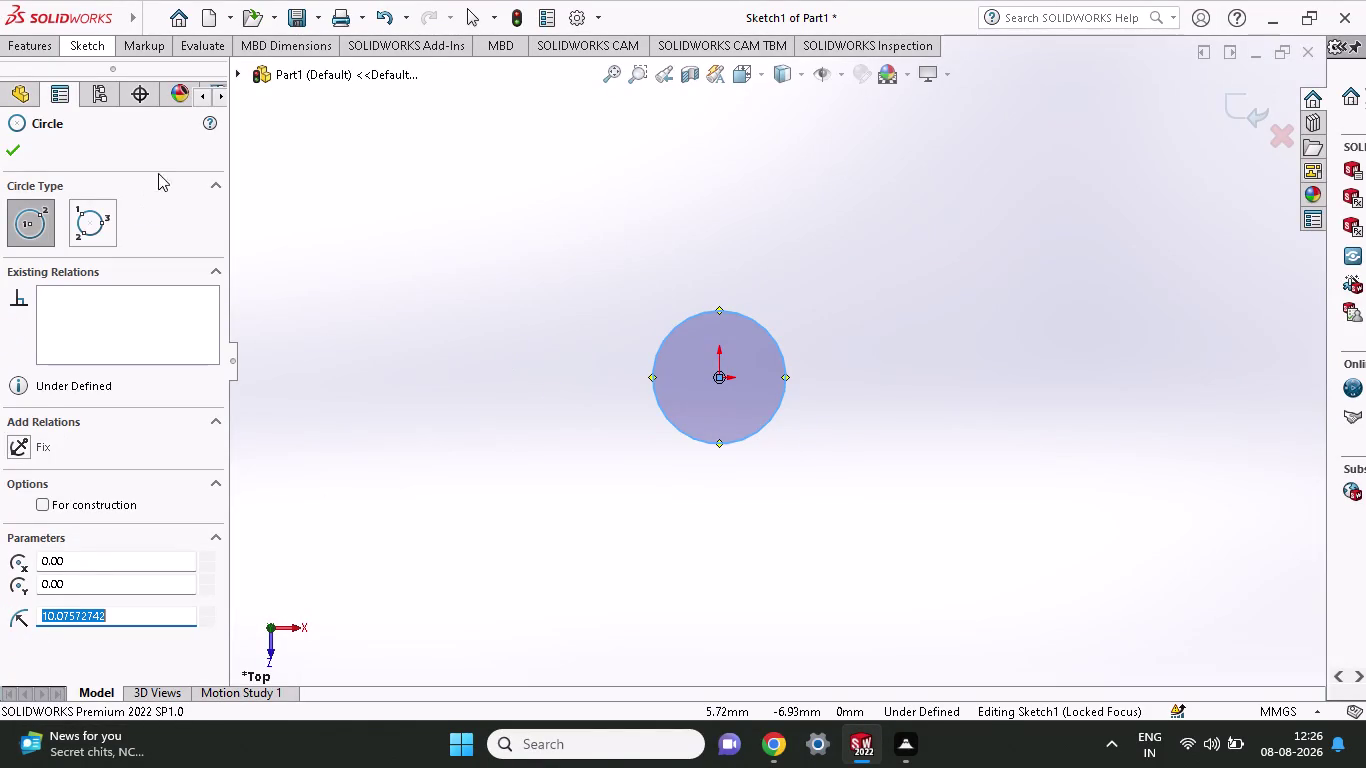
Give the origin-centred circle a 60 mm diameter dimension, fully defining the sketch.
click(37, 45)
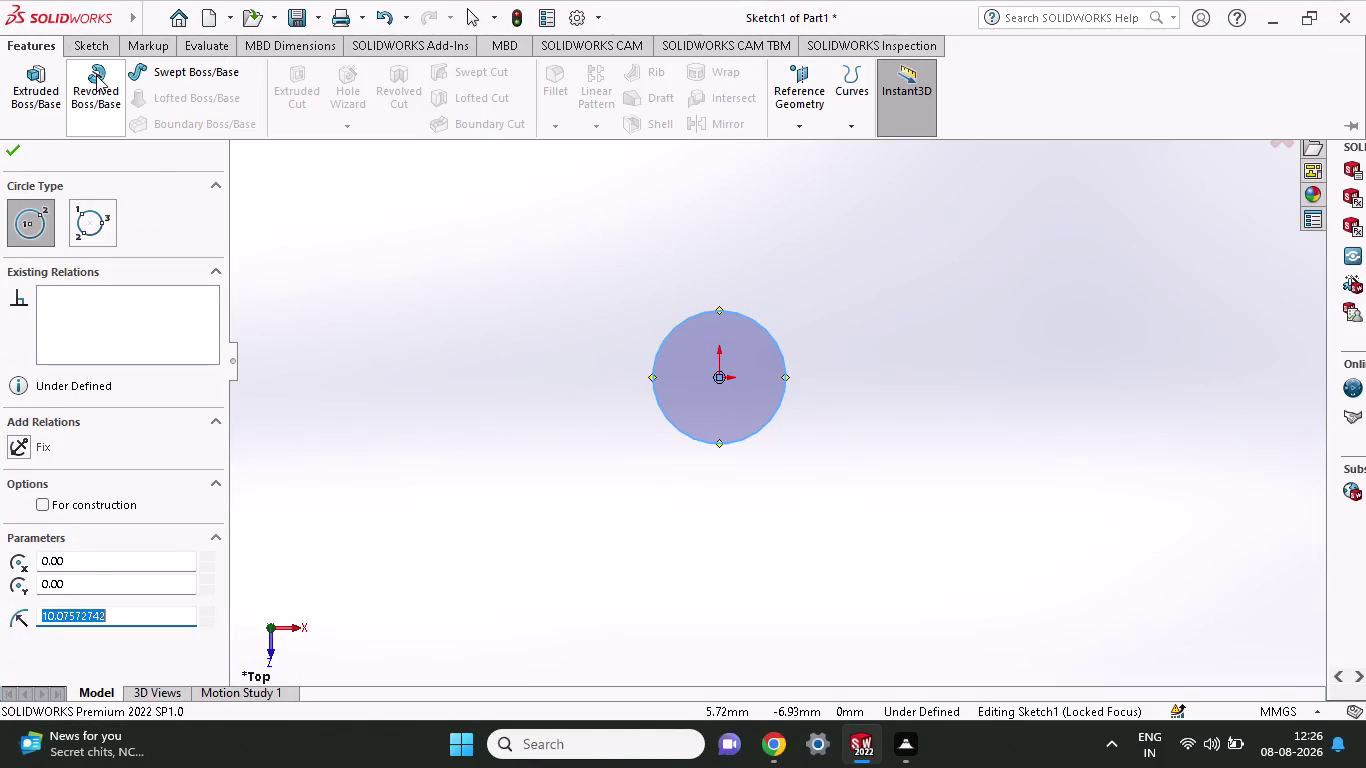
click(97, 38)
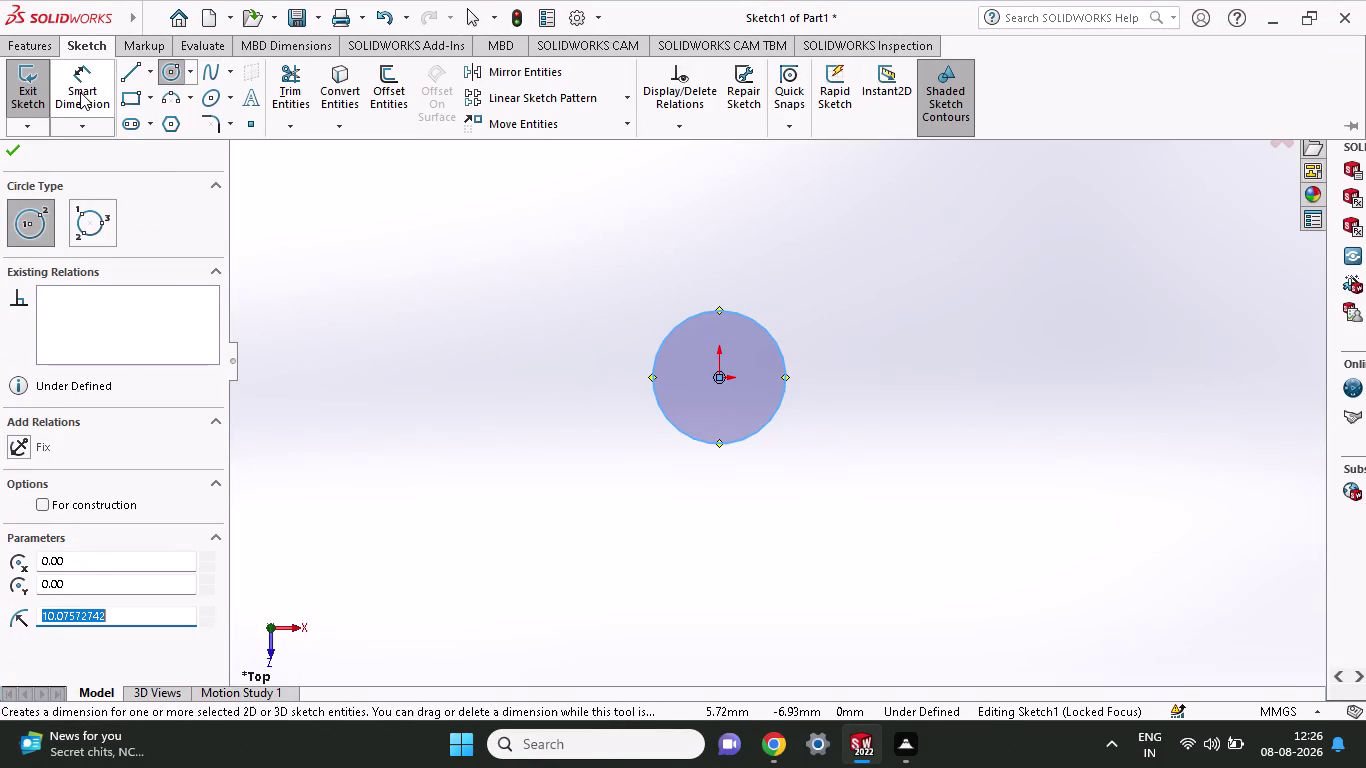
click(80, 92)
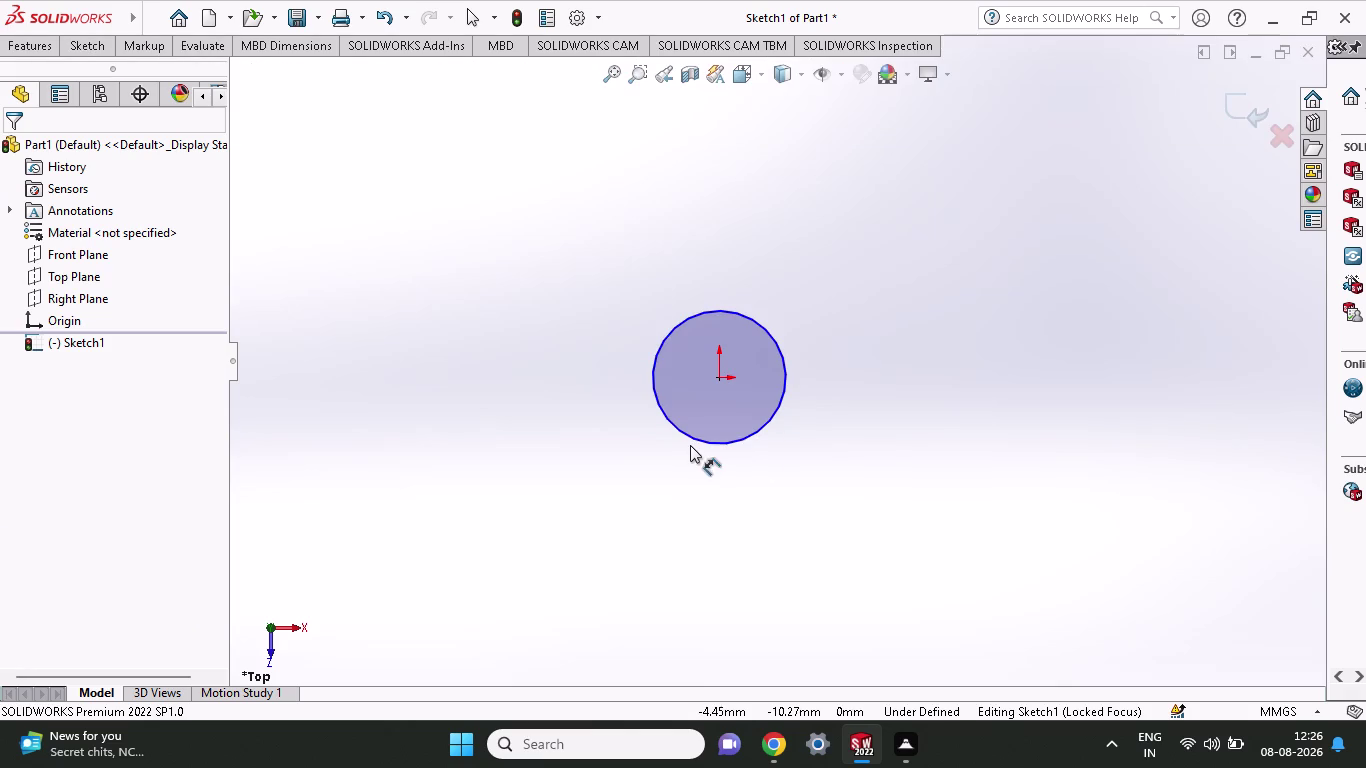
click(770, 413)
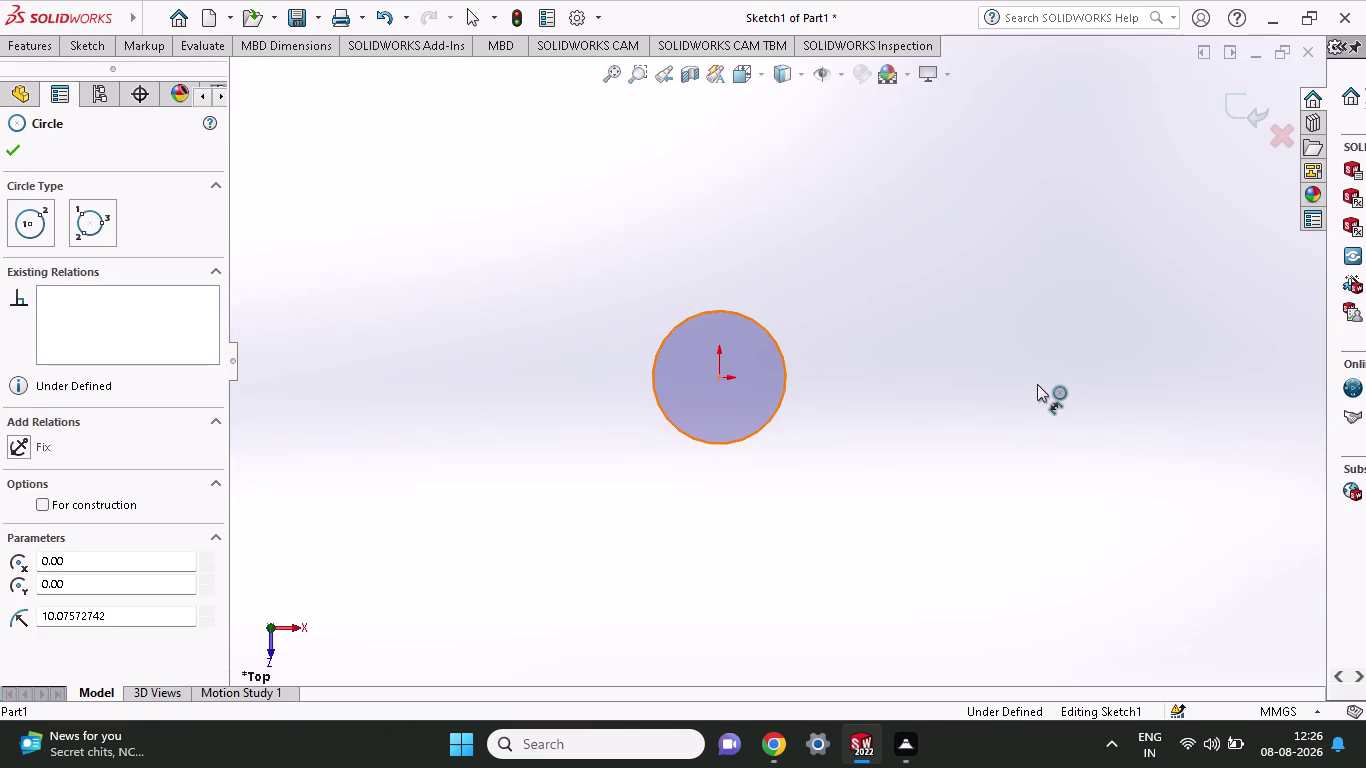
click(909, 416)
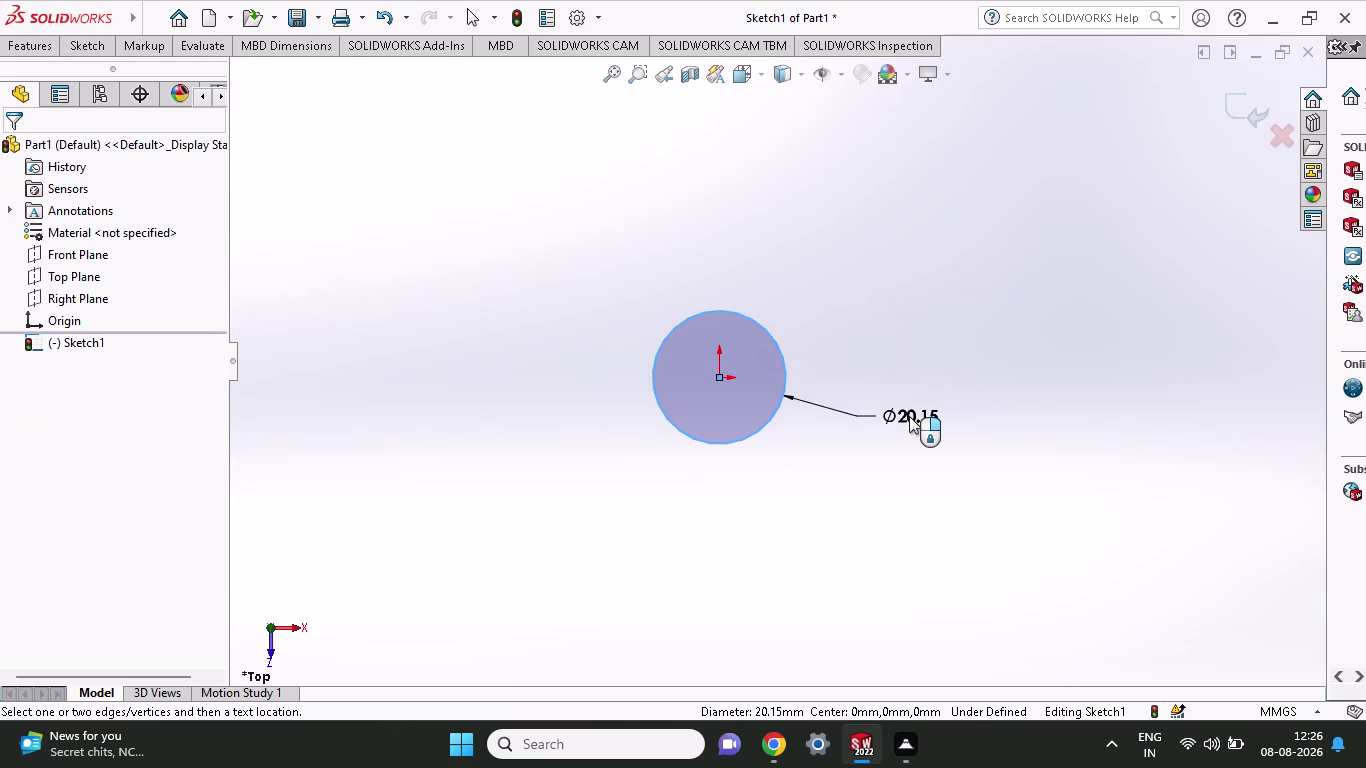
text(60)
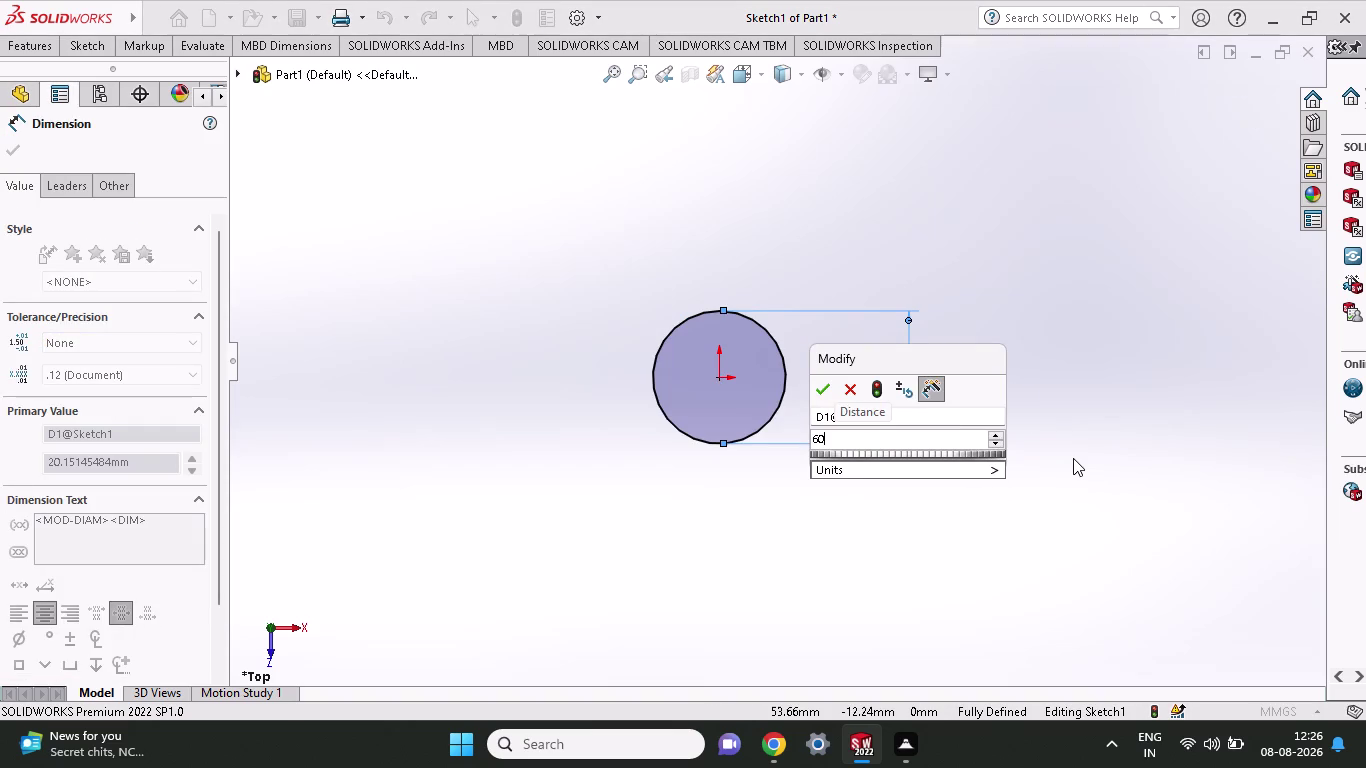
key(Return)
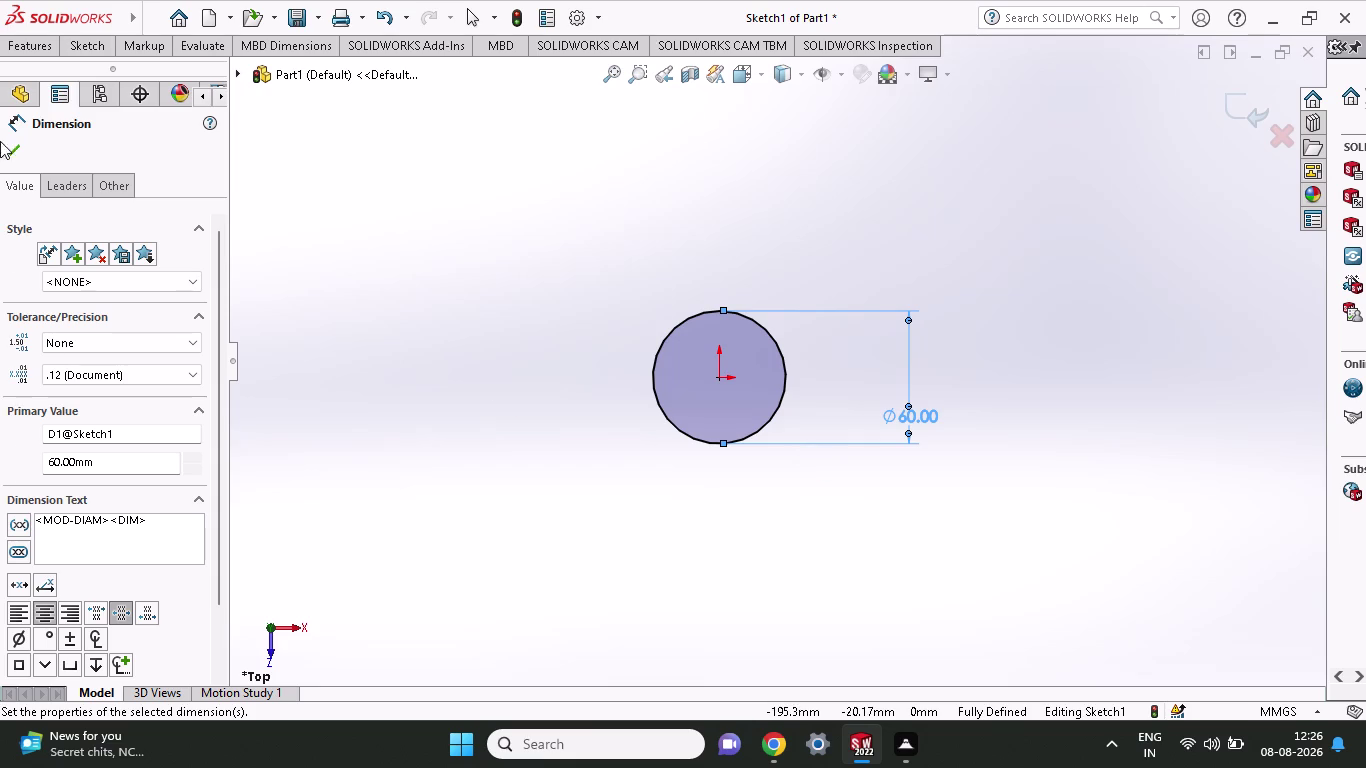
Start an extruded boss from the 60 mm circle.
click(81, 42)
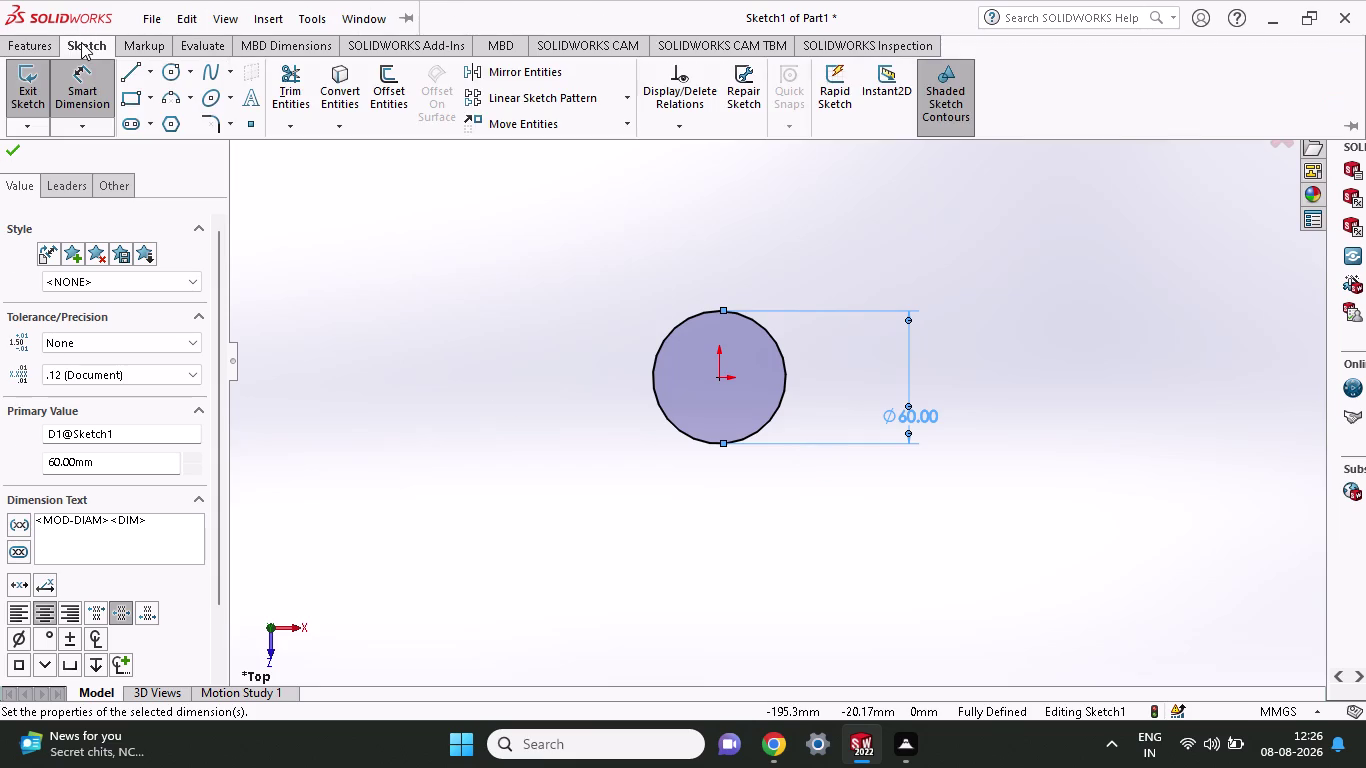
click(45, 45)
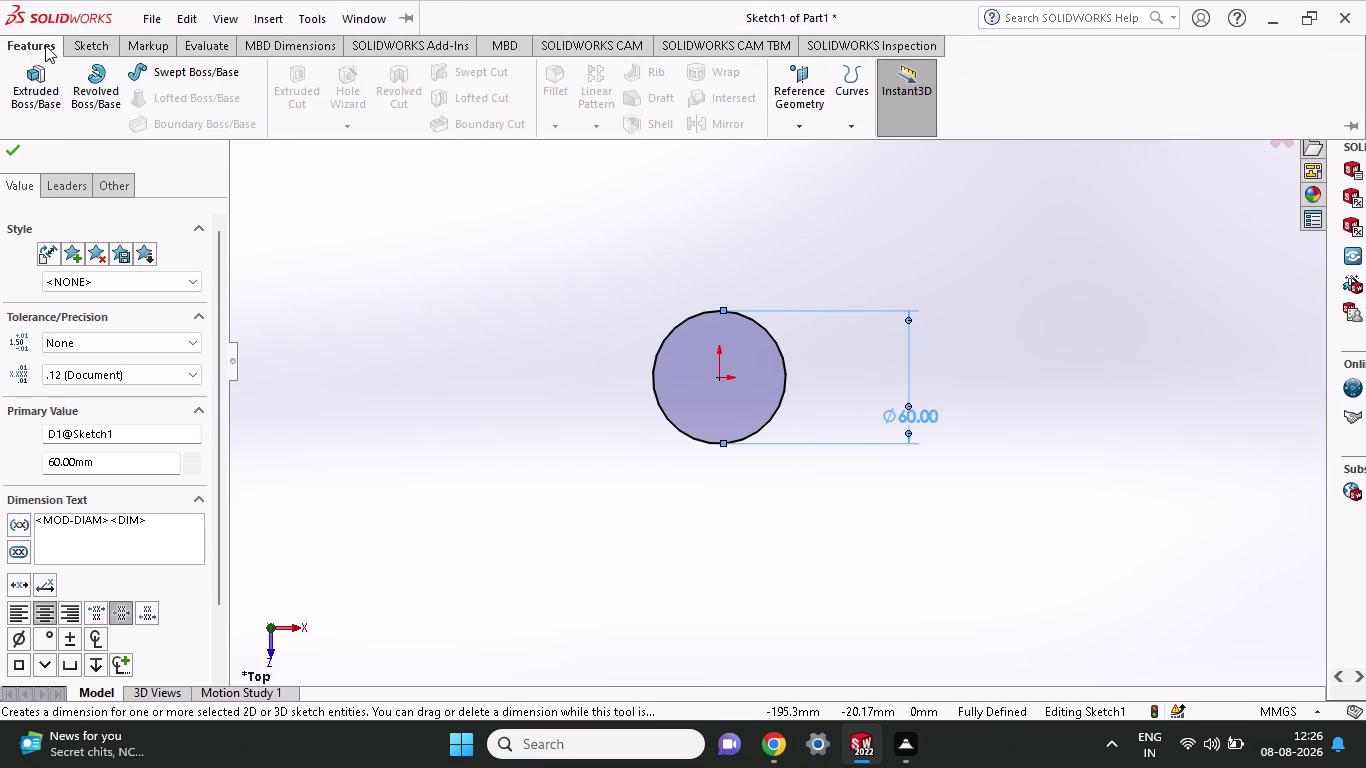
click(43, 76)
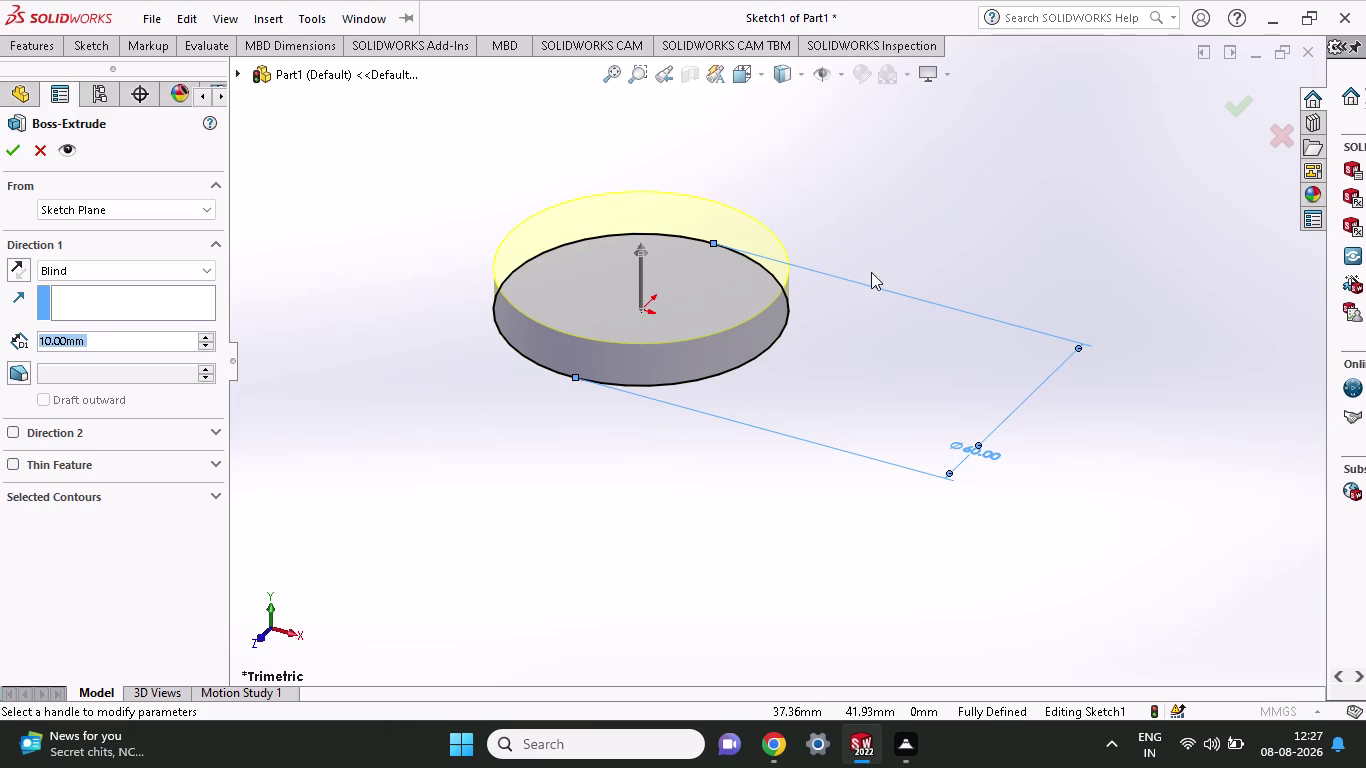
Set the blind extrusion depth to 50 mm and accept it as Boss-Extrude1.
text(5)
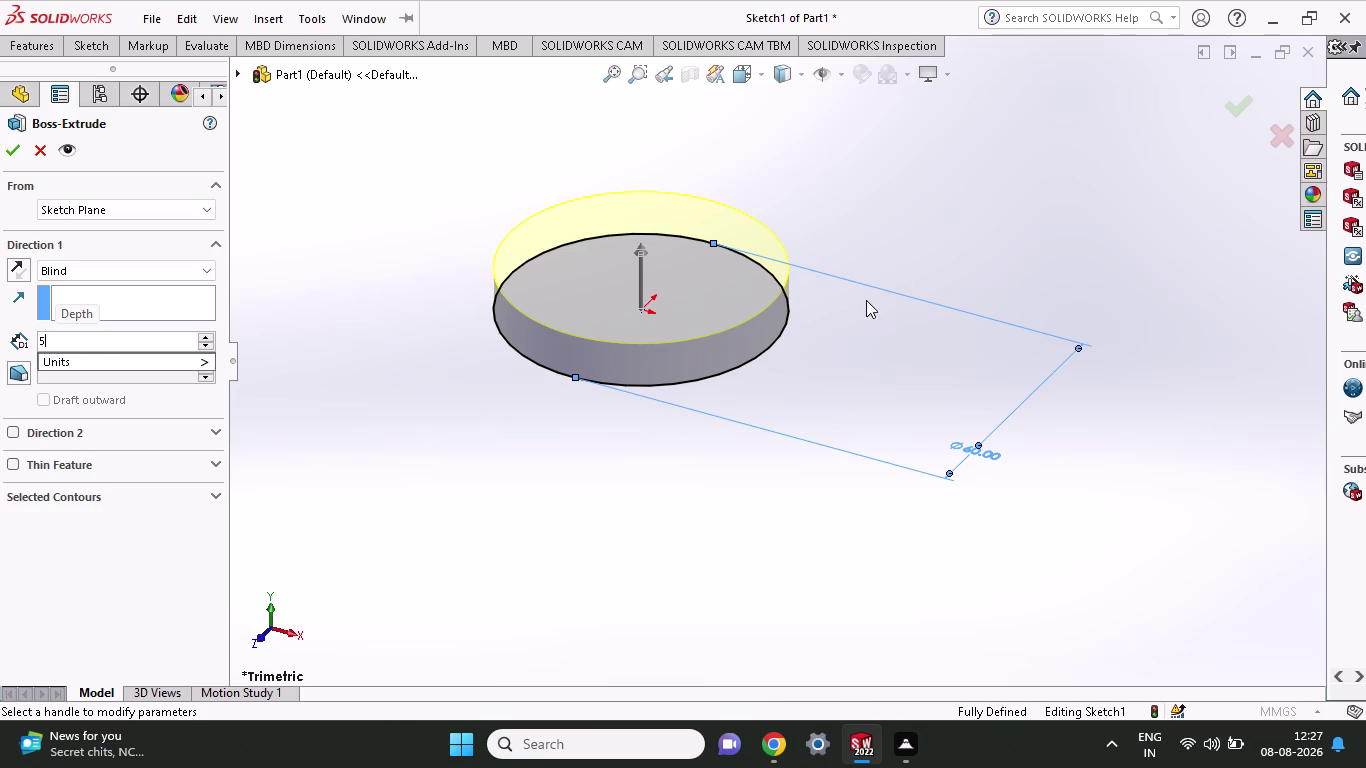
text(0)
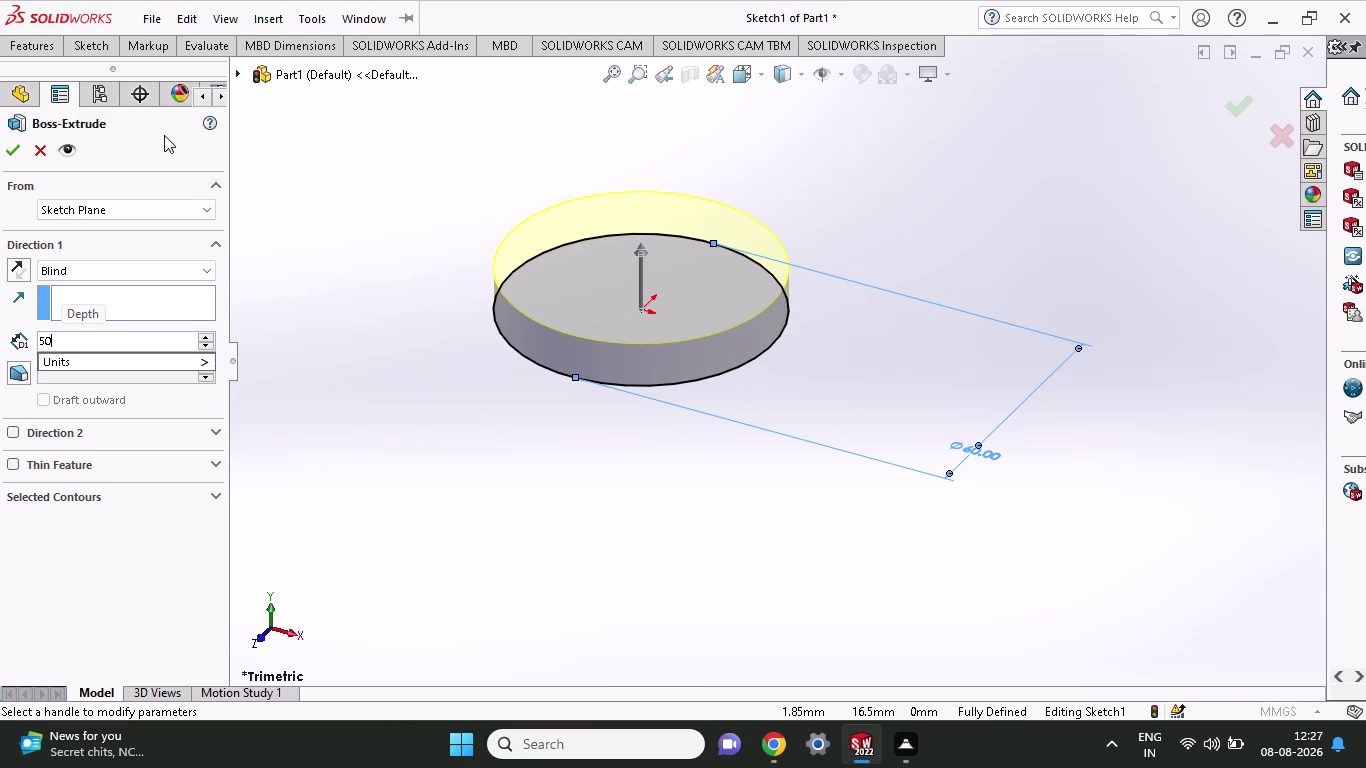
click(14, 149)
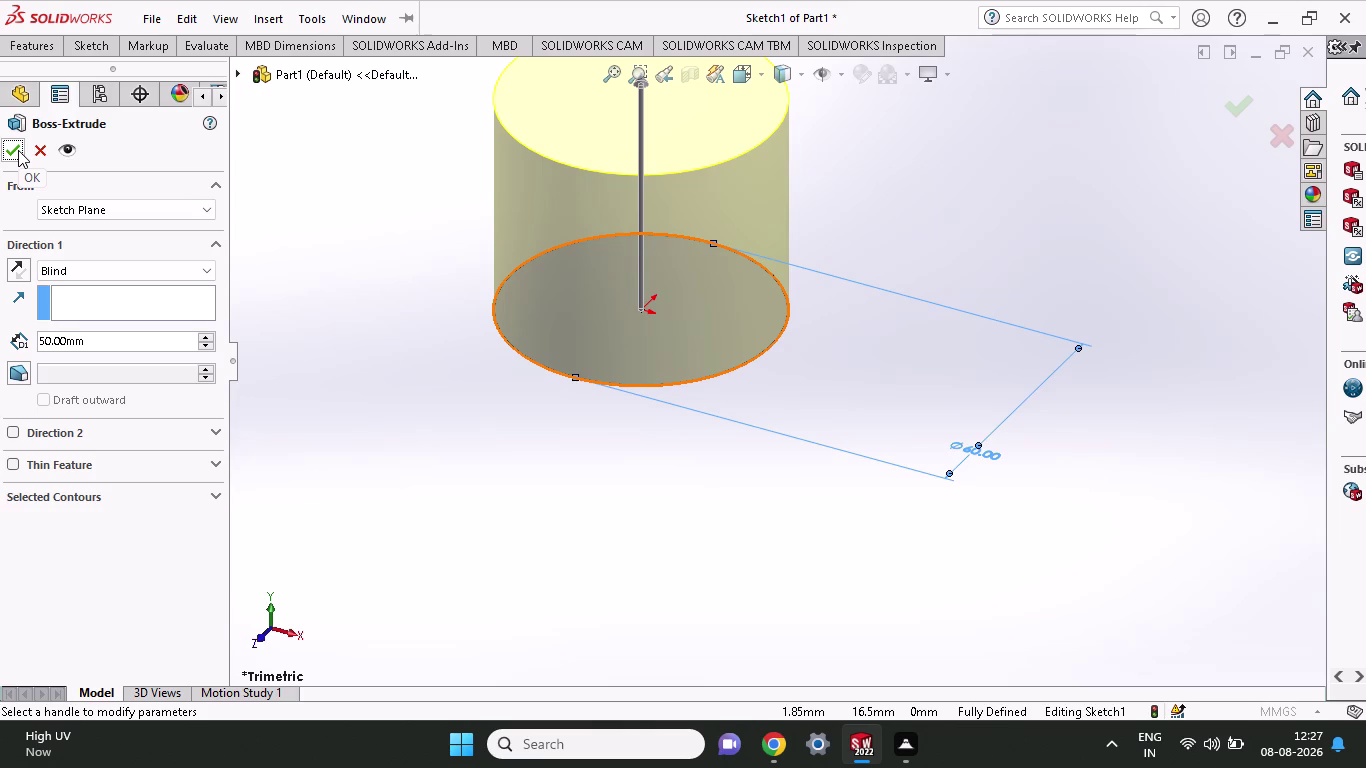
click(18, 150)
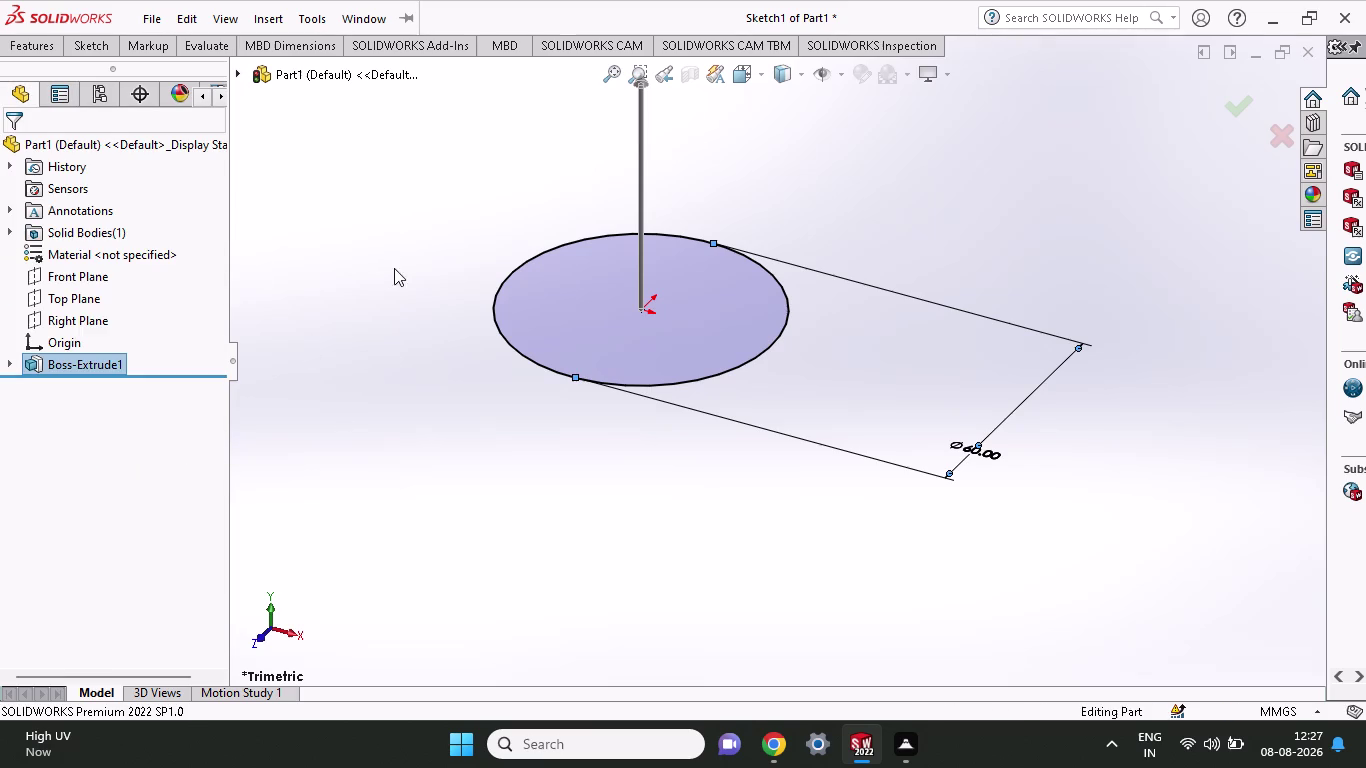
scroll(up, 3)
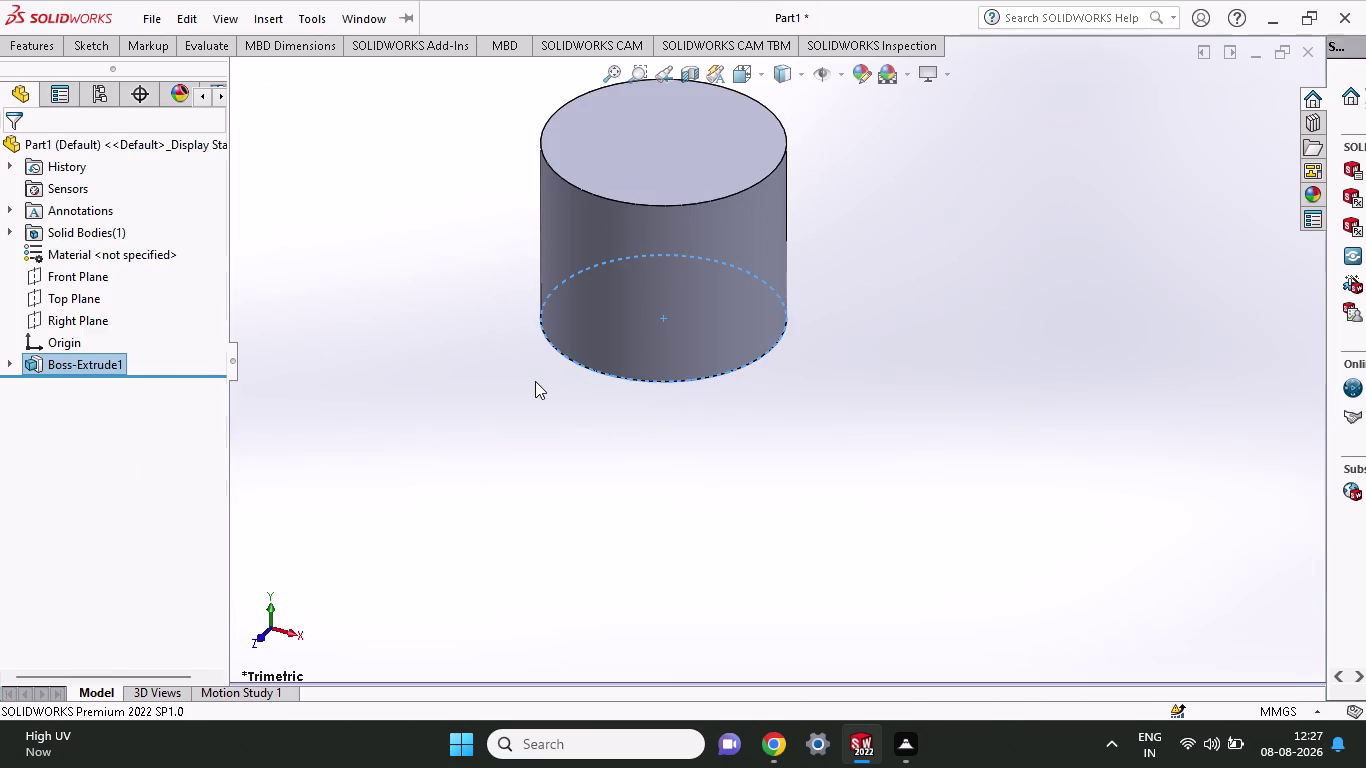
Frame the 50 mm cylinder in view and select the Top Plane in the feature tree.
scroll(down, 3)
scroll(up, 3)
scroll(up, 3)
scroll(up, 3)
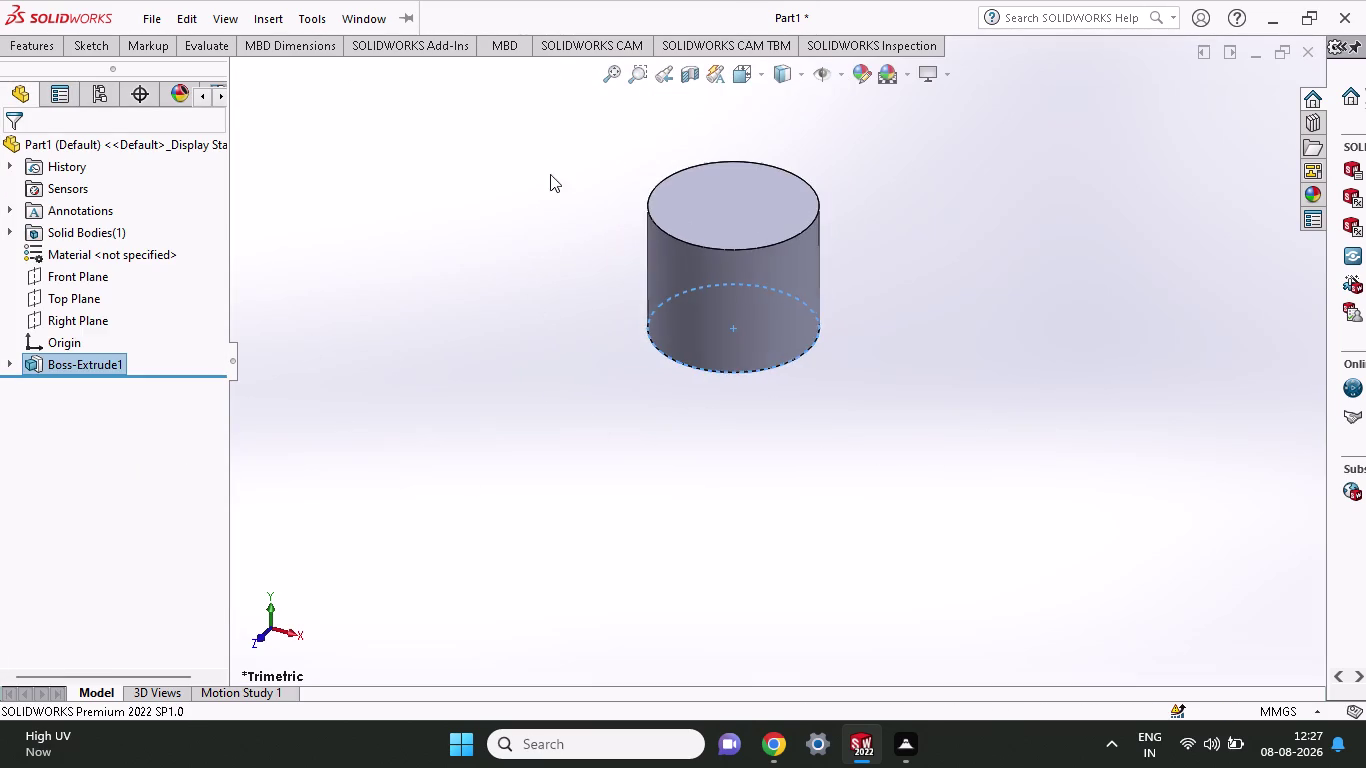
scroll(down, 3)
scroll(down, 3)
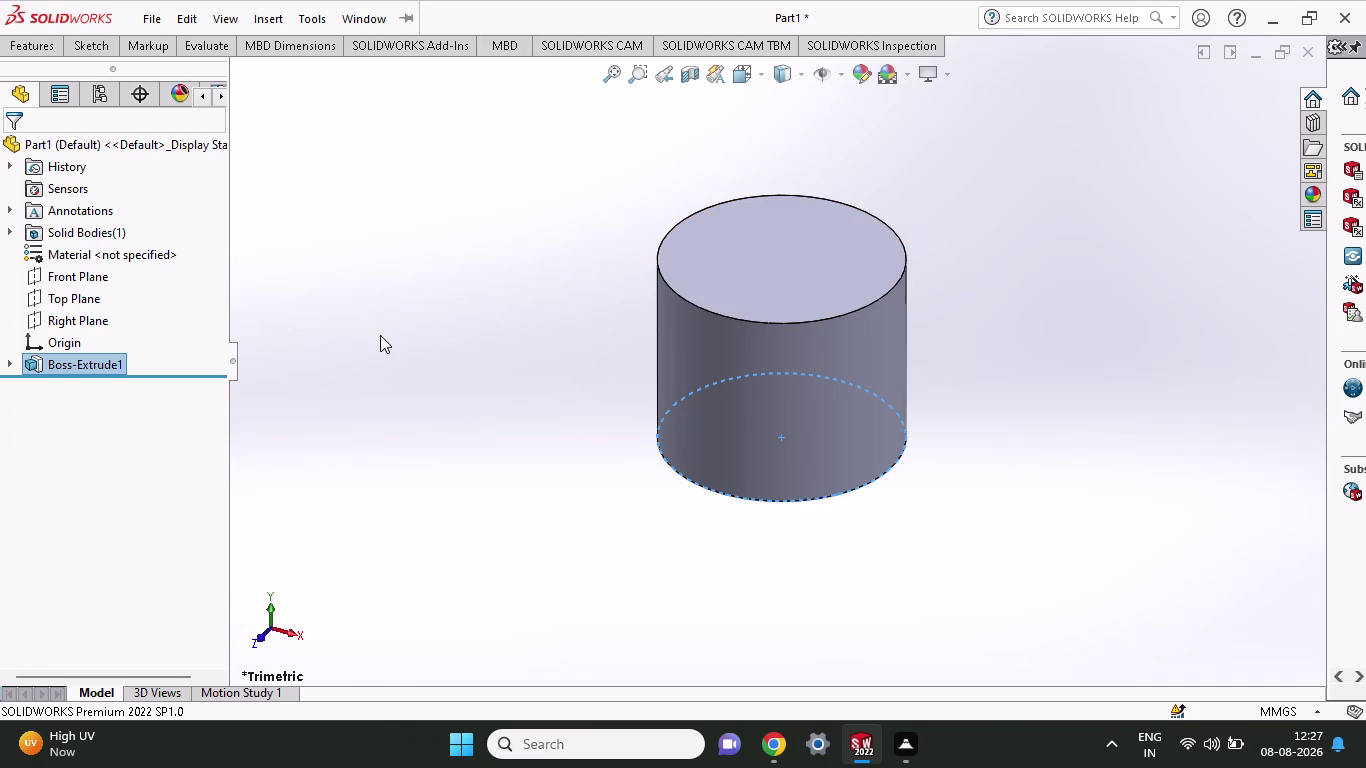
click(101, 42)
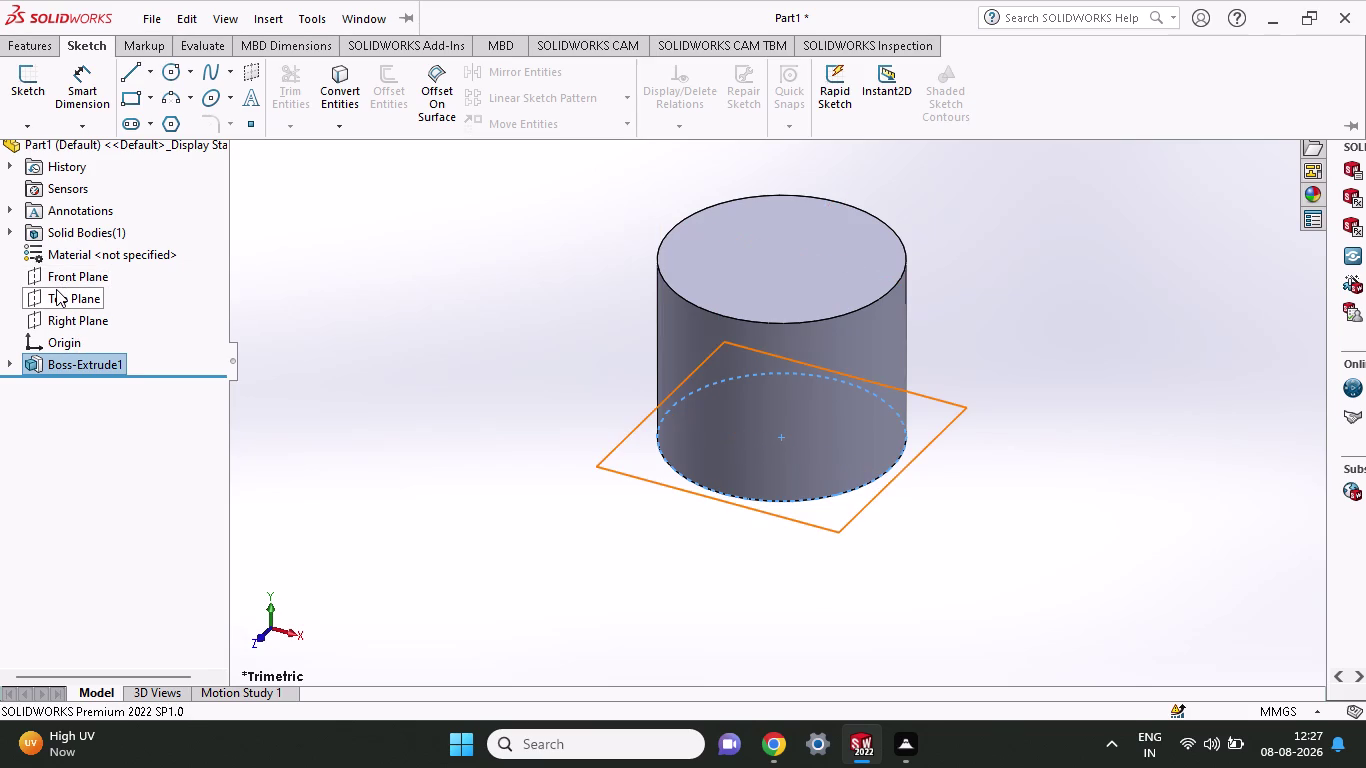
click(56, 289)
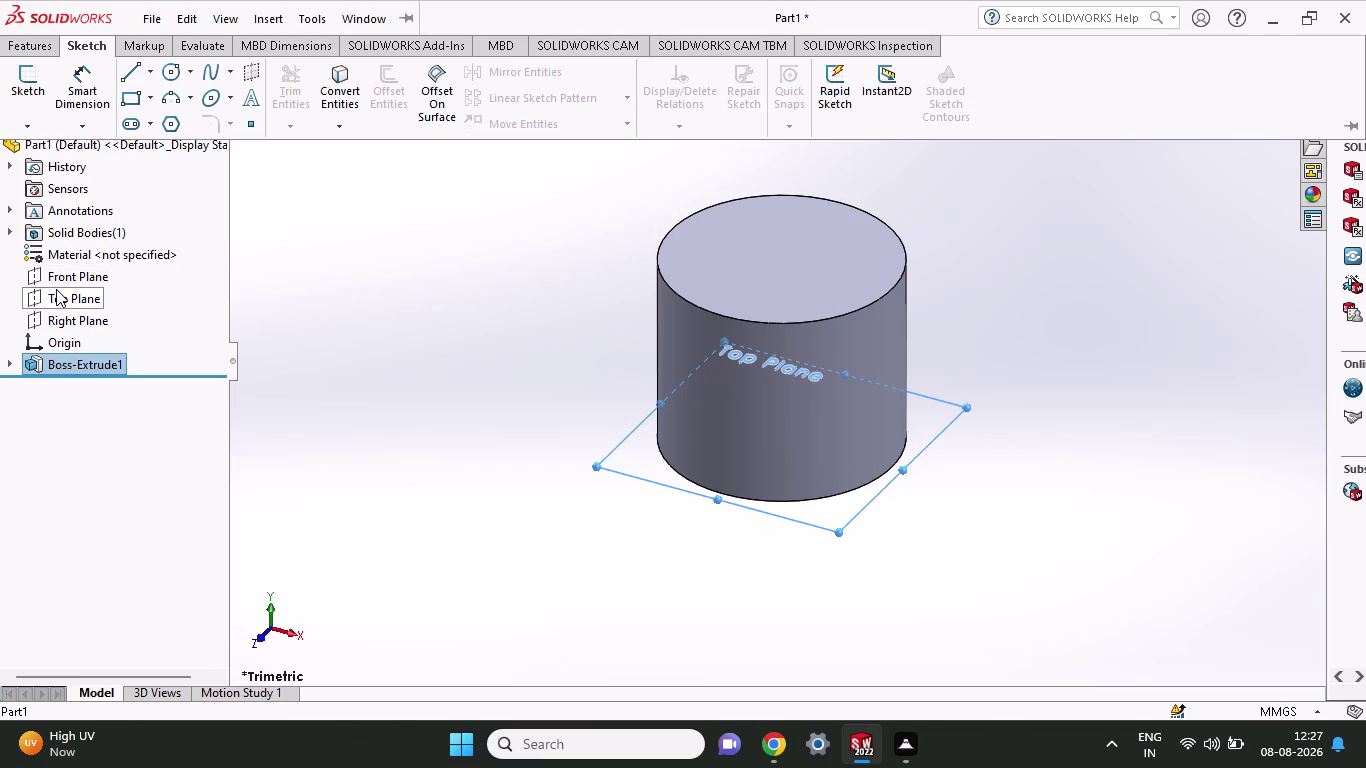
Start Sketch2 on the Top Plane, looking straight down onto the cylinder.
click(69, 258)
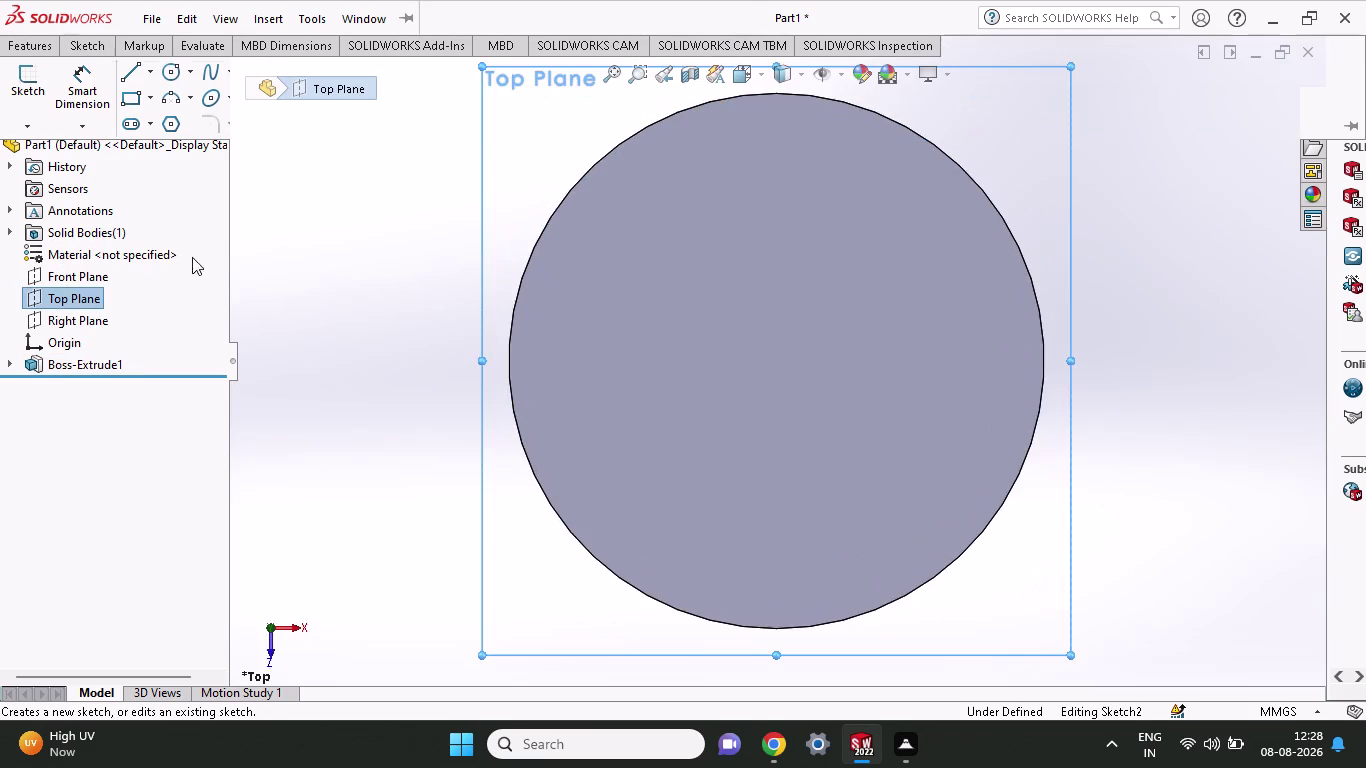
scroll(up, 3)
scroll(up, 3)
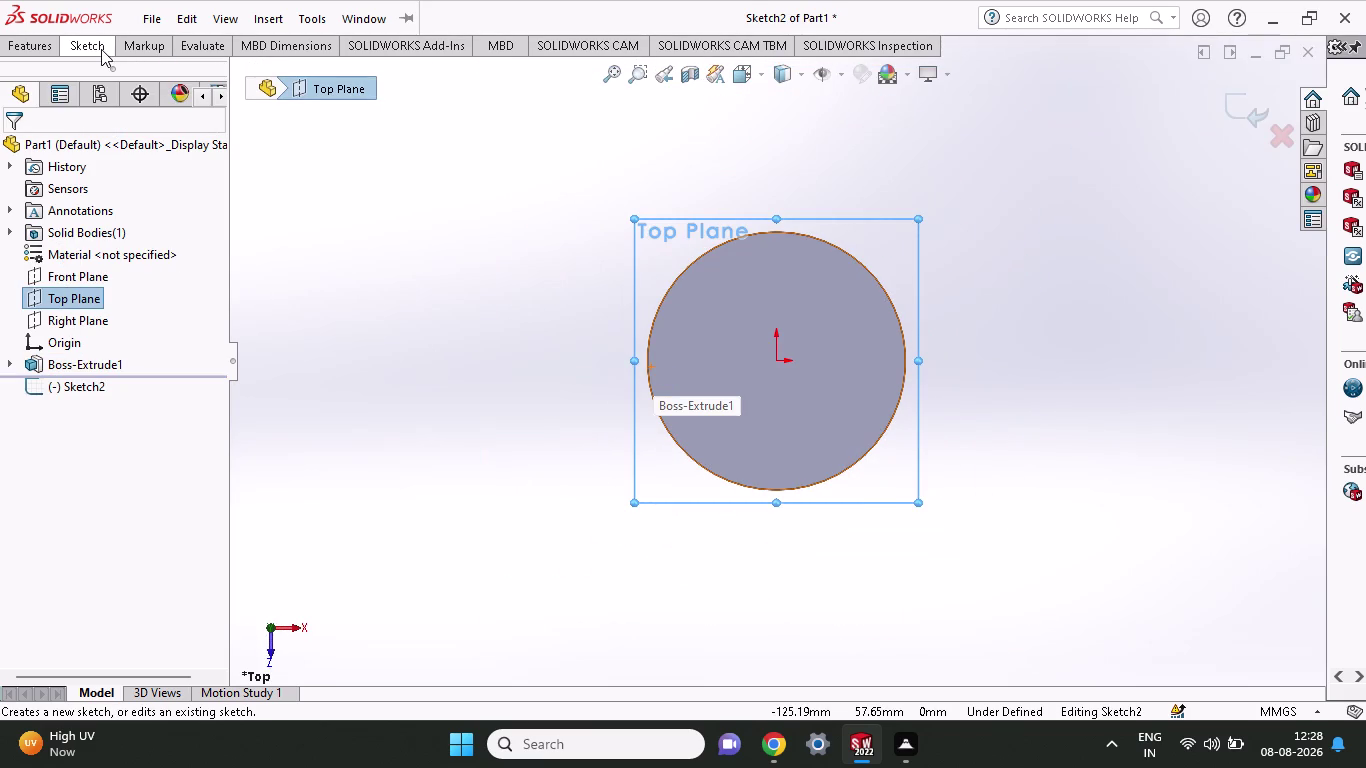
click(101, 49)
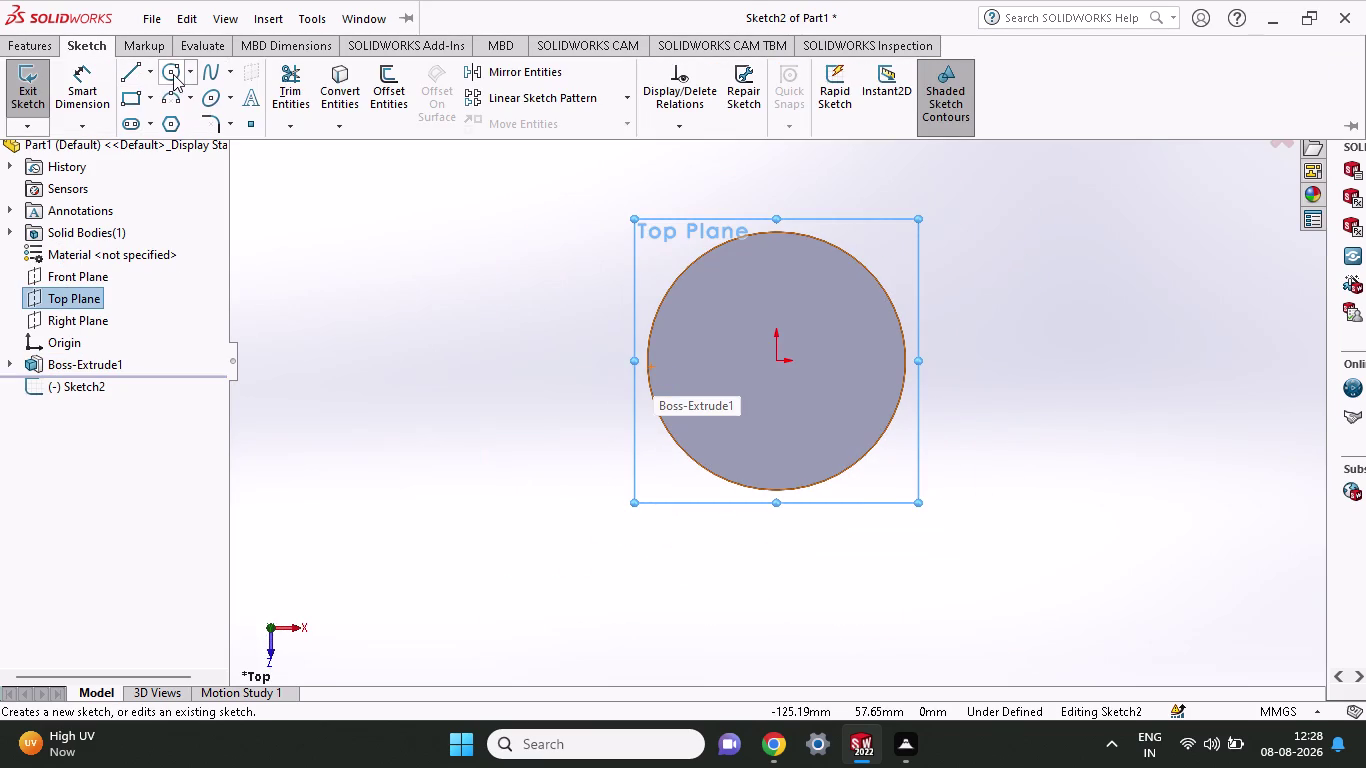
click(173, 74)
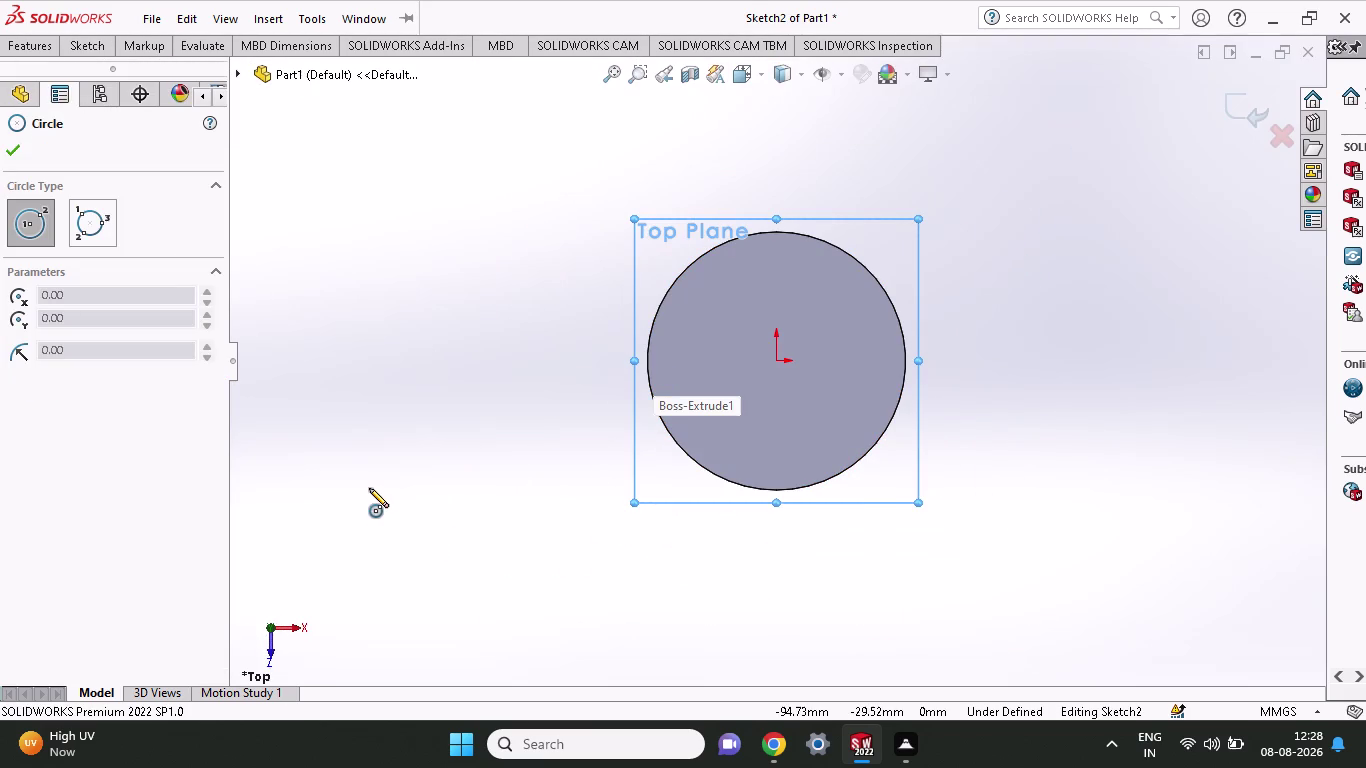
Choose Centerline from the Line dropdown and begin a centerline at the origin.
click(88, 53)
click(119, 74)
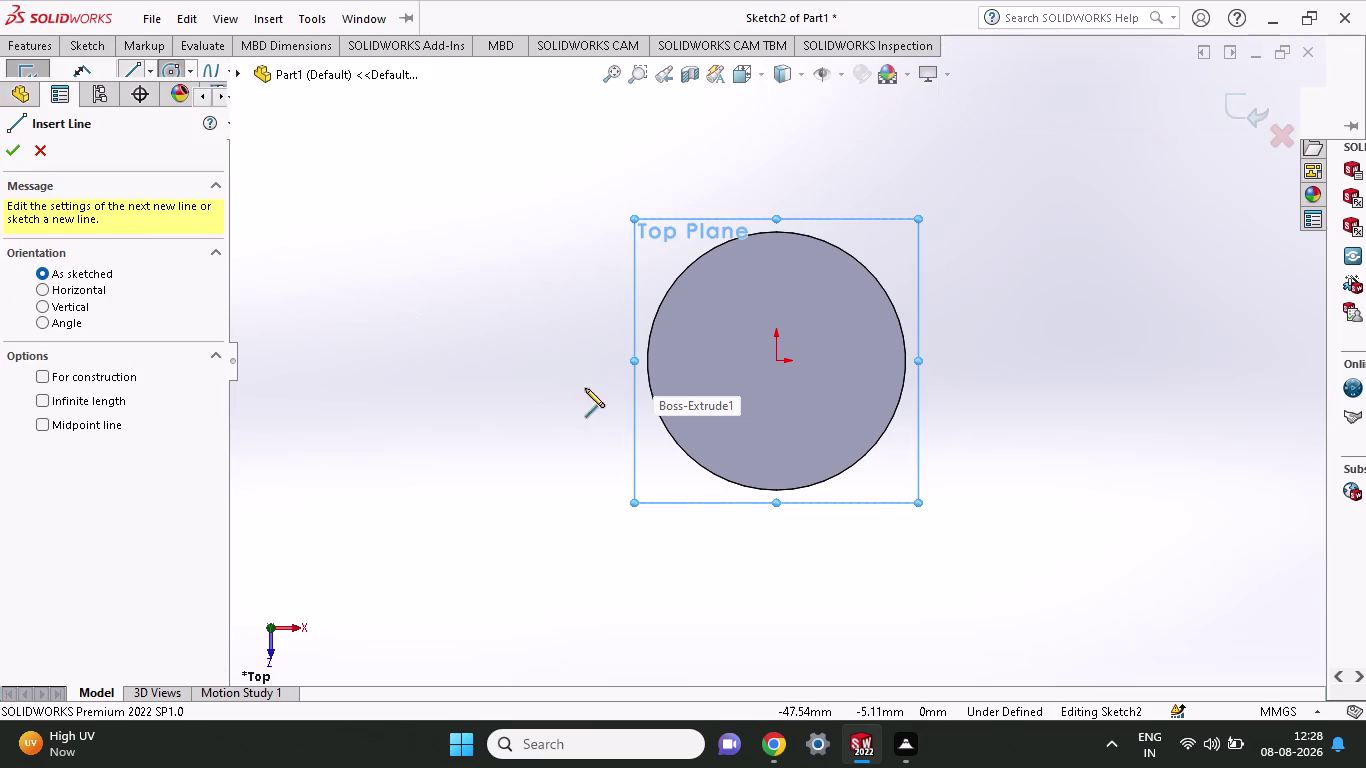
scroll(up, 3)
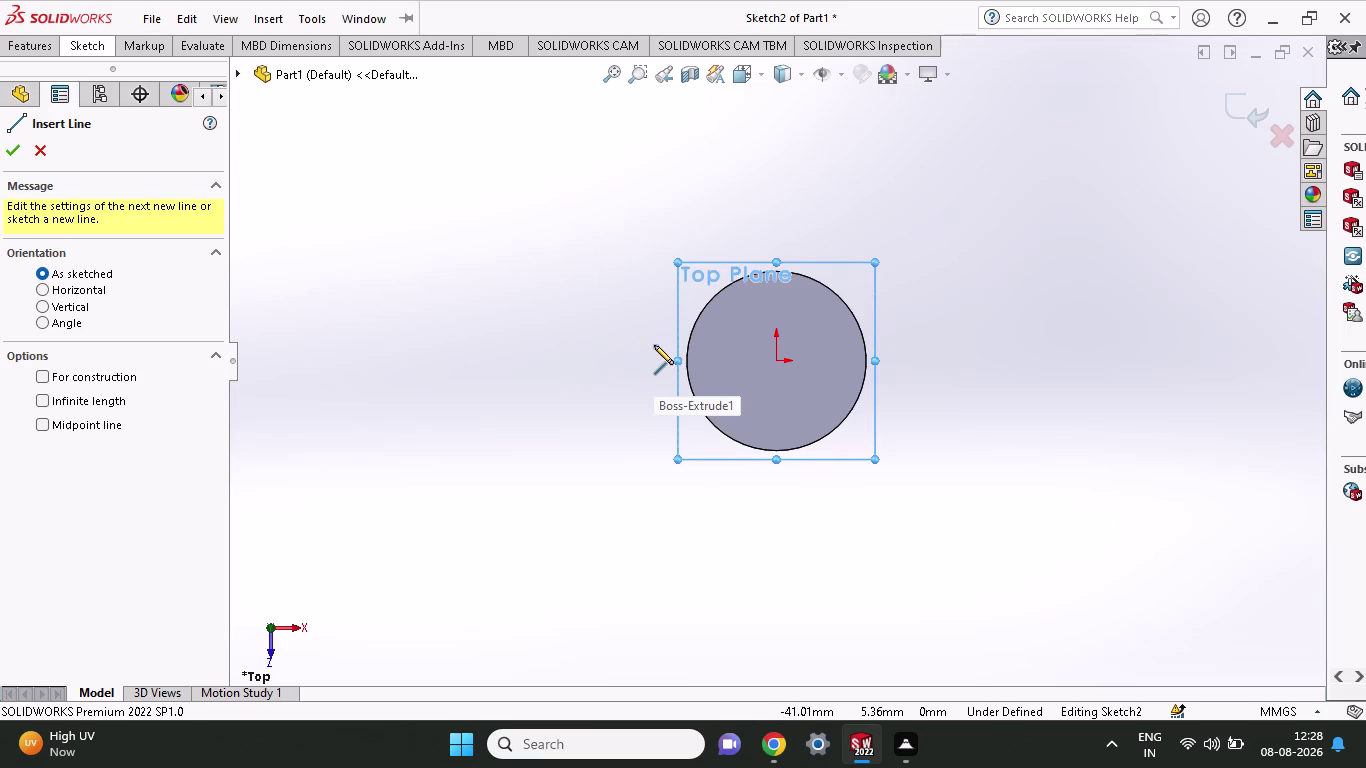
click(78, 50)
click(151, 84)
click(163, 116)
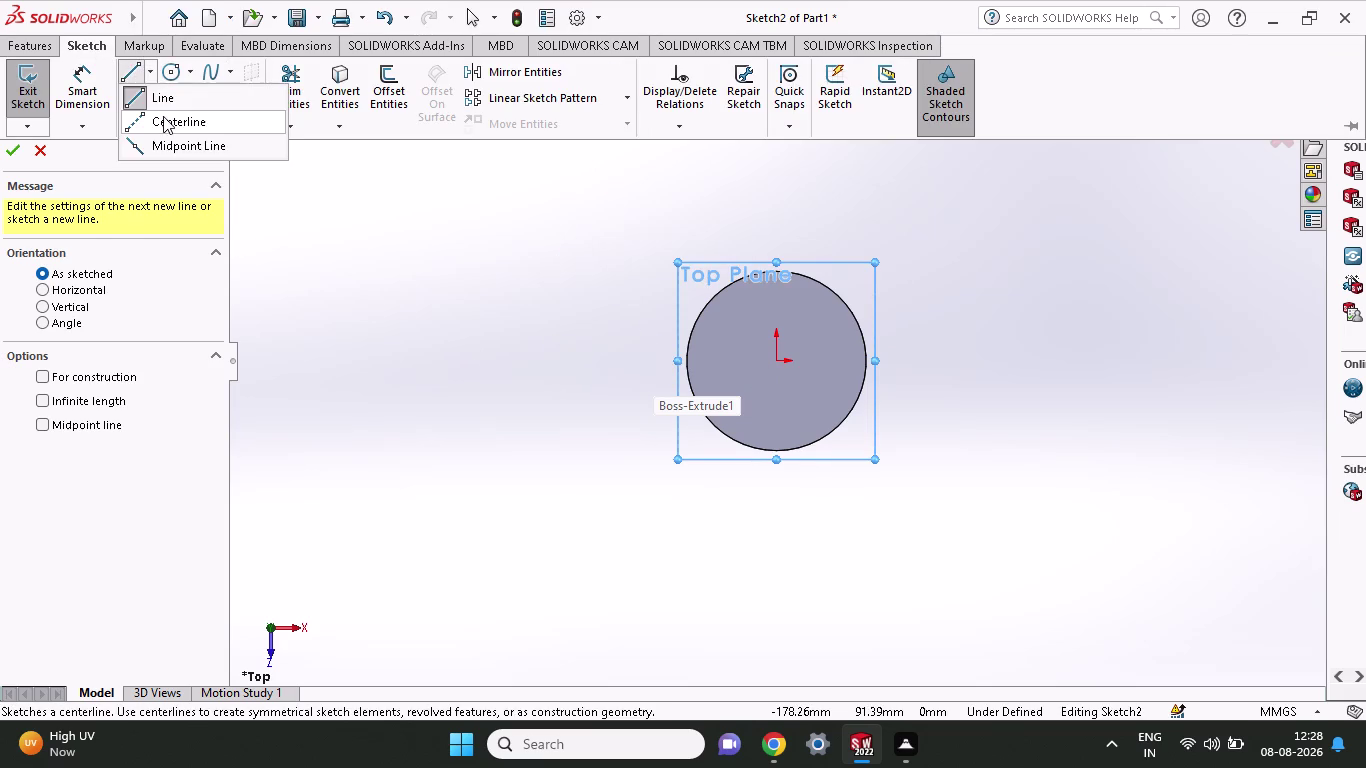
click(774, 358)
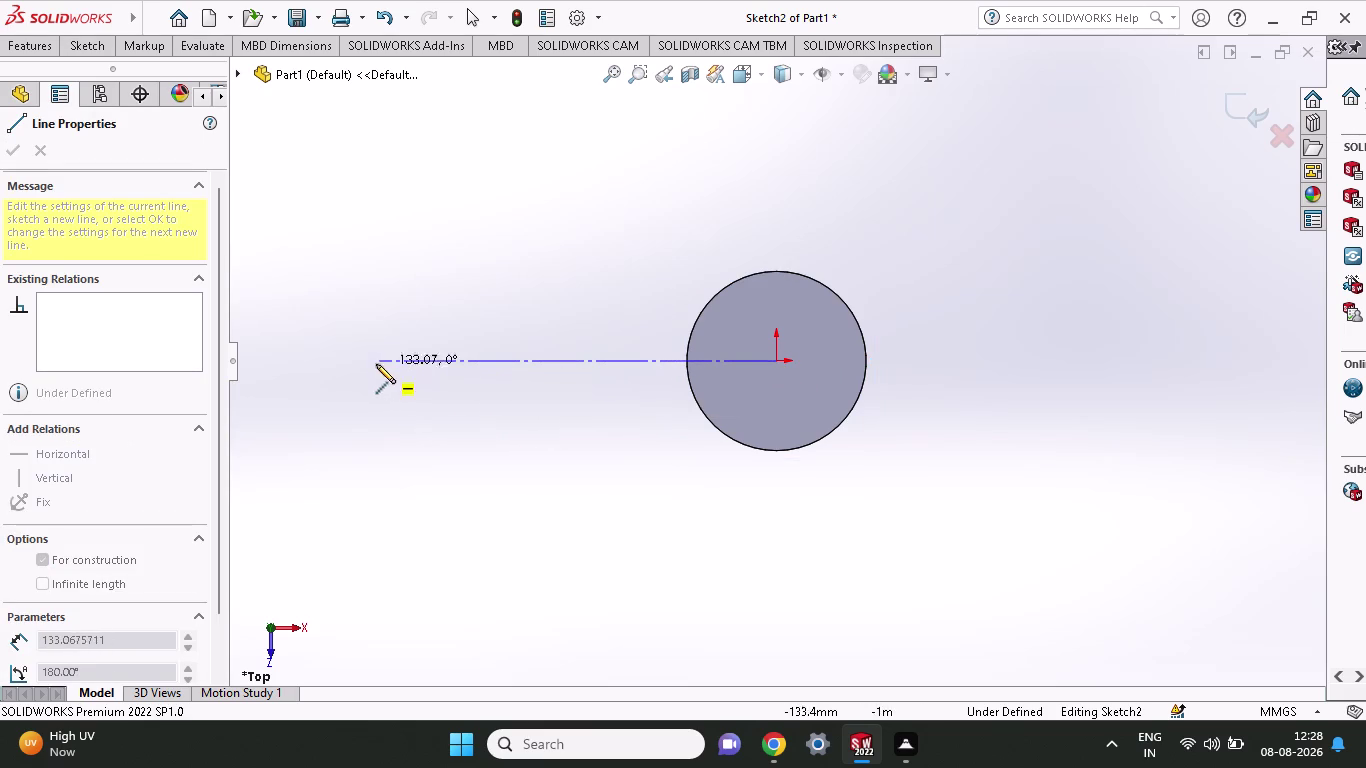
End the horizontal centerline to the left of the hub, leaving Sketch2 fully defined.
click(343, 359)
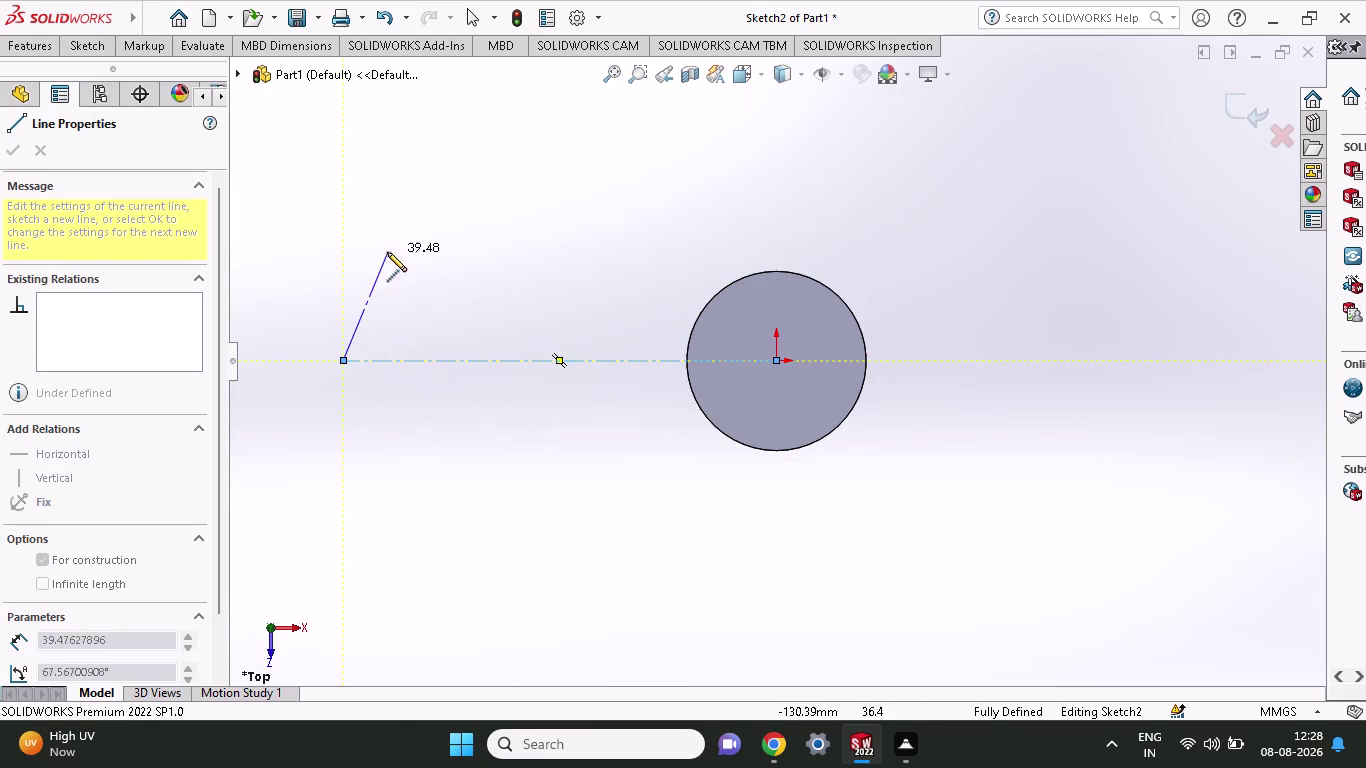
click(22, 48)
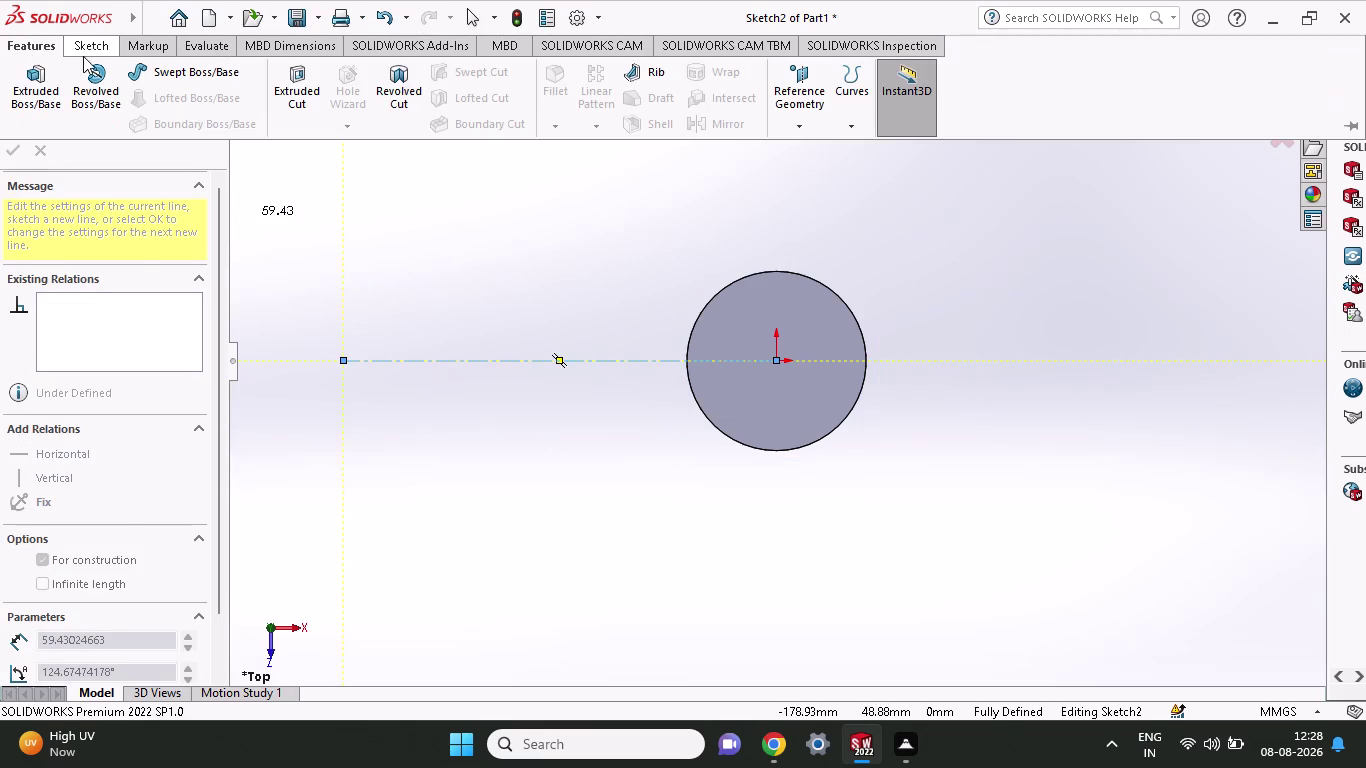
click(84, 51)
click(133, 72)
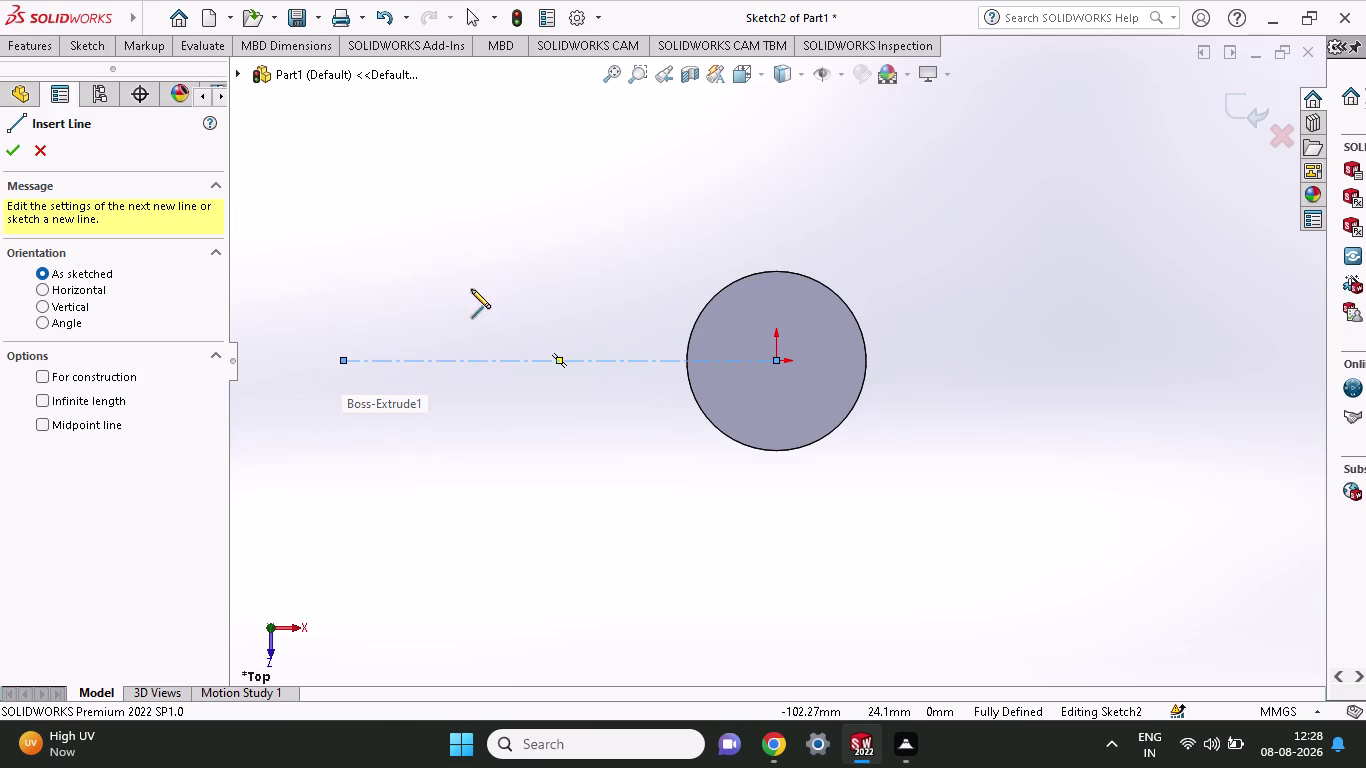
scroll(up, 3)
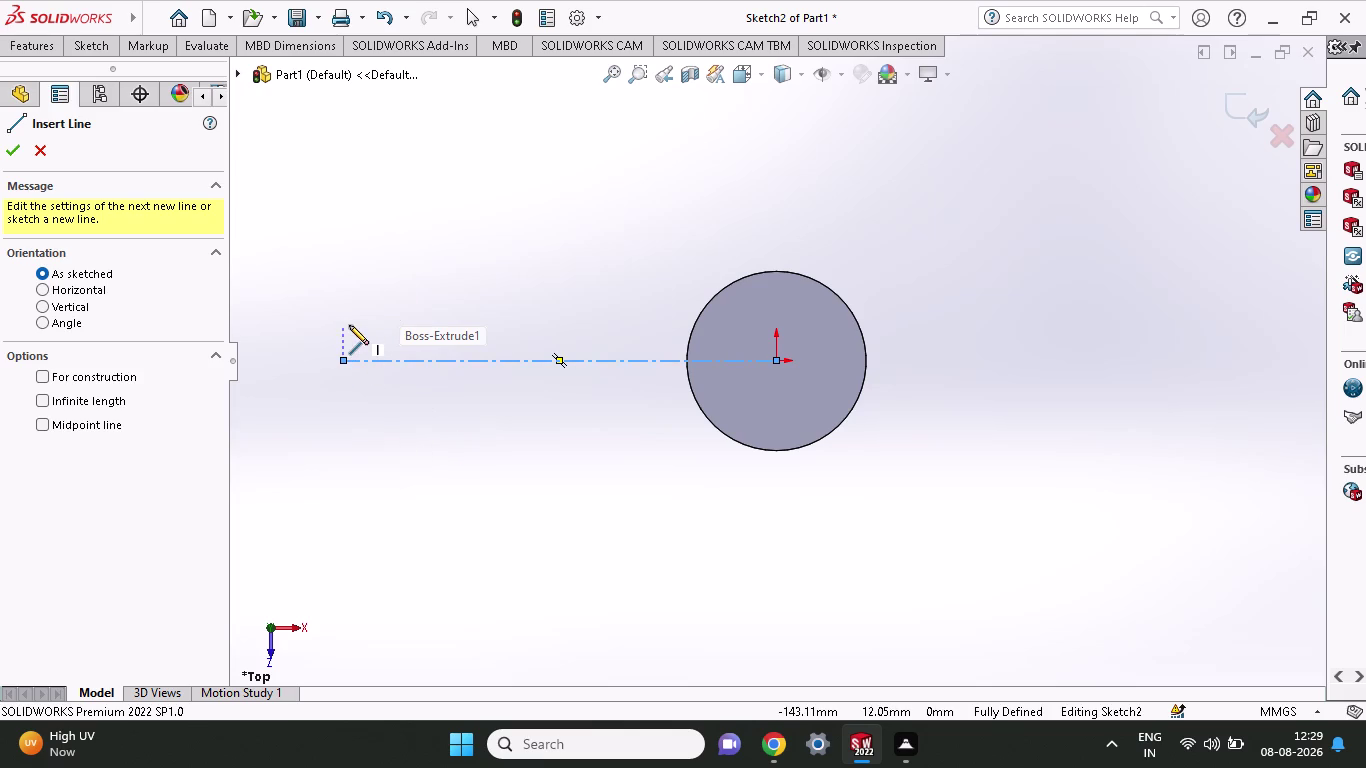
click(76, 50)
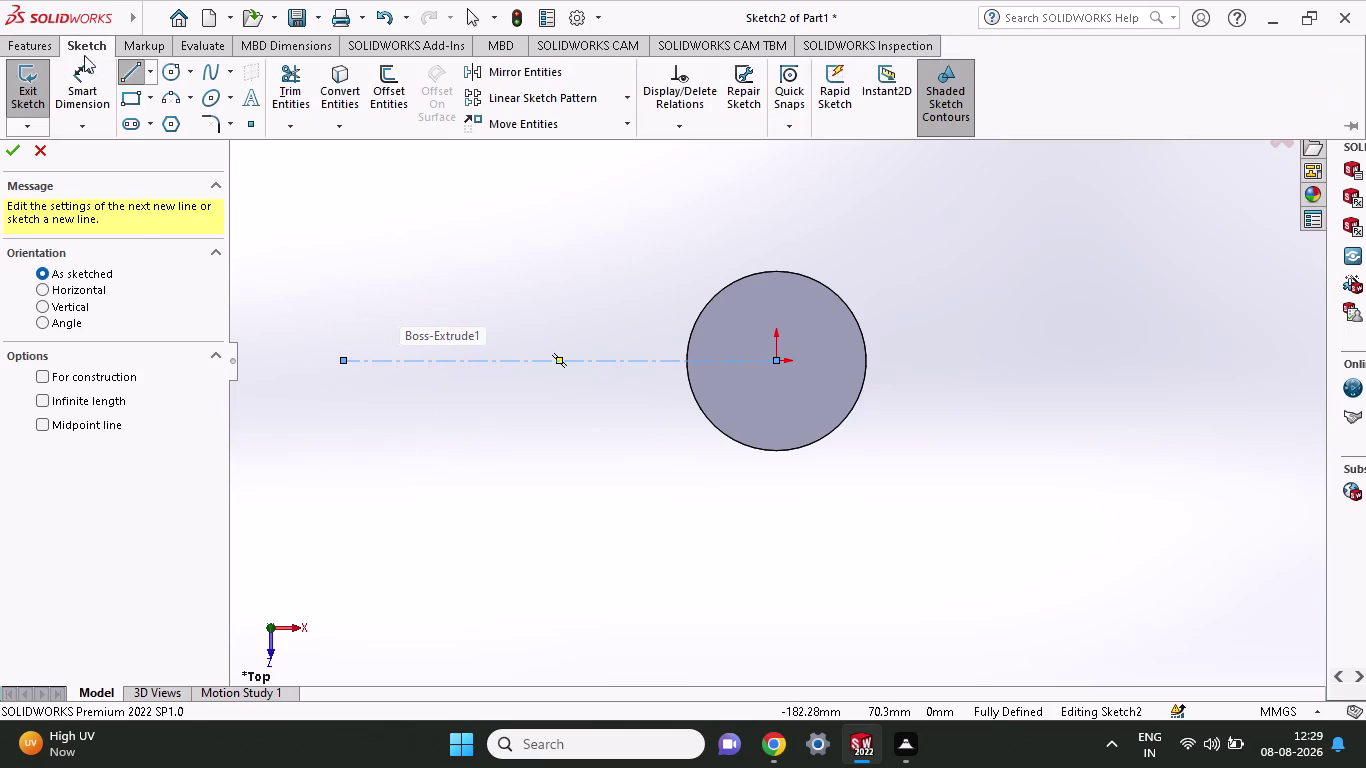
Draw a vertical line up from the centerline's left end and a sloped line to the circle's top.
click(125, 74)
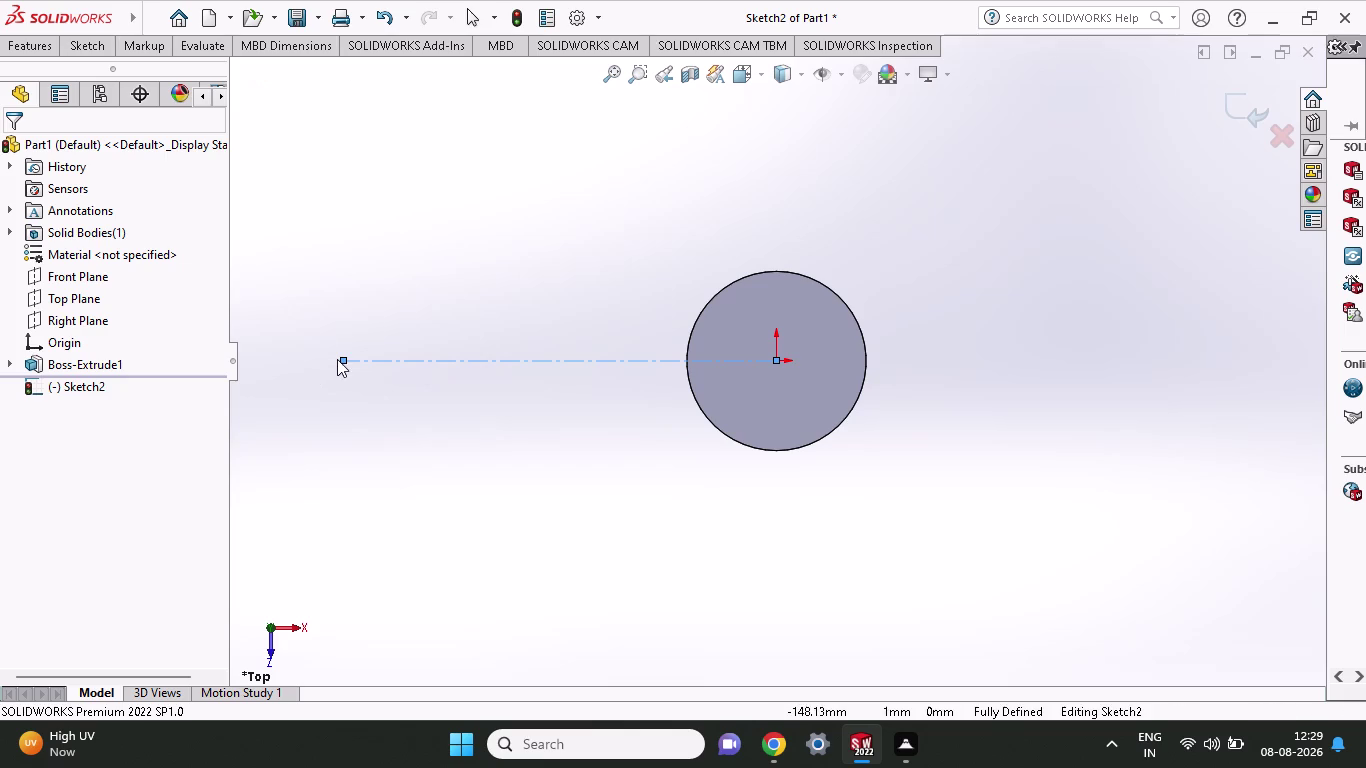
click(89, 49)
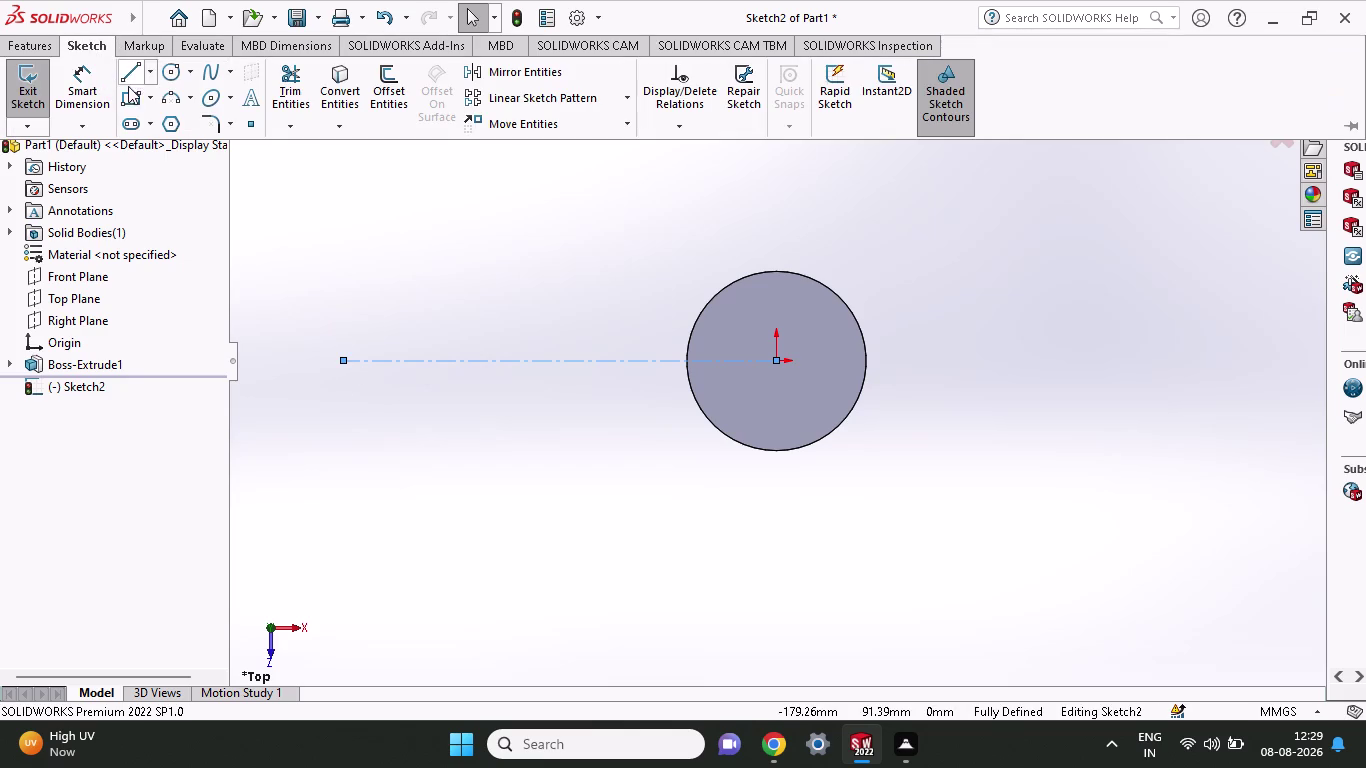
click(133, 83)
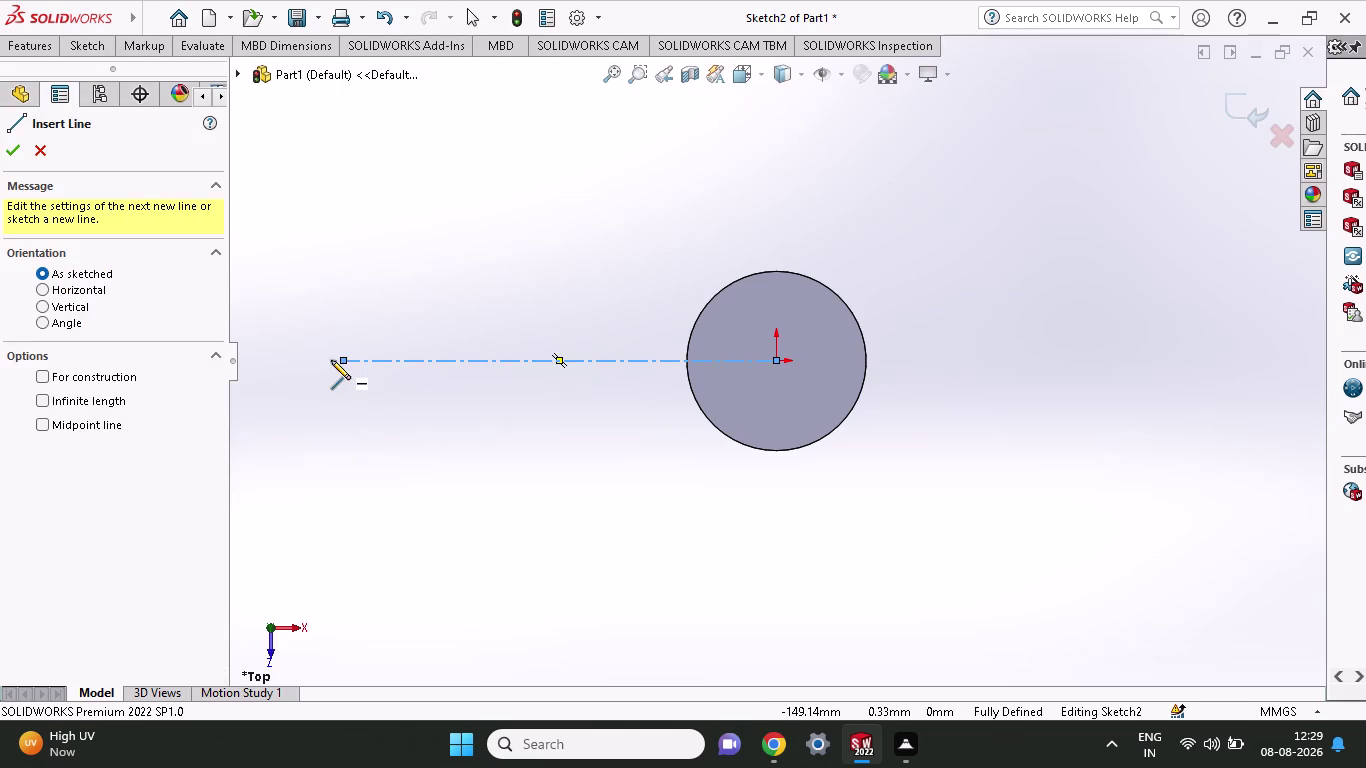
click(338, 357)
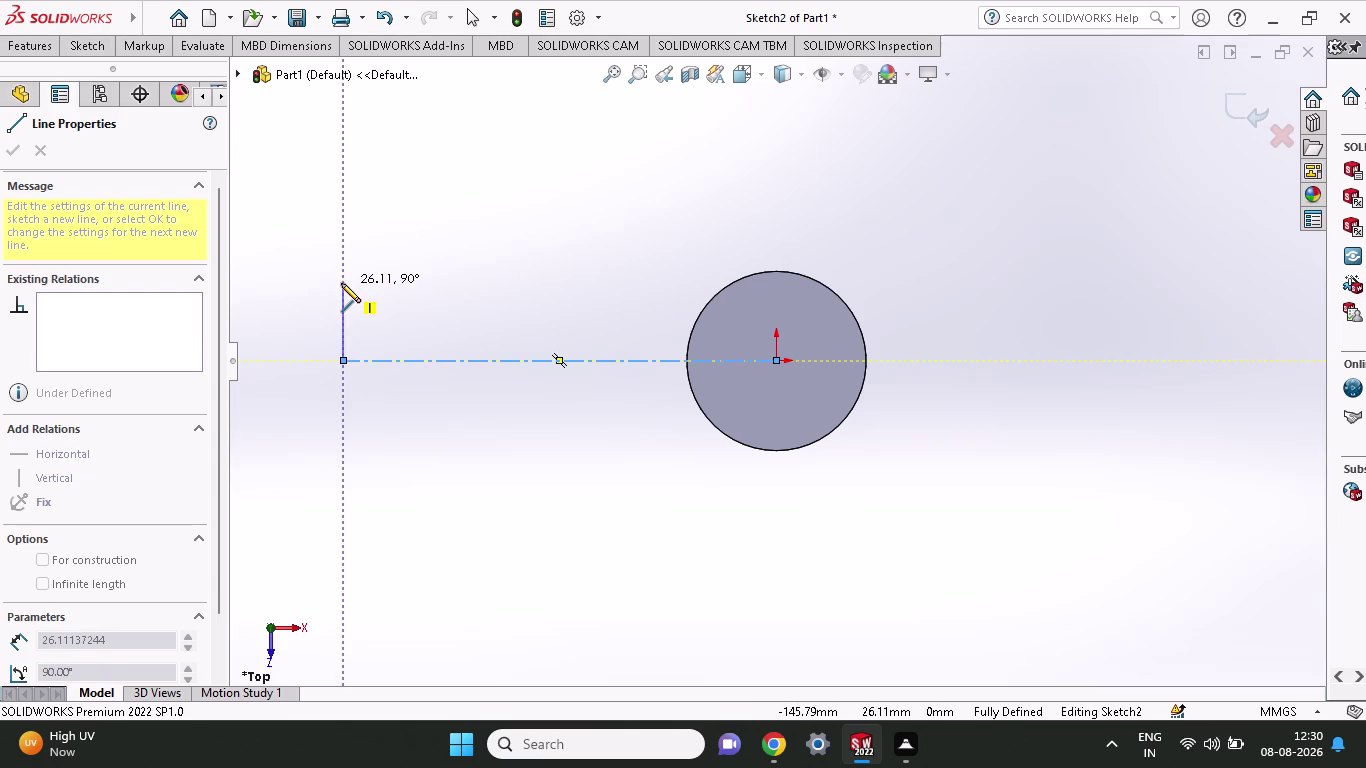
click(341, 283)
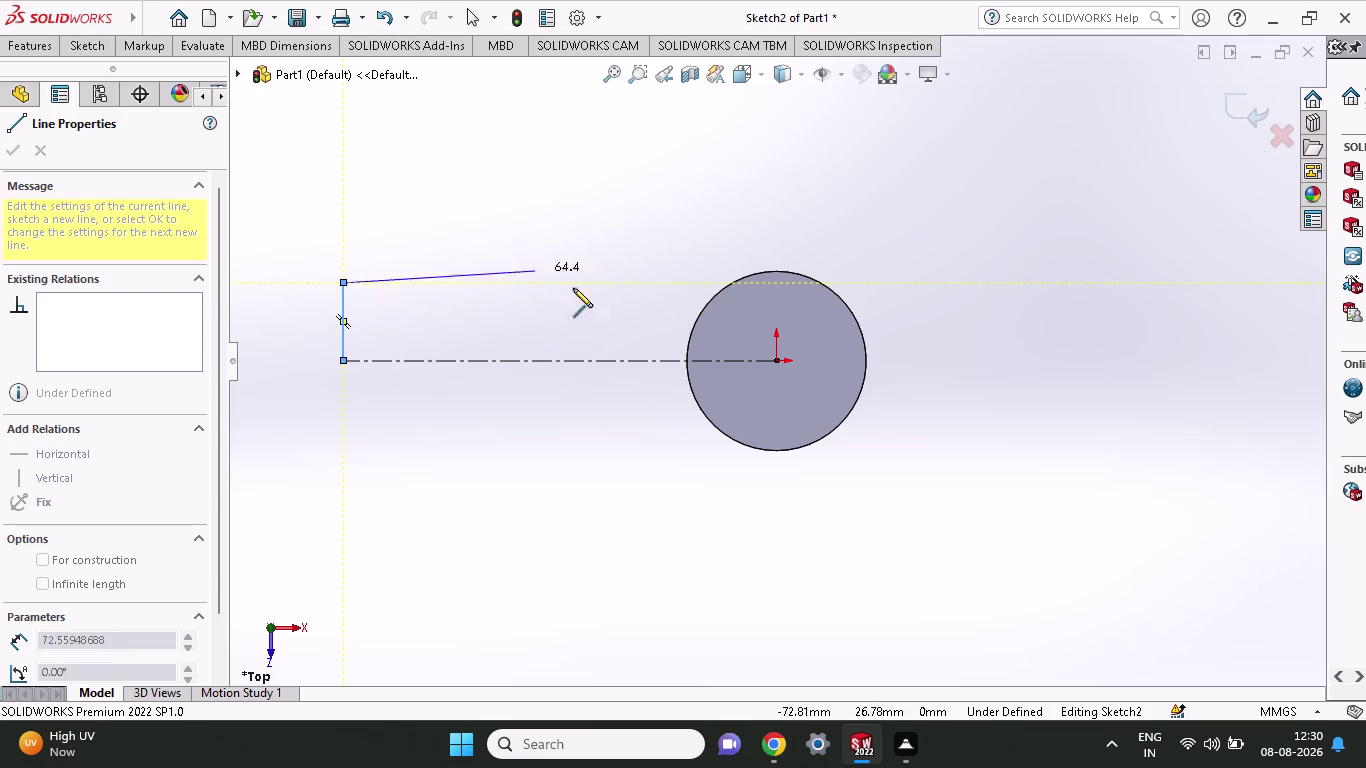
click(775, 273)
right_click(854, 192)
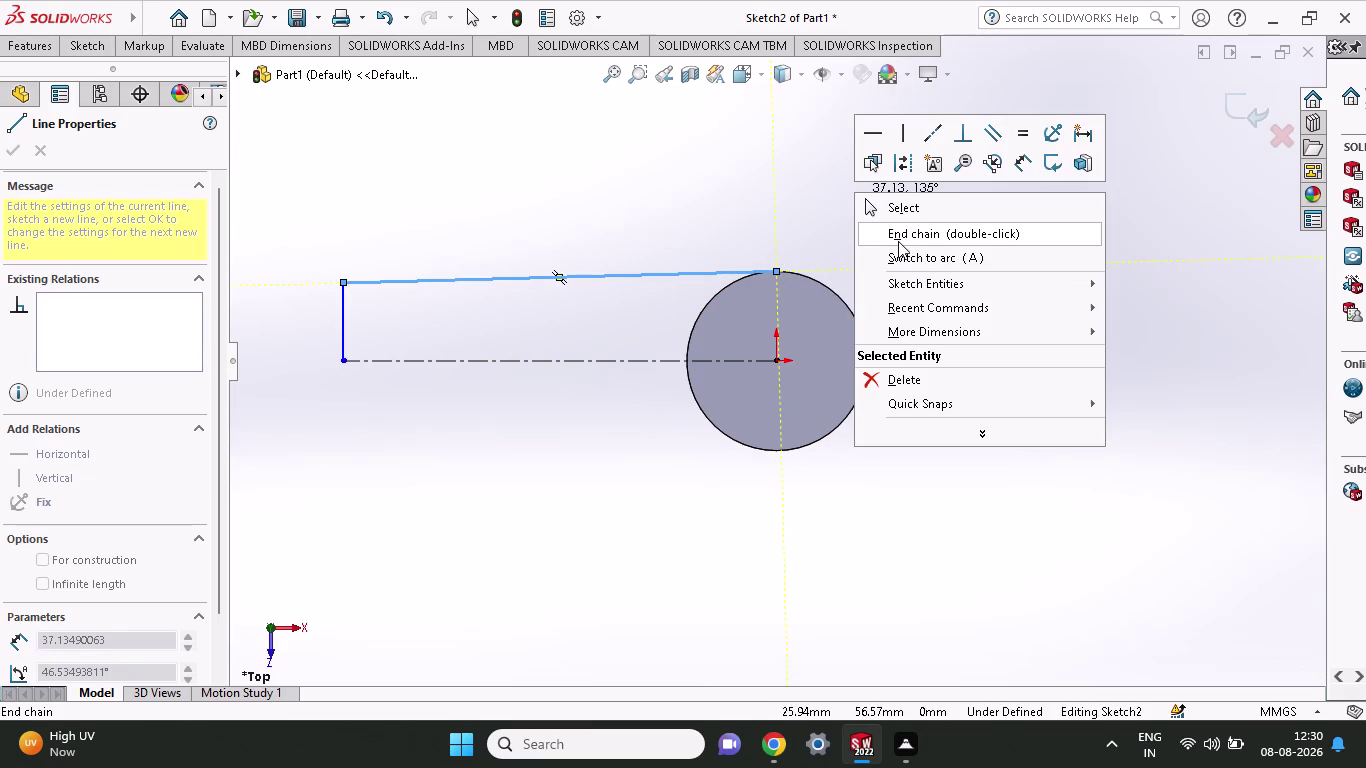
click(898, 215)
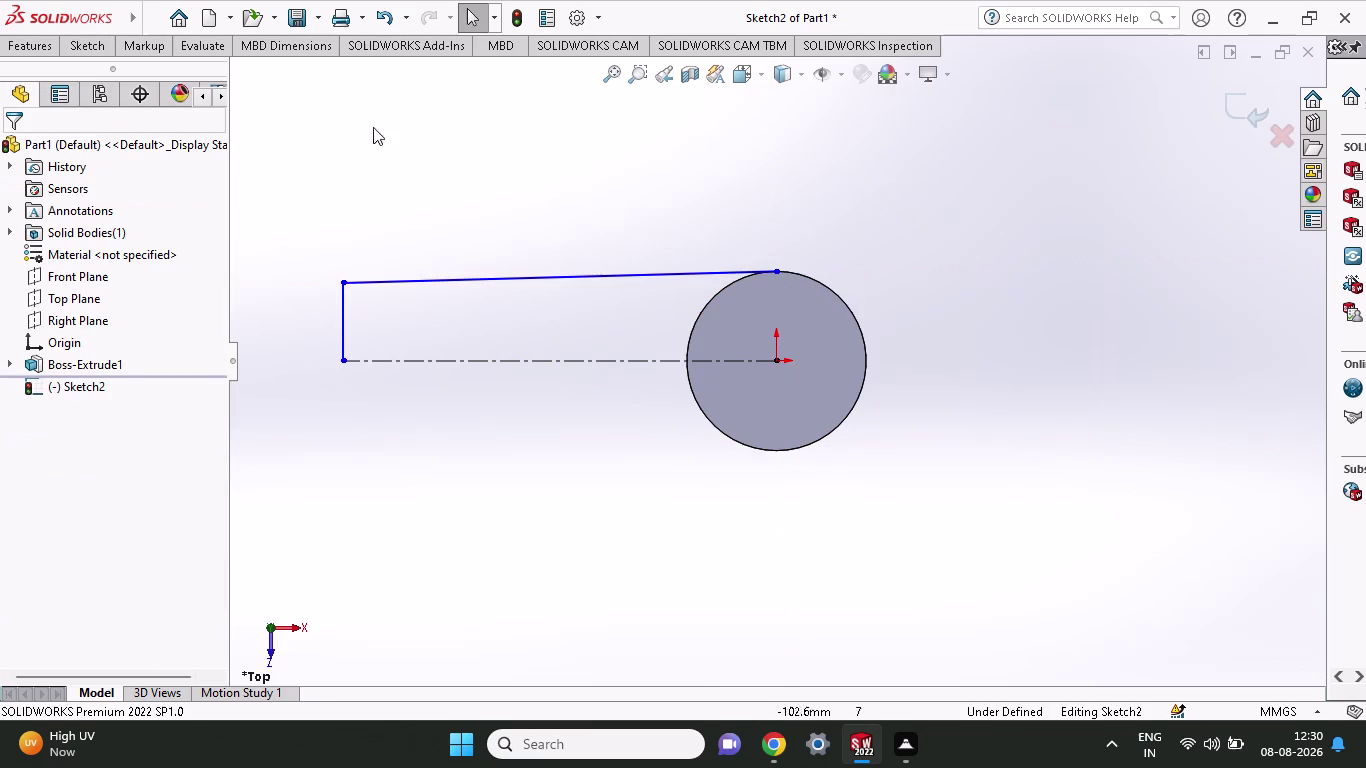
click(96, 39)
Dimension the short vertical line at 15 mm.
click(100, 78)
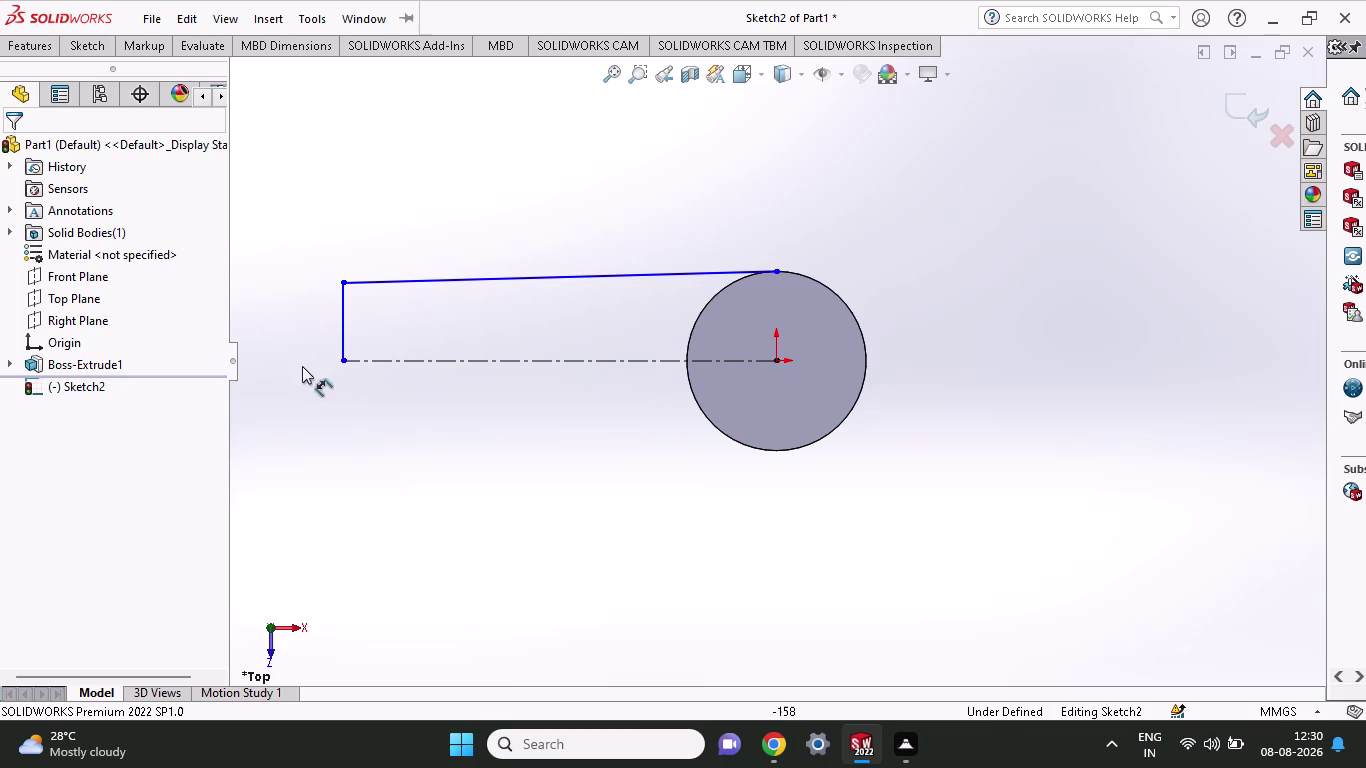
click(345, 362)
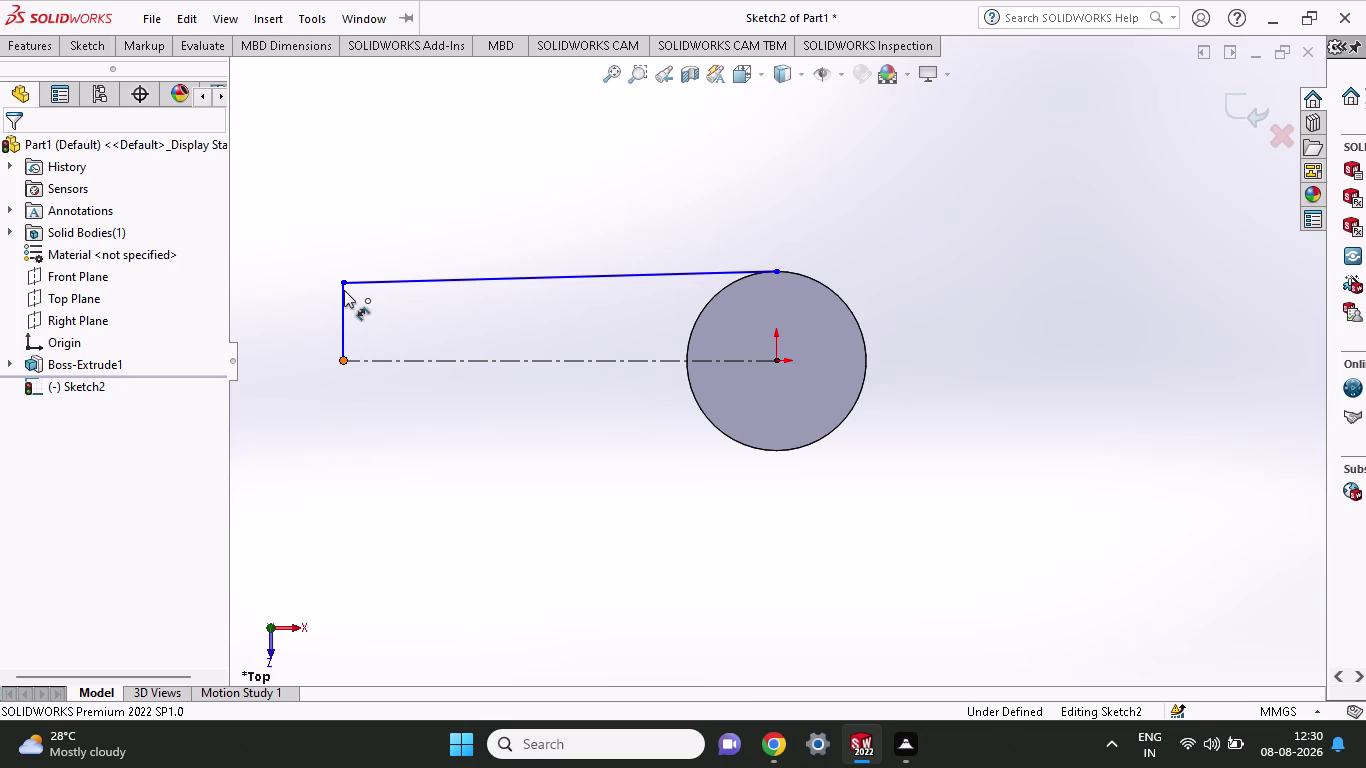
click(344, 282)
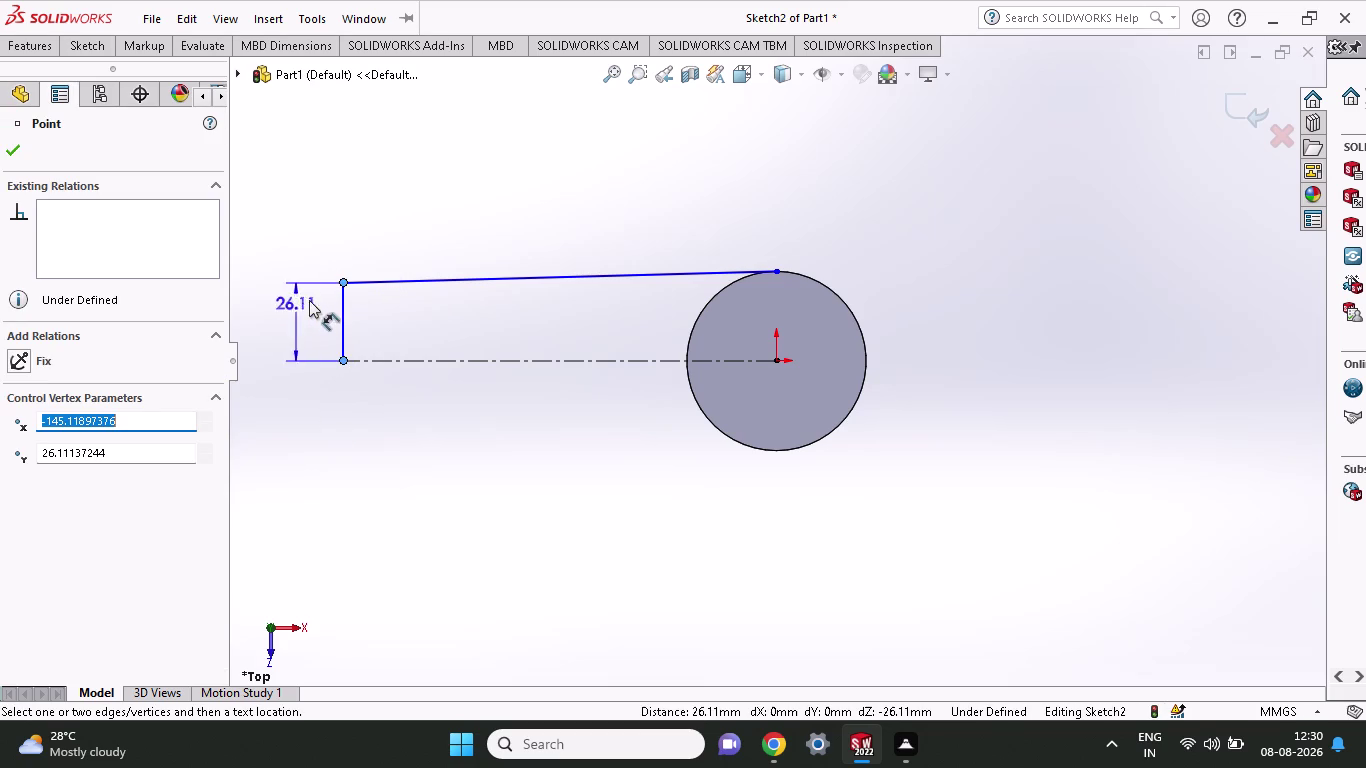
click(285, 312)
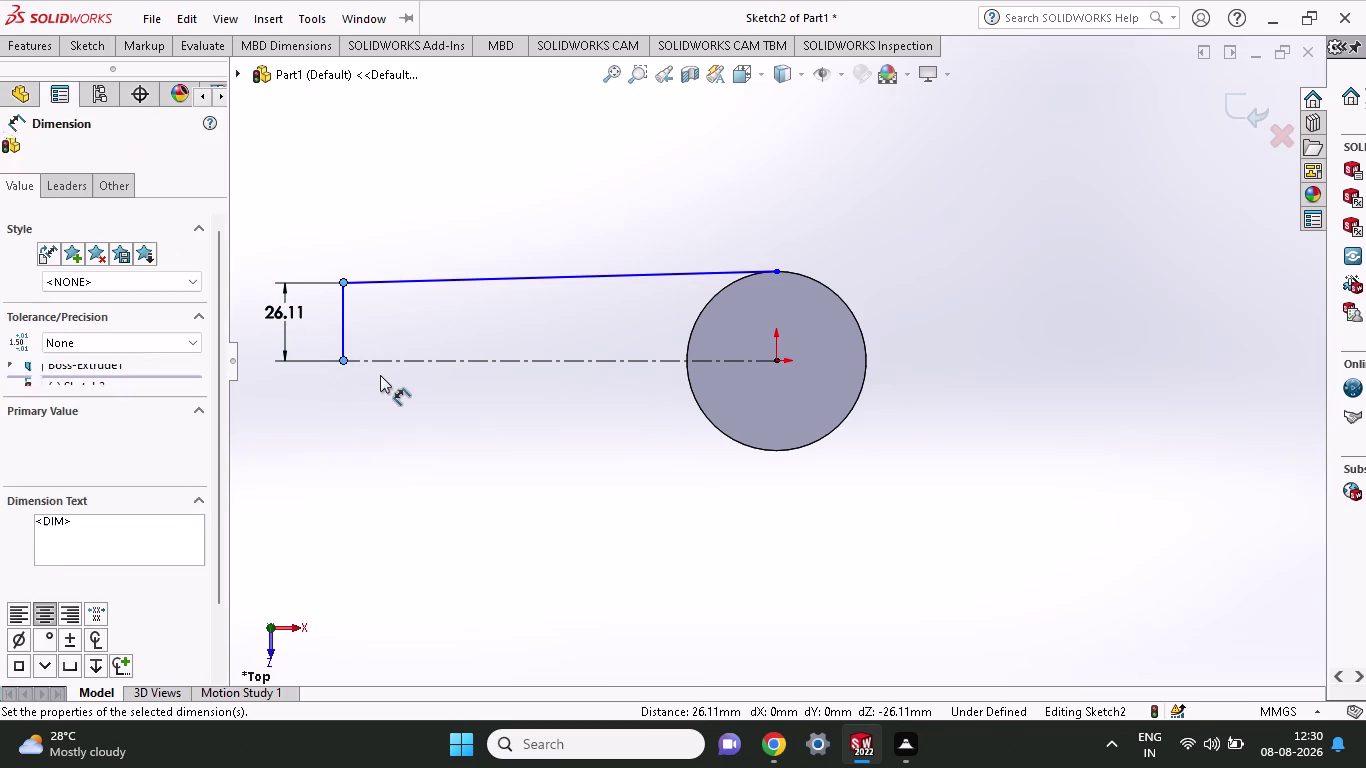
key(1)
key(5)
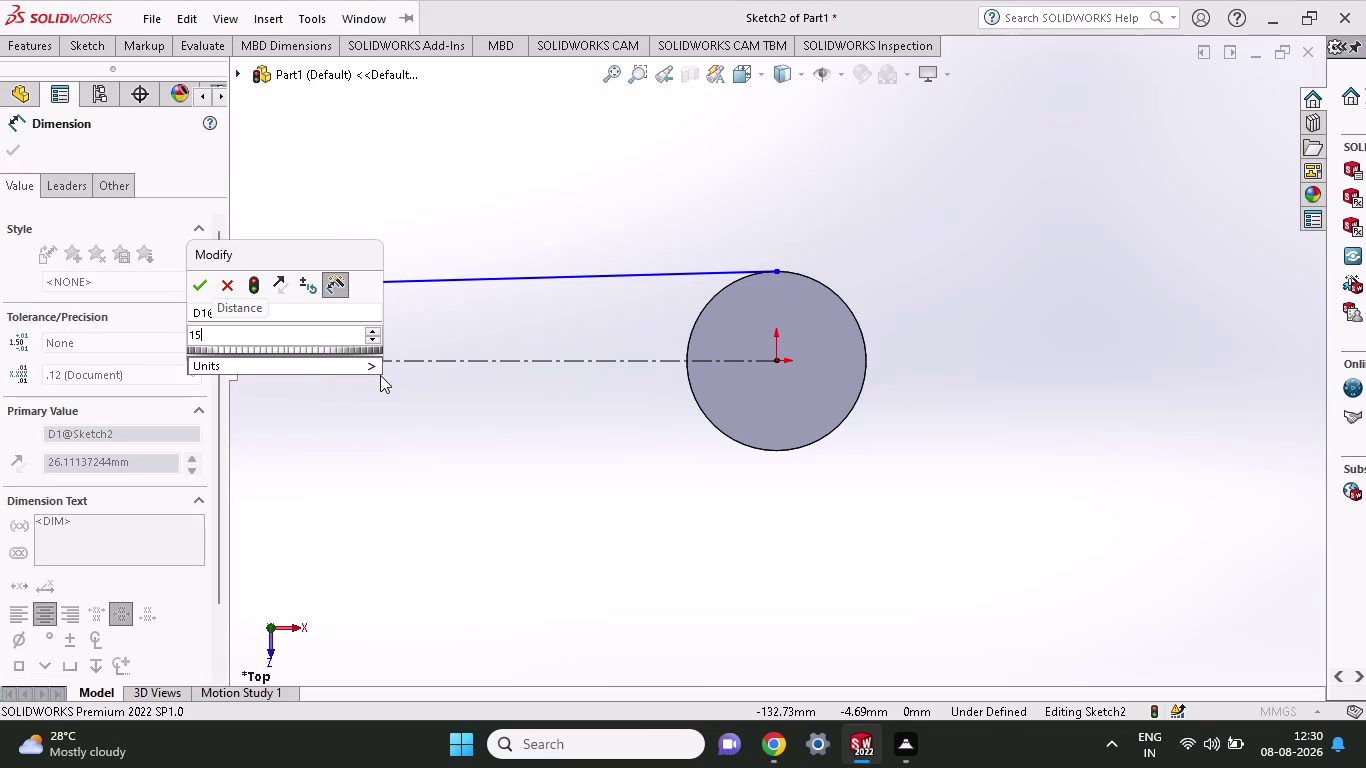
click(9, 150)
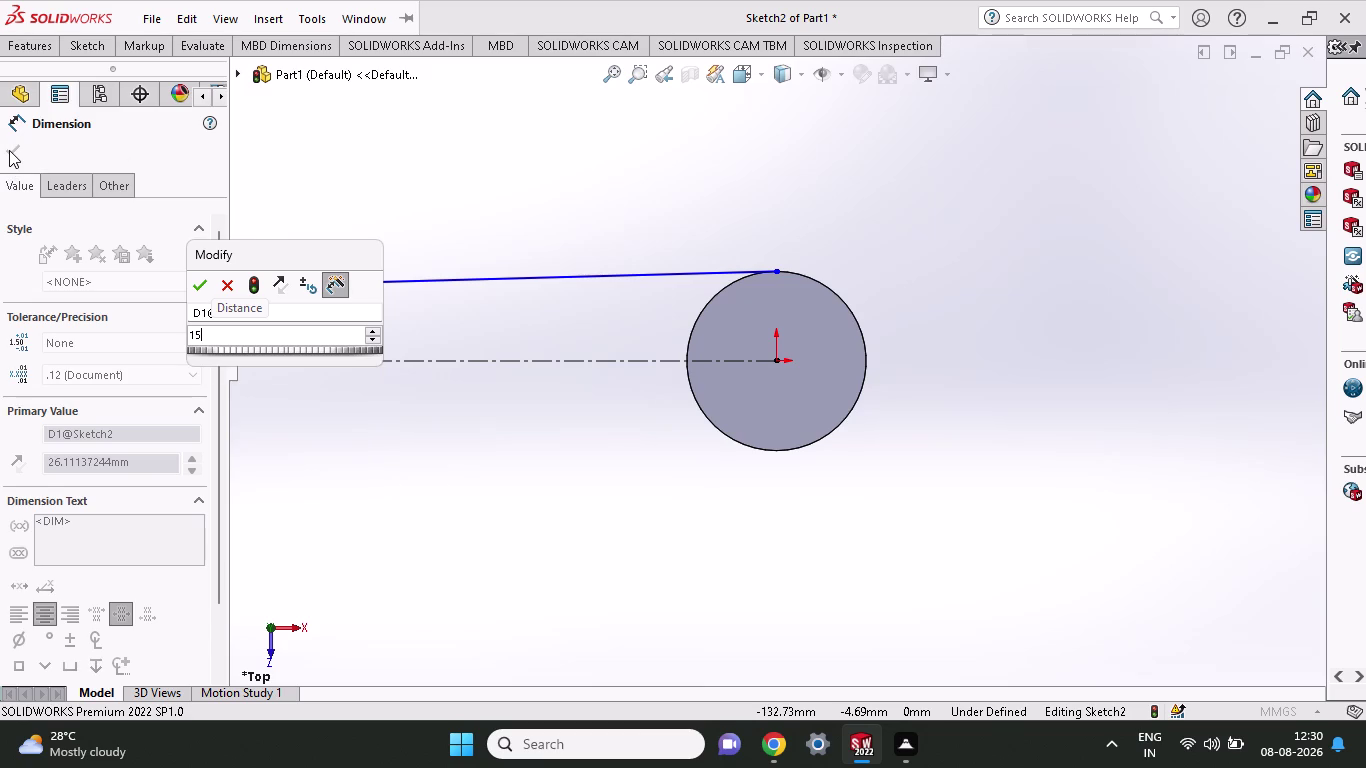
click(9, 150)
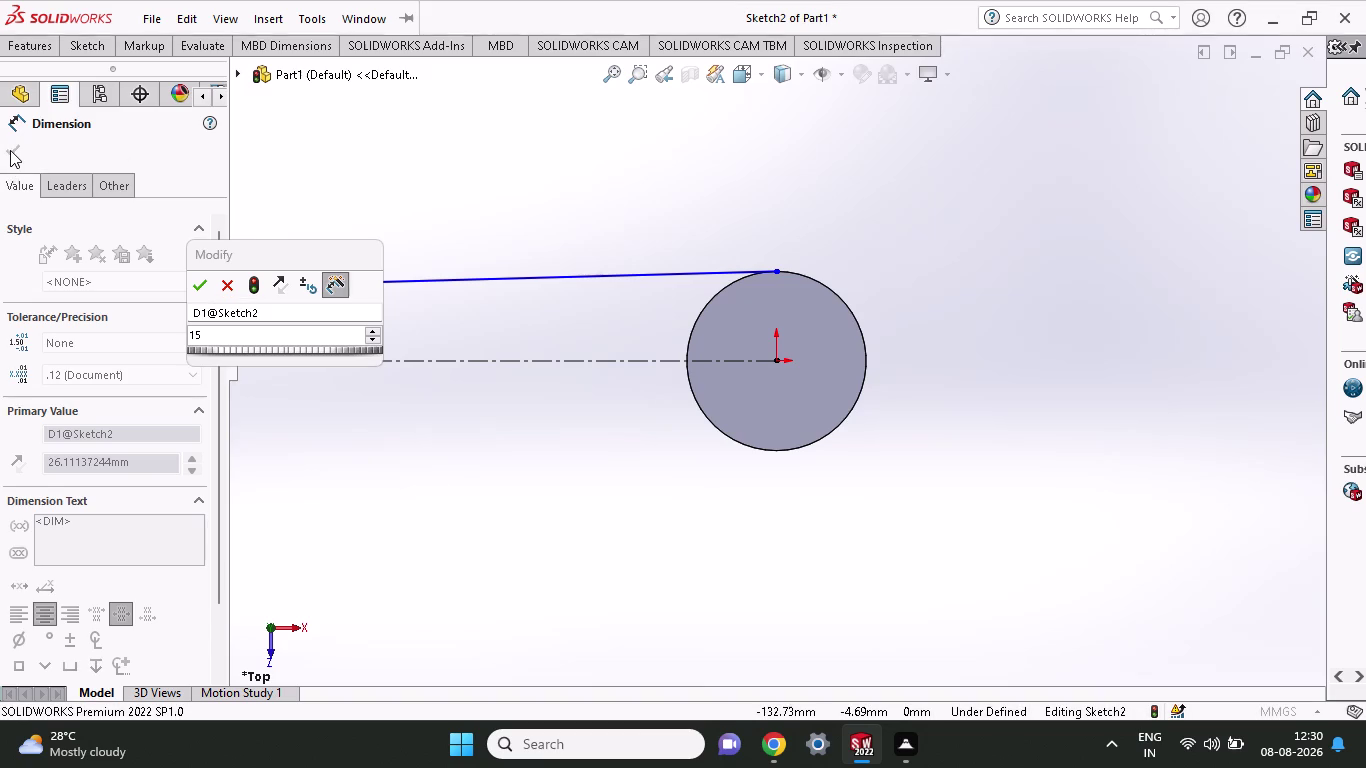
click(17, 153)
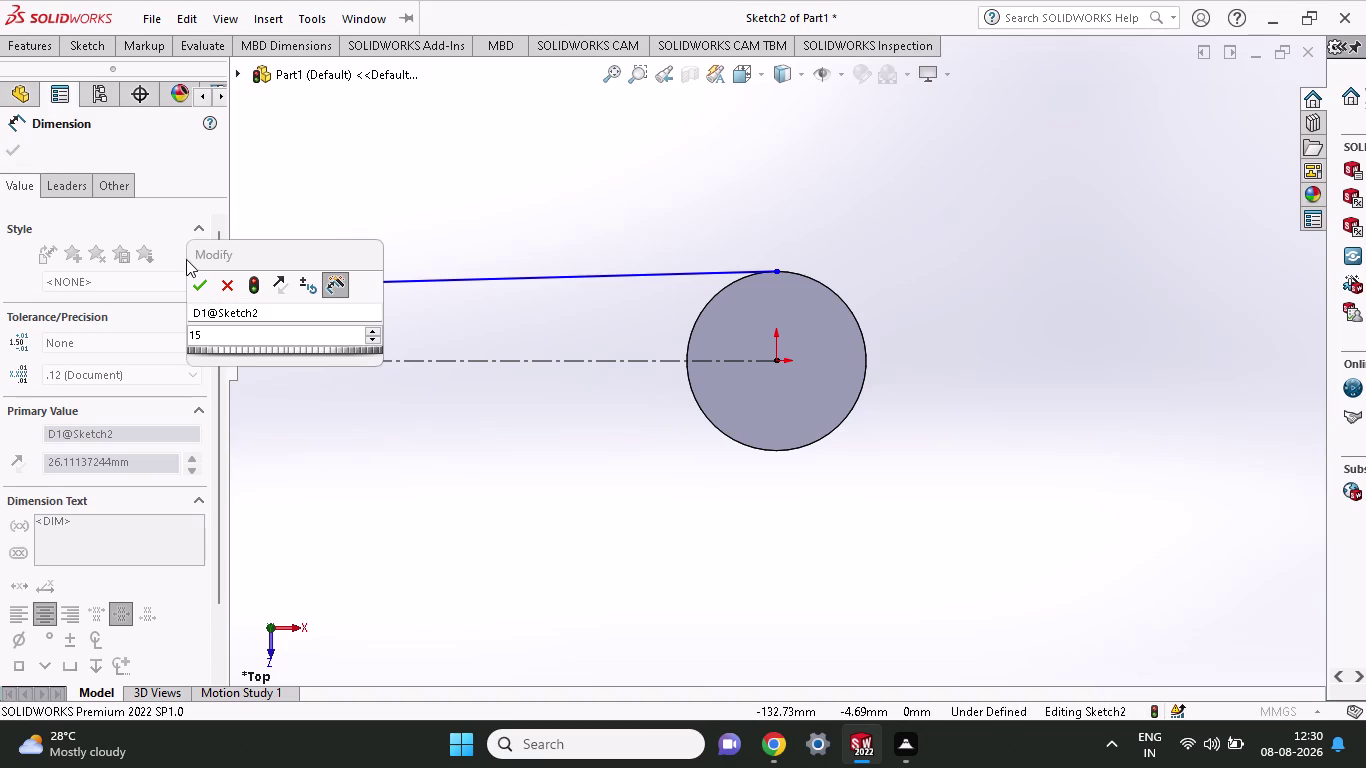
click(202, 286)
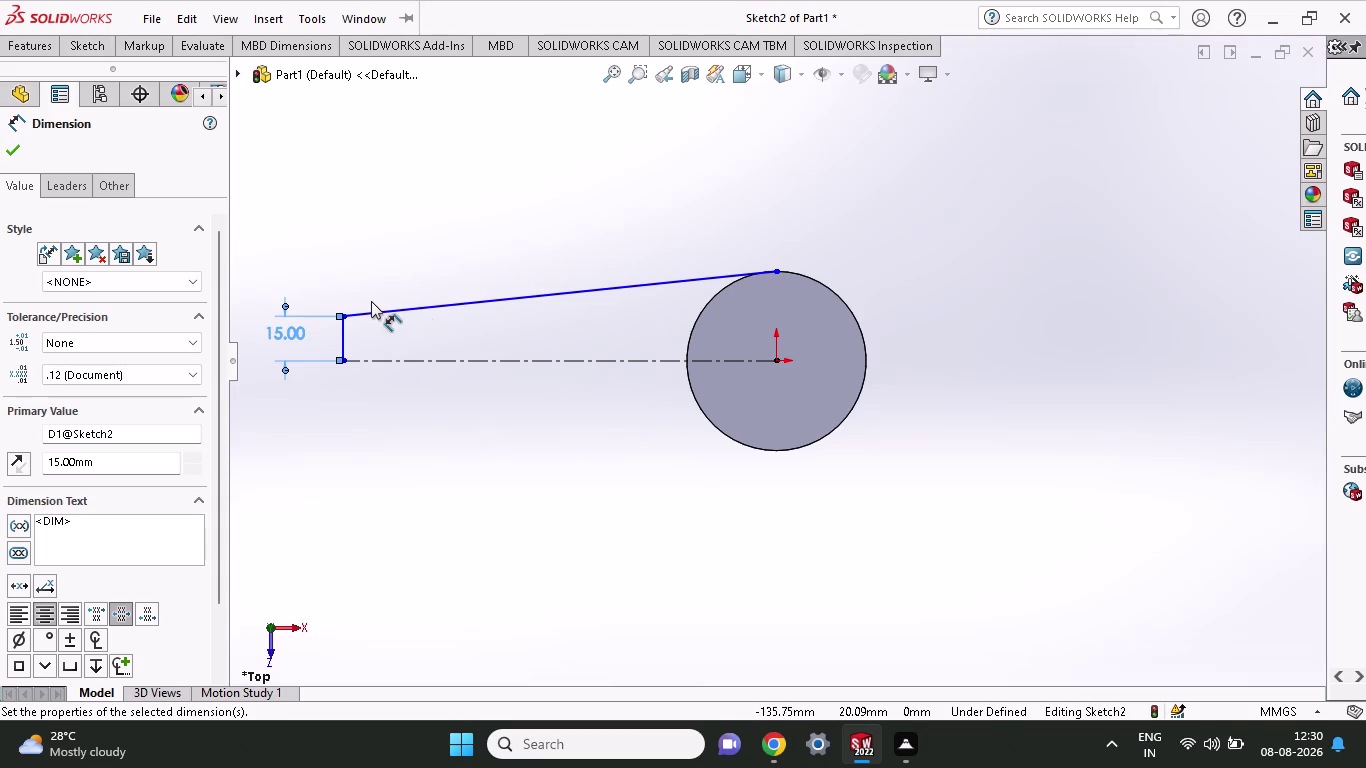
Return to the Line tool for the lower side of the arm.
click(92, 51)
click(134, 68)
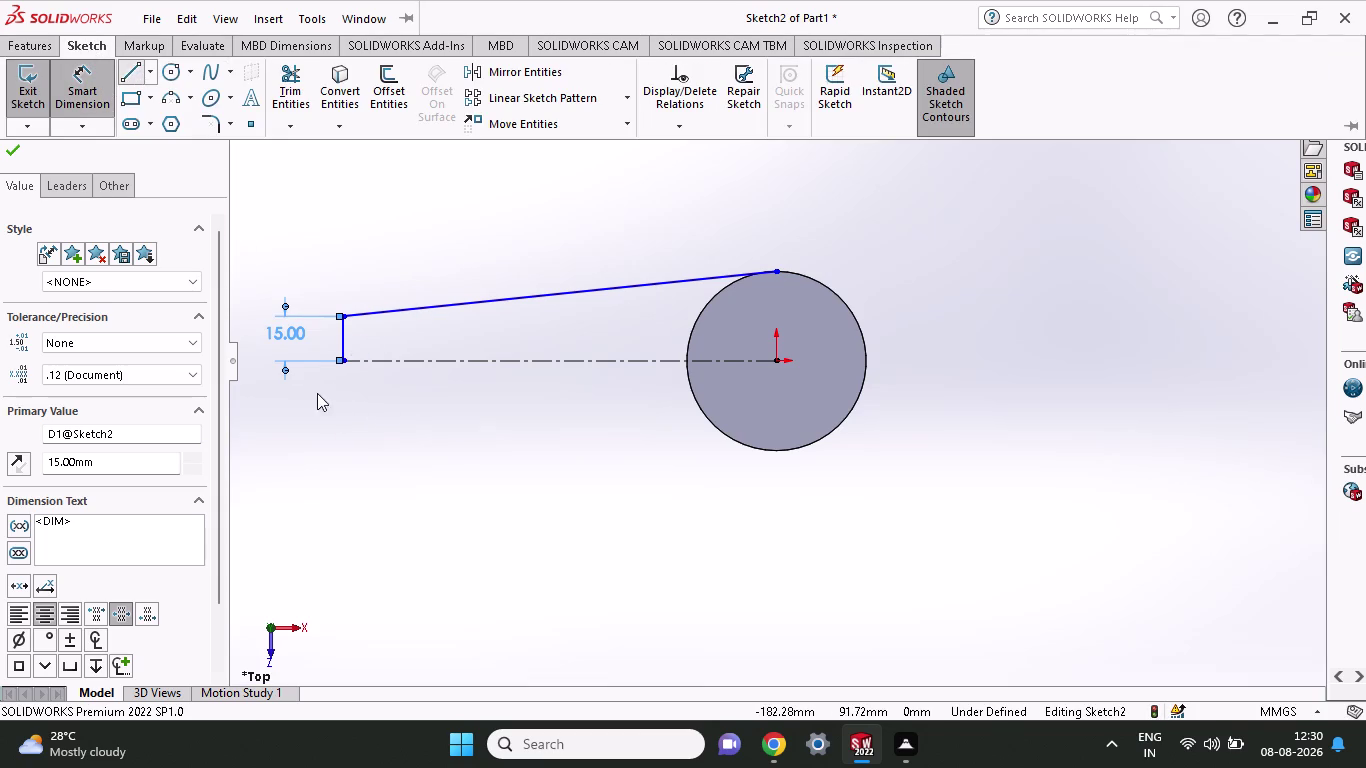
click(341, 363)
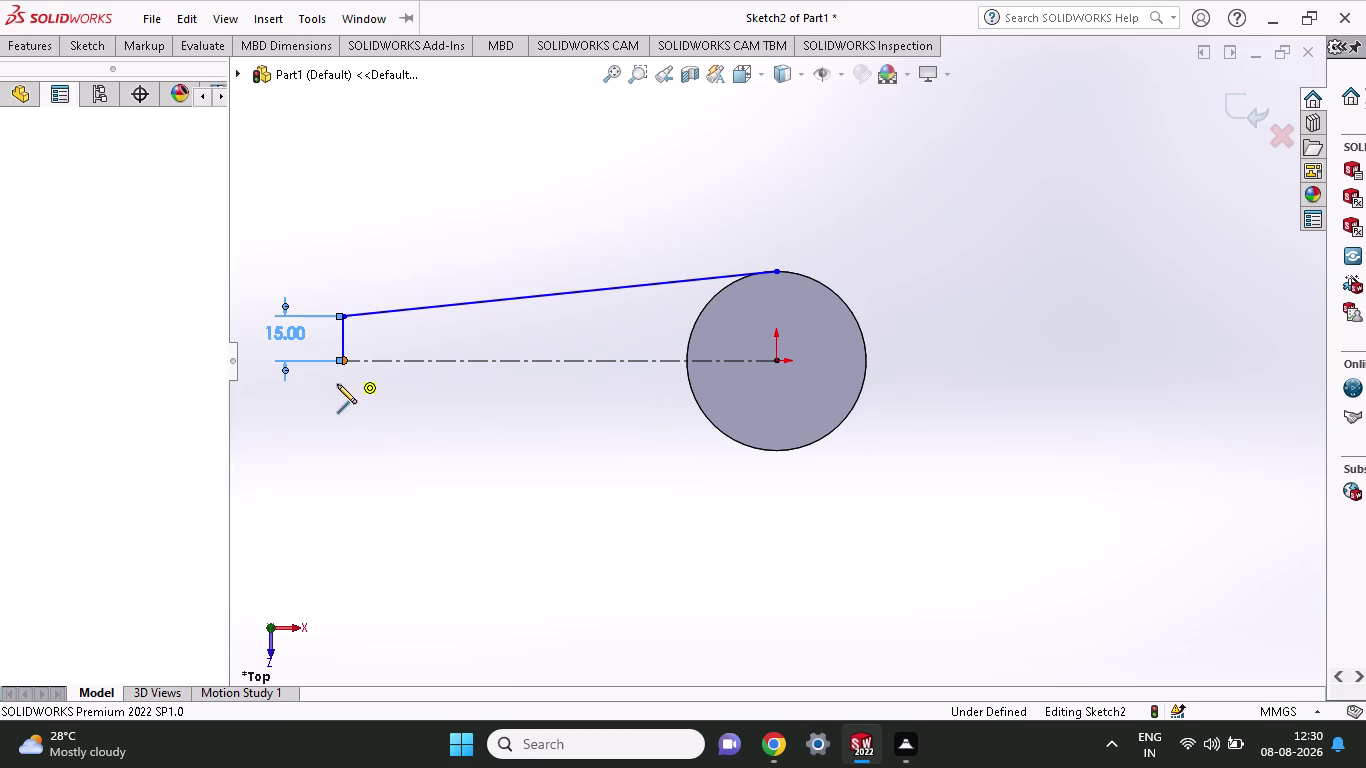
Draw the lower vertical line and a sloped line to the circle's bottom, then end the chain.
click(343, 405)
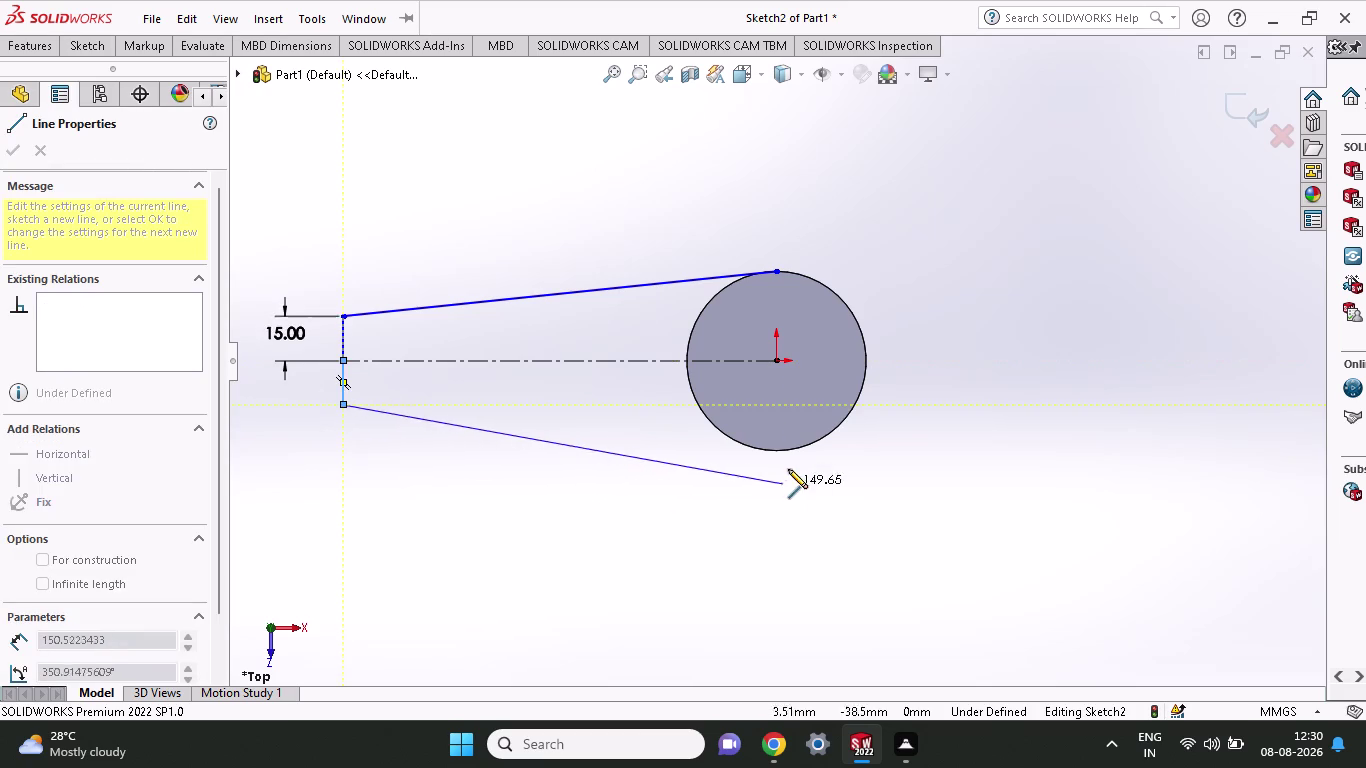
click(775, 450)
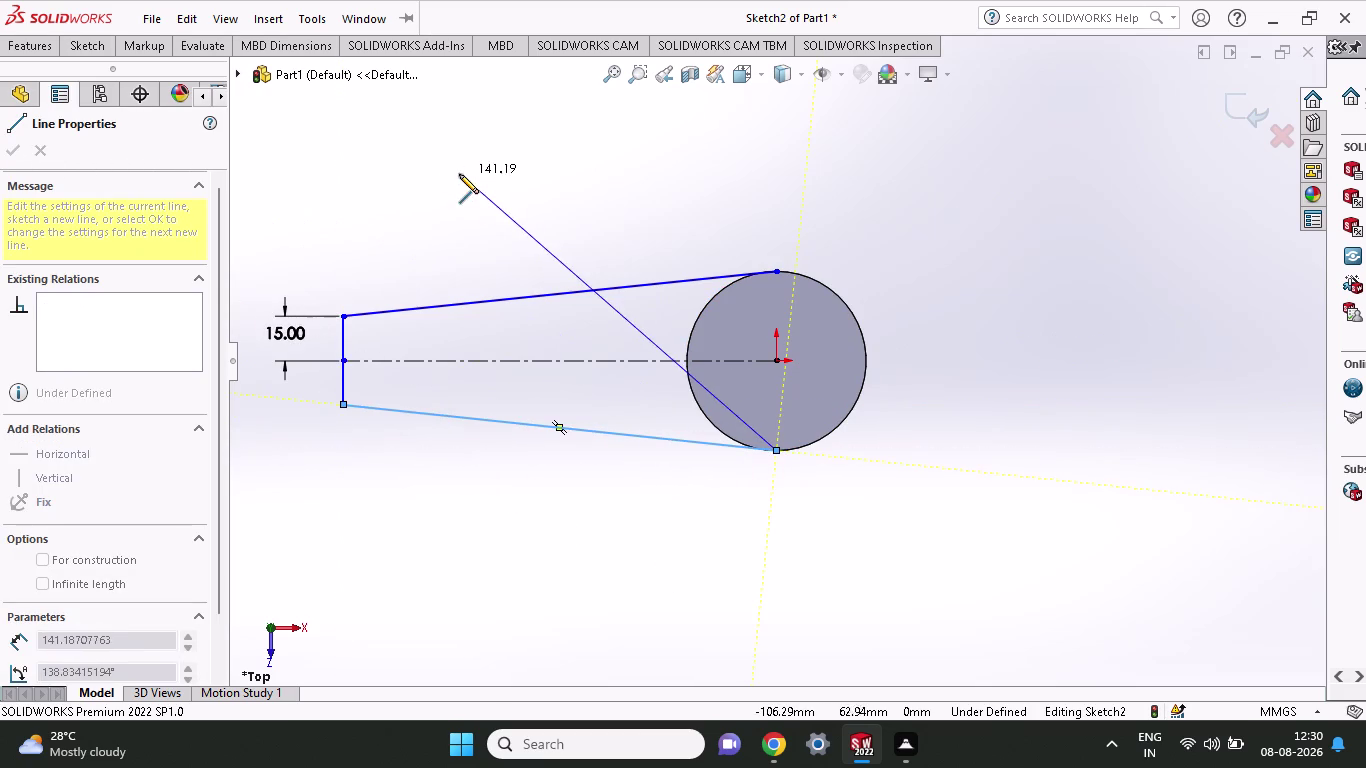
right_click(459, 174)
click(487, 190)
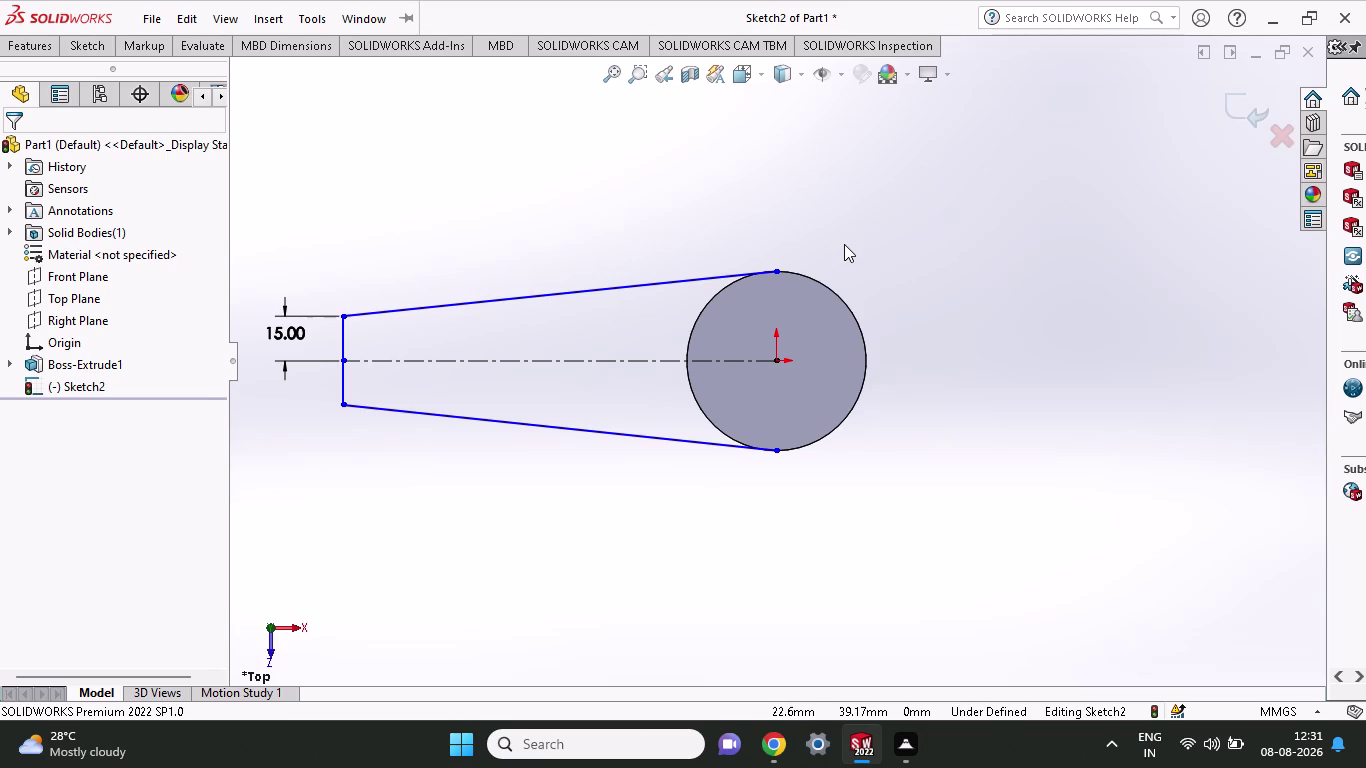
click(93, 52)
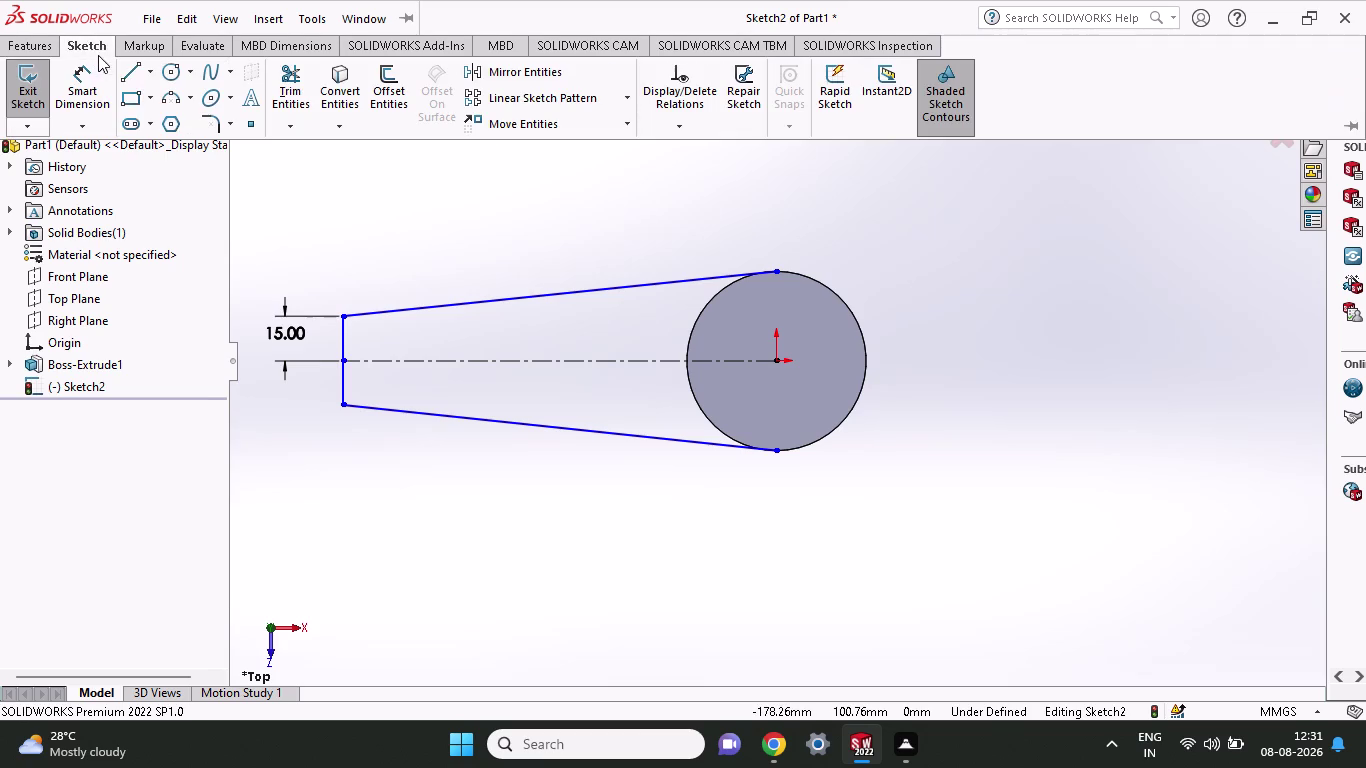
Dimension the arm's left end to the hub centre as 110+12.5 = 122.50 mm.
click(87, 81)
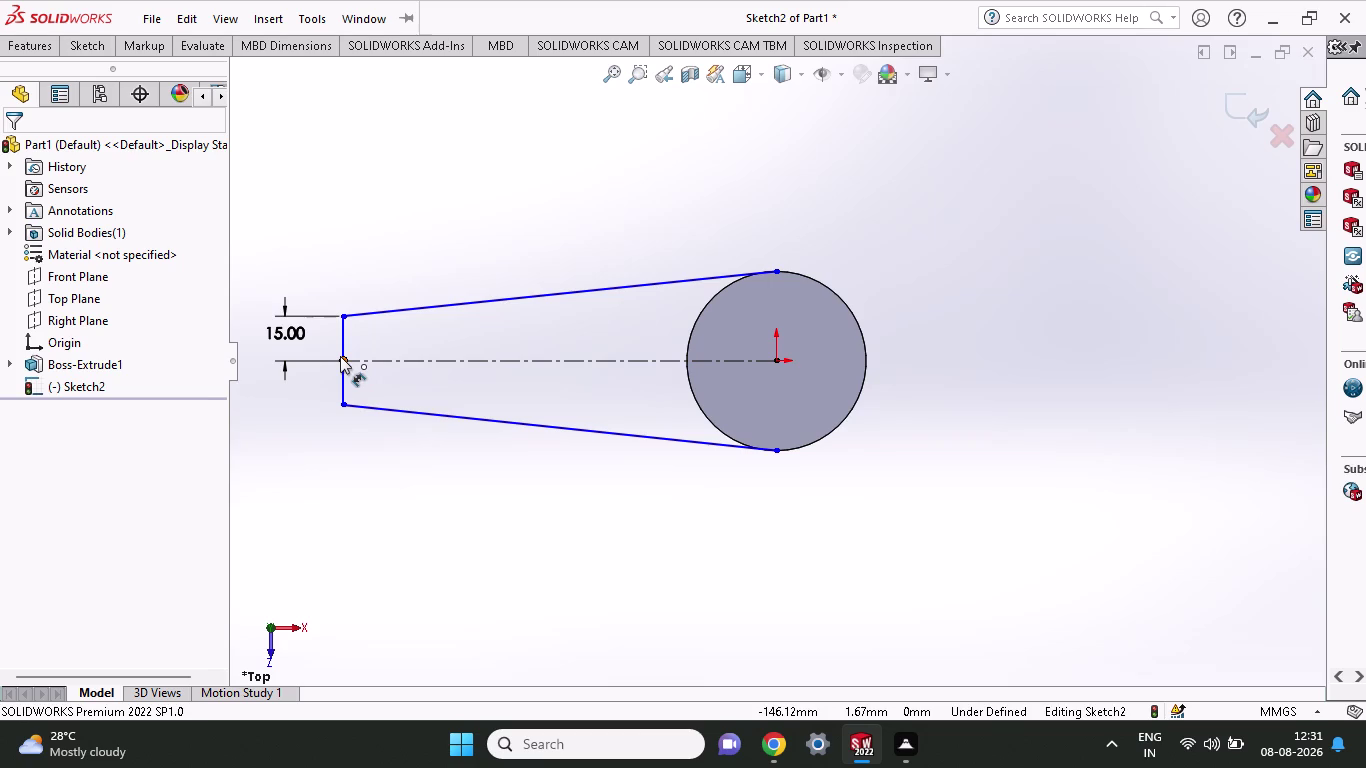
click(340, 358)
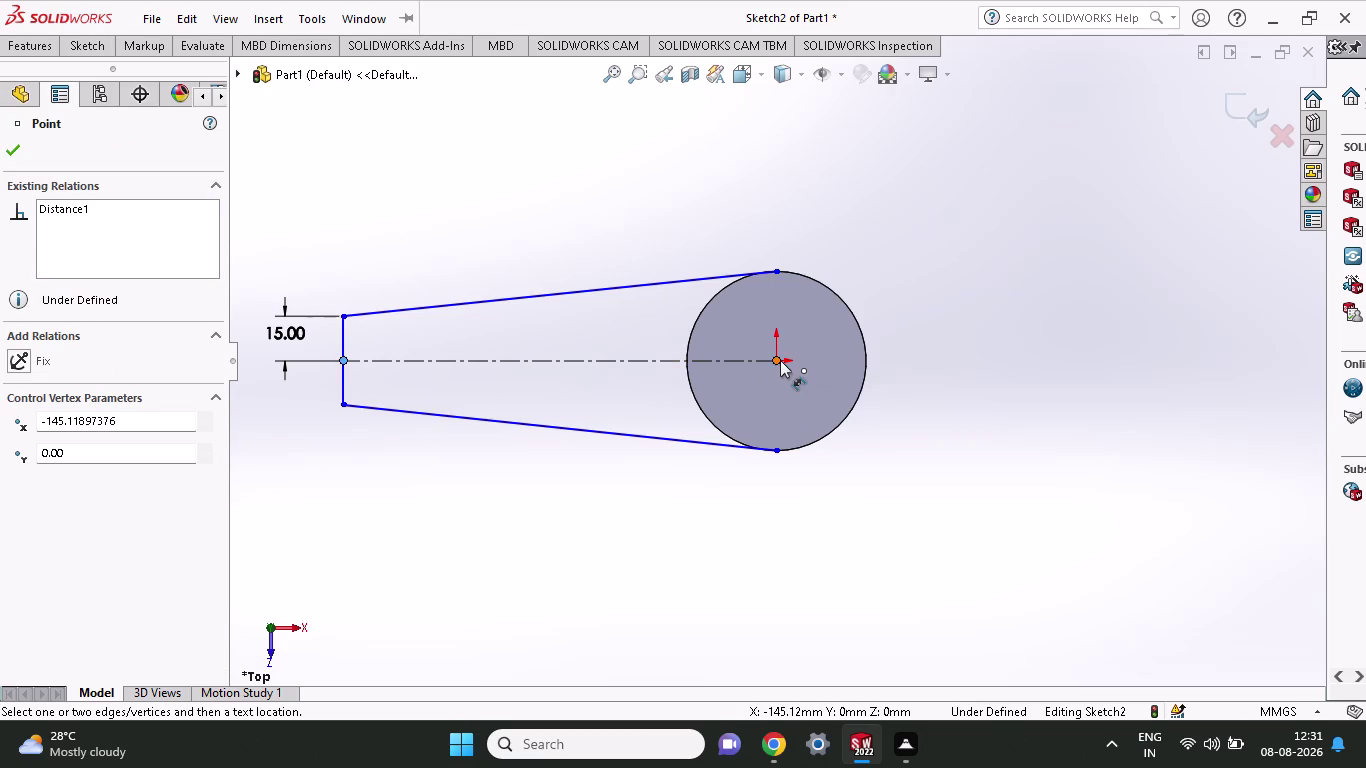
click(774, 358)
click(741, 527)
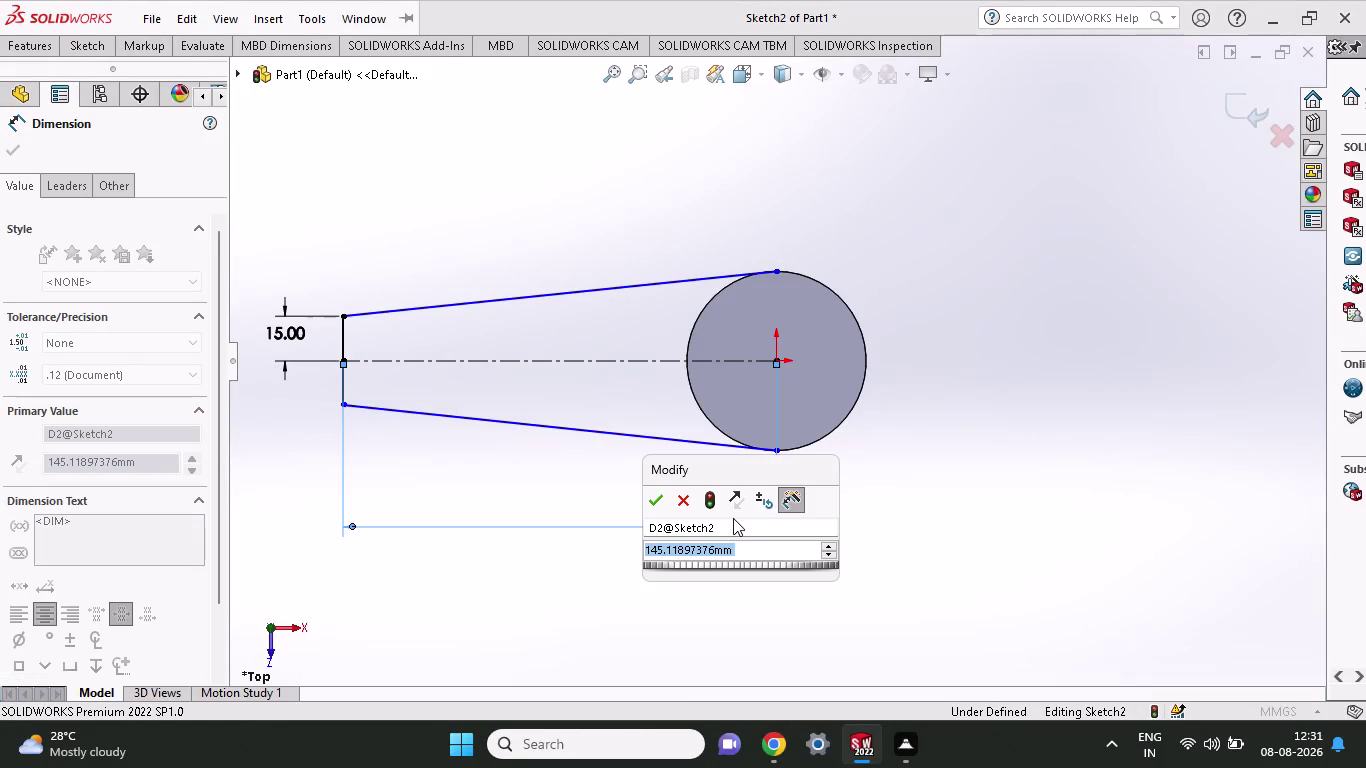
text(110)
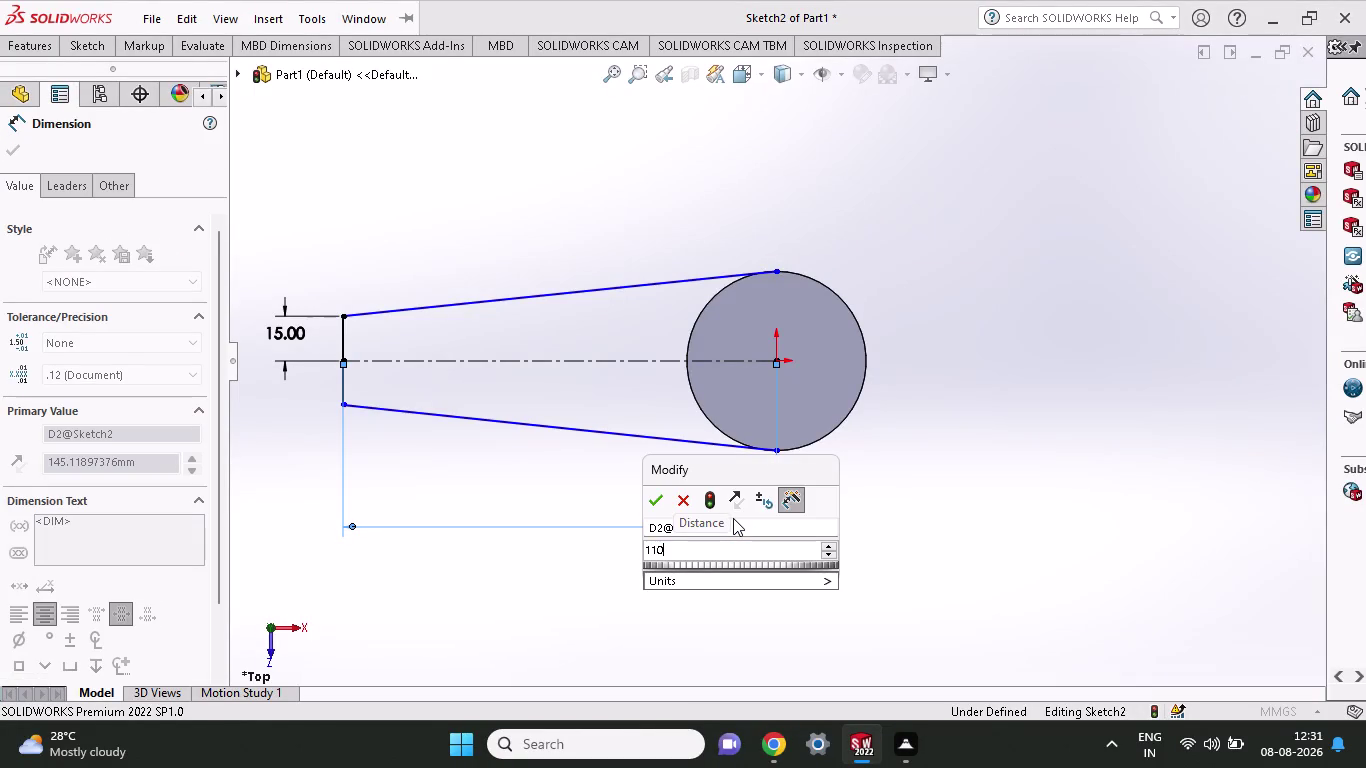
key(plus)
text(12.)
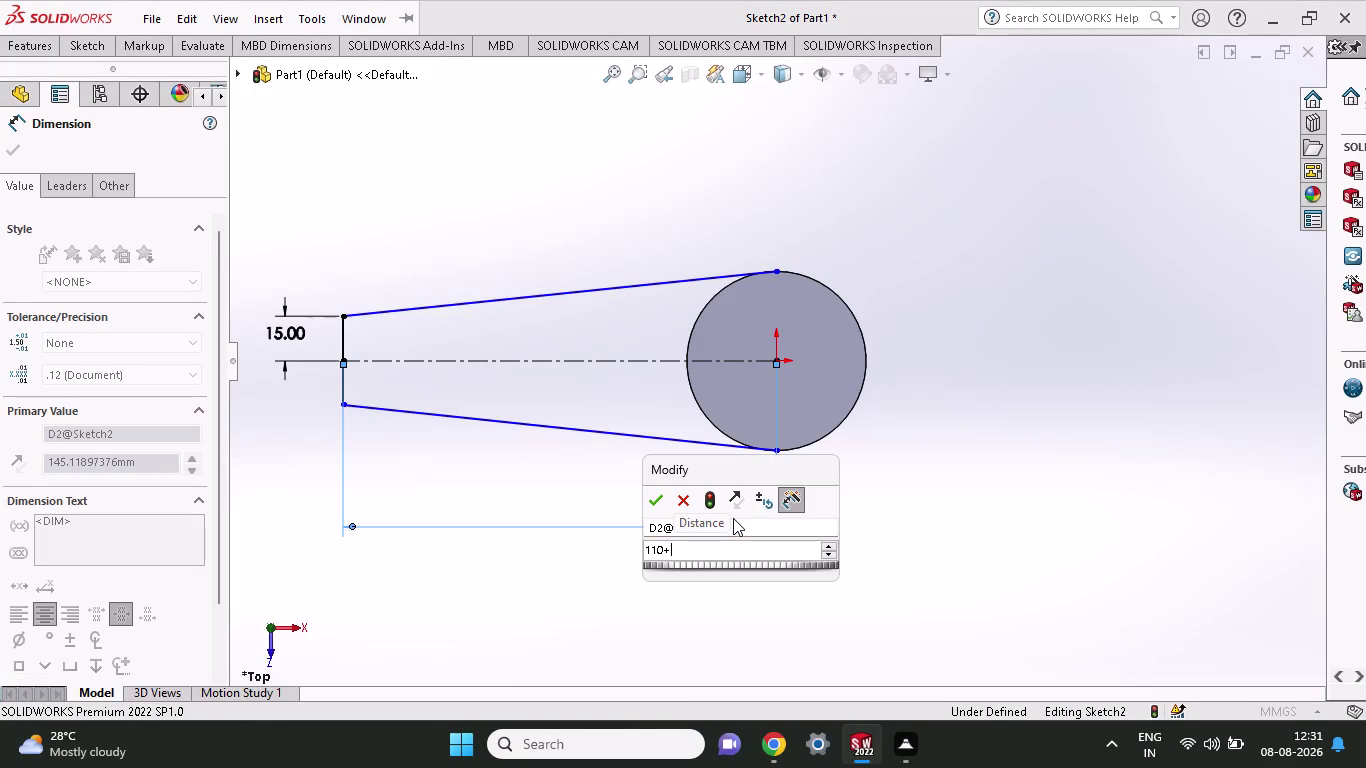
text(5)
click(654, 500)
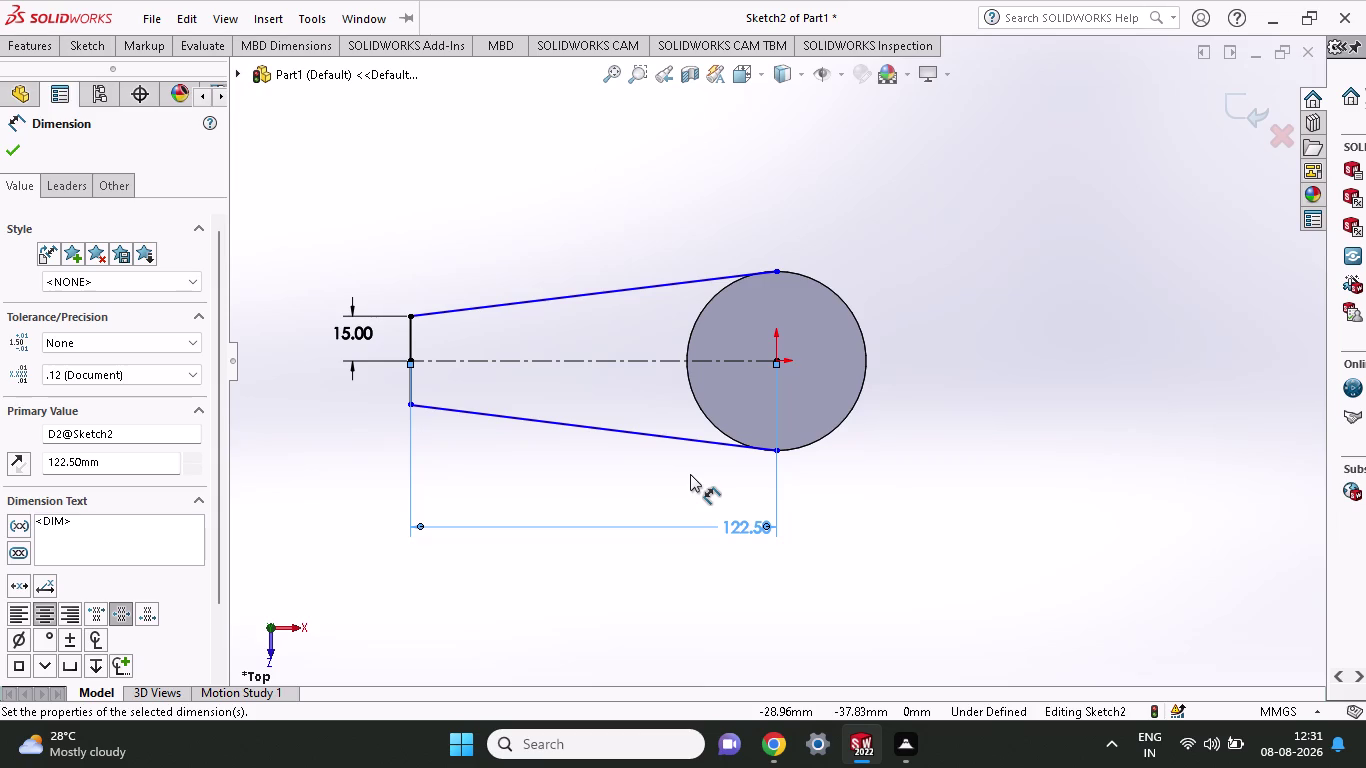
middle_drag(690, 474, 686, 333)
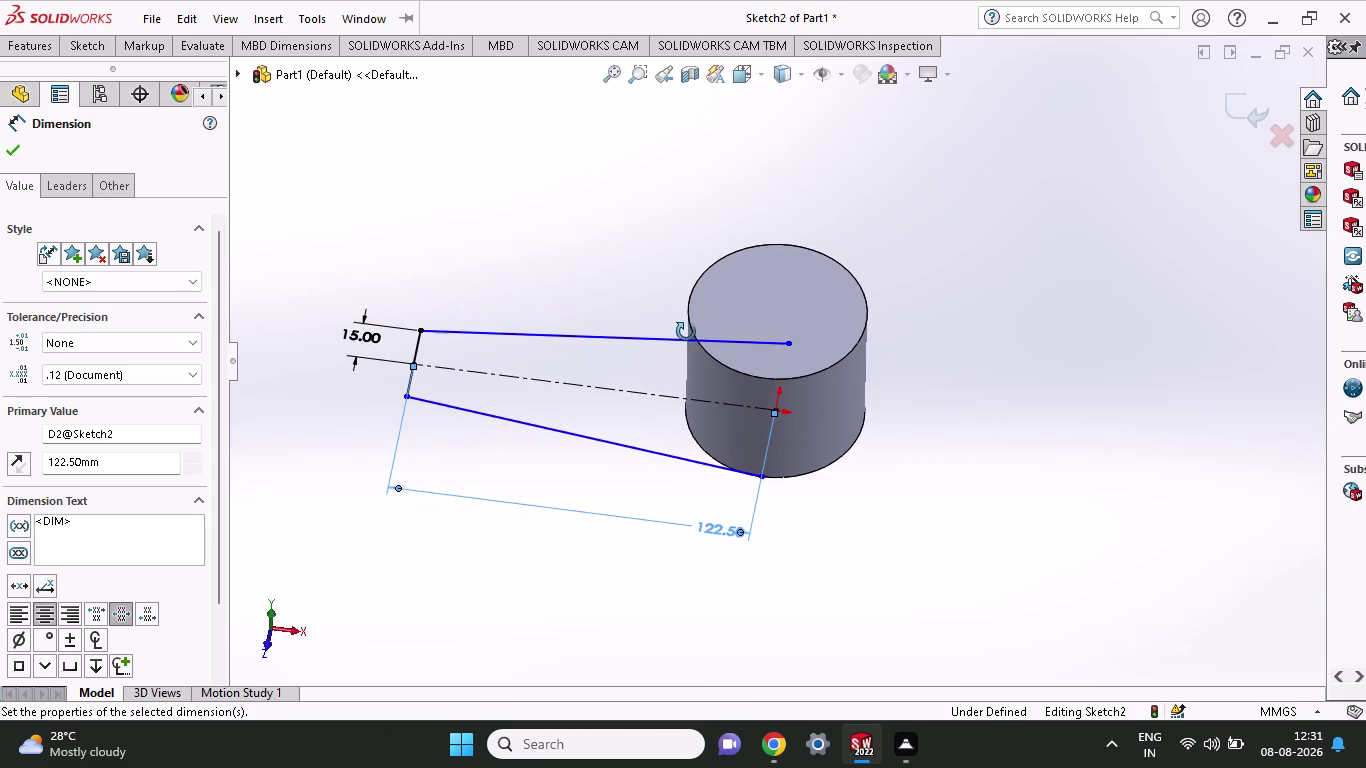
Accept the 122.50 mm length and finish dimensioning the arm sketch.
middle_drag(686, 333, 687, 338)
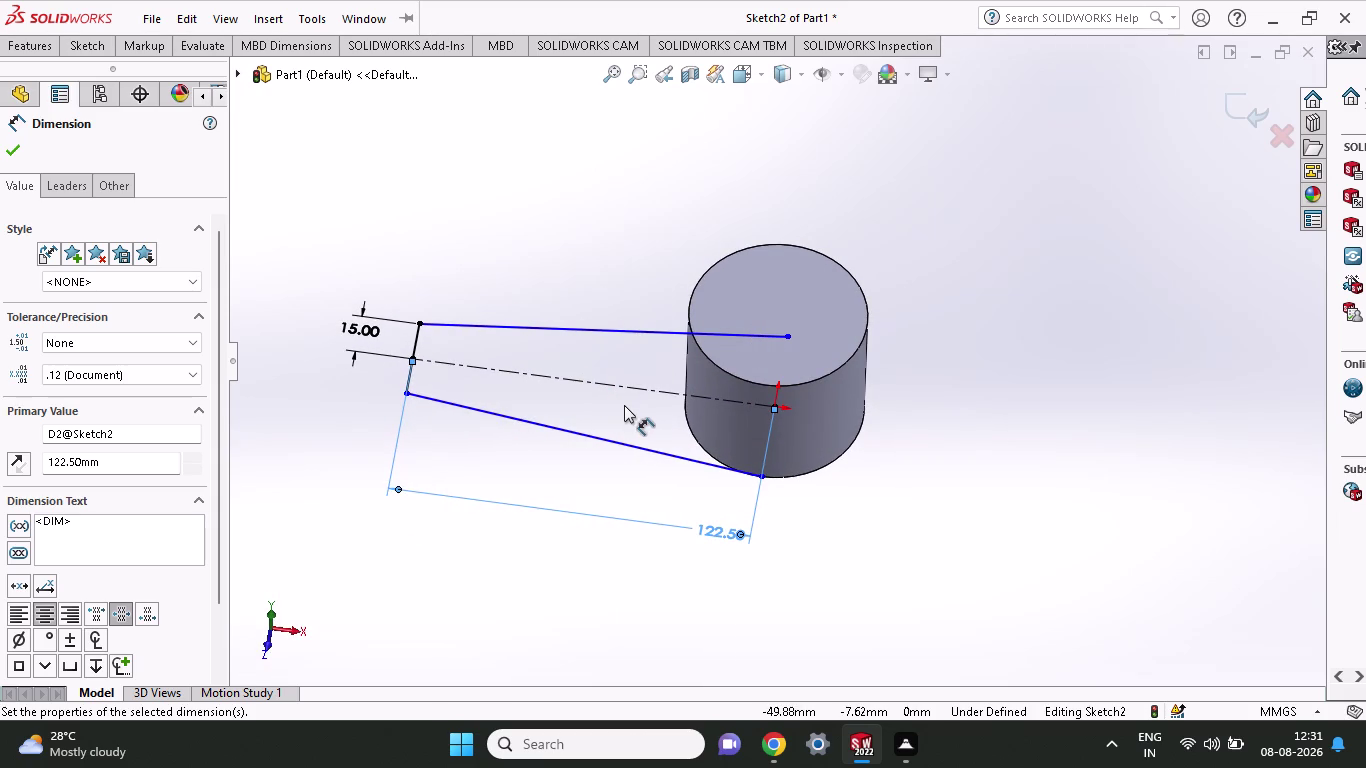
click(37, 52)
click(49, 84)
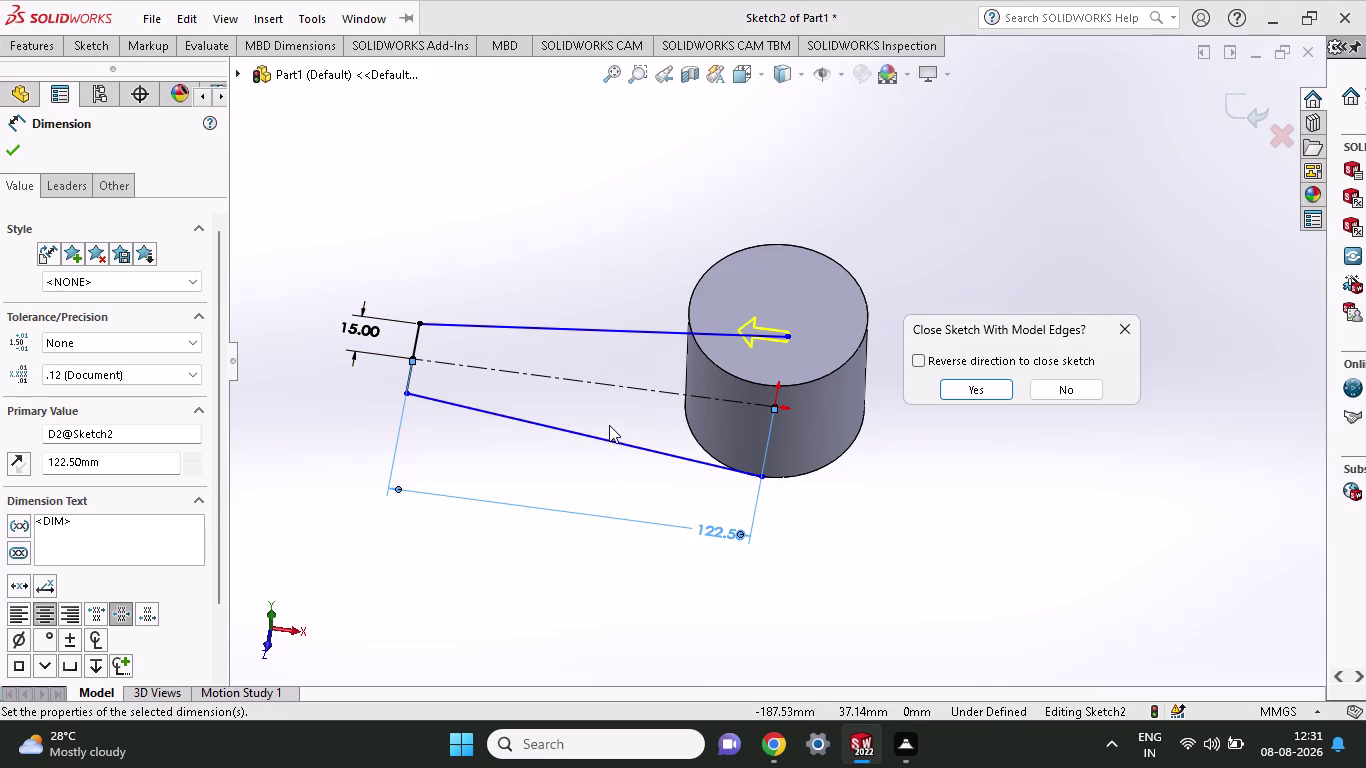
click(609, 440)
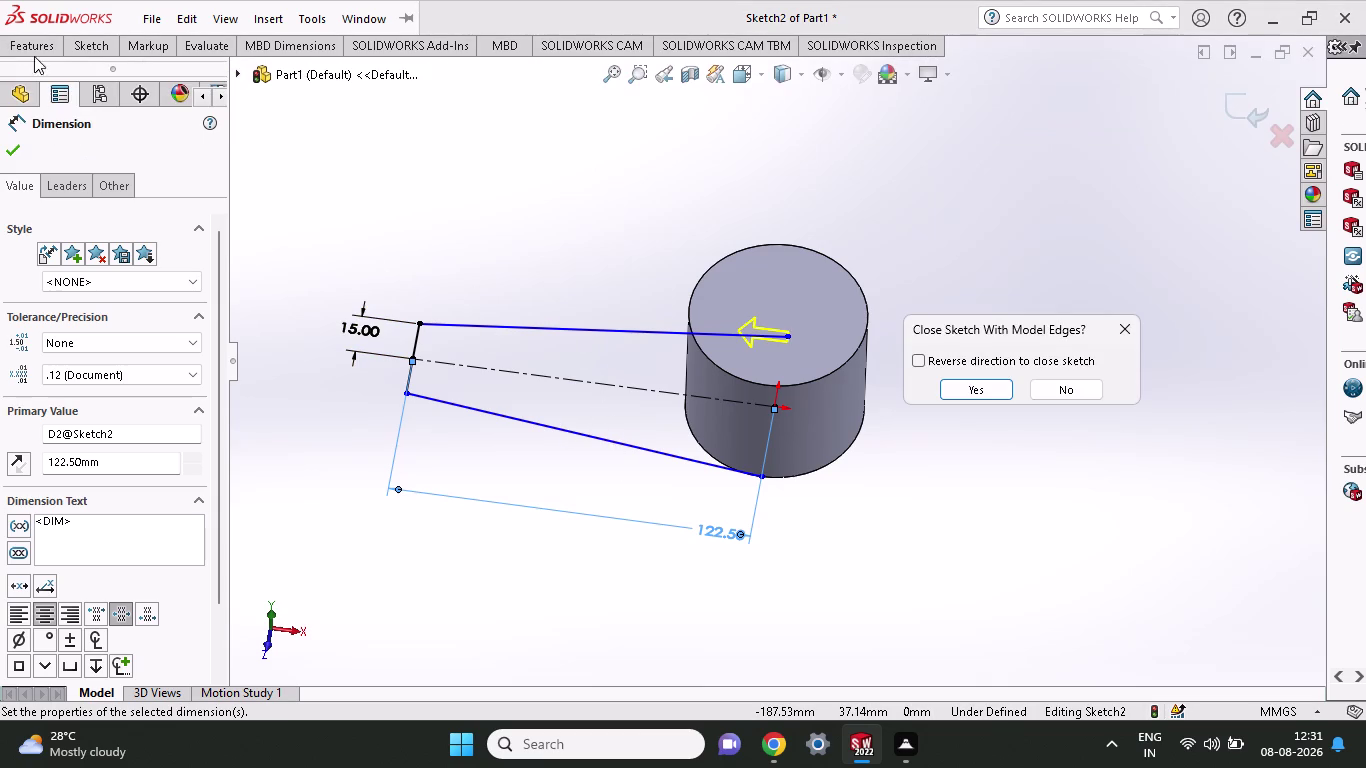
Preview an Extruded Boss from the arm sketch, answer the close-sketch prompt, then cancel.
click(35, 39)
click(39, 44)
click(1127, 324)
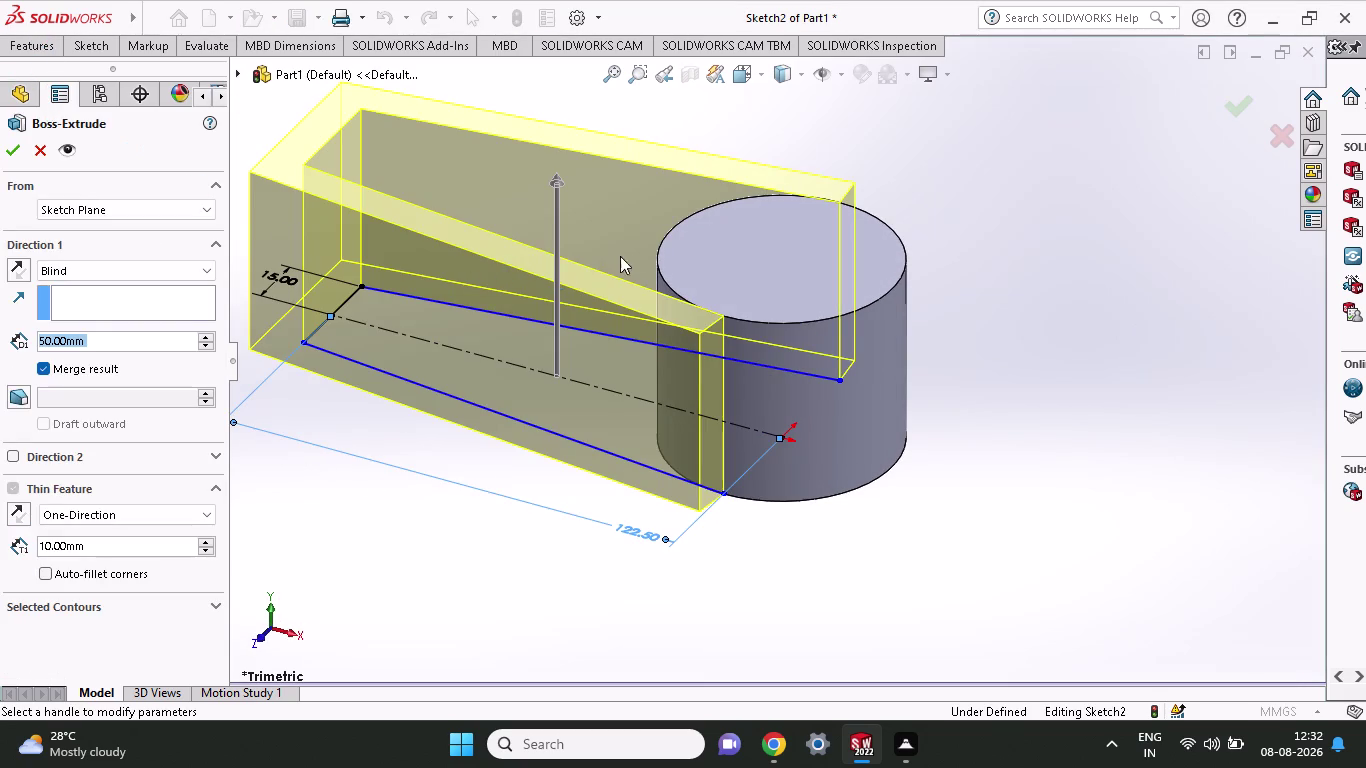
click(38, 152)
middle_drag(766, 168, 763, 237)
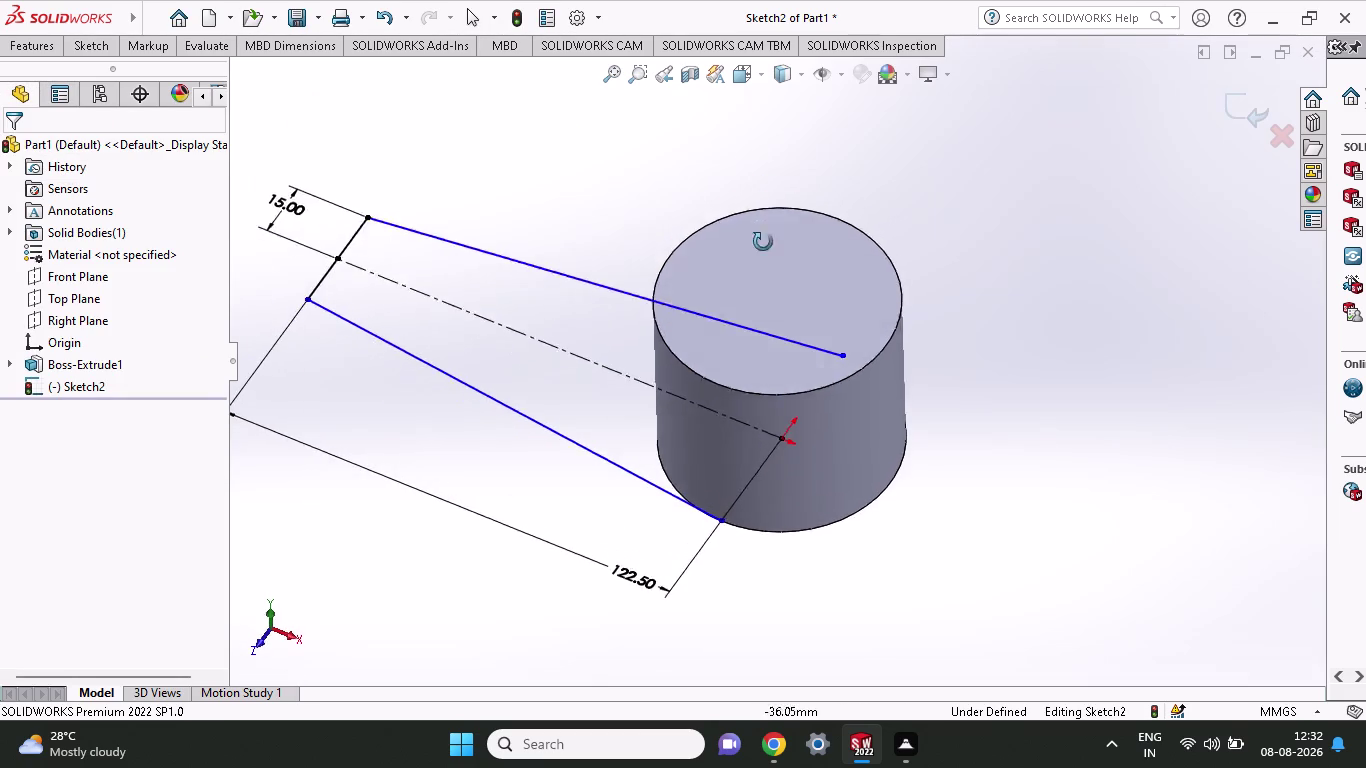
Start a new sketch on the Top Plane.
middle_drag(763, 237, 763, 362)
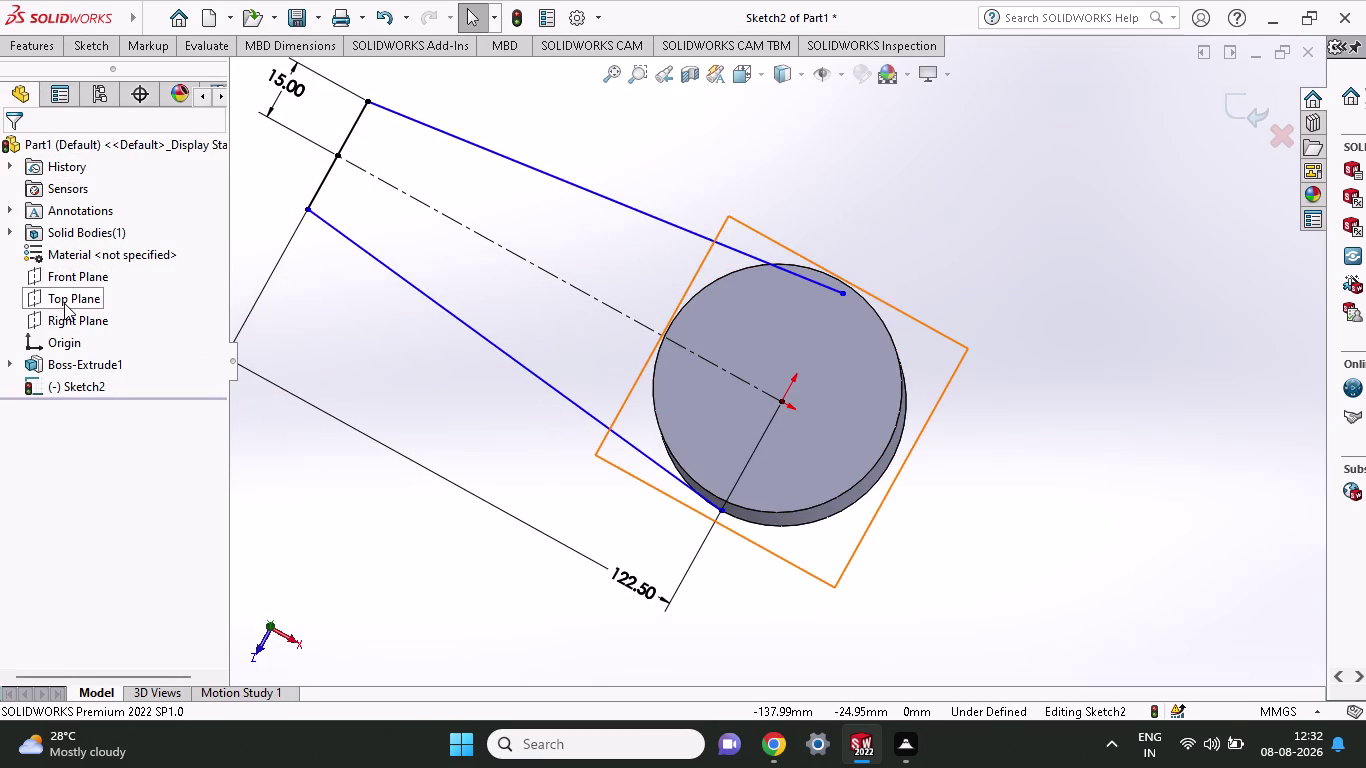
click(64, 303)
click(85, 272)
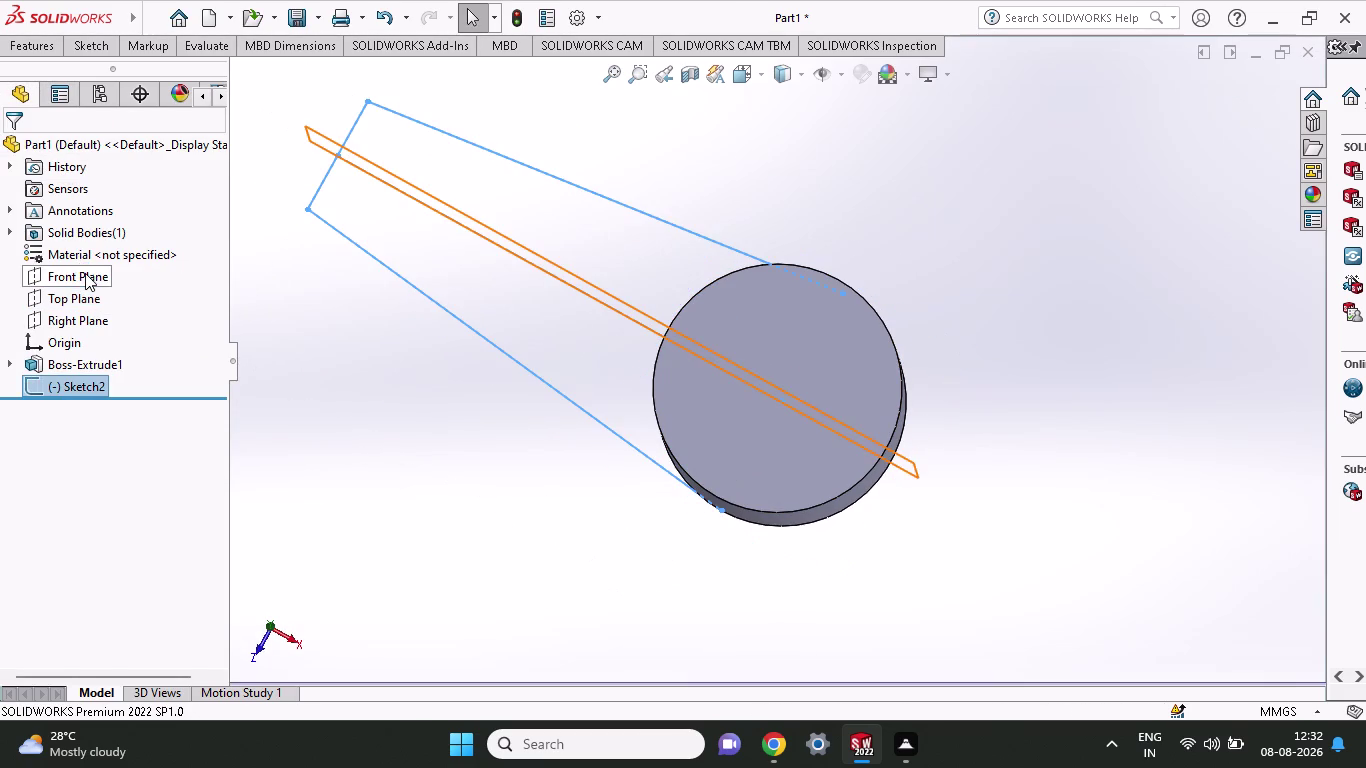
click(82, 296)
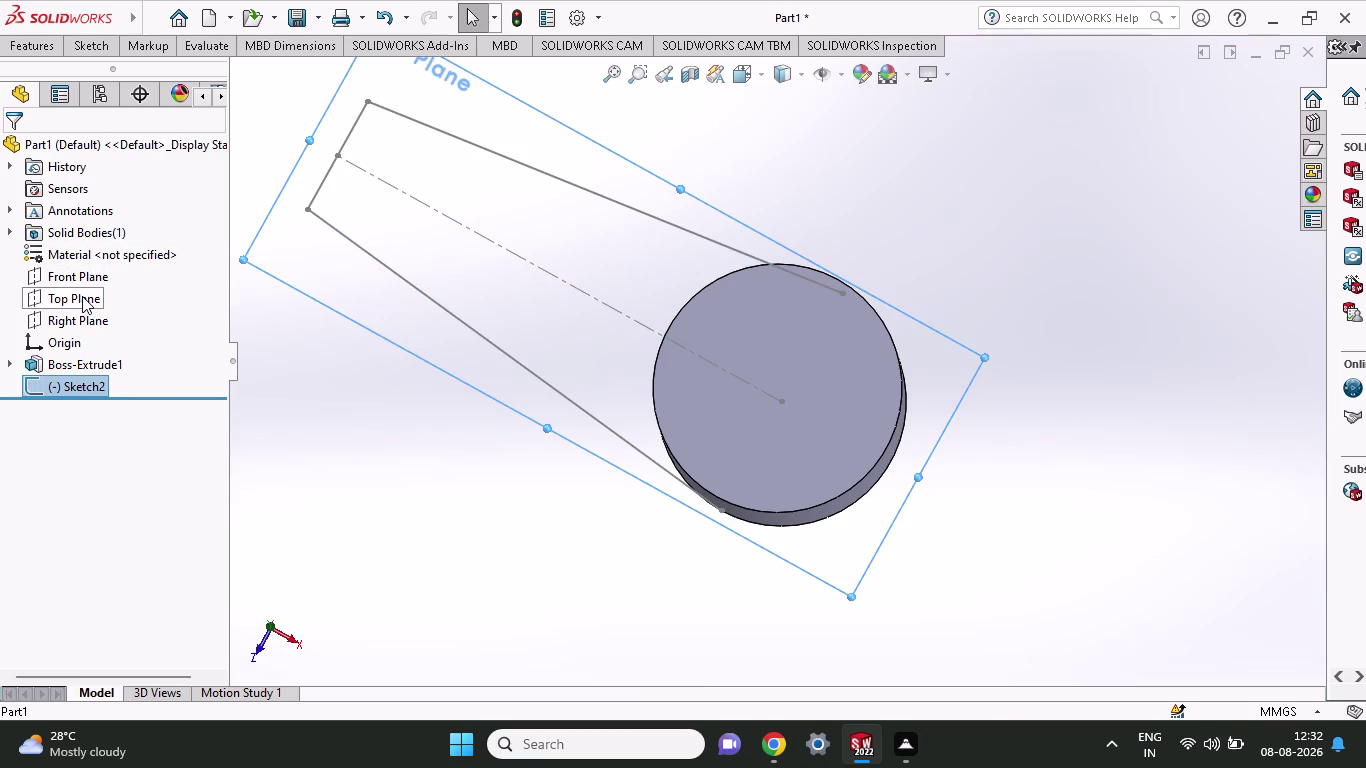
click(104, 271)
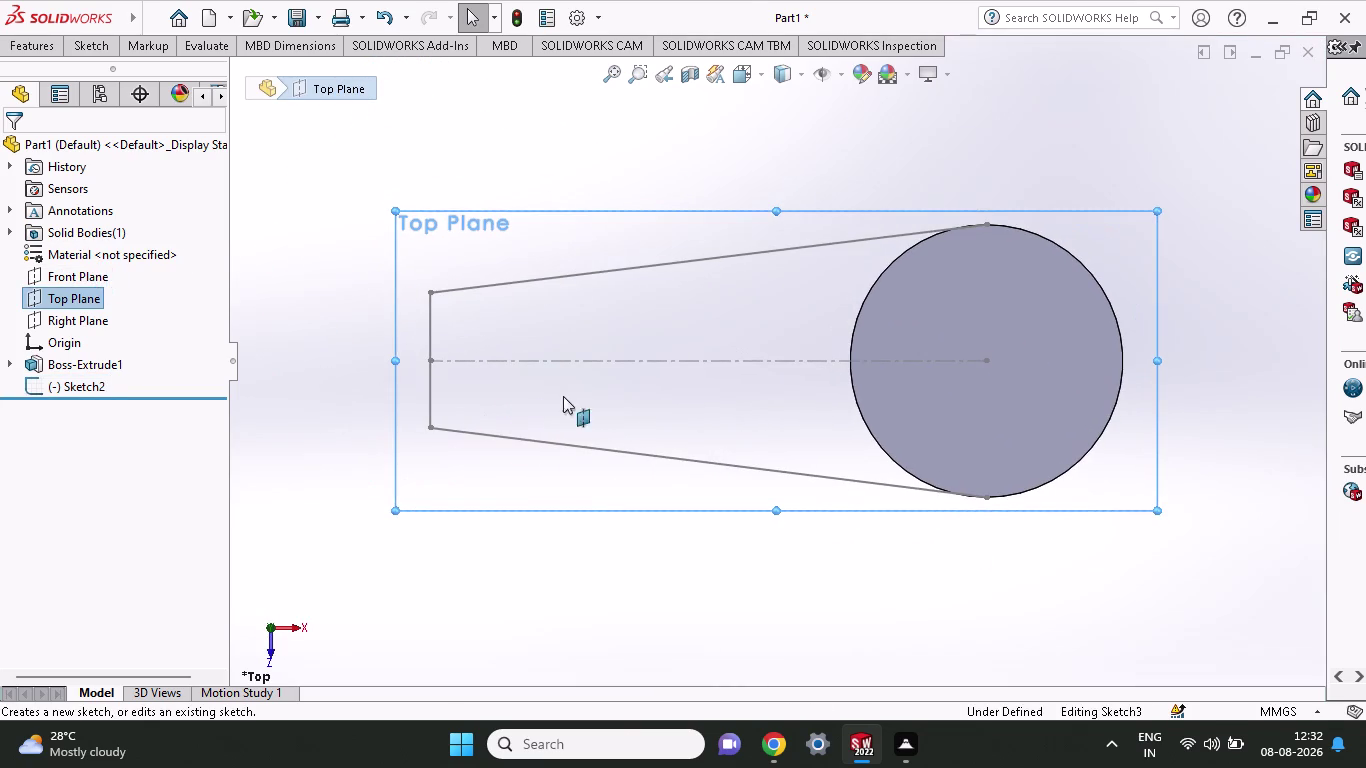
click(41, 43)
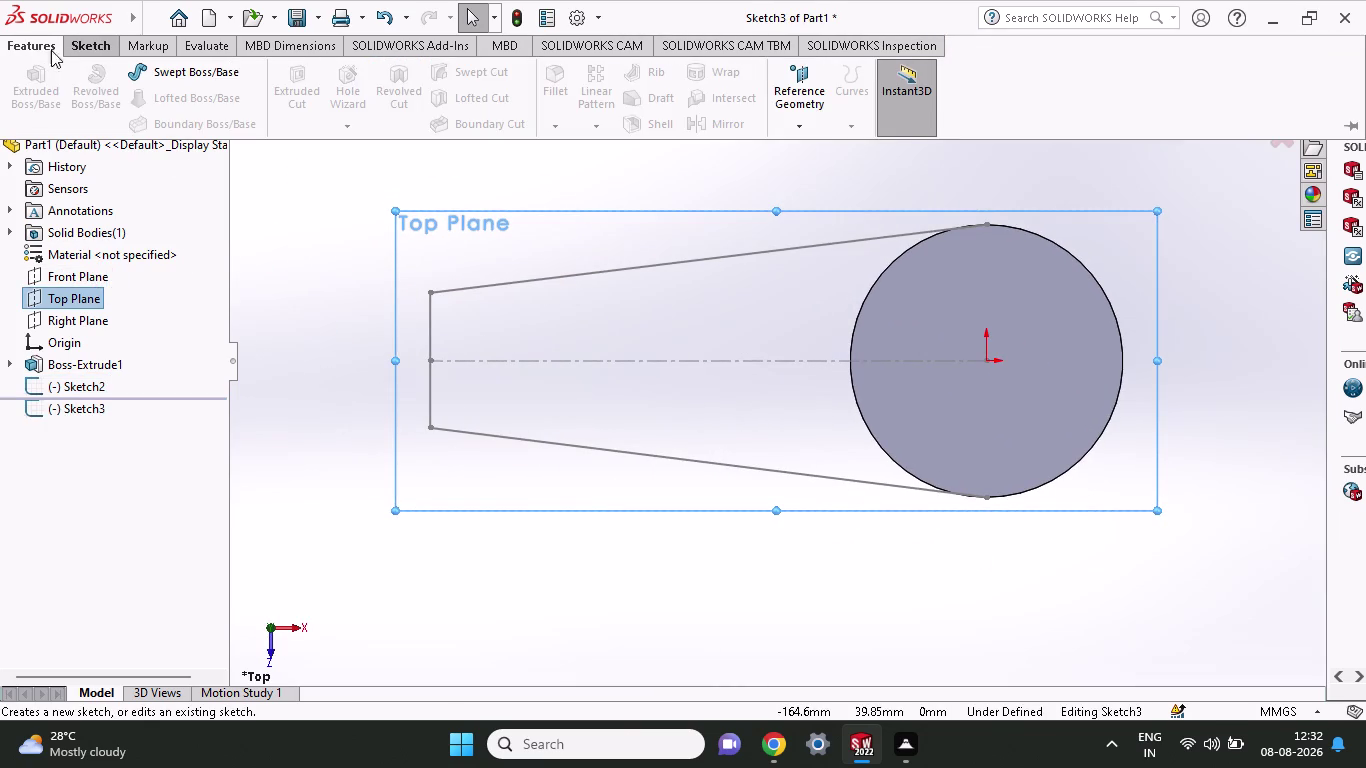
click(79, 45)
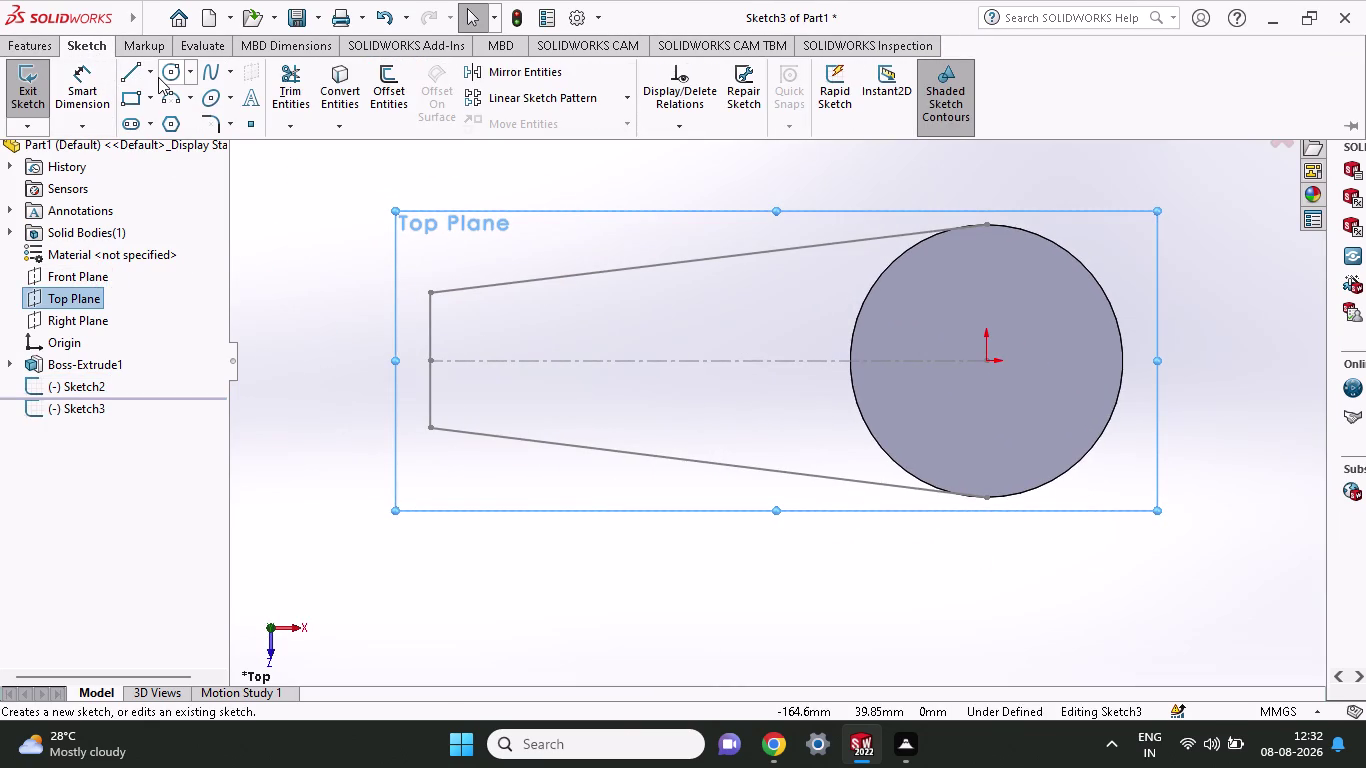
Convert the hub's circular edge into the sketch with Convert Entities.
click(158, 77)
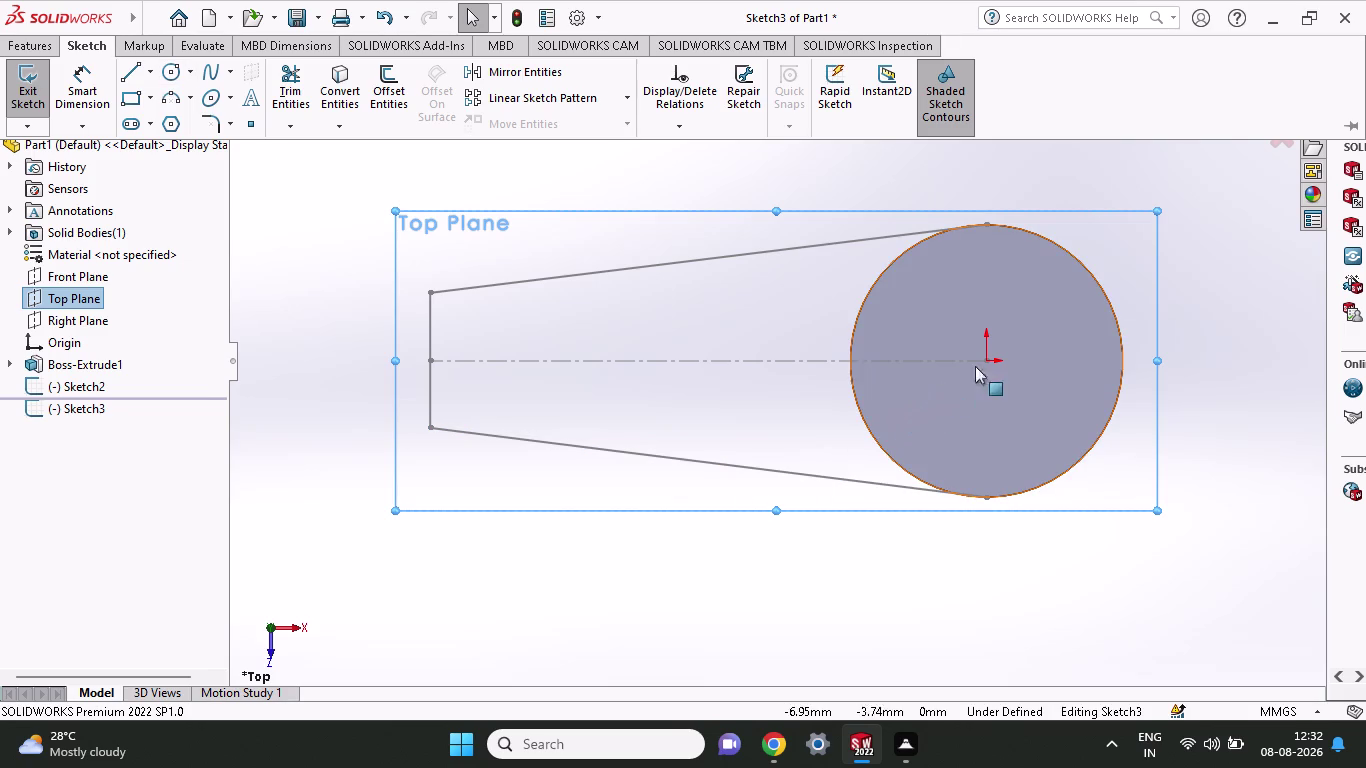
click(34, 44)
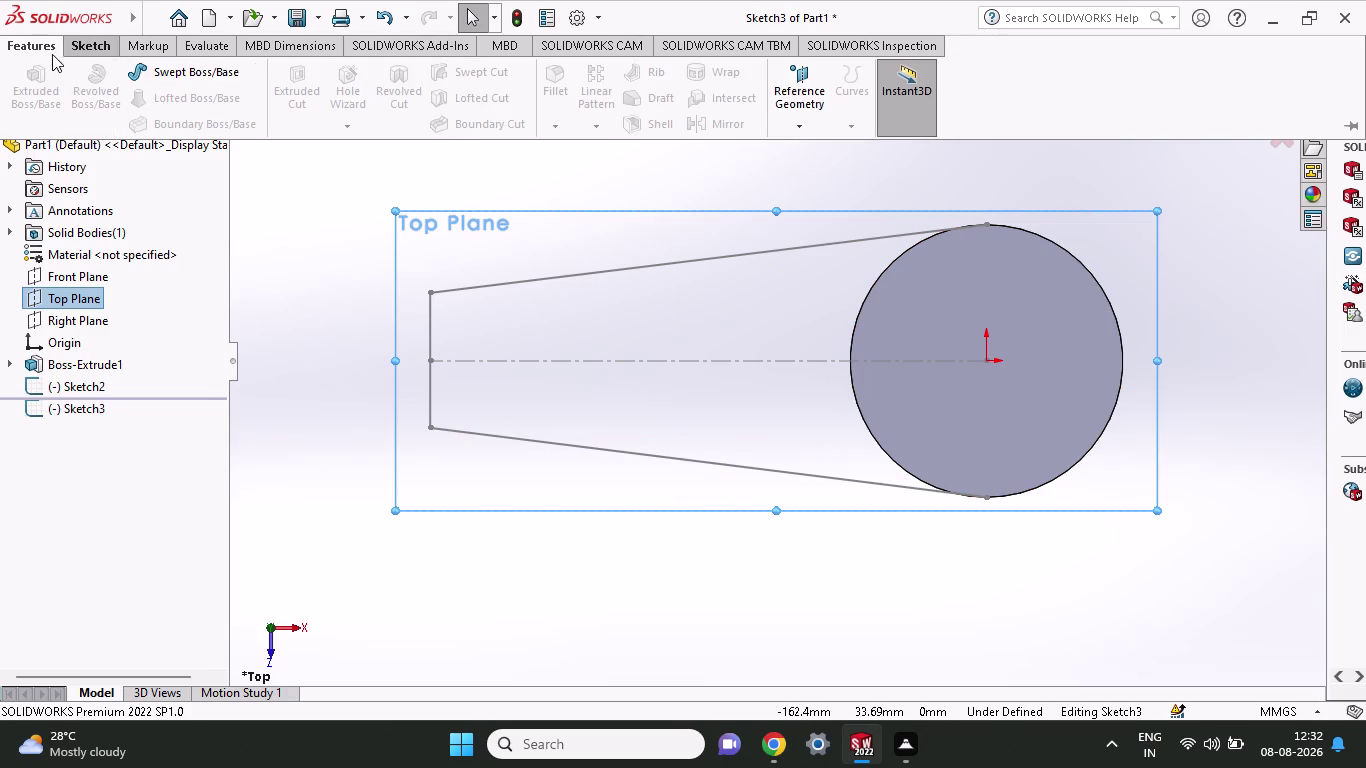
click(102, 48)
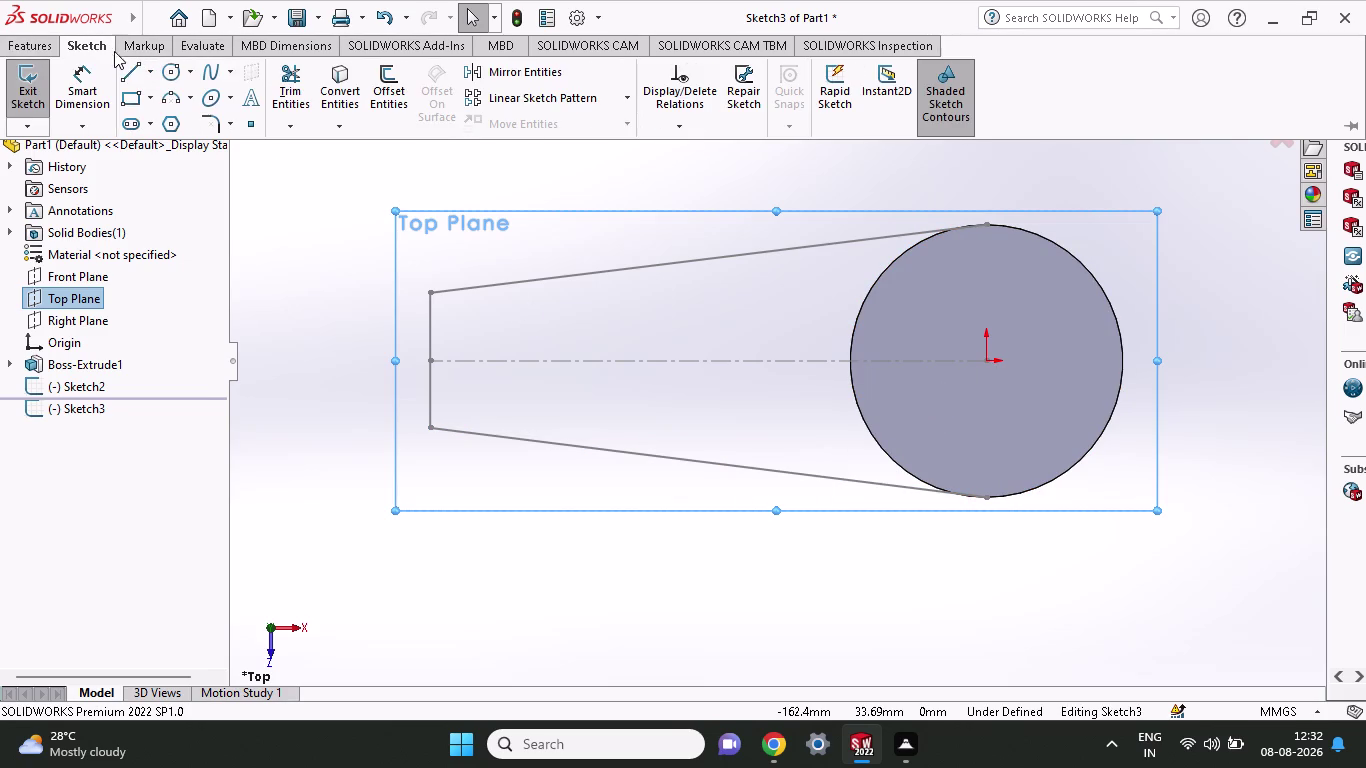
click(351, 96)
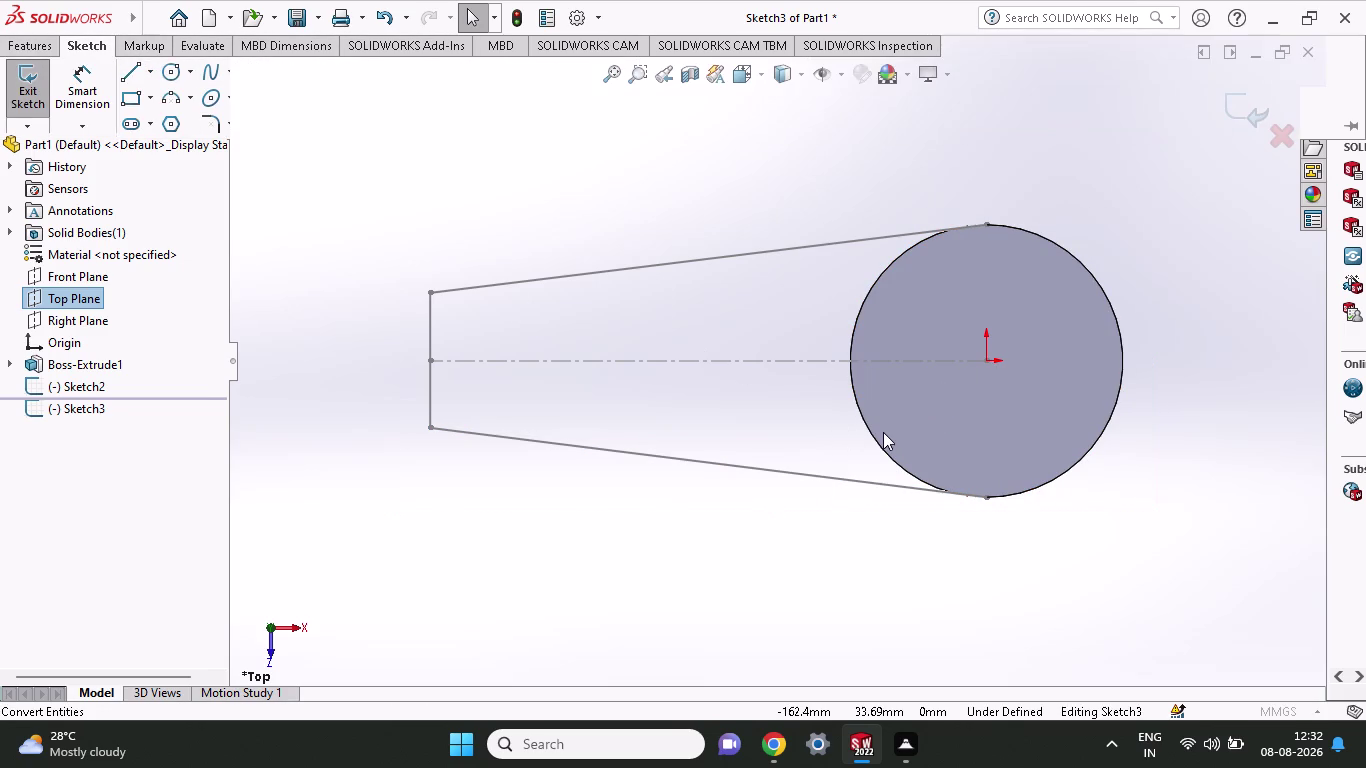
click(876, 438)
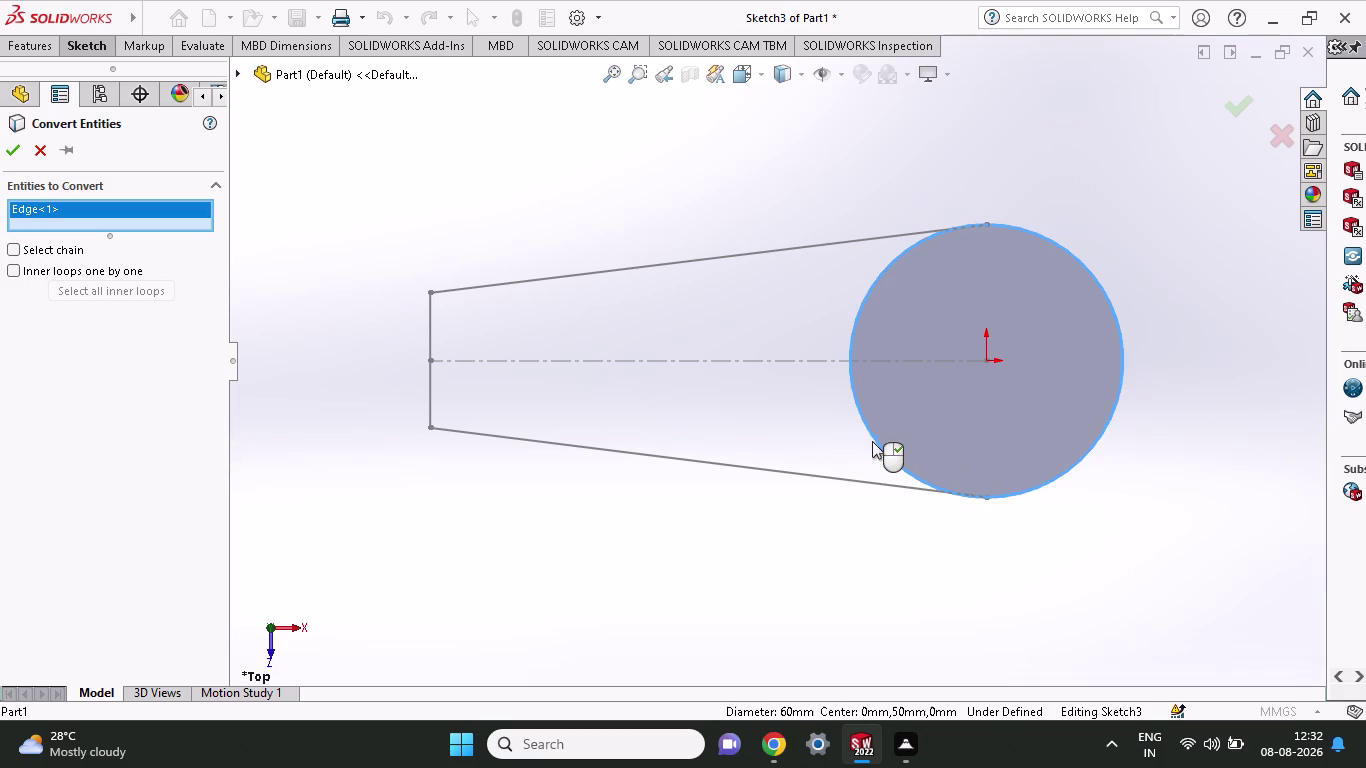
click(6, 156)
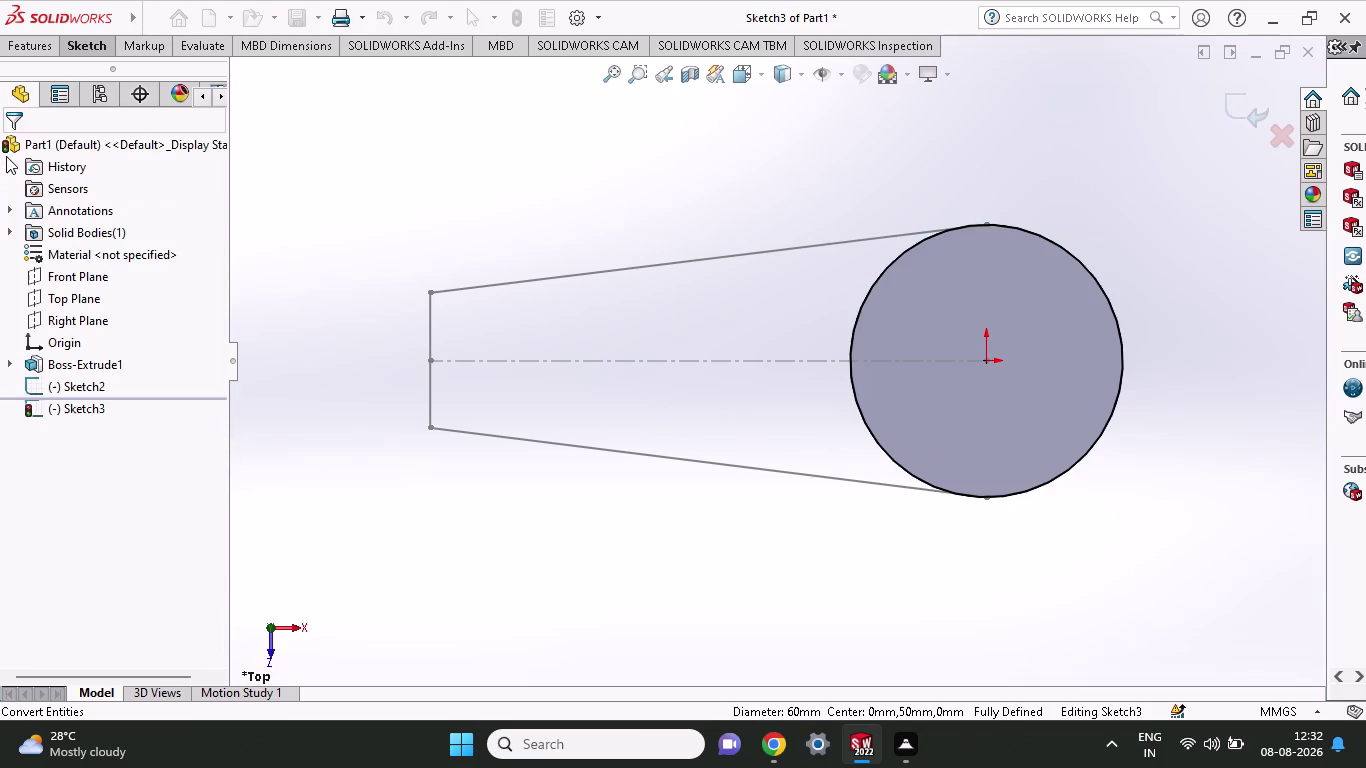
Trim away part of the converted hub circle.
click(82, 50)
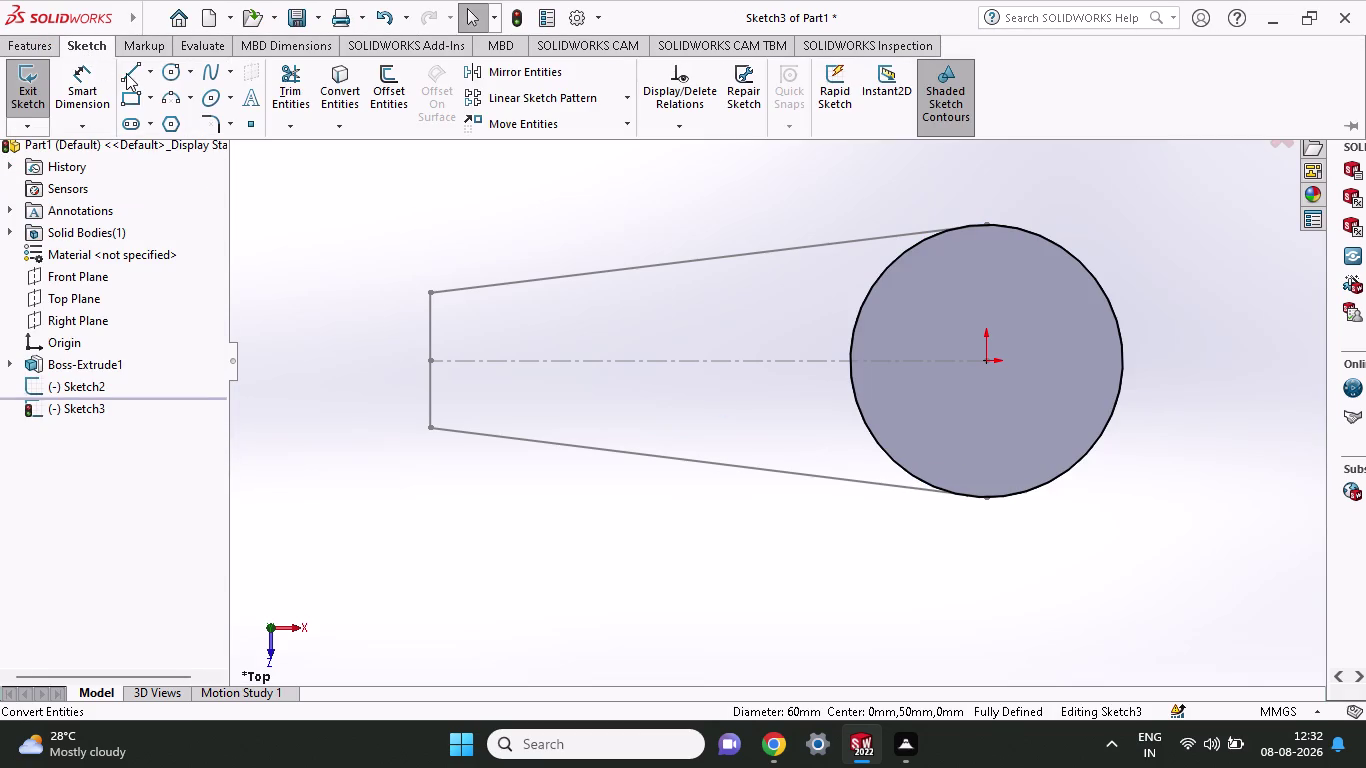
click(290, 81)
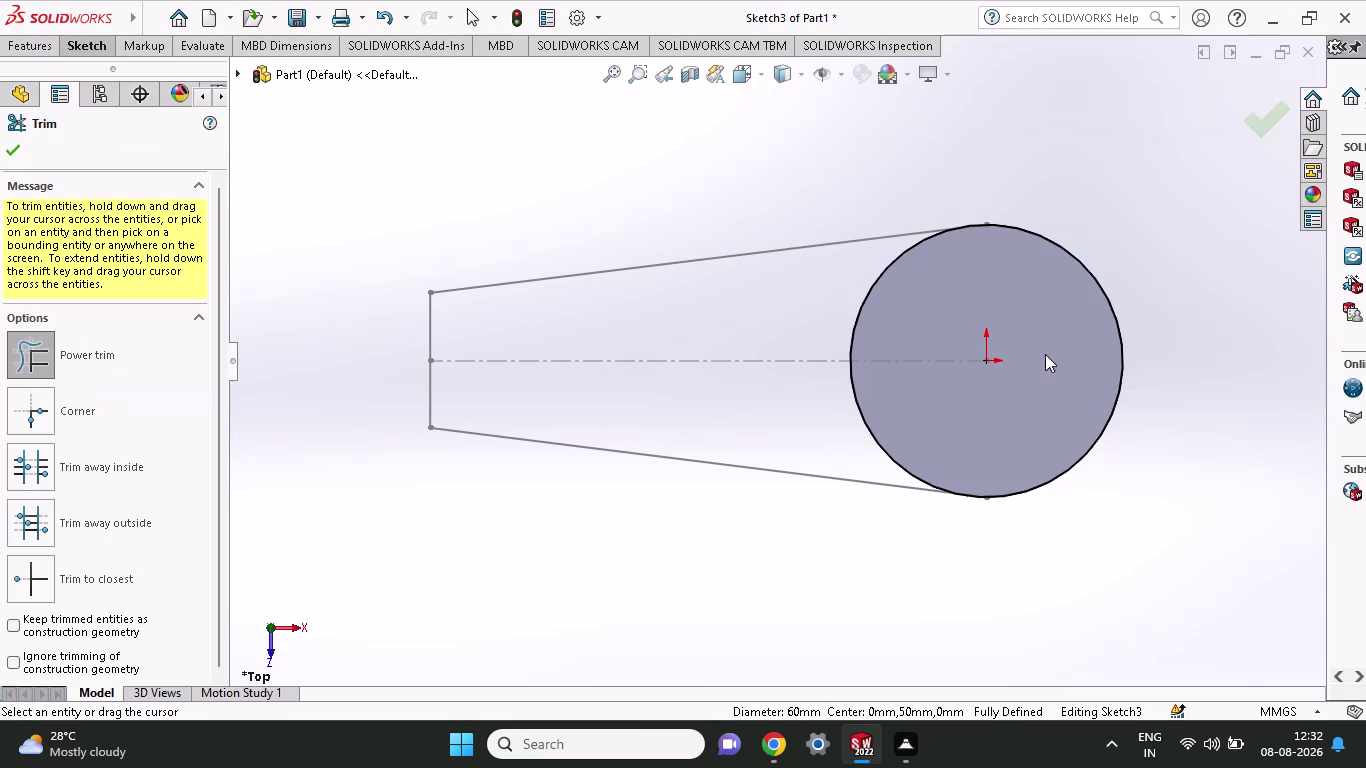
drag(1173, 228, 1069, 394)
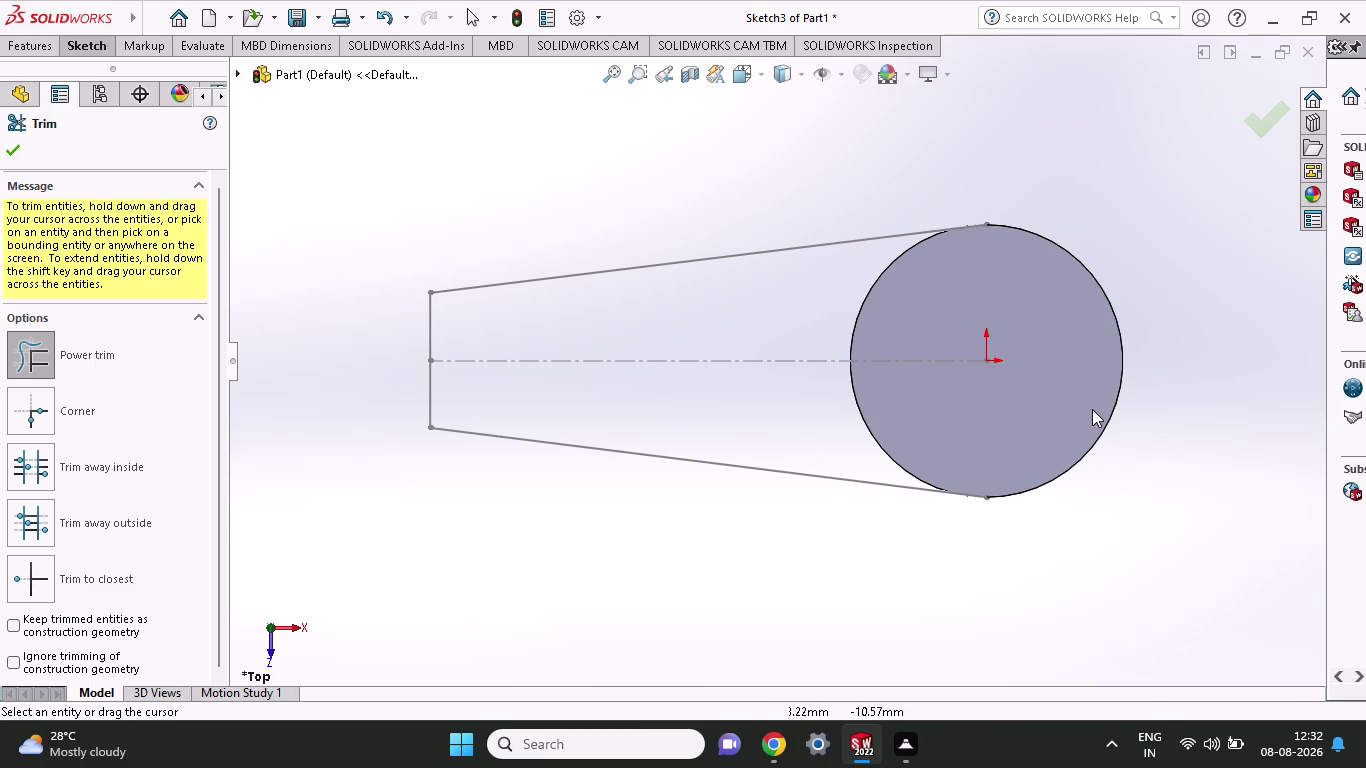
click(27, 46)
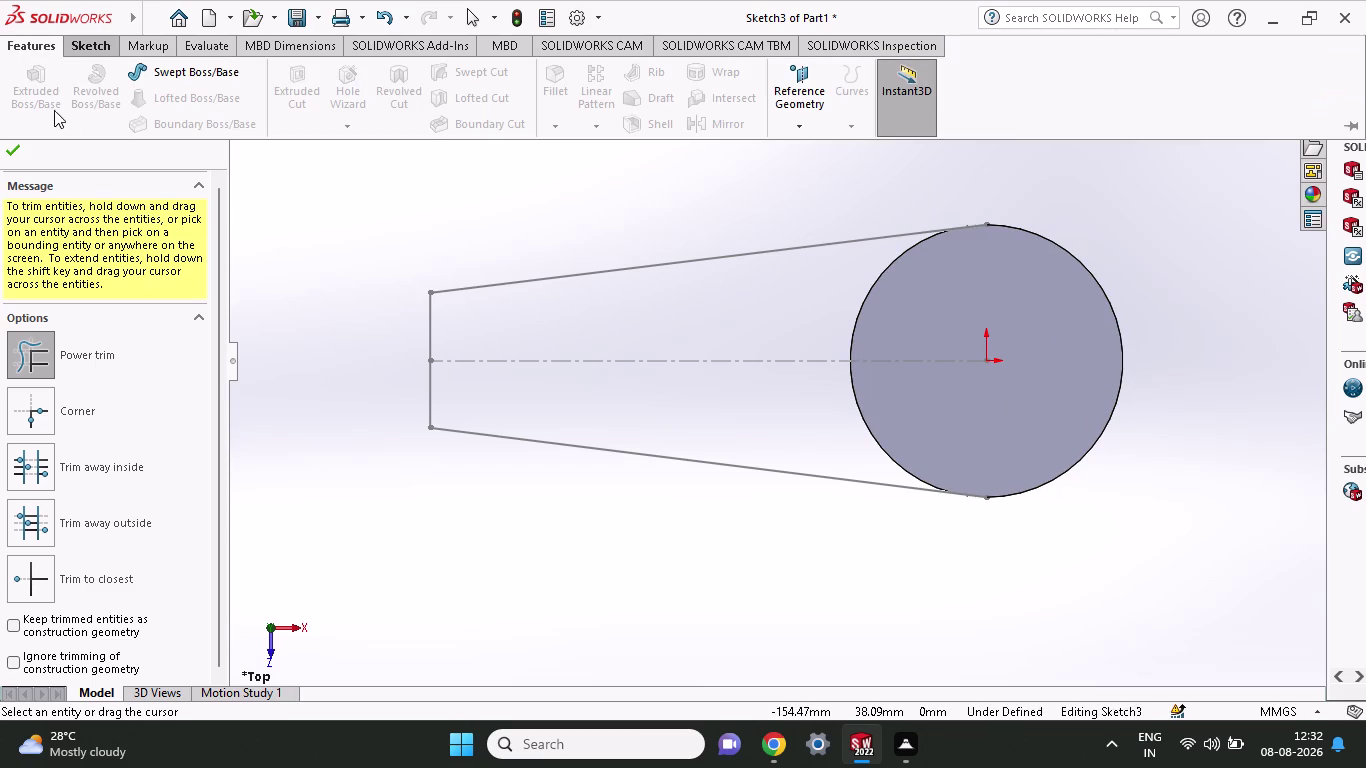
click(7, 149)
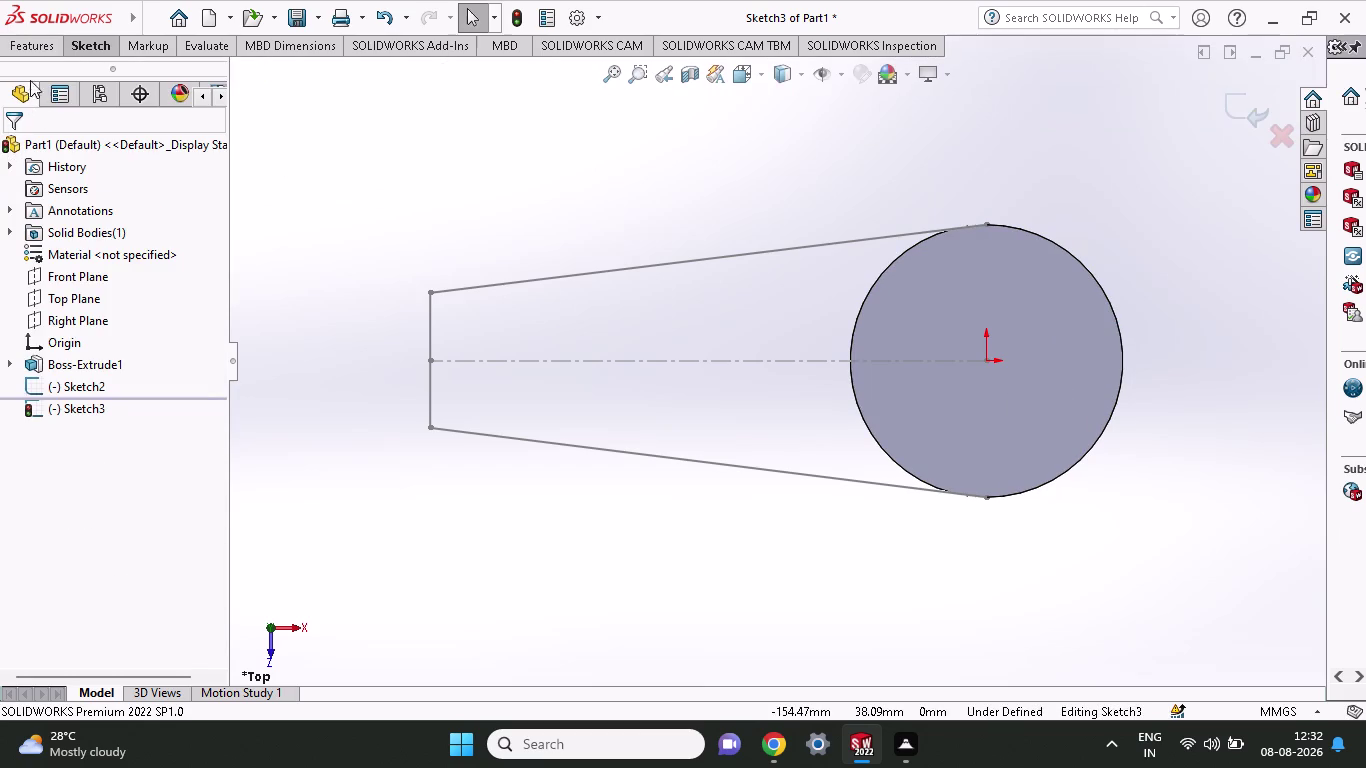
Exit the trial sketch and discard its changes.
click(26, 44)
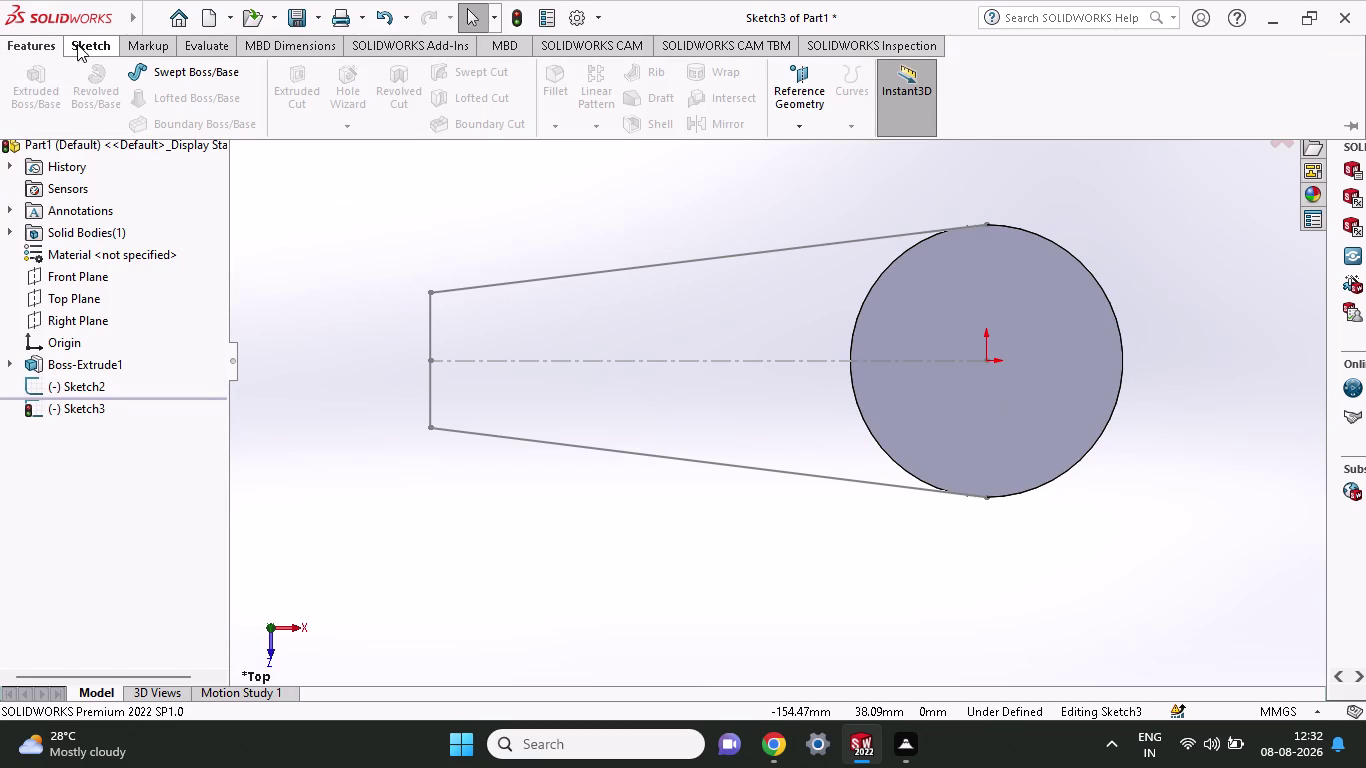
click(77, 44)
scroll(up, 3)
right_click(286, 237)
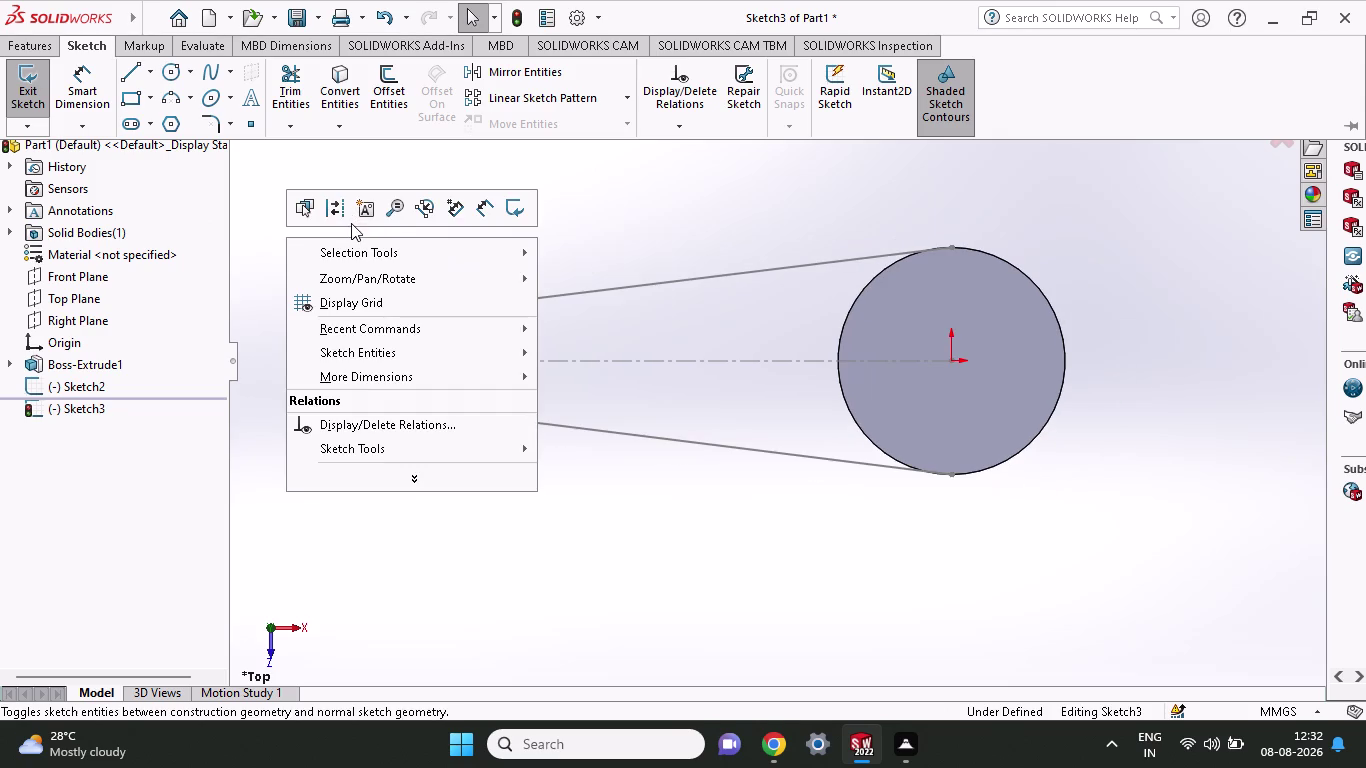
click(520, 209)
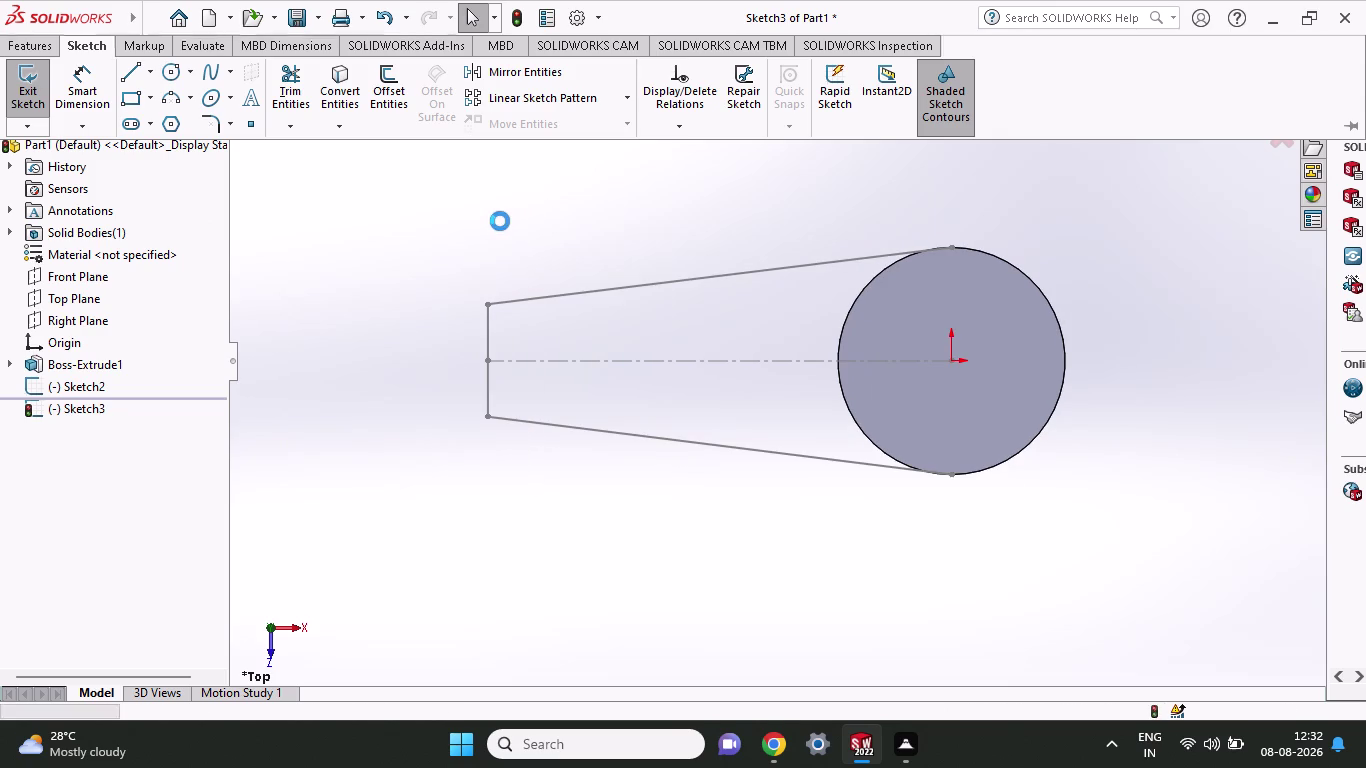
click(30, 45)
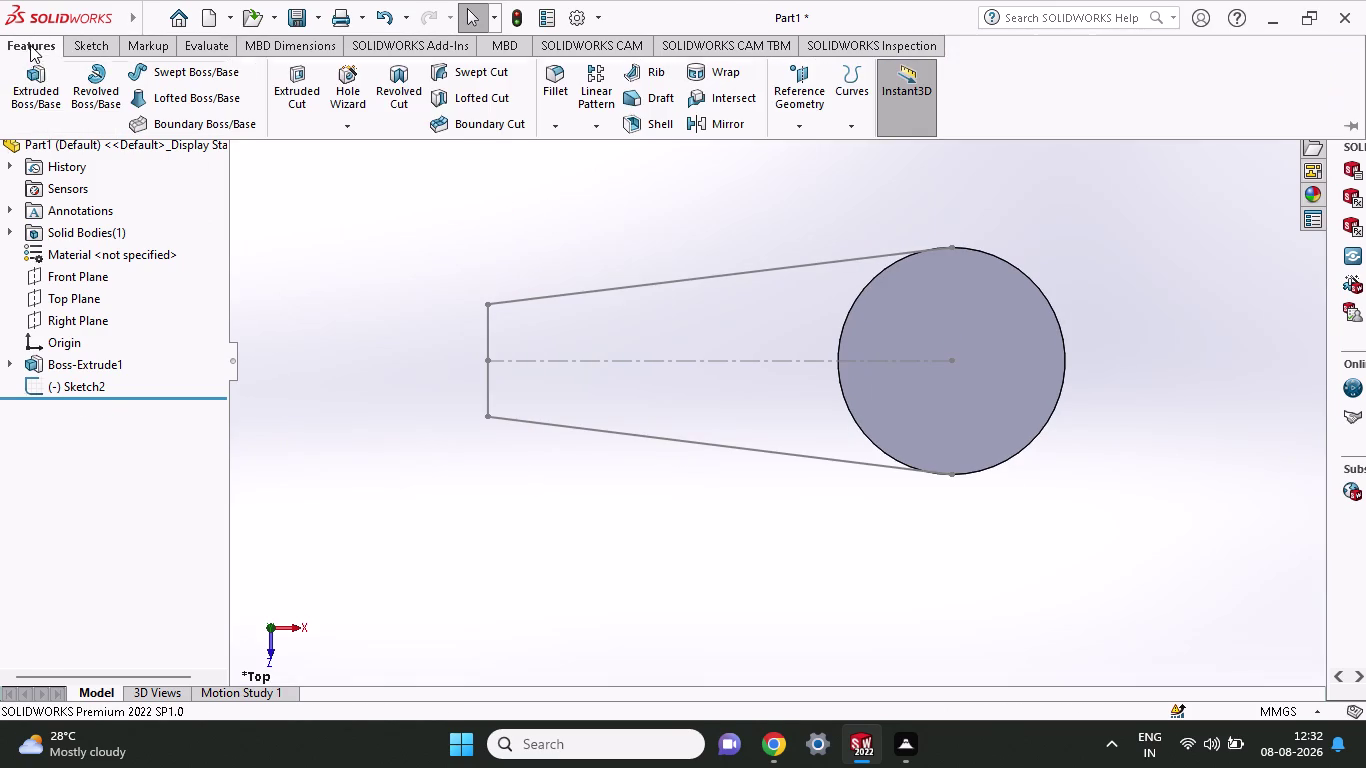
Cancel the pending extrude and select the Top Plane.
click(34, 72)
scroll(down, 3)
middle_drag(813, 236, 820, 170)
scroll(up, 3)
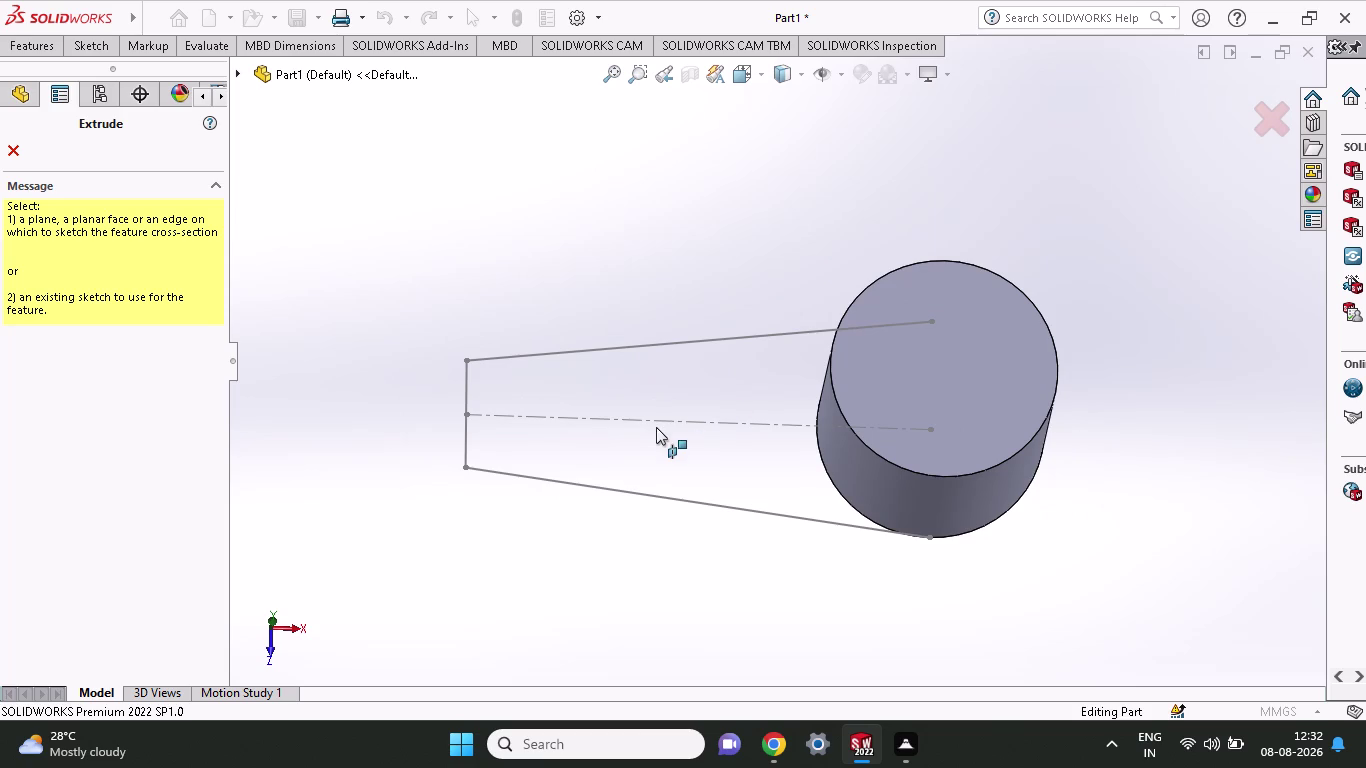
click(25, 99)
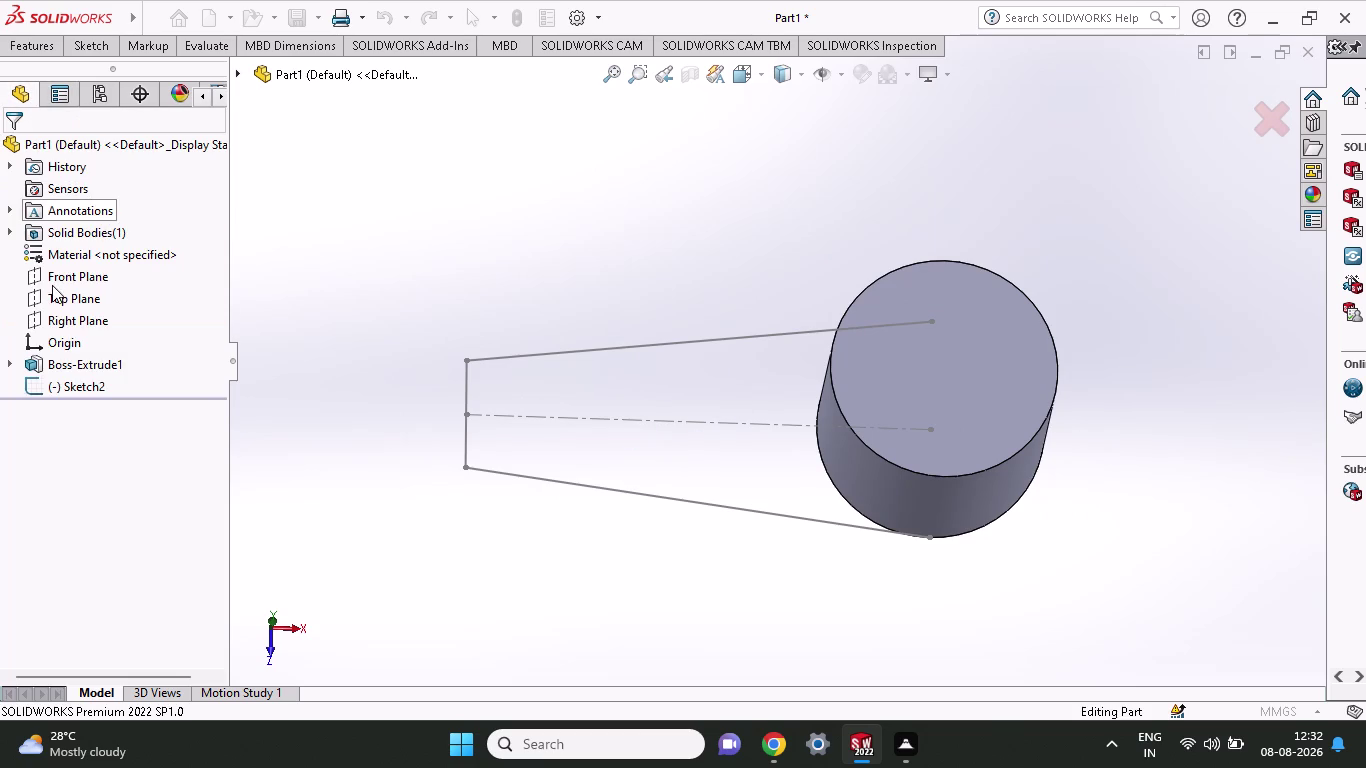
click(55, 304)
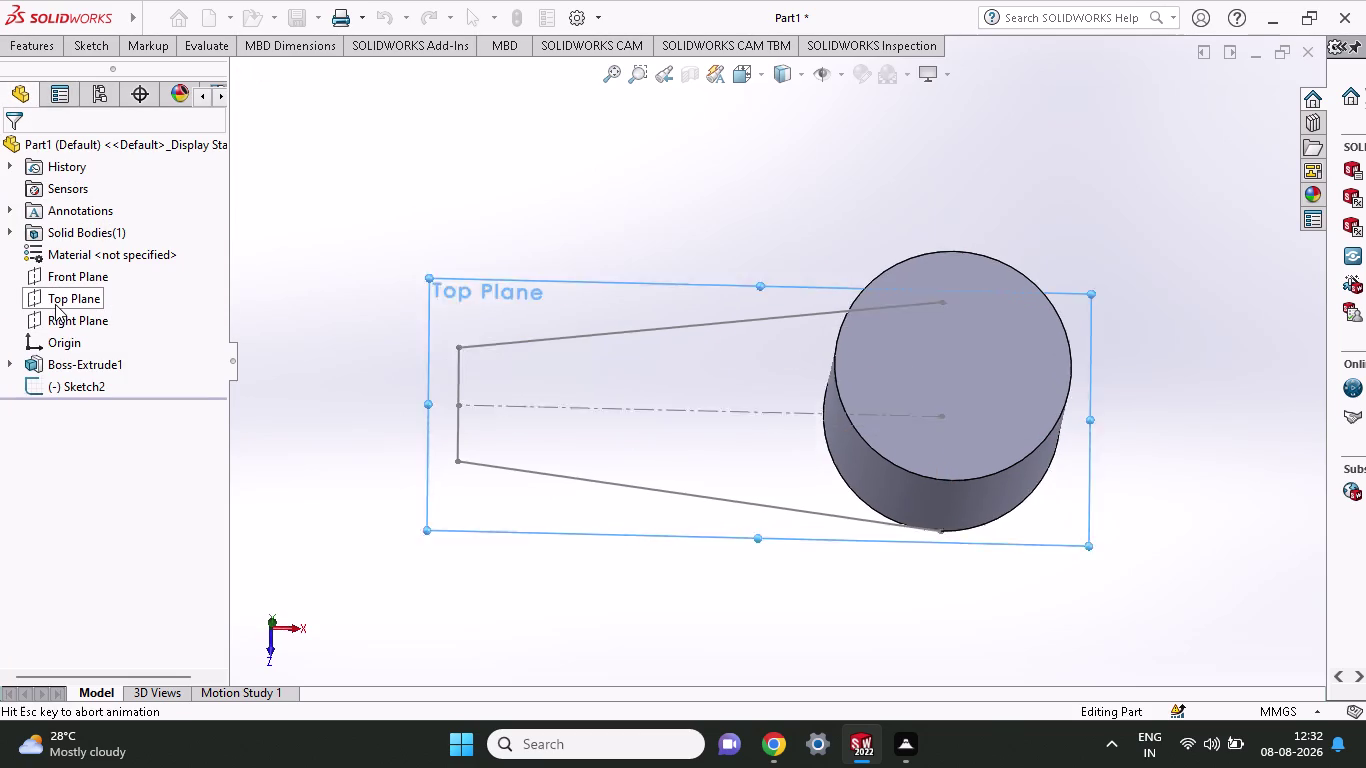
middle_drag(507, 393, 508, 338)
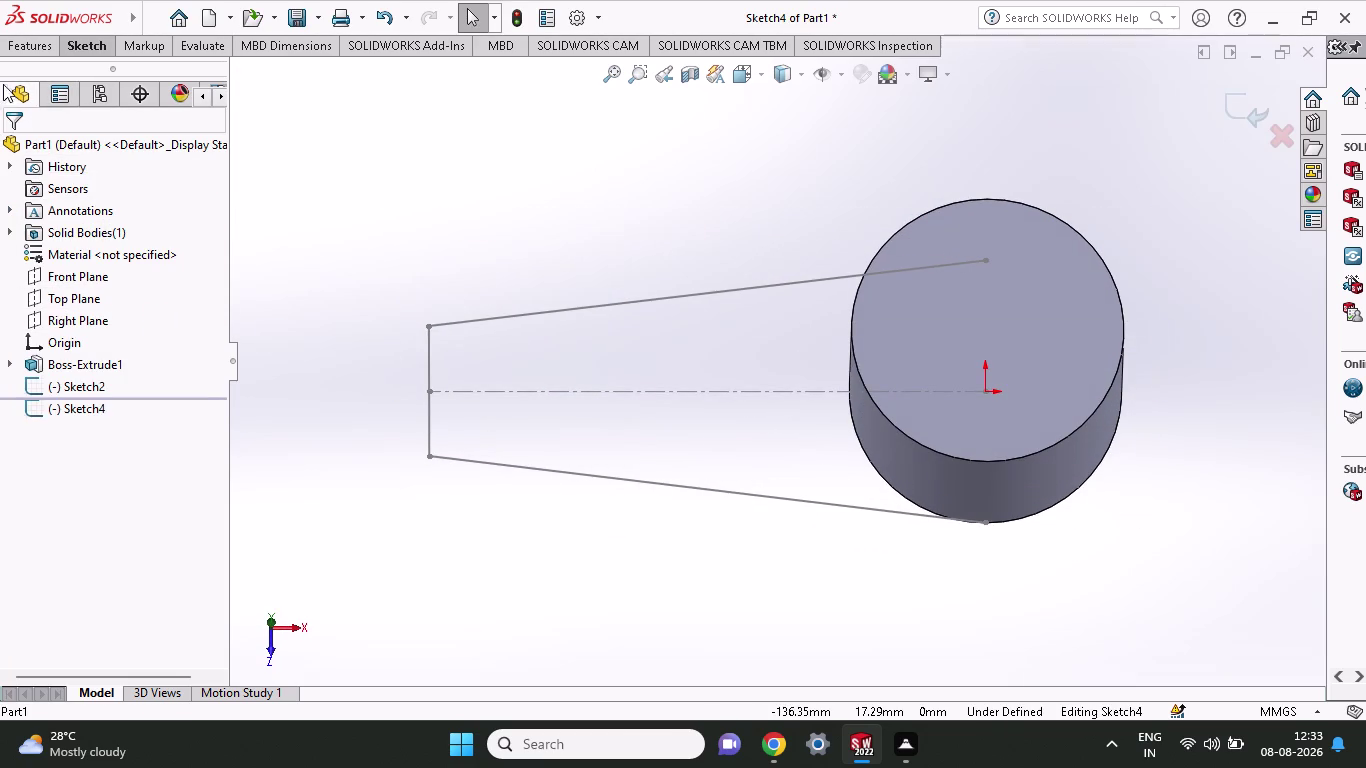
Open Sketch4 on the Top Plane, then exit it while still empty.
click(25, 45)
click(88, 49)
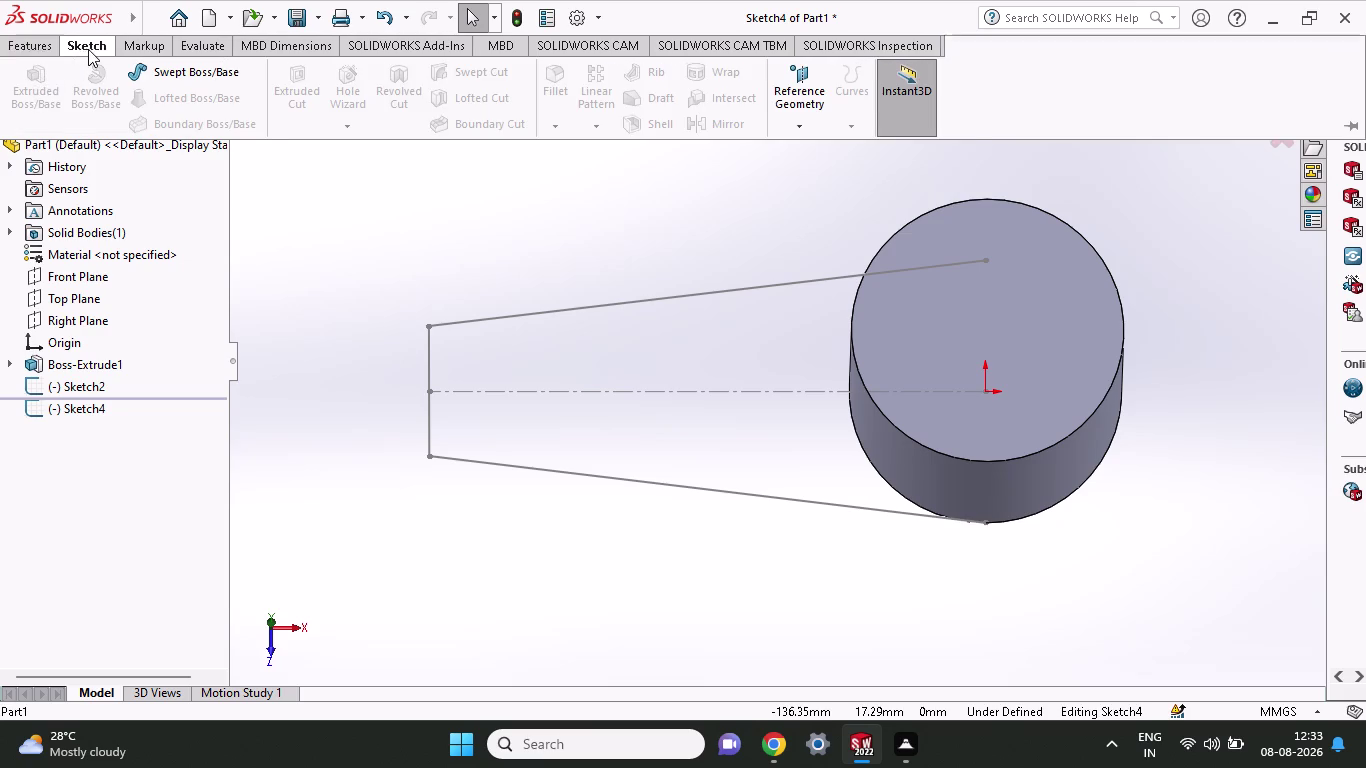
middle_drag(703, 251, 734, 589)
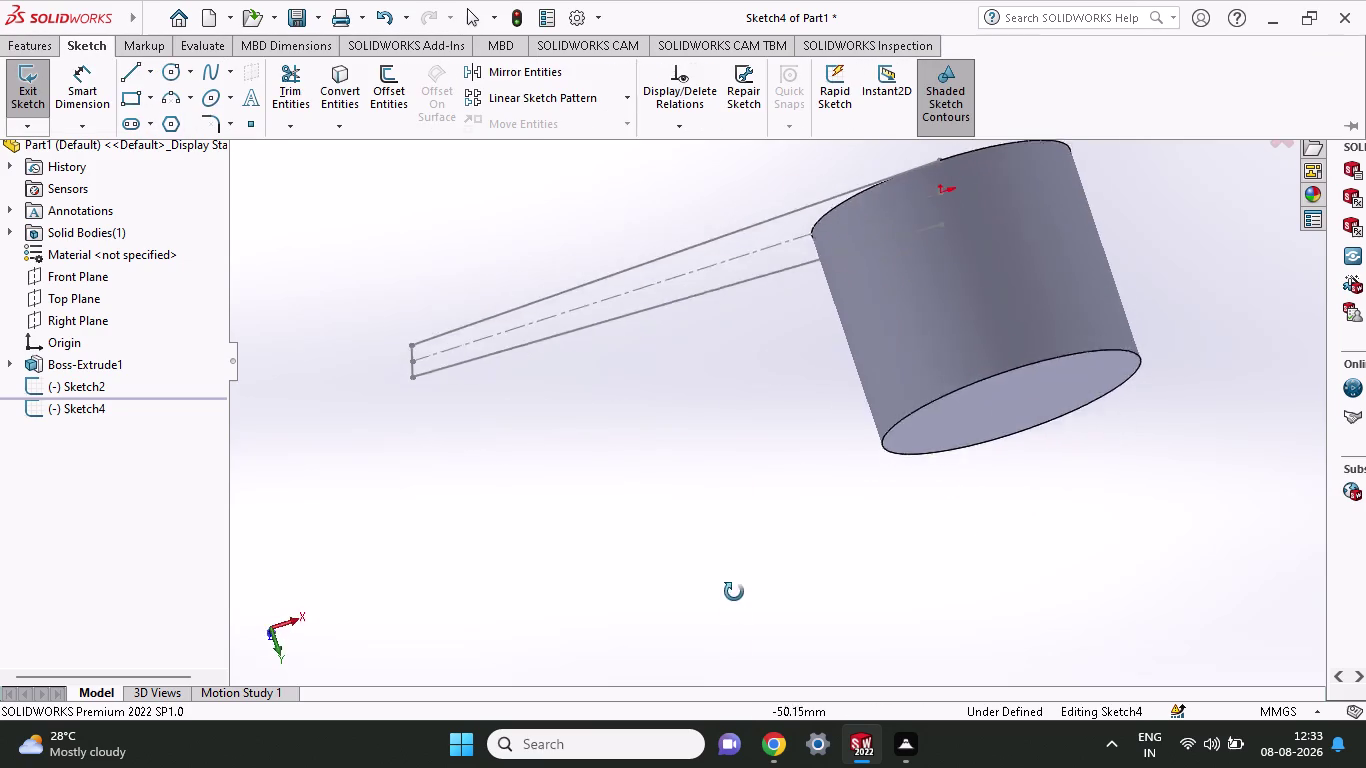
middle_drag(734, 589, 756, 724)
middle_drag(717, 500, 695, 278)
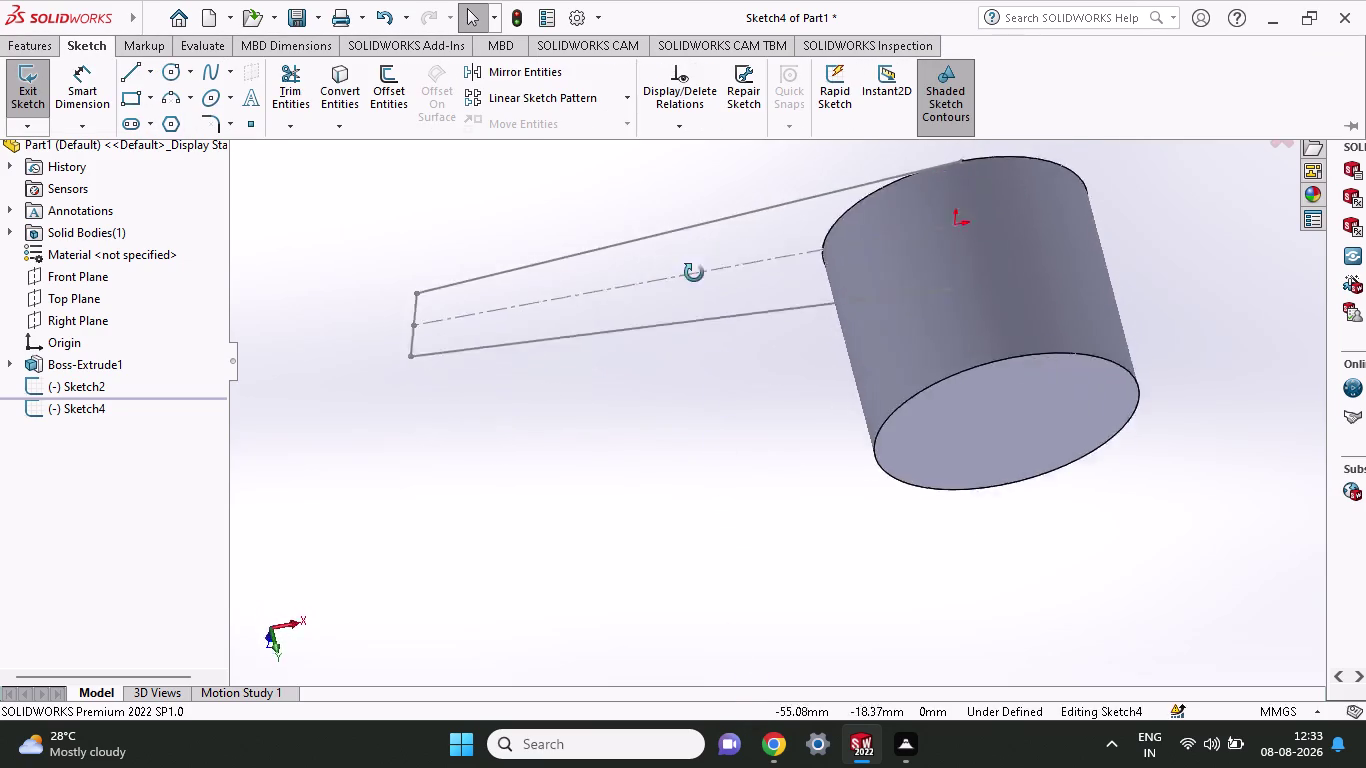
middle_drag(695, 278, 670, 98)
click(628, 327)
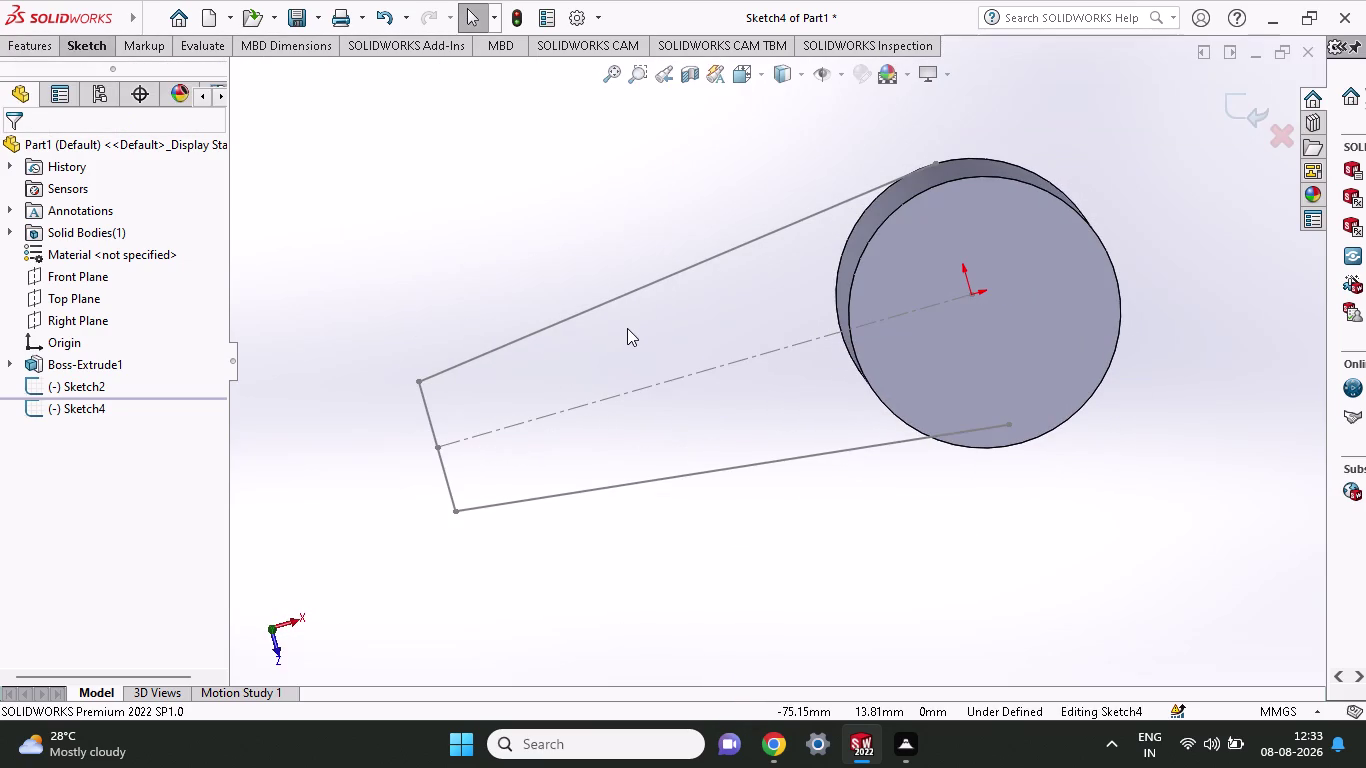
right_click(344, 176)
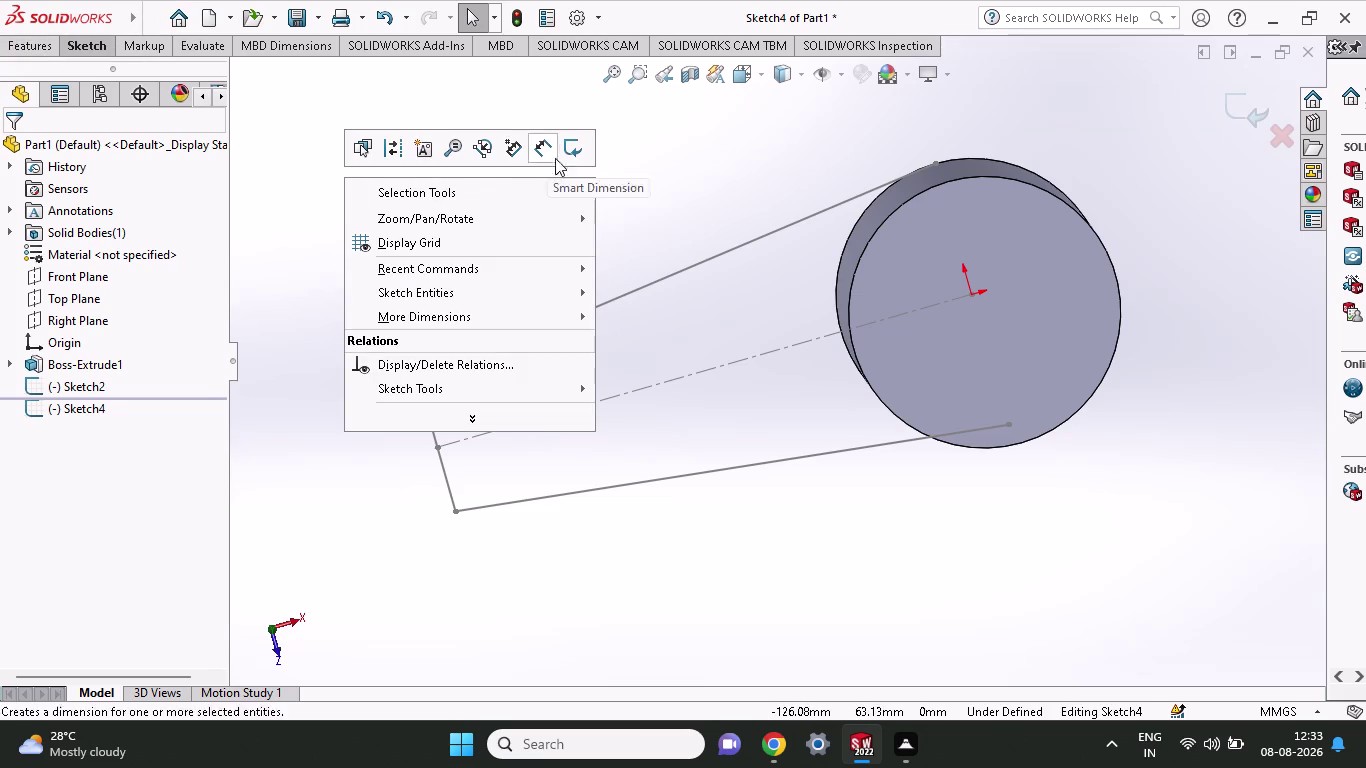
click(569, 155)
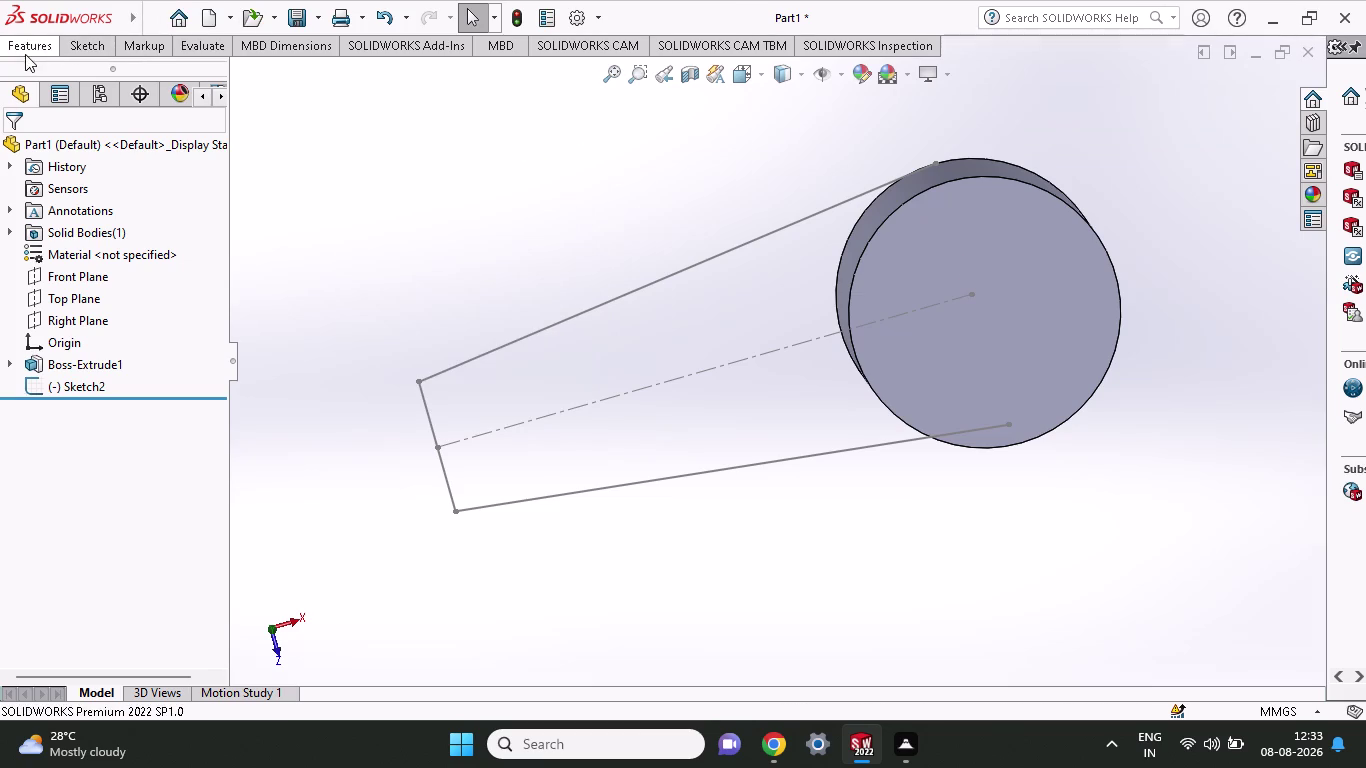
click(38, 39)
click(32, 88)
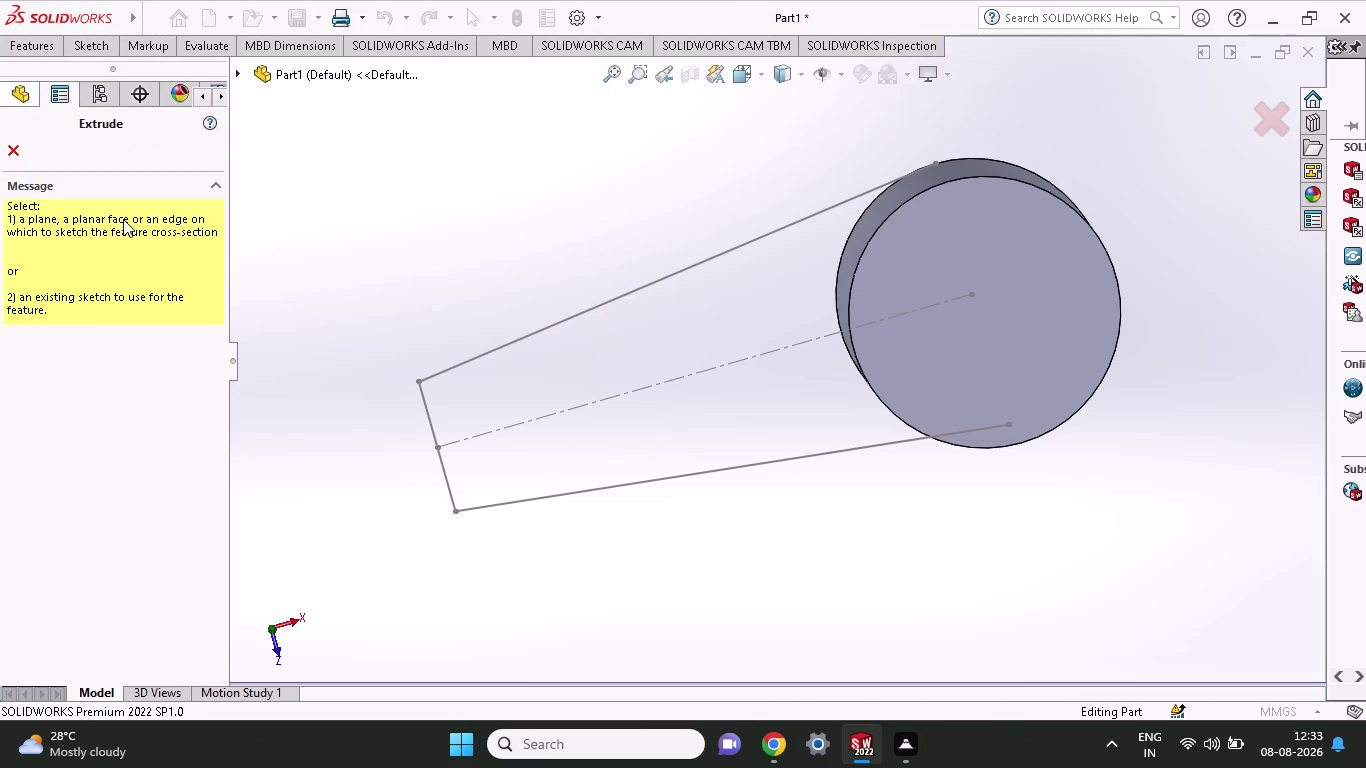
click(565, 322)
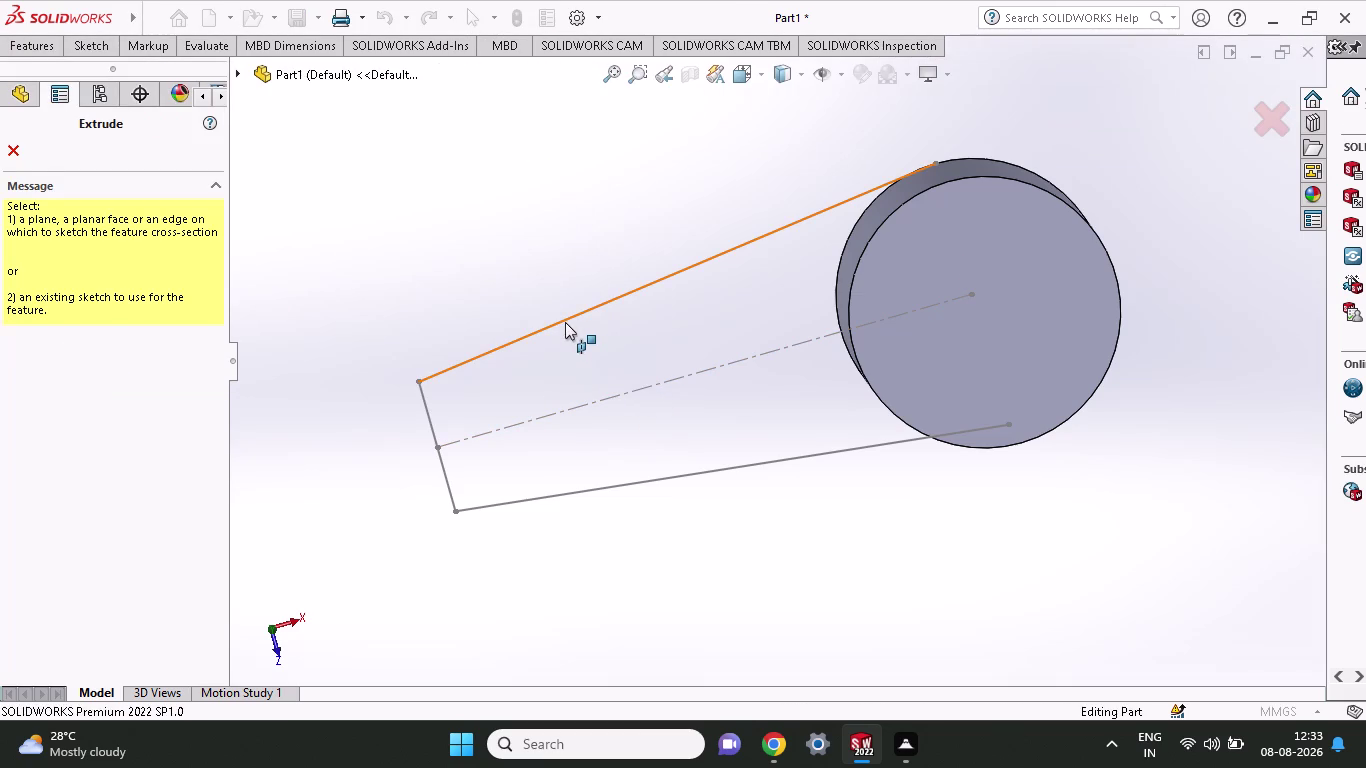
click(573, 385)
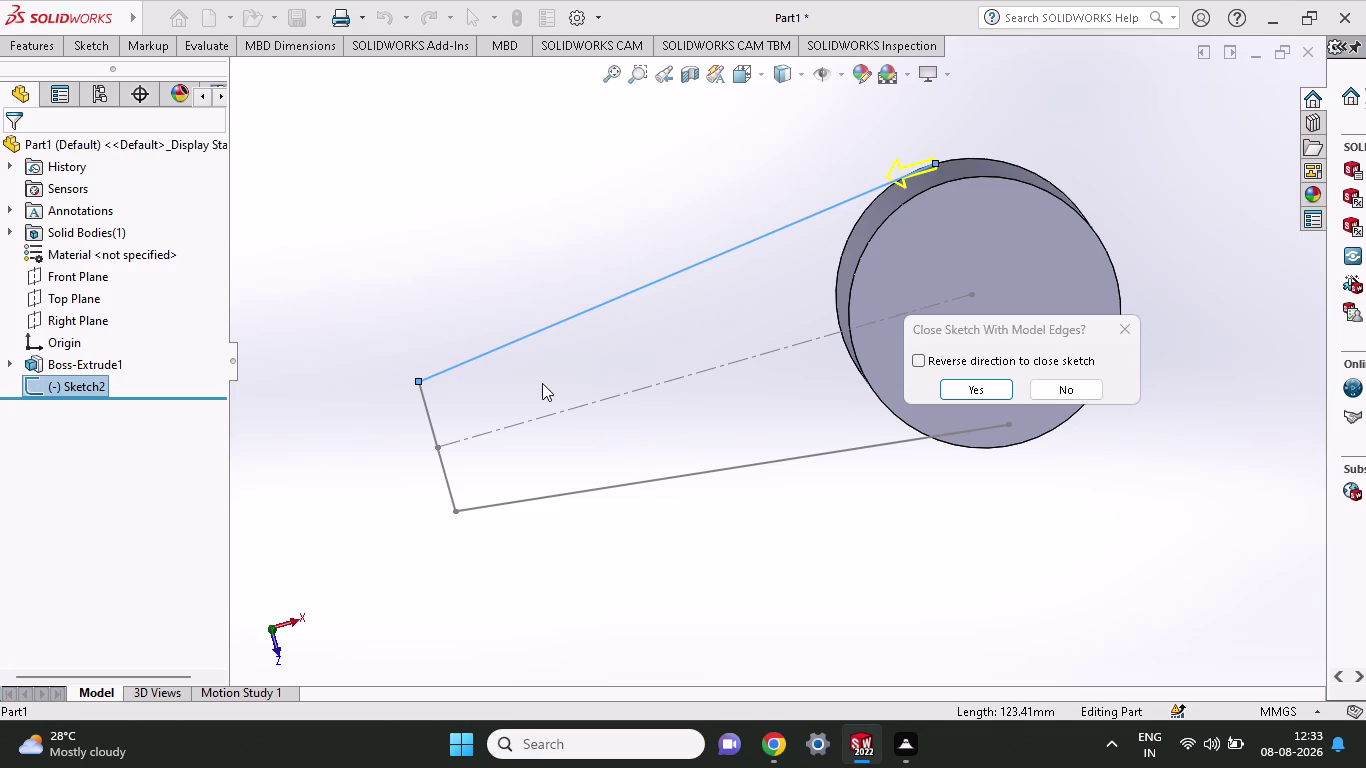
right_click(310, 189)
click(1003, 384)
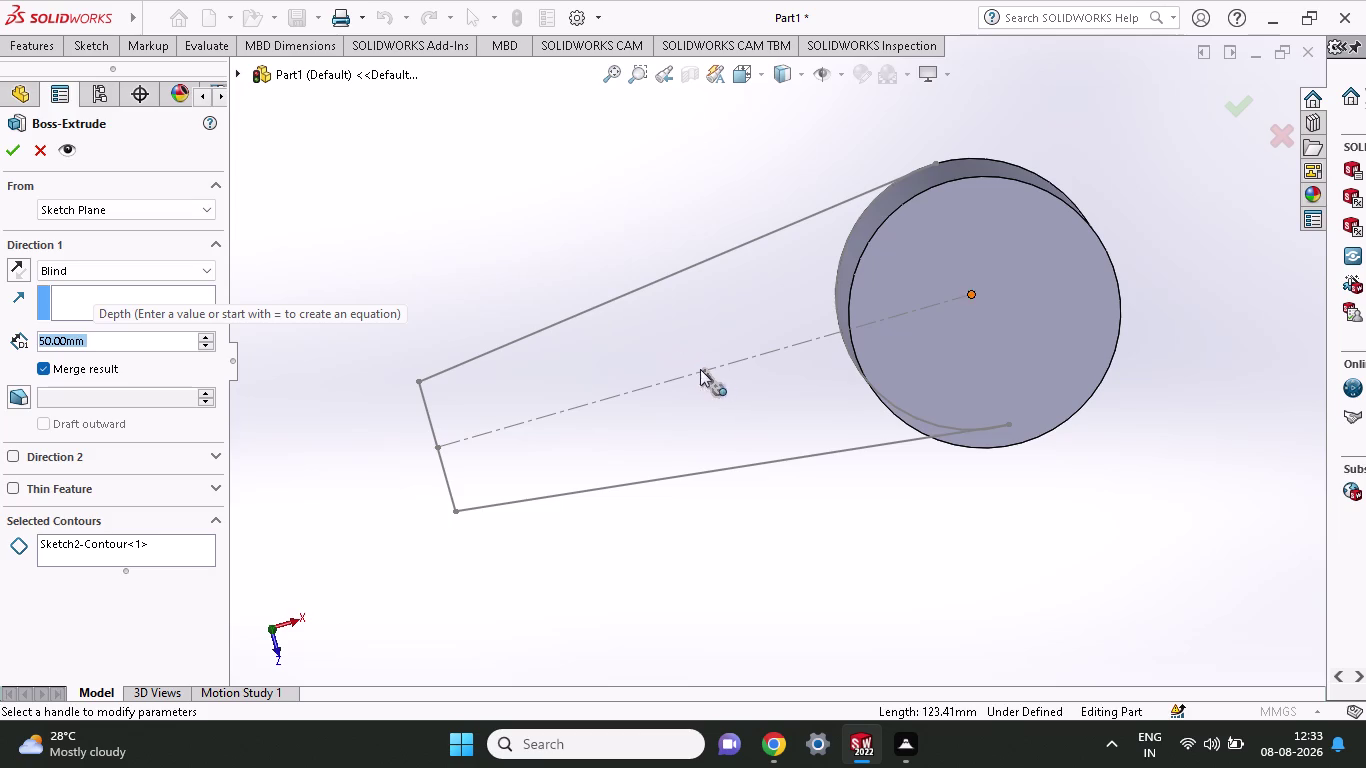
click(675, 351)
click(528, 340)
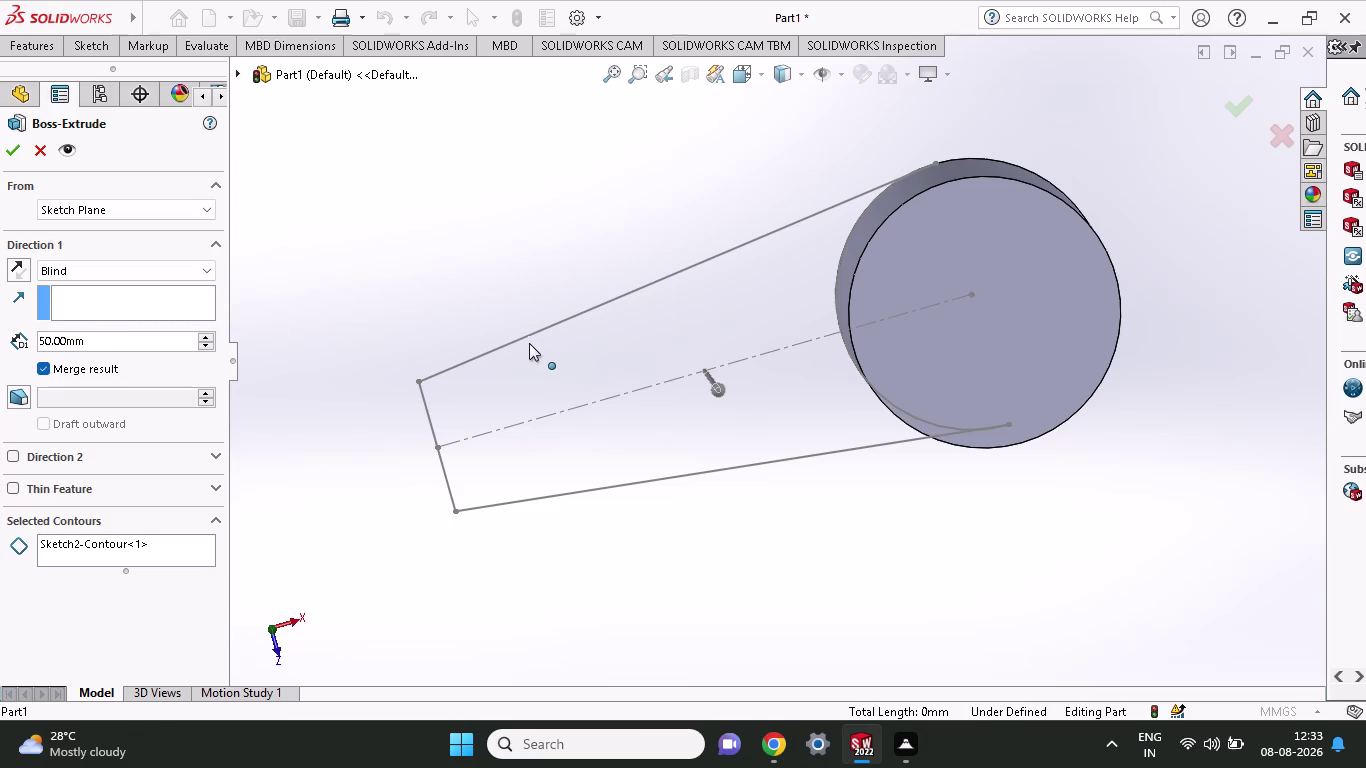
key(ctrl+z)
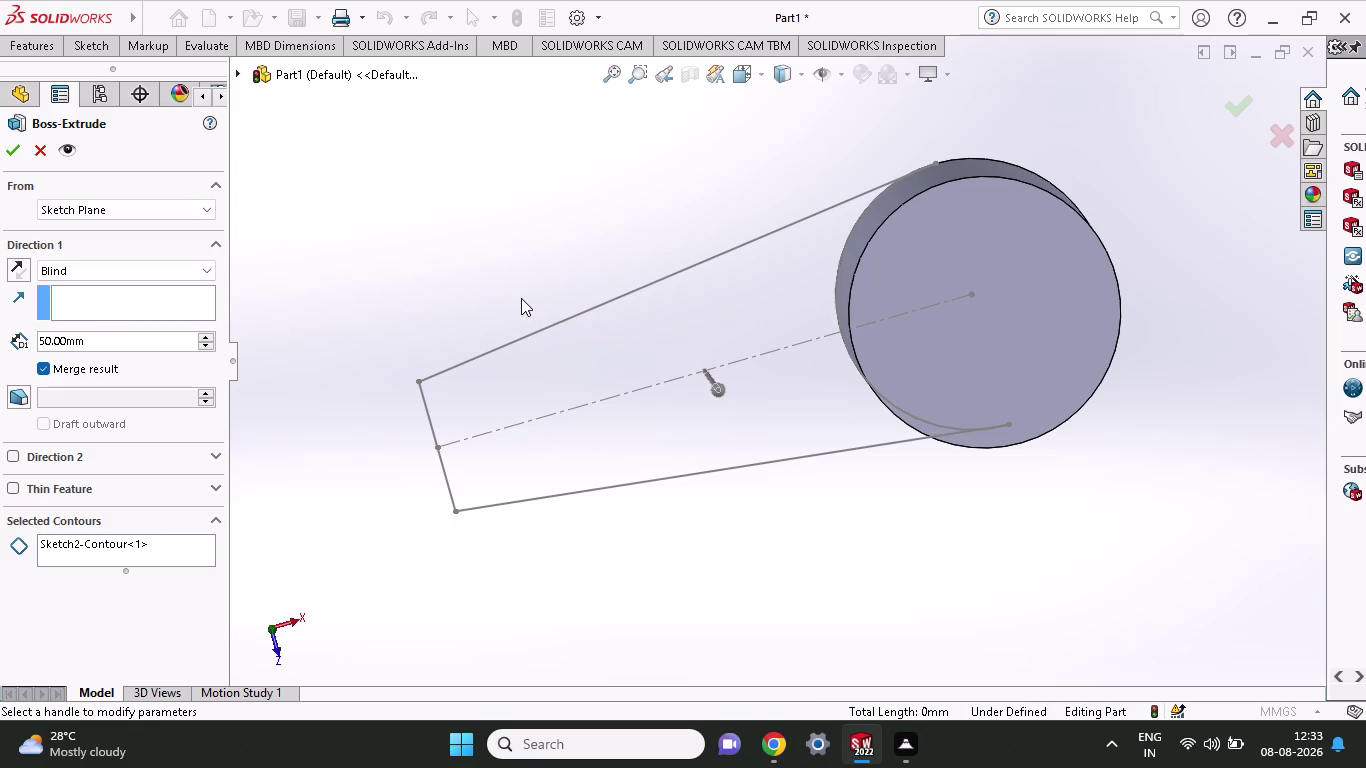
click(32, 144)
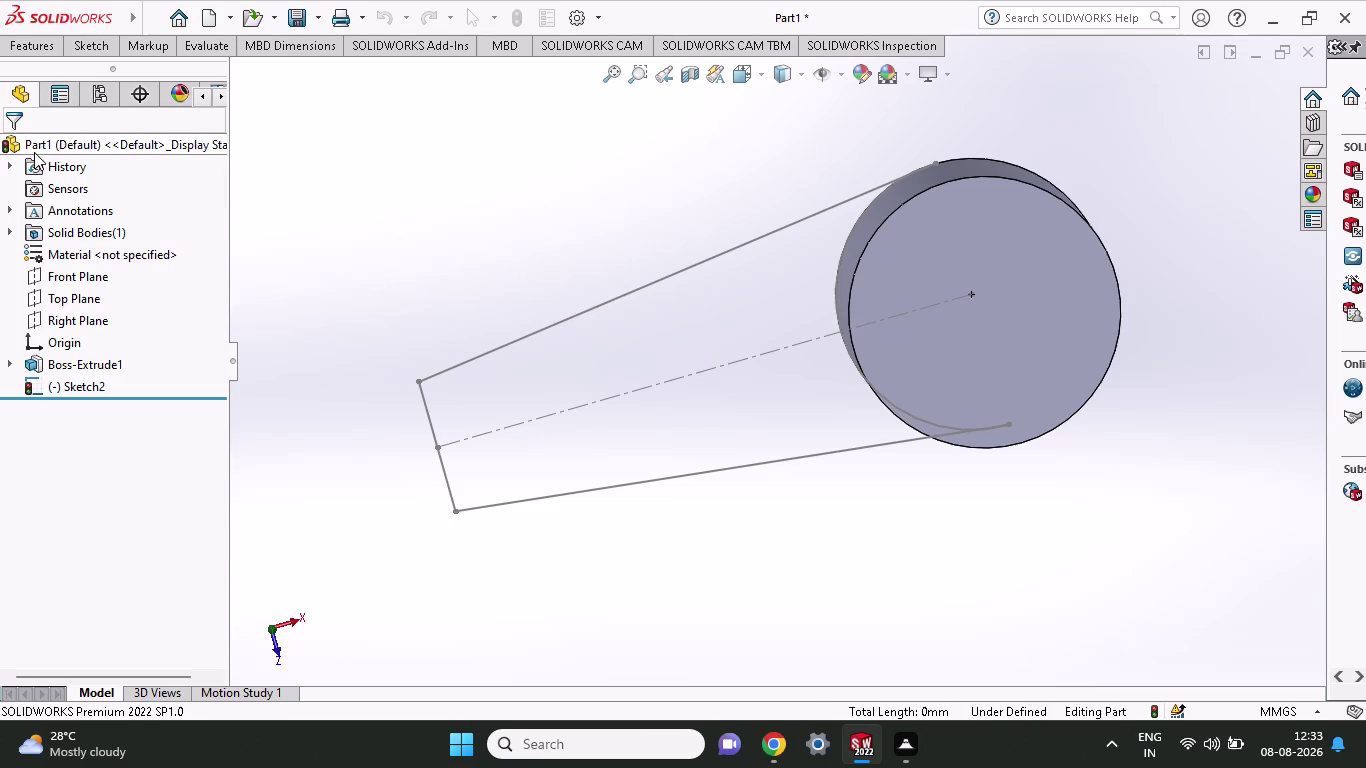
key(ctrl+z)
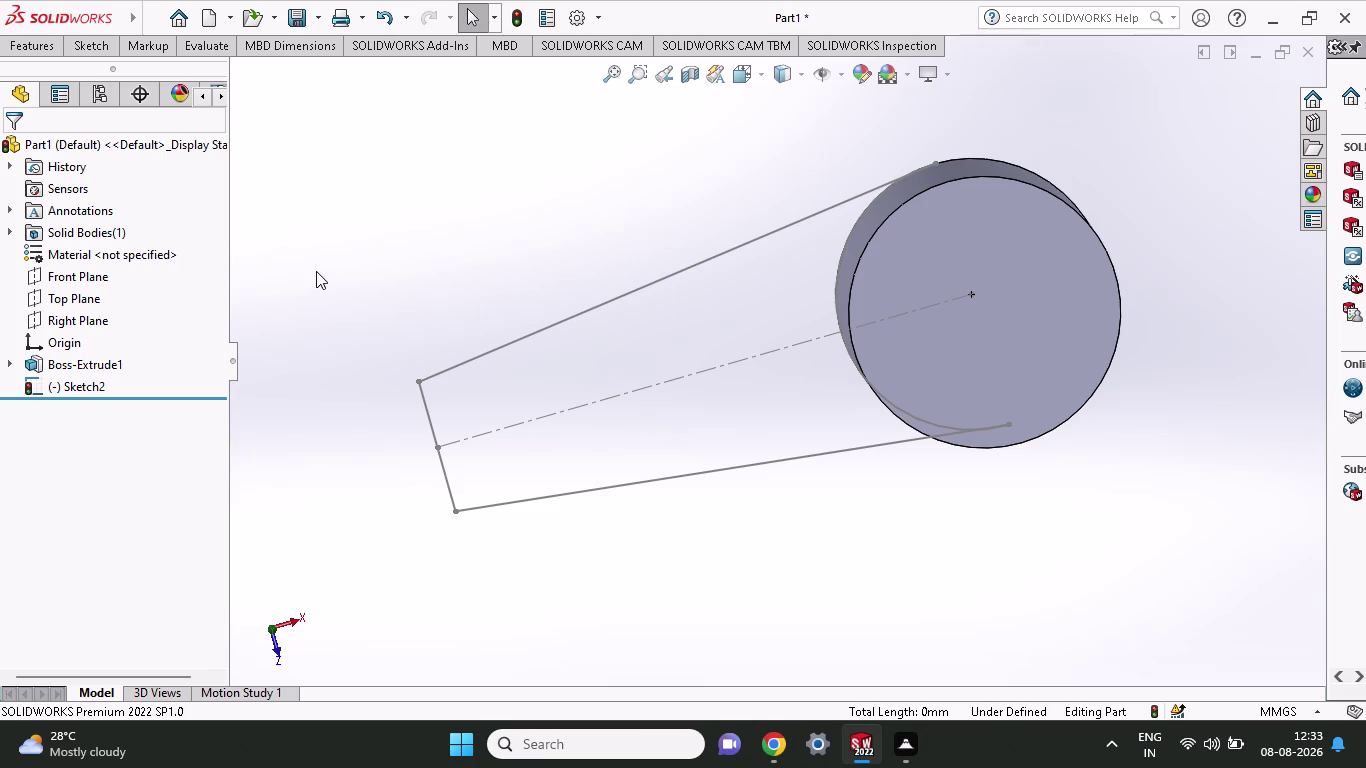
key(ctrl+z)
middle_drag(576, 224, 633, 382)
click(93, 280)
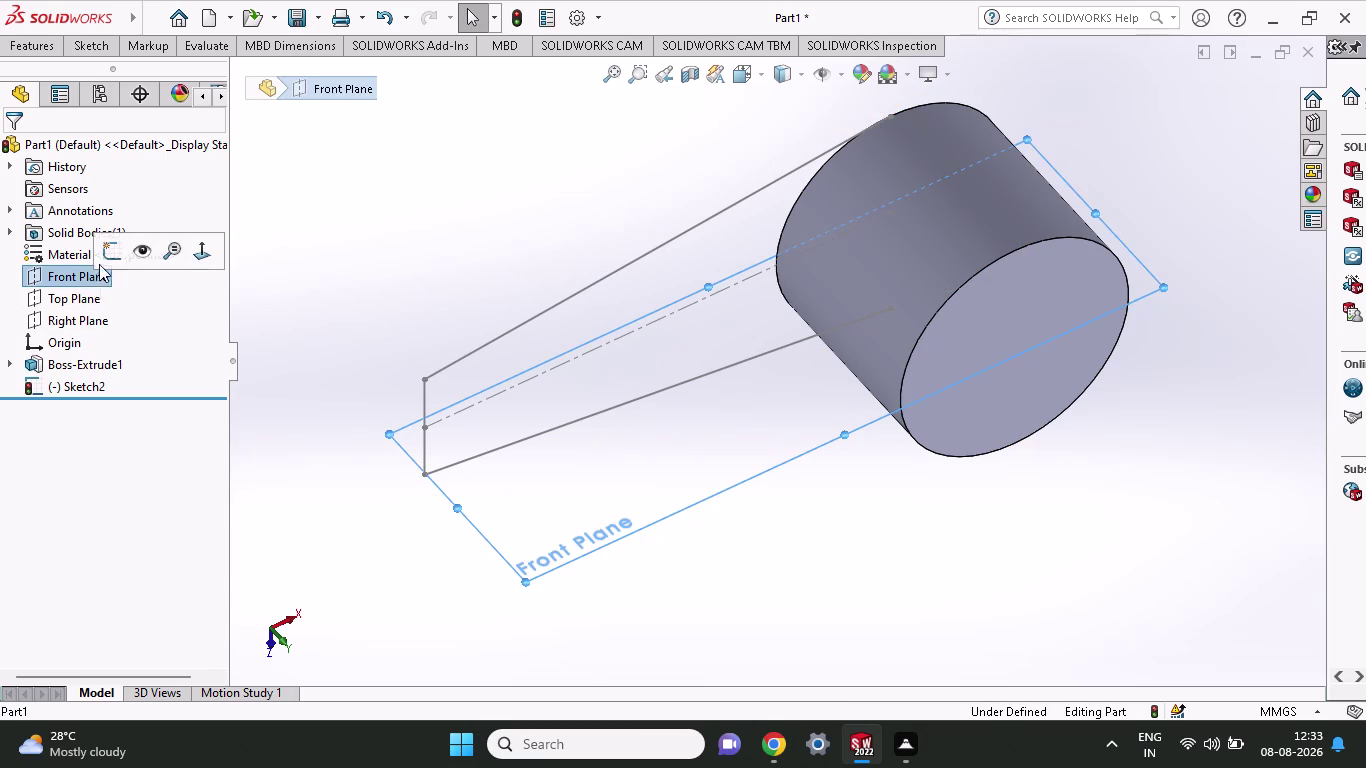
click(105, 252)
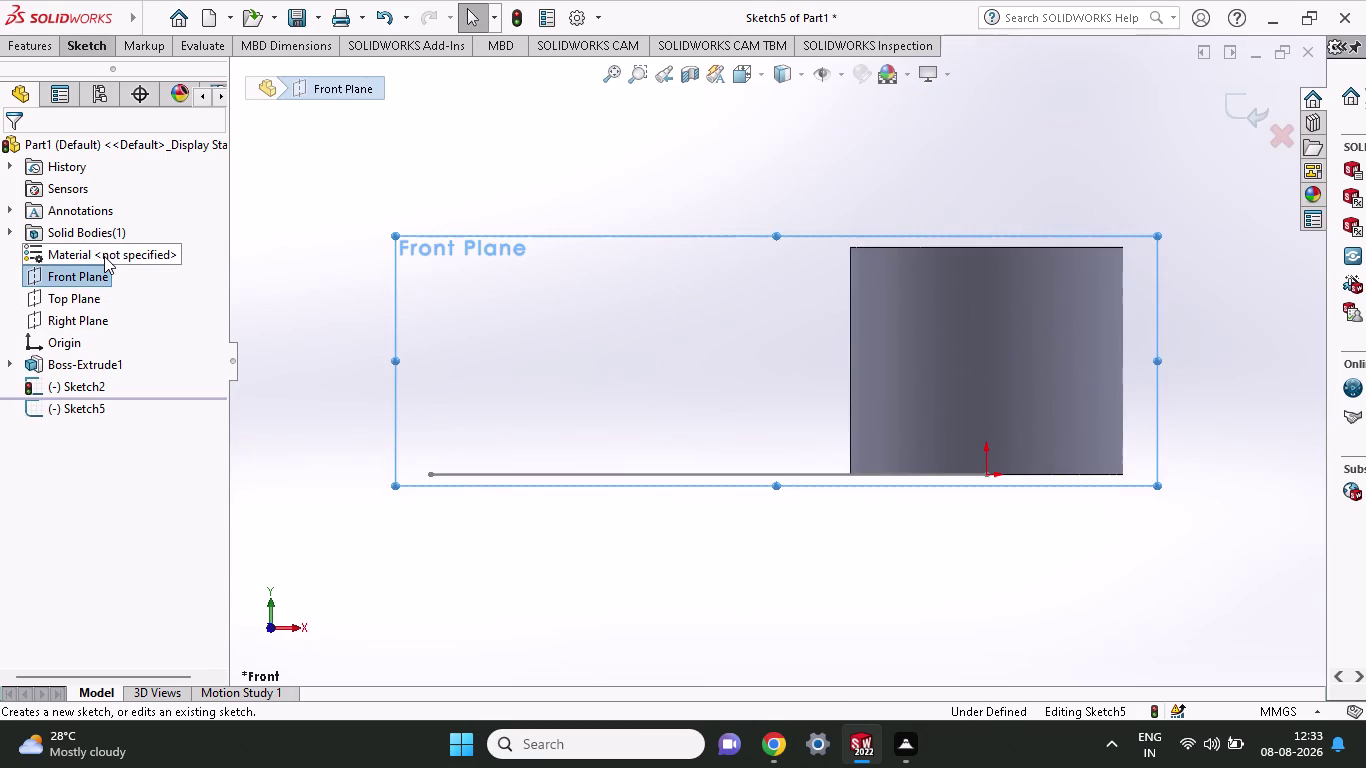
click(97, 301)
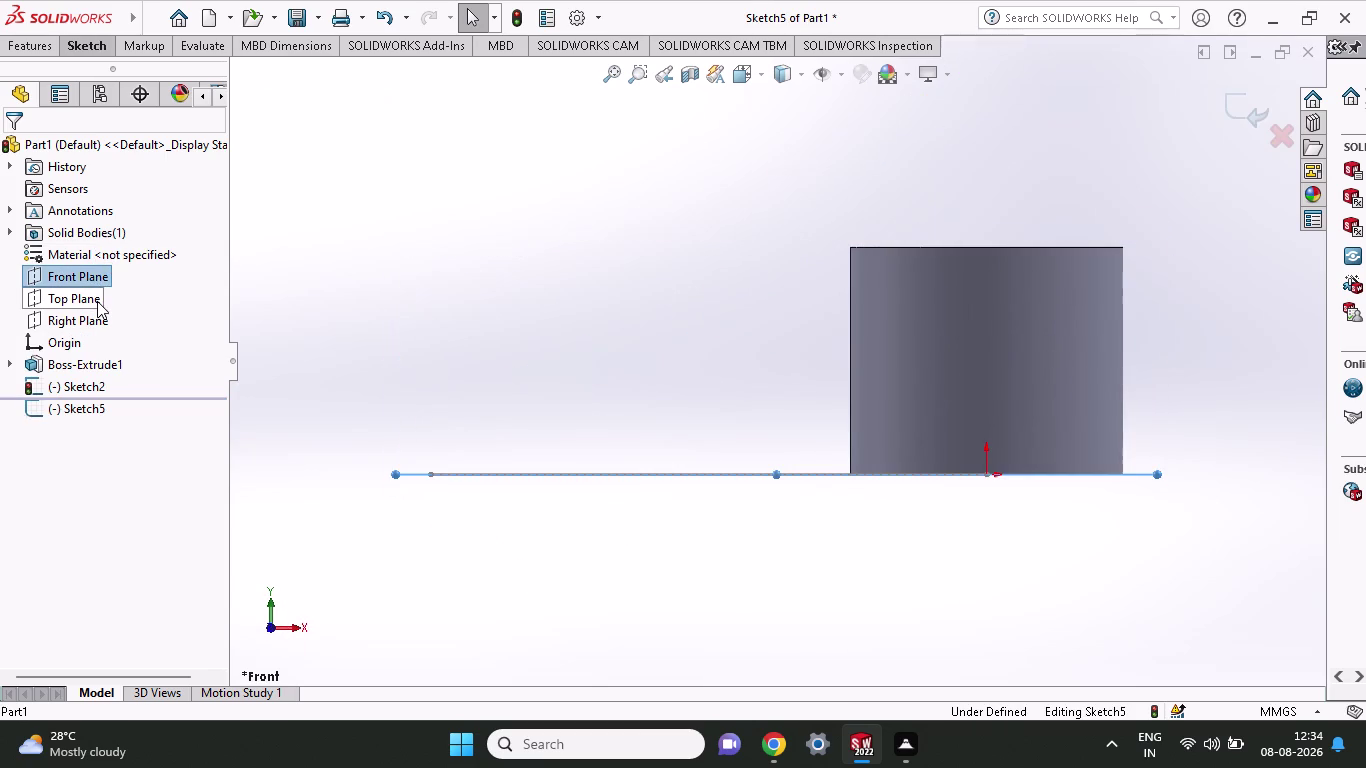
click(102, 277)
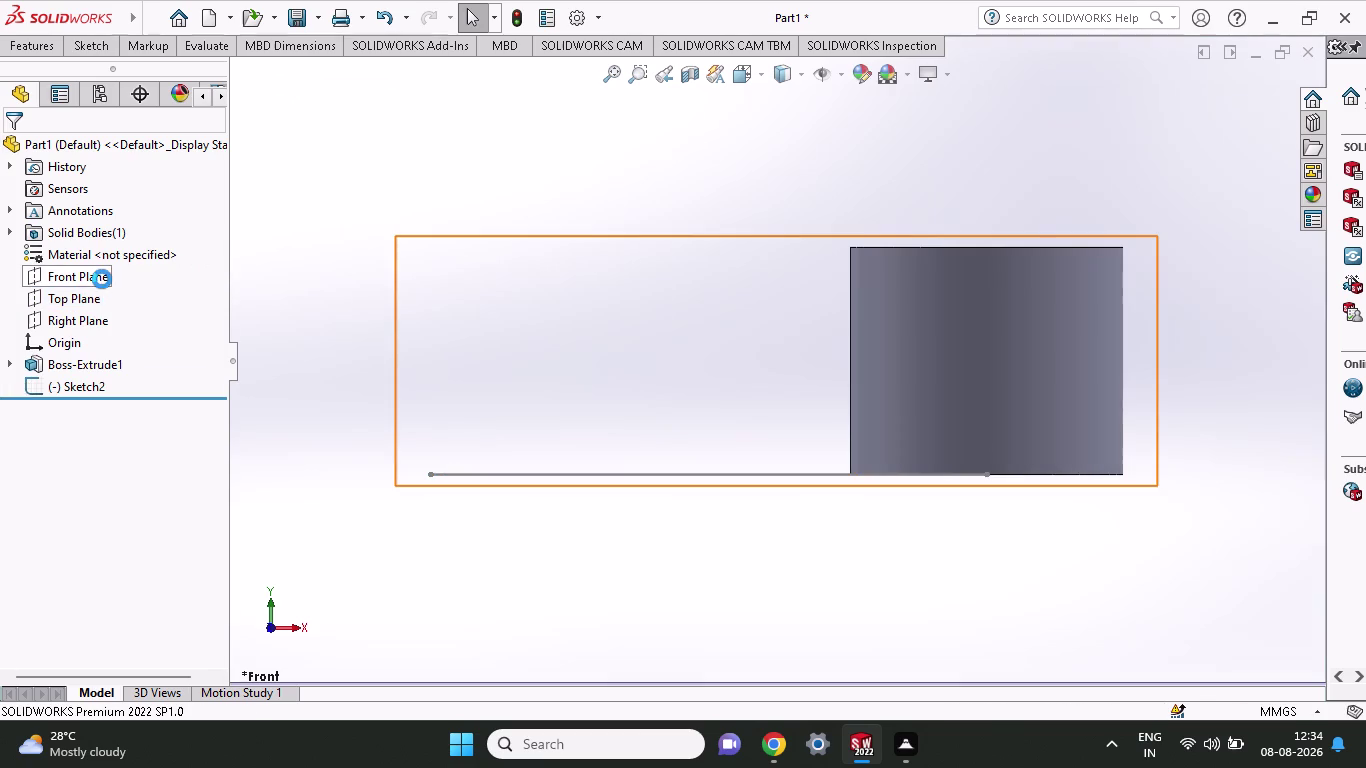
middle_drag(595, 229, 606, 438)
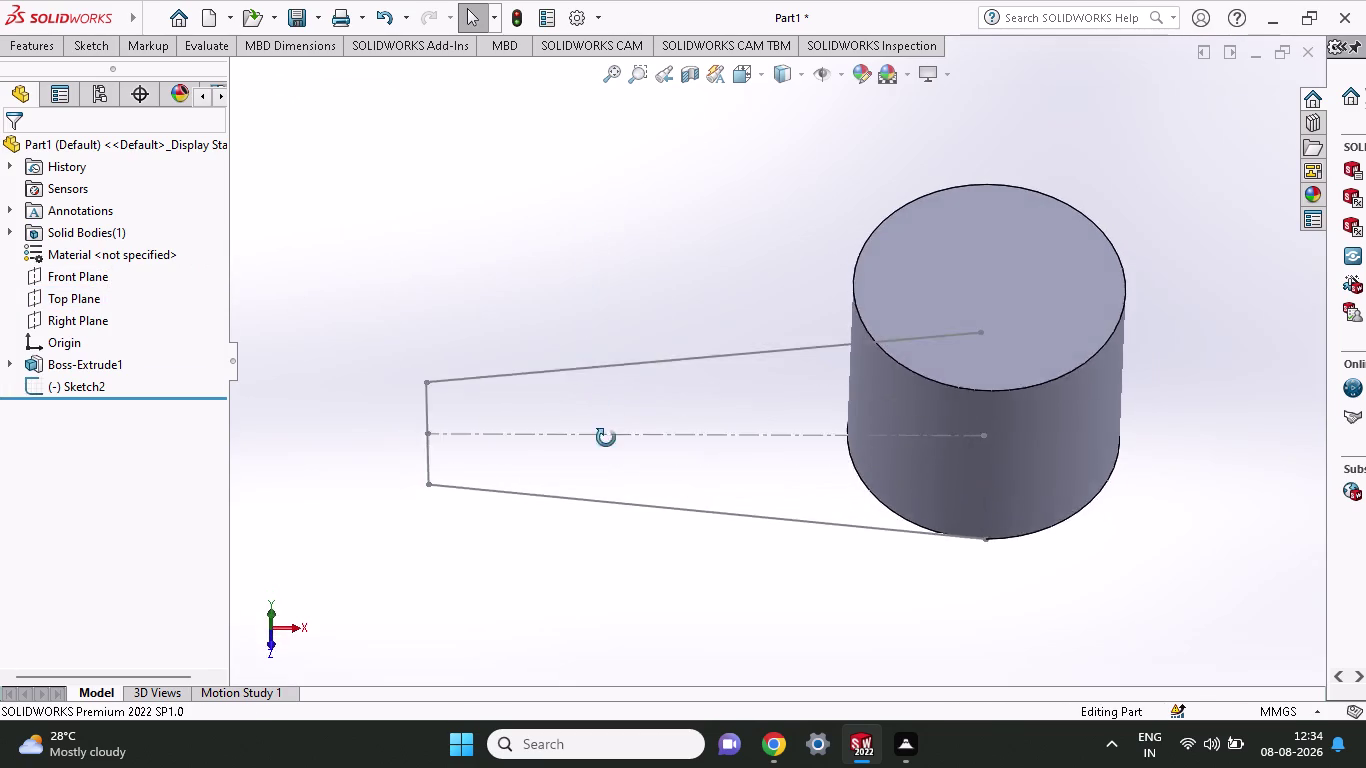
middle_drag(606, 438, 611, 480)
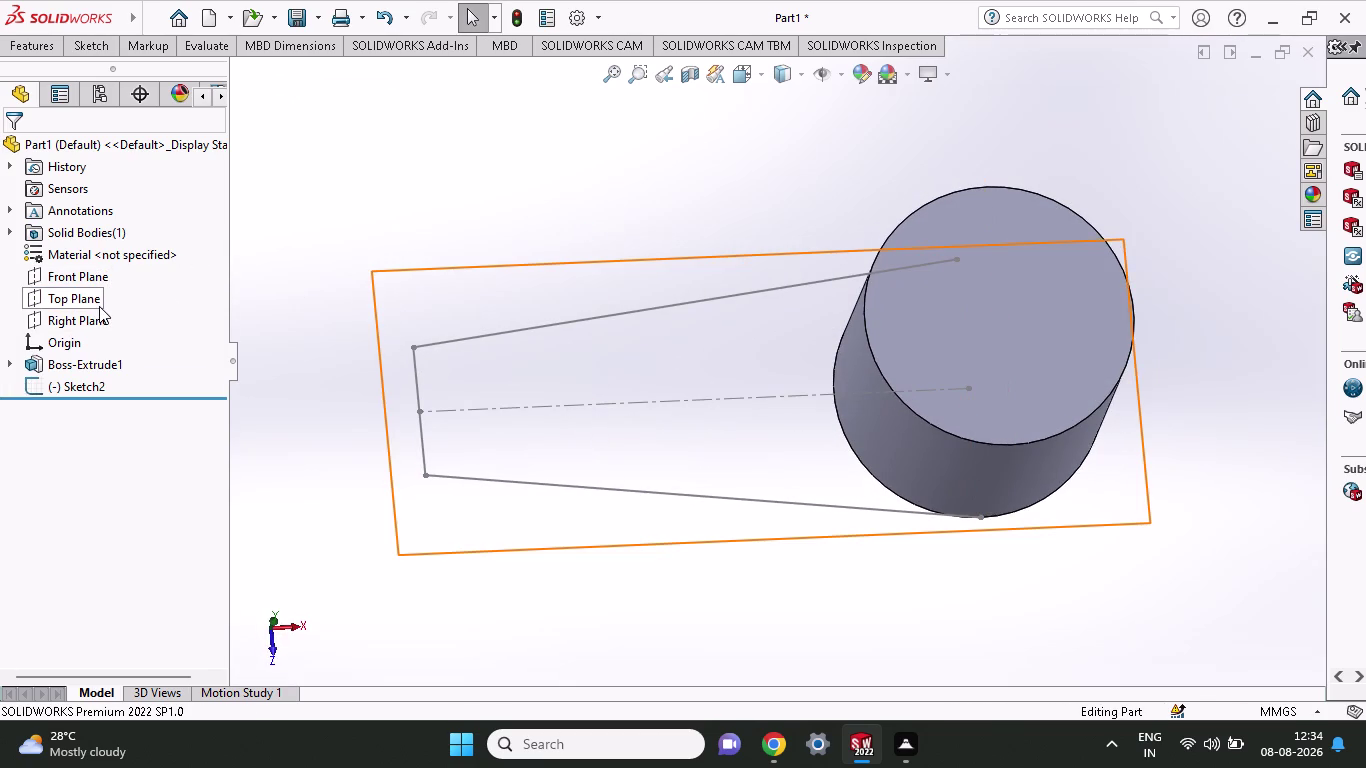
right_click(99, 306)
click(107, 288)
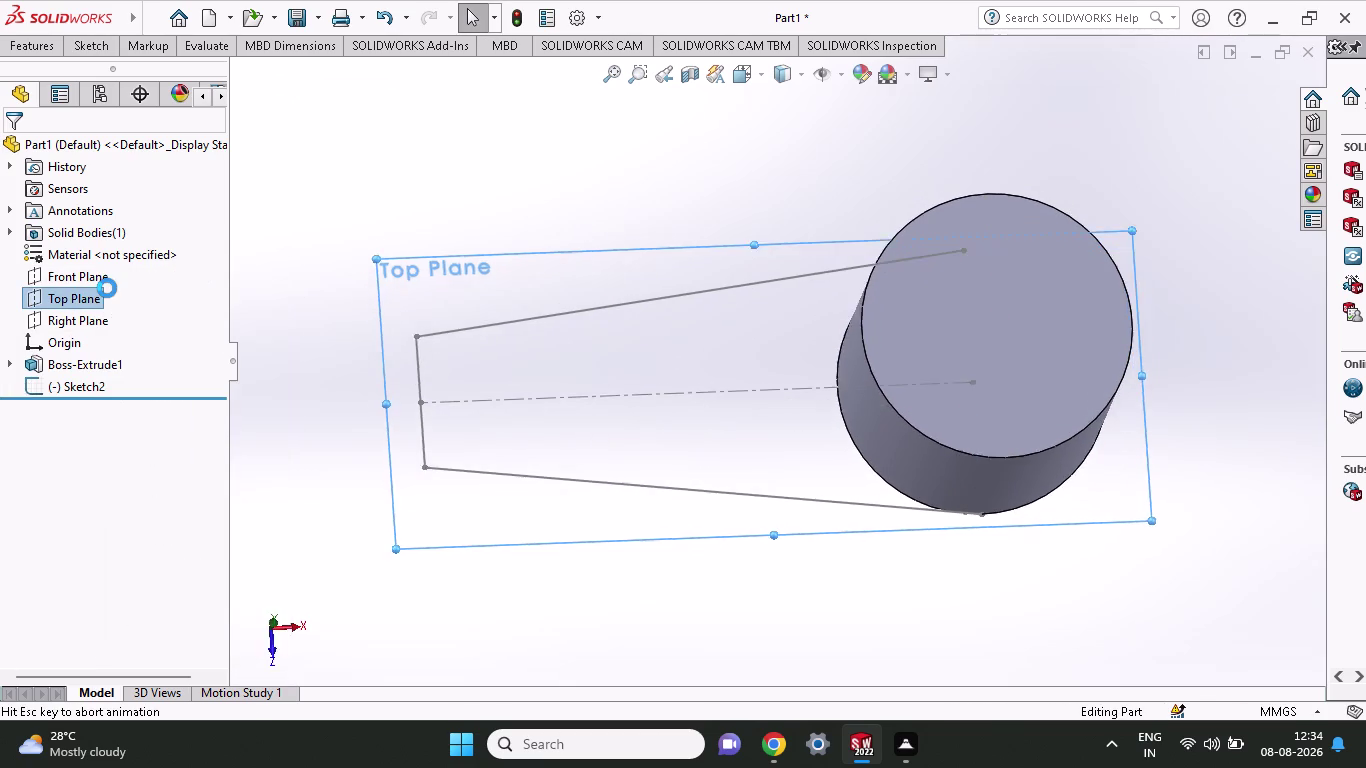
click(77, 45)
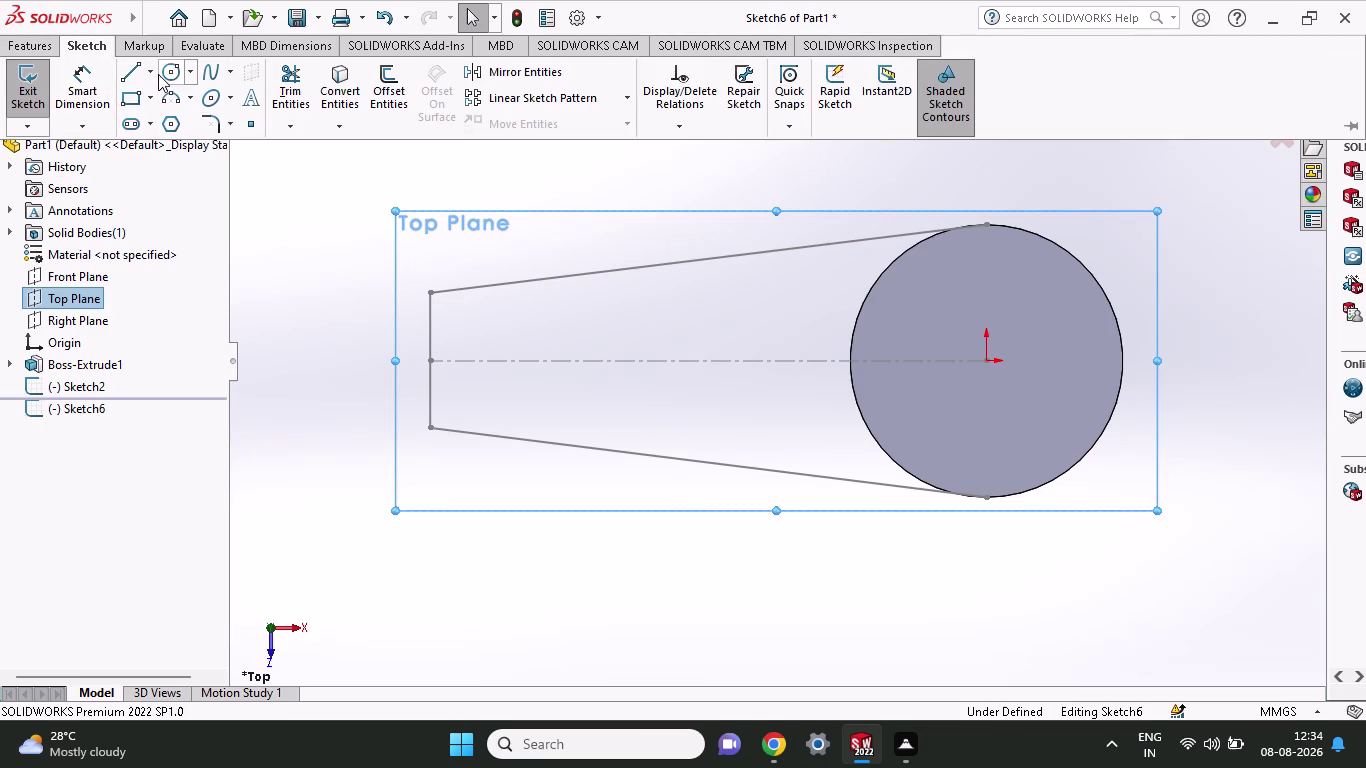
Convert the hub's circular edge into Sketch6 as a 60 mm circle.
click(337, 76)
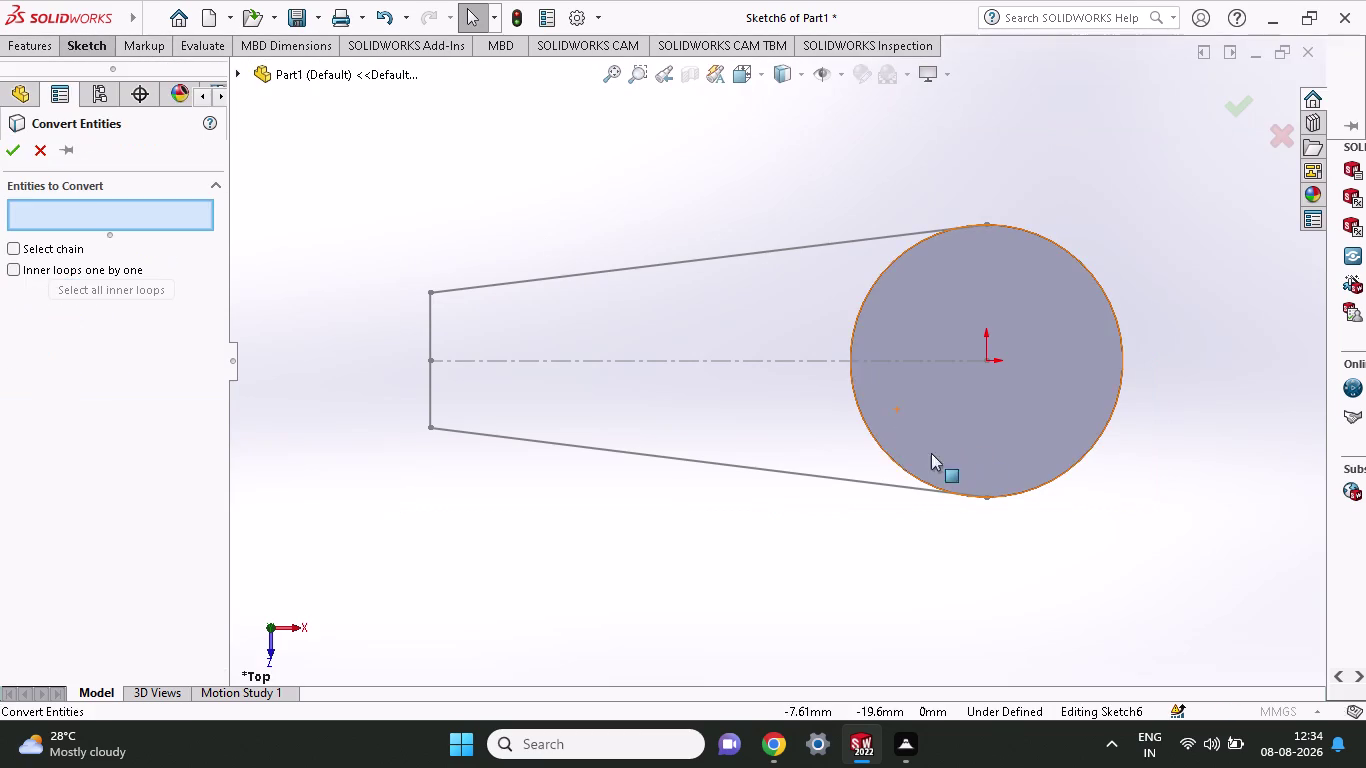
click(886, 455)
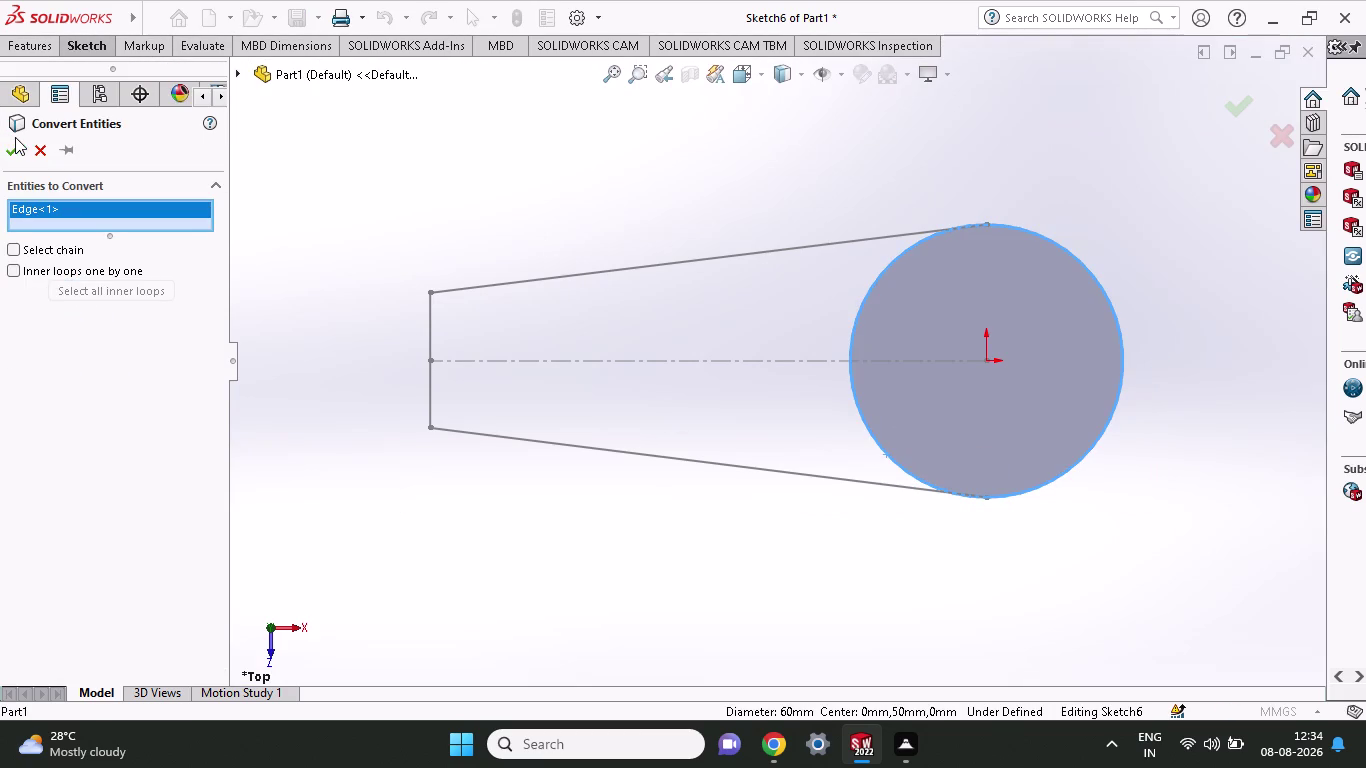
click(12, 151)
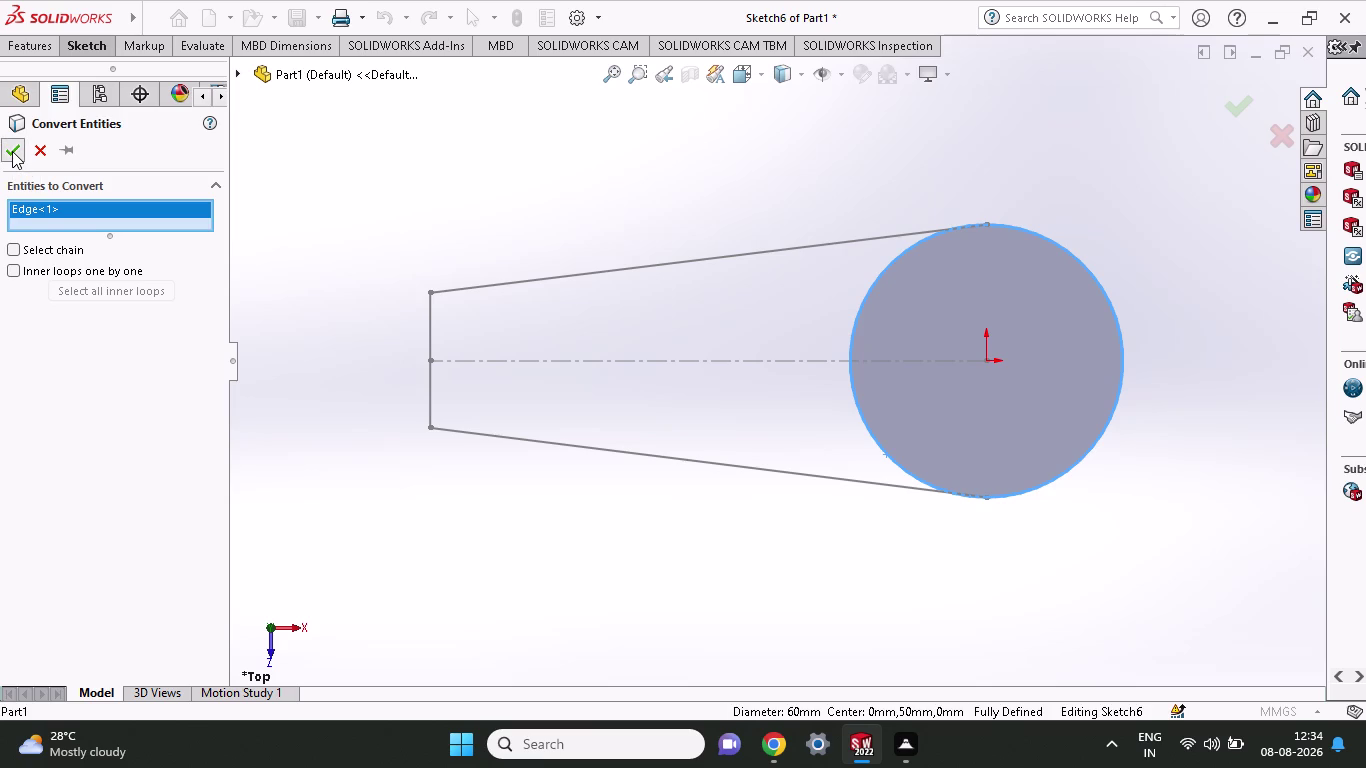
click(39, 49)
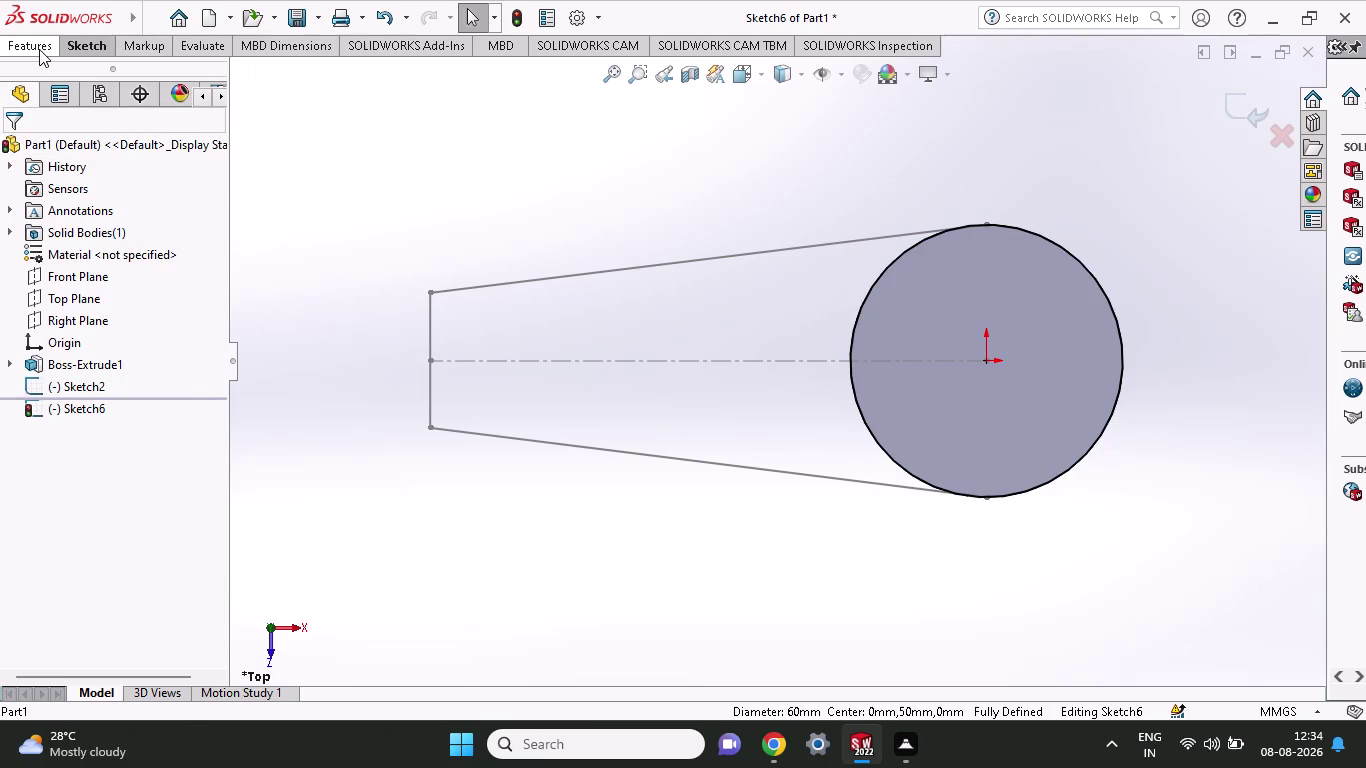
click(70, 48)
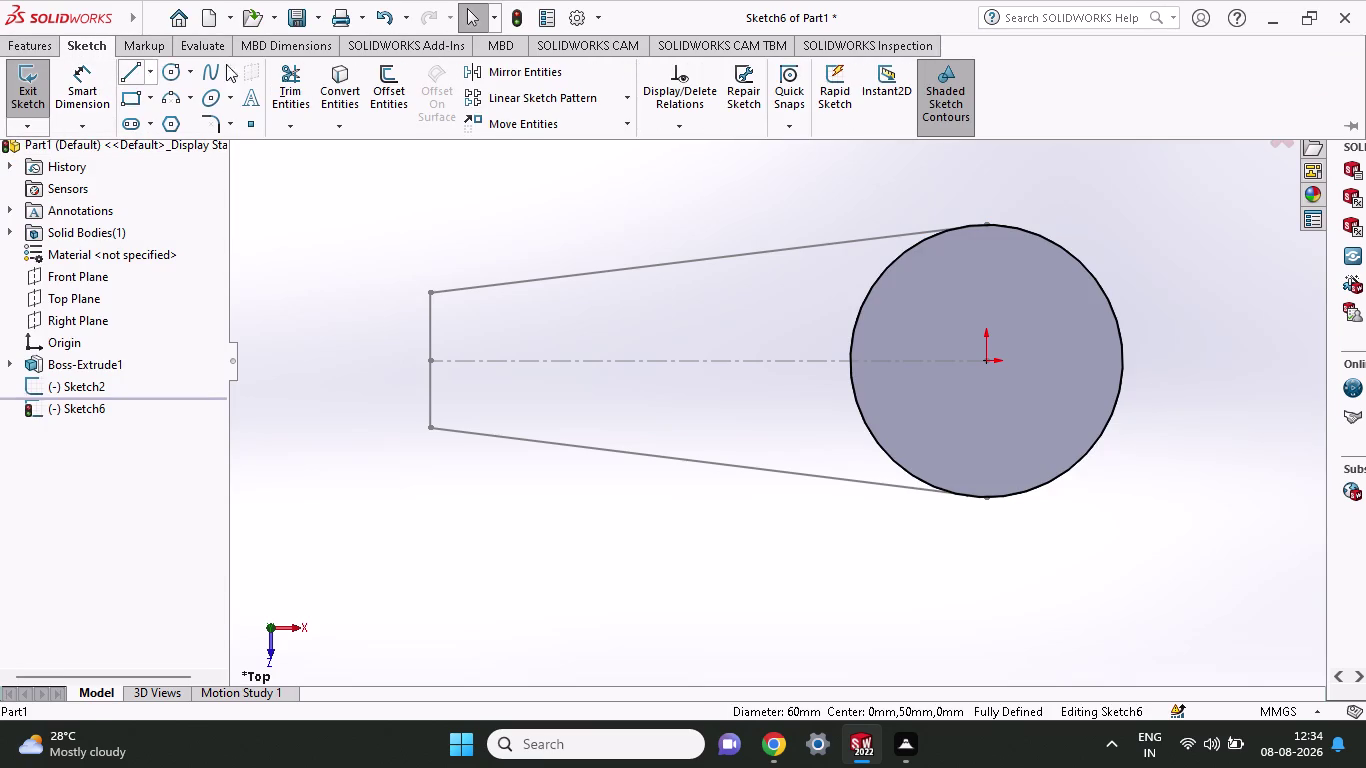
Run Trim Entities on the circle, then close the trim command.
click(279, 65)
drag(1134, 185, 1076, 308)
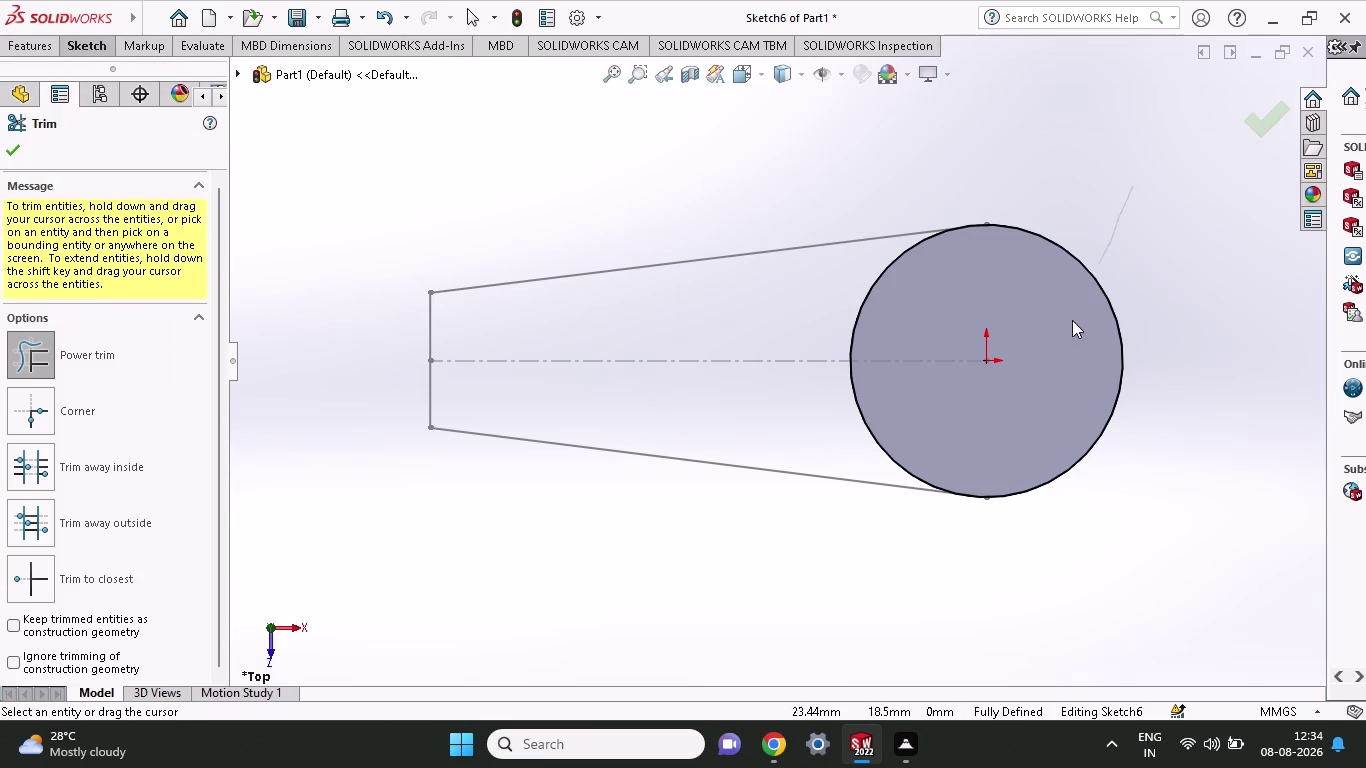
drag(1076, 308, 1061, 352)
click(20, 146)
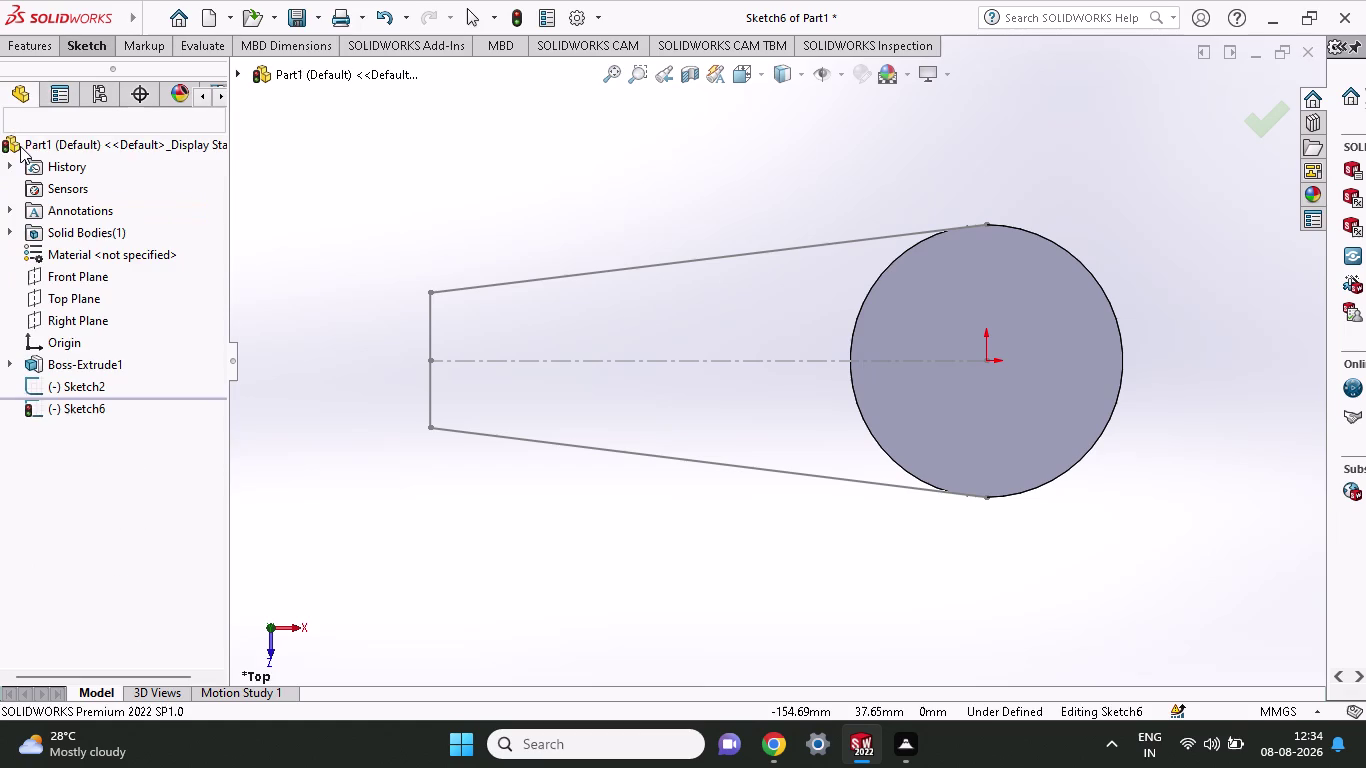
Exit Sketch6, leaving an extrude command awaiting a selection.
click(47, 52)
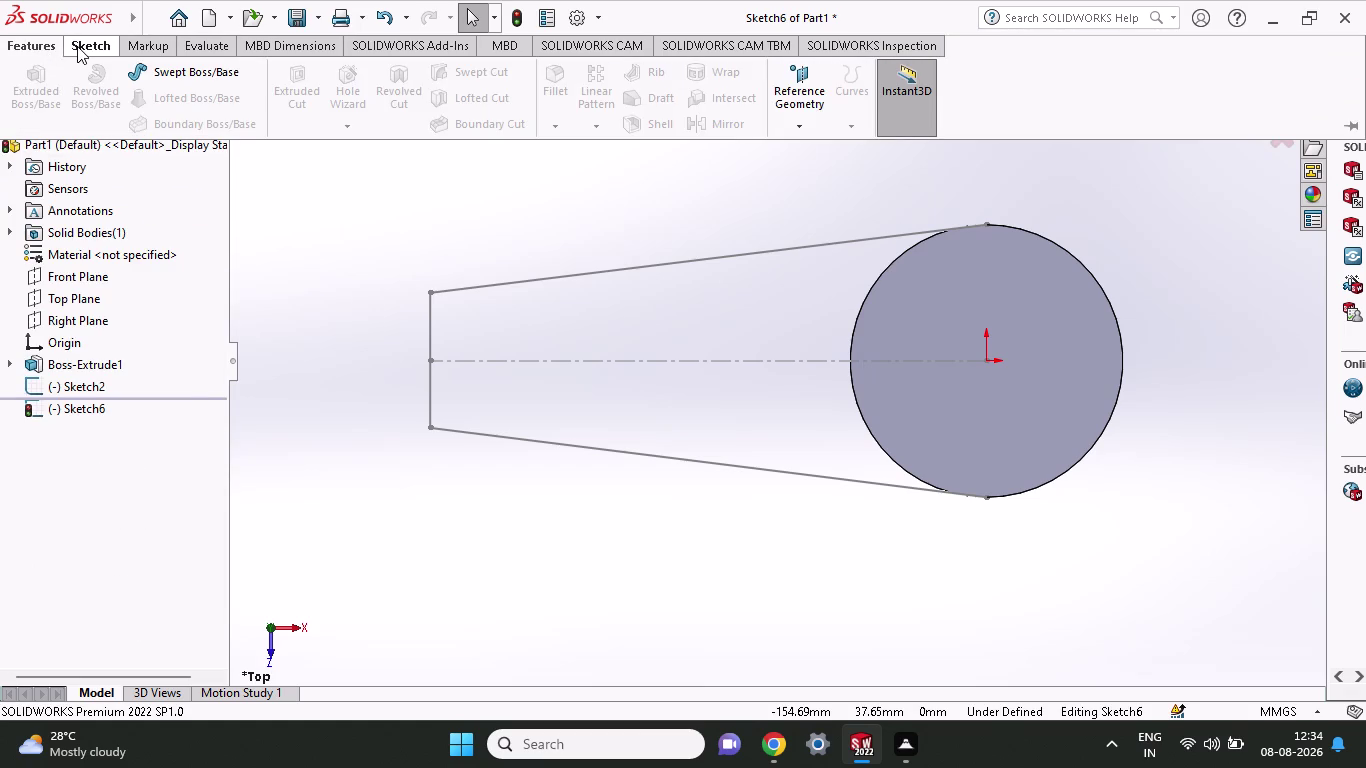
click(77, 46)
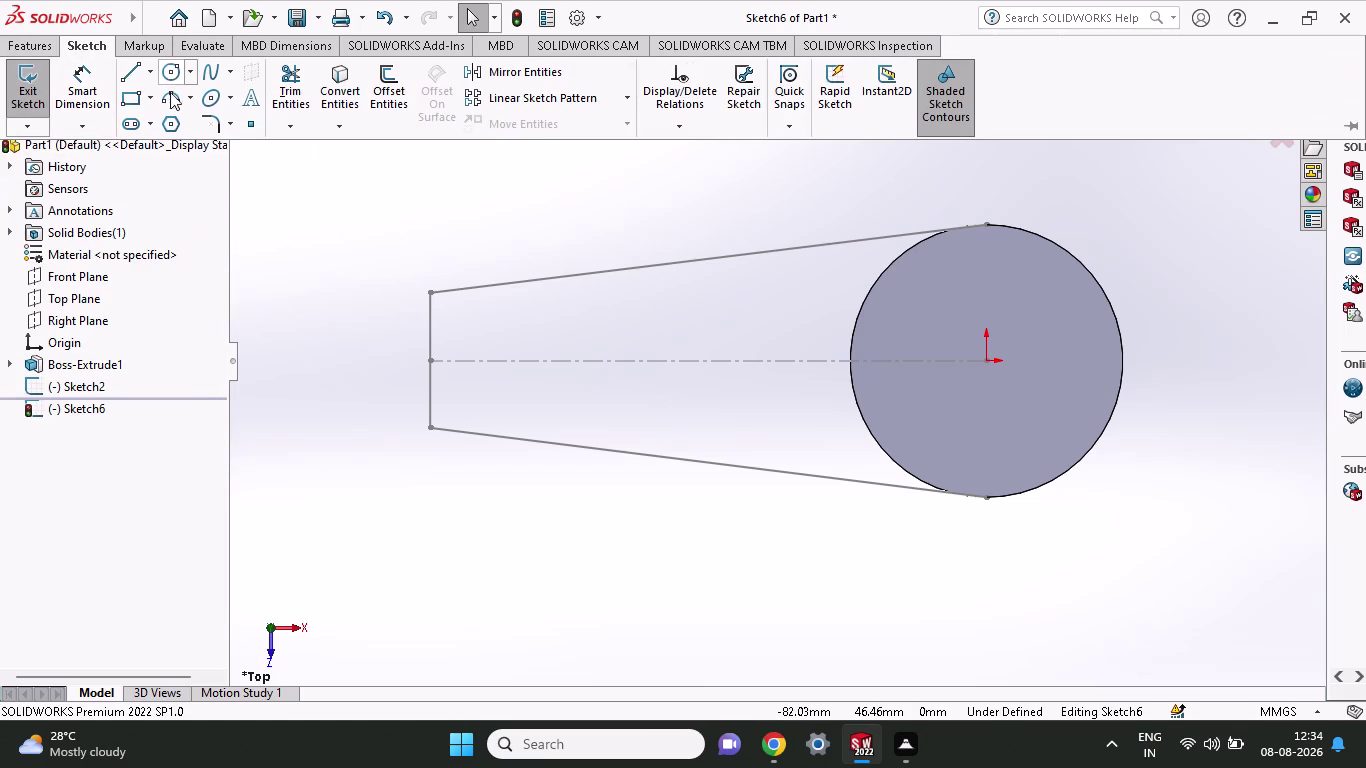
click(27, 92)
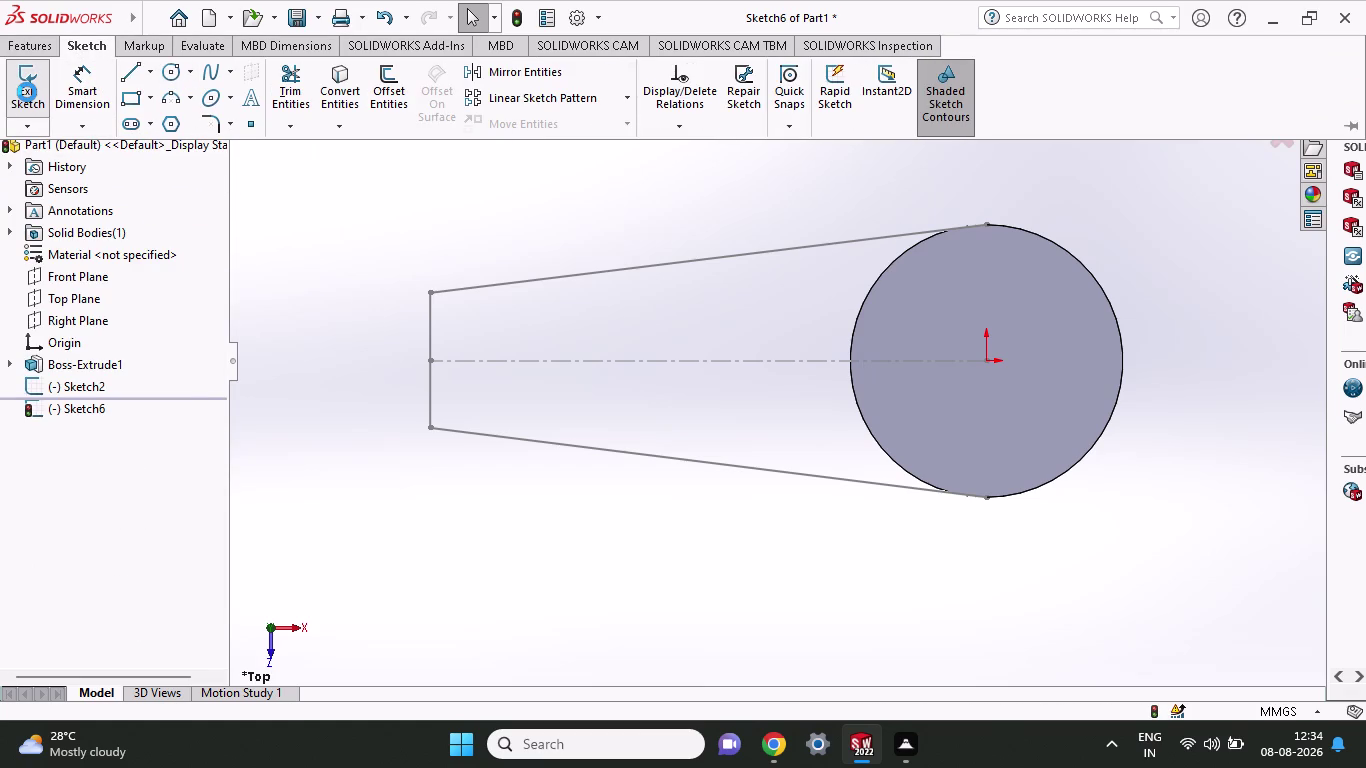
click(42, 46)
click(52, 94)
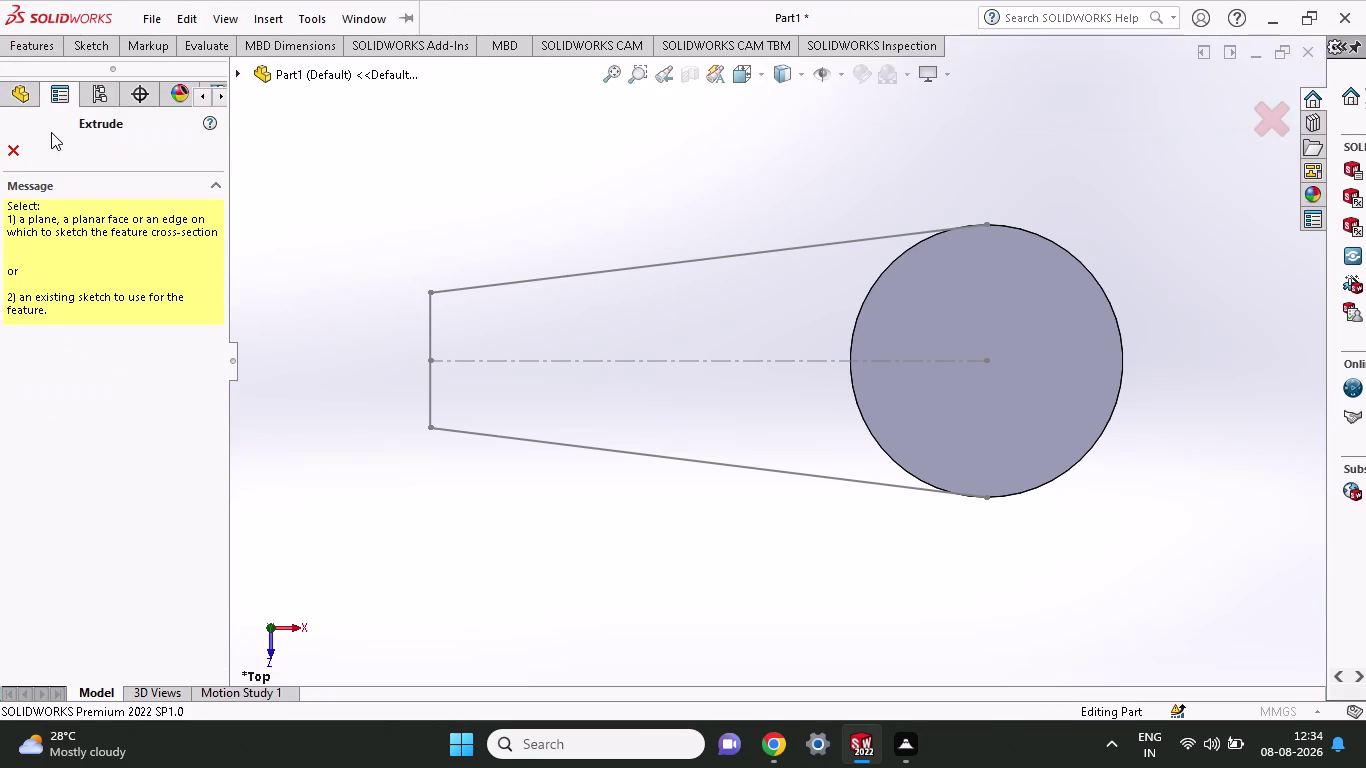
Cancel the empty extrude and select the hub circle.
click(11, 148)
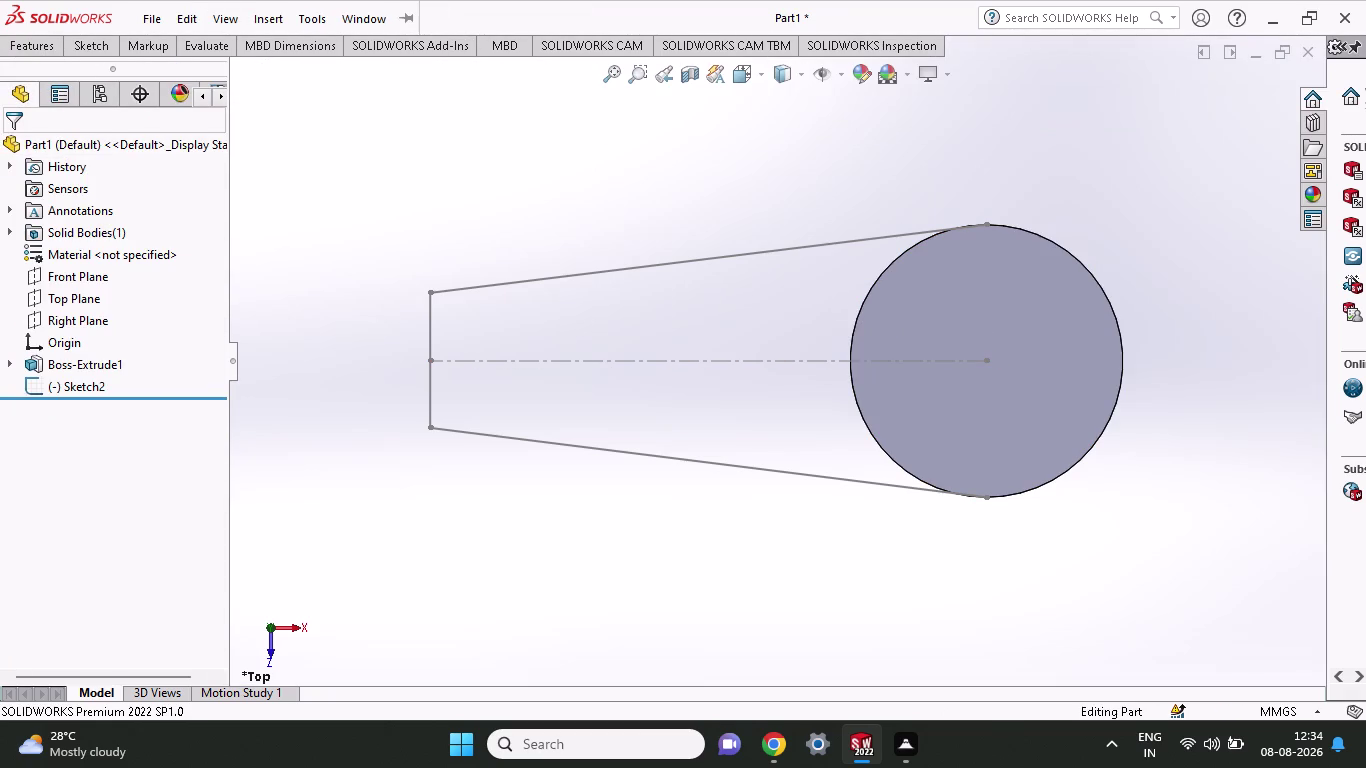
click(98, 47)
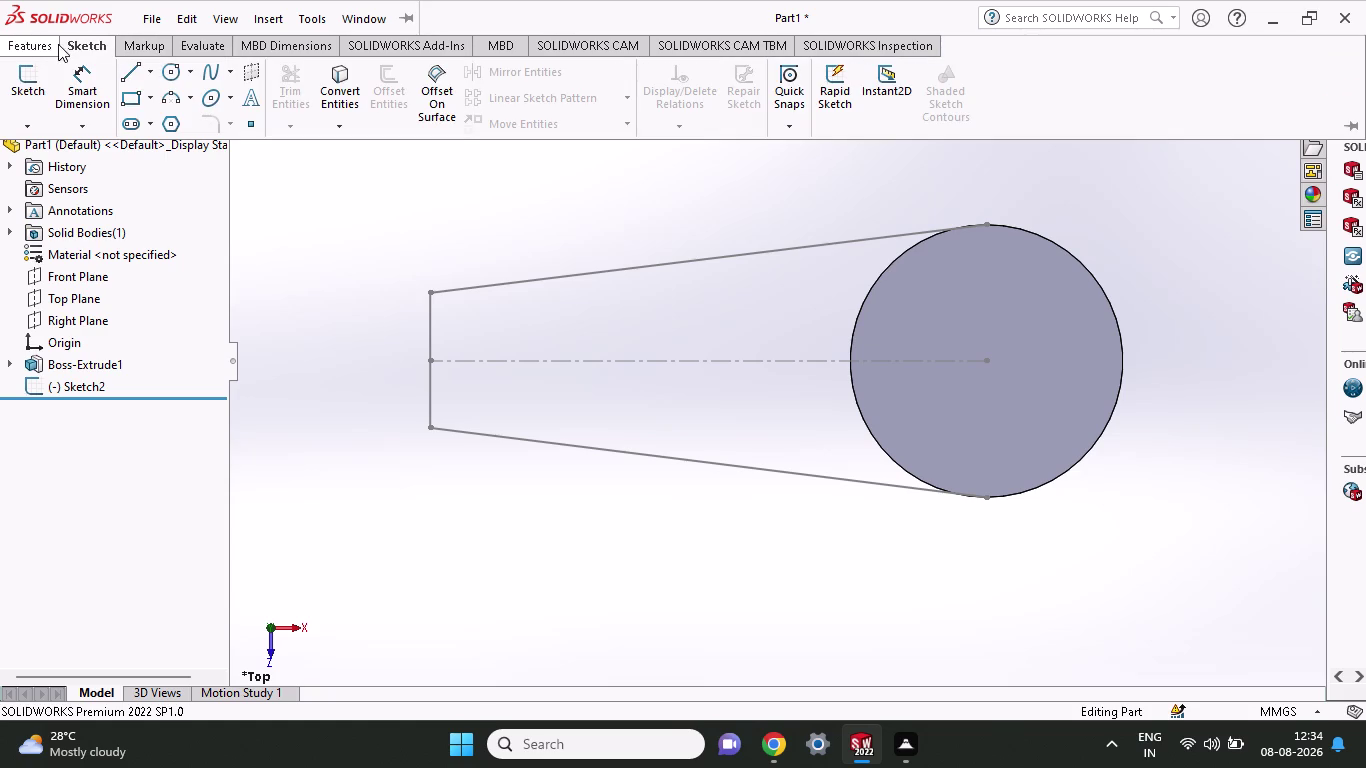
click(332, 81)
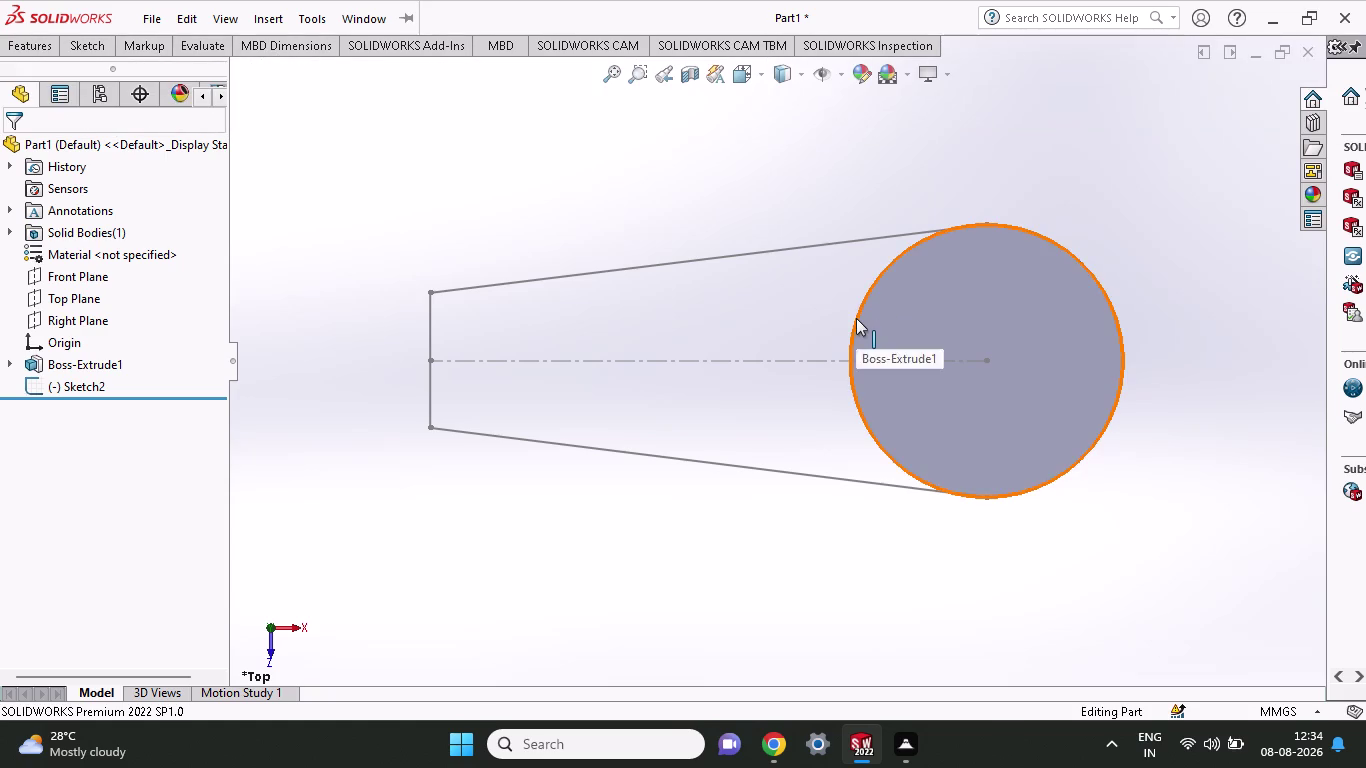
click(856, 318)
click(48, 49)
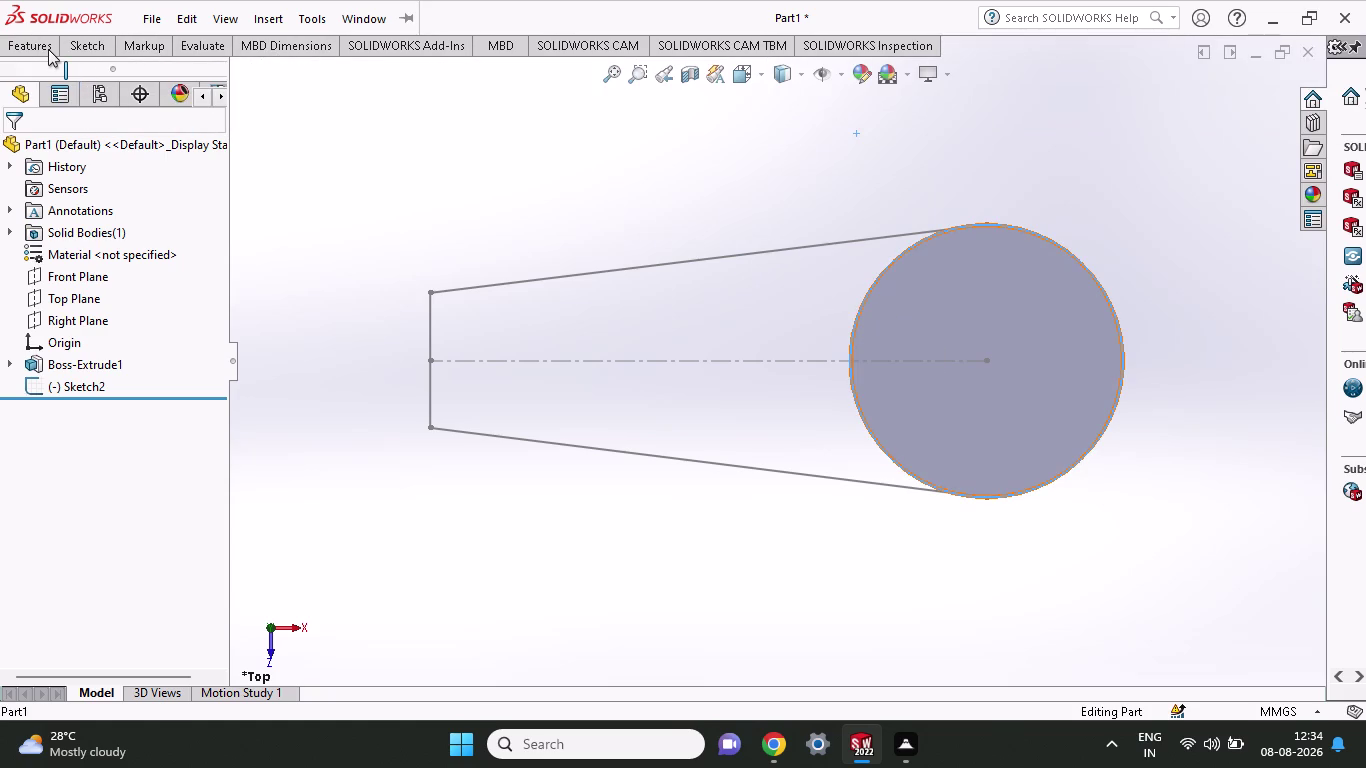
Set up a 50 mm boss-extrude of Sketch2, accepting closure with model edges.
click(41, 77)
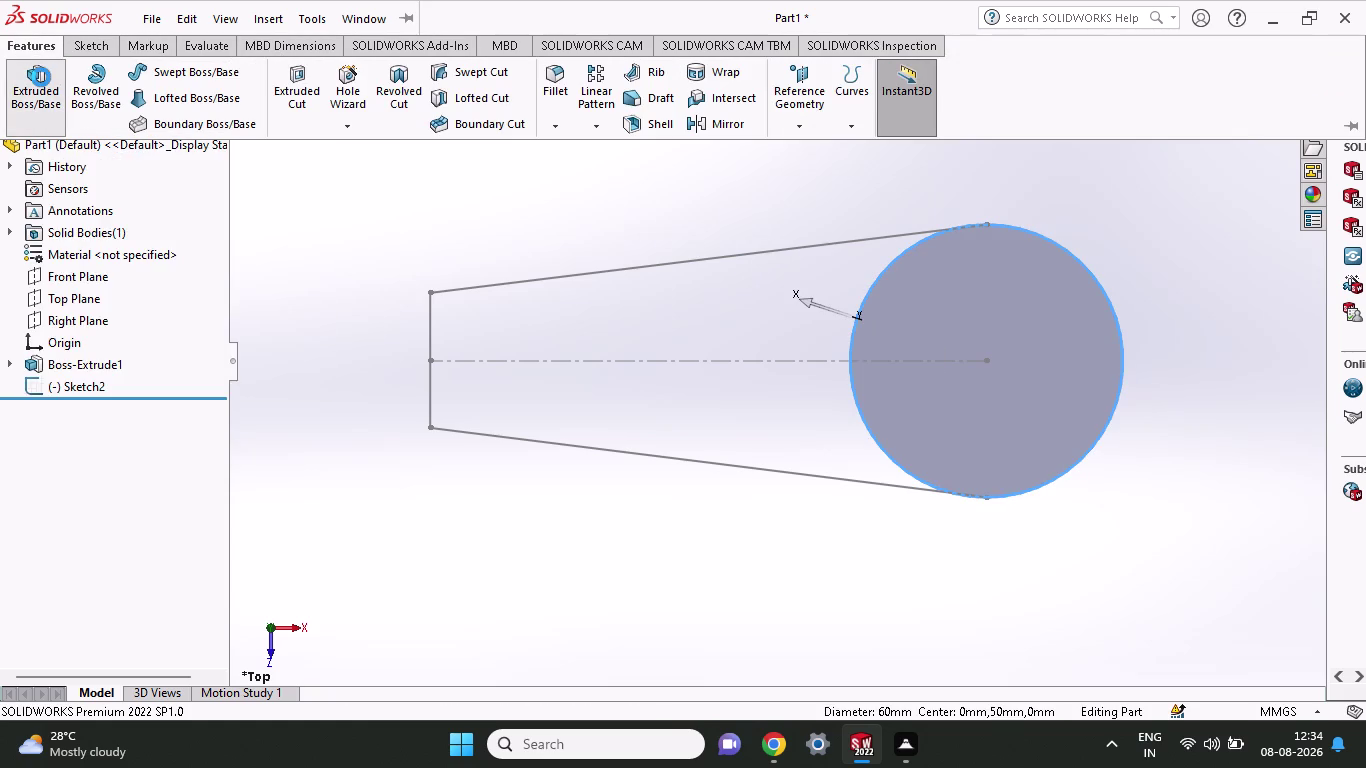
click(589, 323)
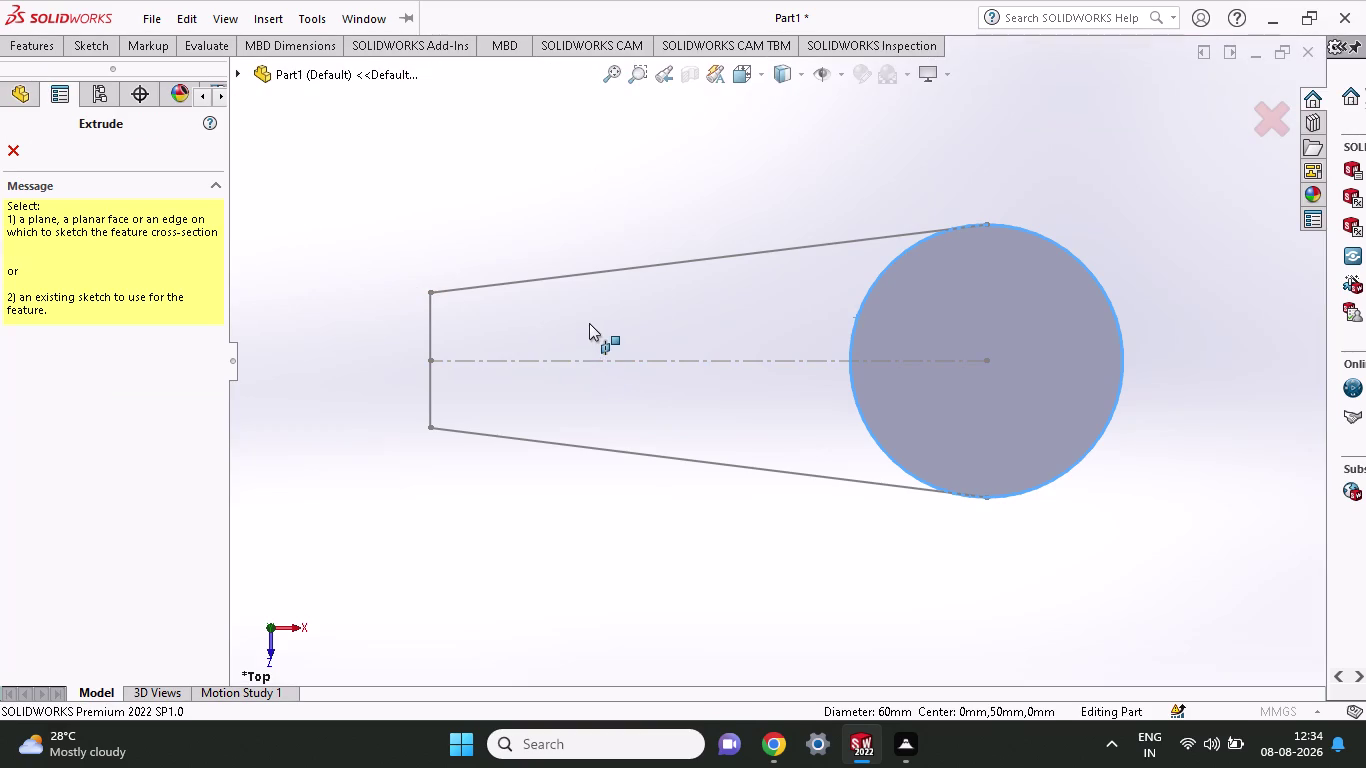
click(521, 283)
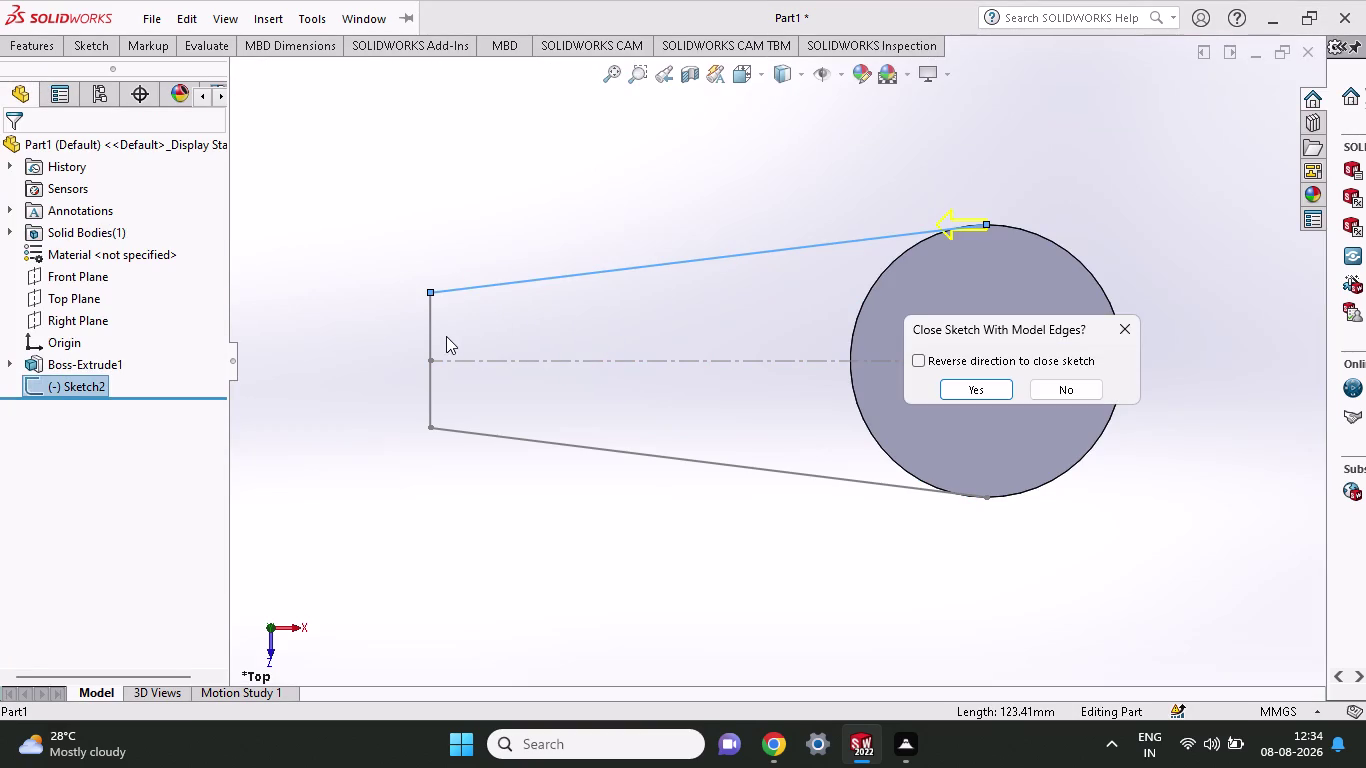
click(430, 345)
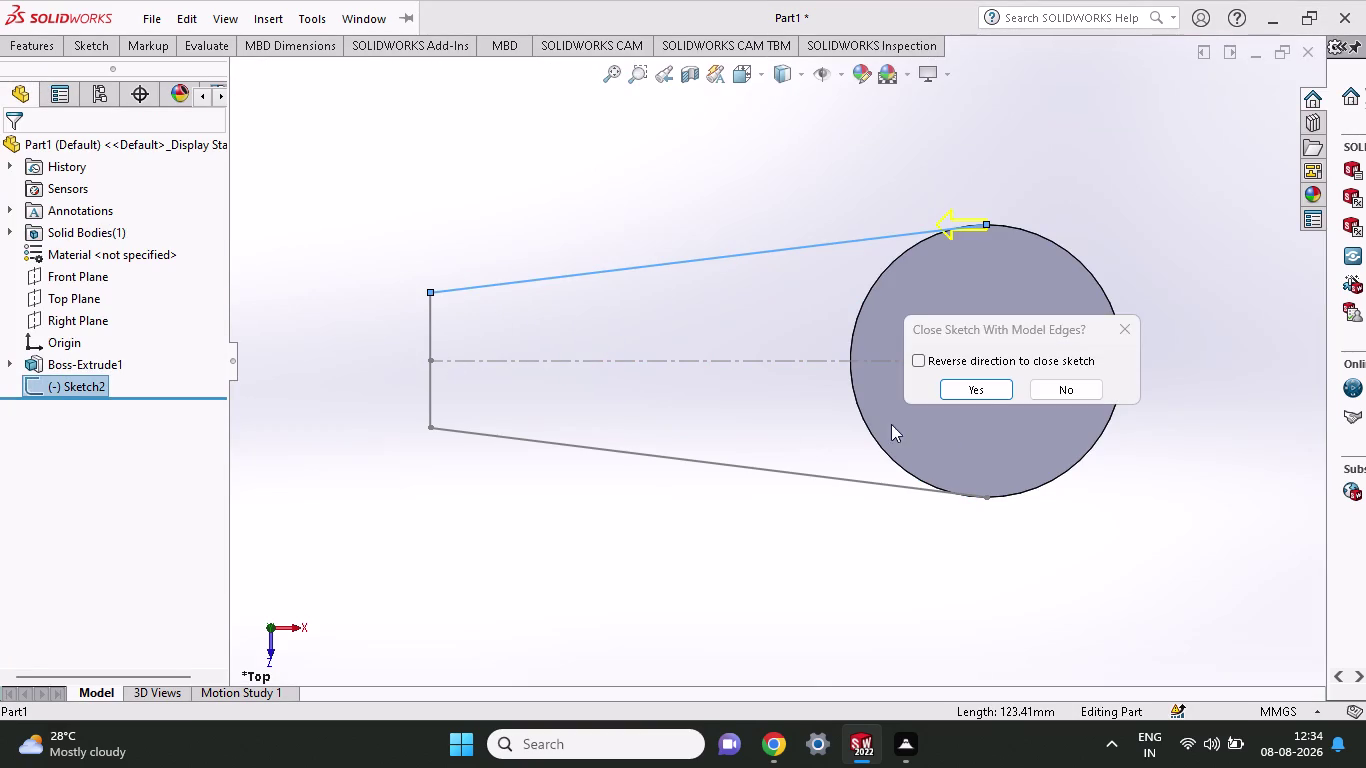
click(977, 398)
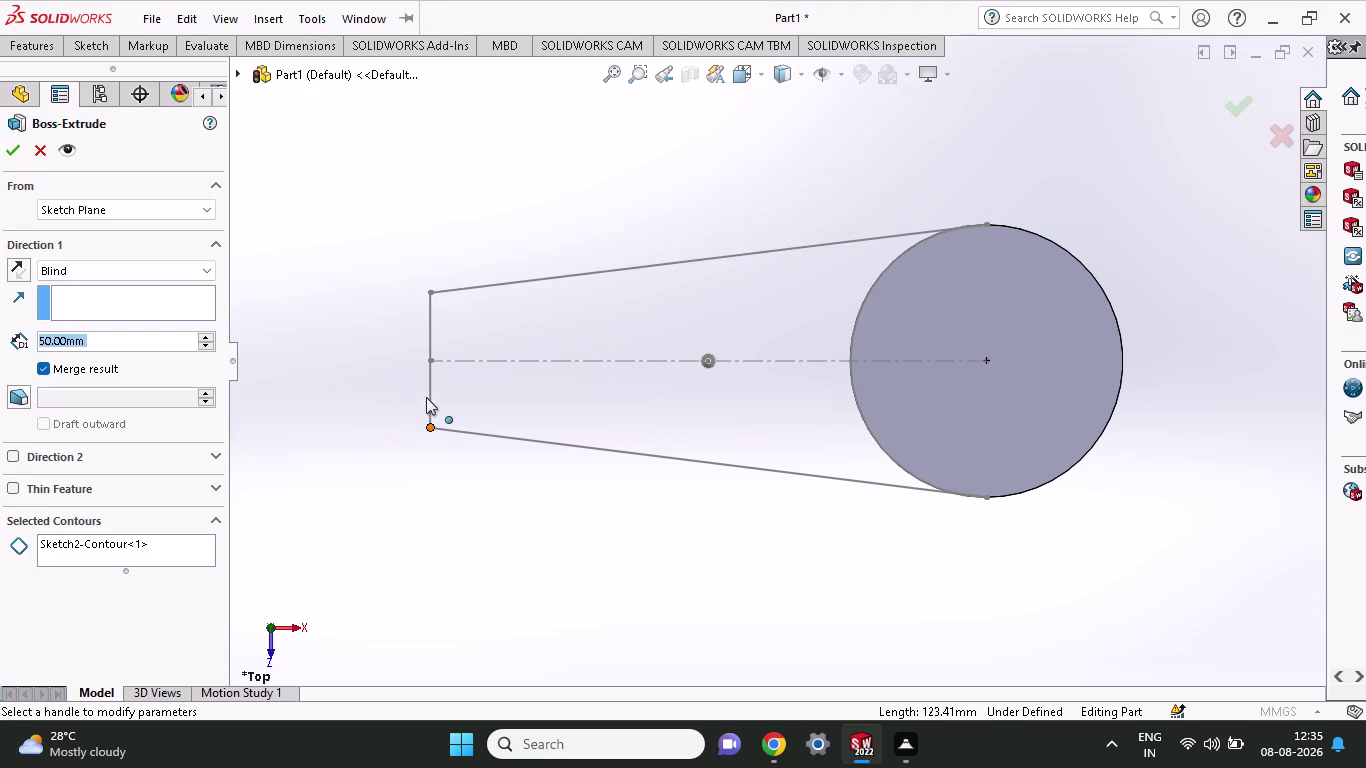
Preview the arm extrusion dragged to about 89 mm, then cancel it.
click(431, 398)
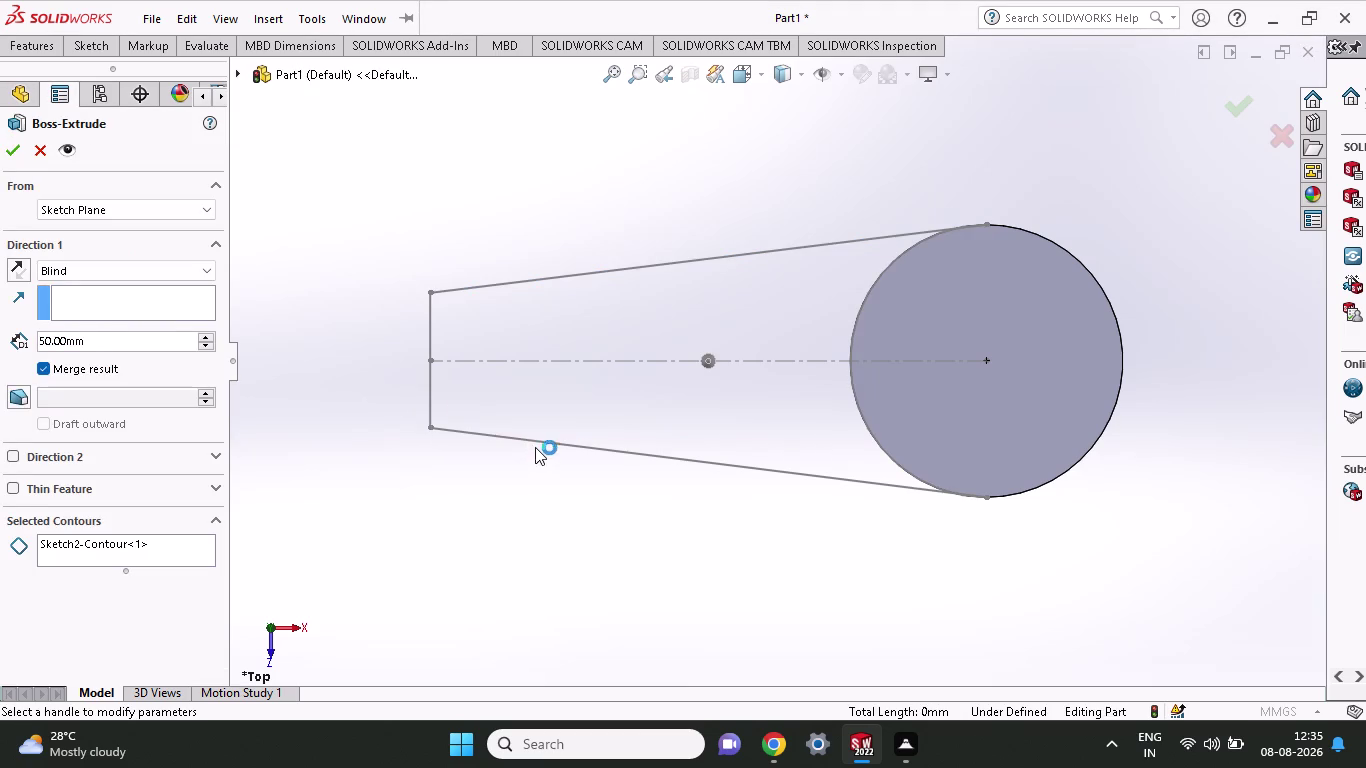
click(537, 437)
middle_drag(623, 402, 627, 401)
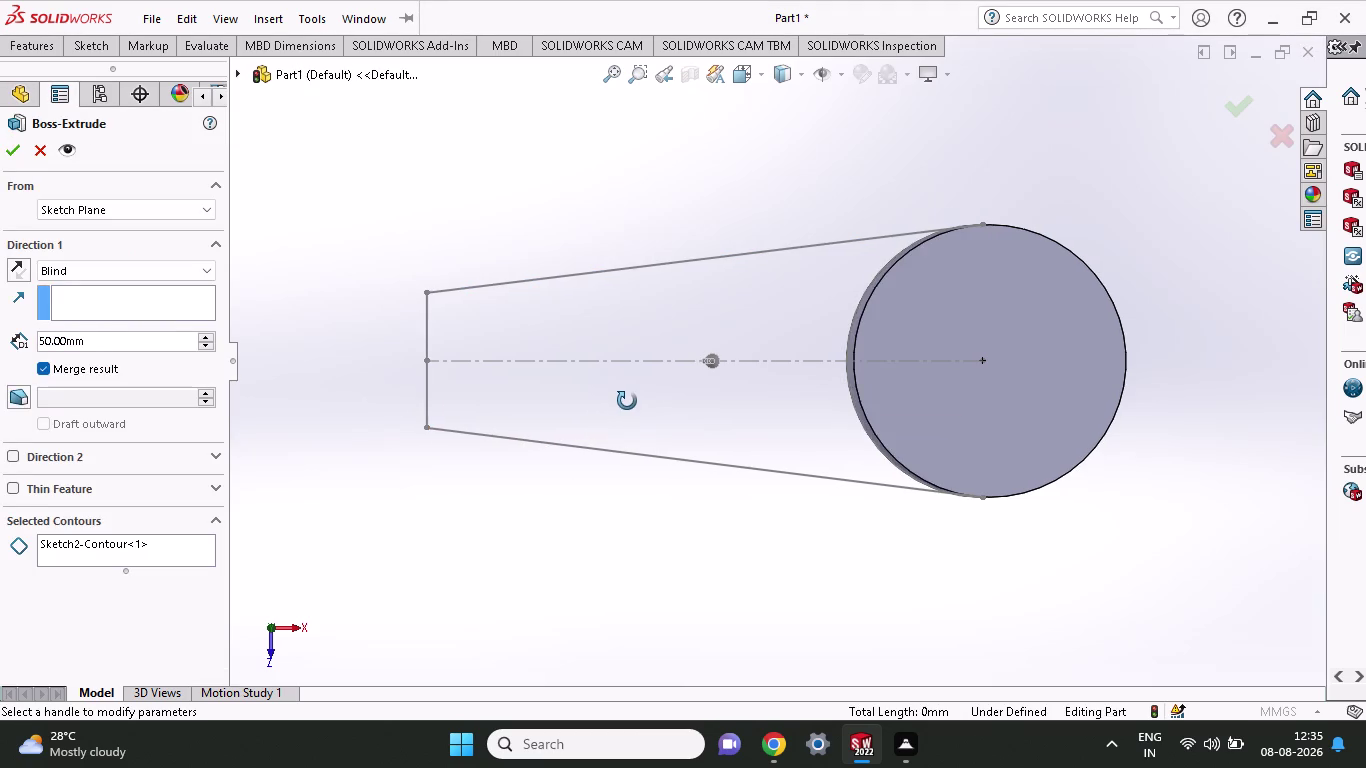
middle_drag(627, 401, 650, 249)
drag(747, 253, 747, 249)
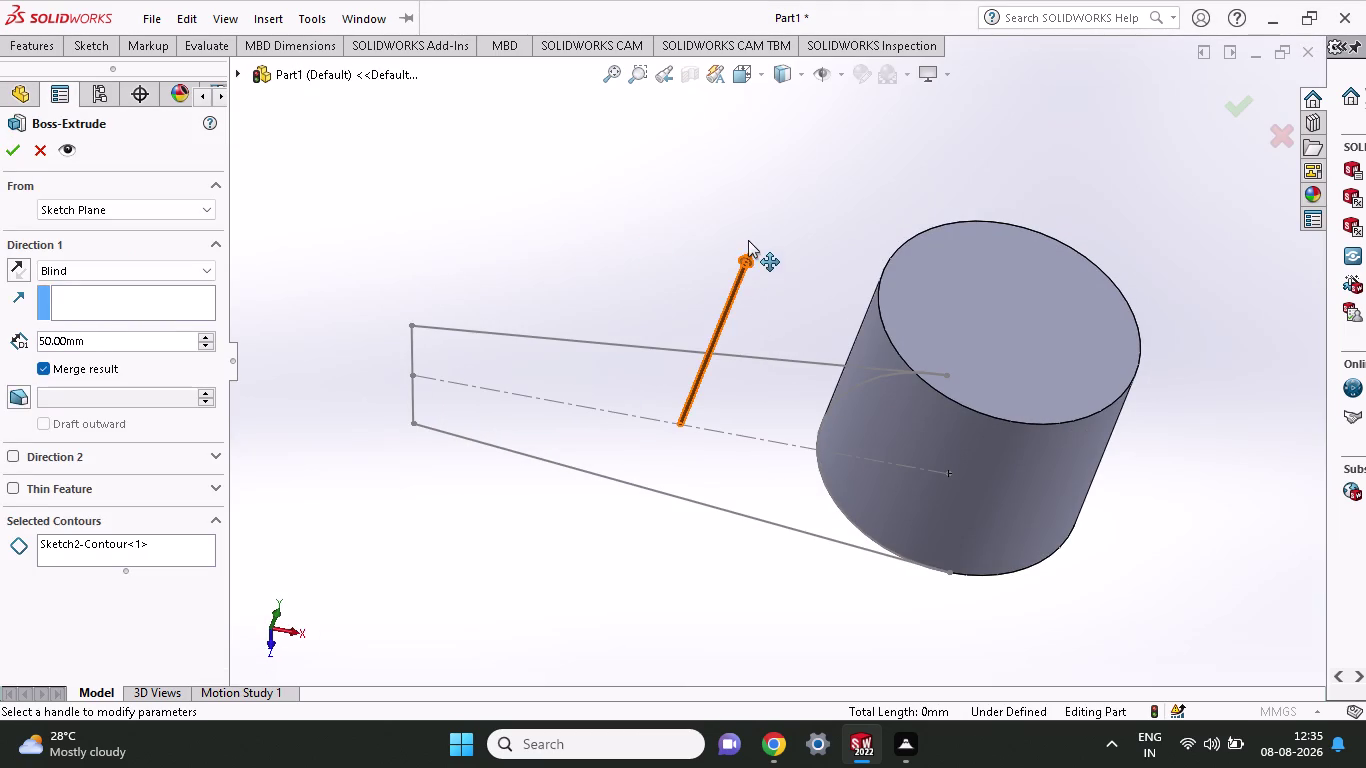
drag(747, 249, 784, 155)
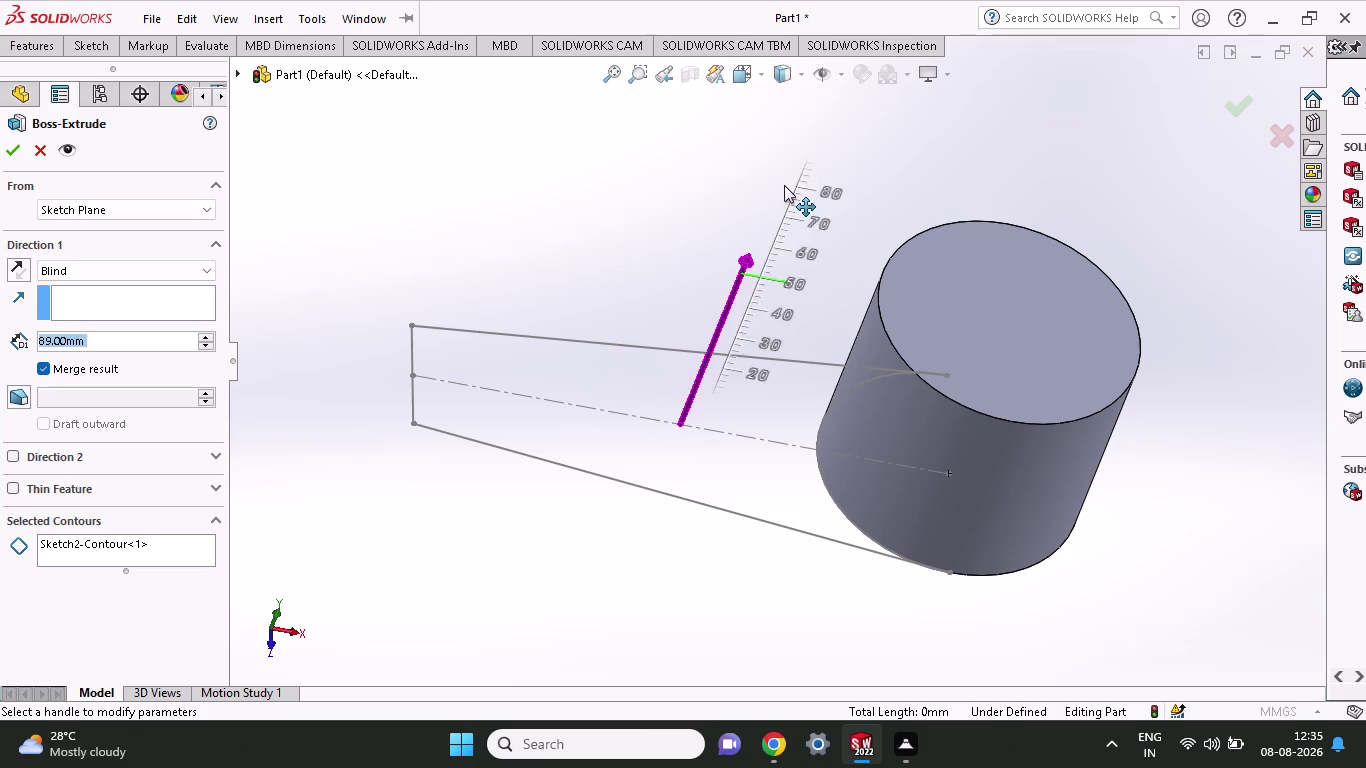
click(34, 147)
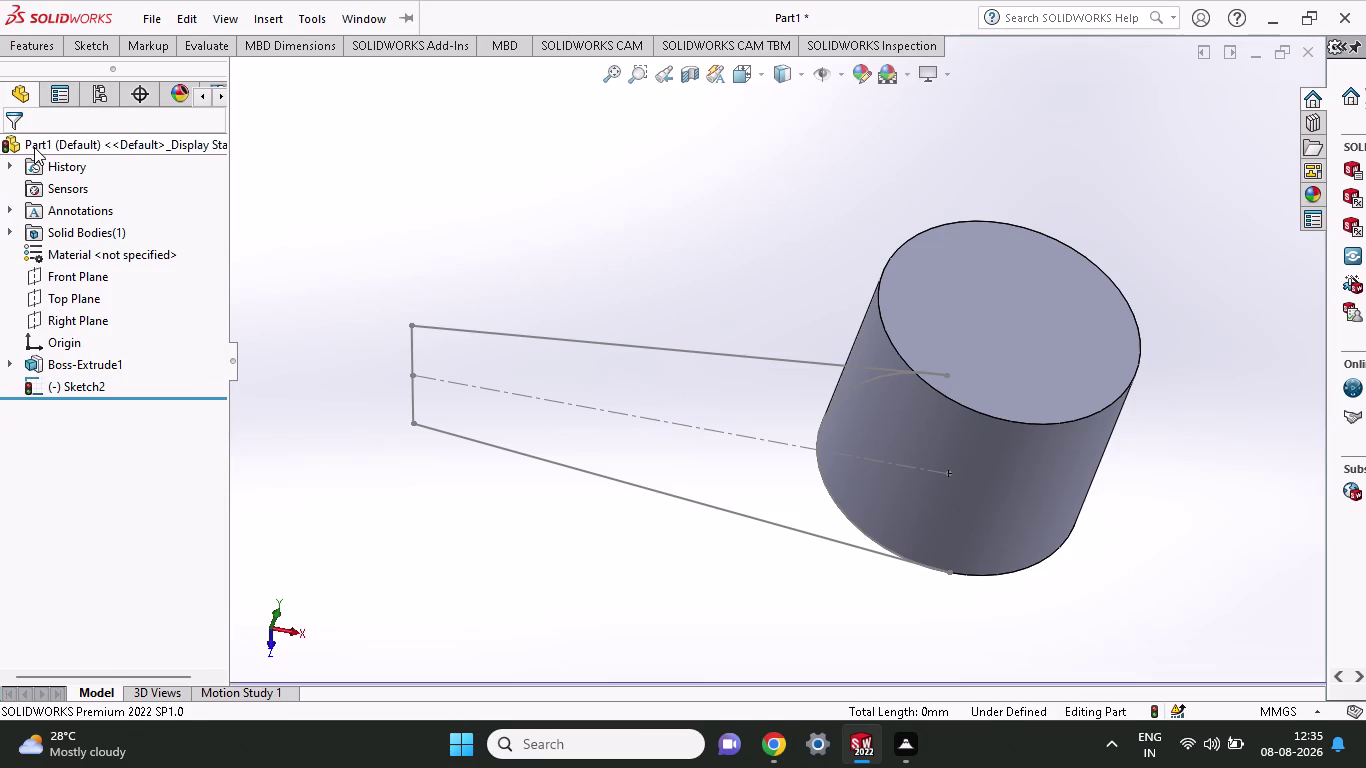
Undo the recent changes repeatedly with Ctrl+Z.
key(ctrl+z)
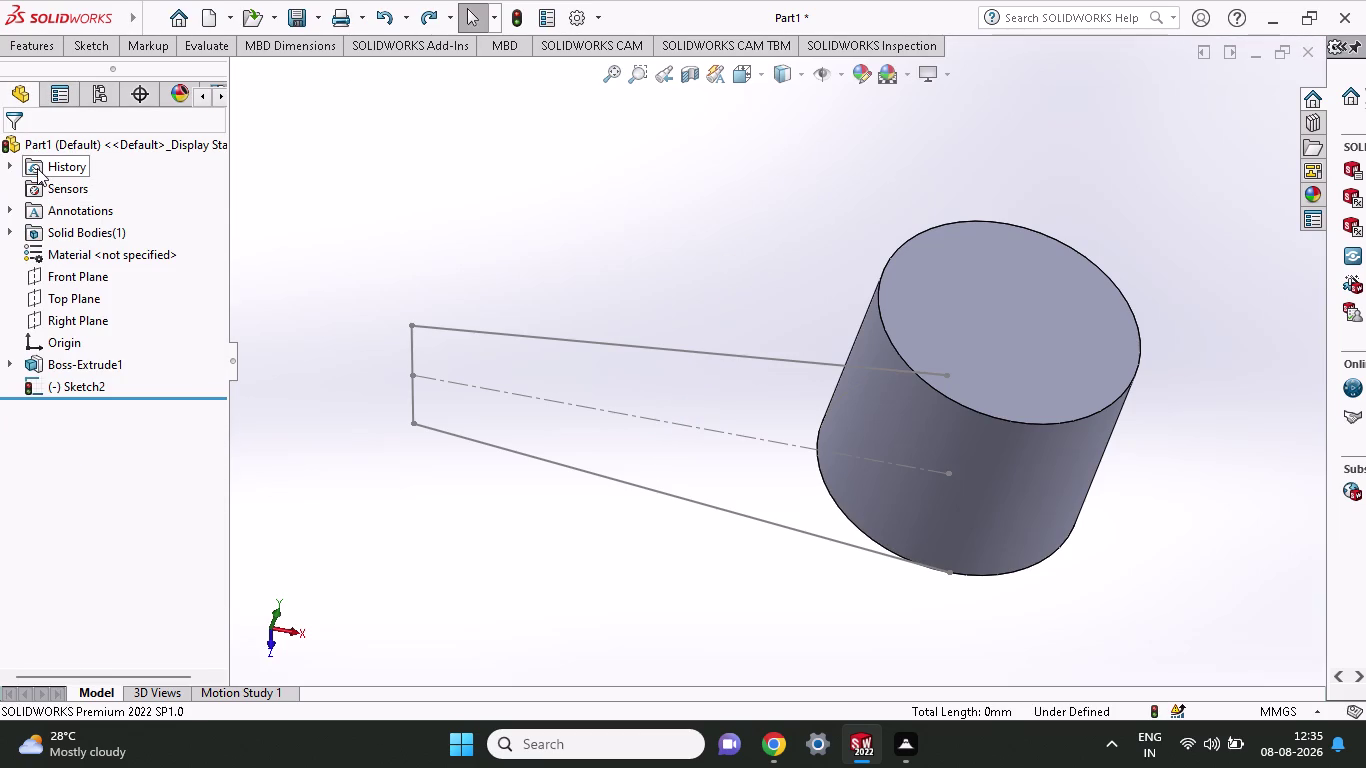
key(ctrl+z)
drag(135, 203, 401, 265)
key(ctrl+z)
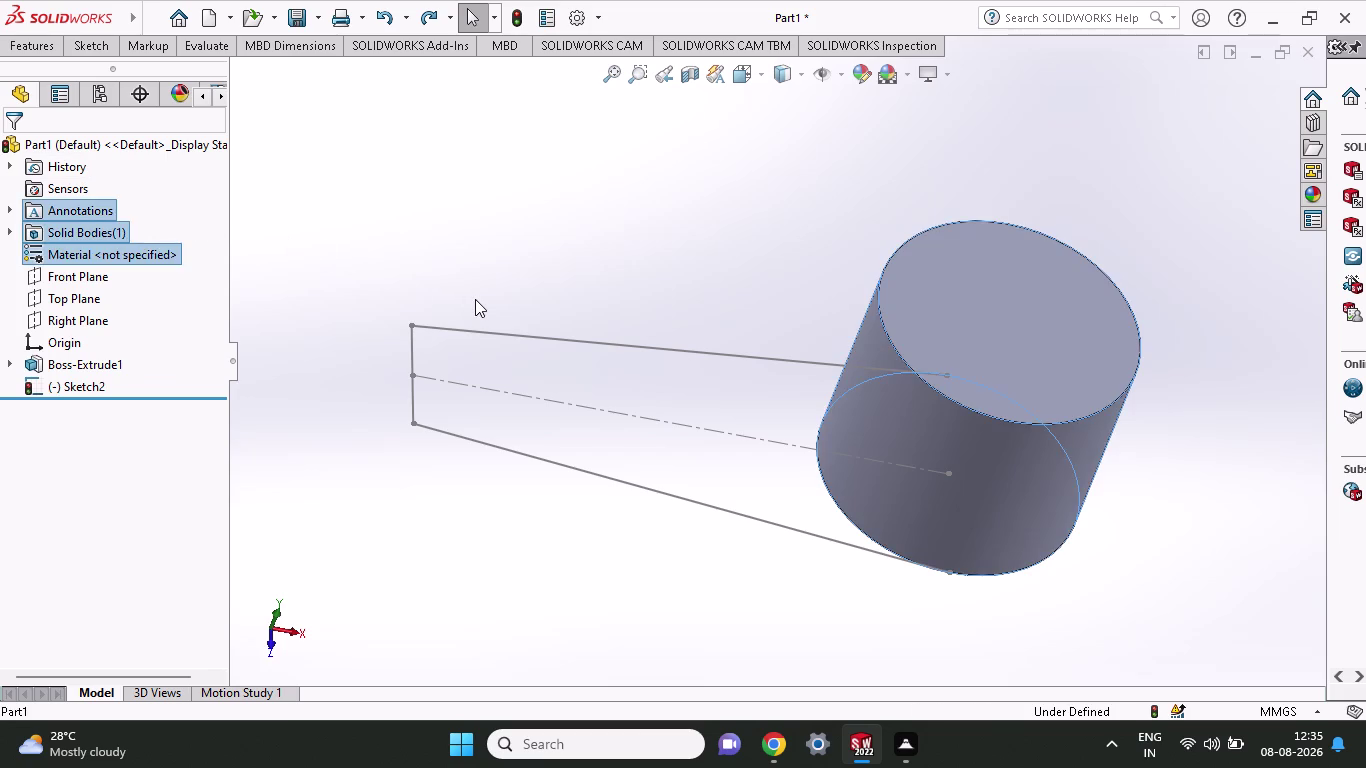
key(ctrl+z)
key(ctrl+z)
Keep undoing with Ctrl+Z back to the unfinished arm sketch.
key(ctrl+z)
key(ctrl+z)
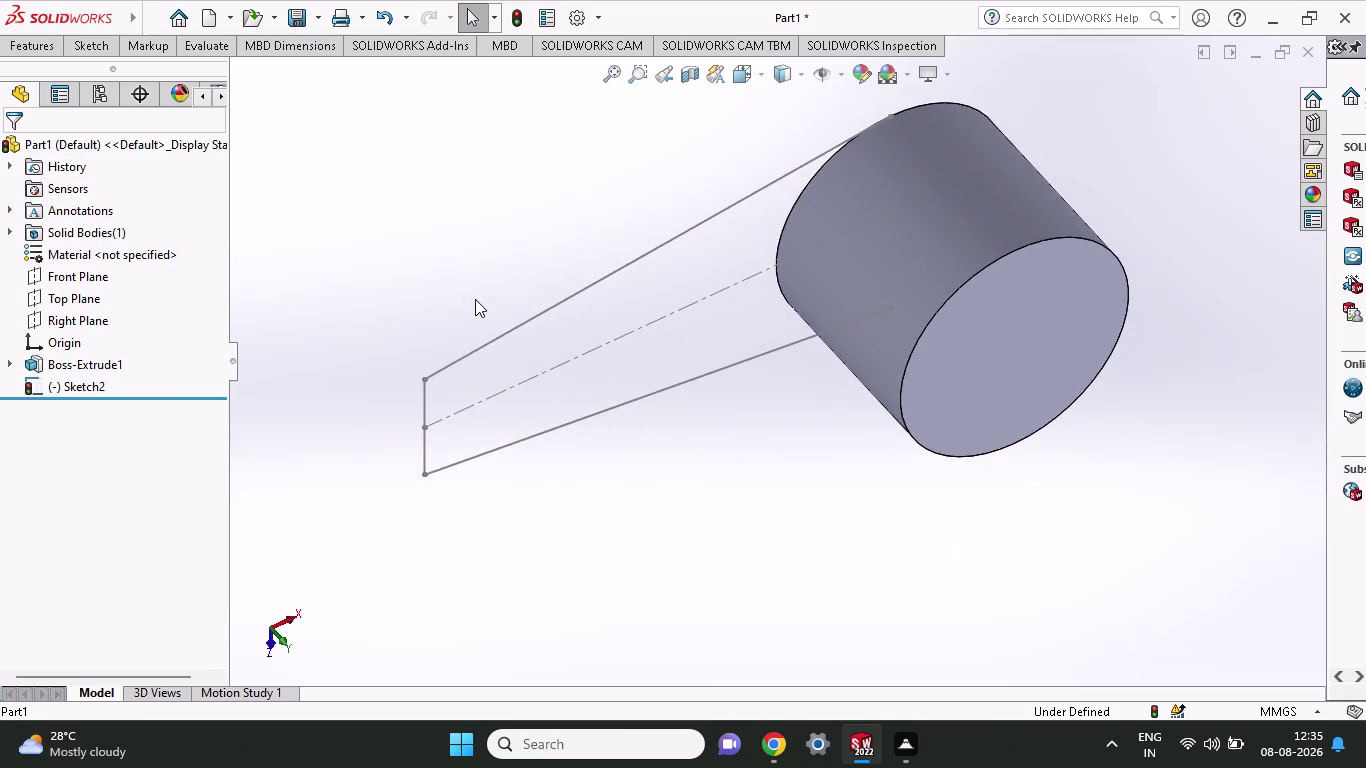
key(ctrl+z)
key(ctrl+z)
key(ctrl+z)
key(ctrl+z)
key(ctrl+z)
key(ctrl+z)
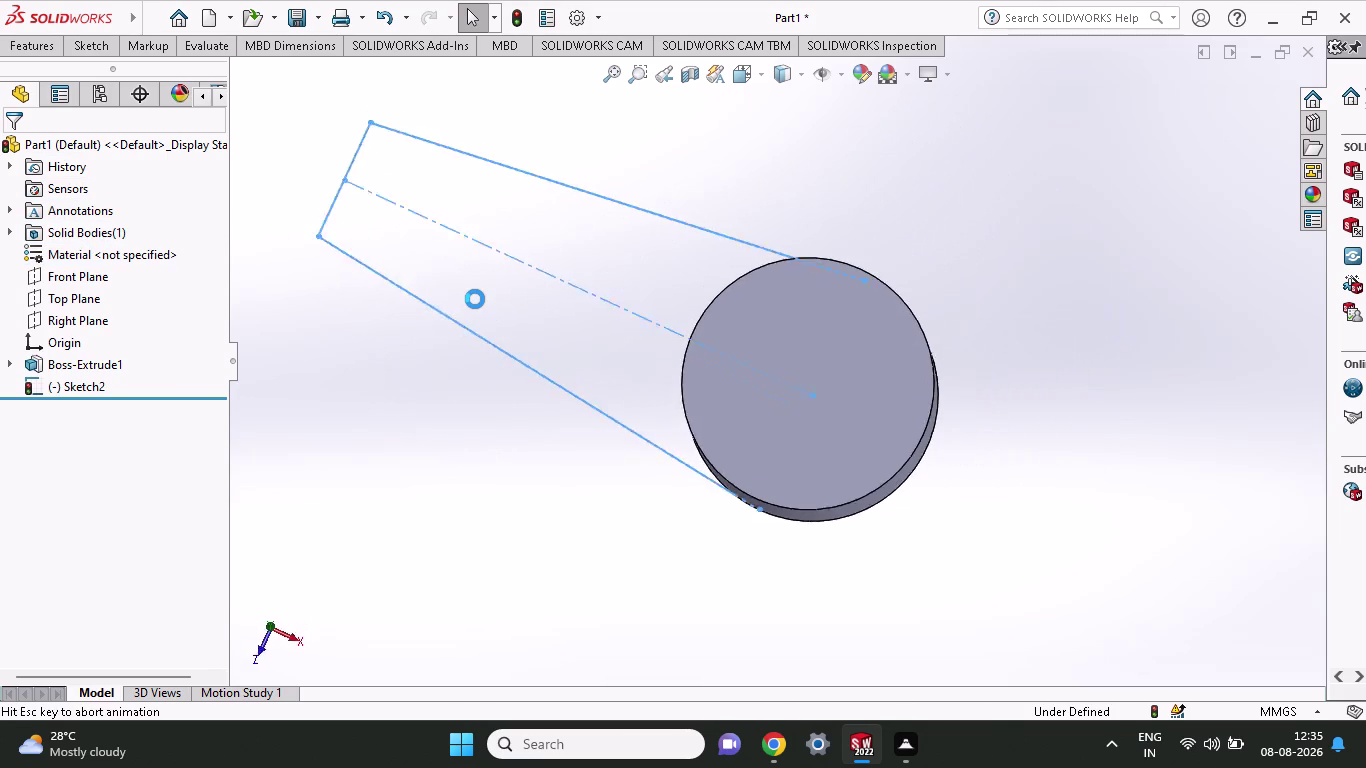
key(ctrl+z)
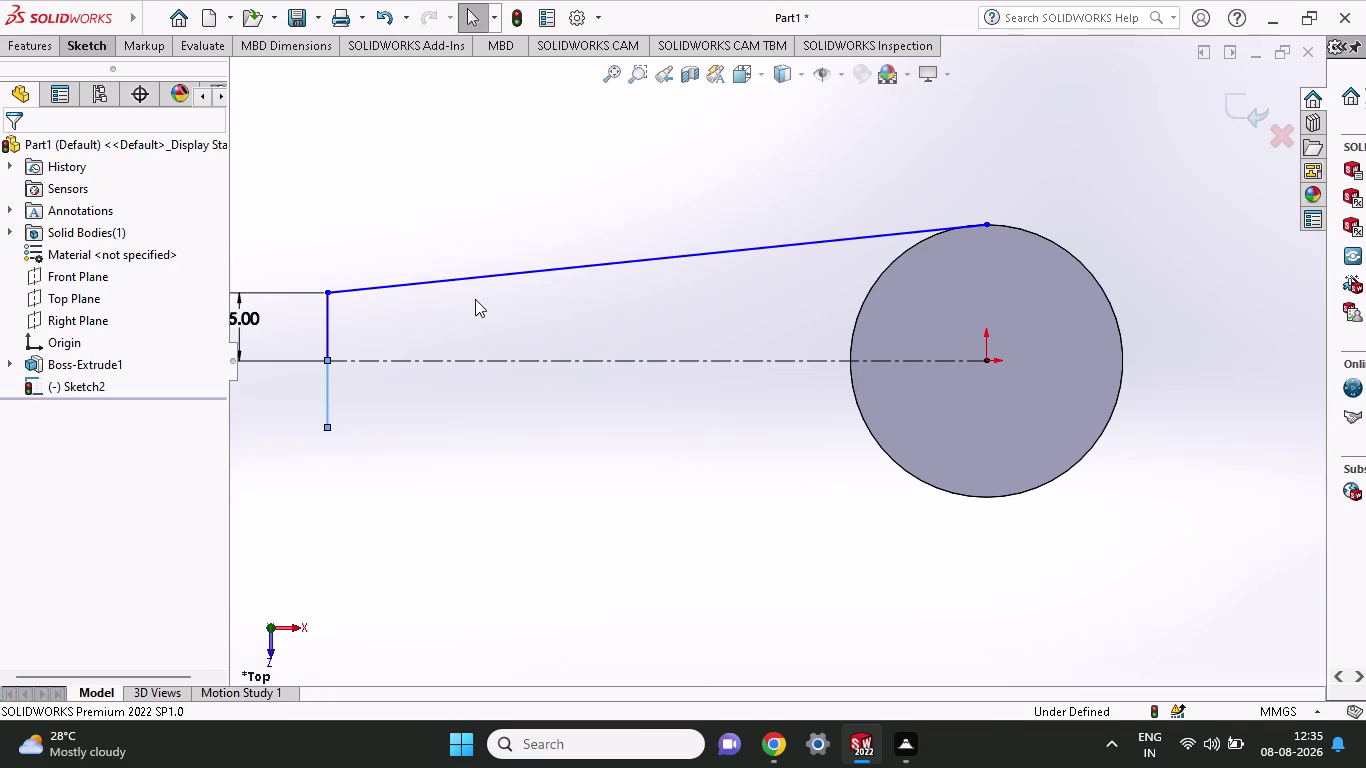
Edit Sketch2 and delete the leftover lower line below the centerline.
click(92, 39)
click(95, 42)
click(26, 39)
click(41, 38)
click(36, 44)
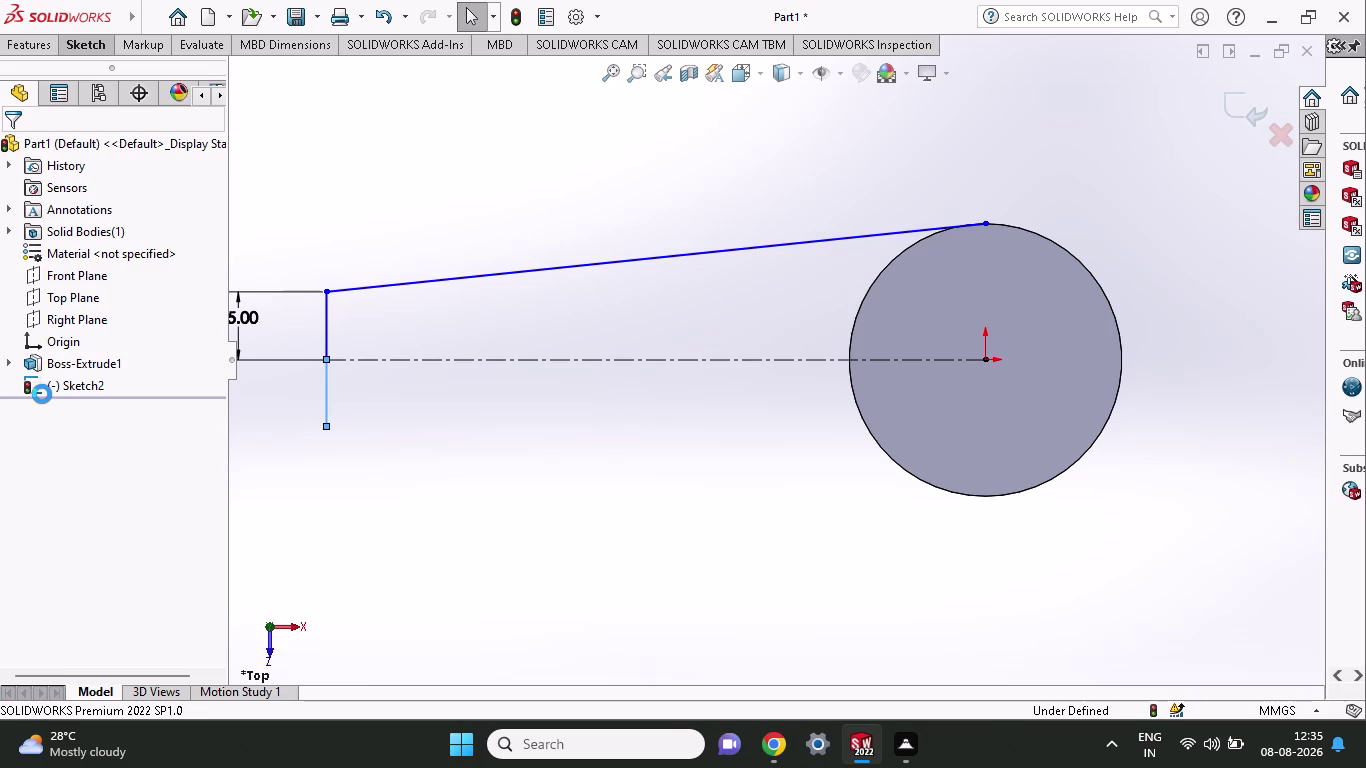
scroll(up, 3)
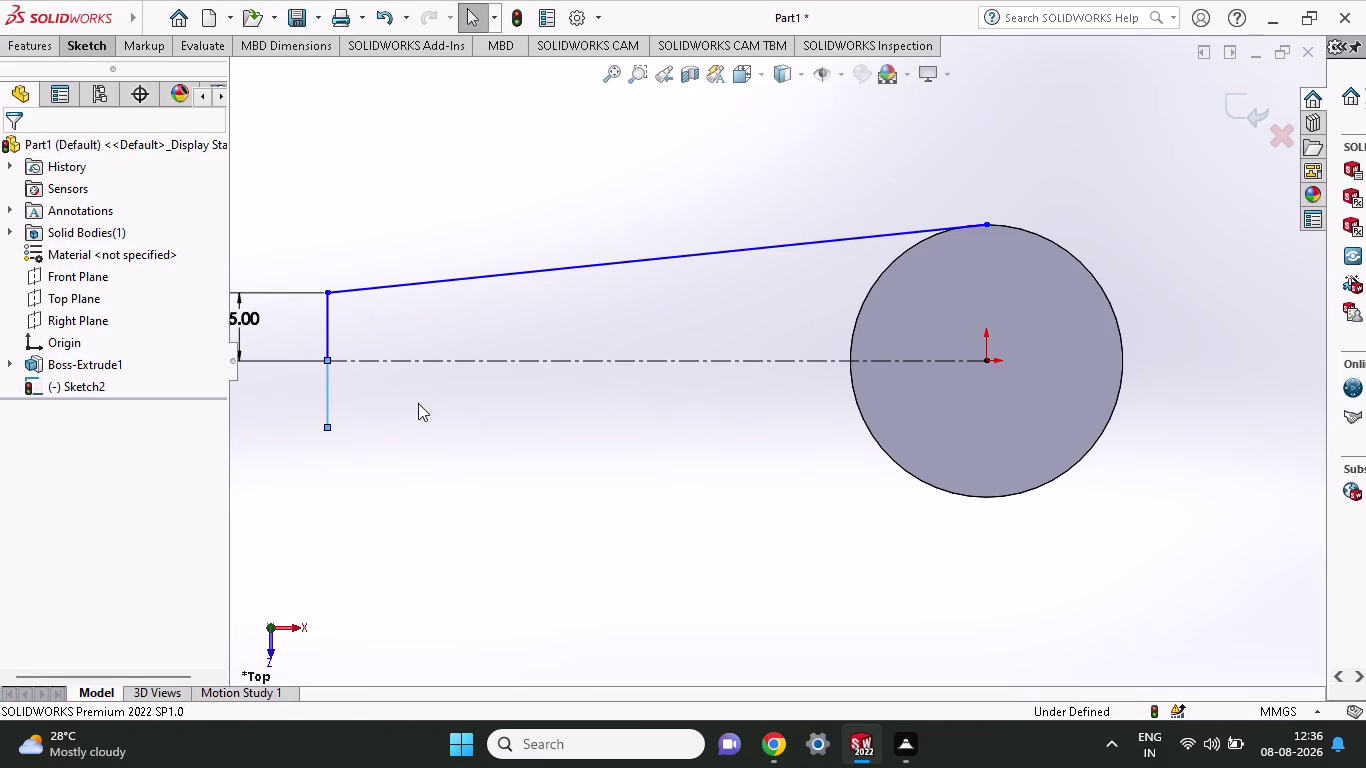
click(85, 43)
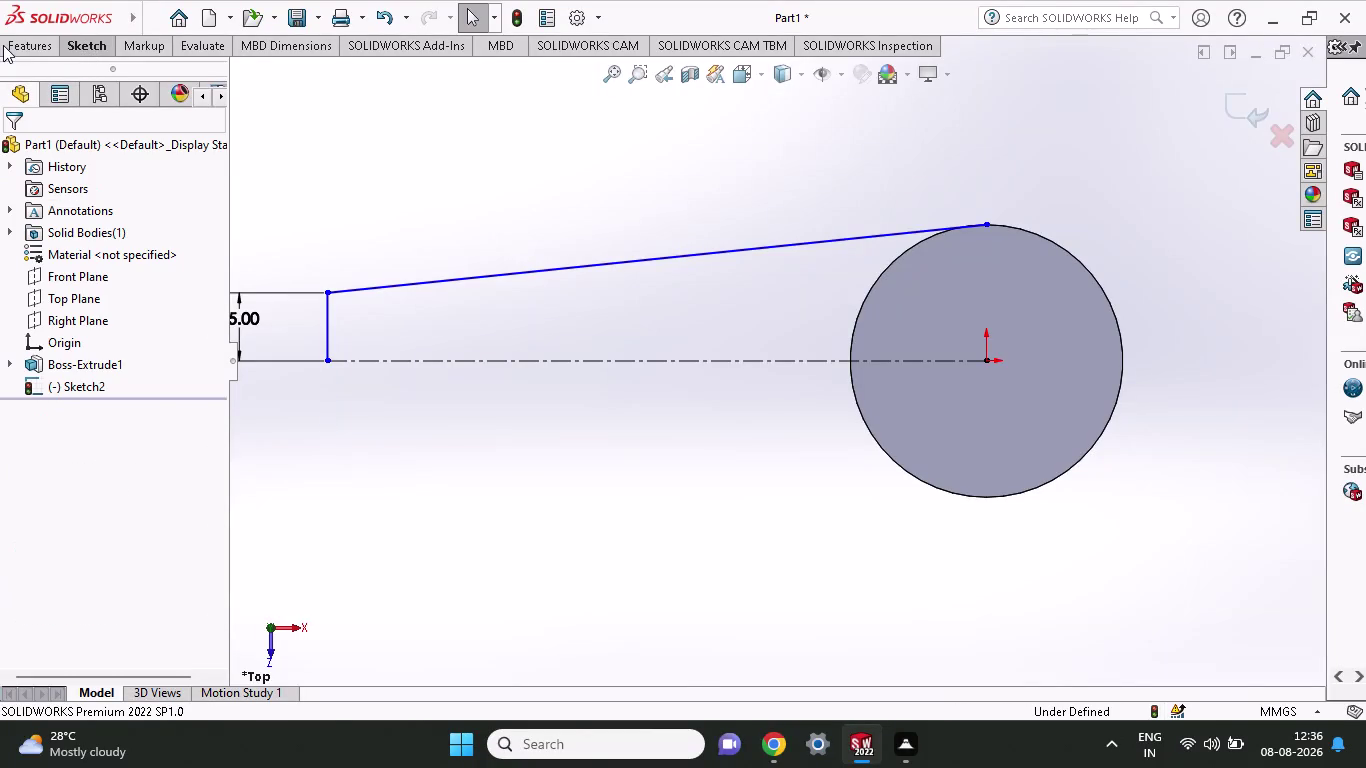
Draw a short vertical line down from the arm end, then a tapered edge to the circle's bottom.
click(22, 45)
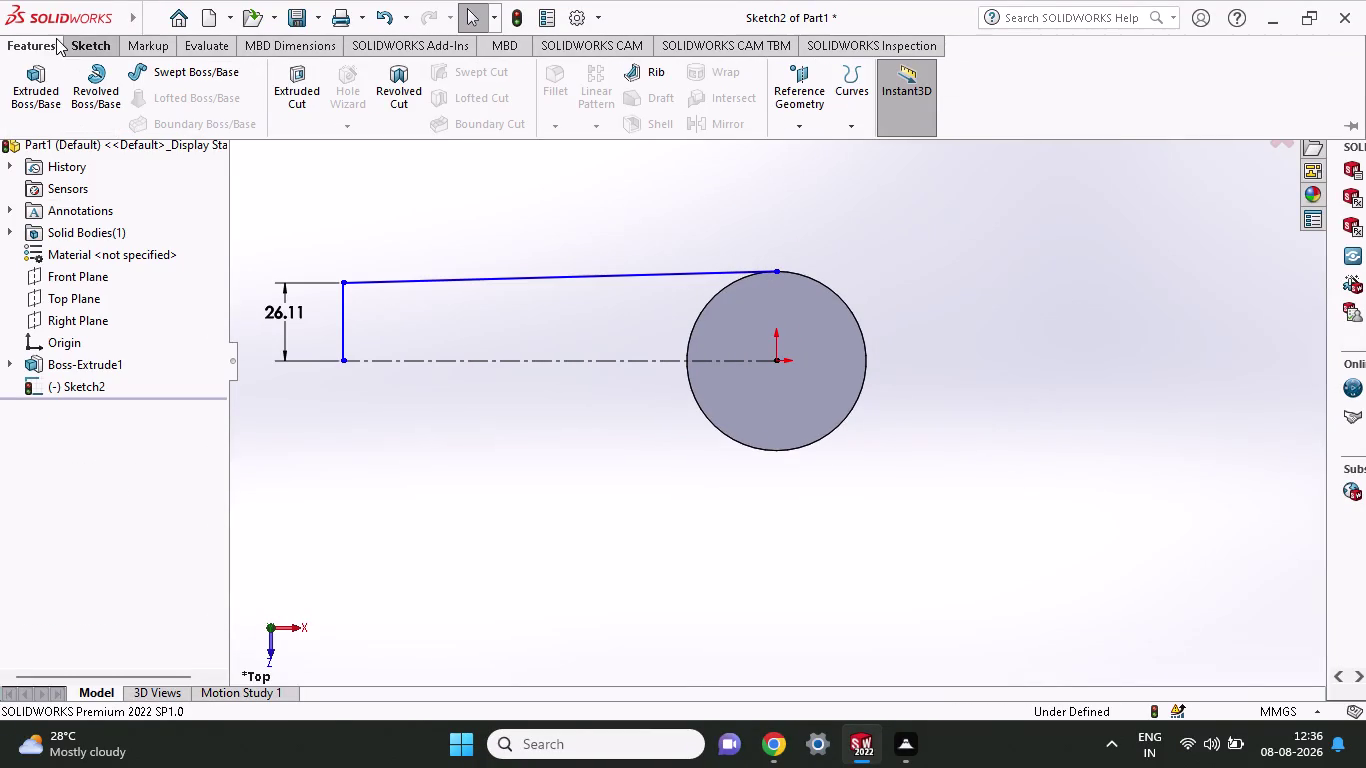
click(74, 45)
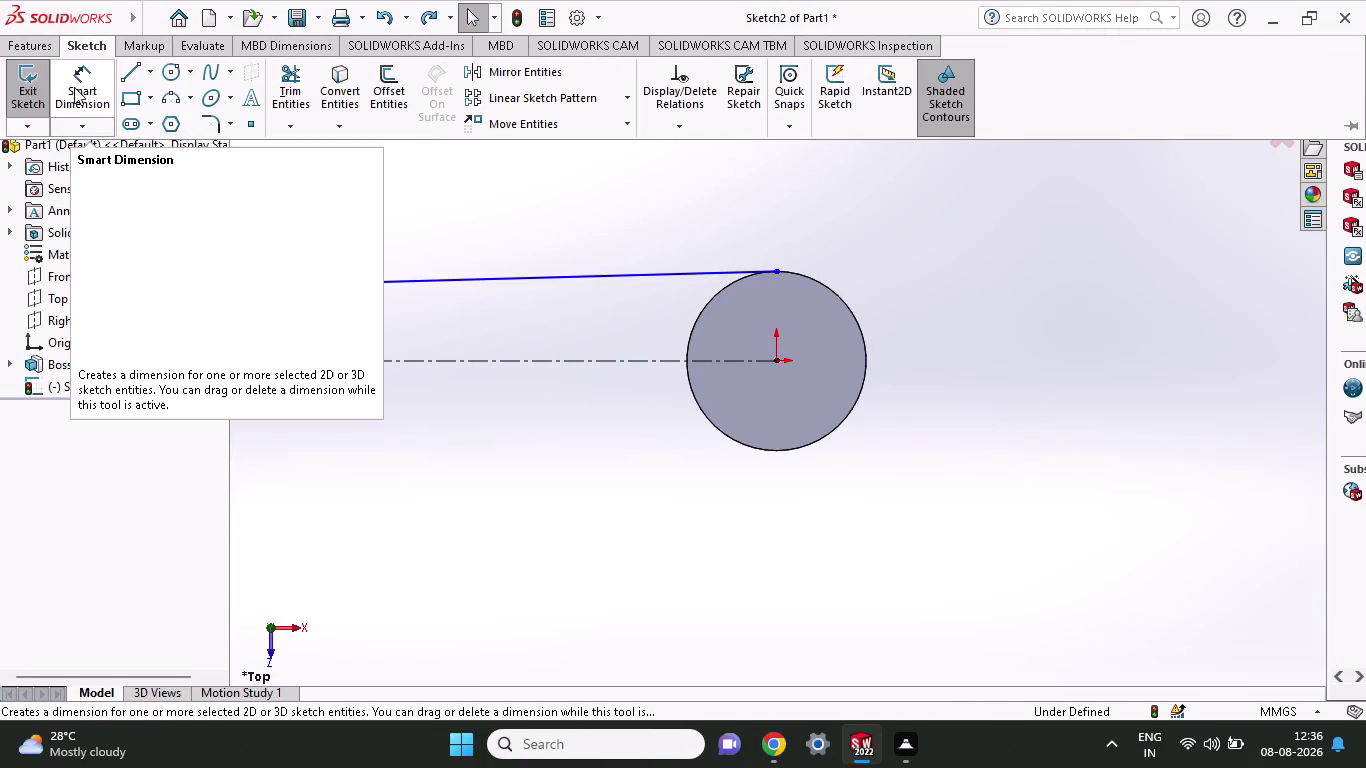
click(127, 67)
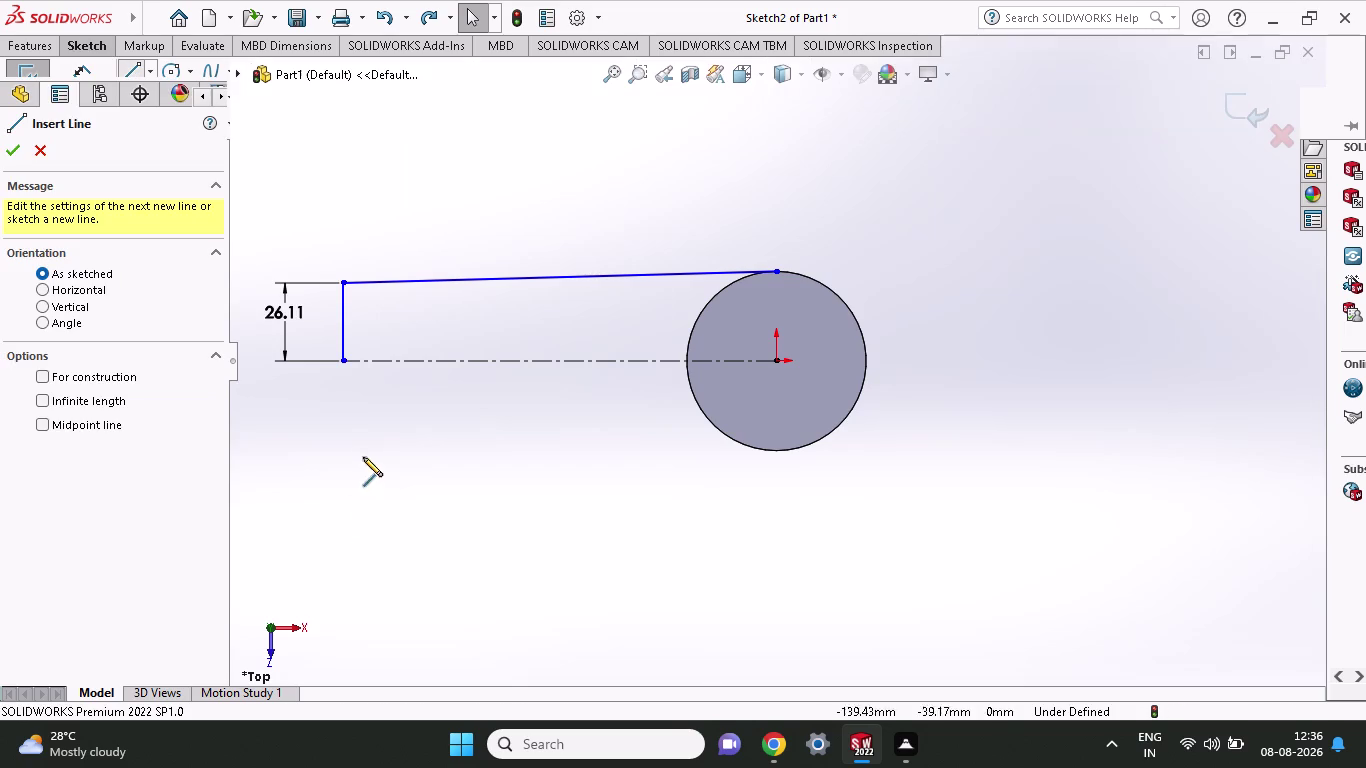
click(342, 361)
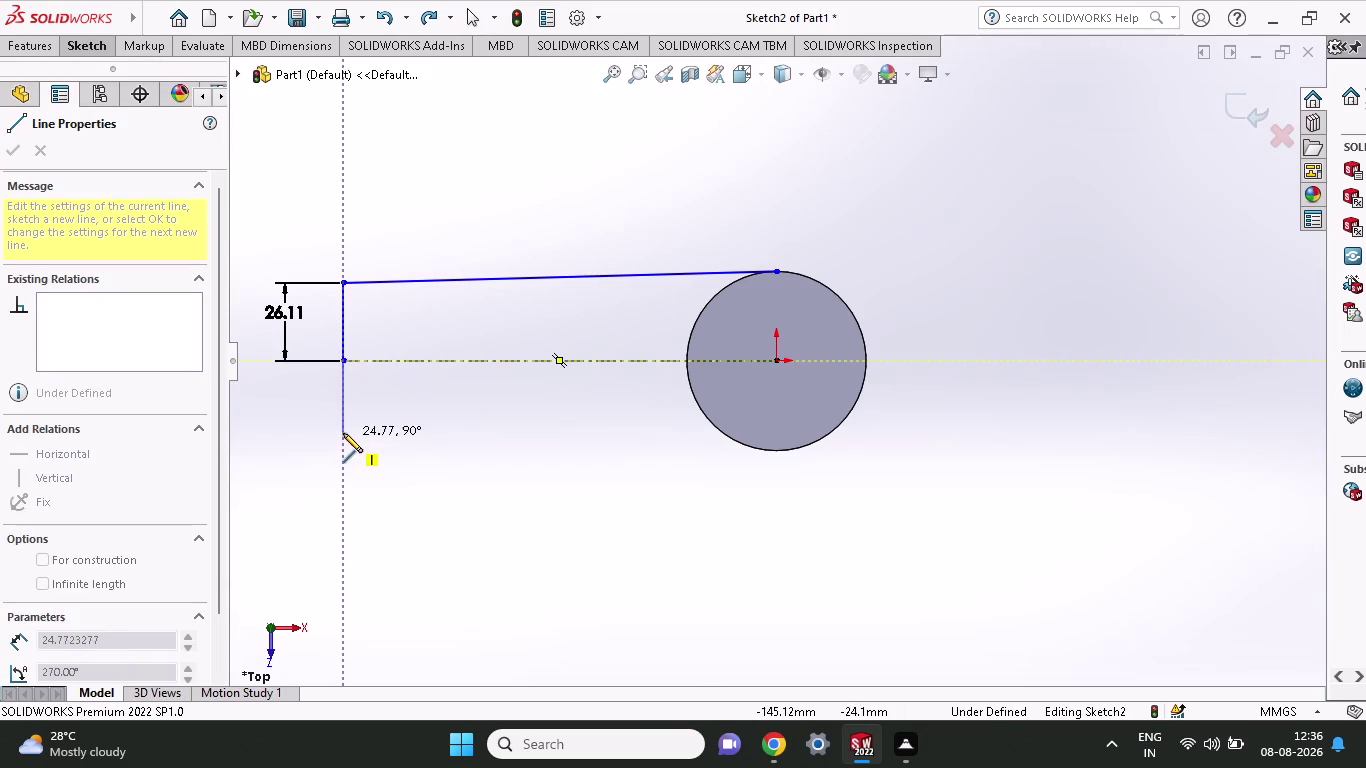
click(343, 420)
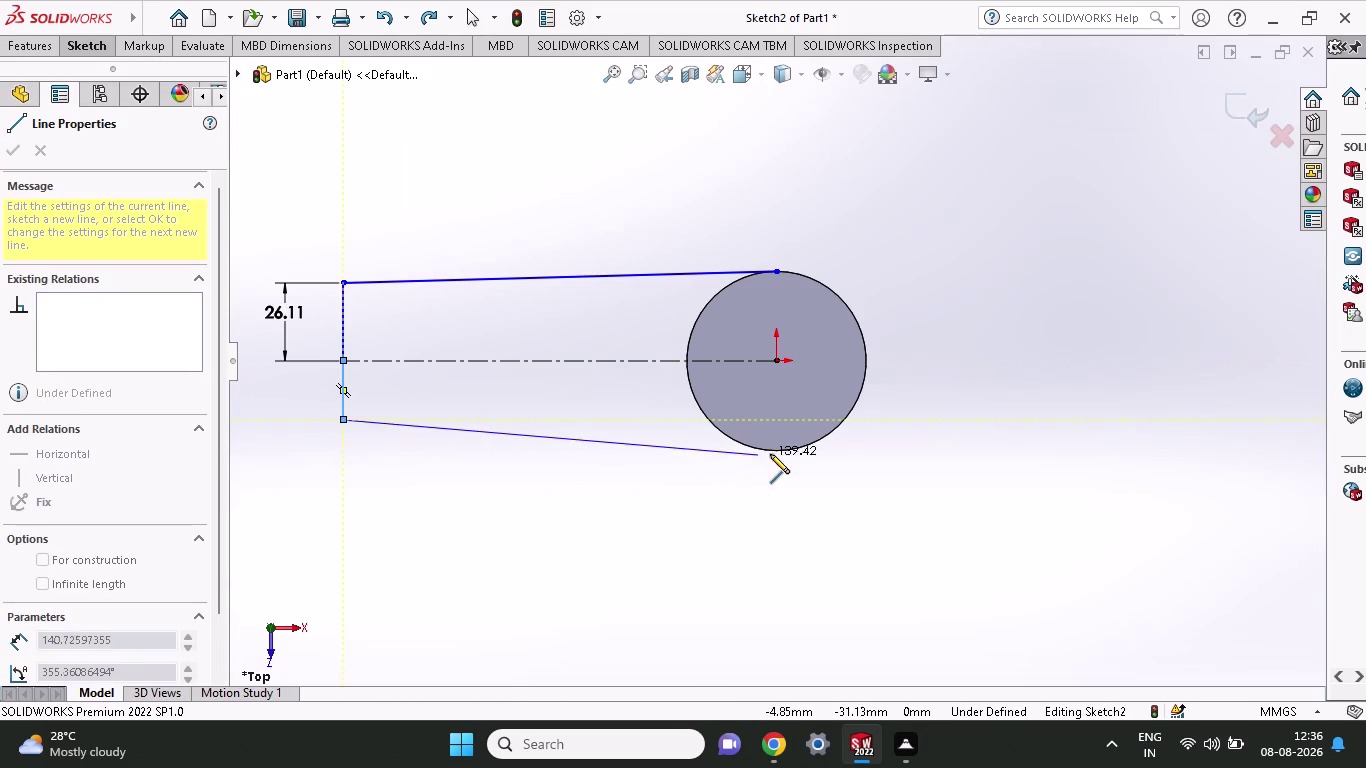
click(779, 450)
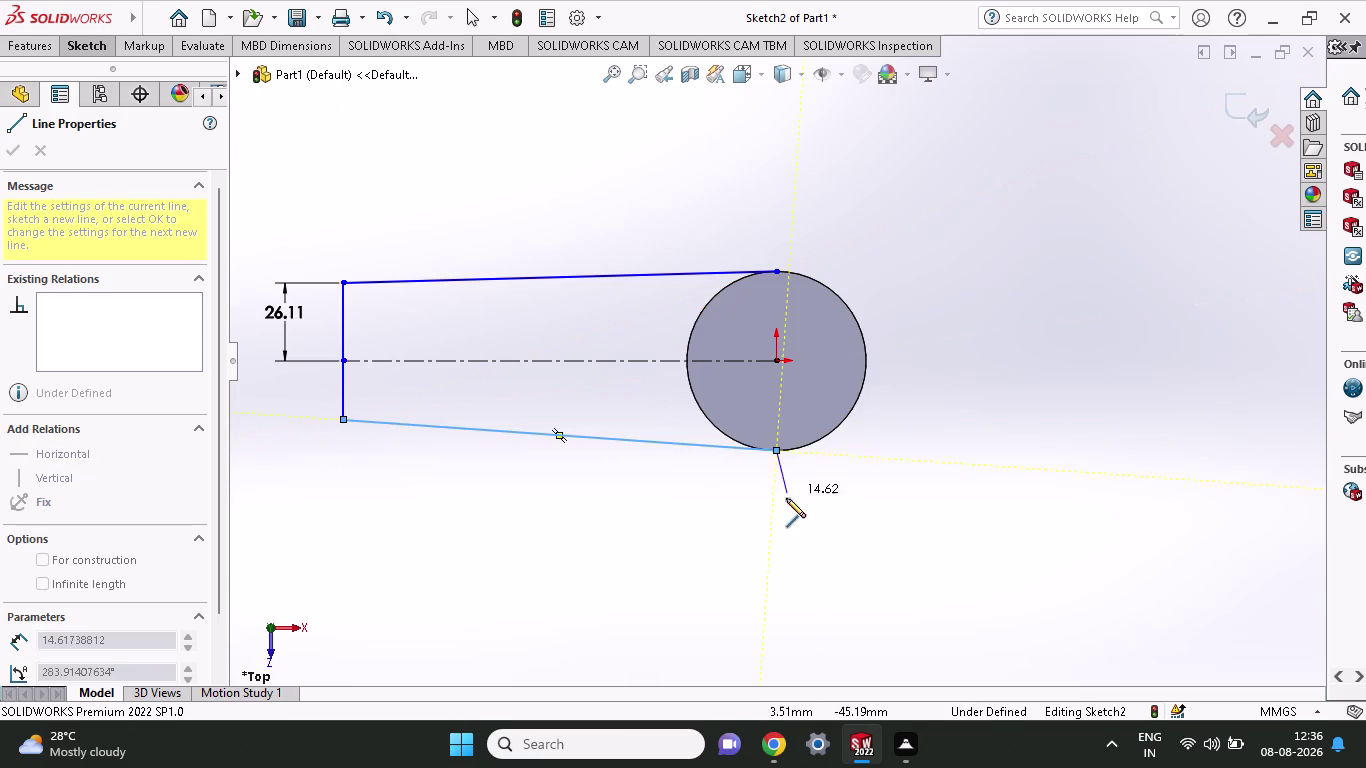
right_click(638, 528)
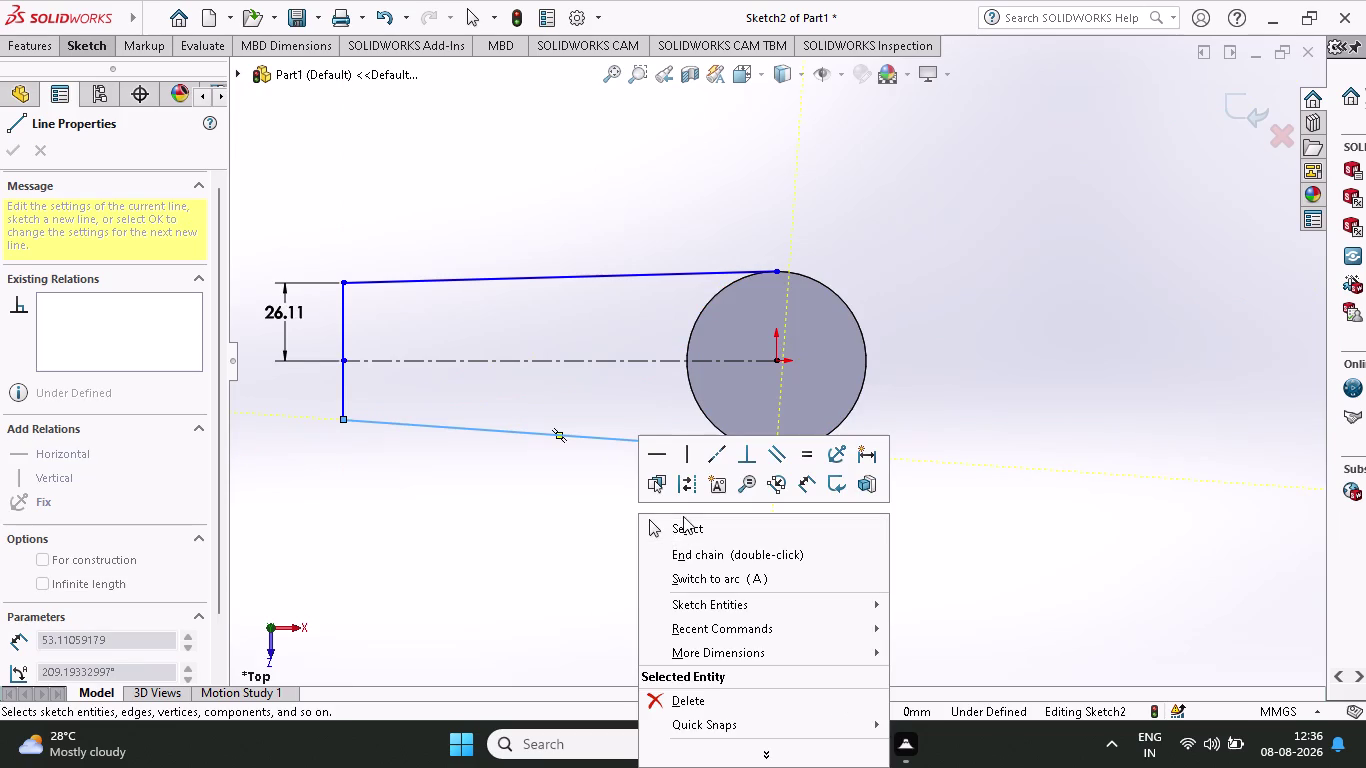
click(677, 533)
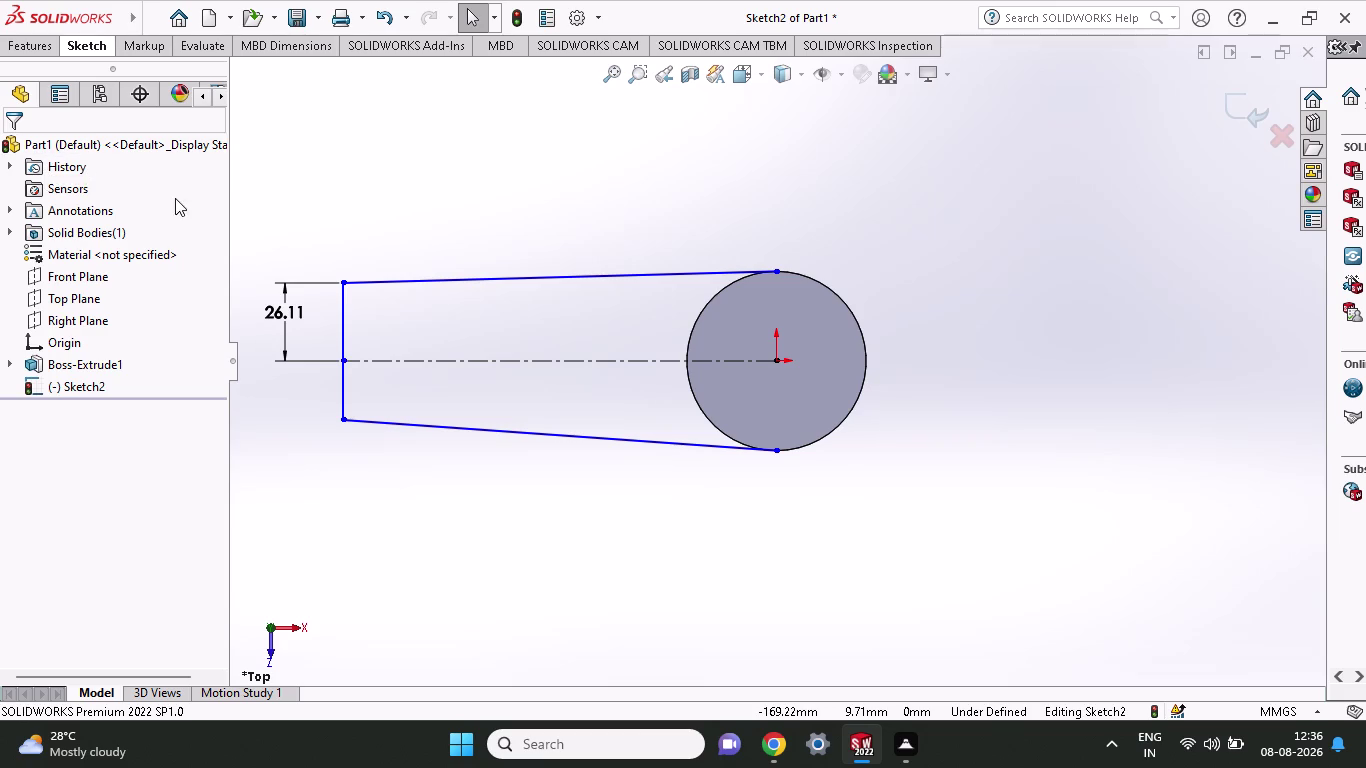
double_click(284, 307)
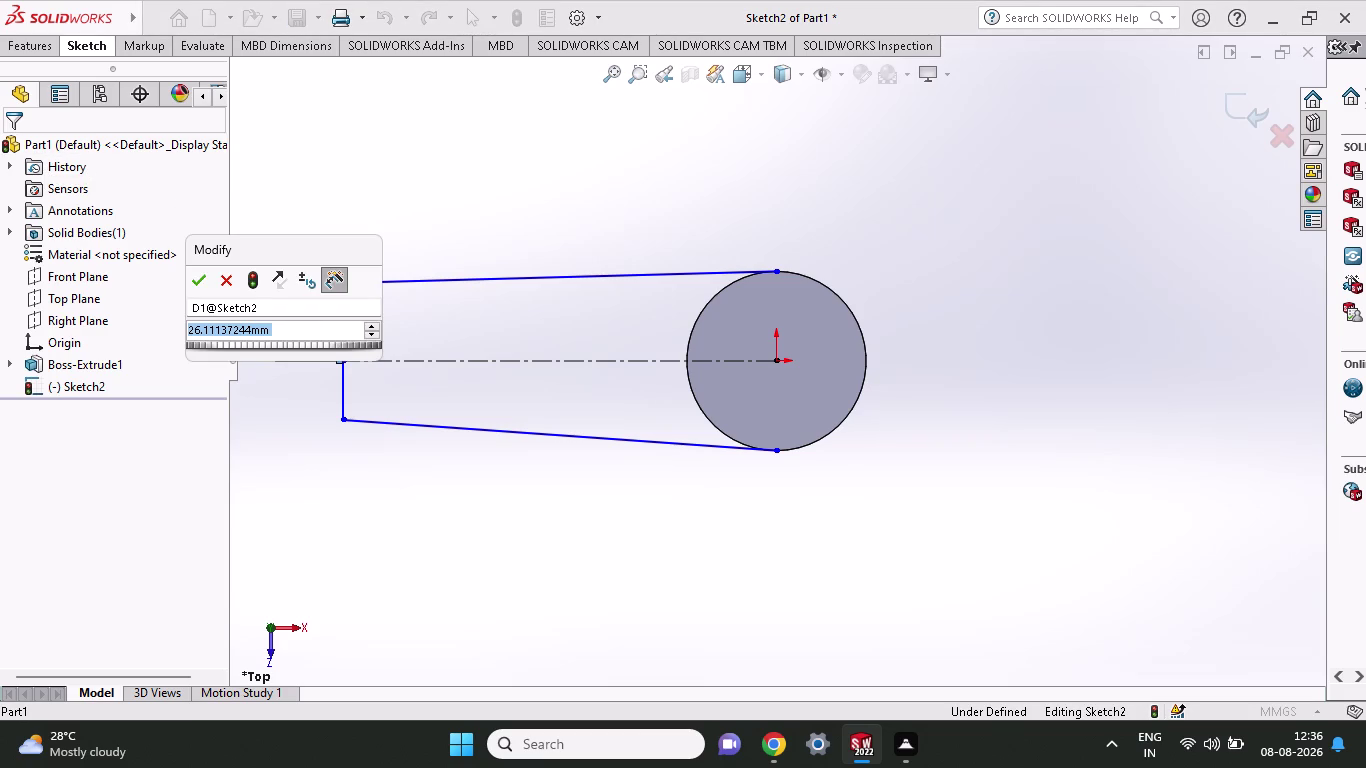
Set the upper end height dimension to 15 mm.
text(15)
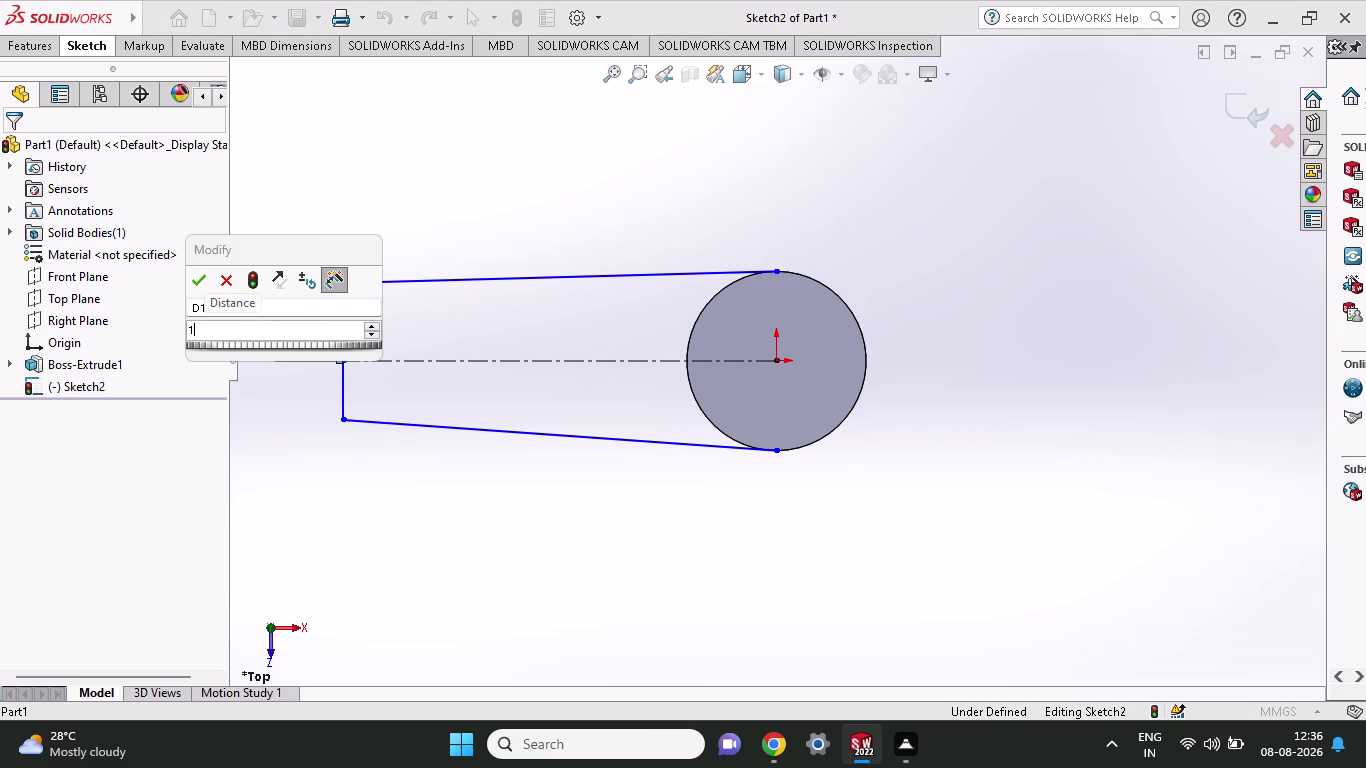
click(201, 279)
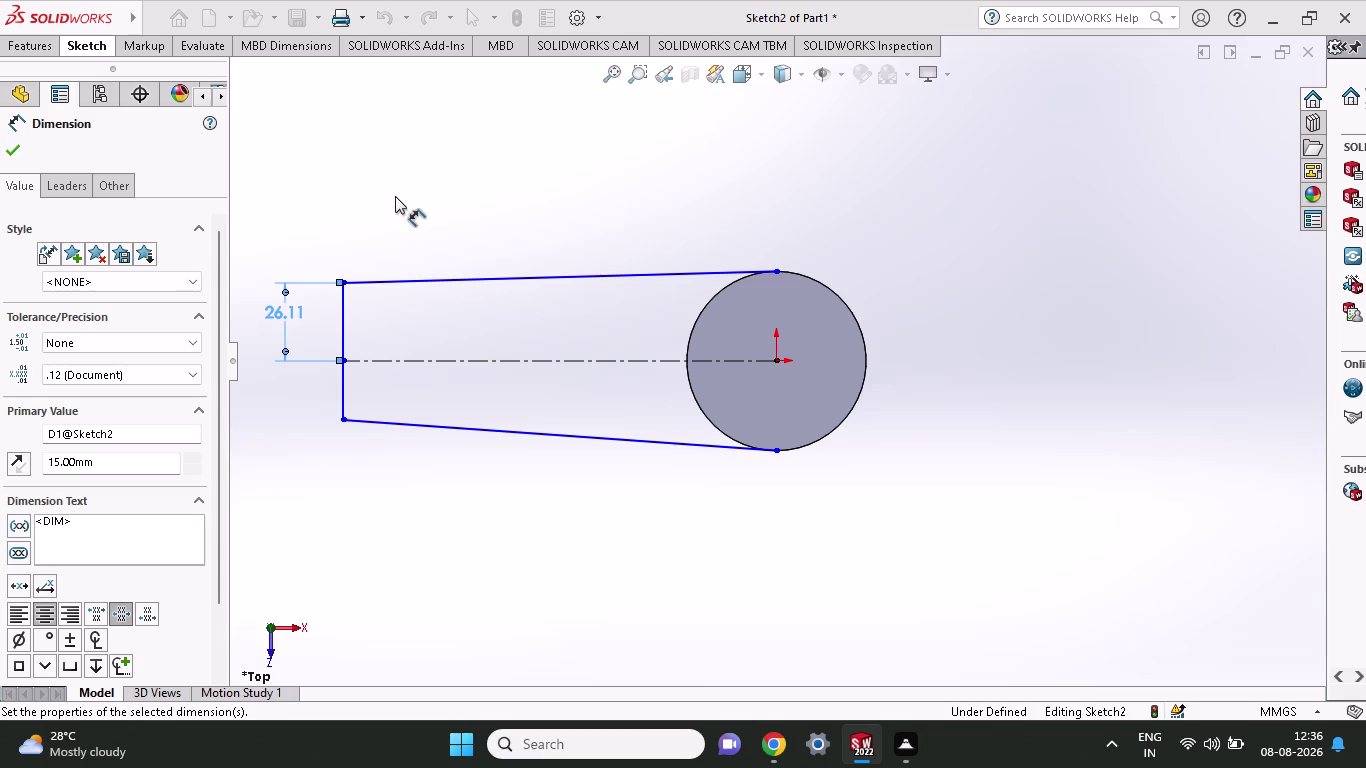
click(87, 45)
click(88, 78)
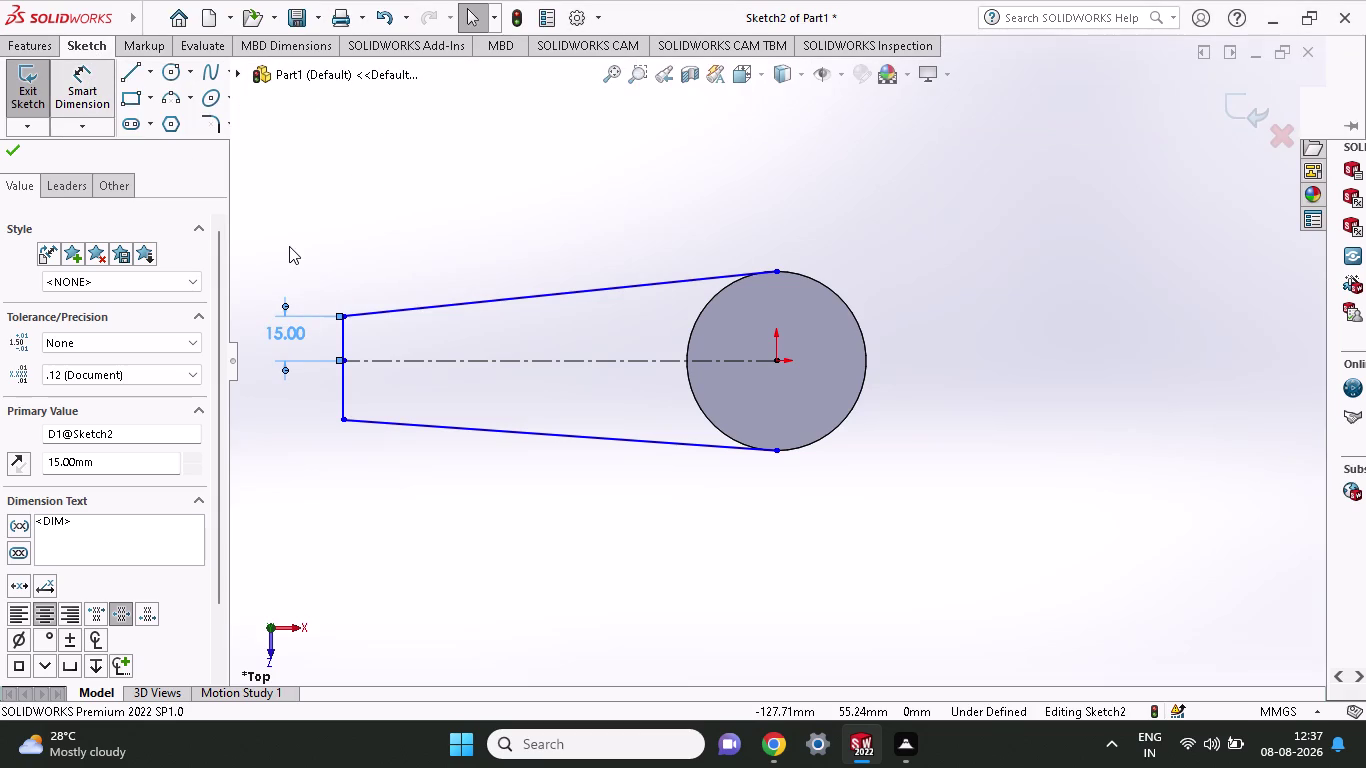
click(343, 422)
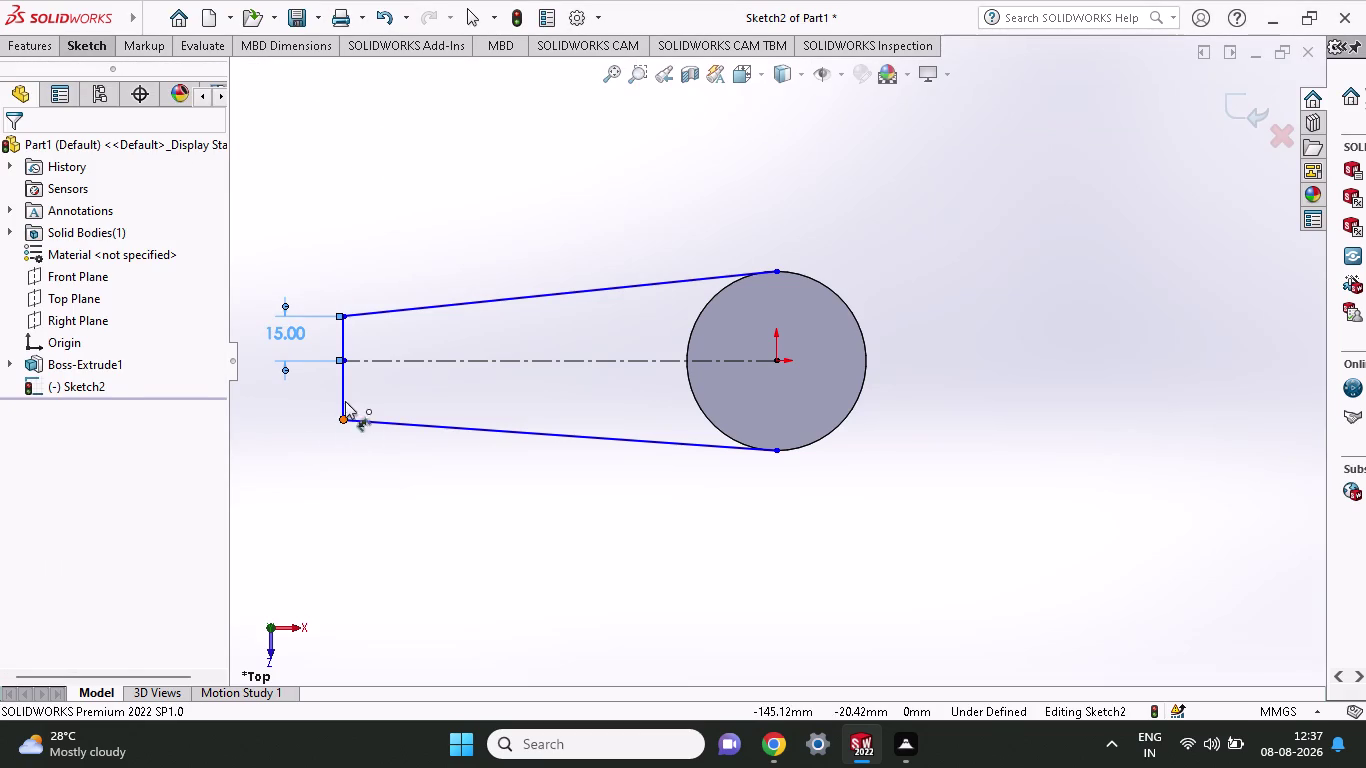
Dimension the lower endpoint 15 mm below the centerline.
click(339, 357)
click(264, 405)
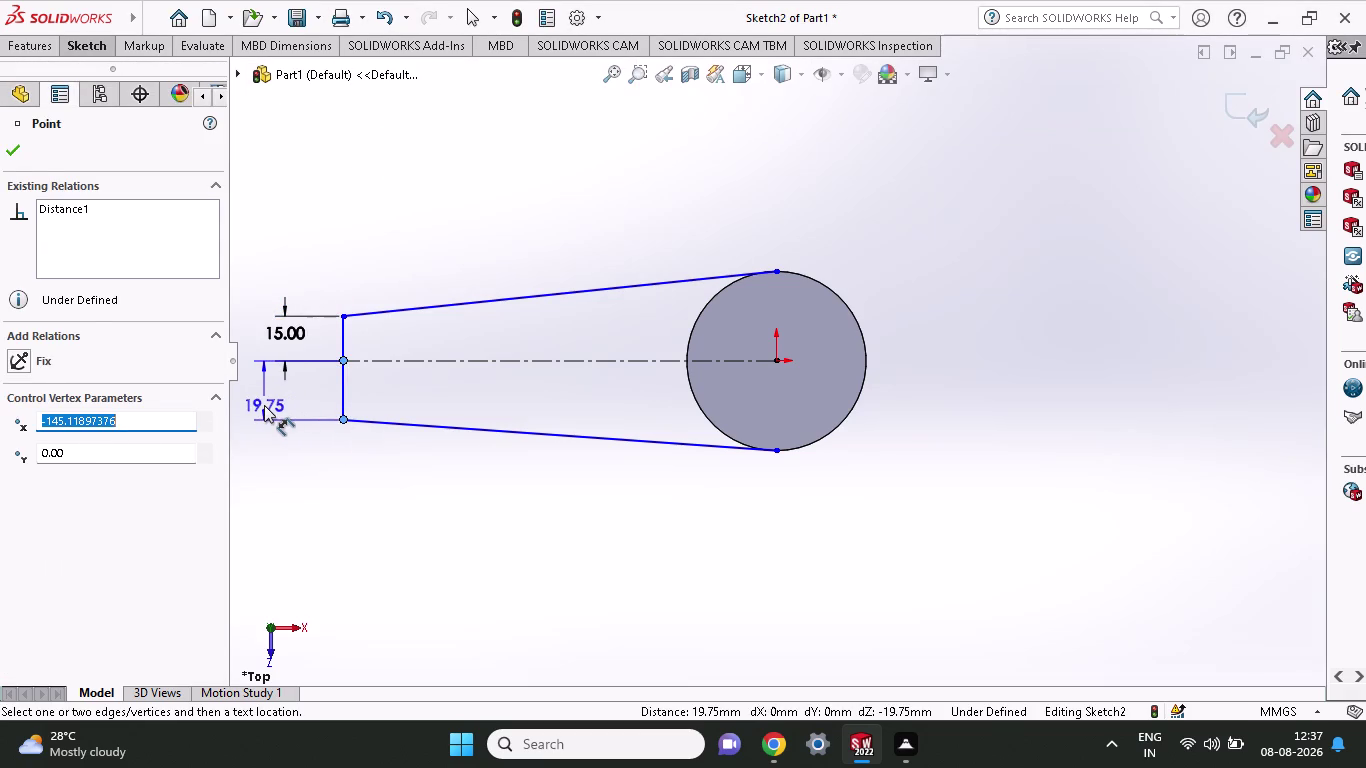
key(1)
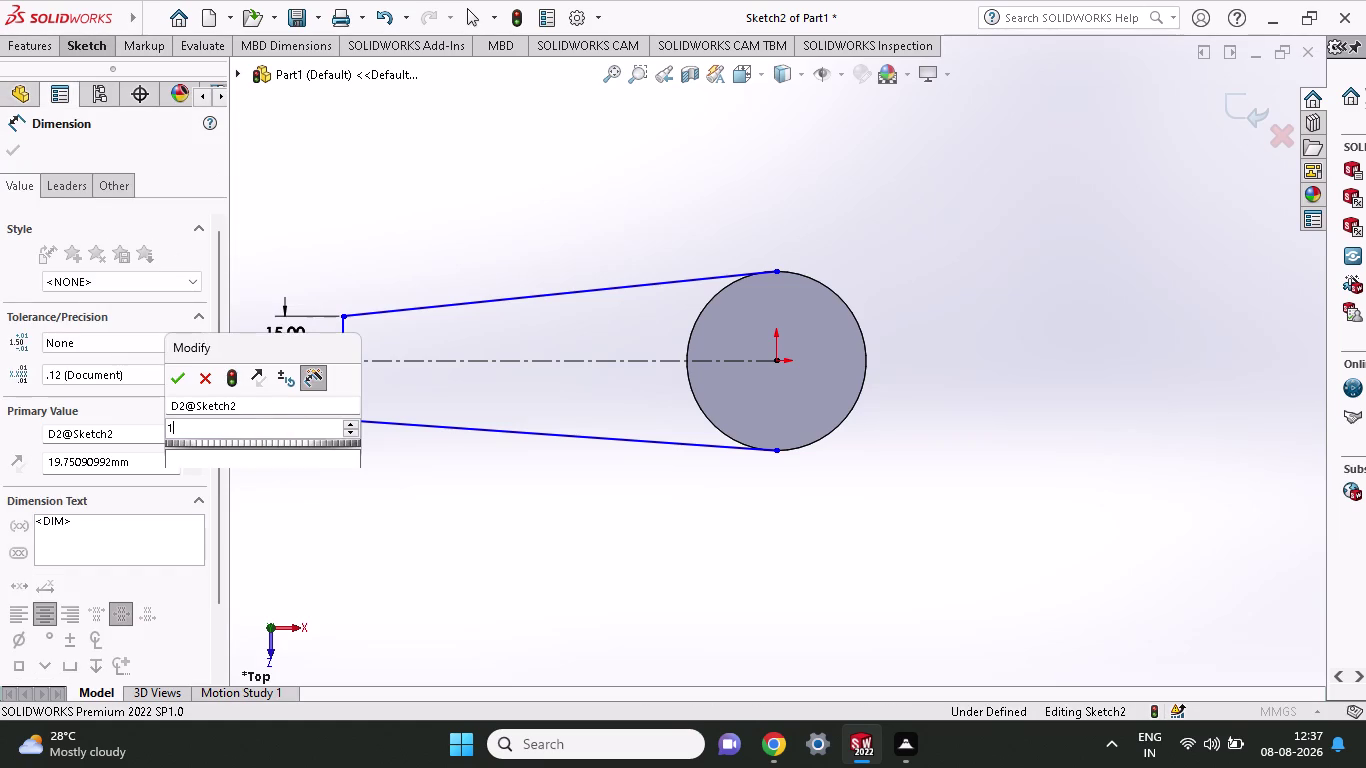
key(1)
key(BackSpace)
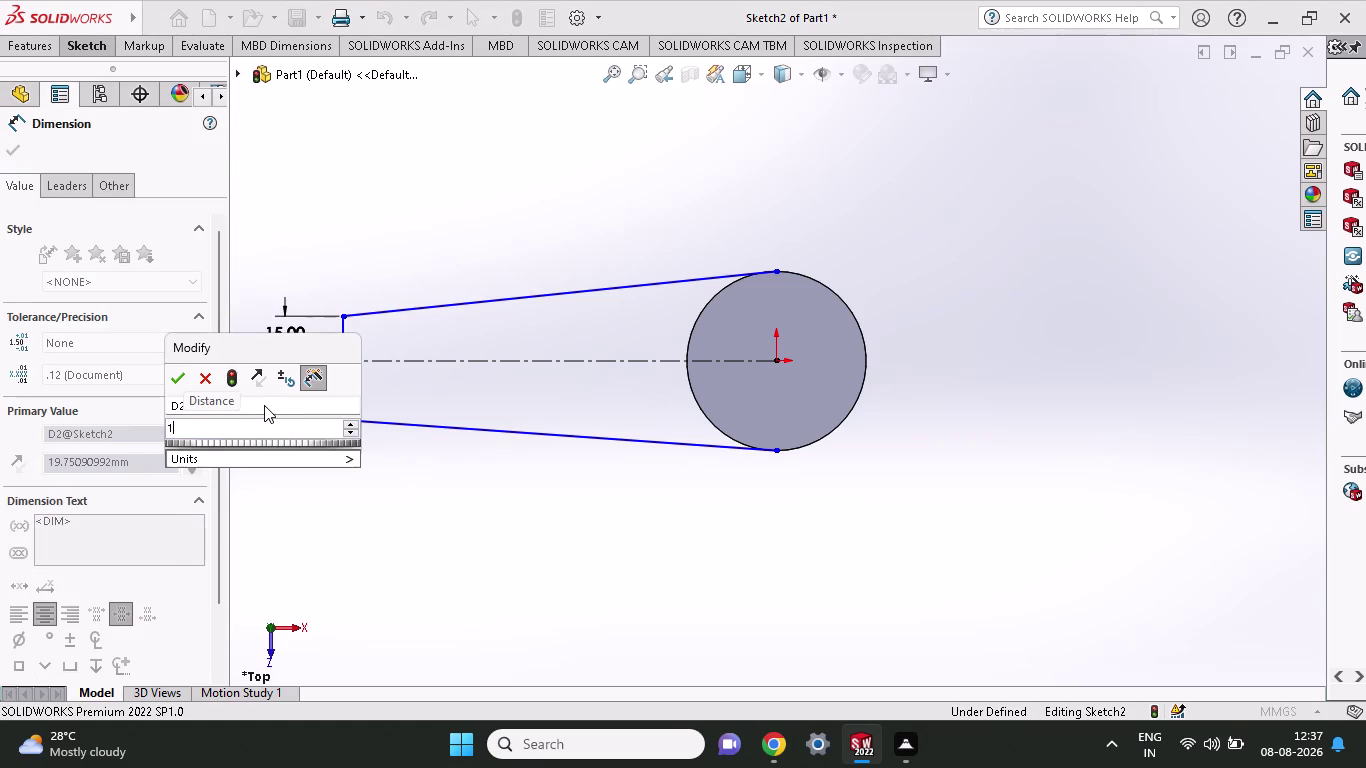
key(5)
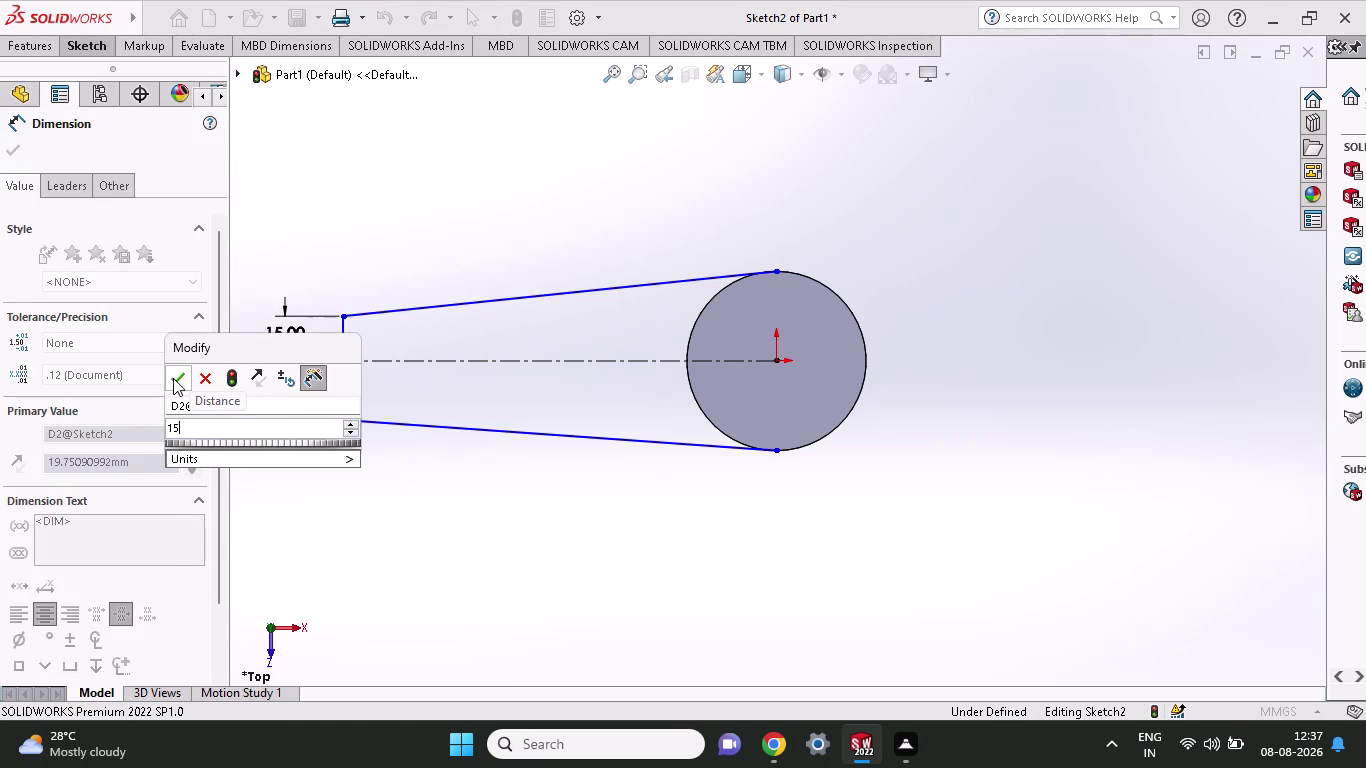
click(171, 377)
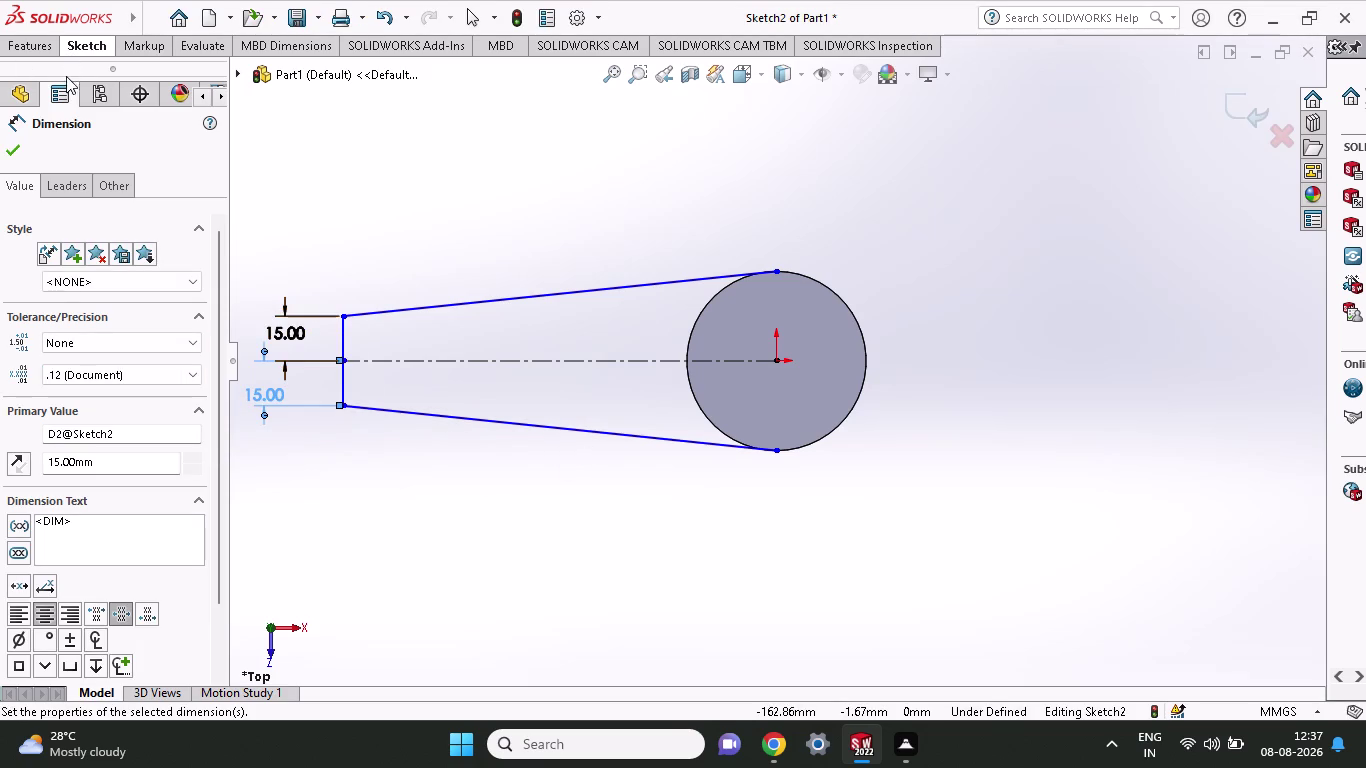
click(344, 356)
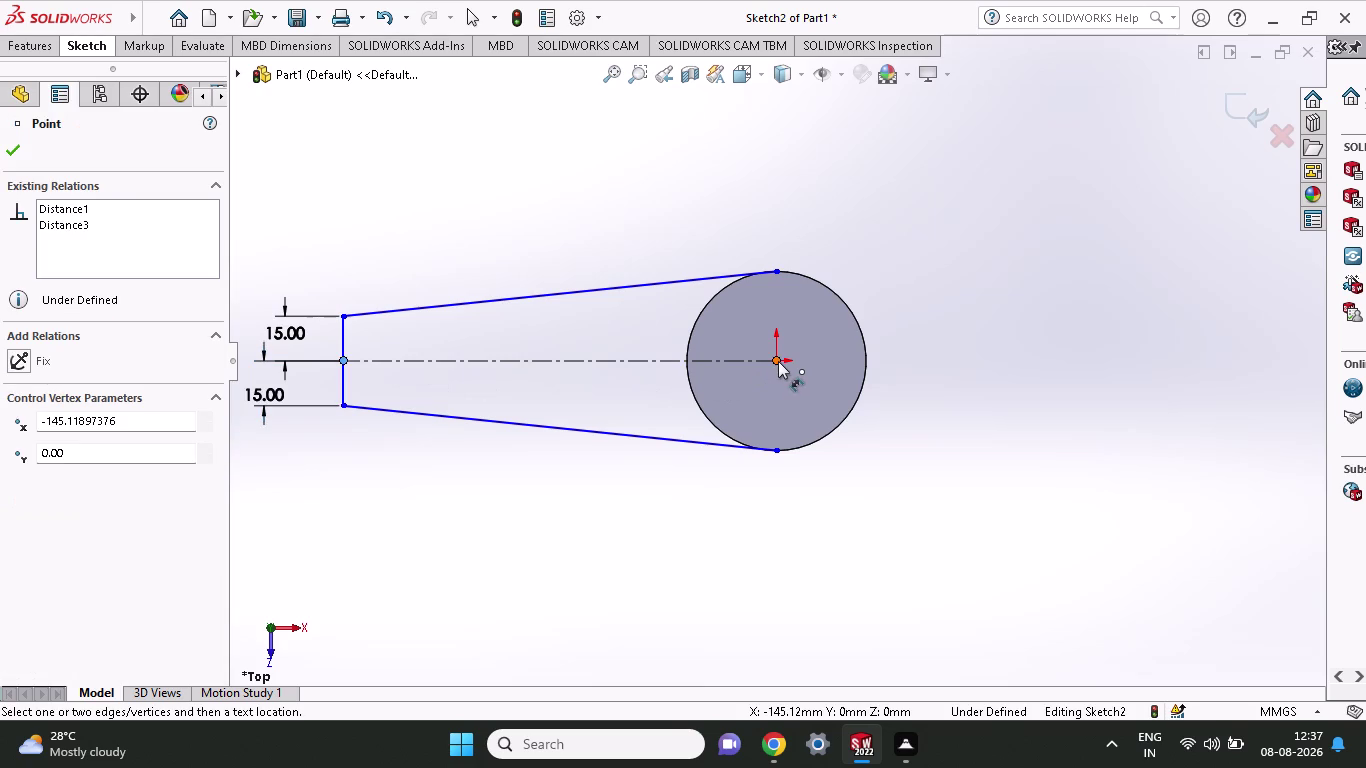
Dimension the arm end to the hub centre as 110+12.5 = 122.5 mm.
click(778, 361)
click(777, 200)
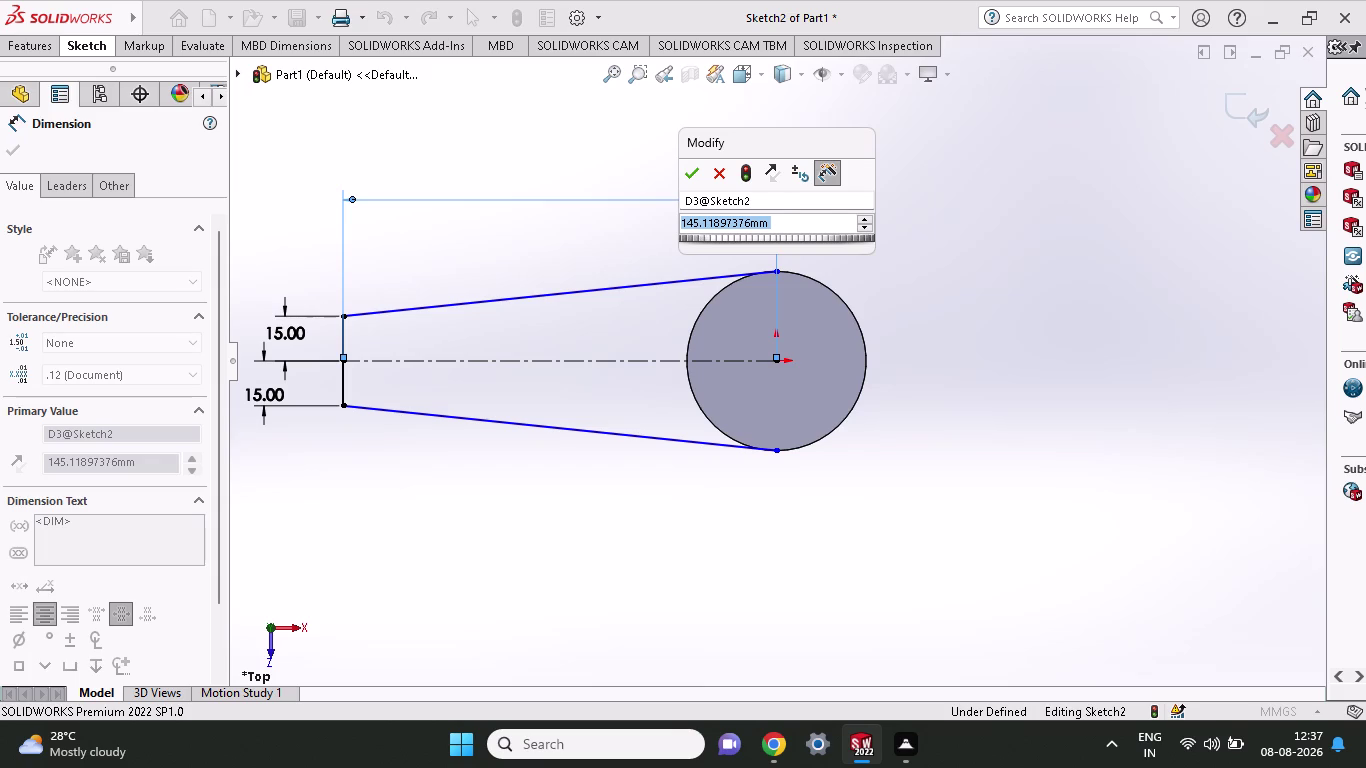
text(110)
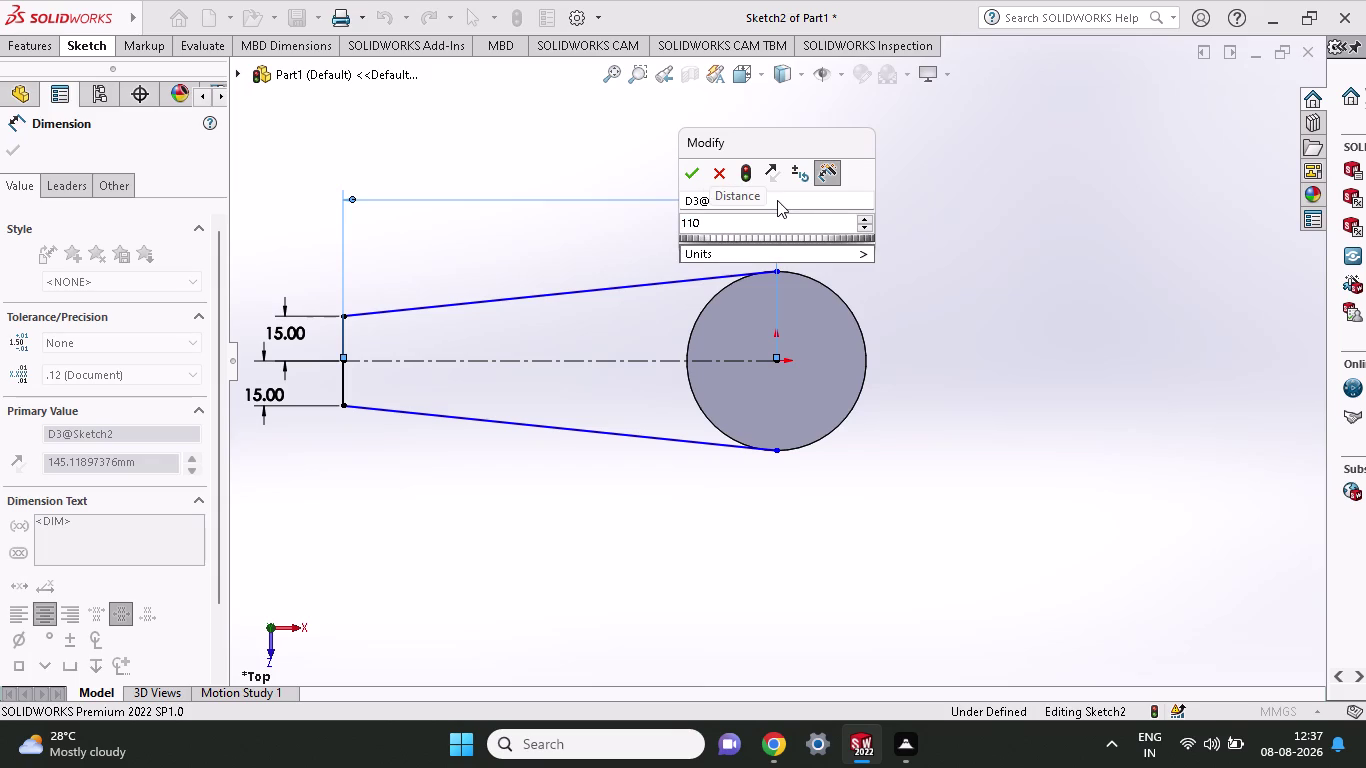
key(plus)
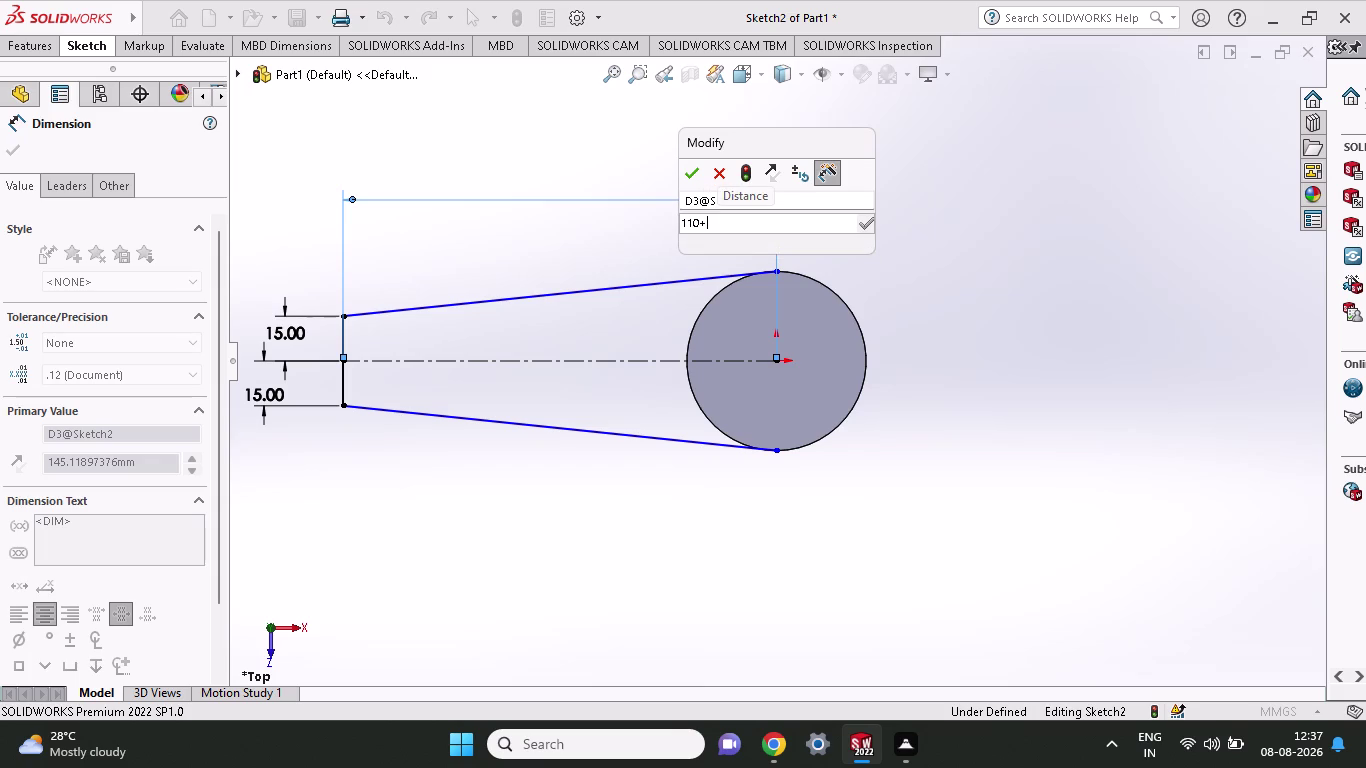
text(1)
text(2)
text(.5)
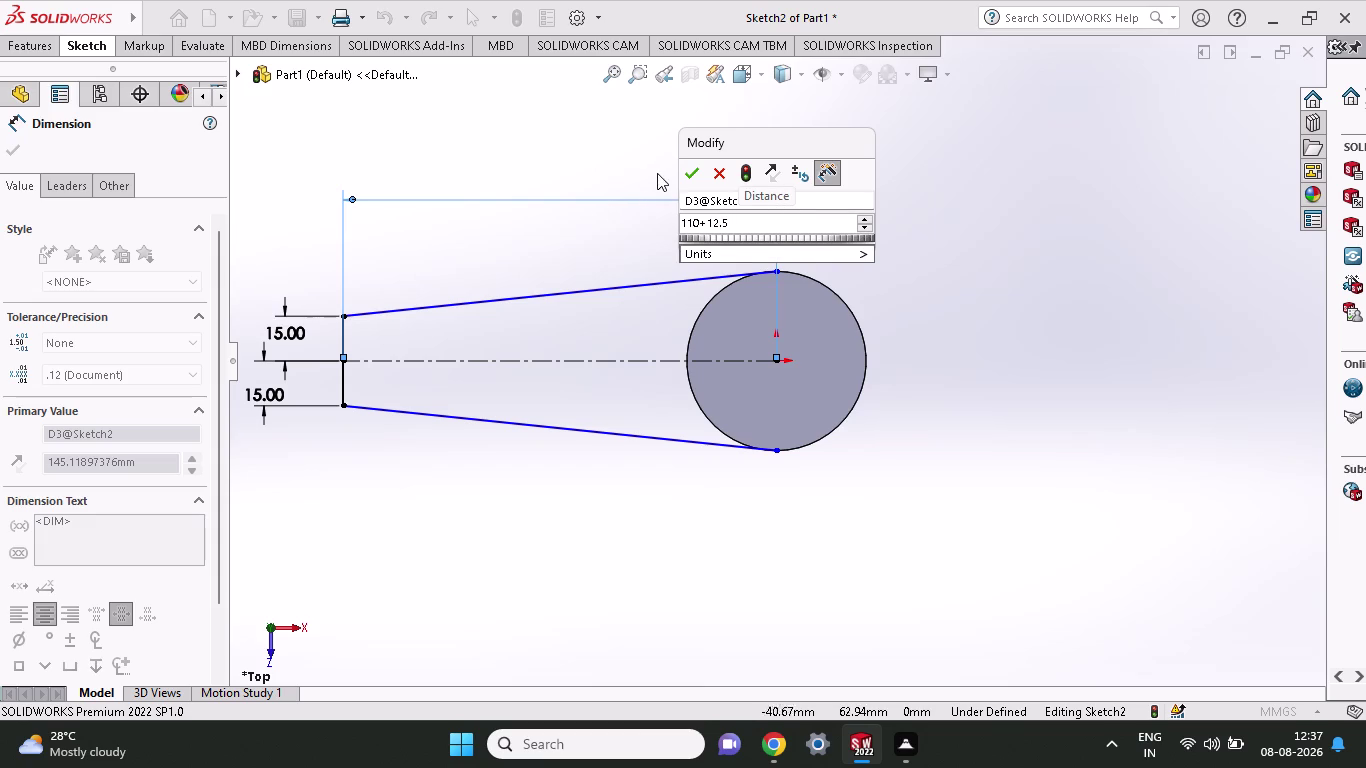
click(693, 170)
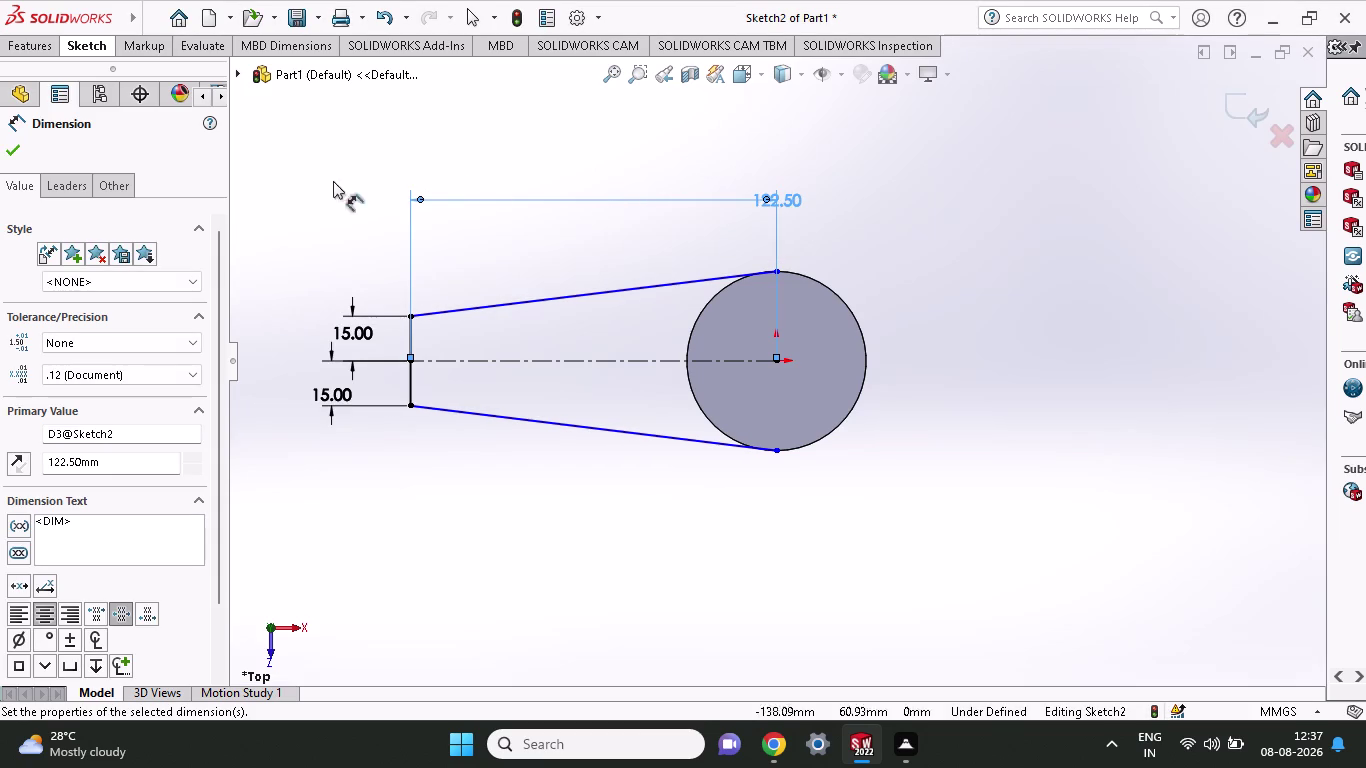
Start a boss-extrude of the open sketch, accepting closure with model edges.
click(35, 52)
click(33, 90)
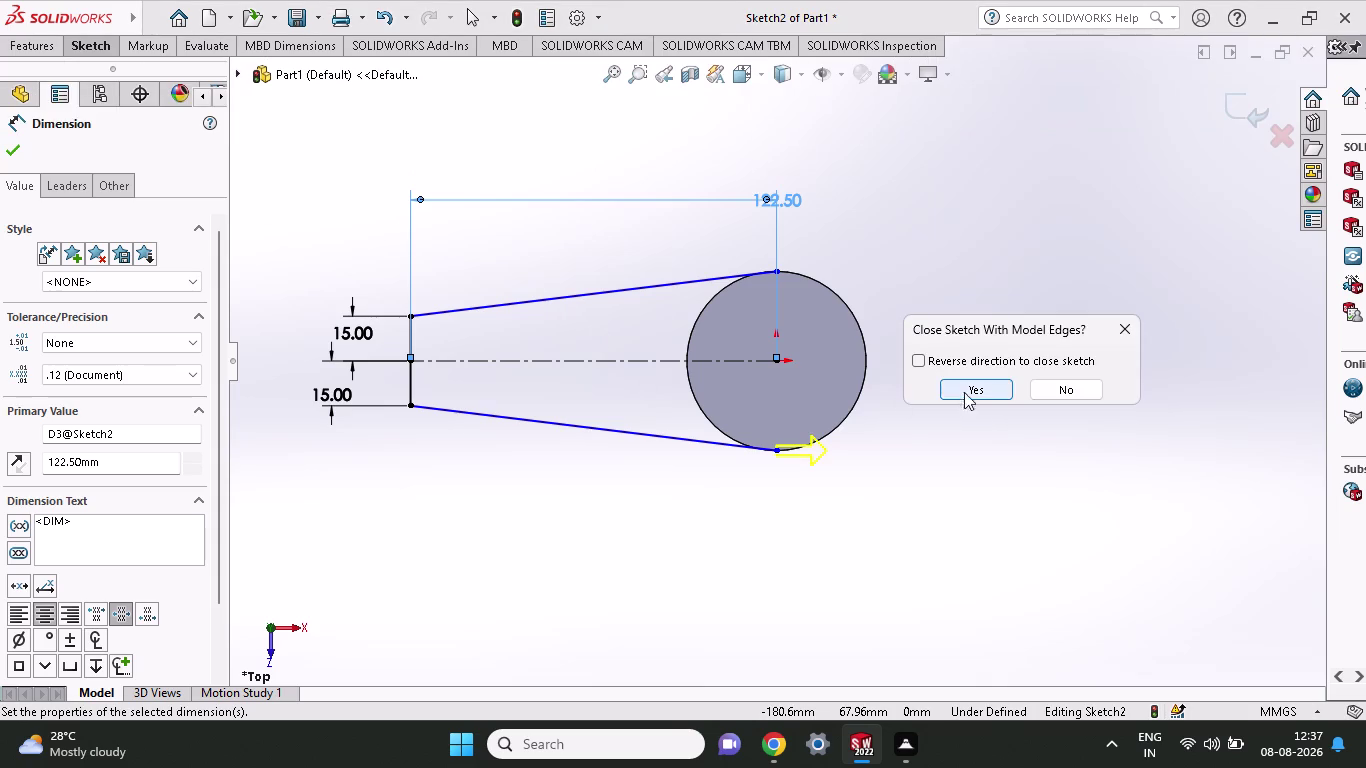
click(1045, 384)
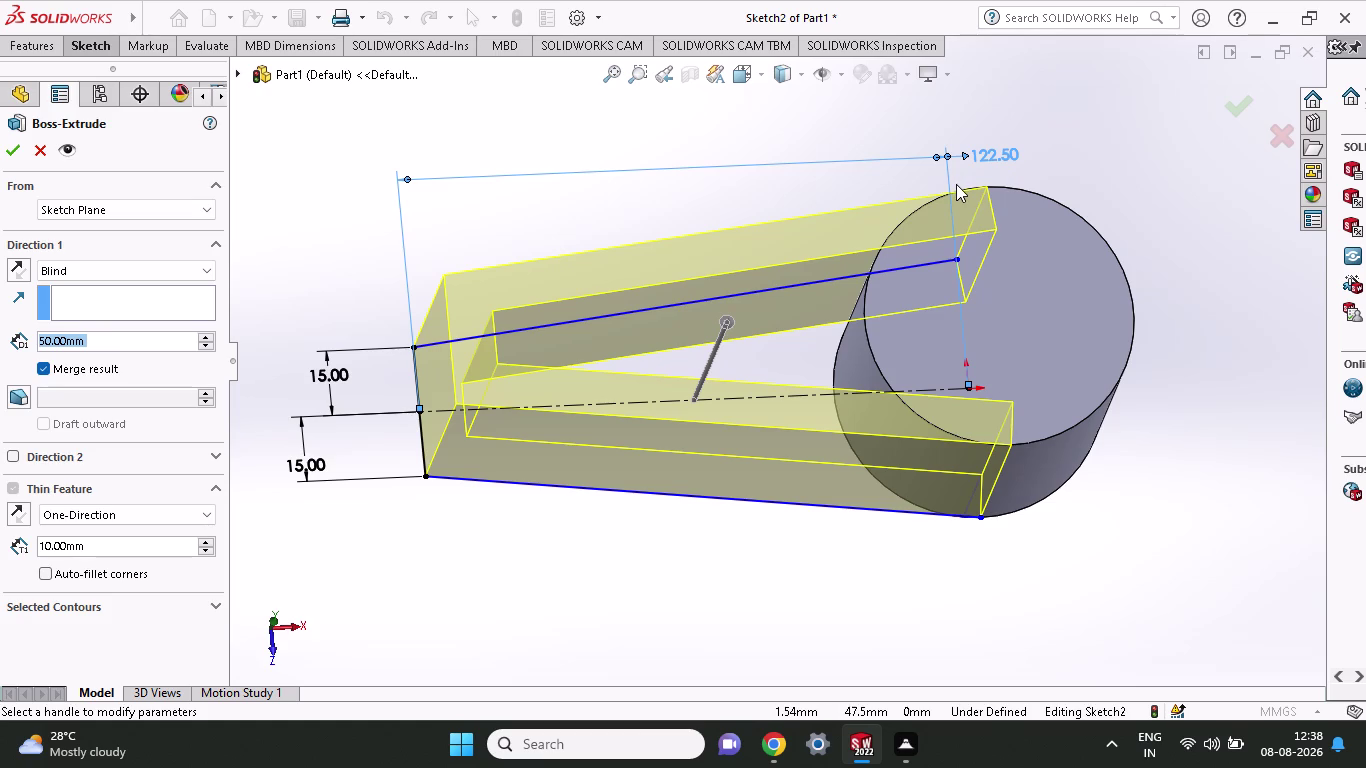
Undo once and cancel the thin-feature boss-extrude.
key(ctrl+z)
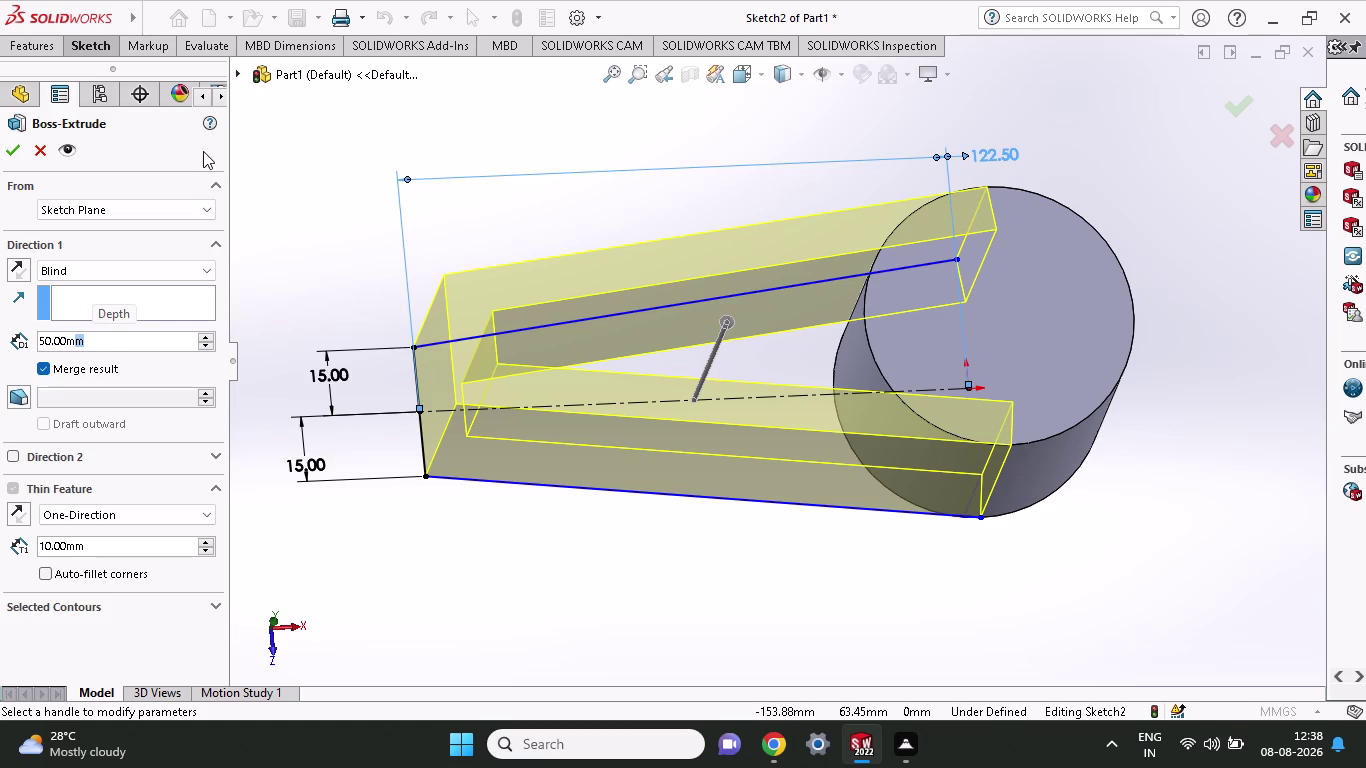
click(42, 154)
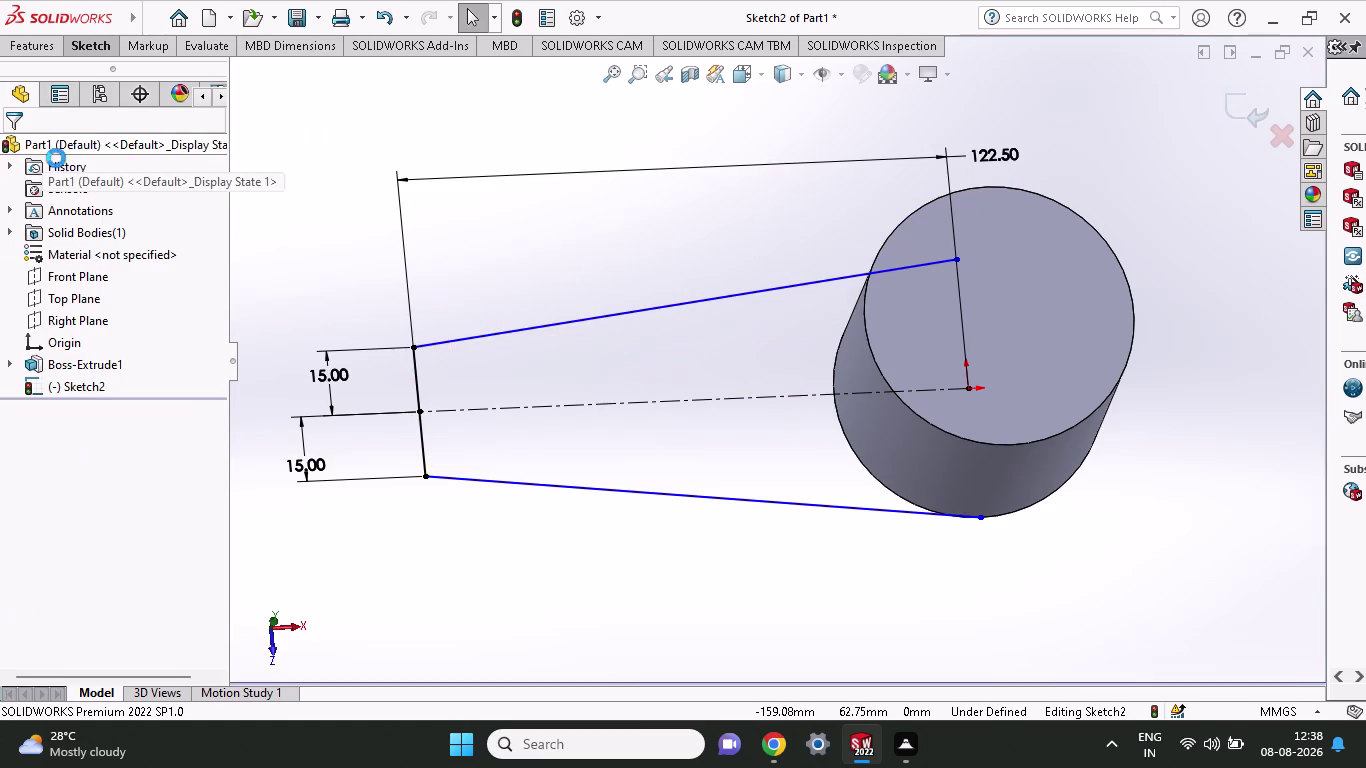
Undo back to 145.12, then set the arm's left-end dimension to 110+12.5 (122.50 mm).
key(ctrl+z)
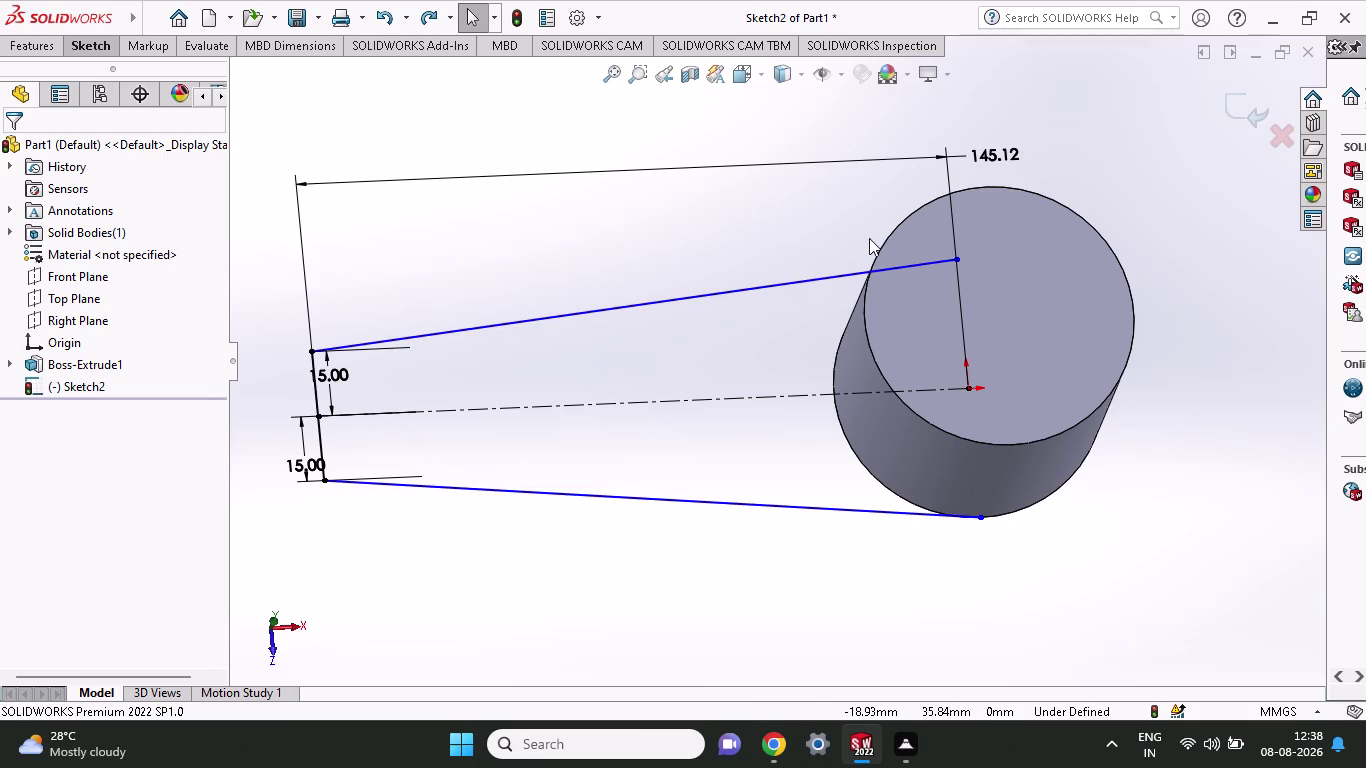
middle_drag(814, 225, 809, 295)
scroll(up, 3)
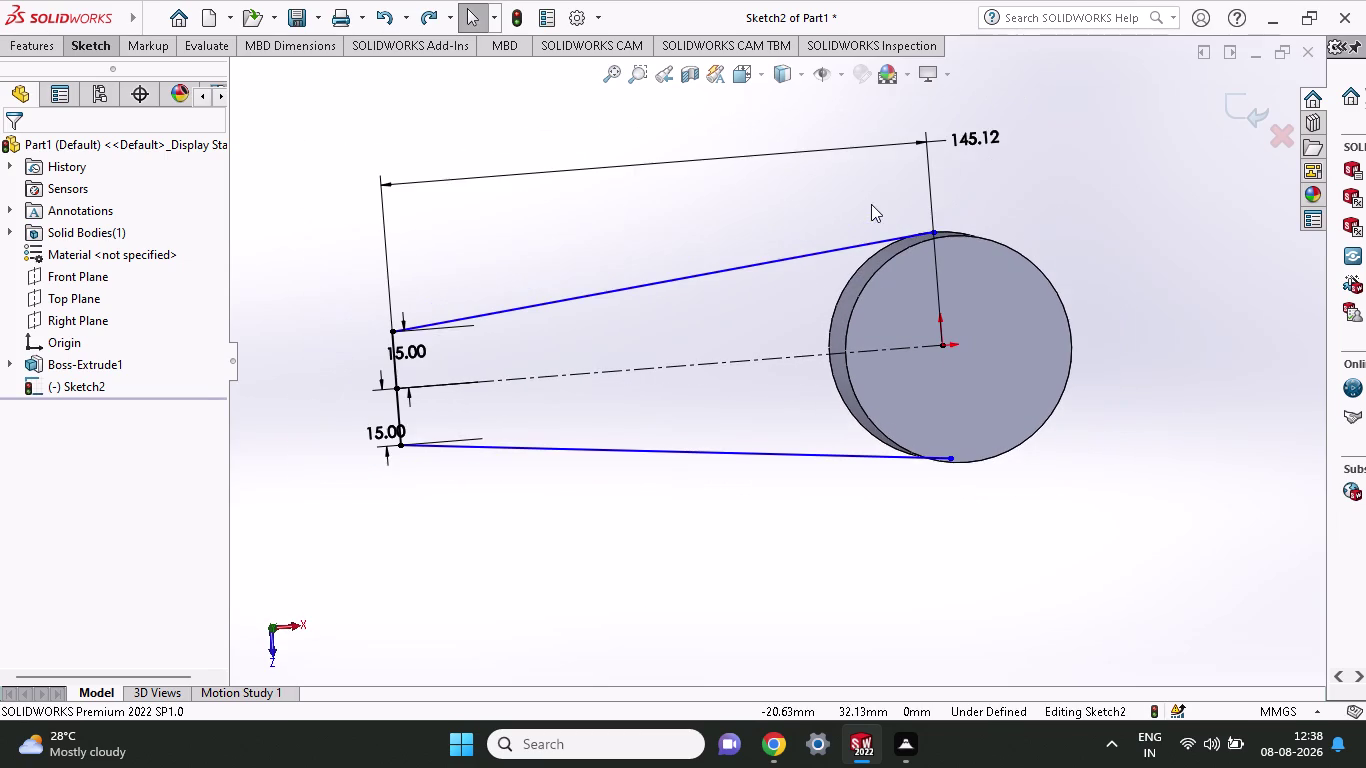
double_click(978, 135)
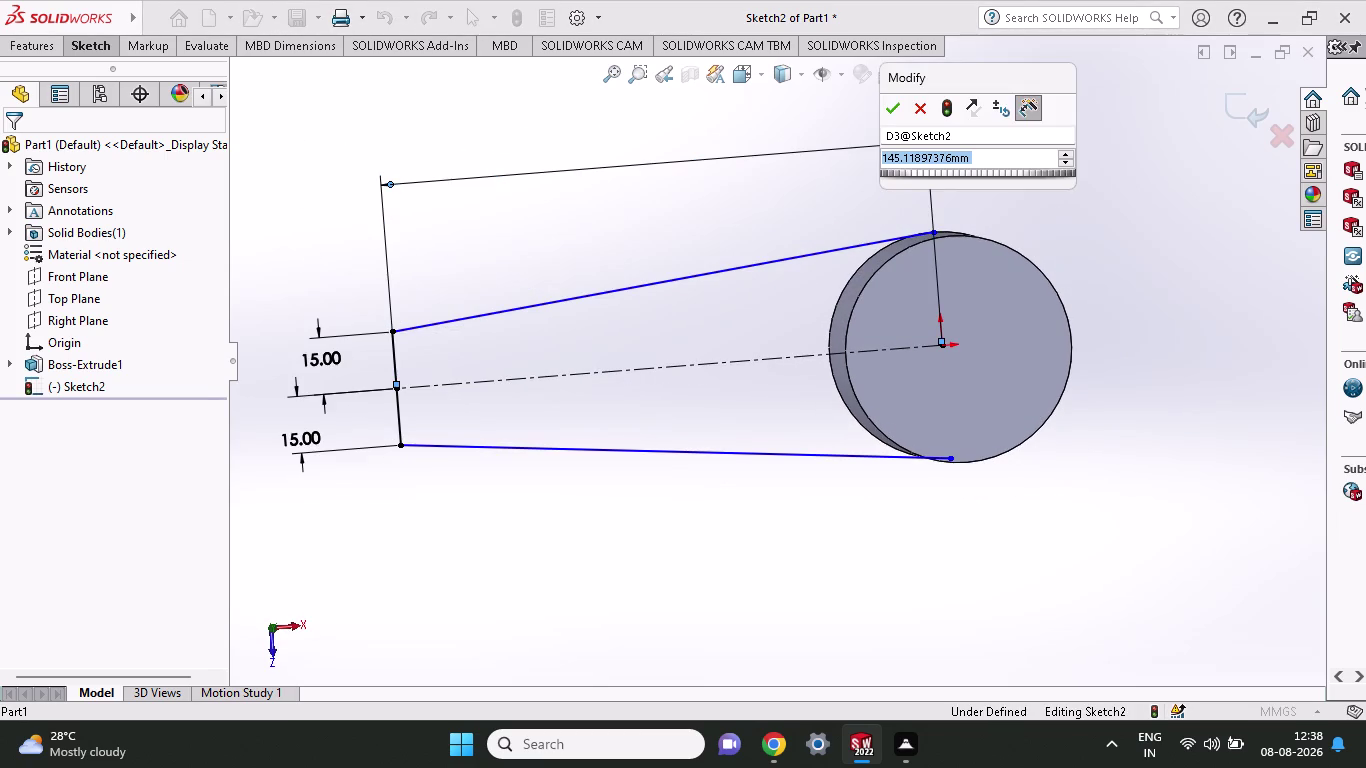
text(110)
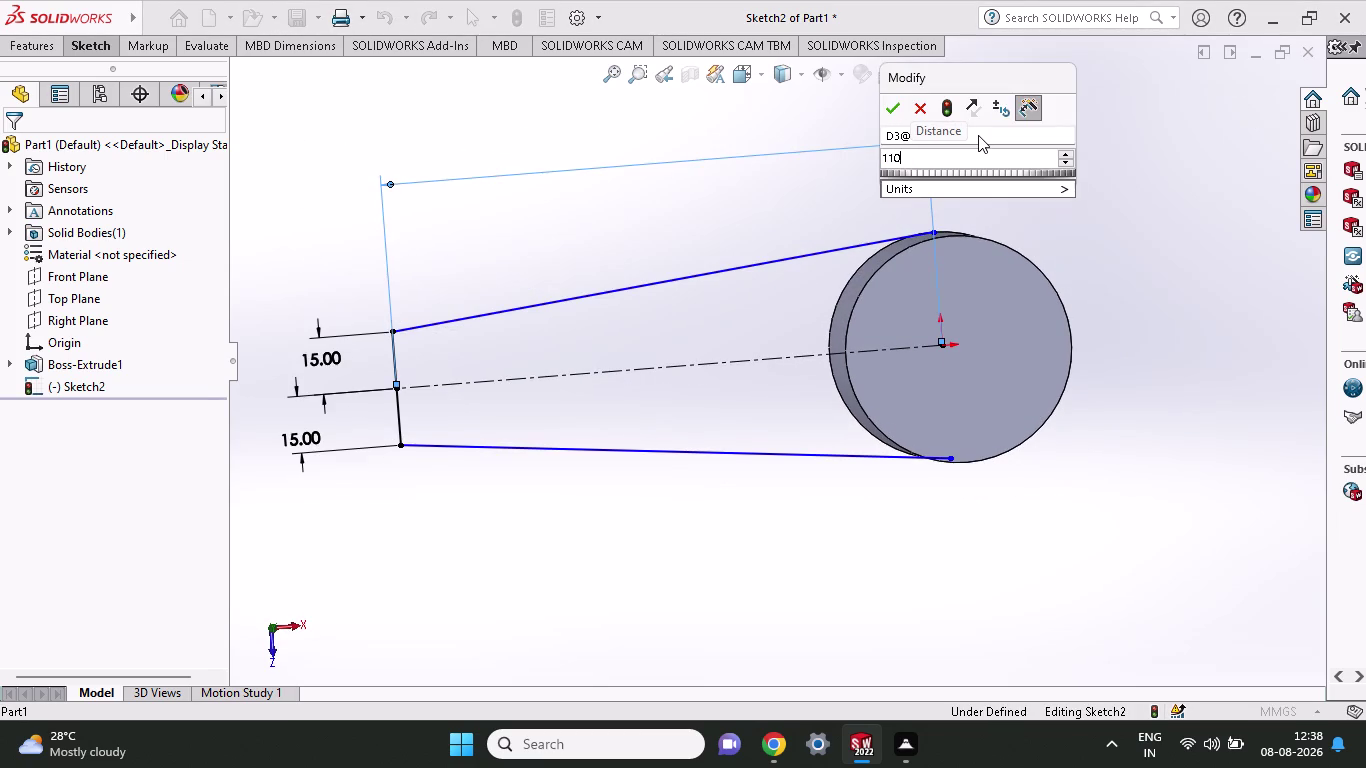
text(+1)
text(2.5)
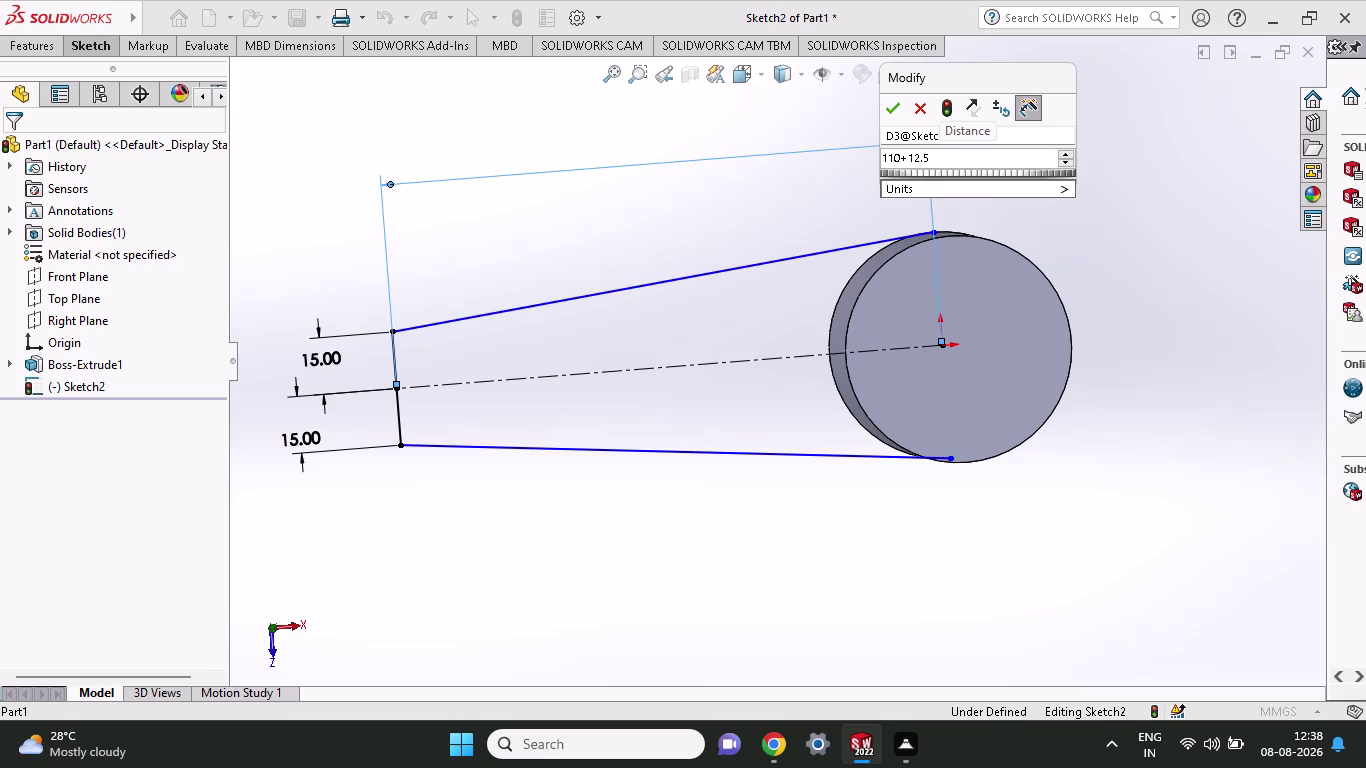
click(899, 108)
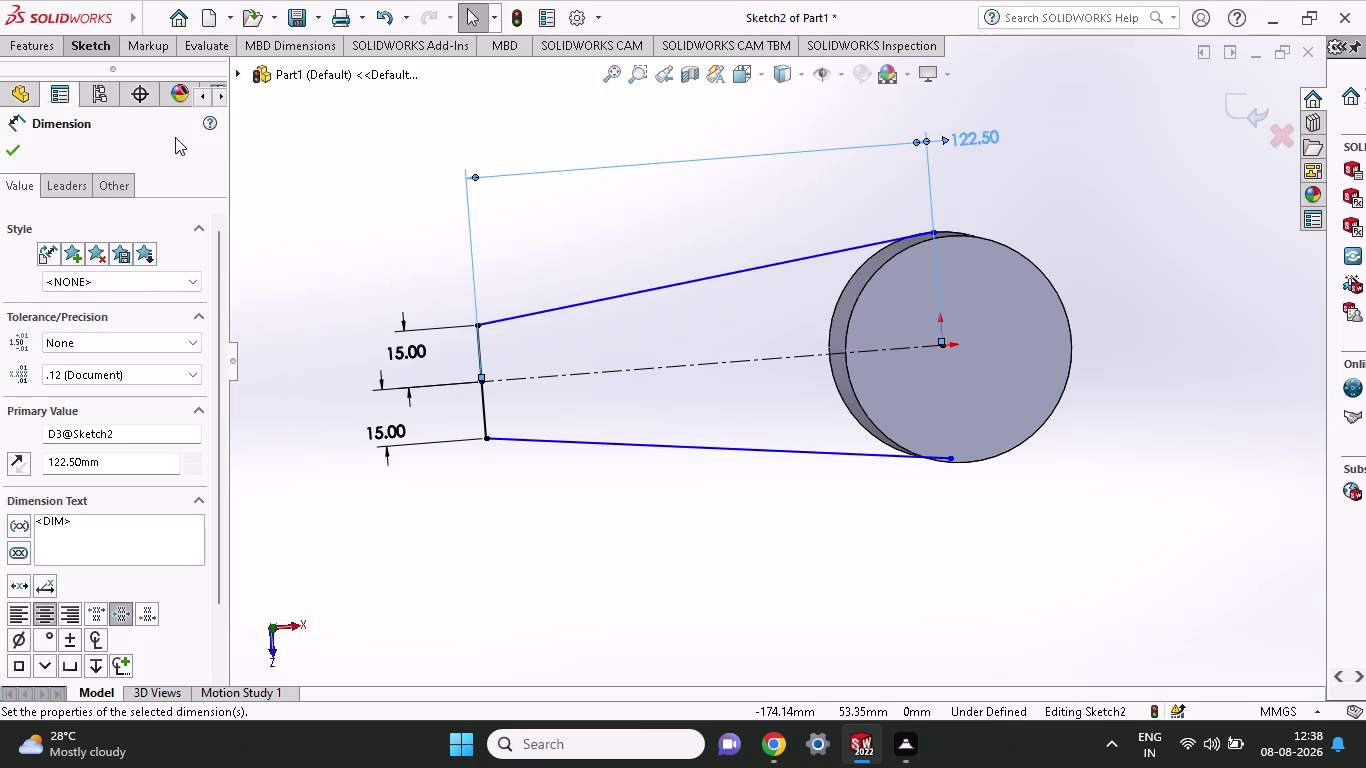
click(22, 41)
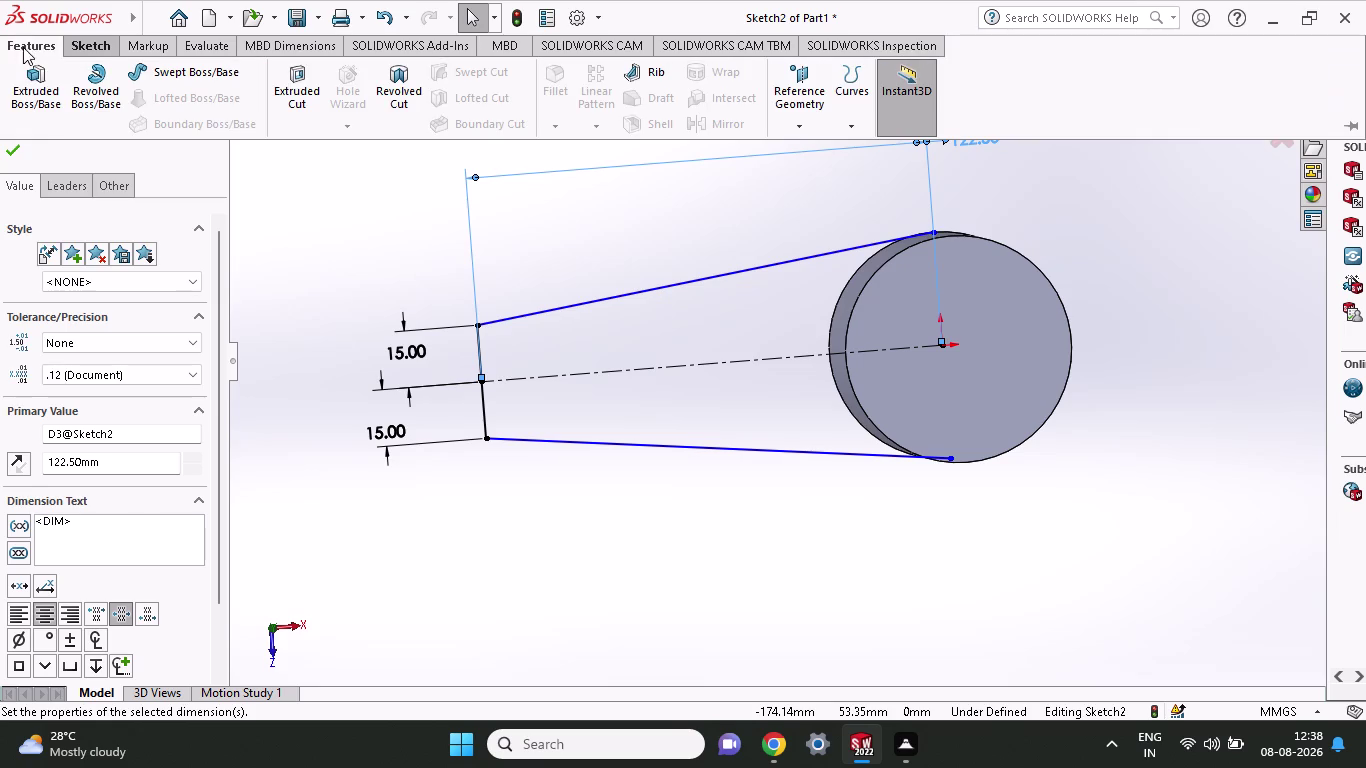
Try twice to convert the hub's circular front edge into Sketch2 with Convert Entities.
click(88, 47)
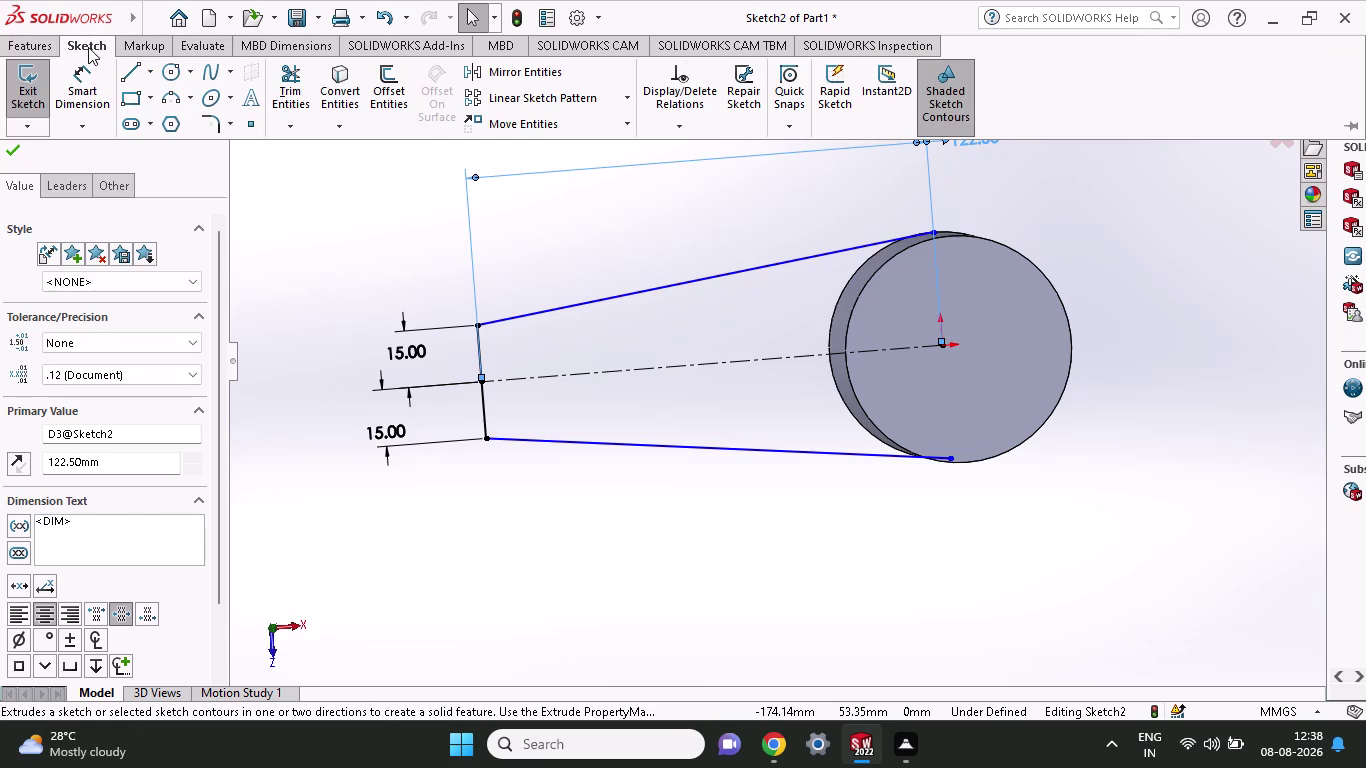
click(346, 66)
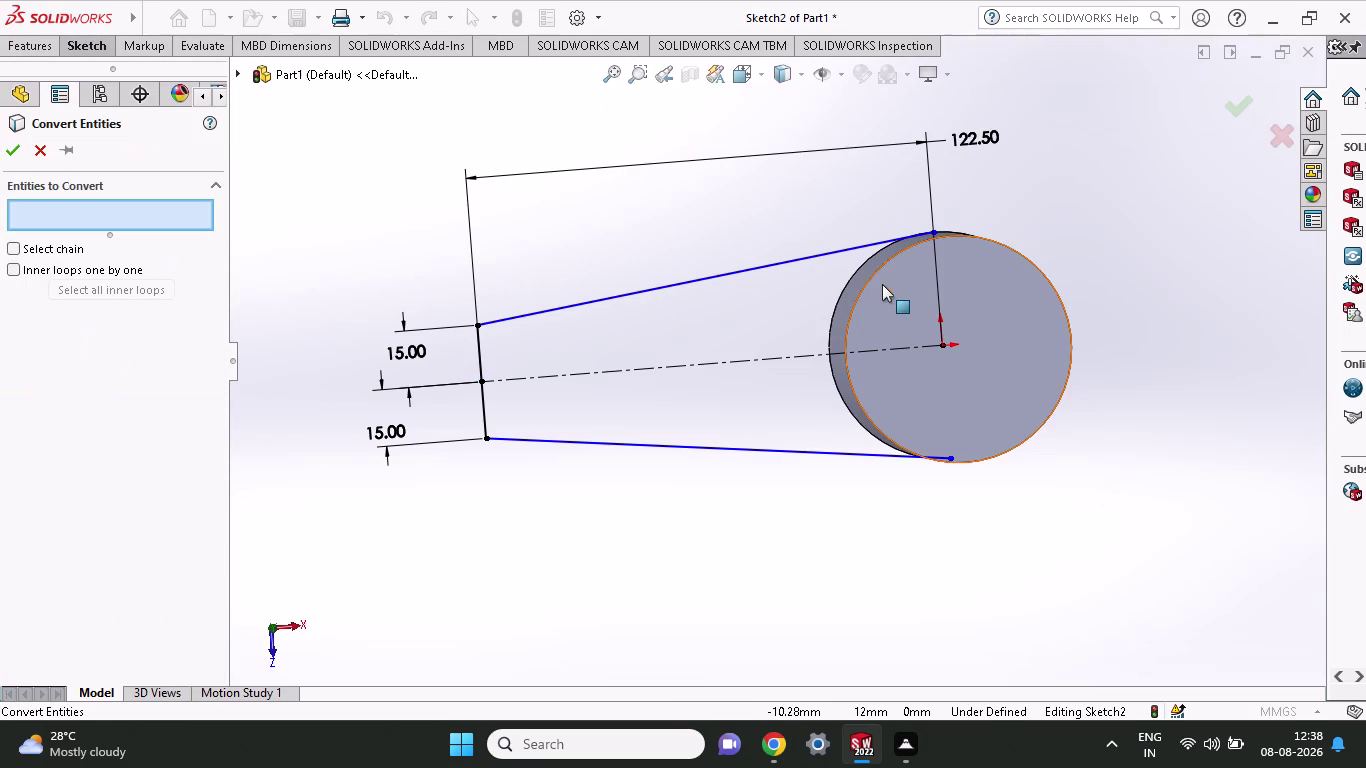
click(847, 284)
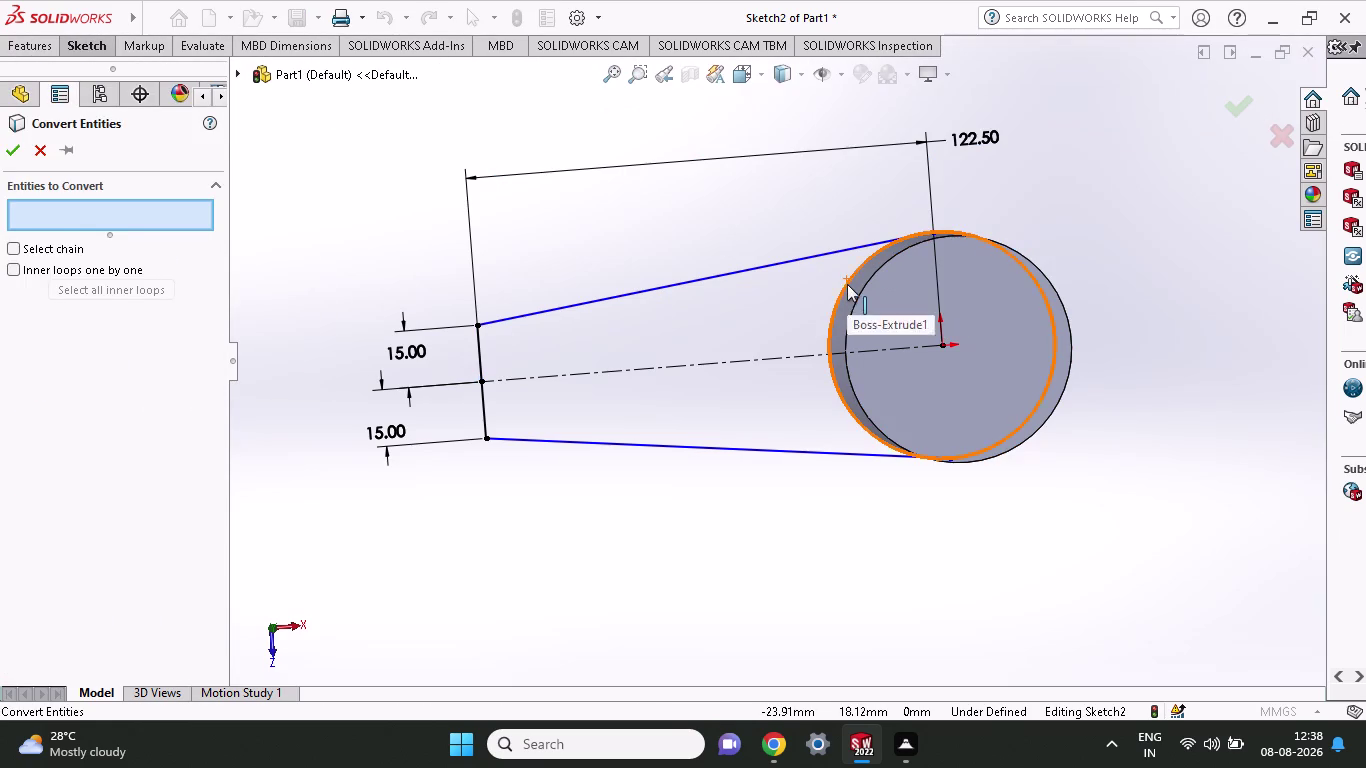
click(15, 153)
click(103, 48)
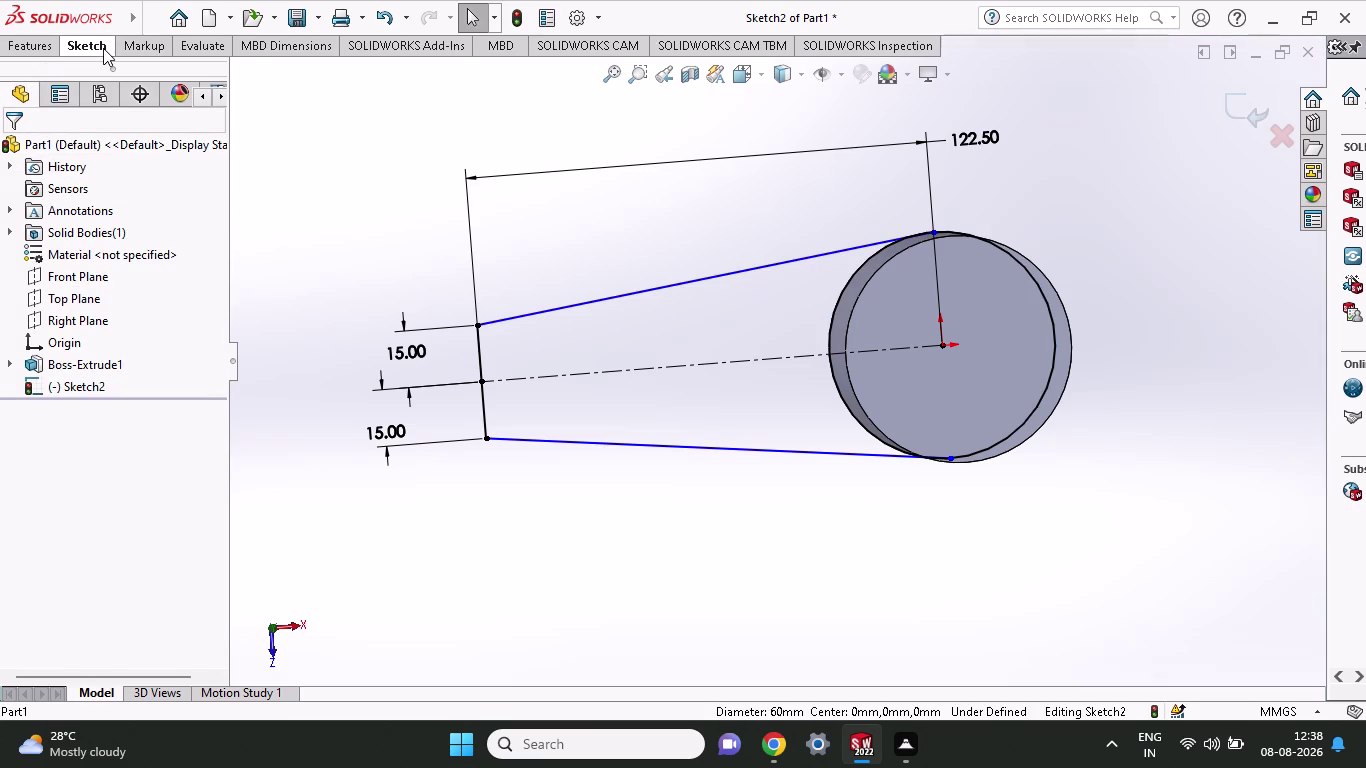
click(288, 68)
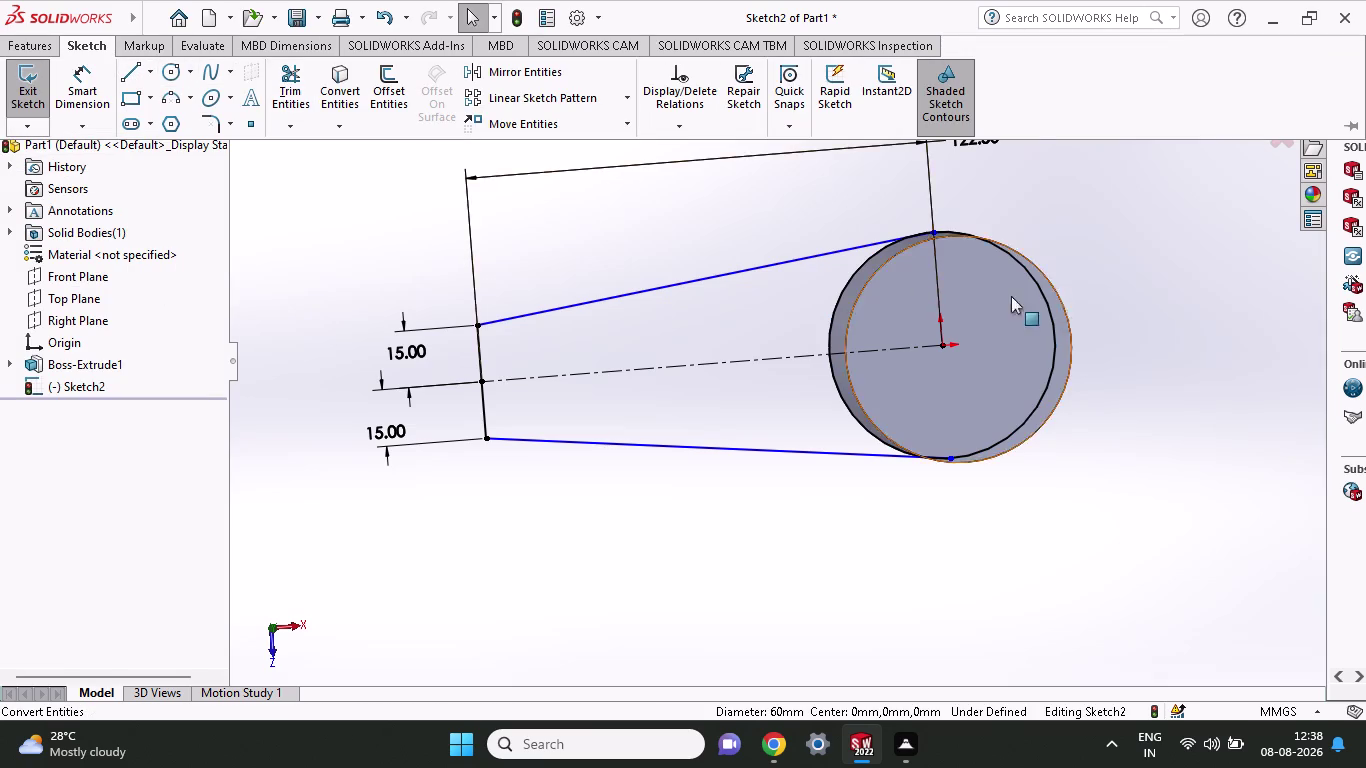
drag(1134, 299, 1023, 346)
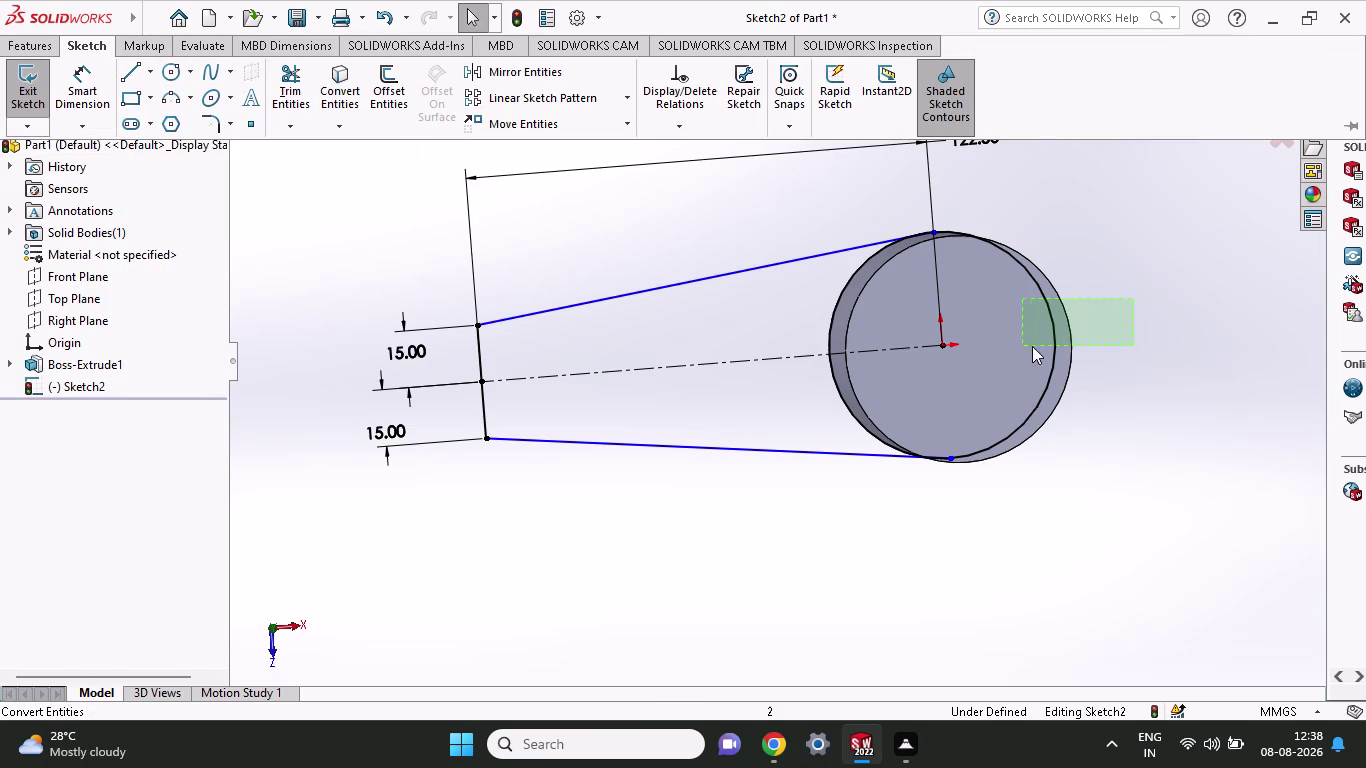
drag(1023, 346, 1247, 289)
Open and close Trim Entities, then start an Extruded Boss/Base on the arm sketch.
click(85, 43)
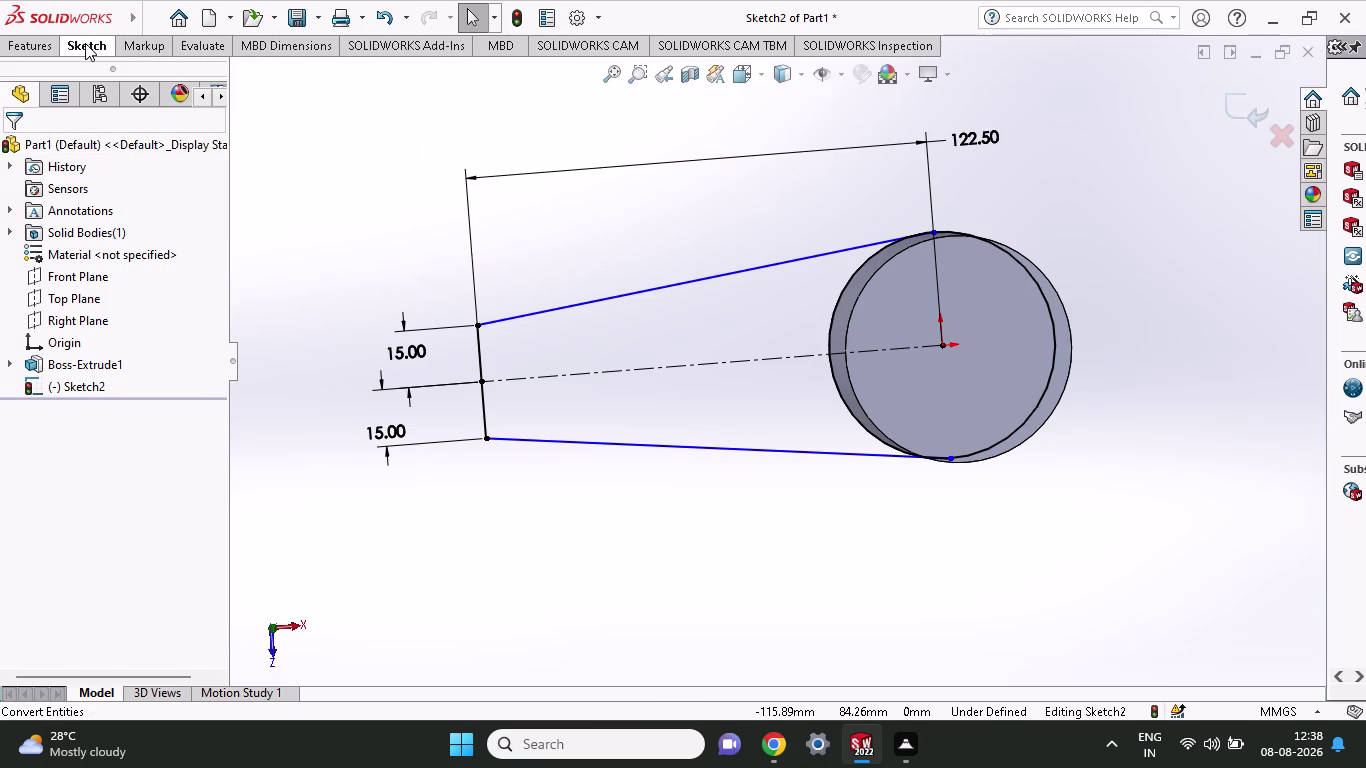
click(290, 69)
drag(1126, 283, 997, 366)
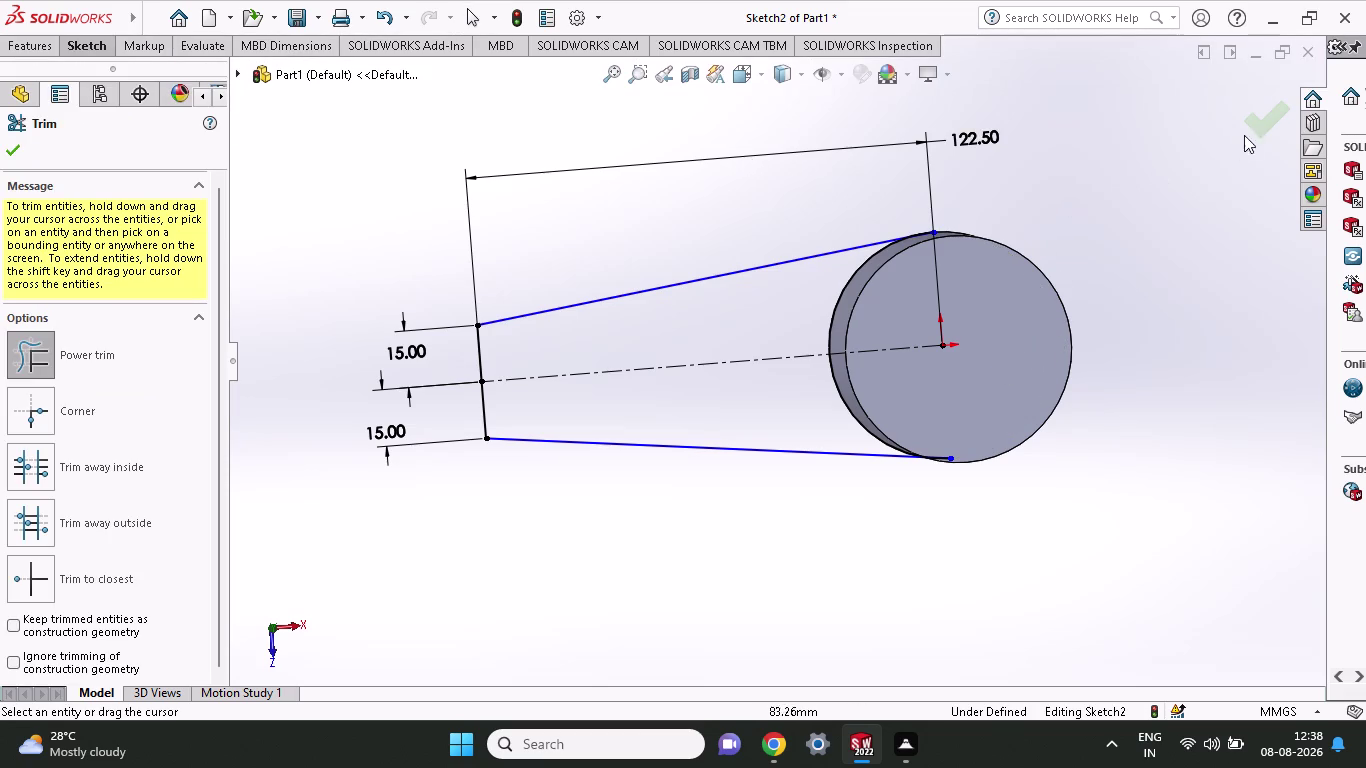
click(15, 151)
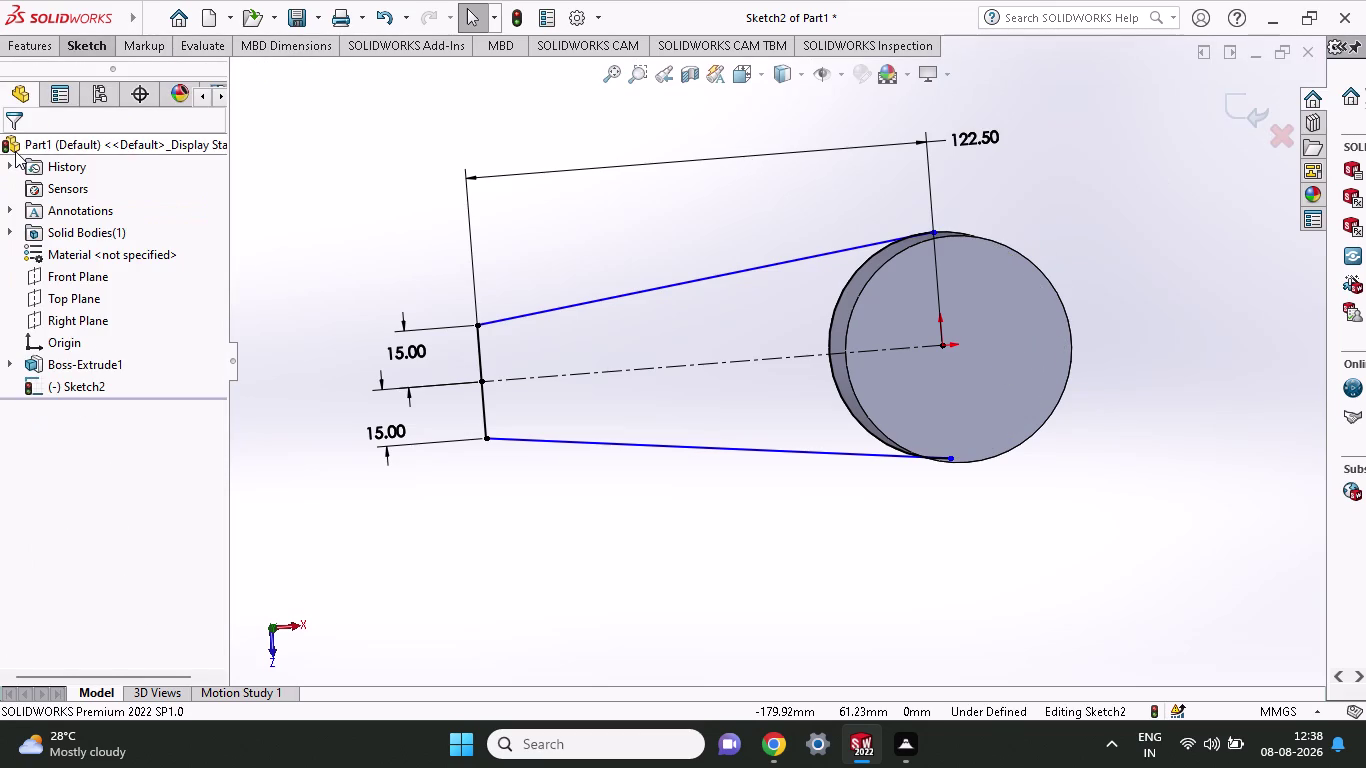
click(21, 49)
click(28, 87)
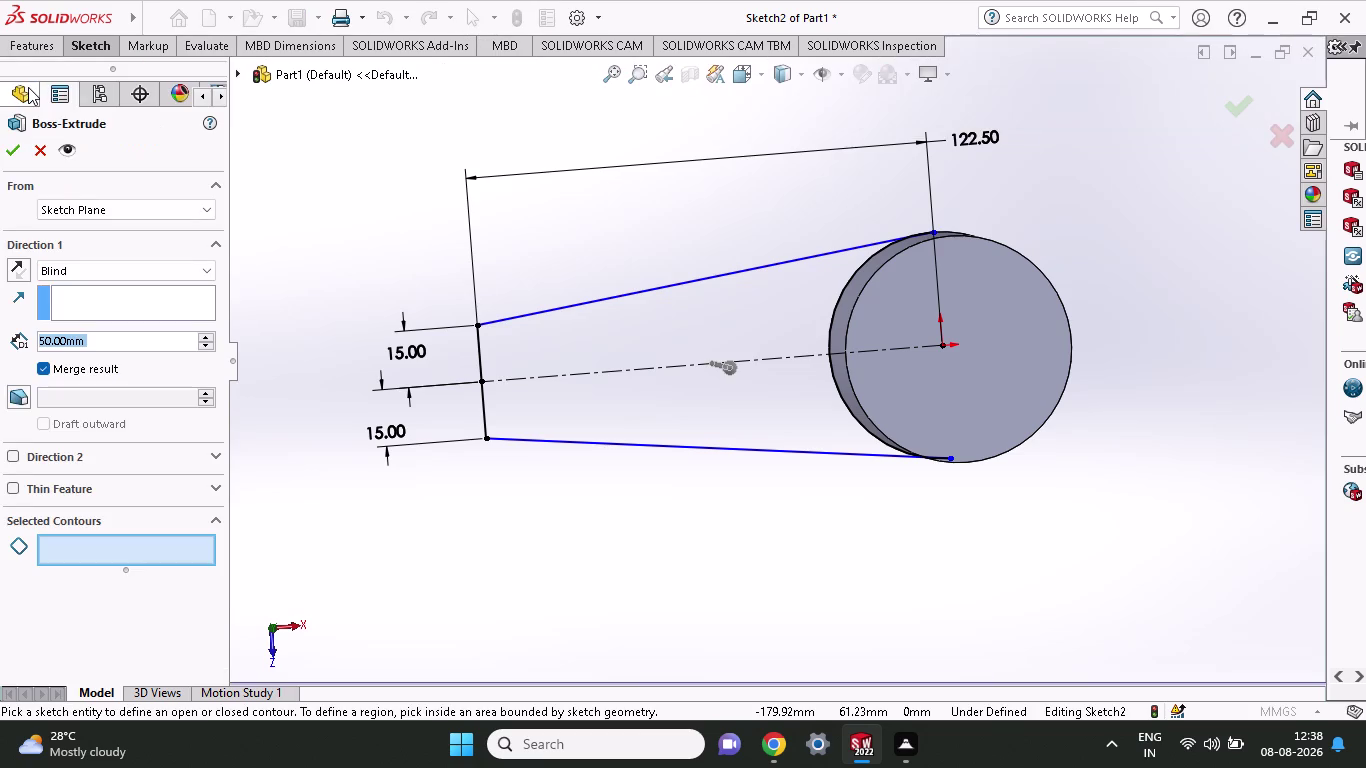
Extrude both tapered arm regions of Sketch2 to a 10 mm Blind depth.
click(737, 328)
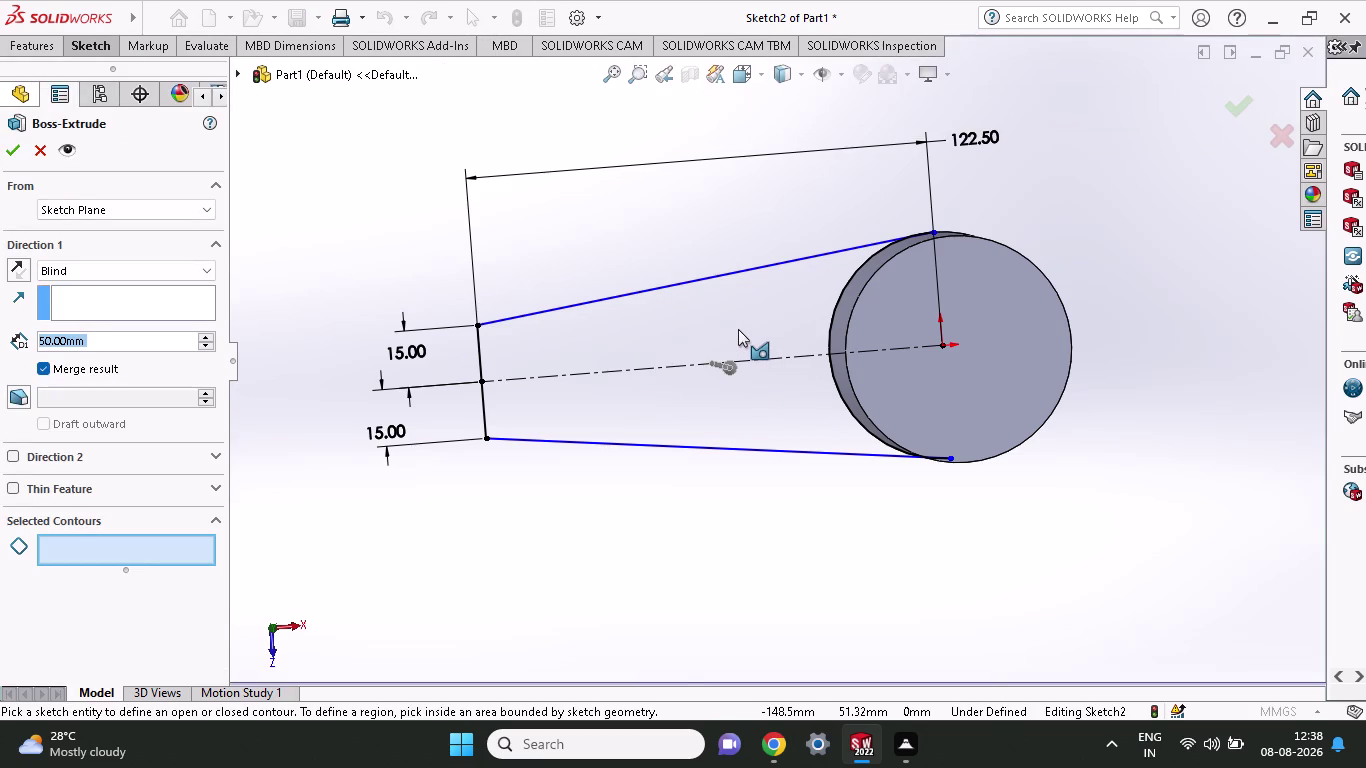
click(785, 401)
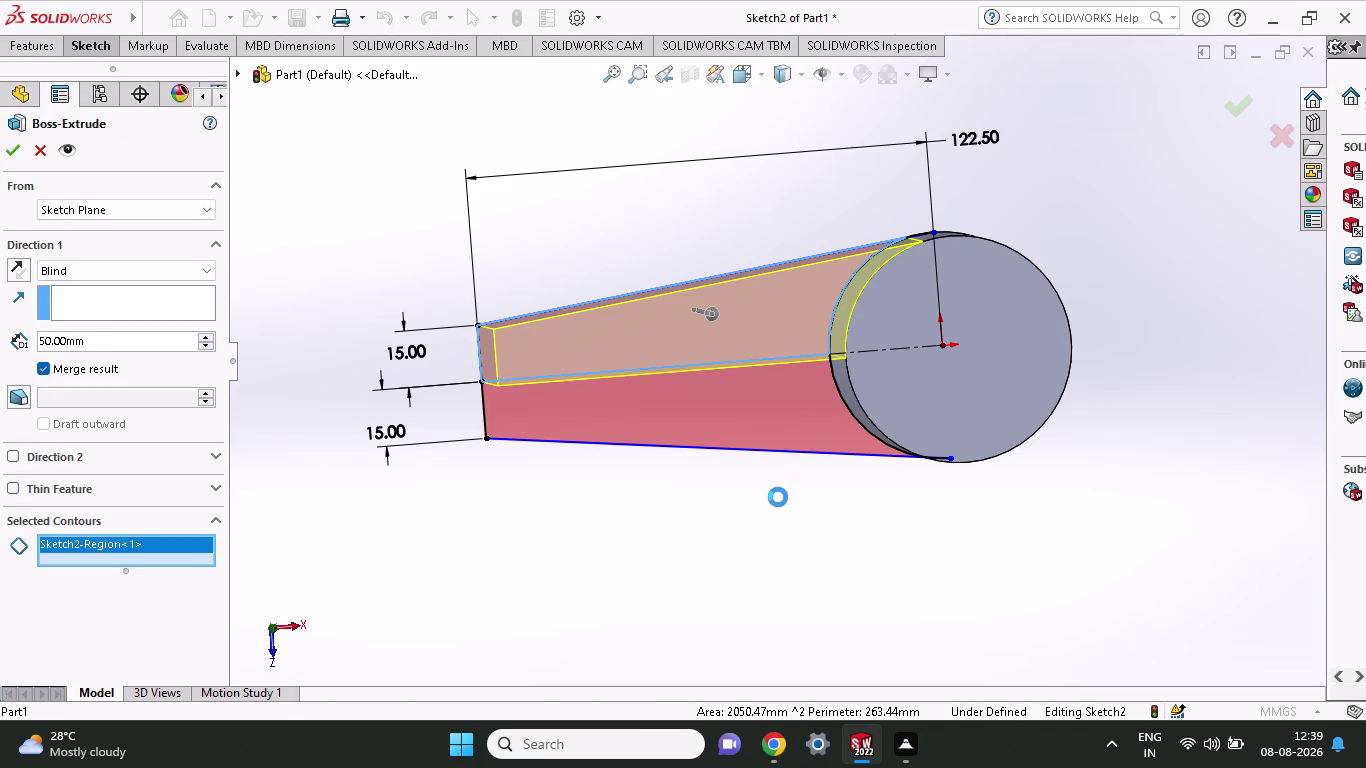
middle_drag(778, 497, 777, 443)
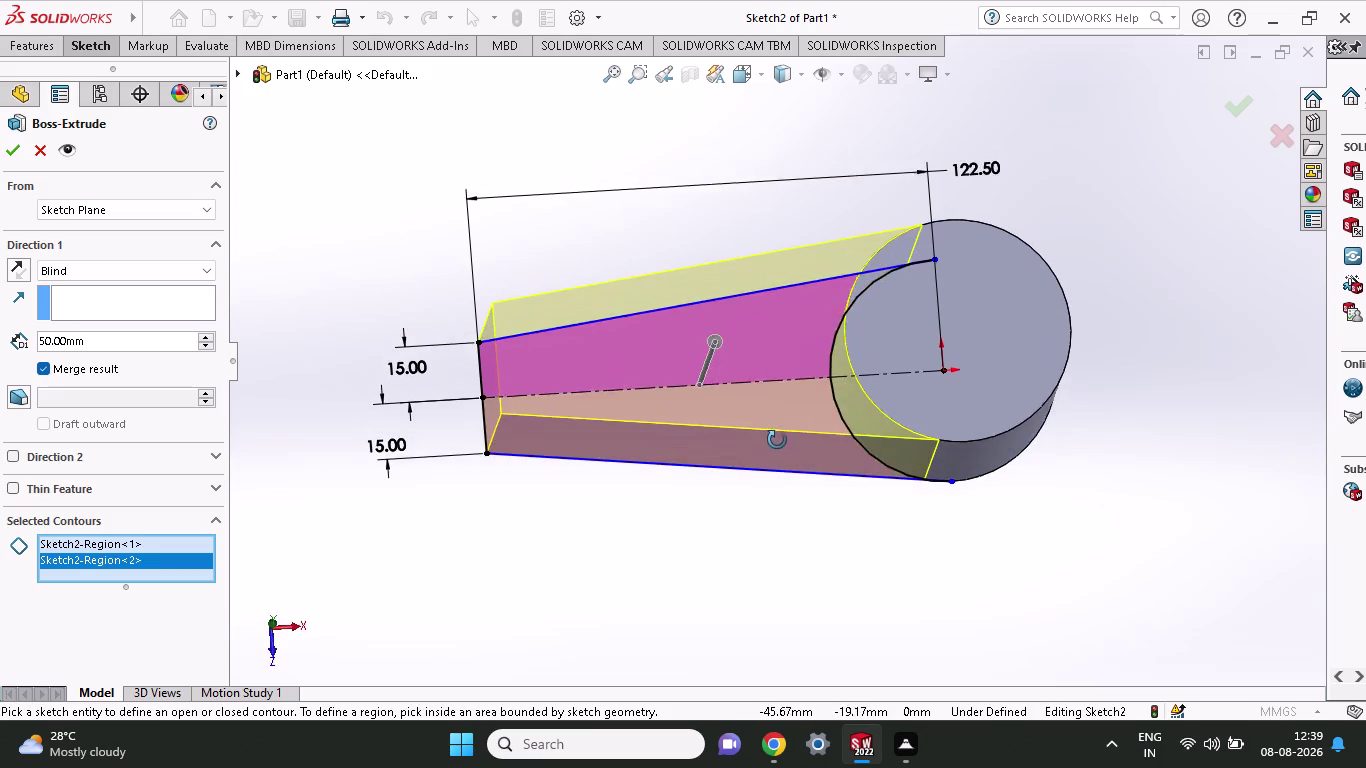
middle_drag(777, 443, 800, 323)
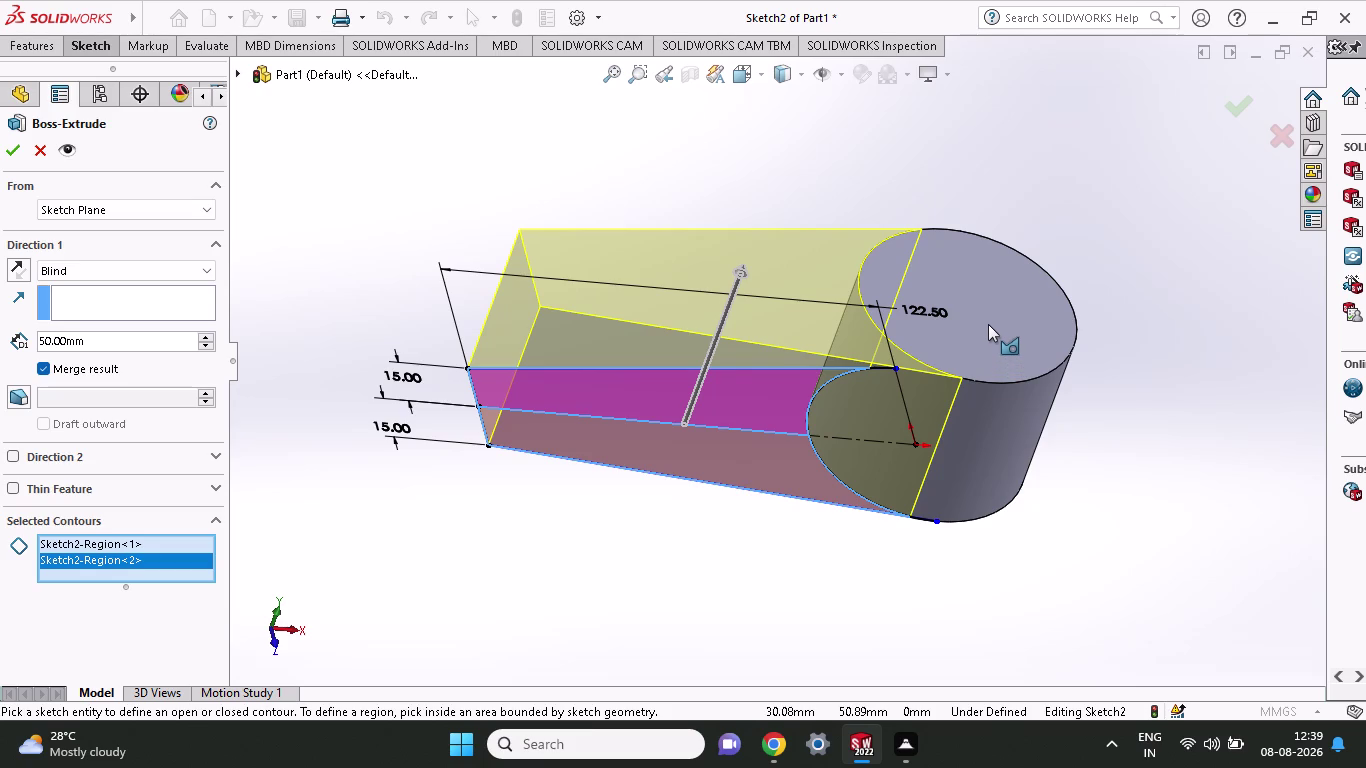
key(1)
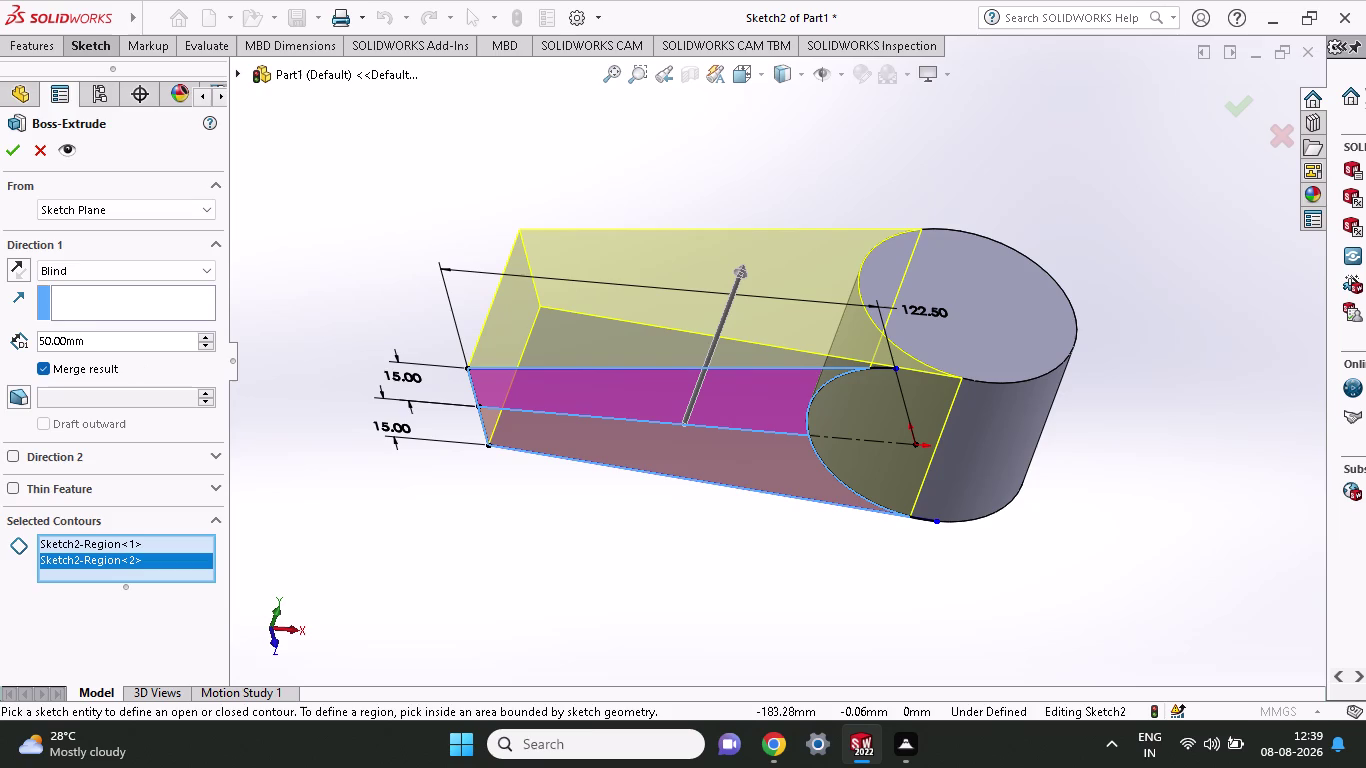
drag(111, 341, 0, 369)
text(10)
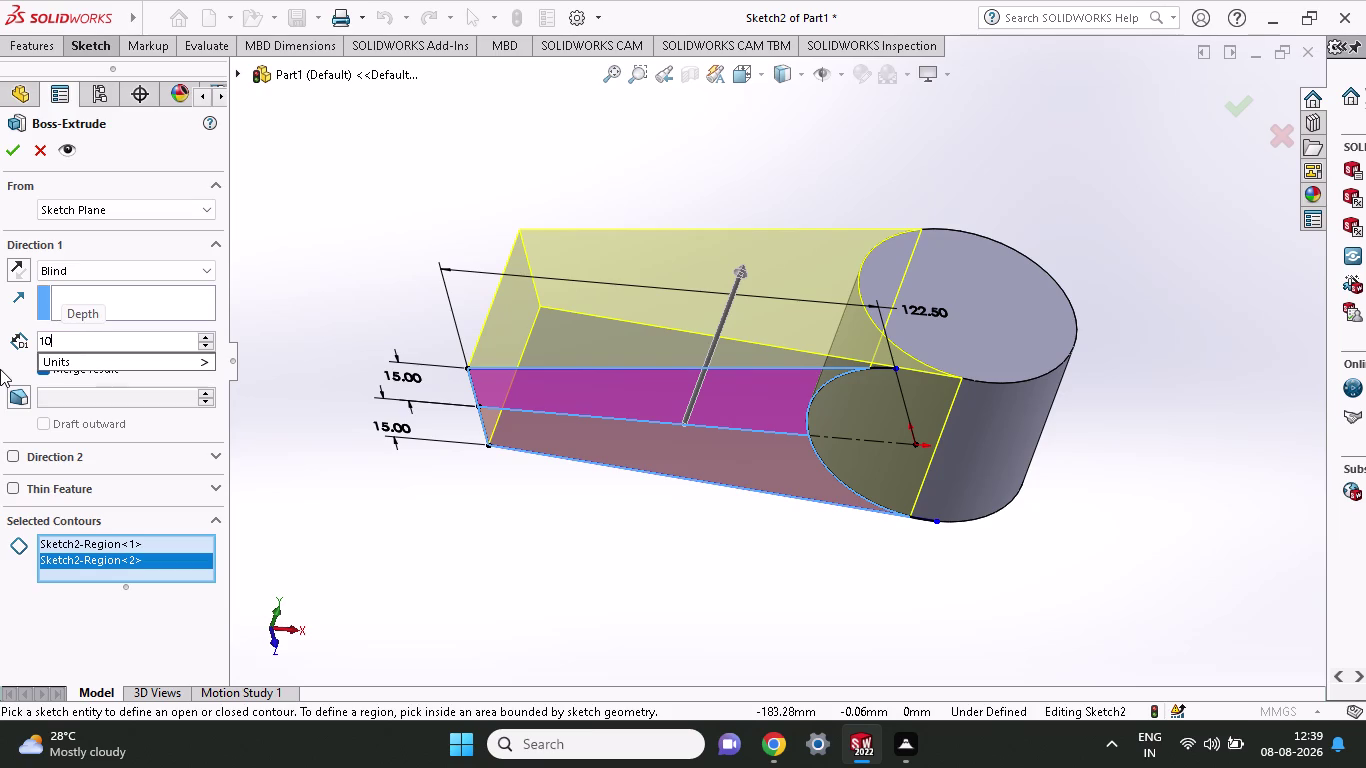
click(5, 152)
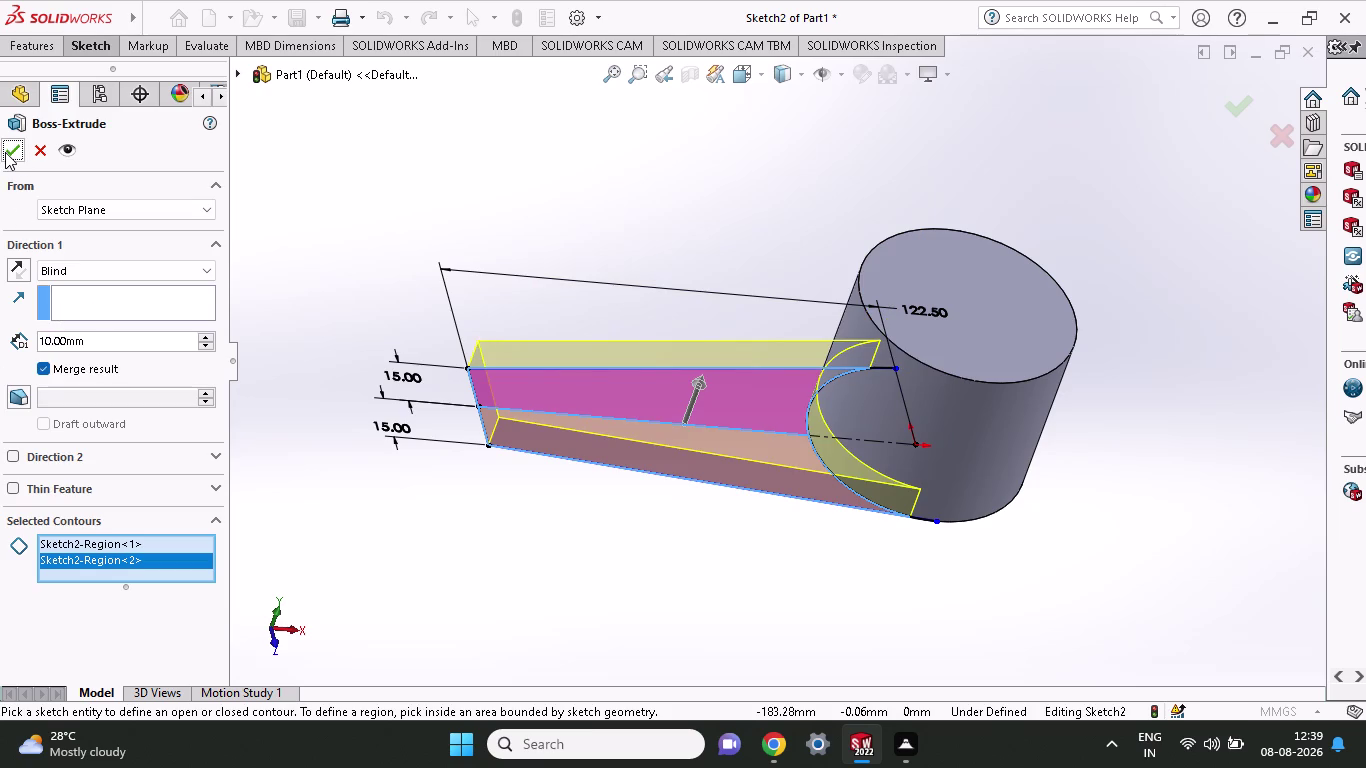
click(5, 152)
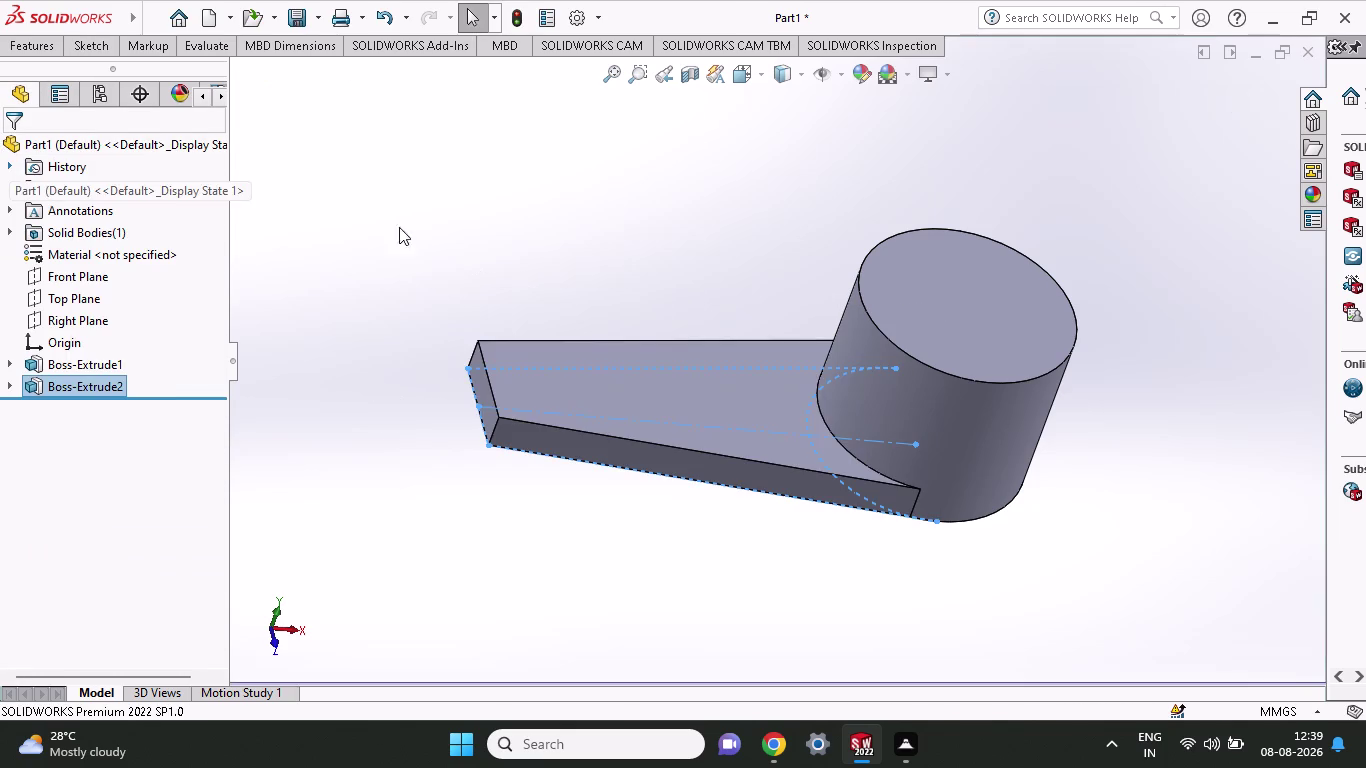
Select the part's flat underside face, view it Normal To, and start Sketch7 on it.
middle_drag(914, 582, 914, 576)
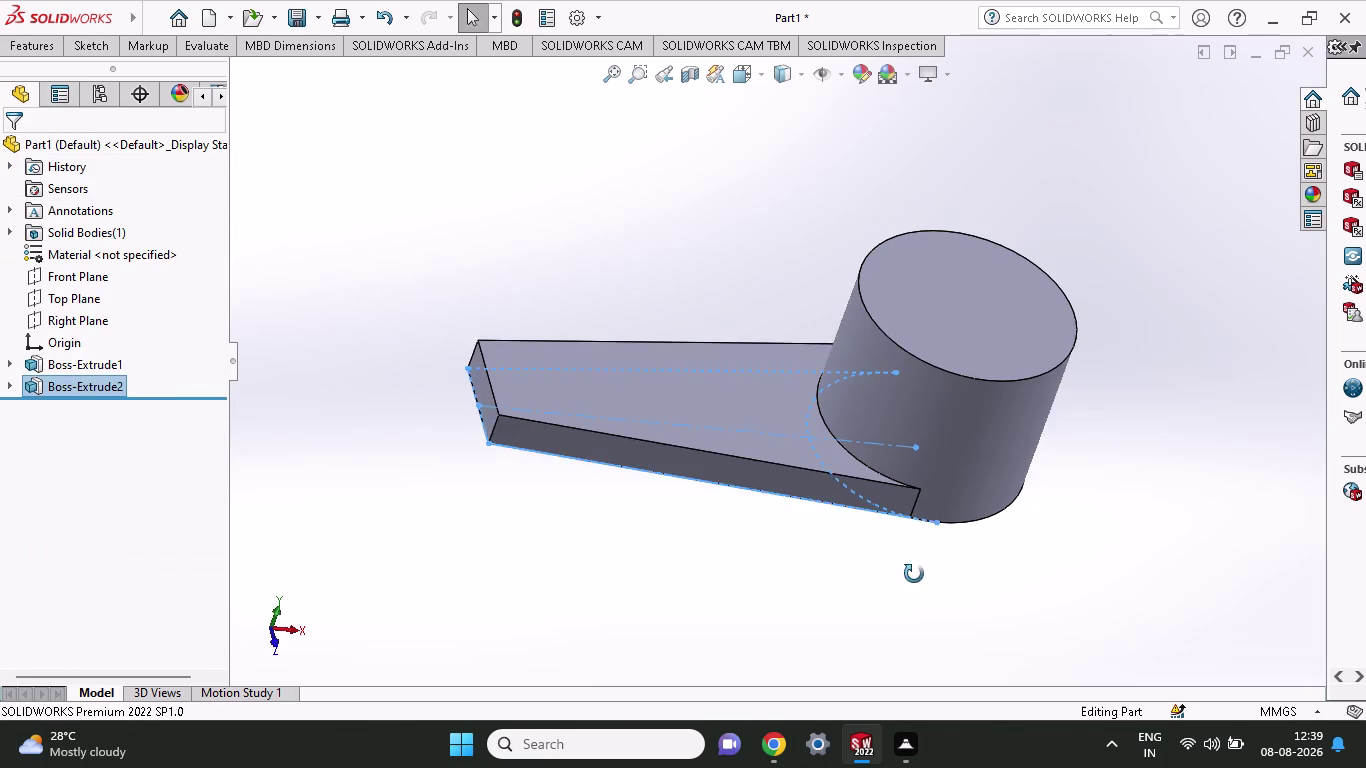
middle_drag(914, 576, 946, 273)
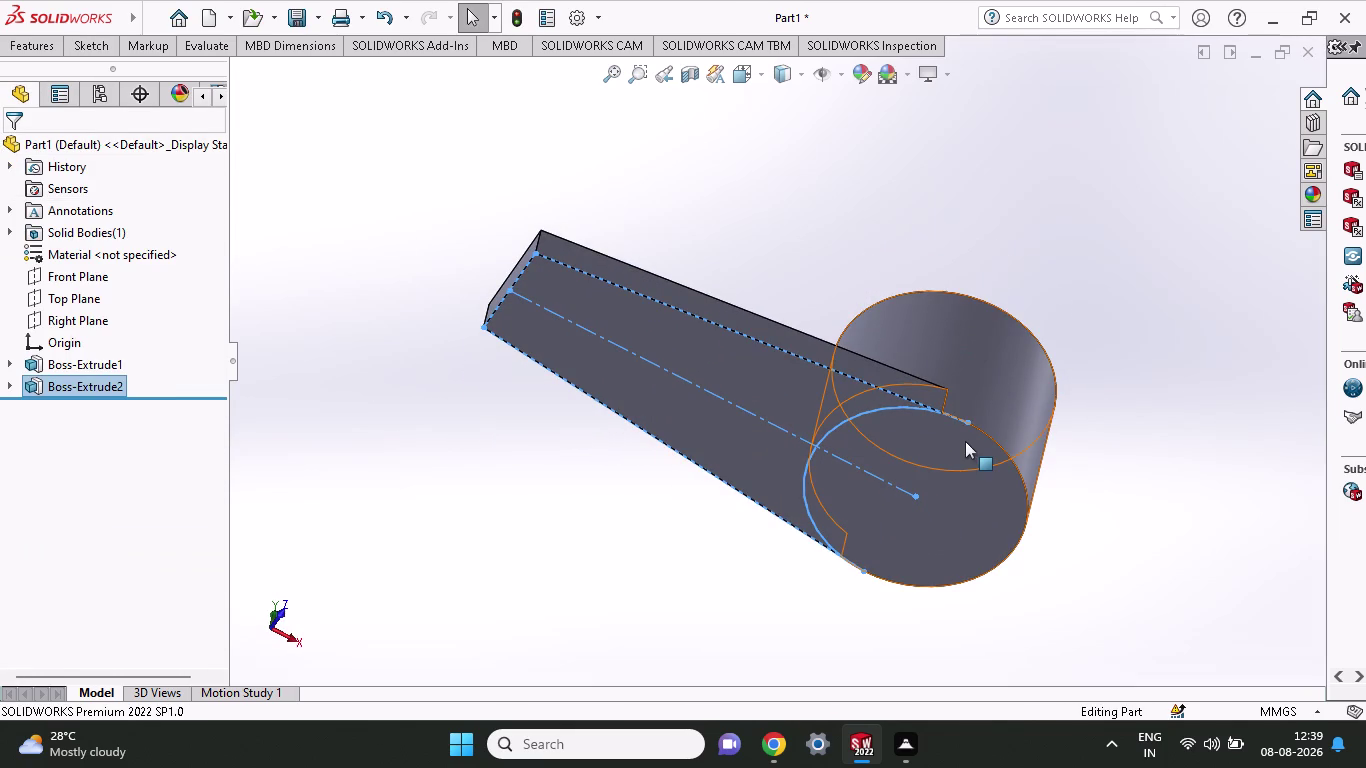
click(921, 475)
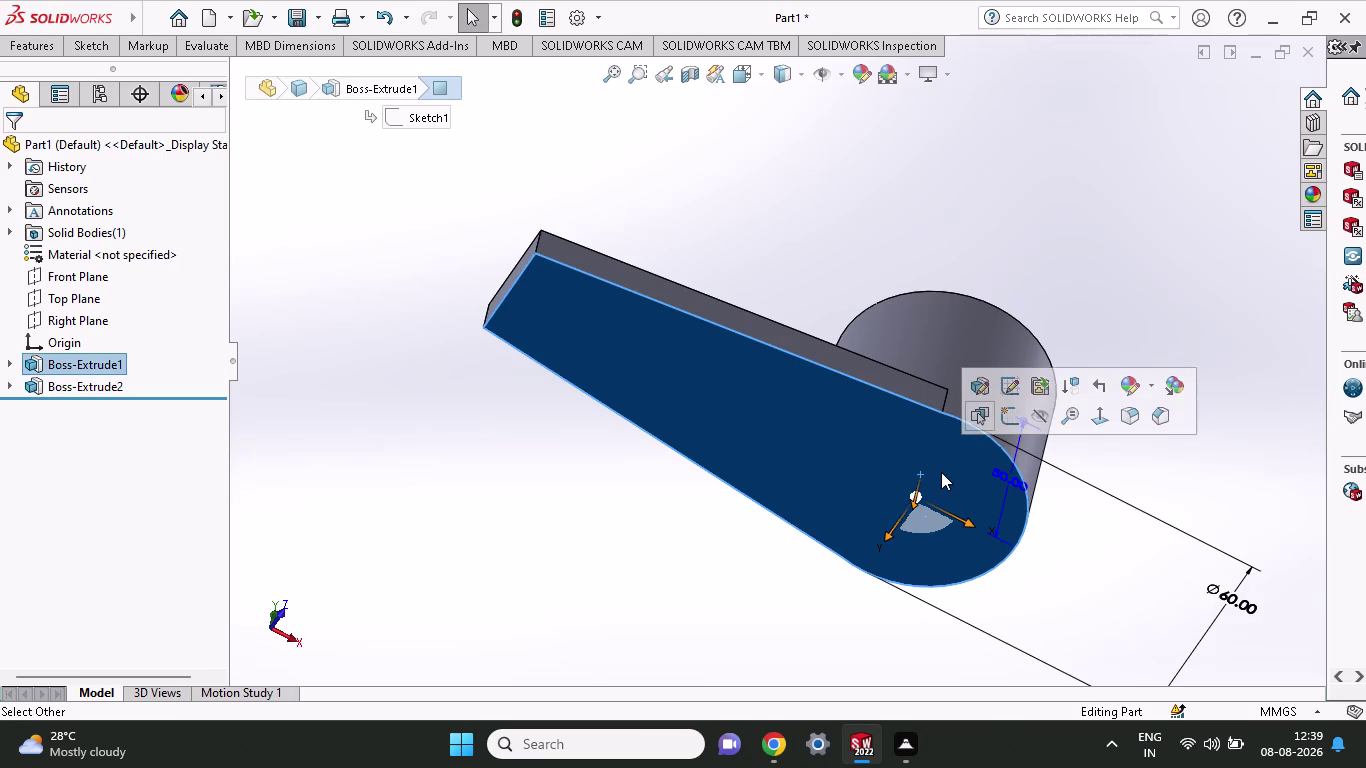
click(1009, 414)
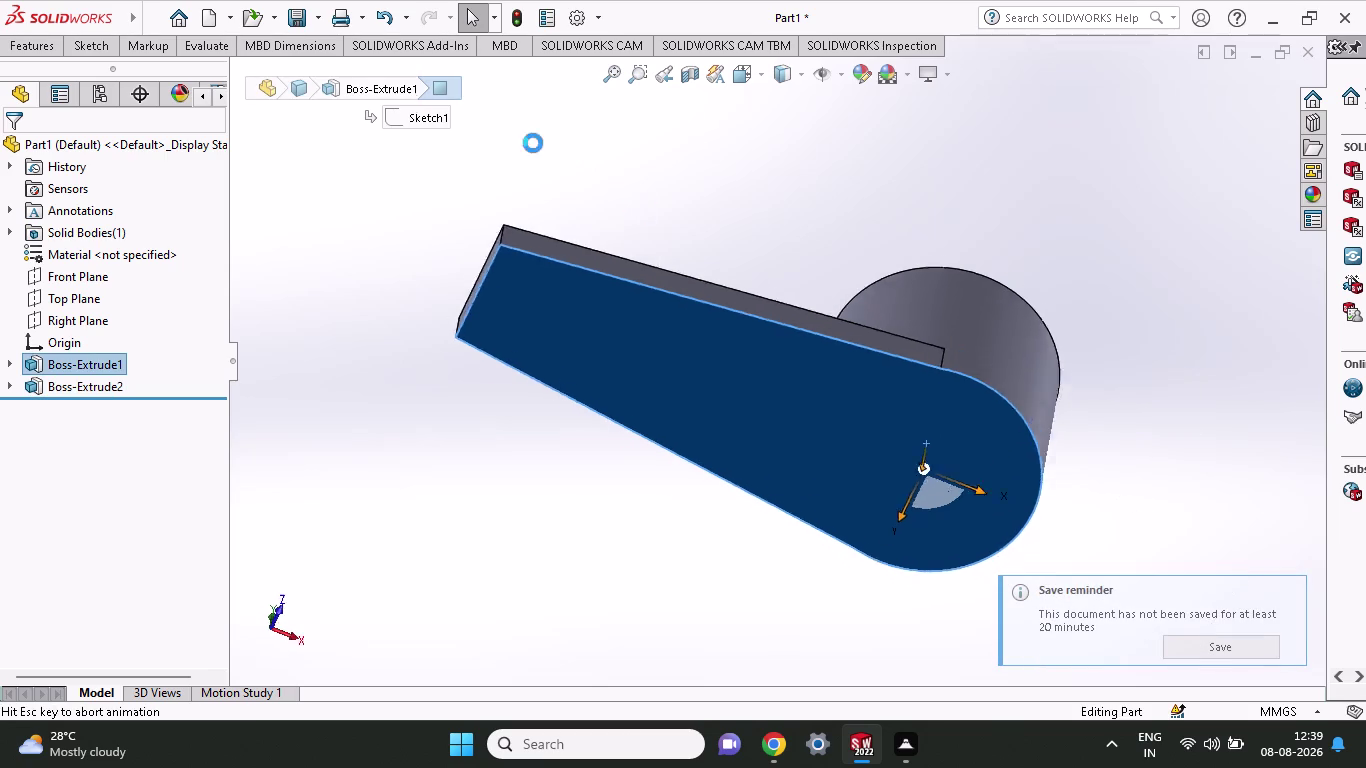
click(101, 50)
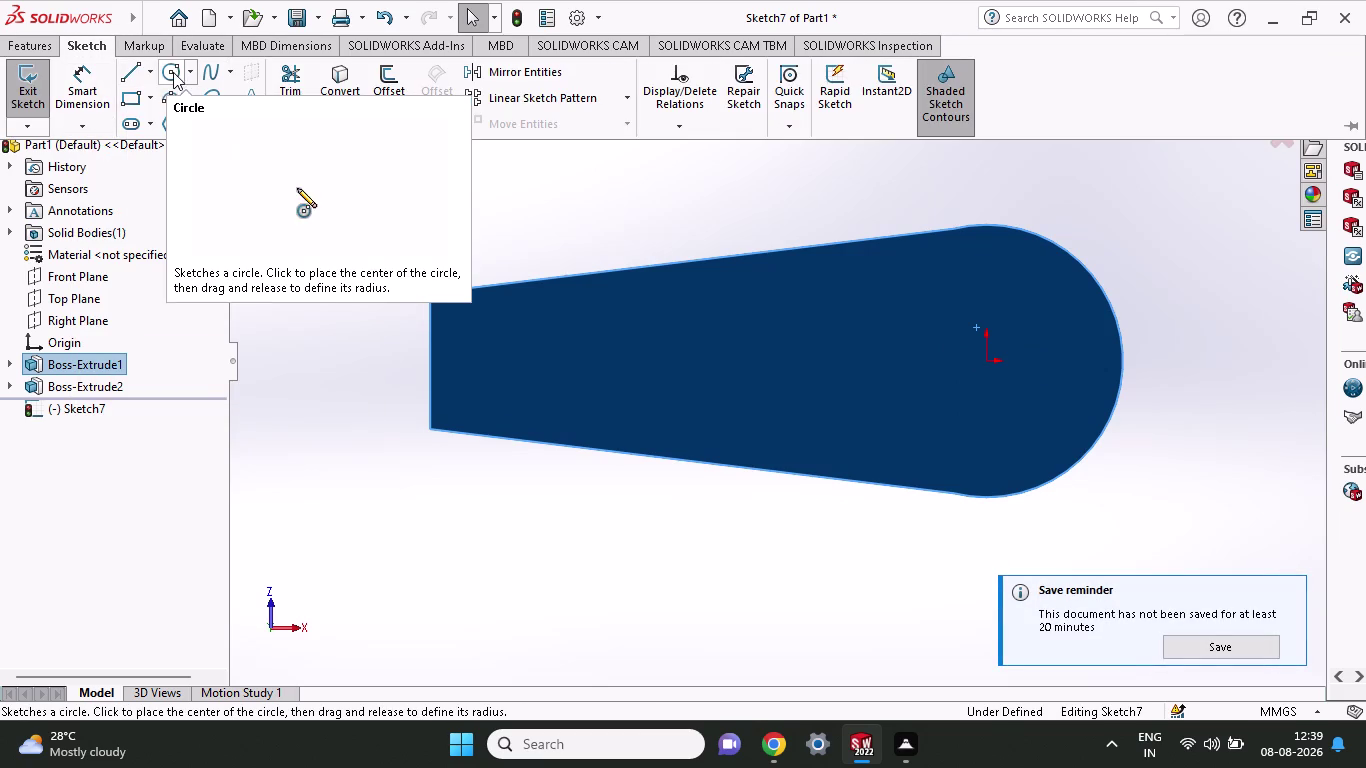
Draw a circle centred on the origin in Sketch7 and give it a 30 mm radius.
click(173, 72)
click(986, 365)
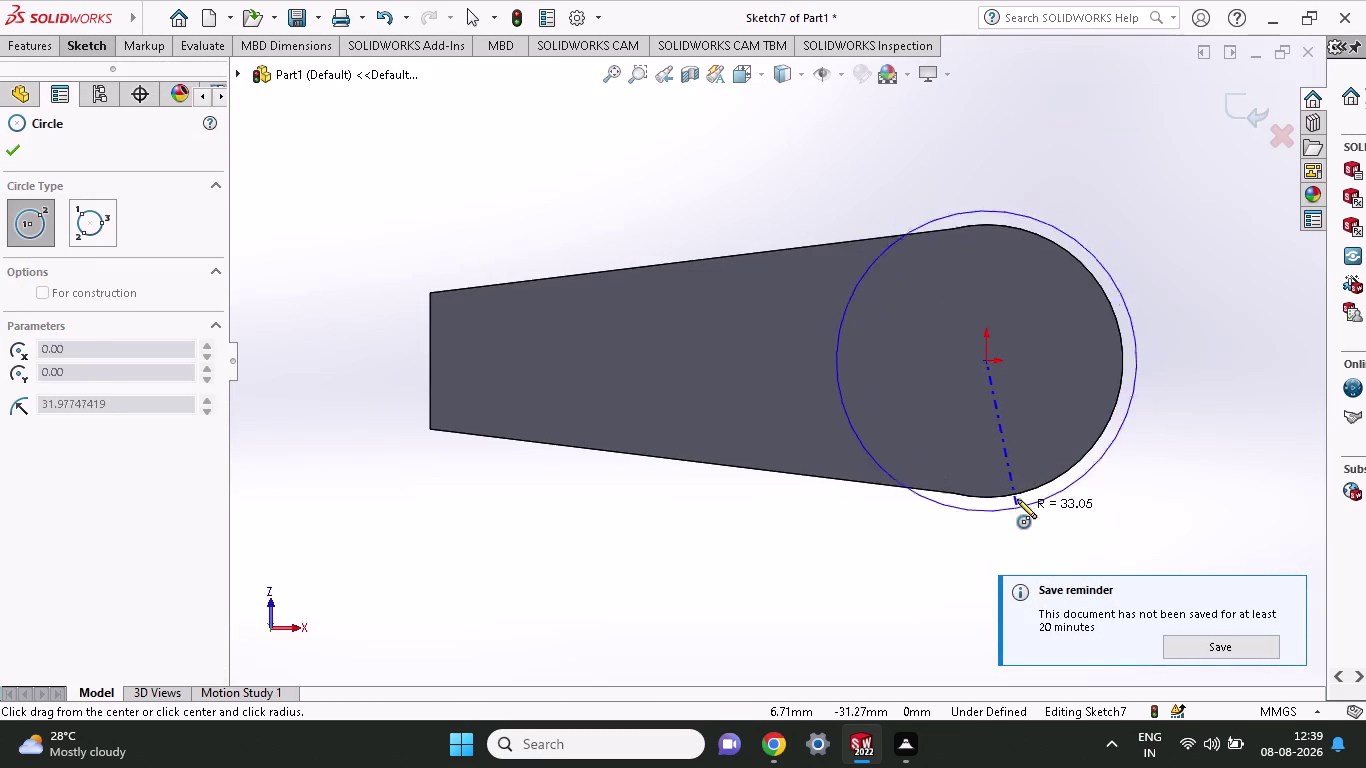
click(1016, 497)
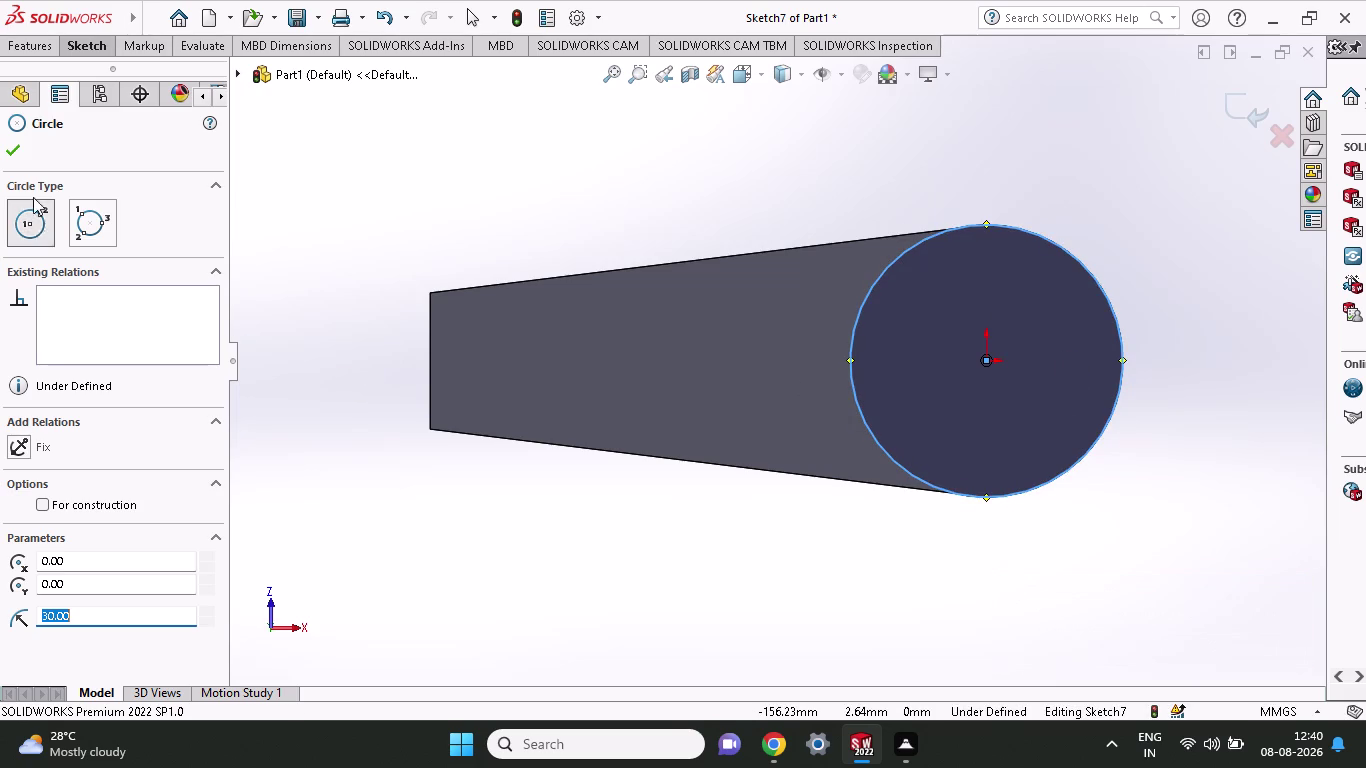
click(30, 48)
click(37, 88)
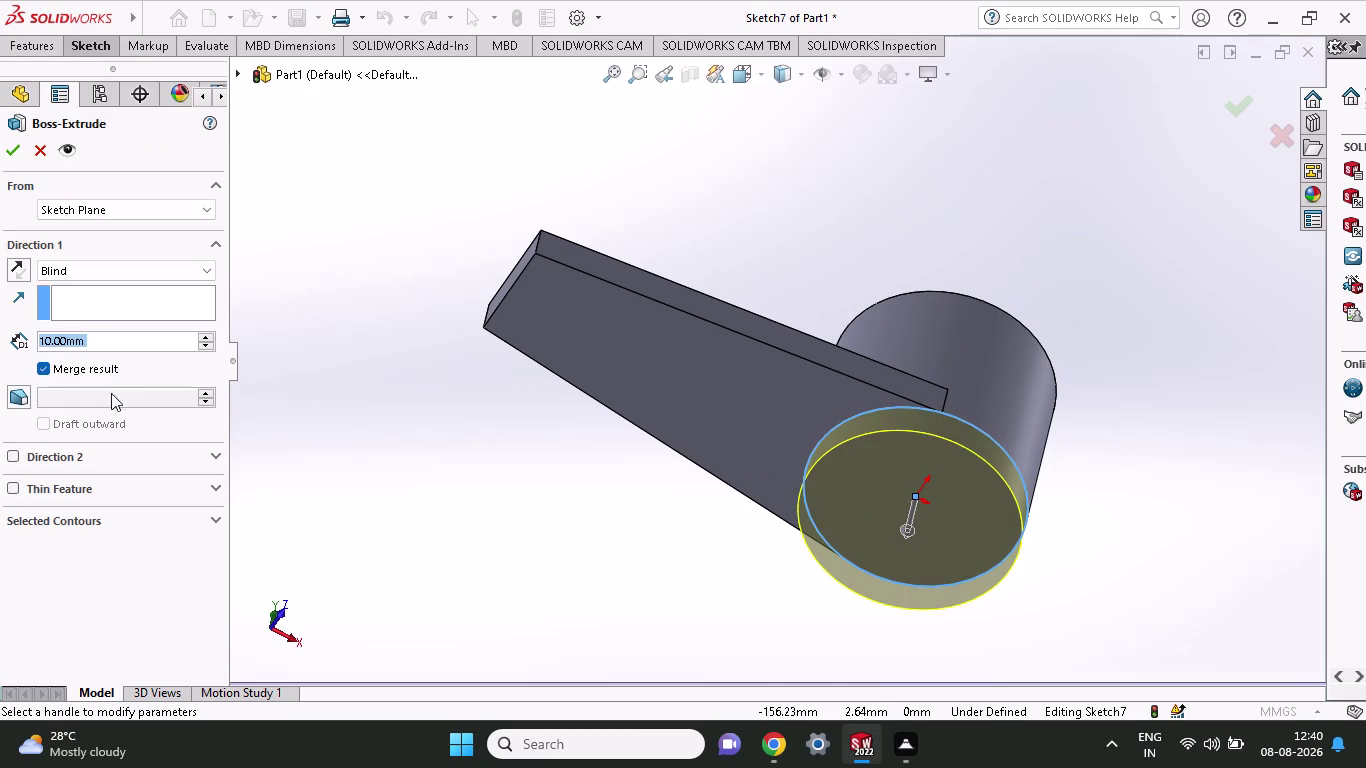
Extrude the Sketch7 circle 20 mm below the hub as Boss-Extrude3.
text(2)
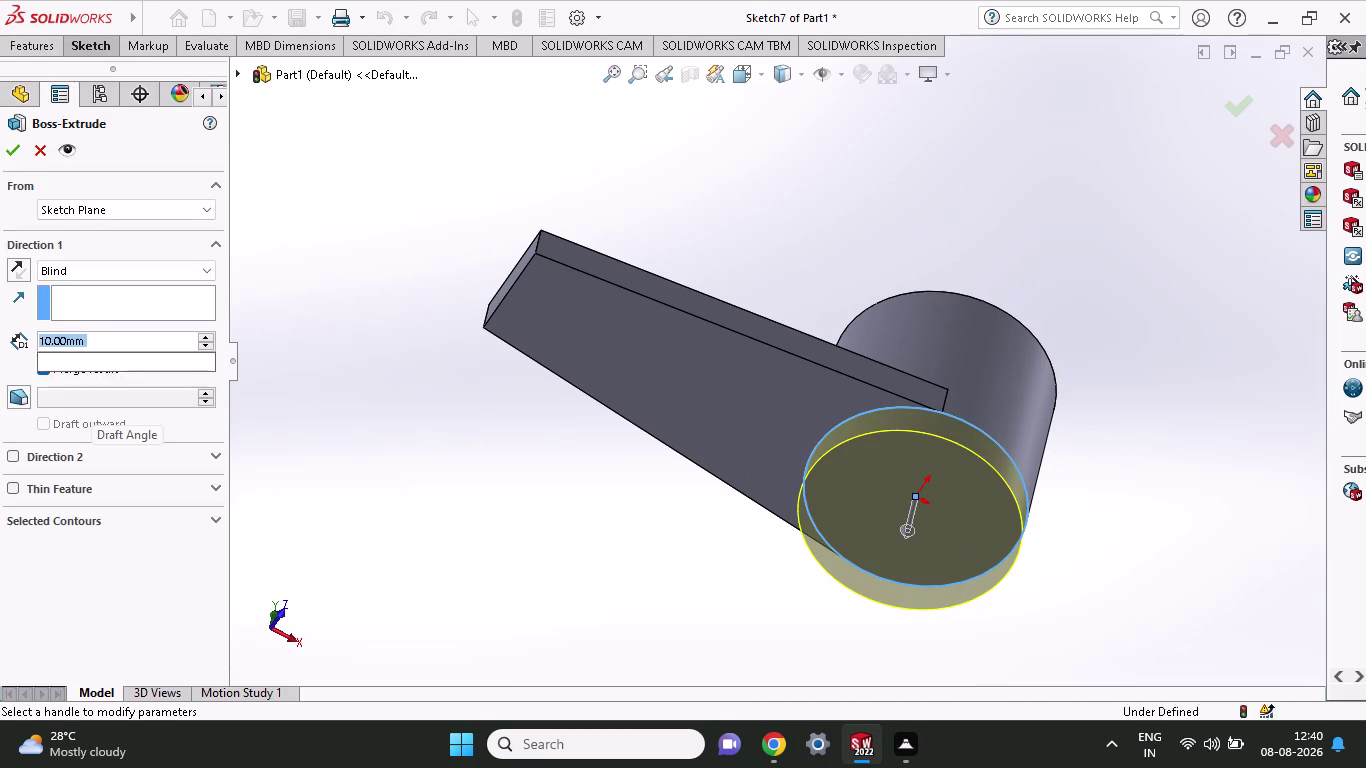
text(0)
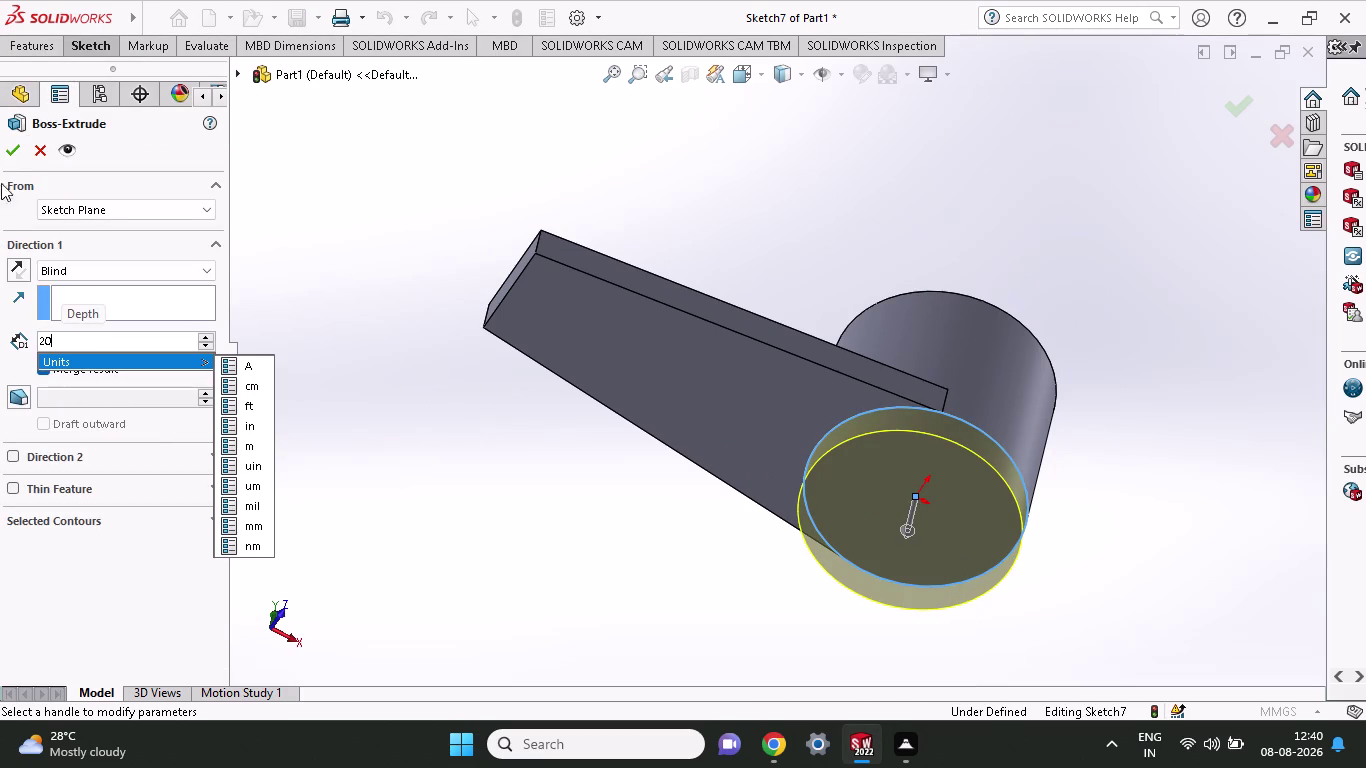
click(12, 153)
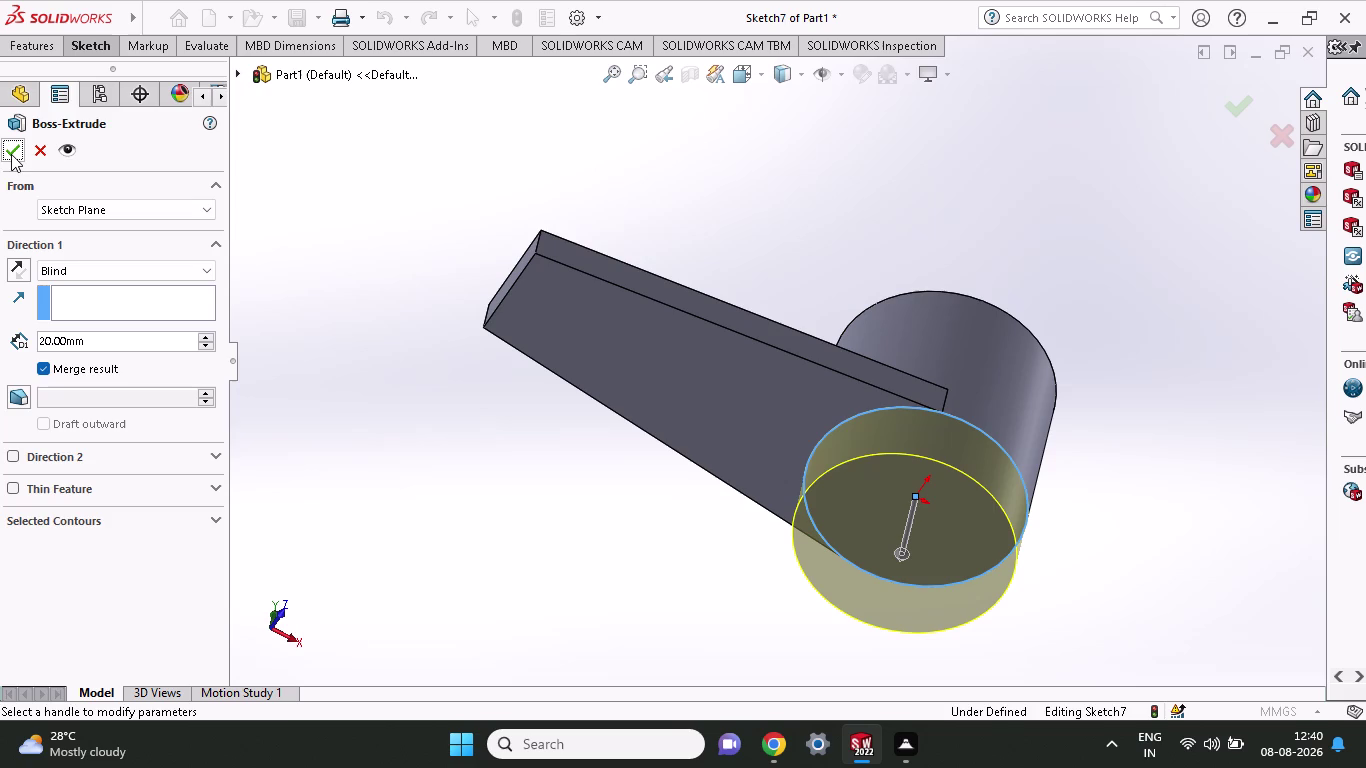
click(10, 154)
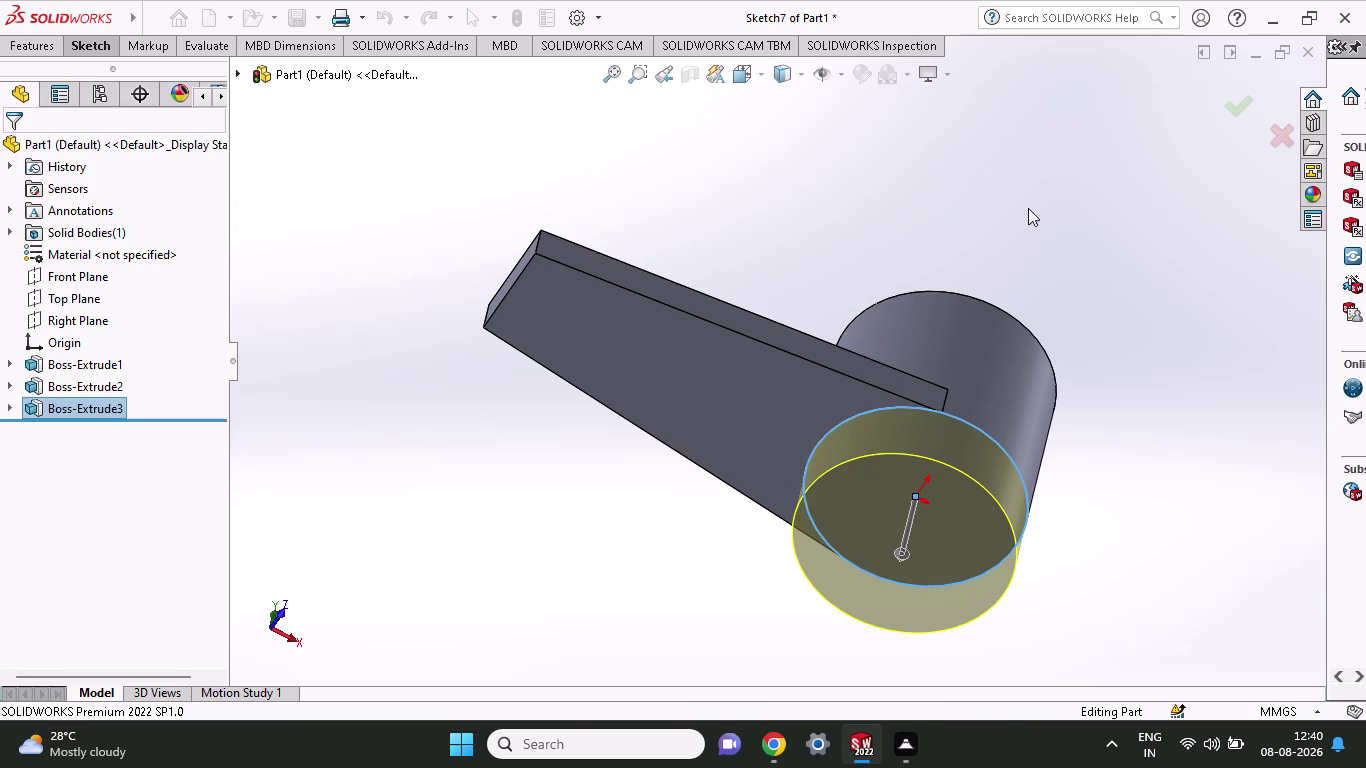
Change Boss-Extrude1's cylinder height dimension from 50.00 to 20 mm.
middle_drag(1039, 233, 1004, 317)
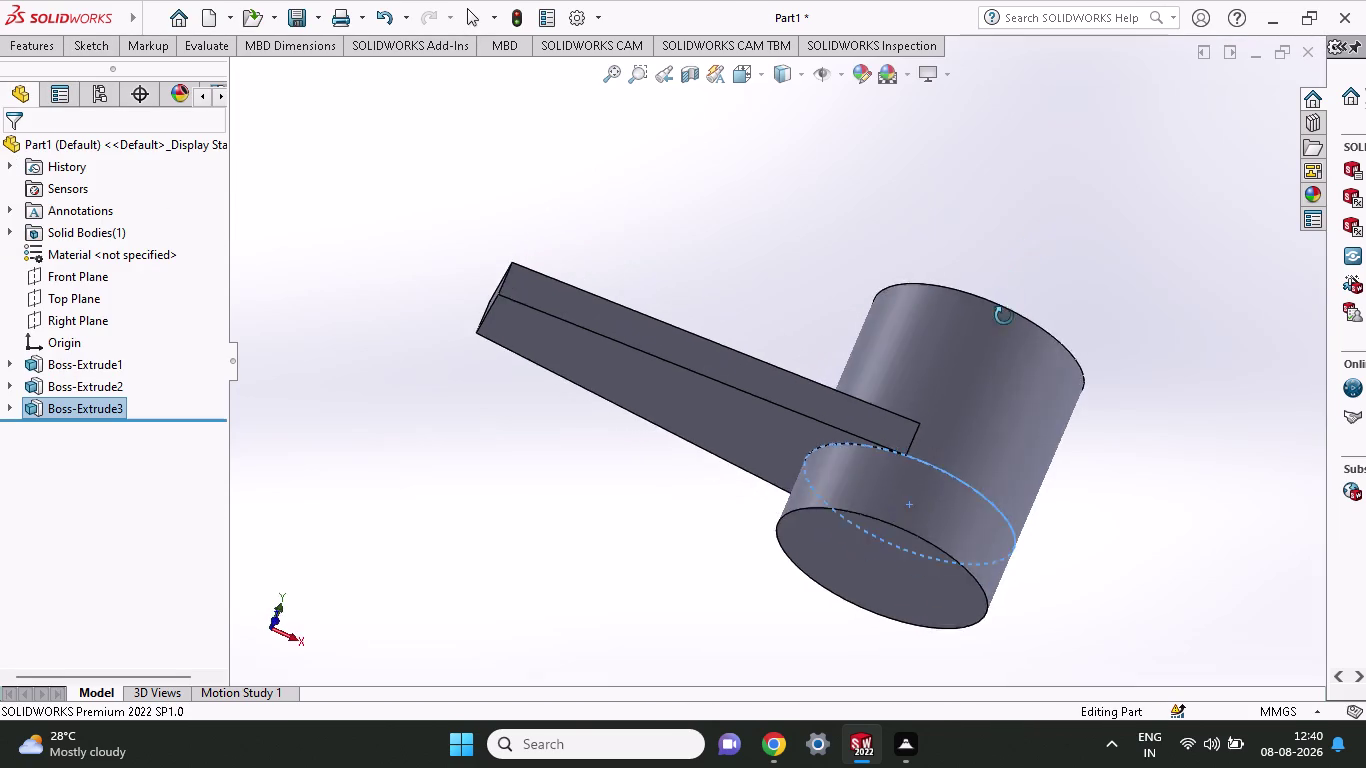
middle_drag(1004, 317, 998, 489)
click(968, 362)
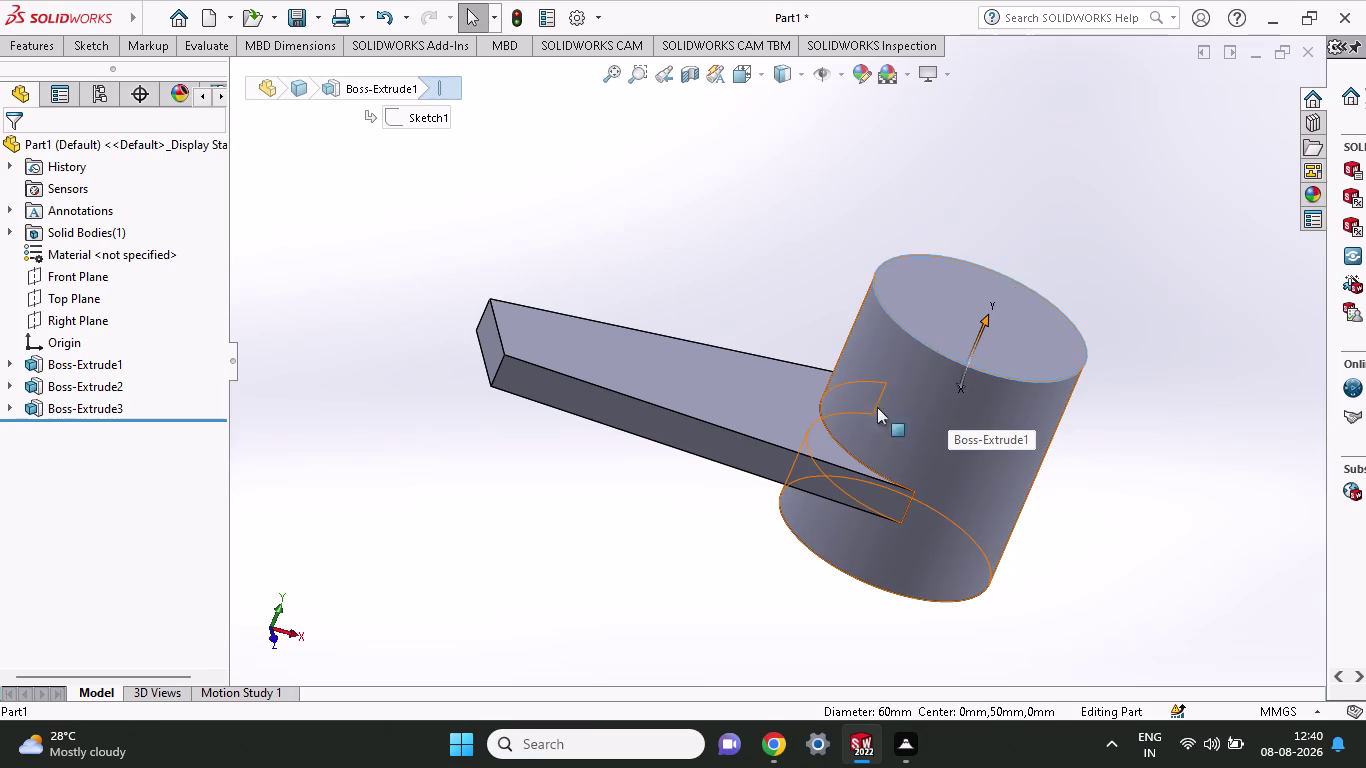
click(893, 428)
click(949, 287)
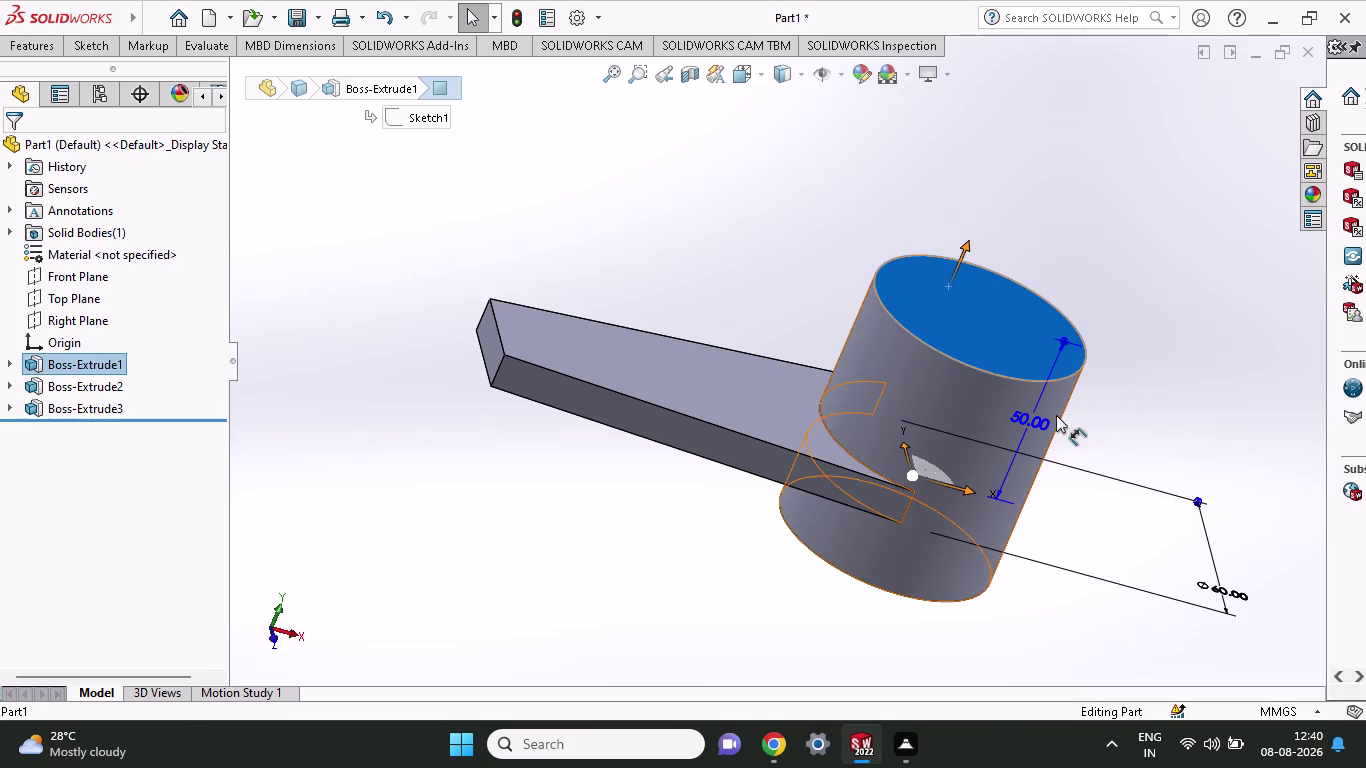
double_click(1029, 419)
double_click(1026, 413)
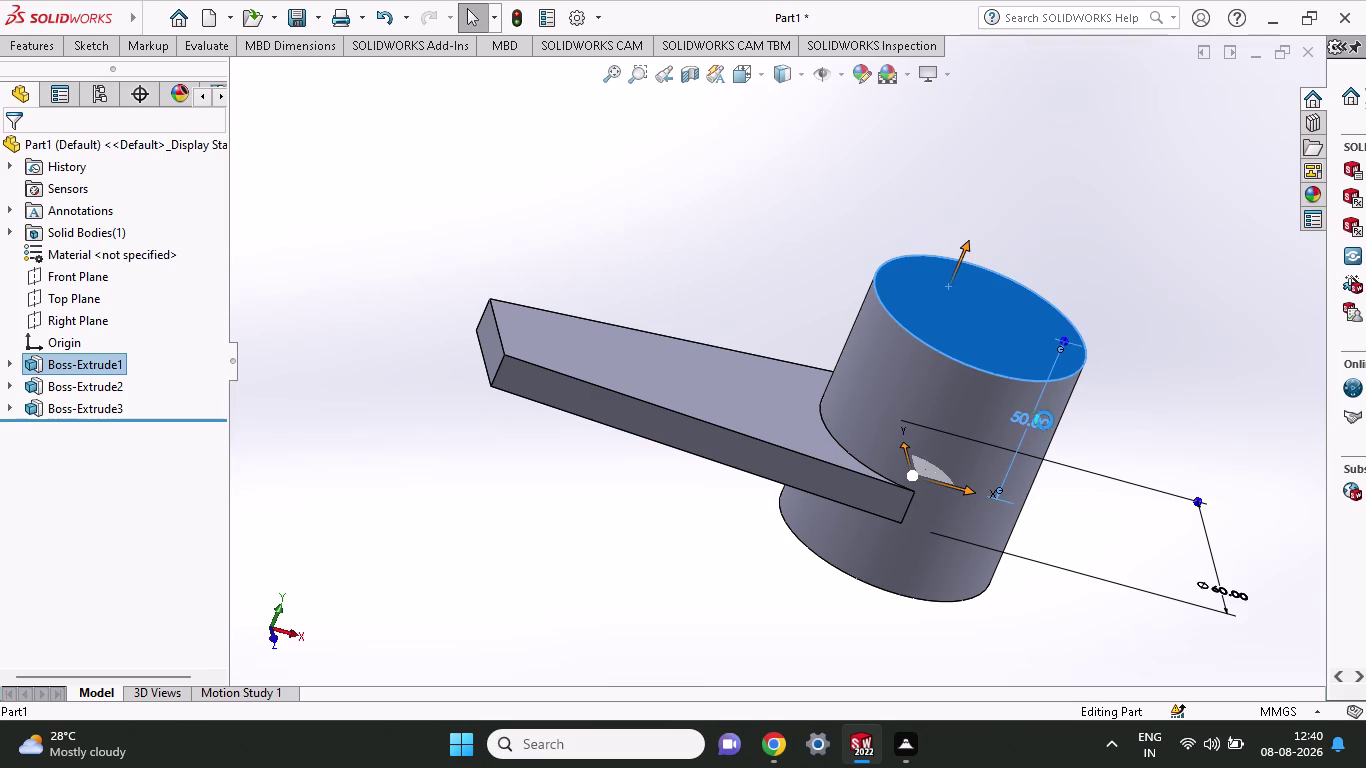
drag(1010, 444, 869, 454)
text(20)
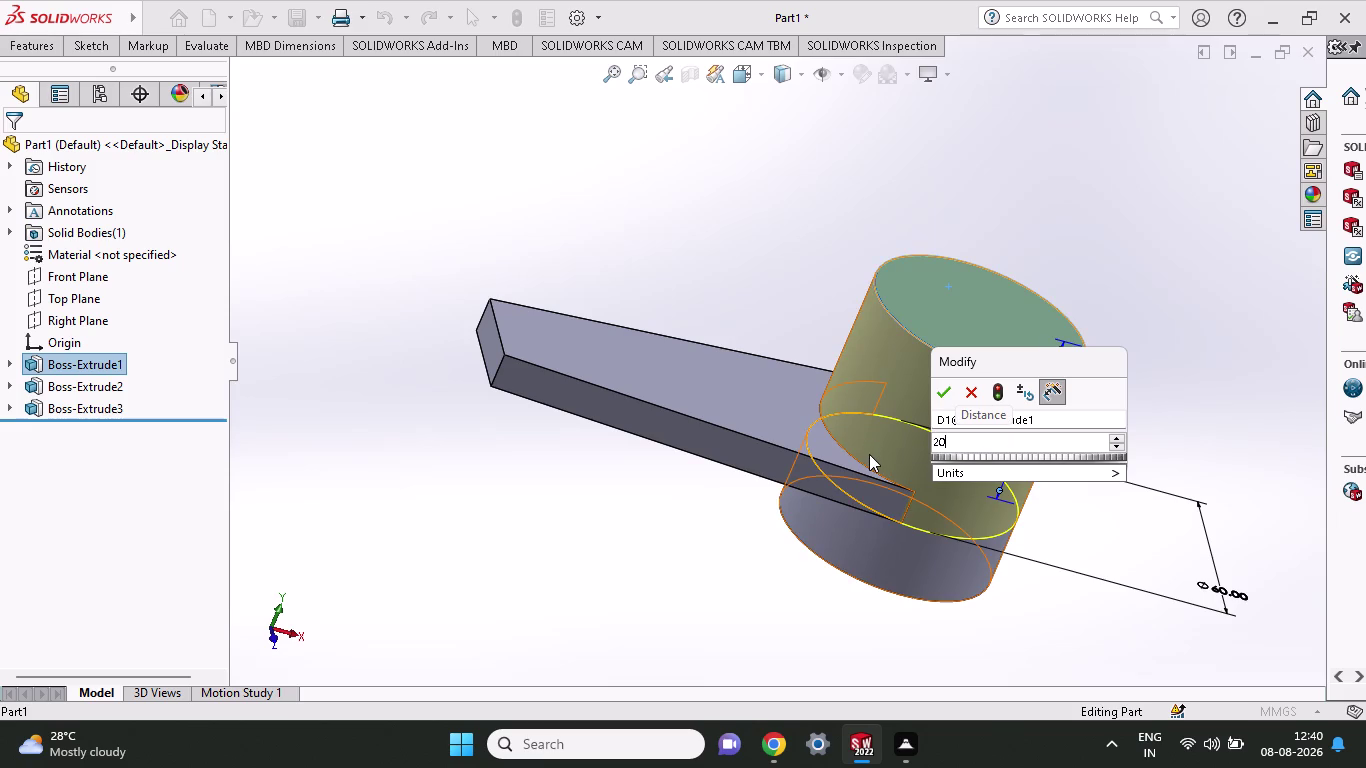
click(943, 387)
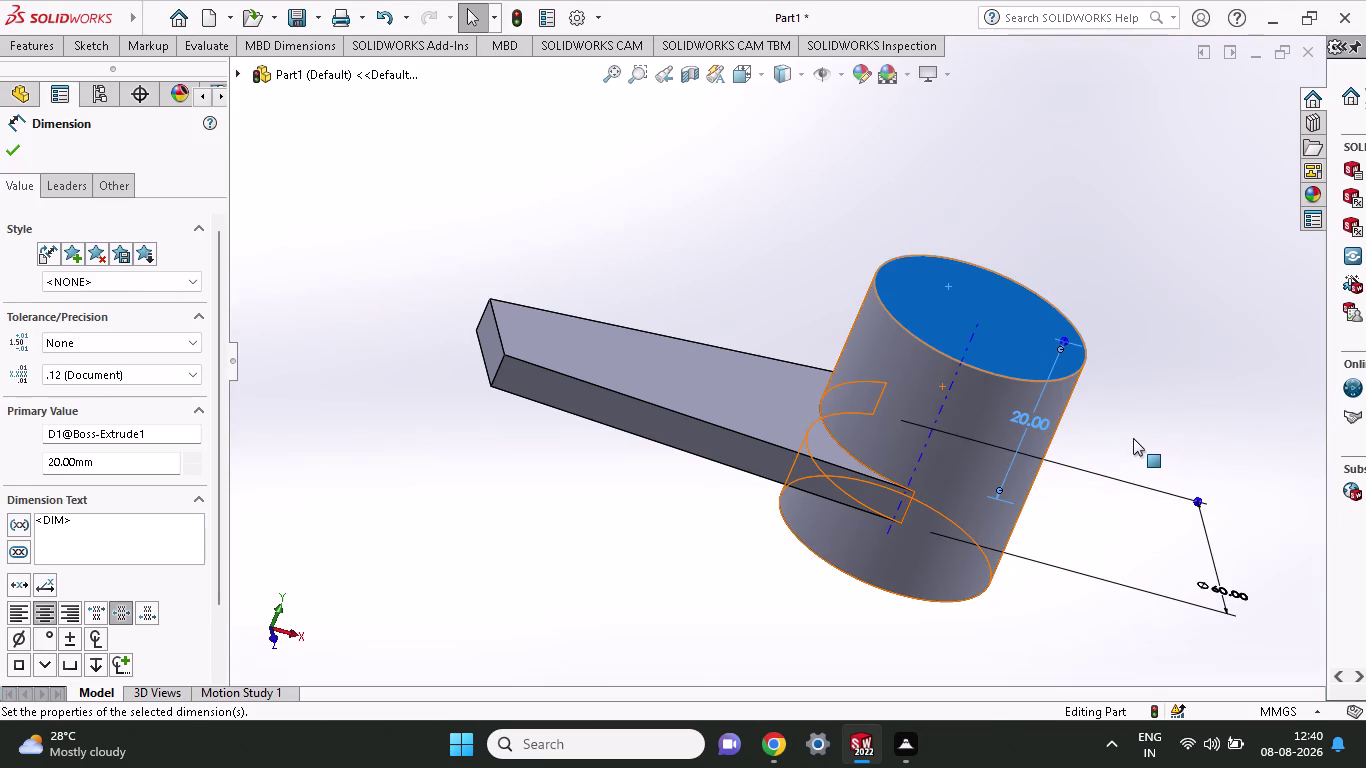
Orbit and zoom around the model to inspect the shortened hub and the bar.
middle_drag(1133, 438, 1105, 342)
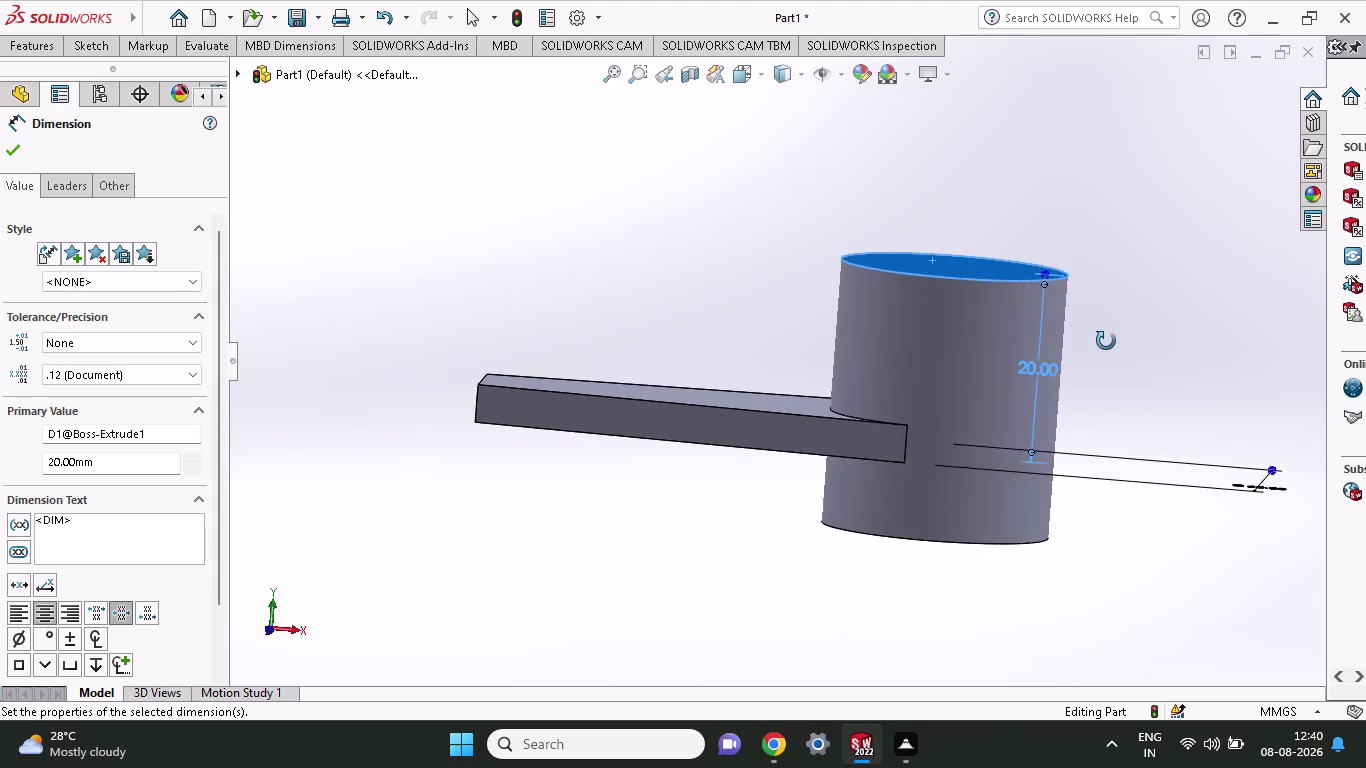
middle_drag(1105, 342, 1120, 347)
scroll(up, 3)
scroll(down, 3)
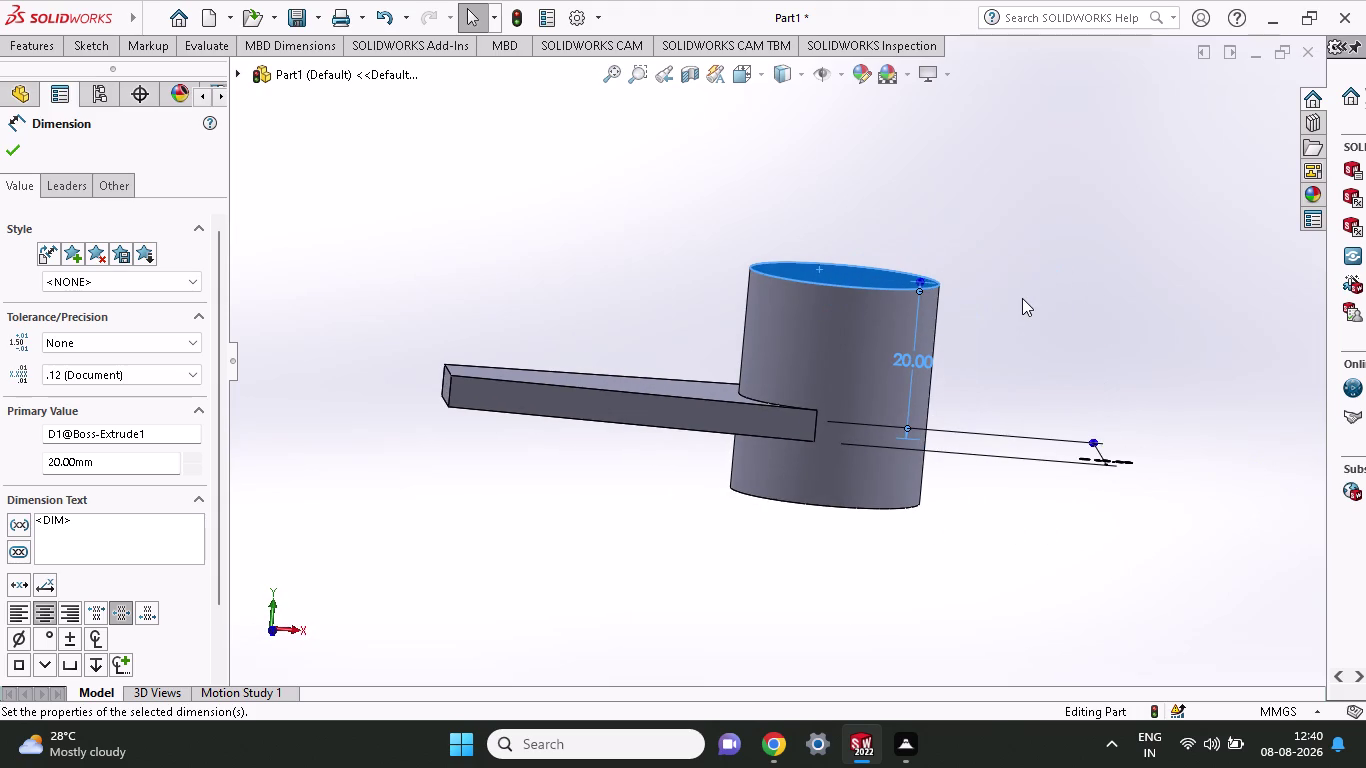
middle_drag(1022, 298, 1049, 276)
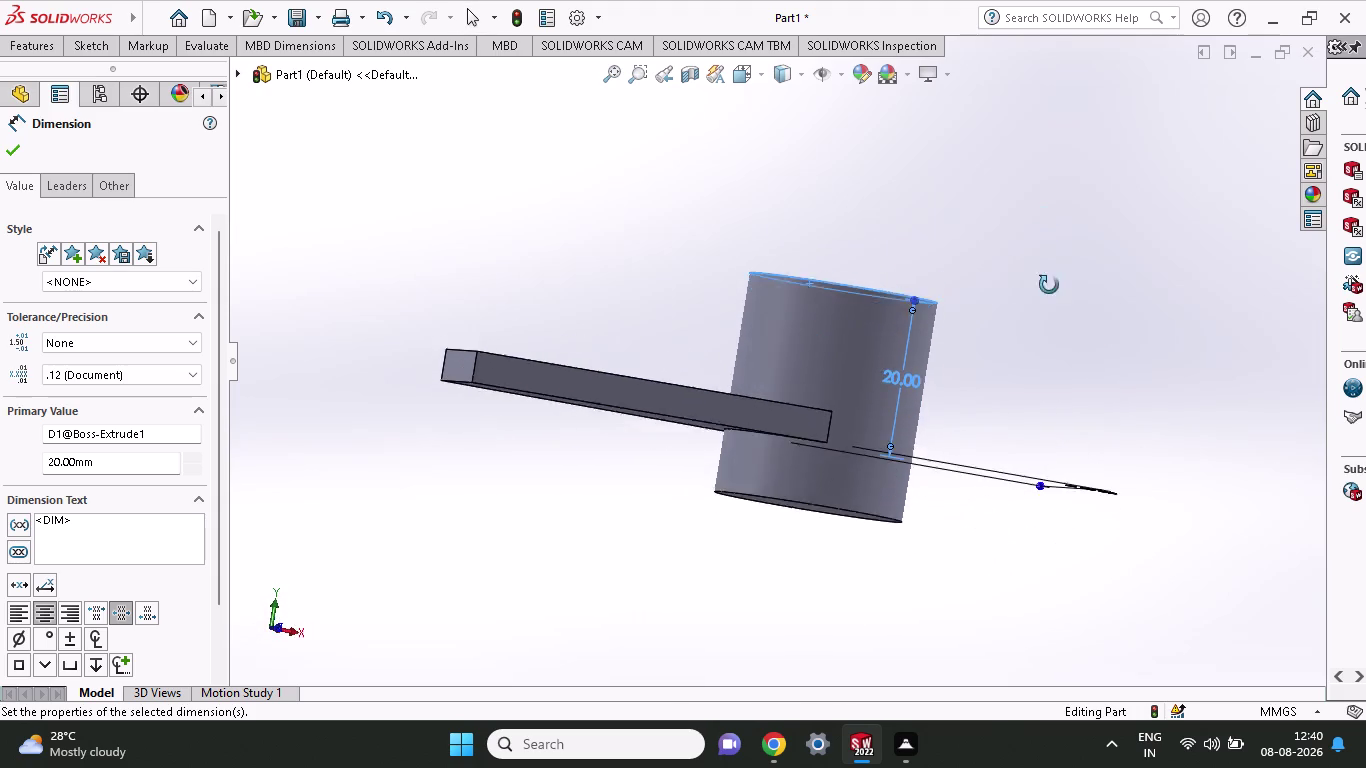
middle_drag(1049, 276, 1059, 374)
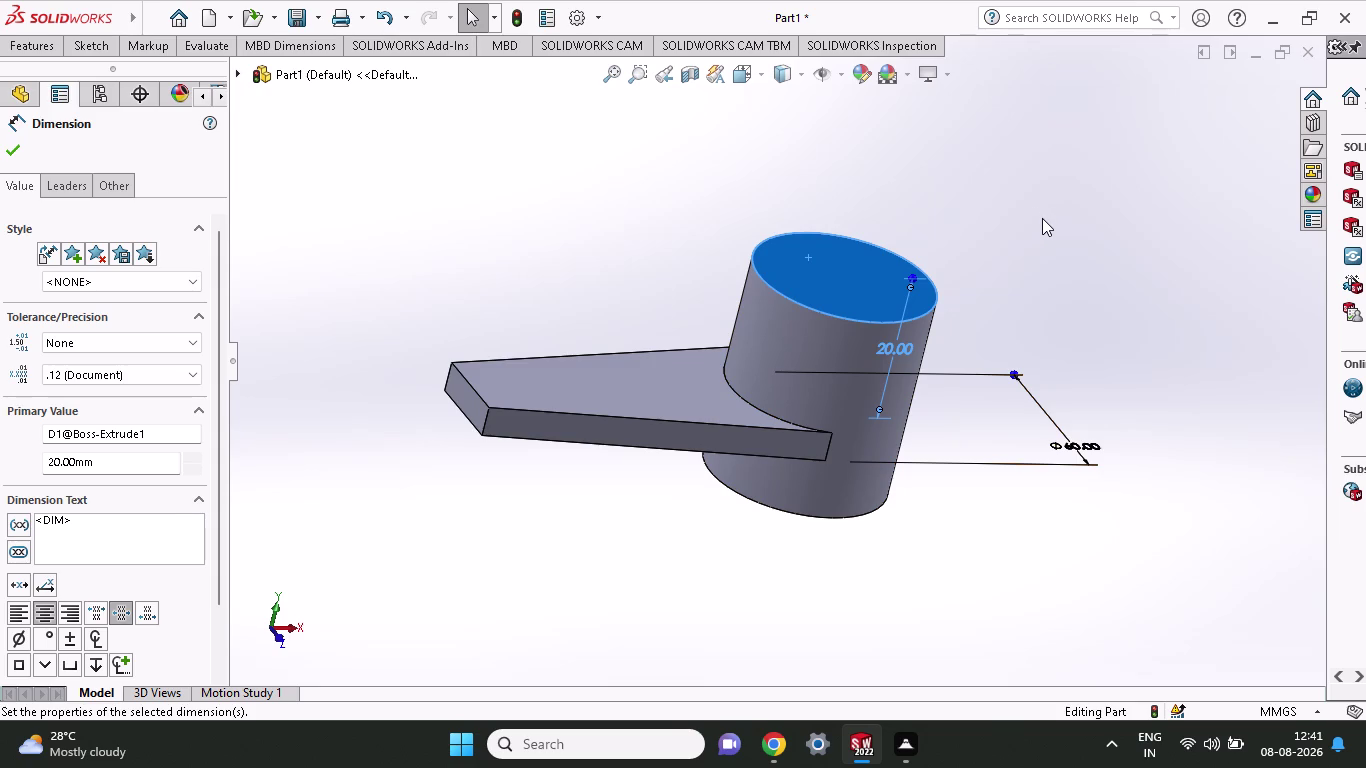
middle_drag(1042, 218, 1139, 219)
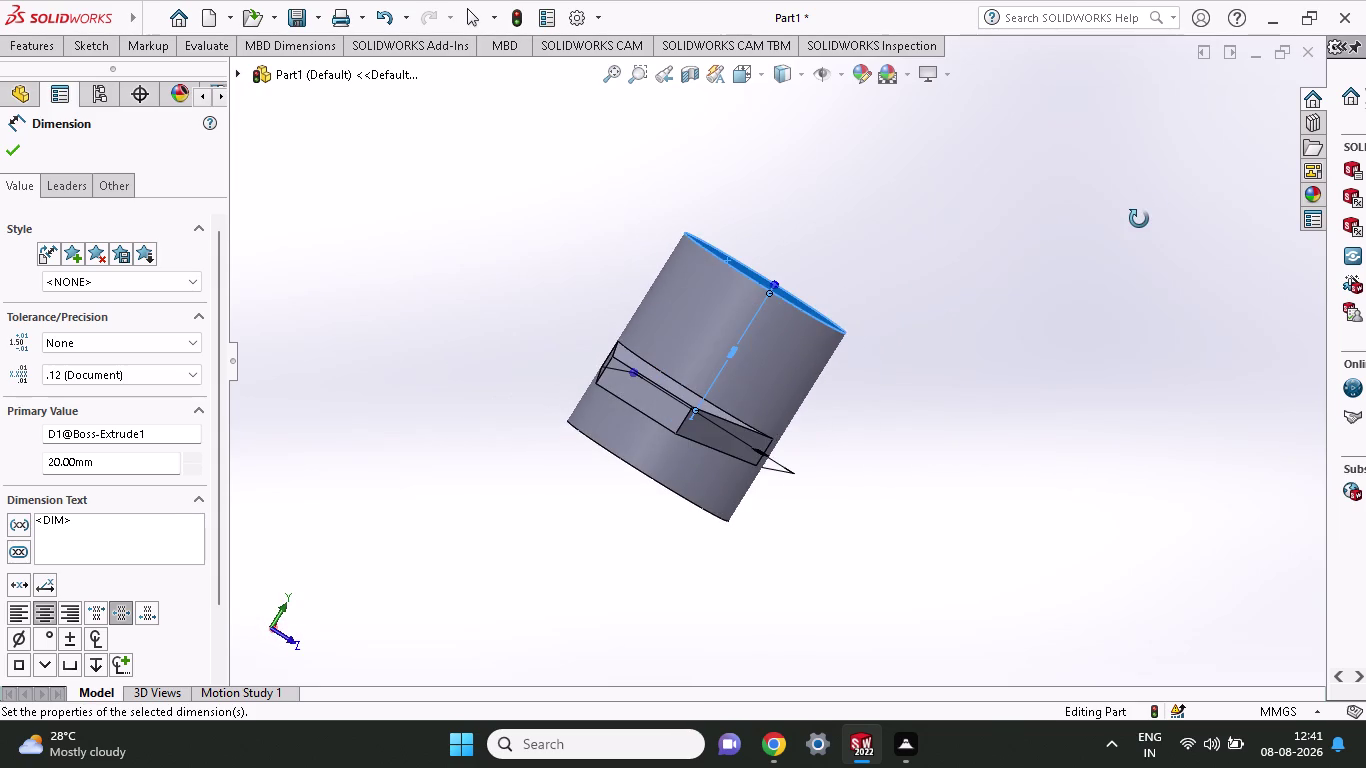
middle_drag(1139, 219, 1150, 223)
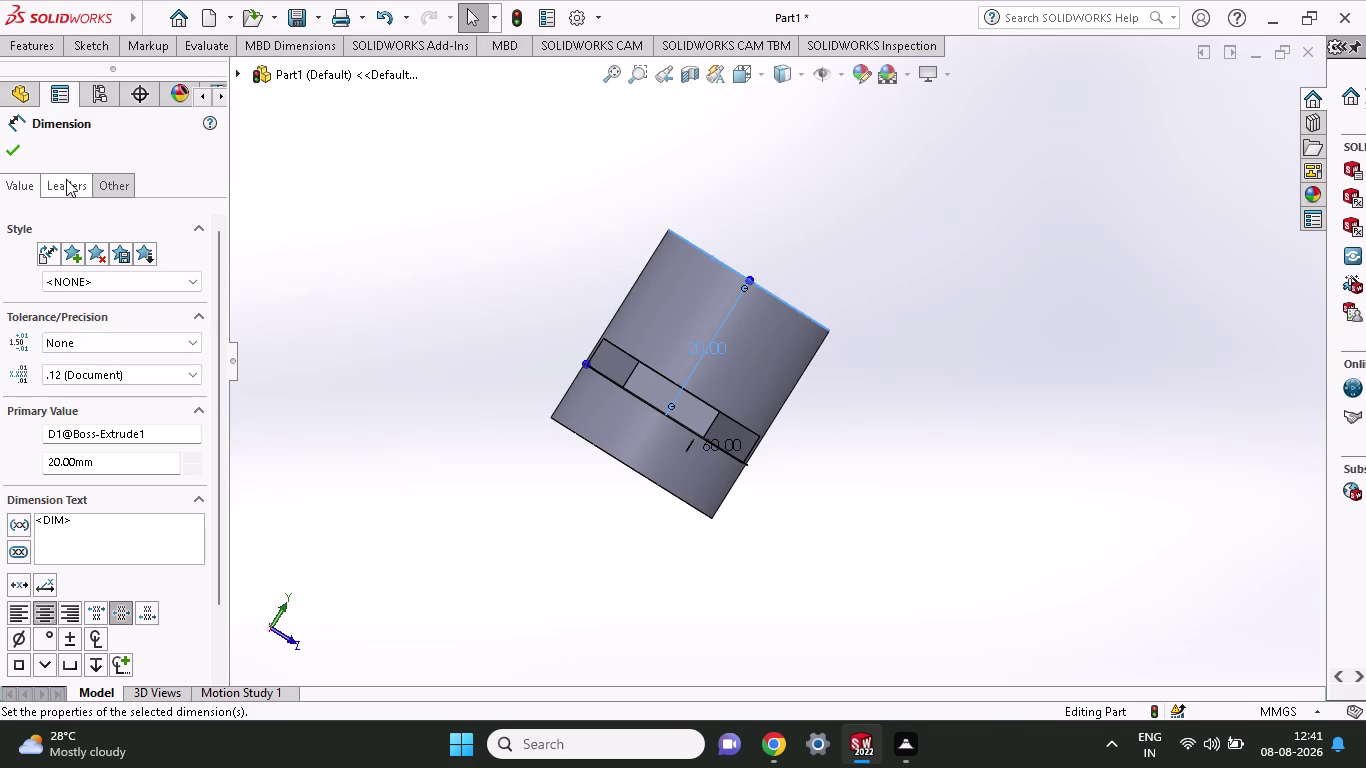
click(2, 157)
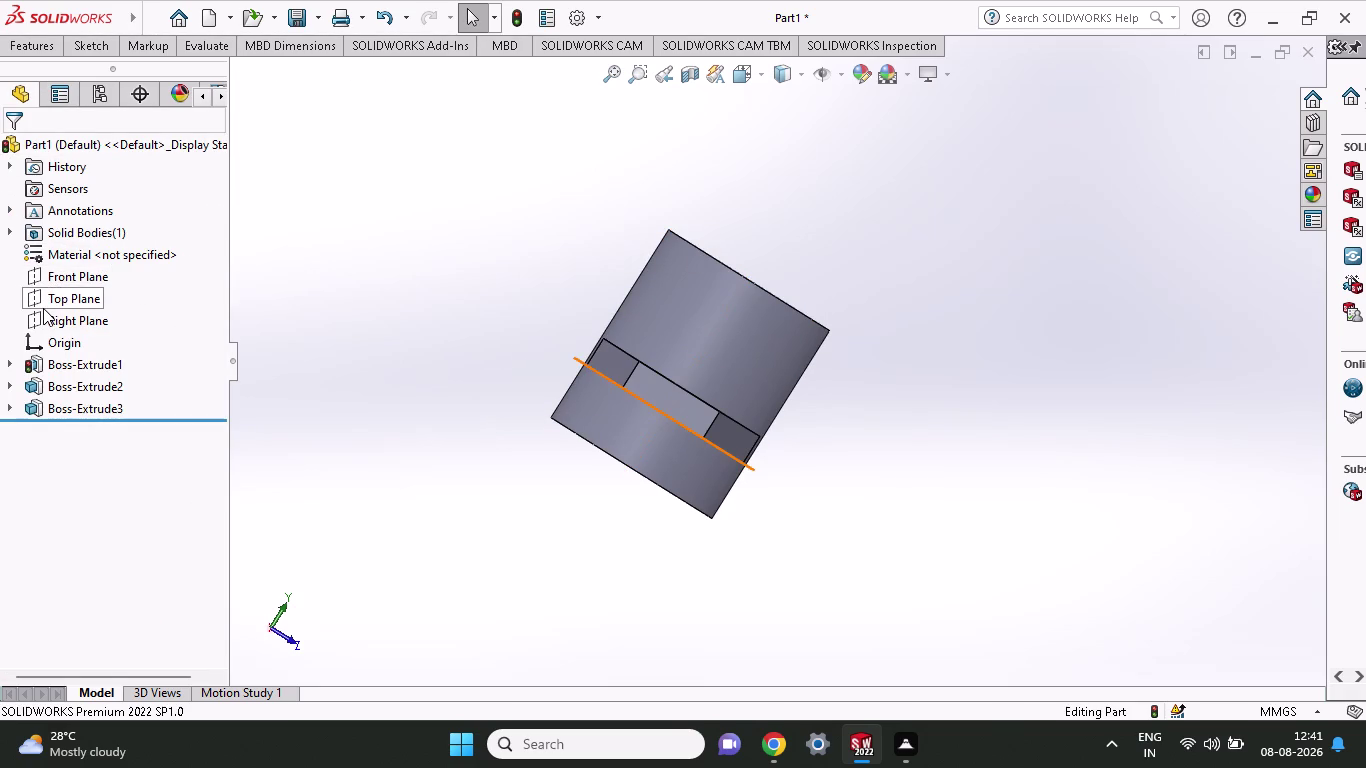
Start and exit a sketch on the Top Plane, then select the Right Plane.
click(44, 300)
click(60, 279)
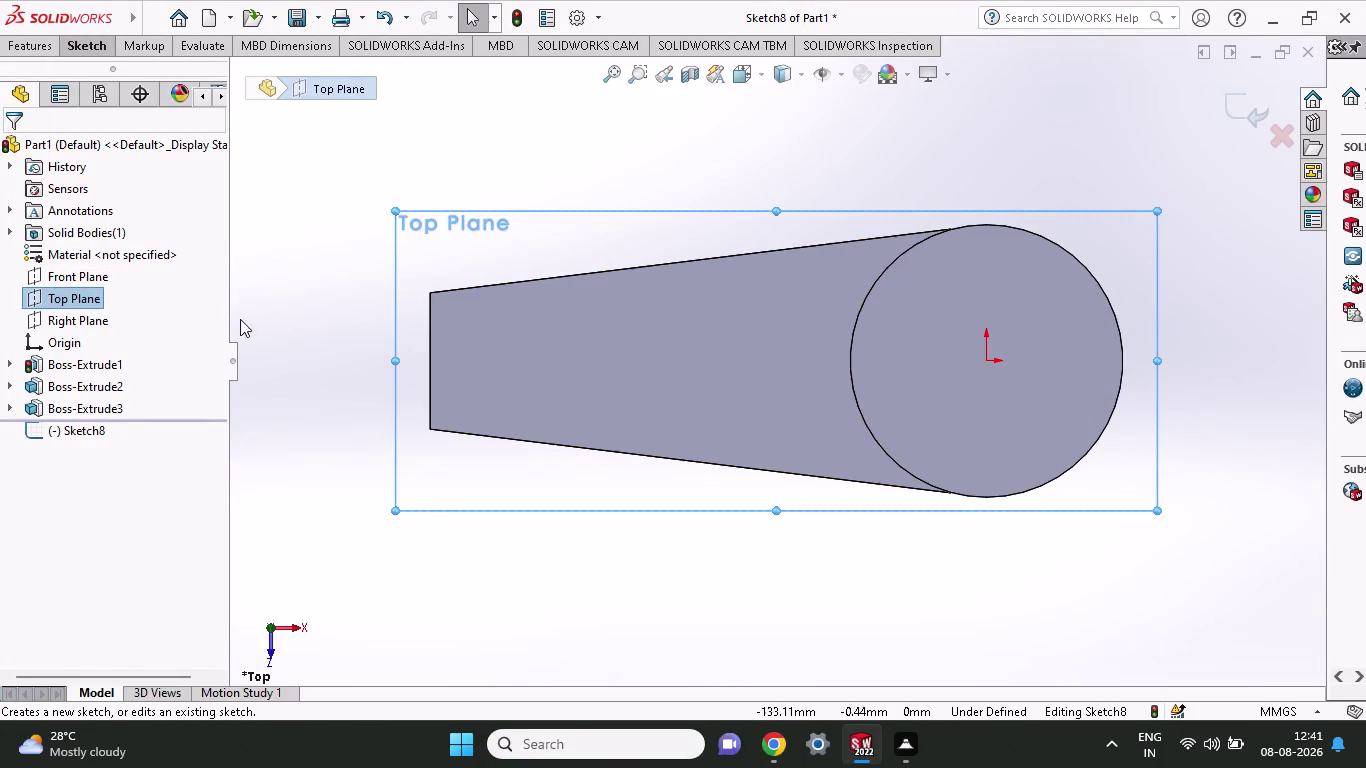
click(40, 322)
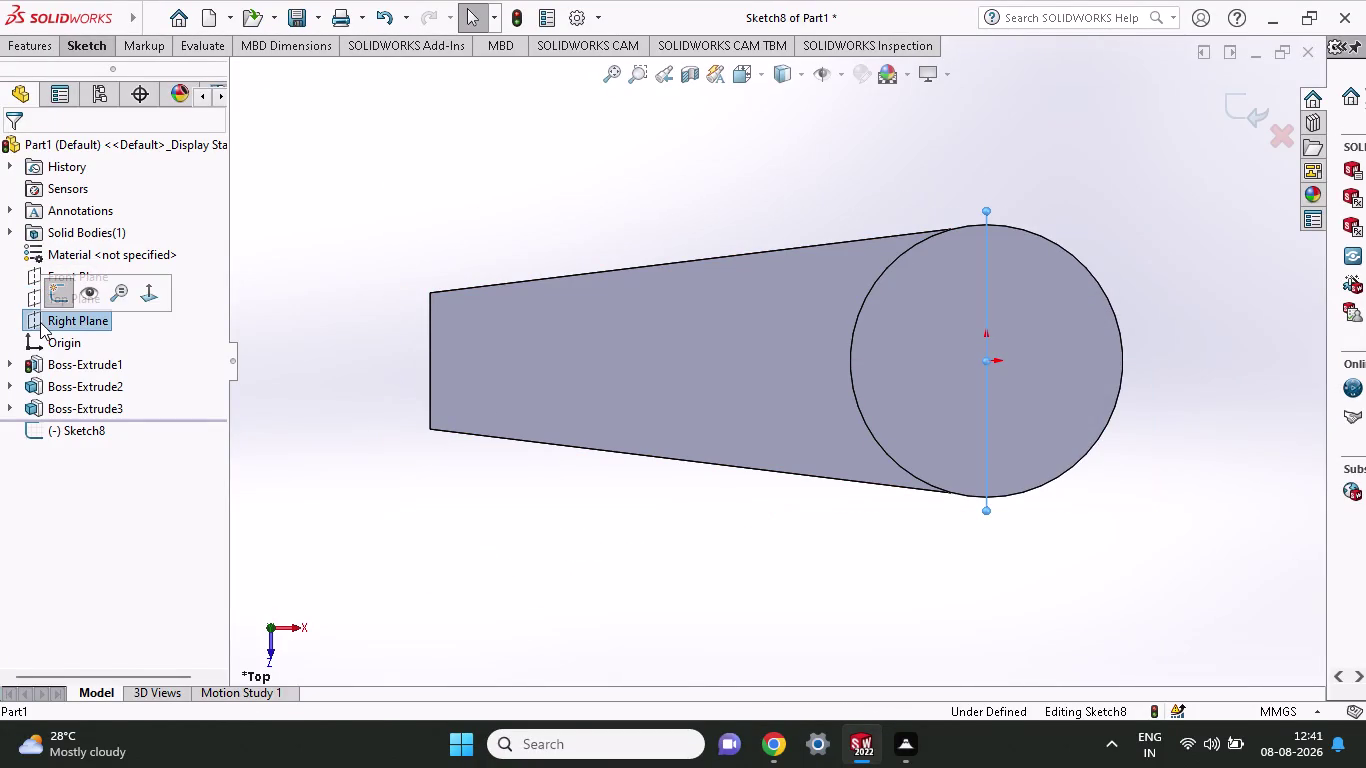
click(55, 298)
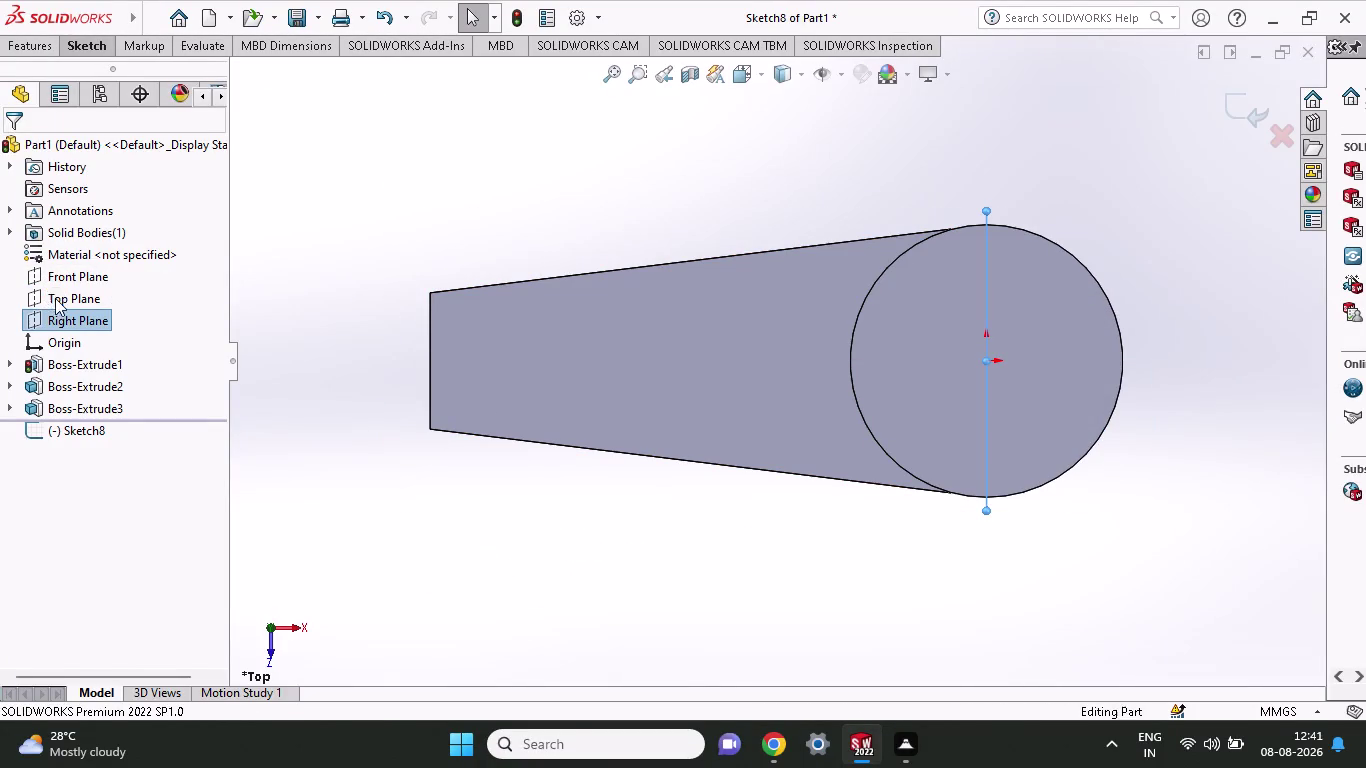
Orbit back to a 3D view and start Sketch9 on the Front Plane.
middle_drag(564, 547, 634, 344)
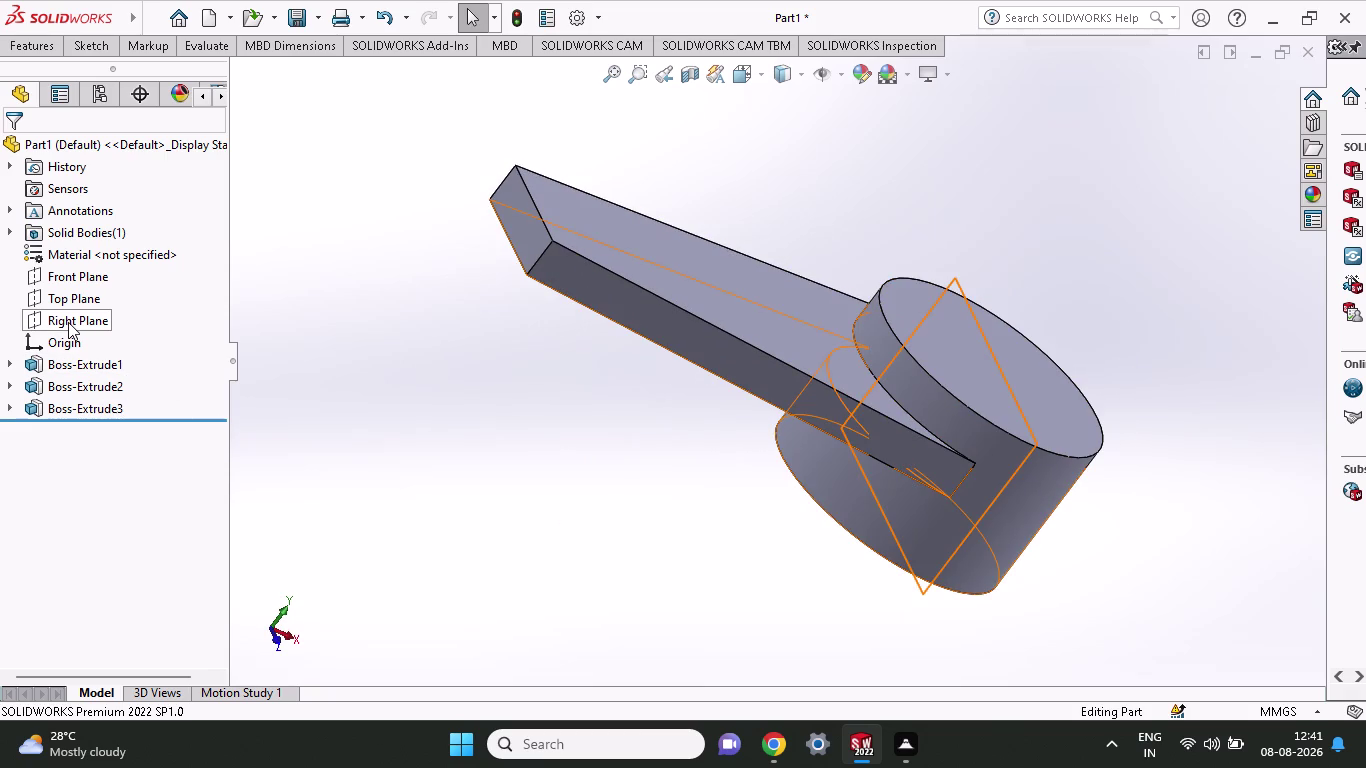
right_click(88, 280)
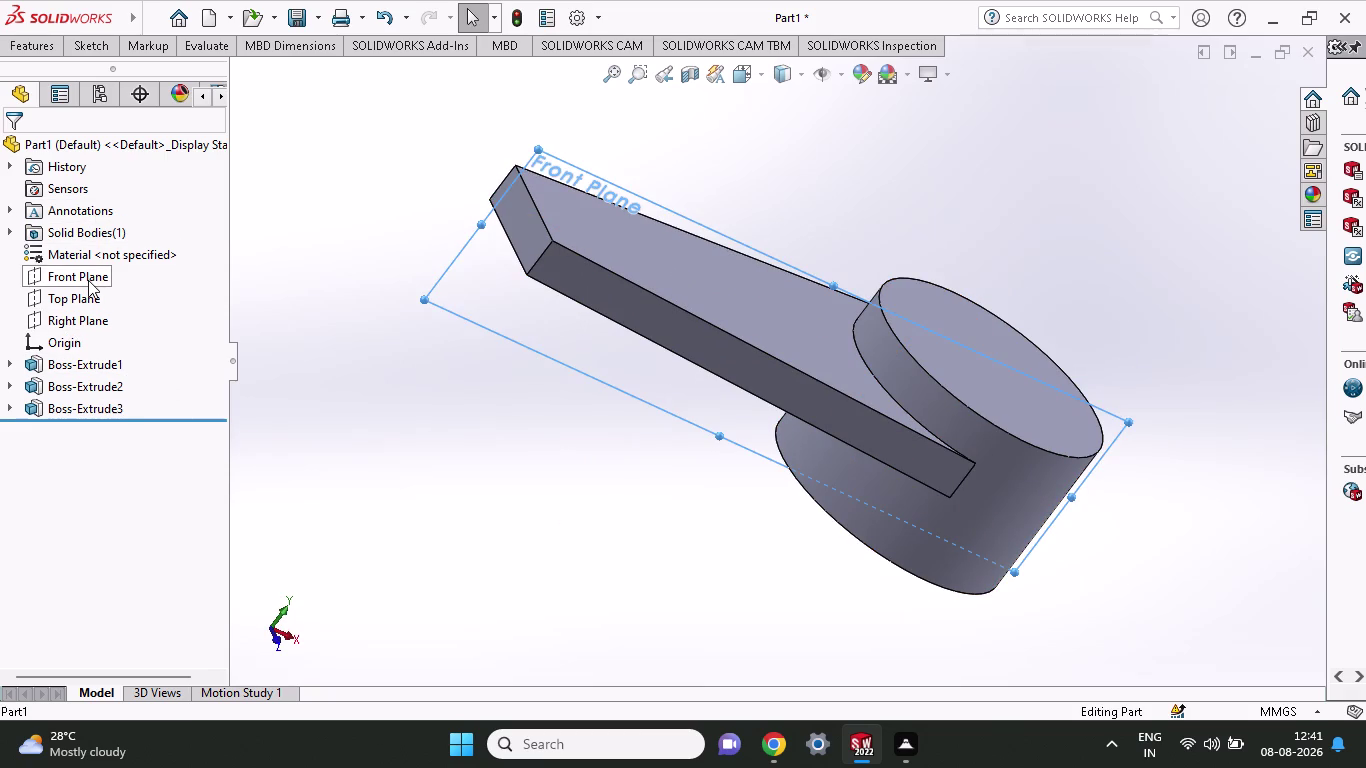
click(96, 254)
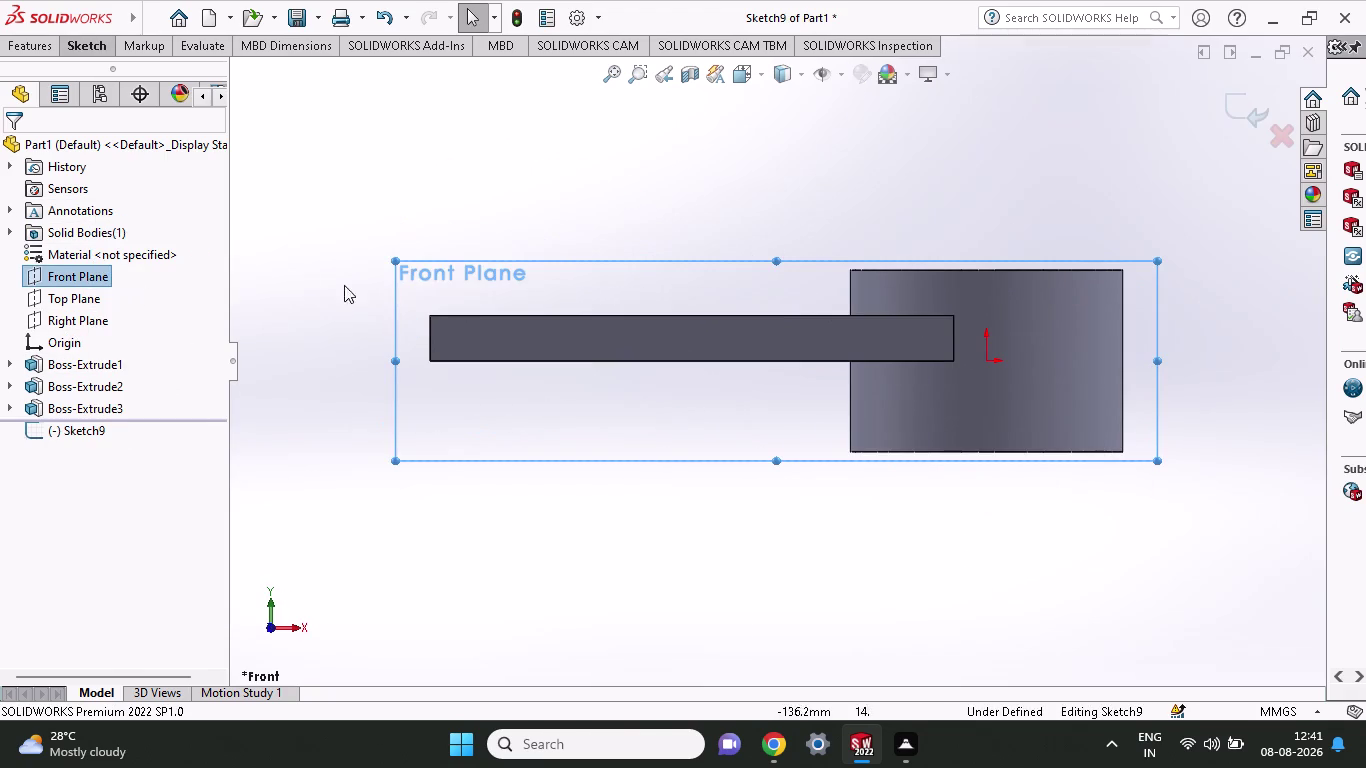
Draw three connected lines: up from the bar's left corner, across, and down through the bar.
scroll(down, 3)
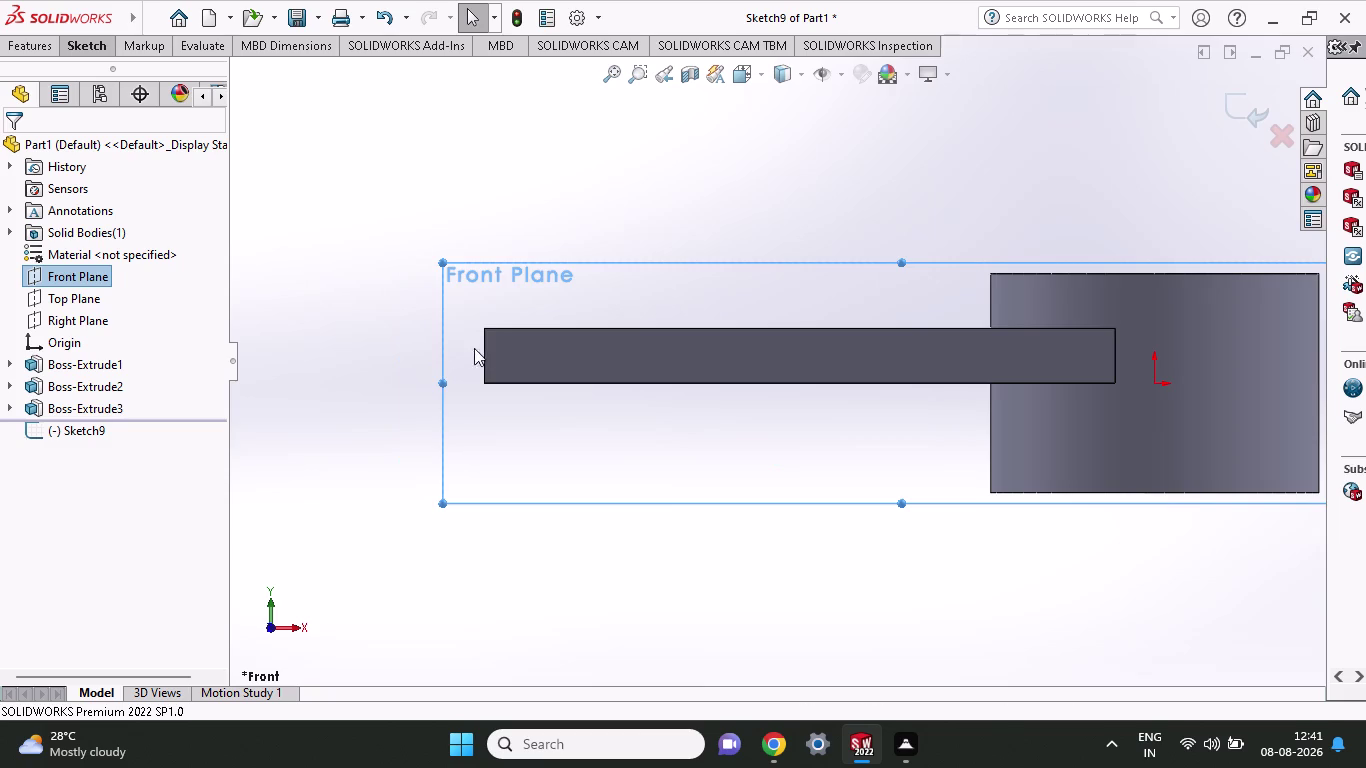
scroll(down, 3)
click(96, 51)
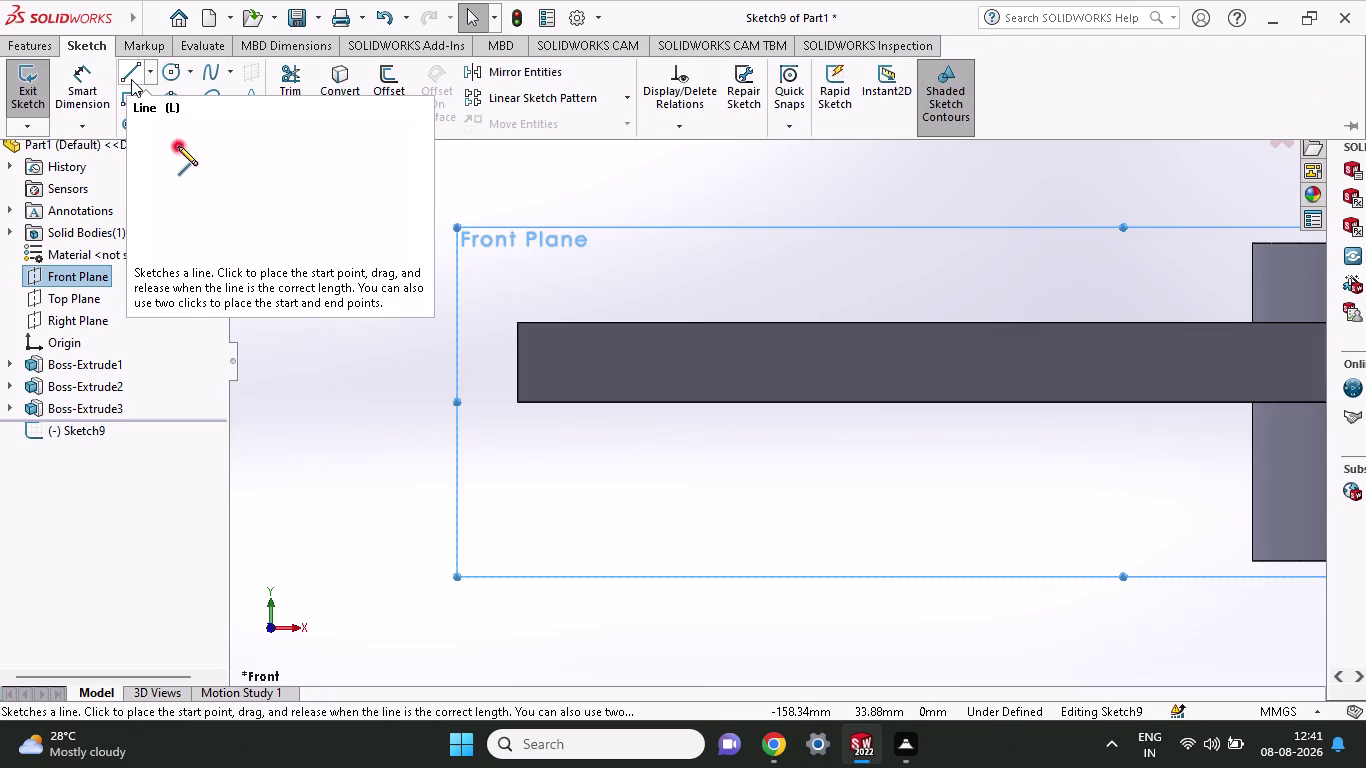
click(131, 79)
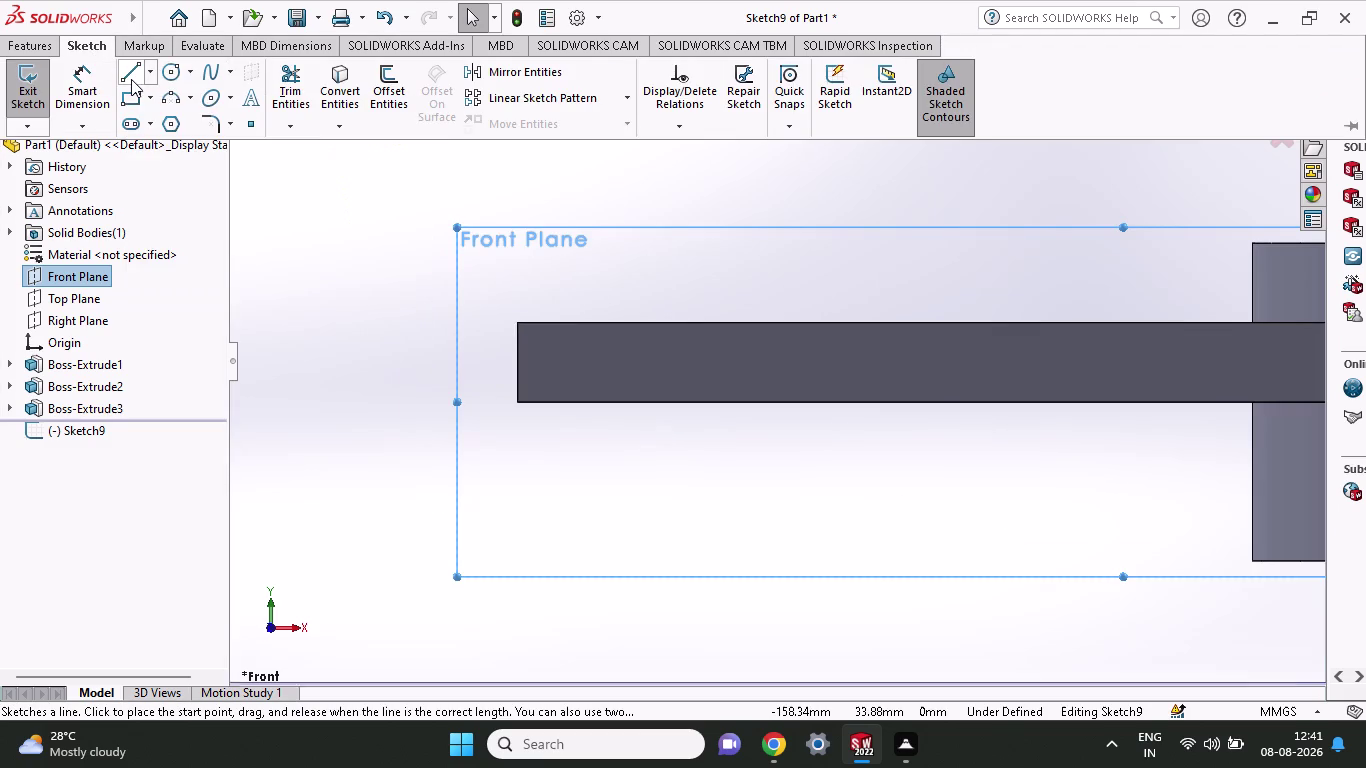
click(515, 405)
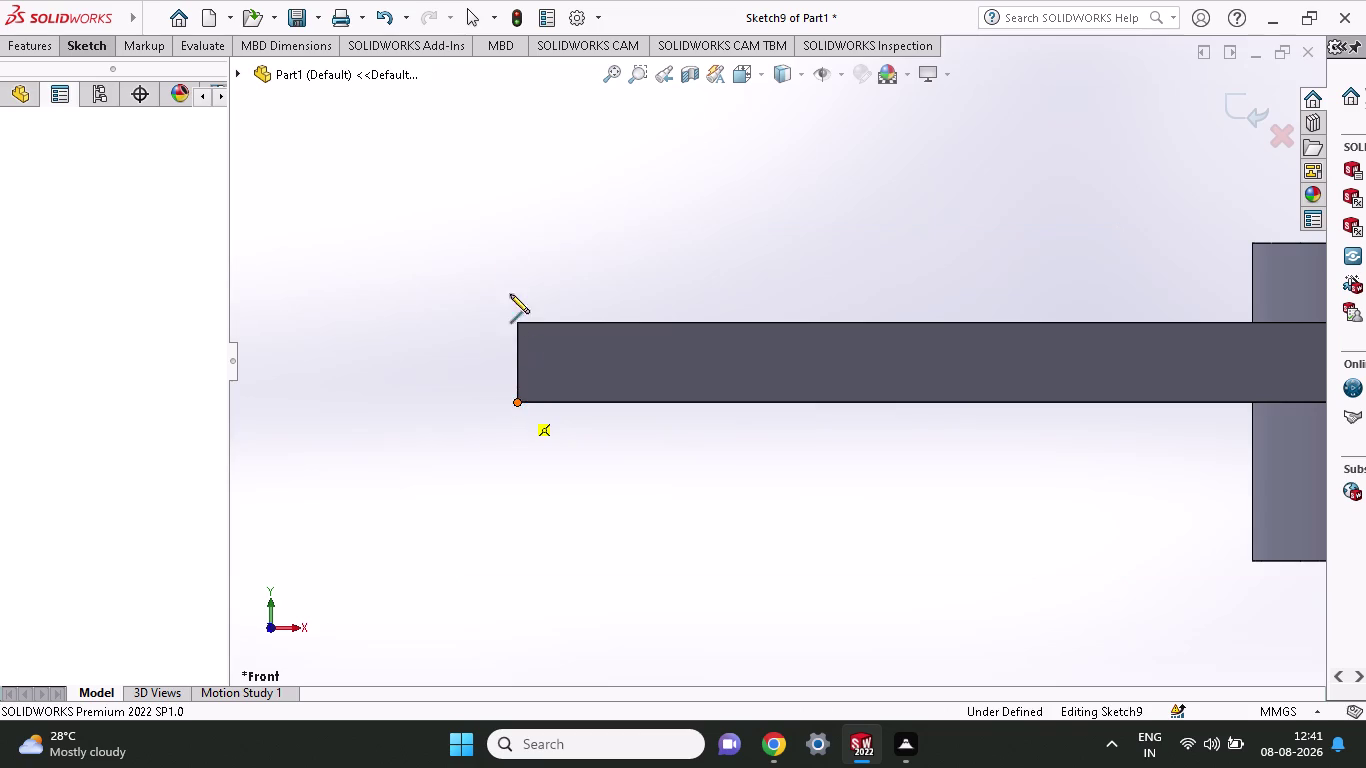
click(513, 215)
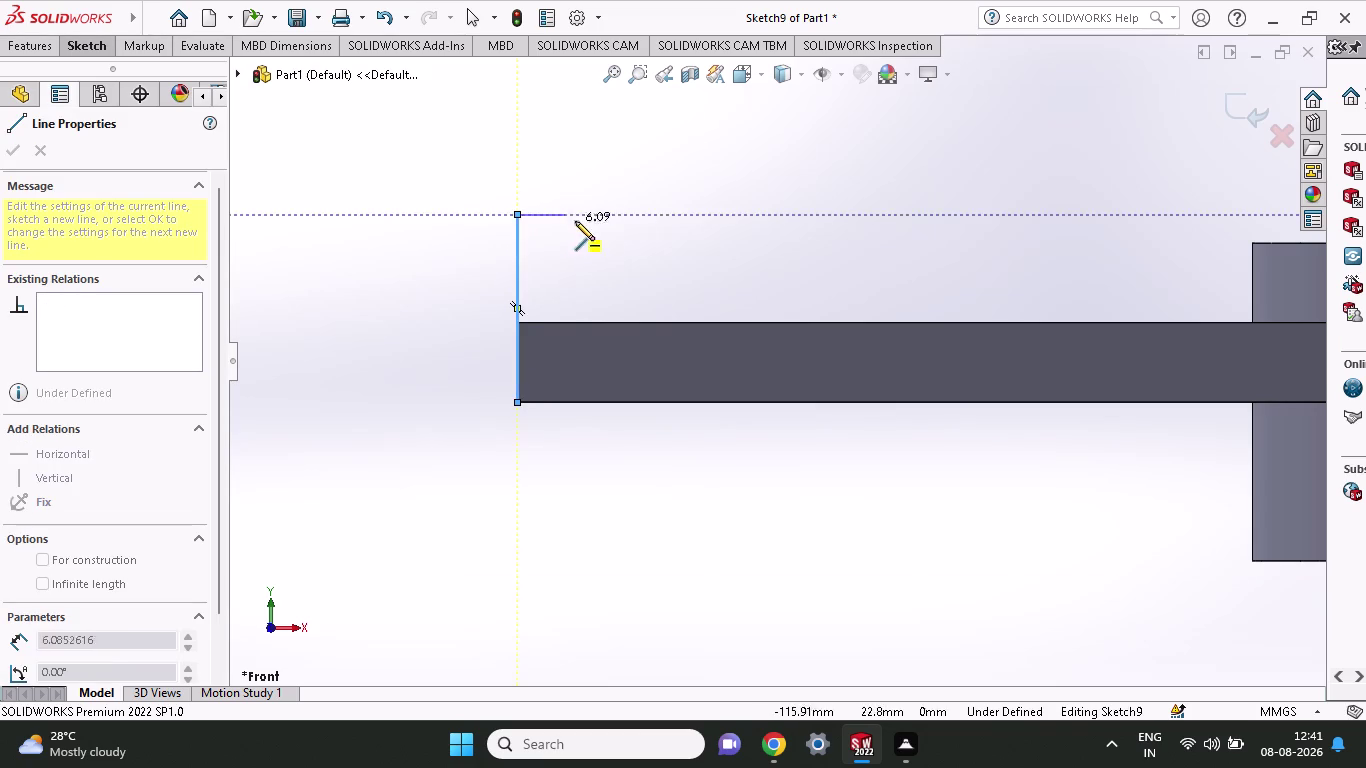
click(652, 214)
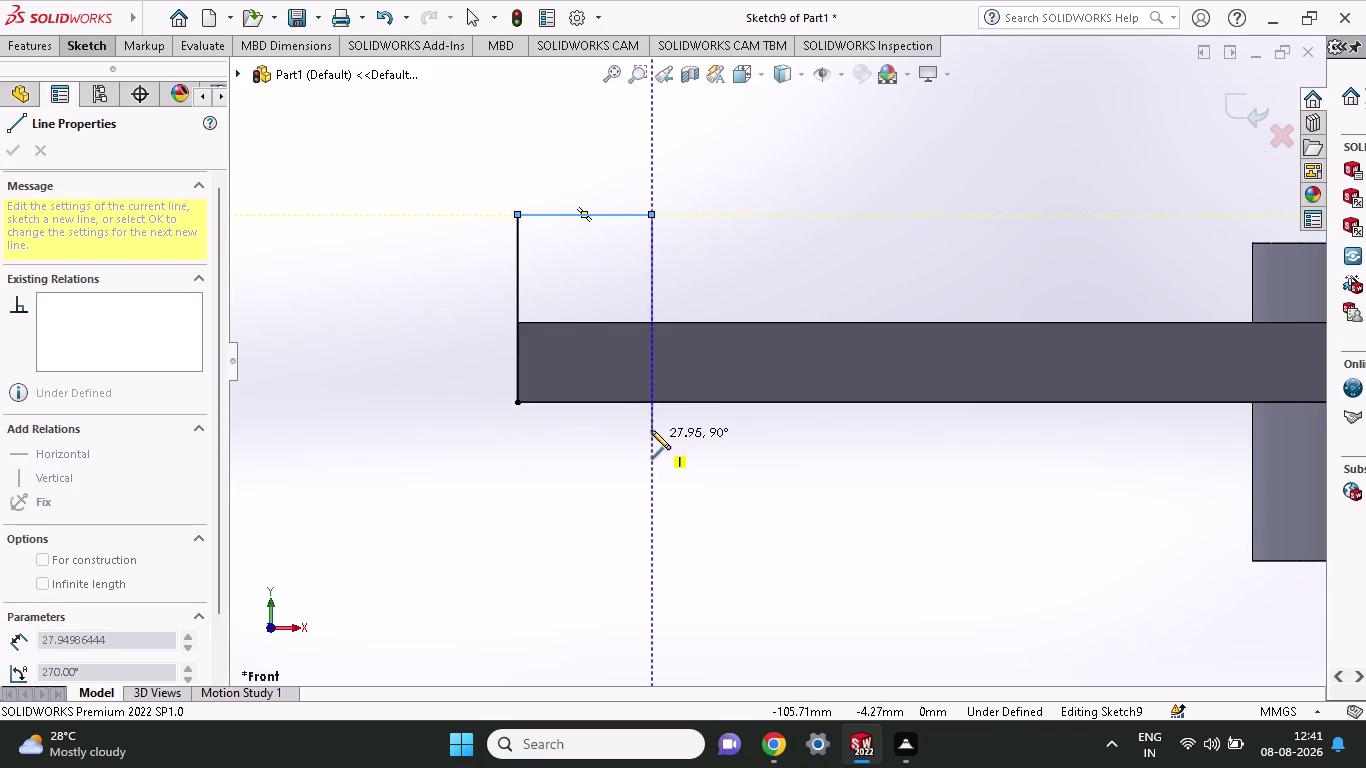
click(651, 318)
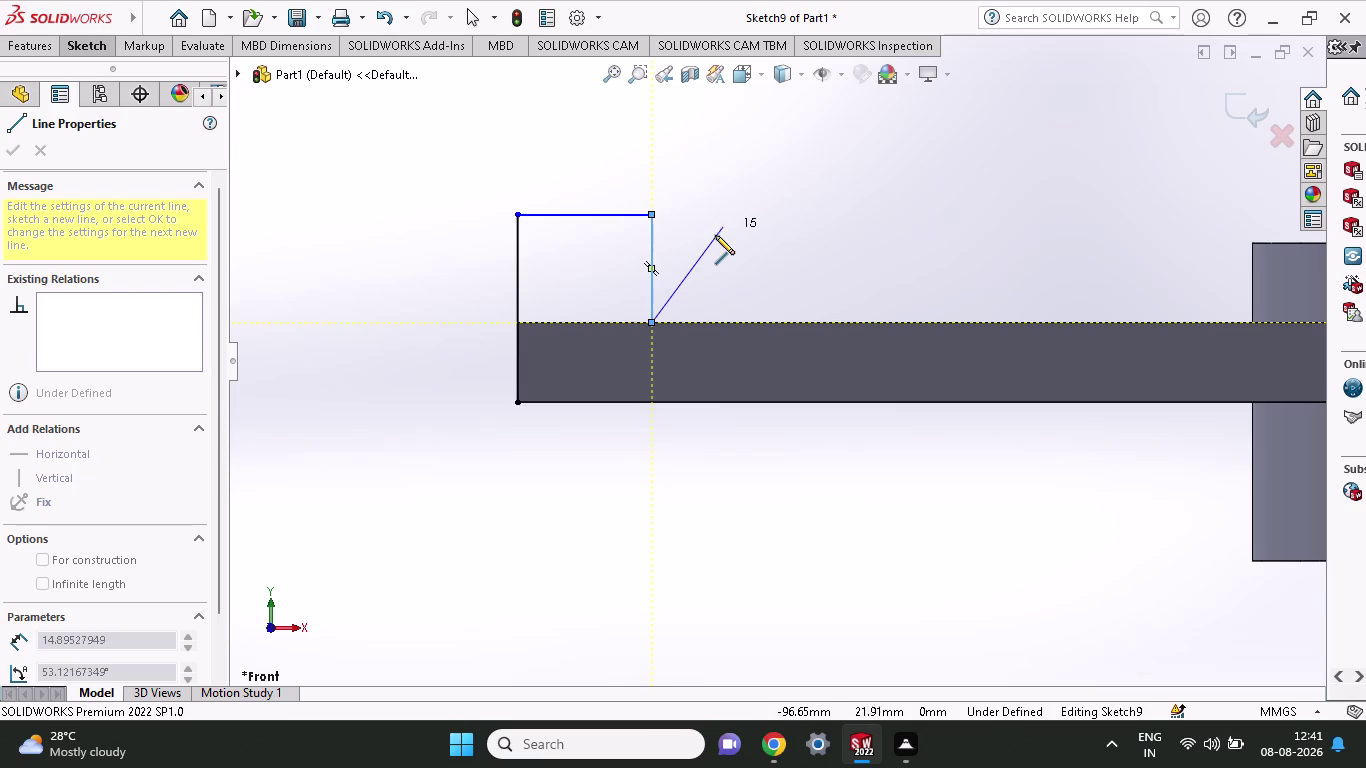
click(653, 403)
right_click(775, 260)
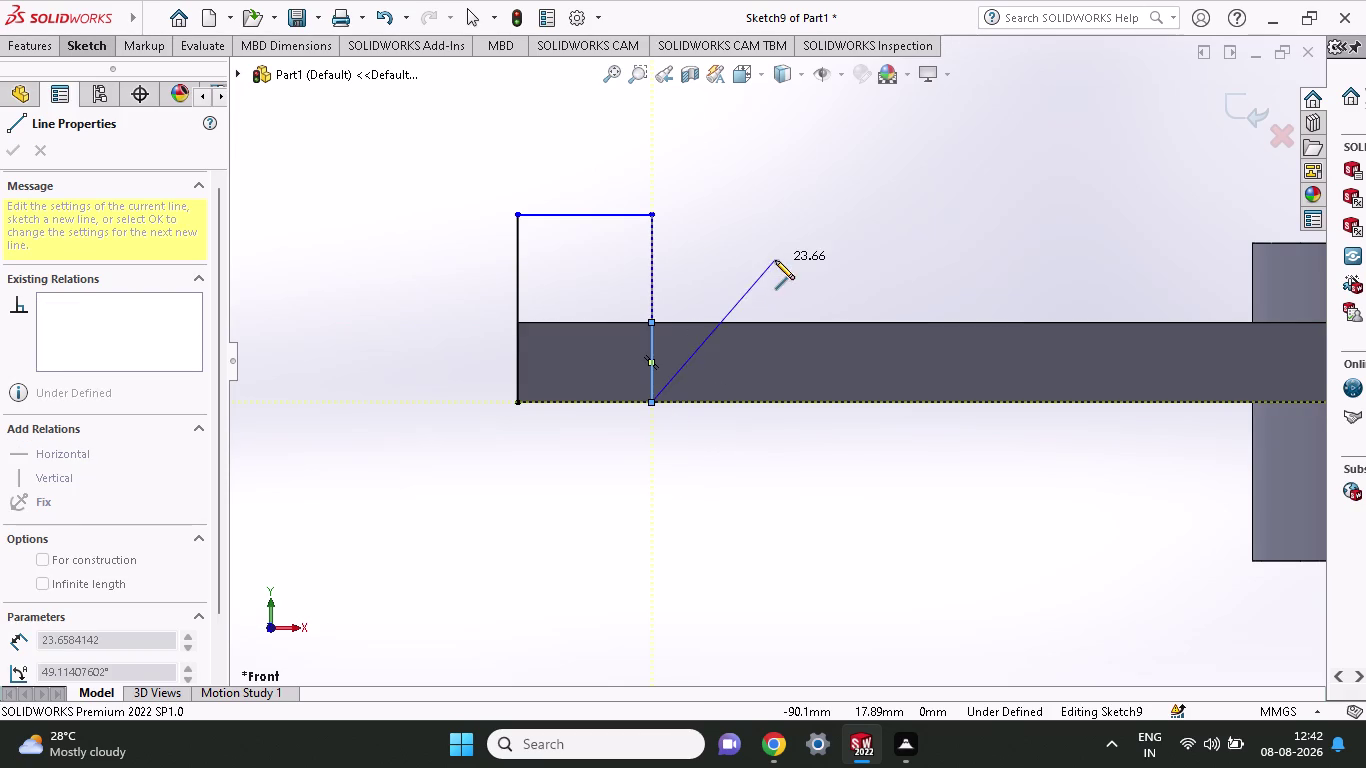
click(797, 272)
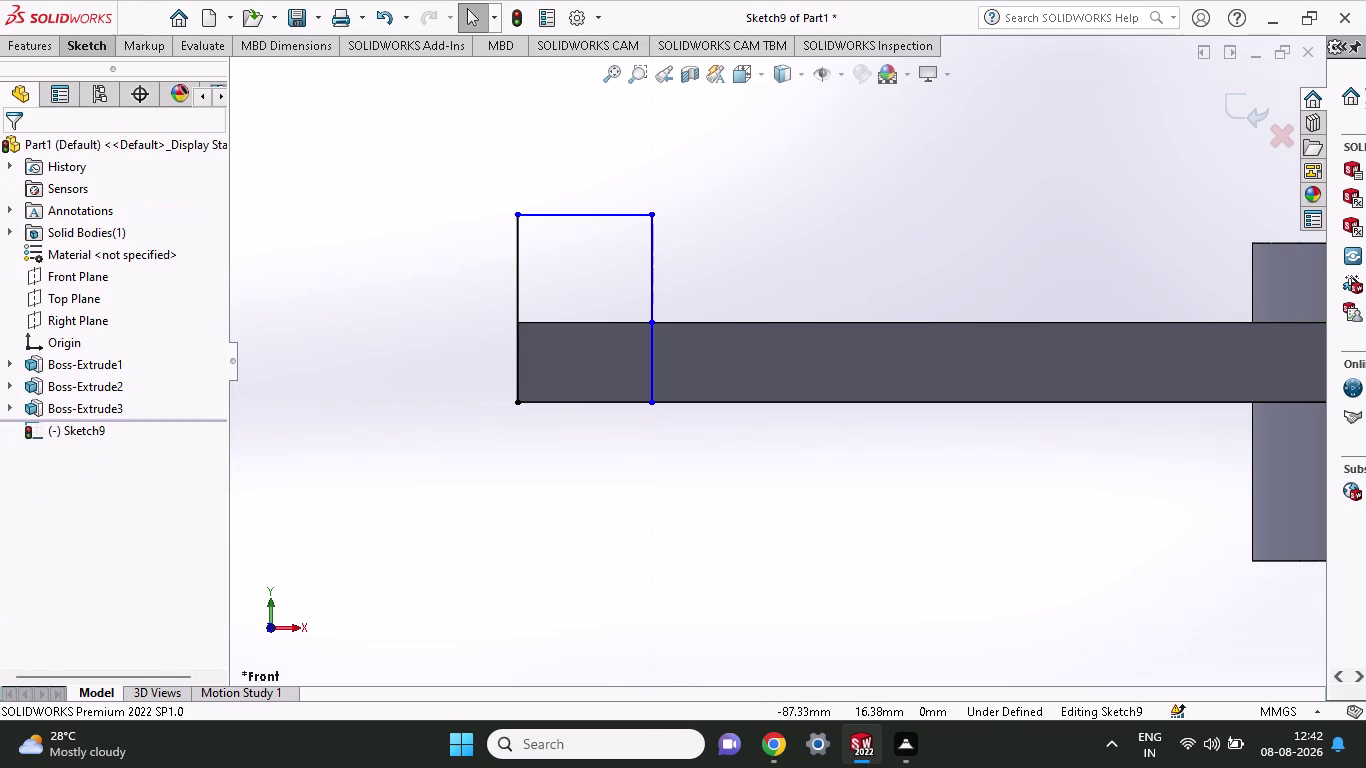
click(99, 42)
Dimension the end outline's height as 25 mm using Smart Dimension.
click(98, 85)
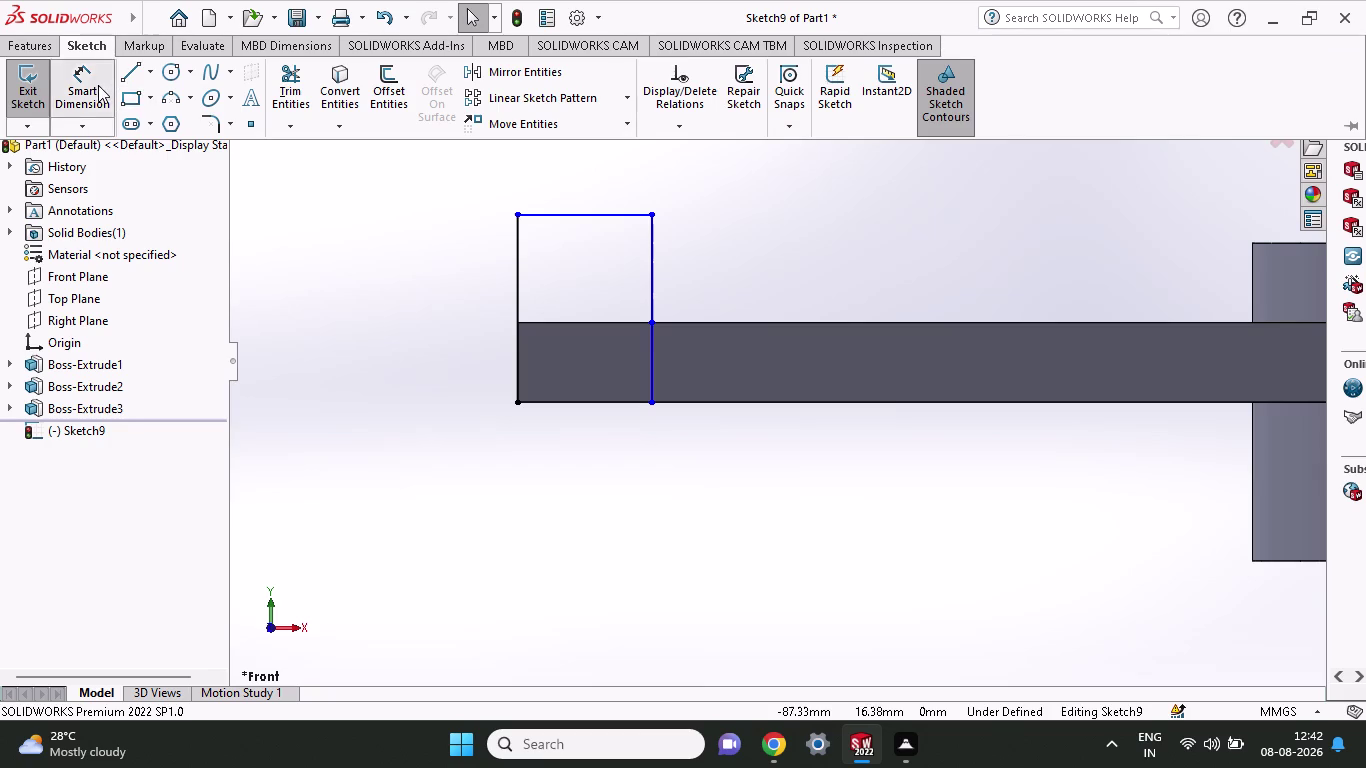
click(517, 403)
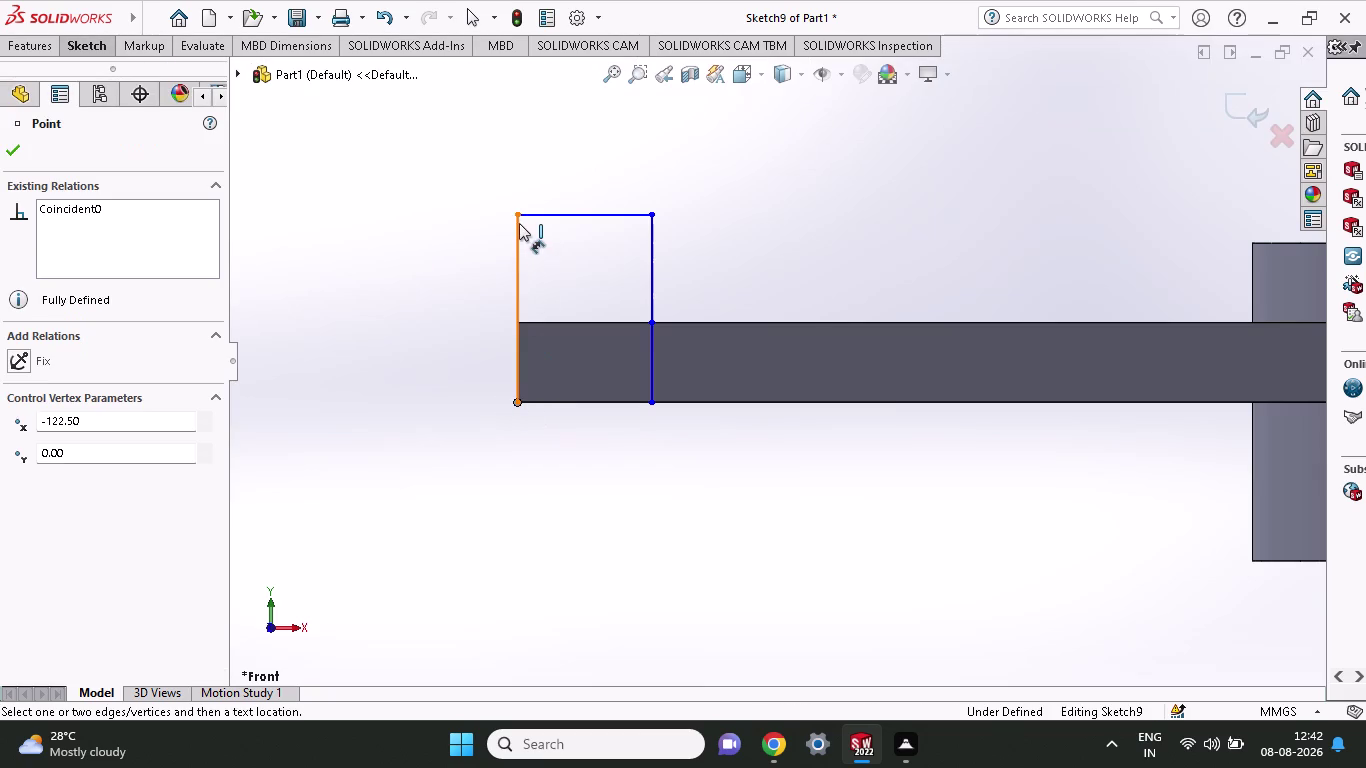
click(514, 210)
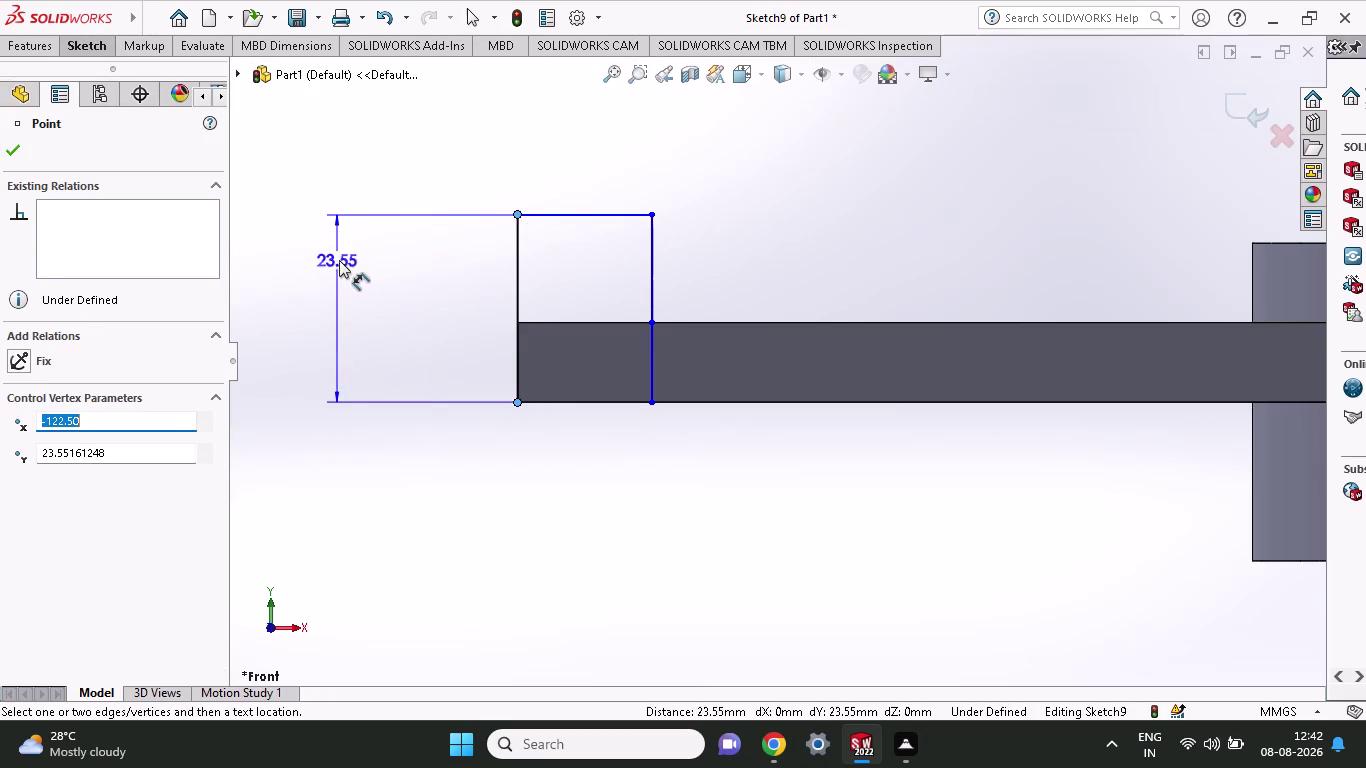
click(346, 260)
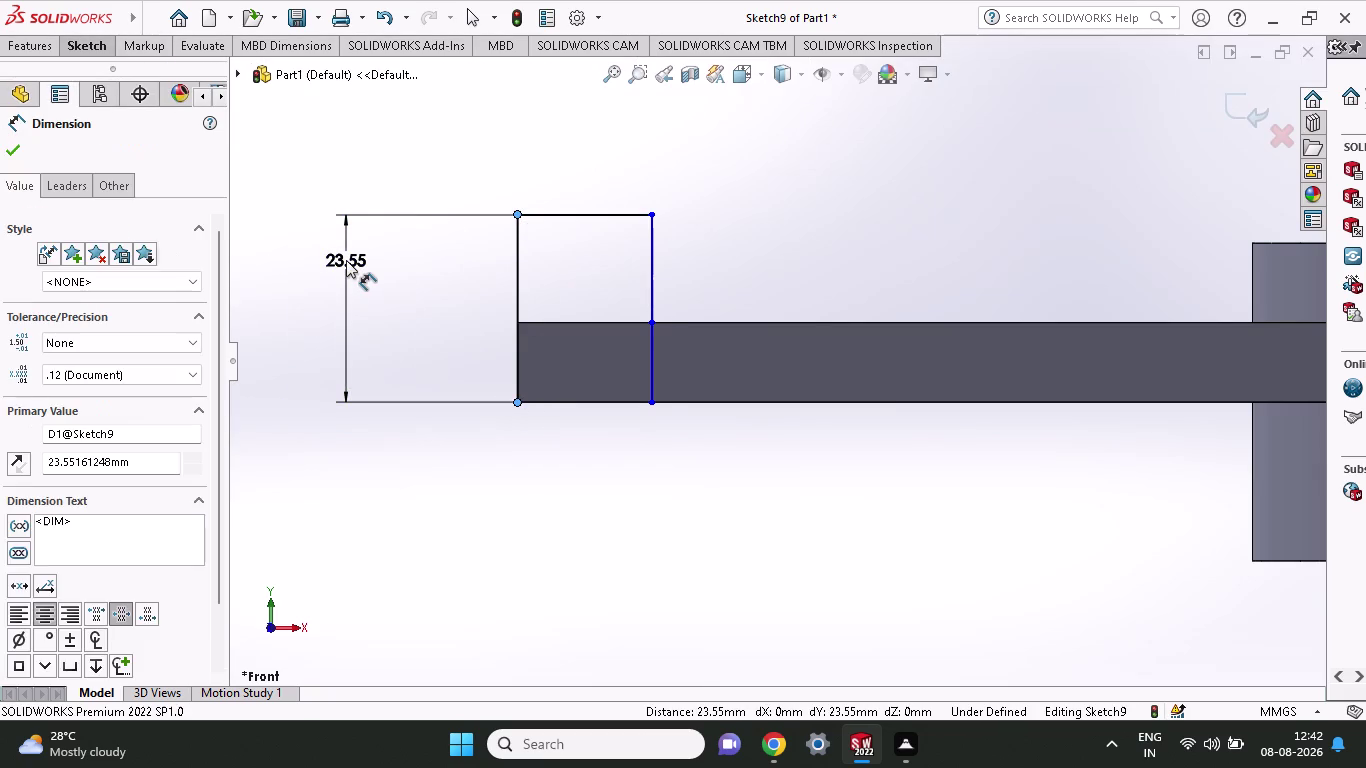
text(25)
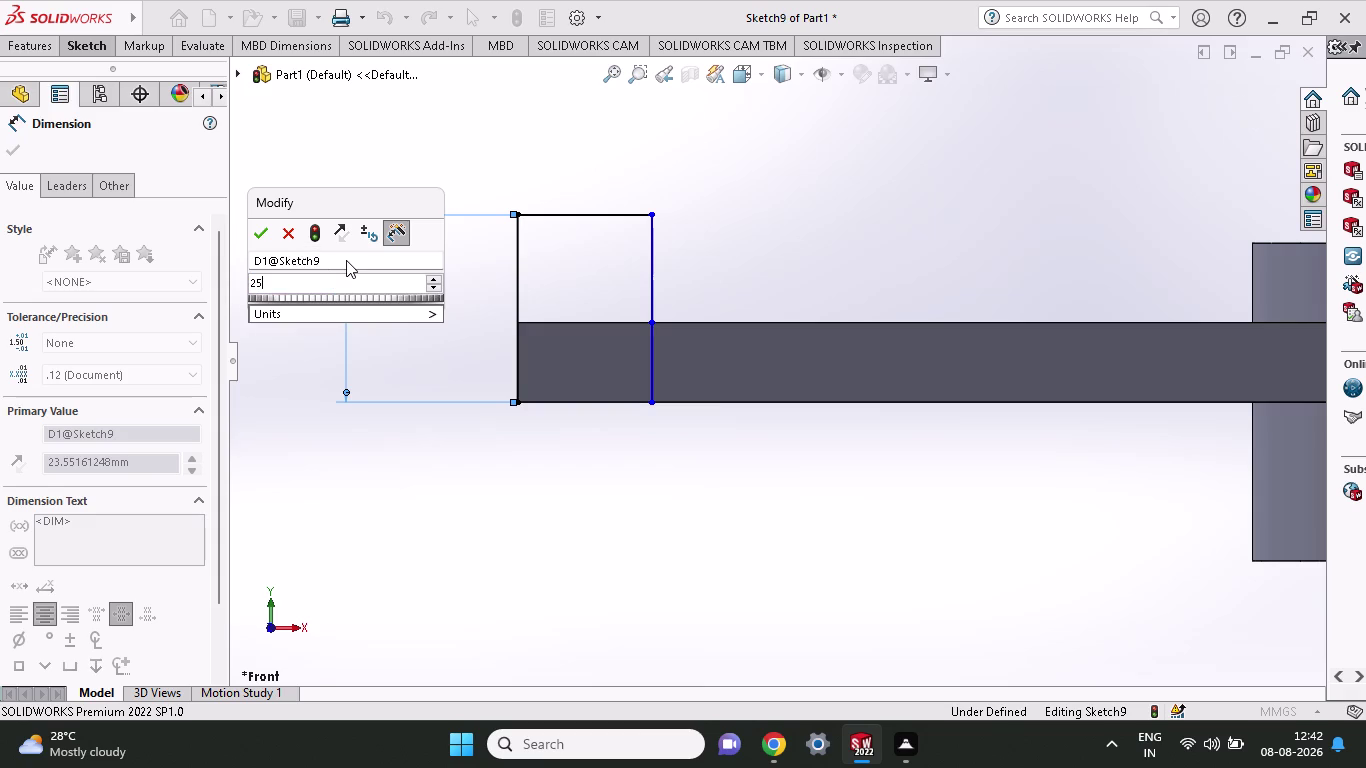
click(250, 231)
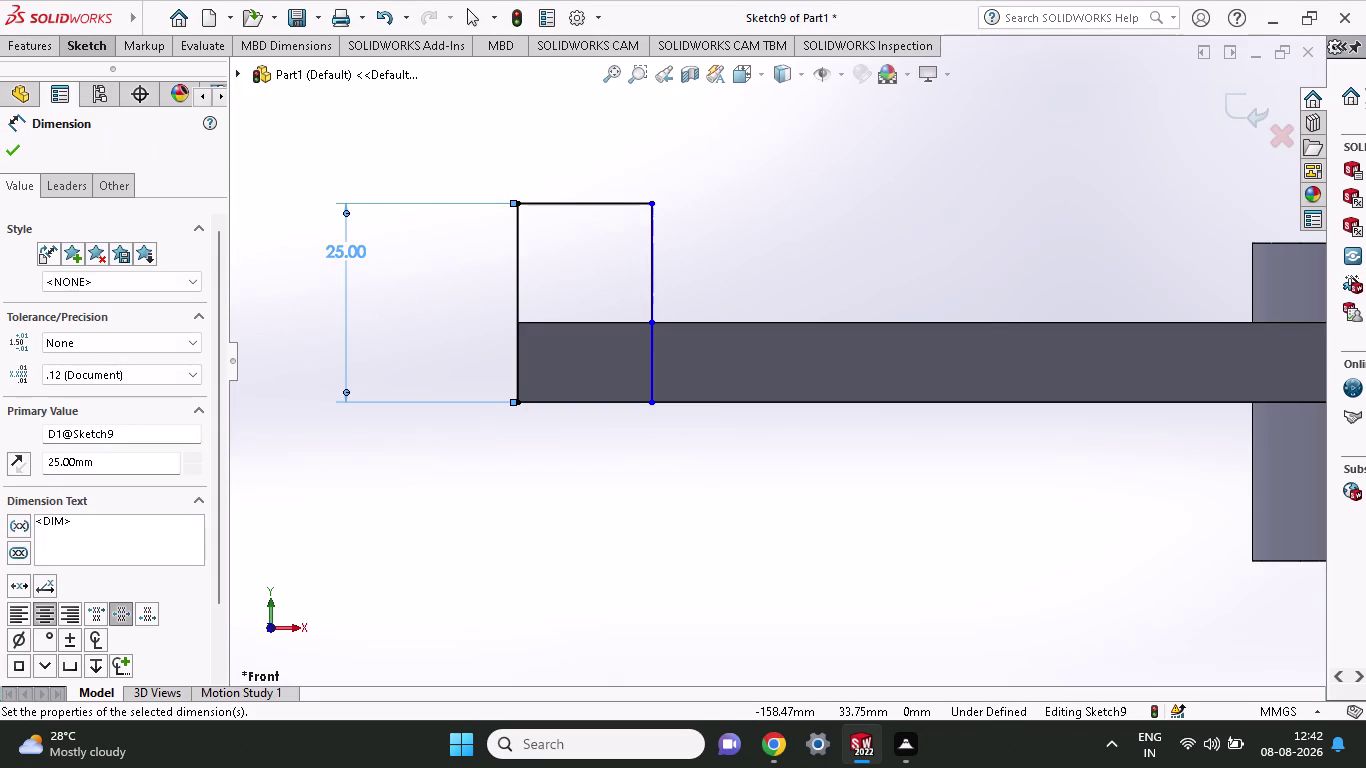
Dimension the bottom edge's width as 25 mm, fully defining the square.
click(514, 401)
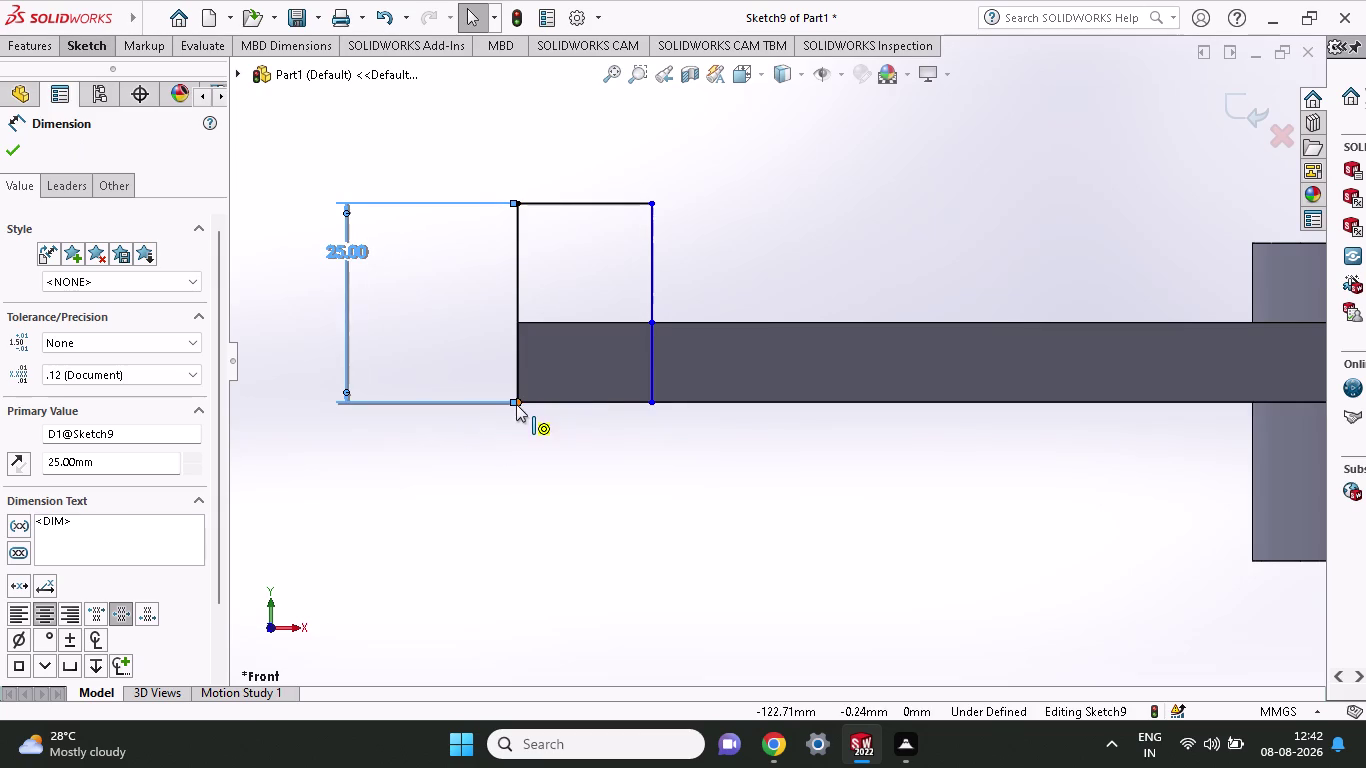
click(652, 402)
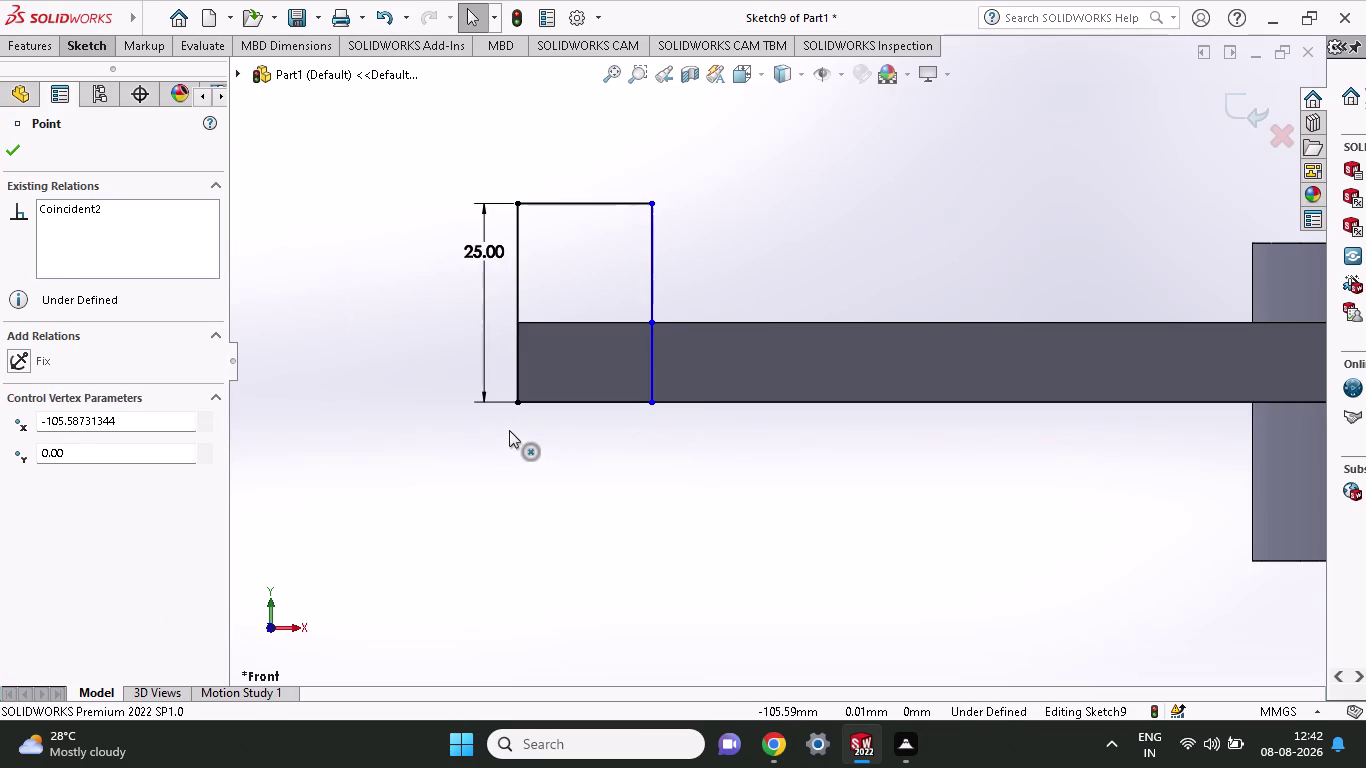
click(17, 156)
click(44, 38)
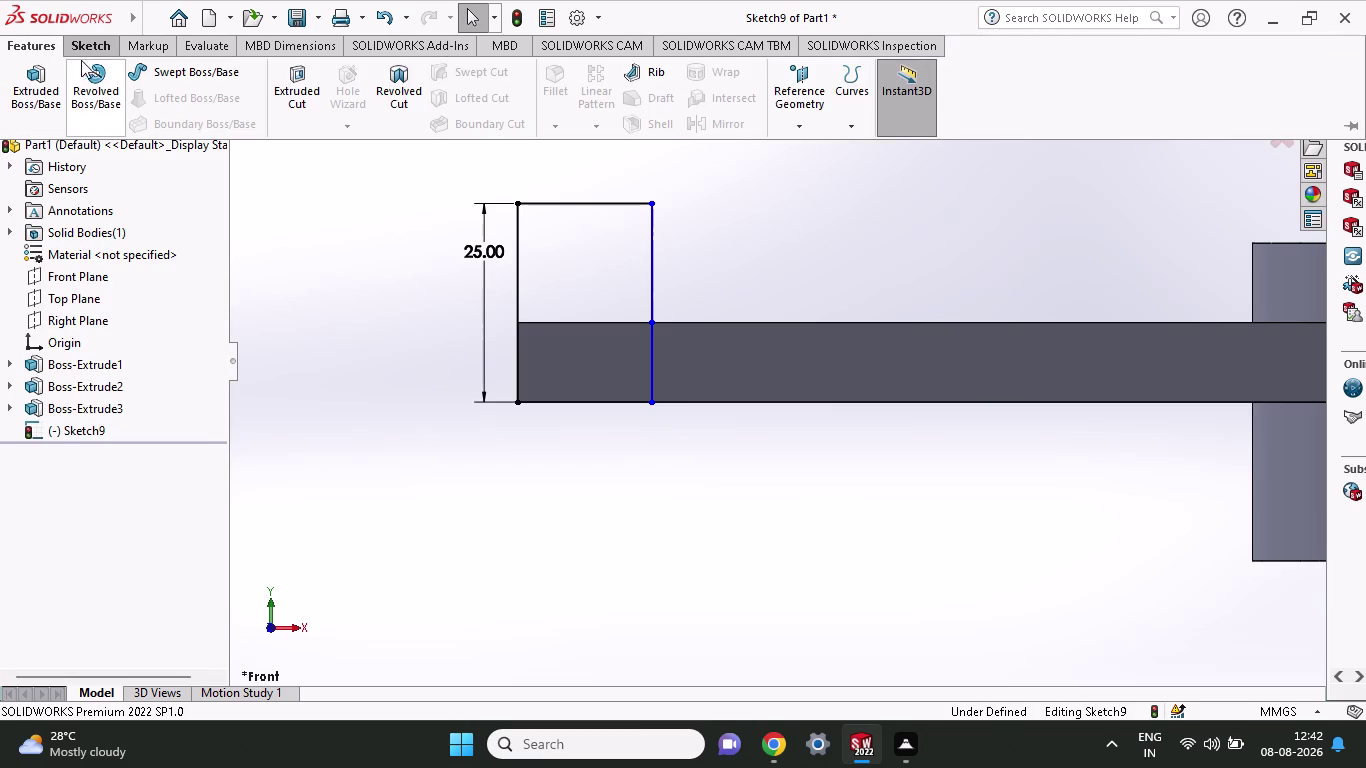
click(102, 39)
click(95, 83)
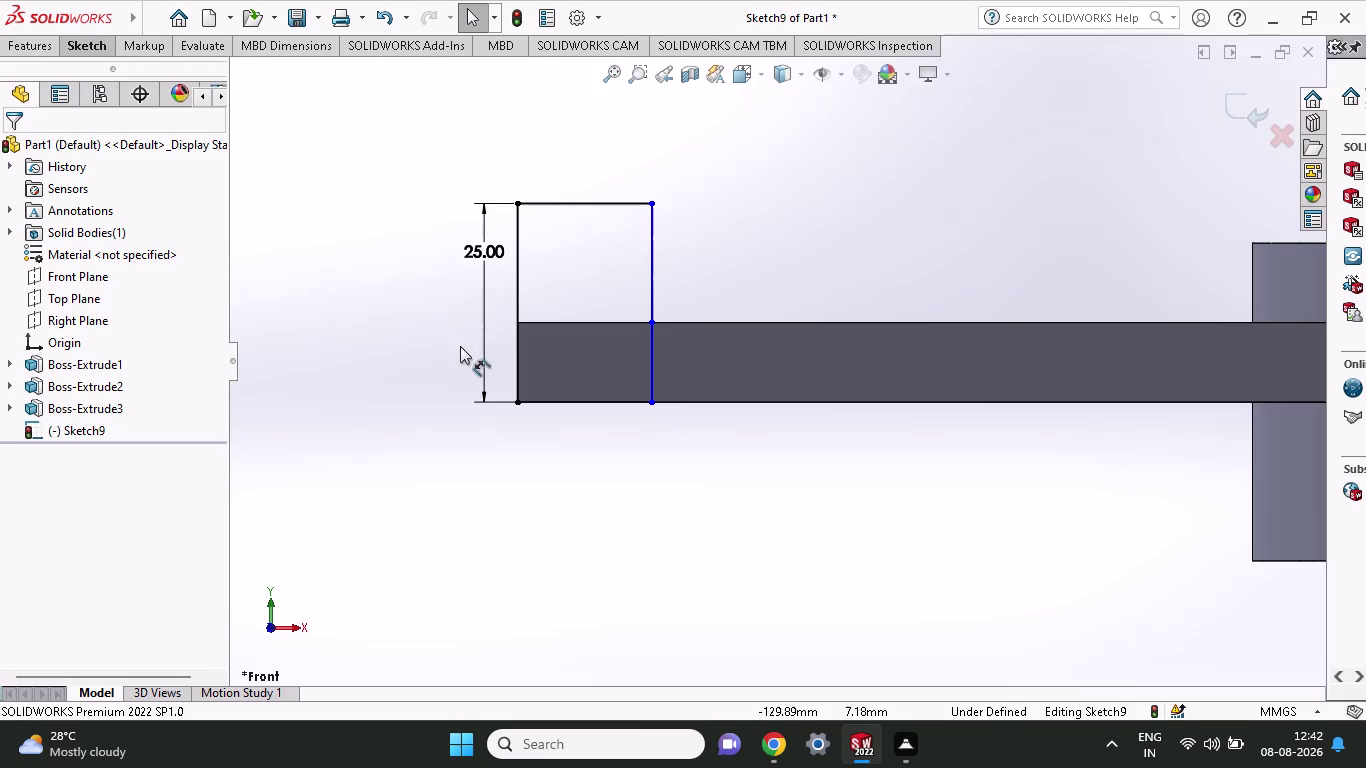
click(515, 403)
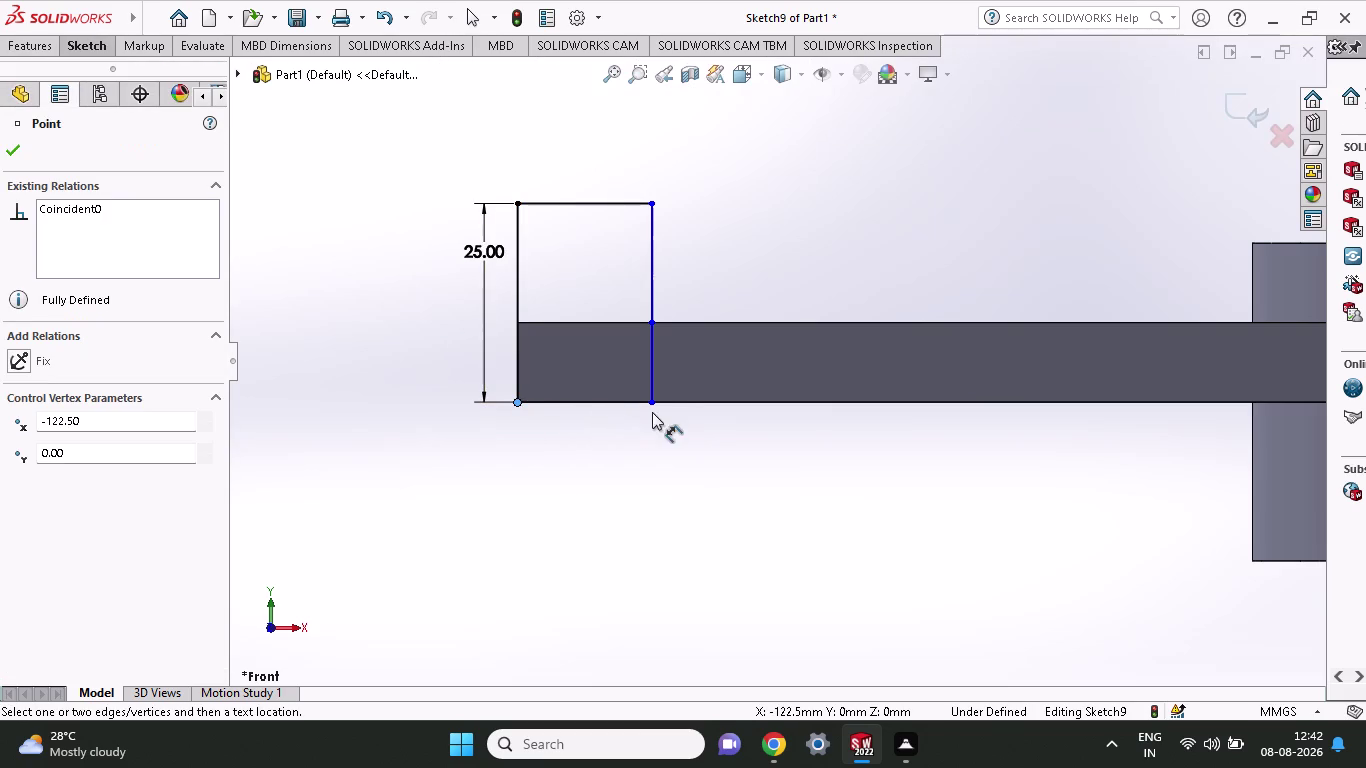
click(650, 405)
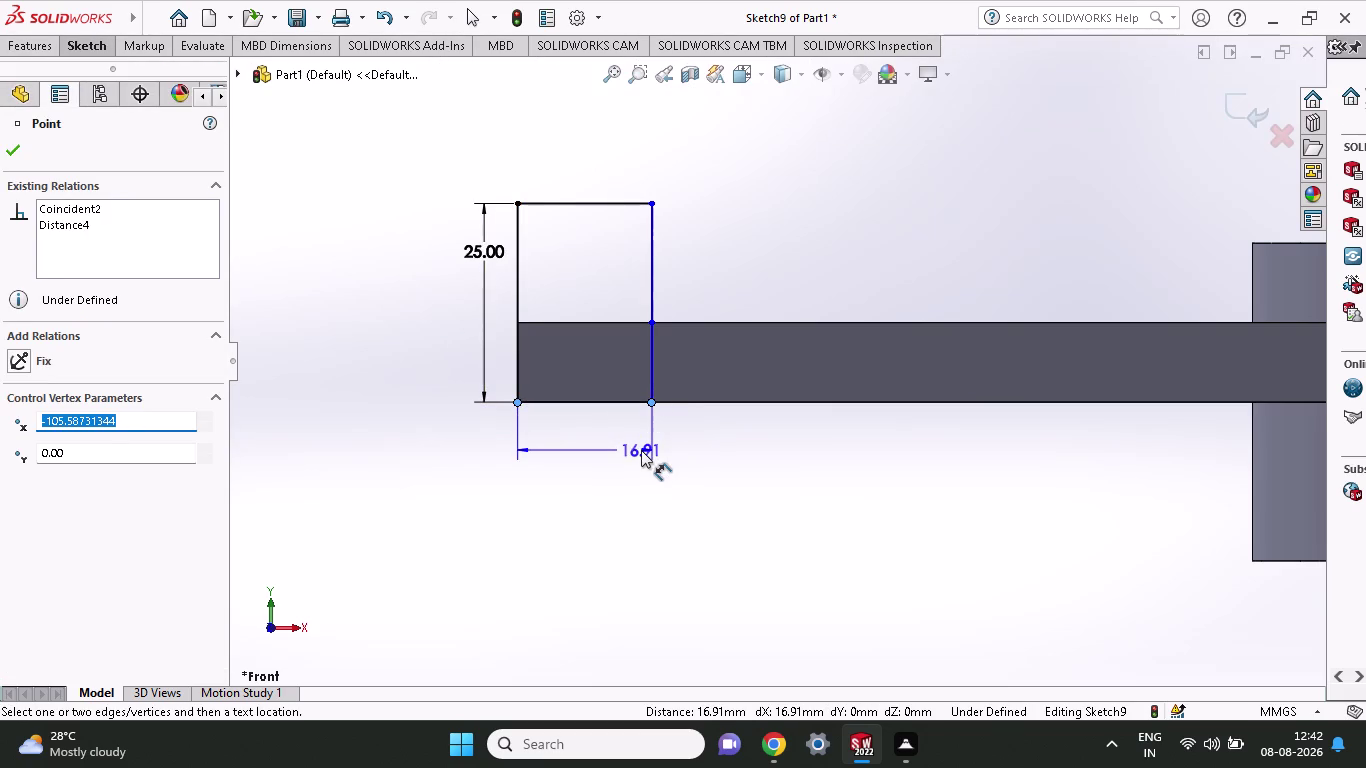
click(635, 468)
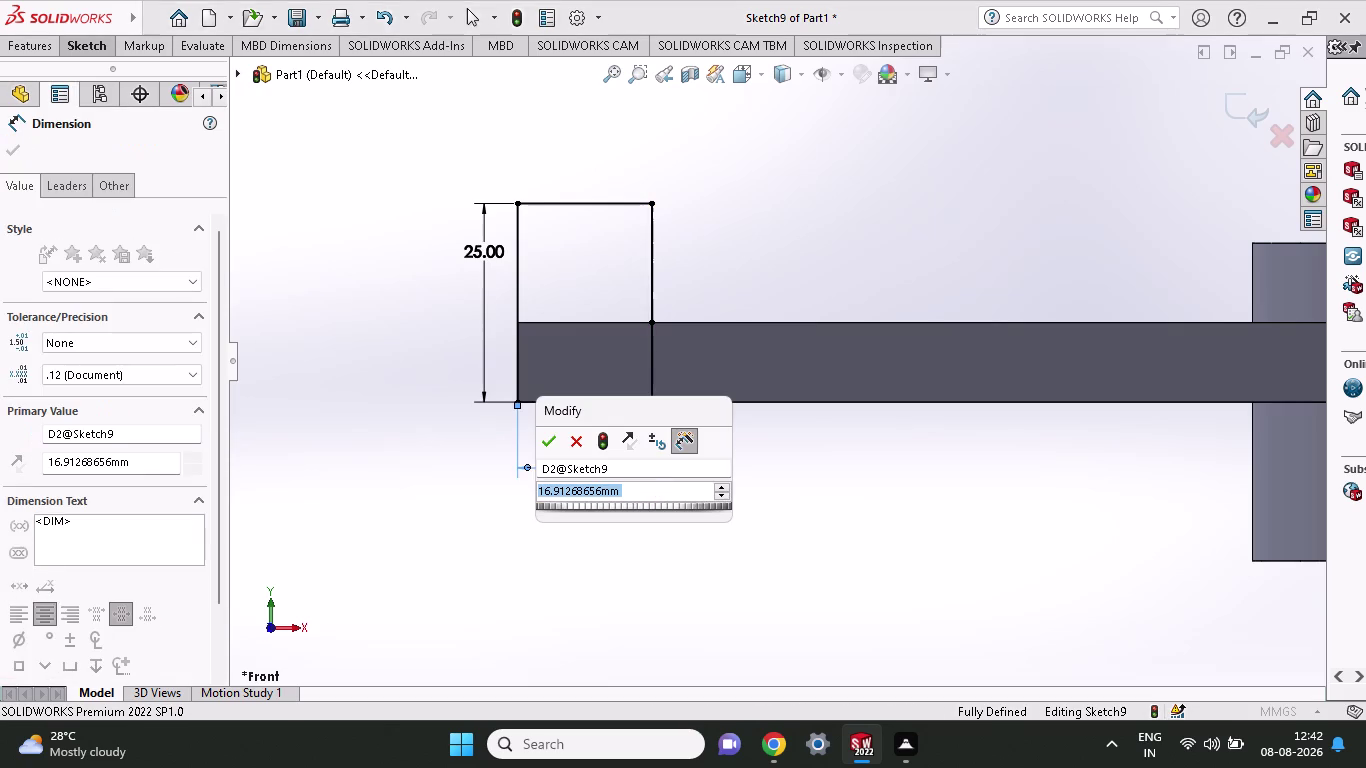
text(2)
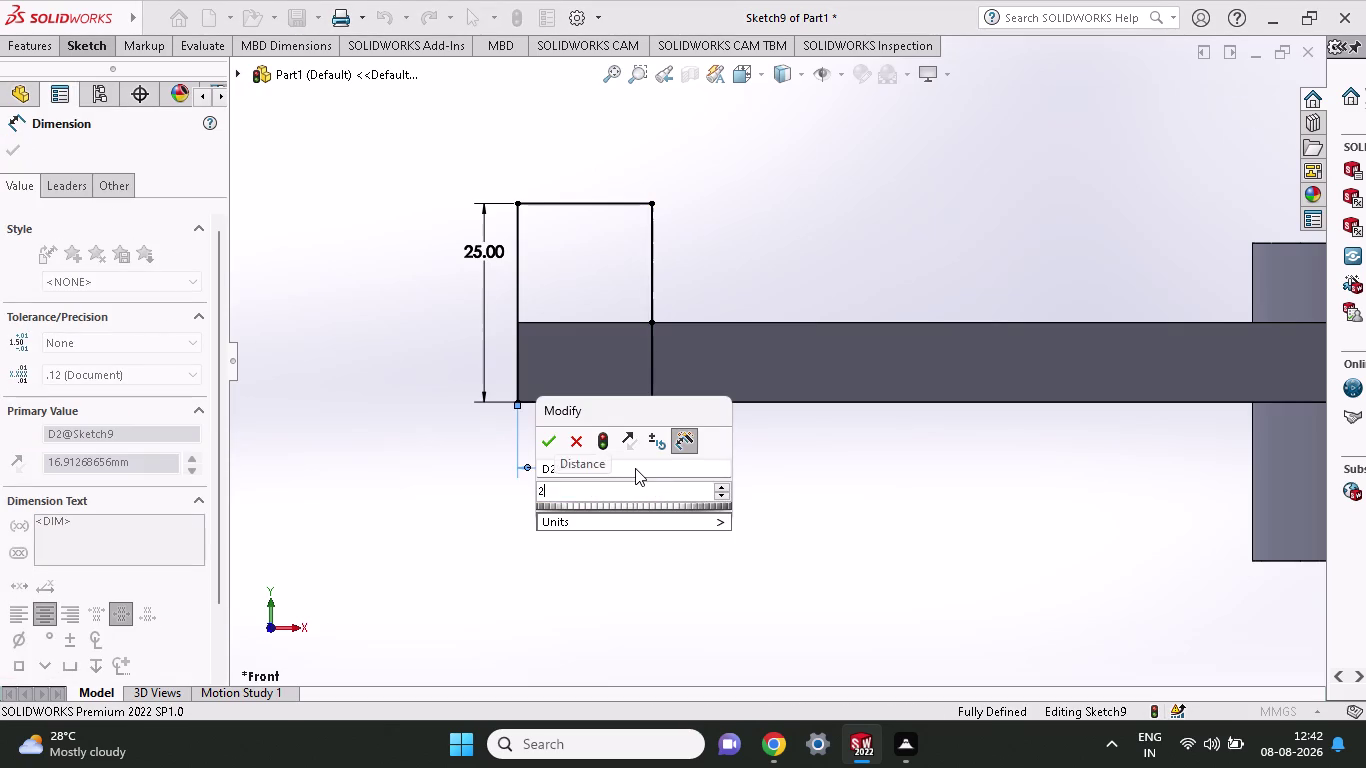
text(5)
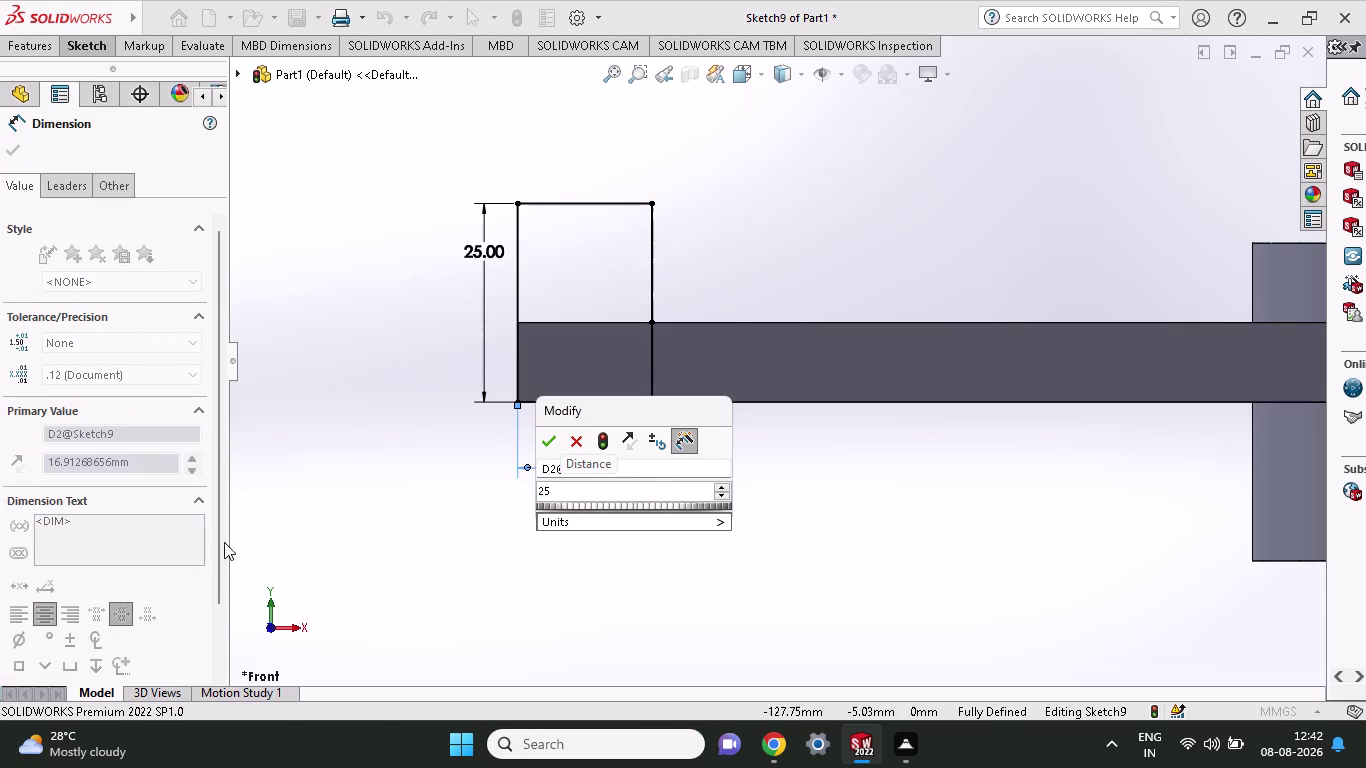
click(552, 439)
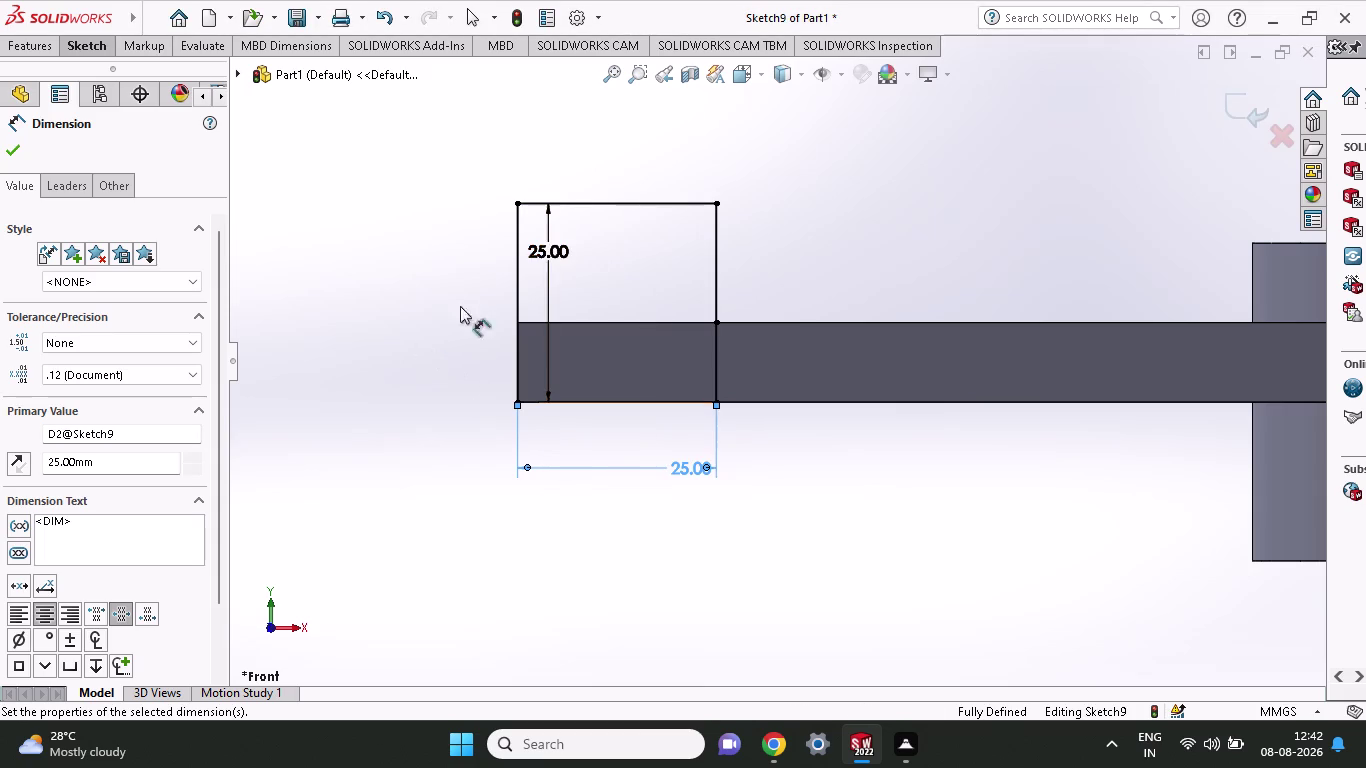
click(79, 44)
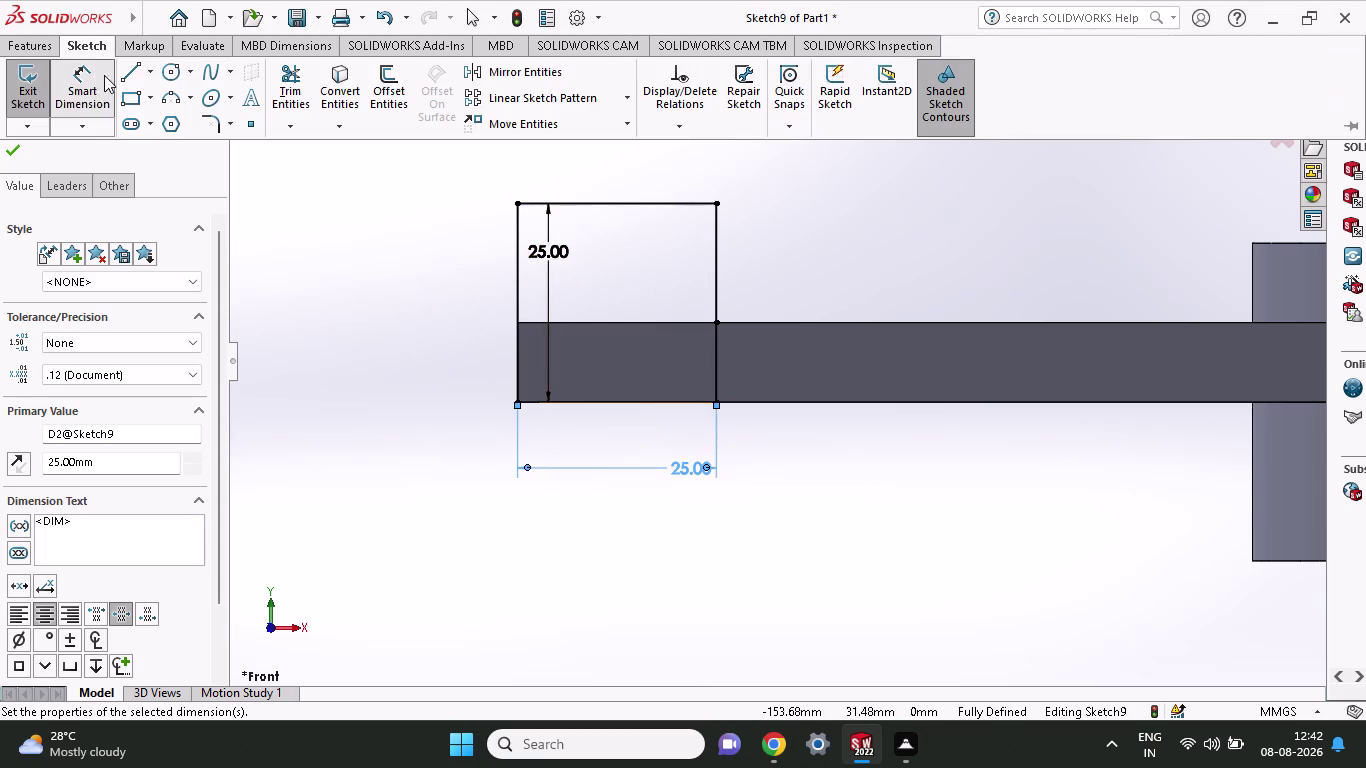
click(170, 71)
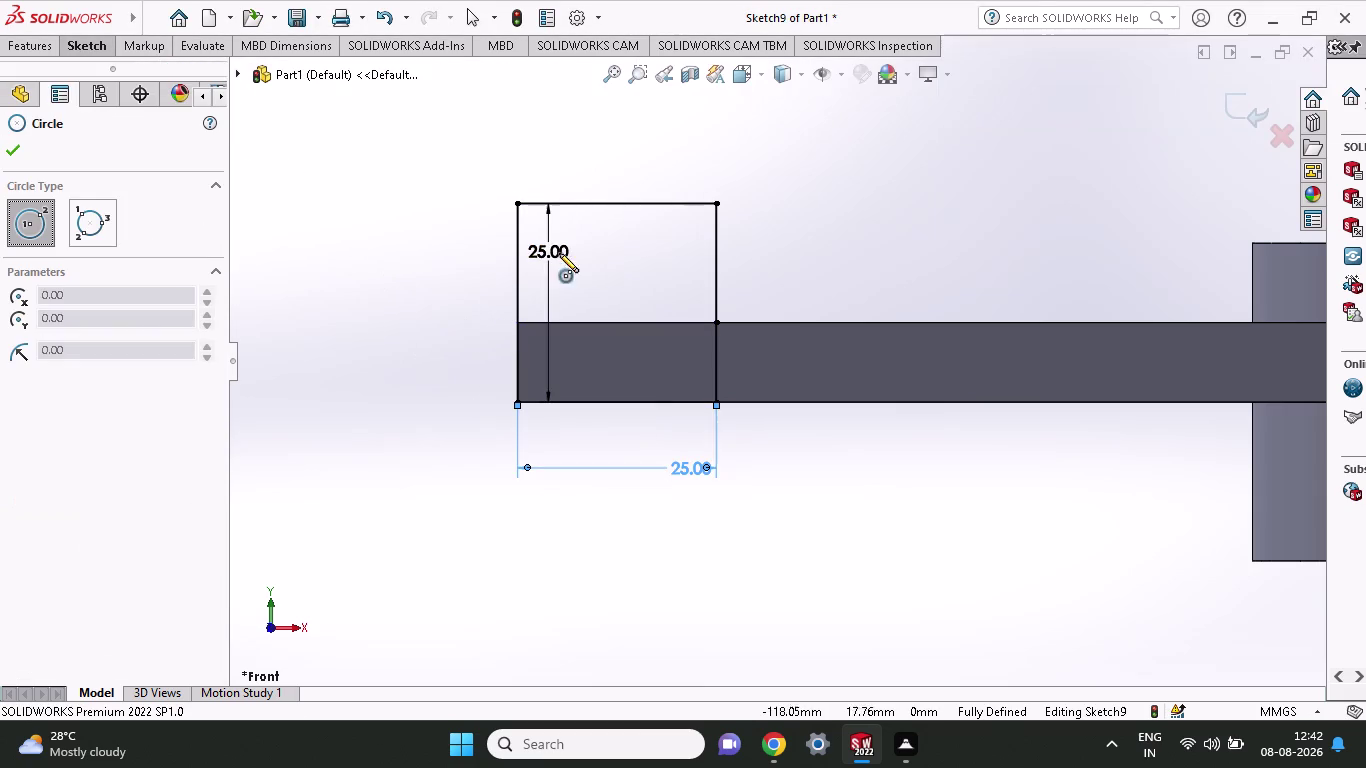
Draw a small circle at the top-edge midpoint and a concentric circle through the square's corners.
click(613, 203)
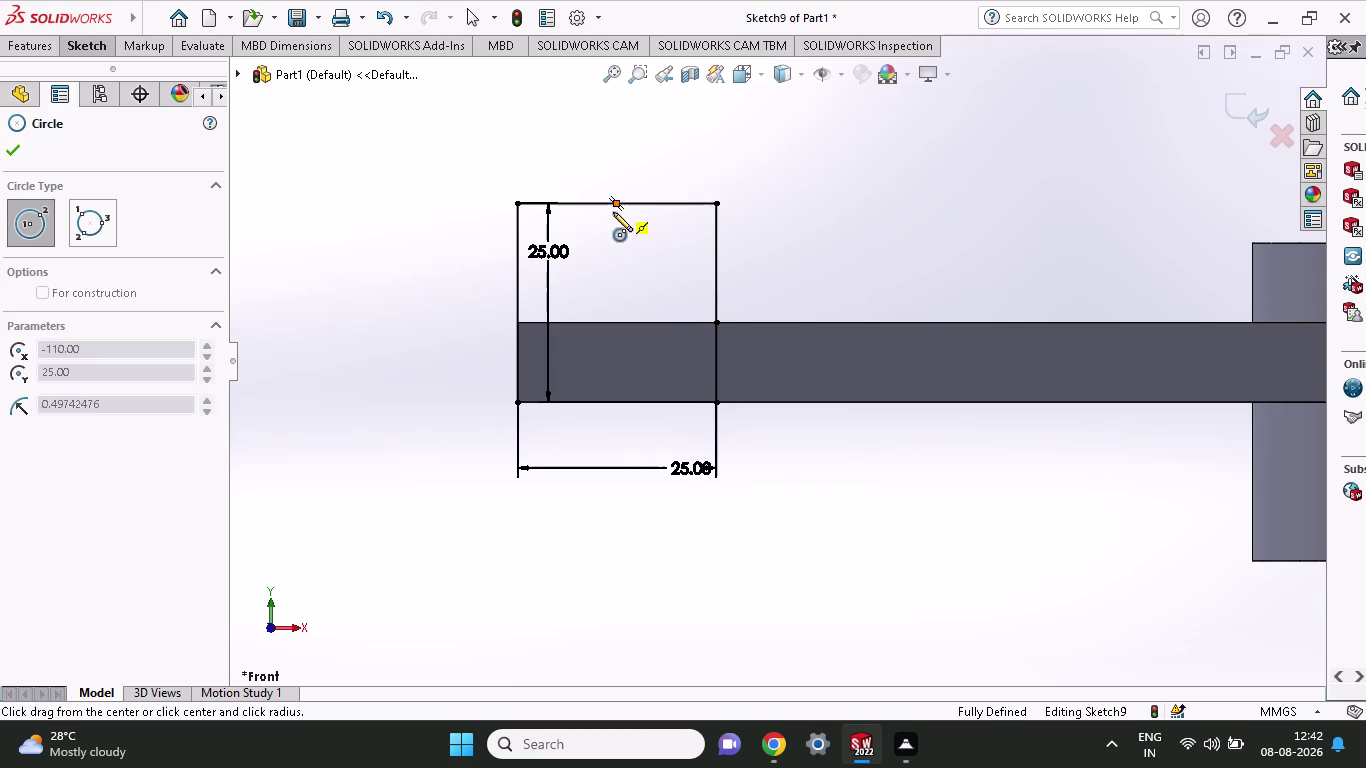
click(617, 234)
click(612, 199)
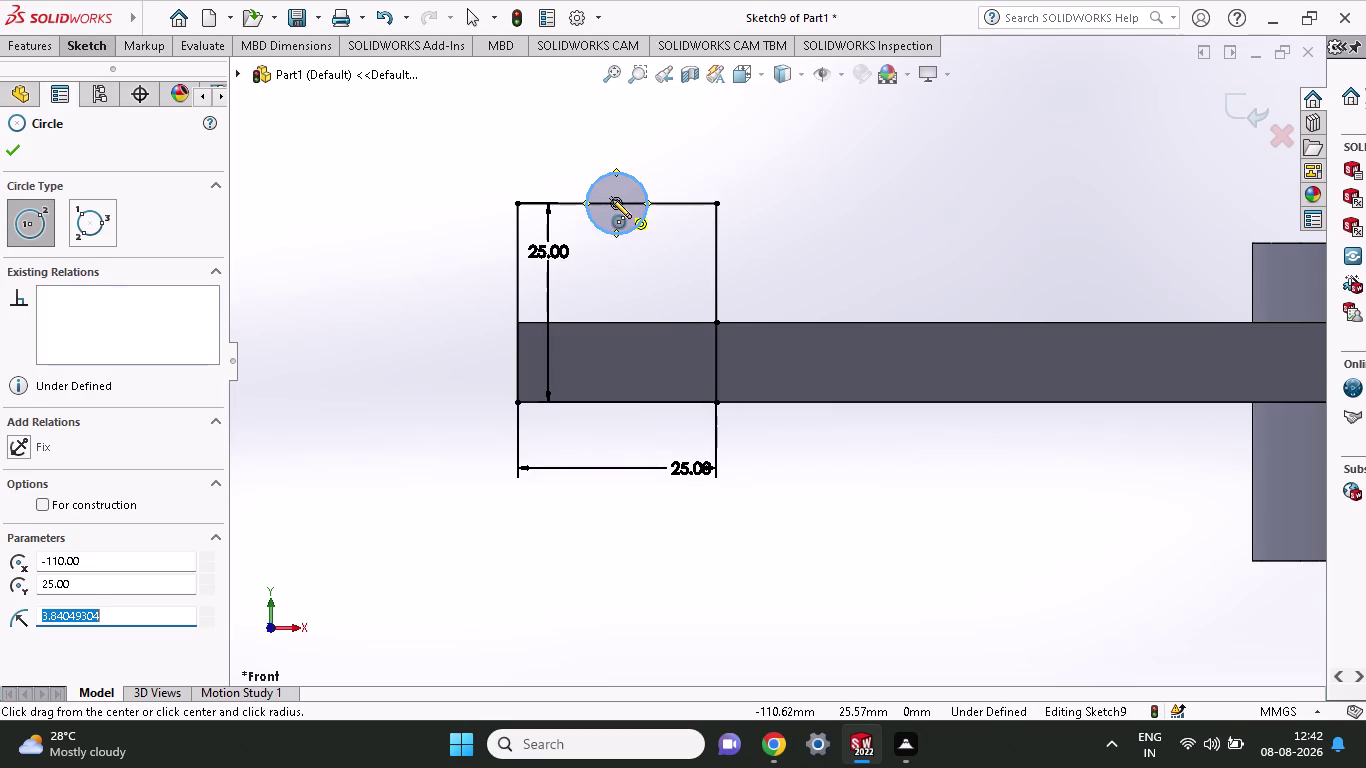
click(713, 204)
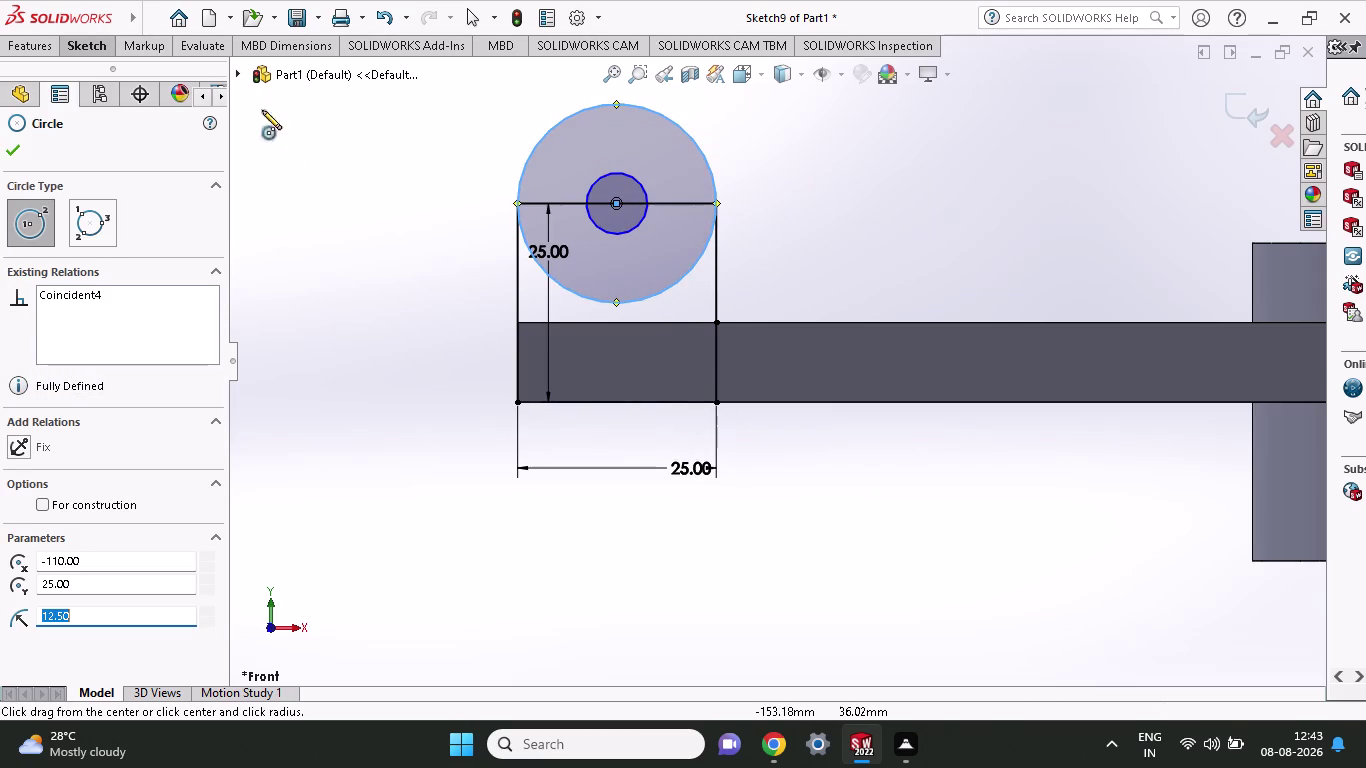
click(99, 45)
click(99, 76)
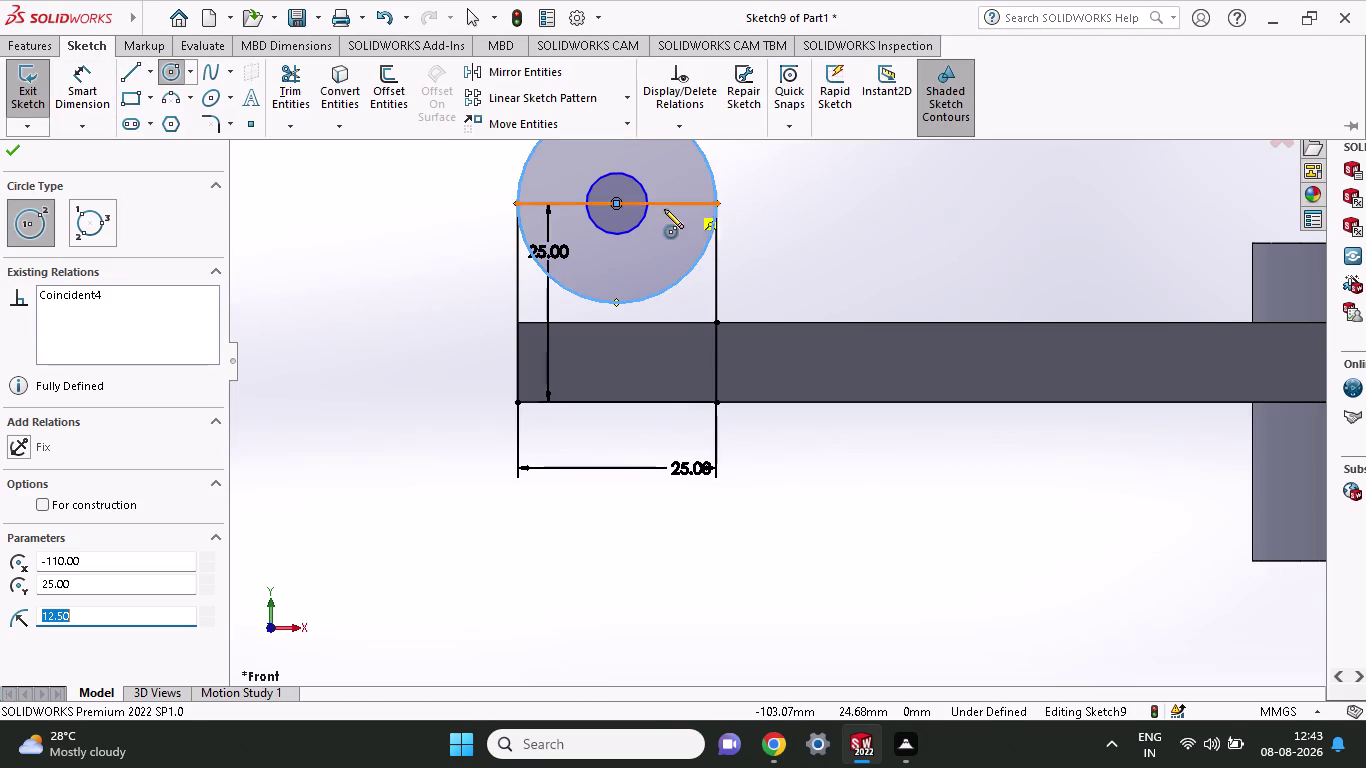
Try dimensioning the outer circle, cancelling the redundant Make Dimension Driven prompt.
click(98, 95)
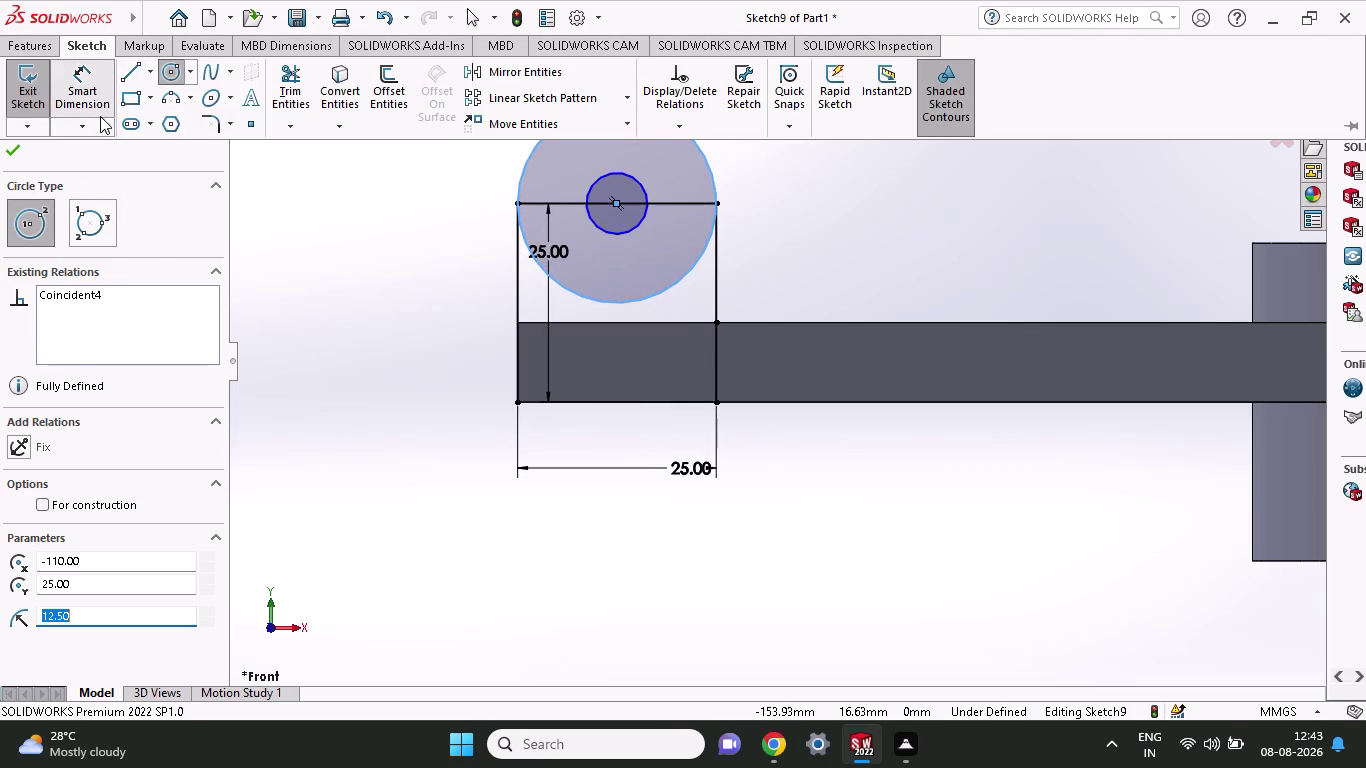
click(704, 160)
click(831, 179)
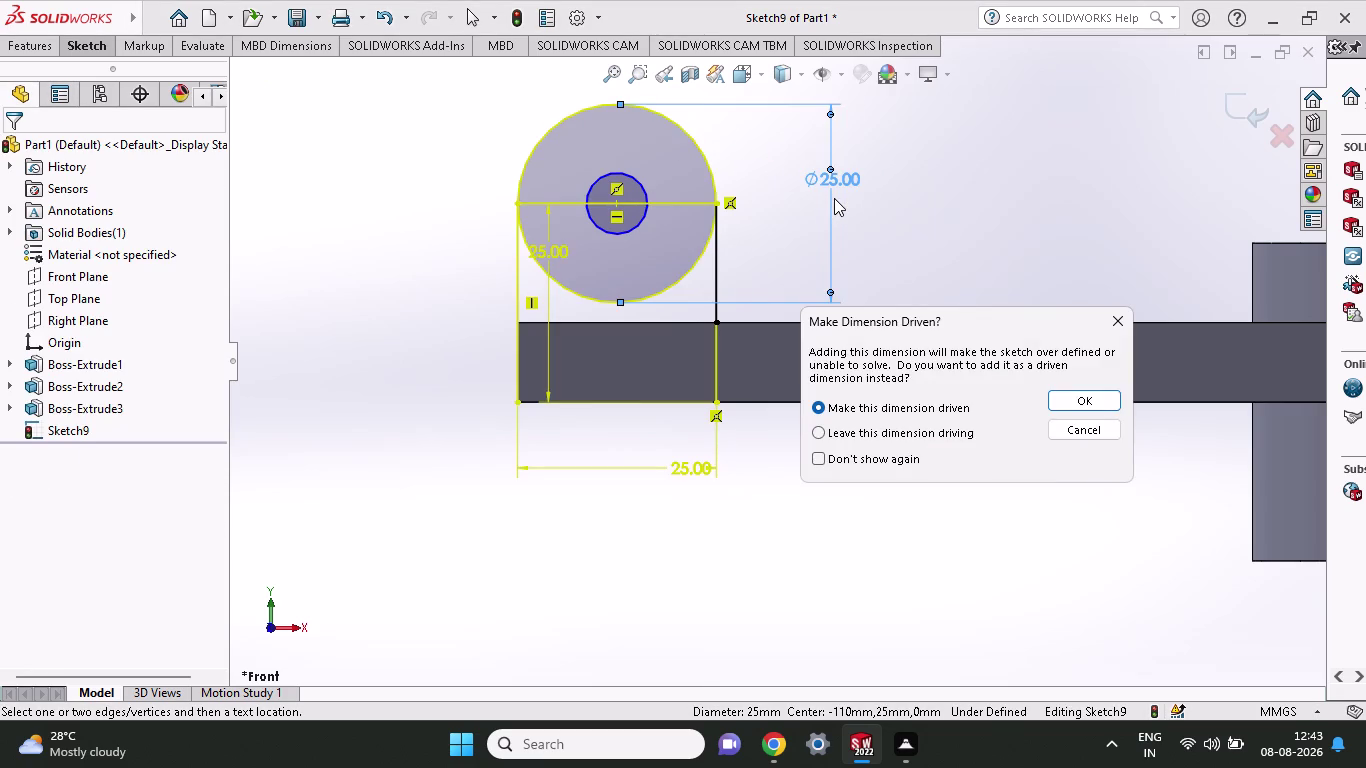
click(1133, 321)
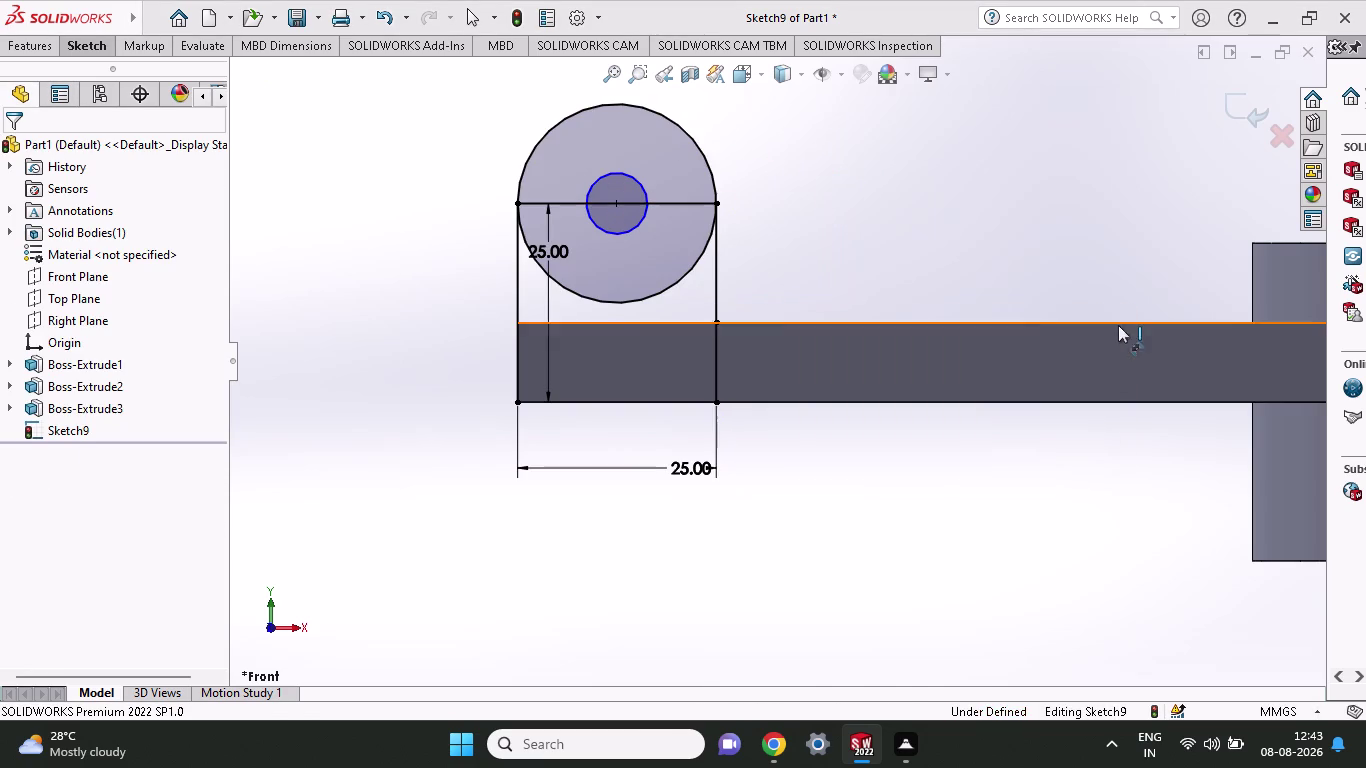
Give the inner concentric circle a 12 mm diameter dimension.
click(640, 216)
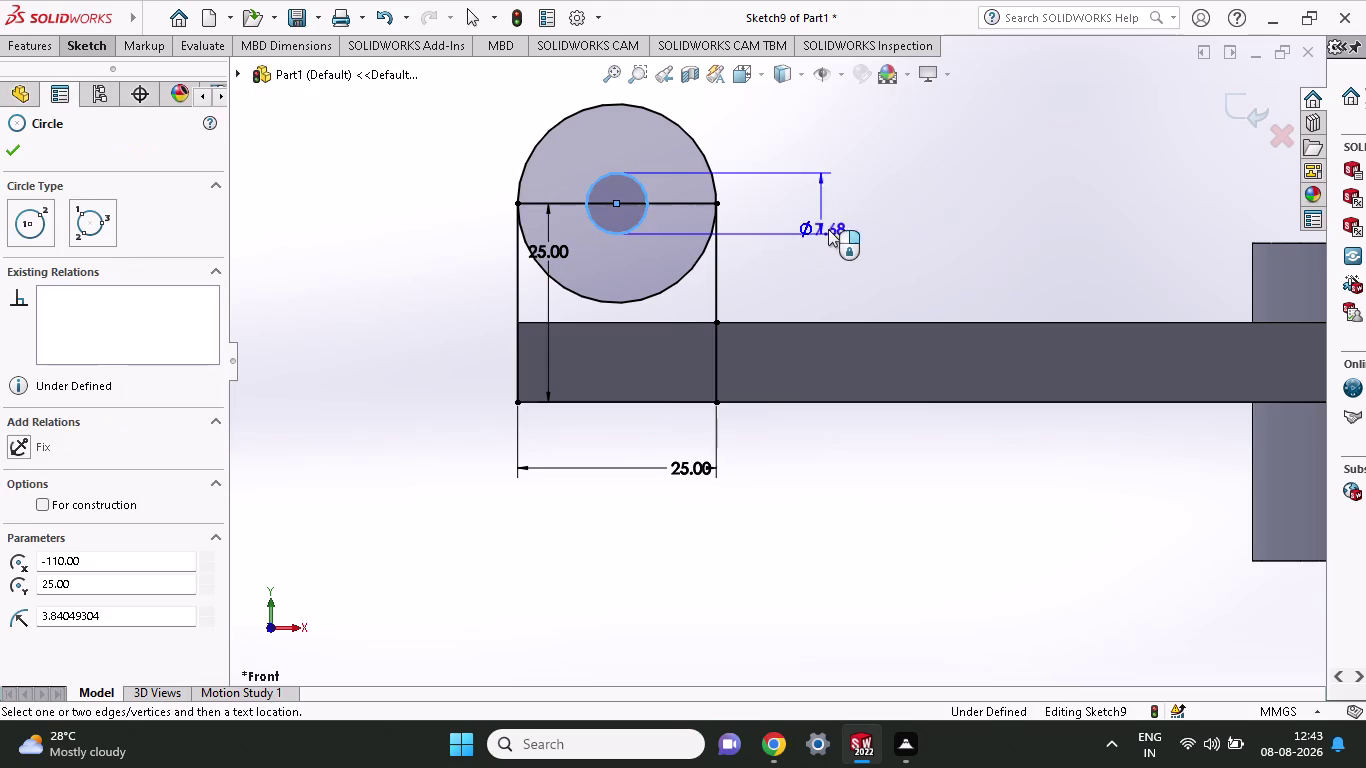
click(849, 231)
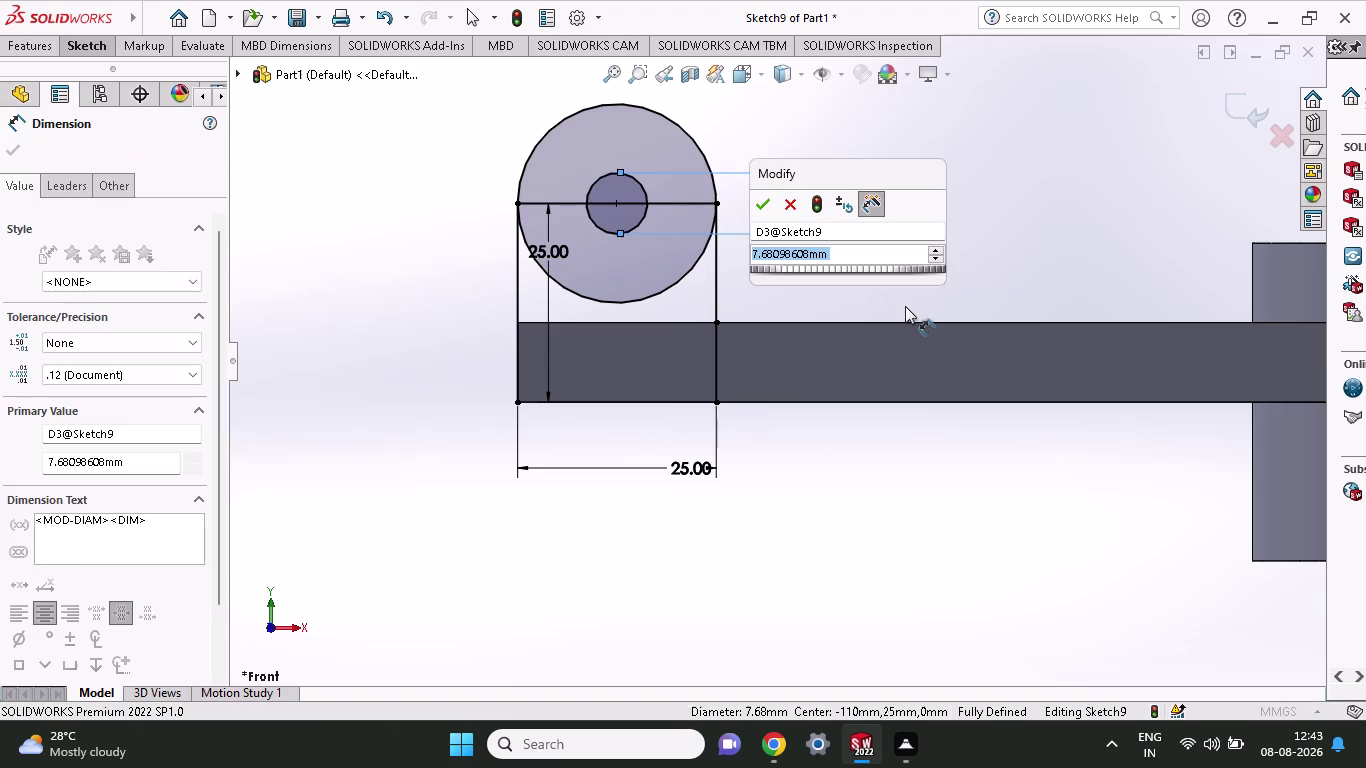
text(12)
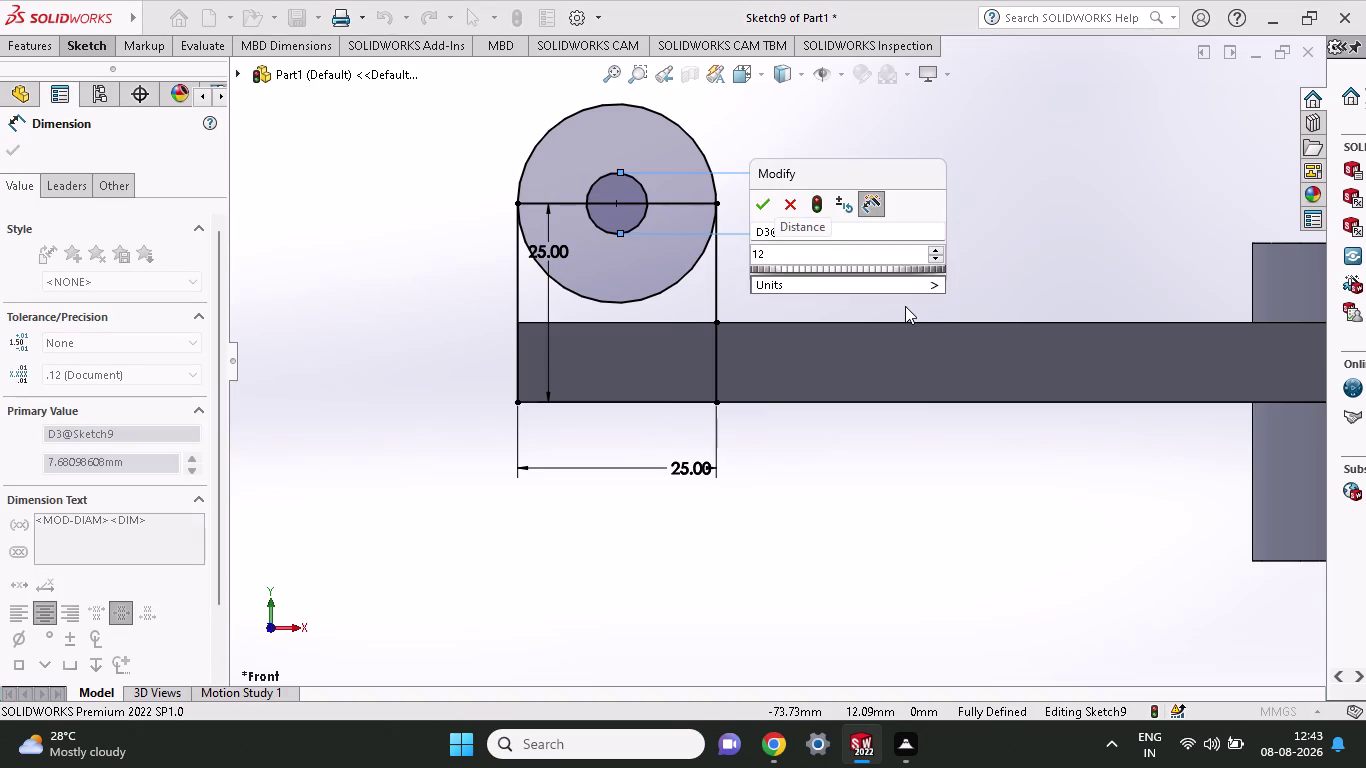
click(761, 202)
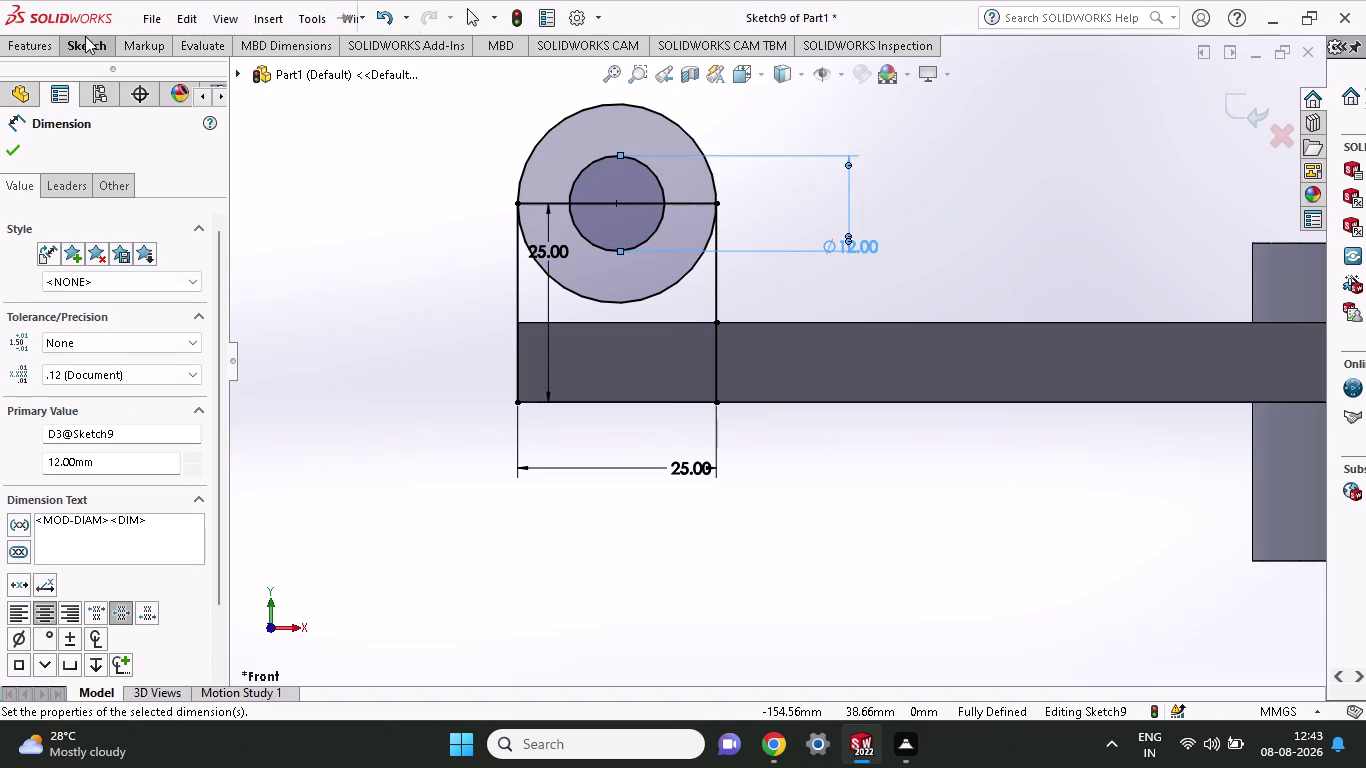
click(679, 201)
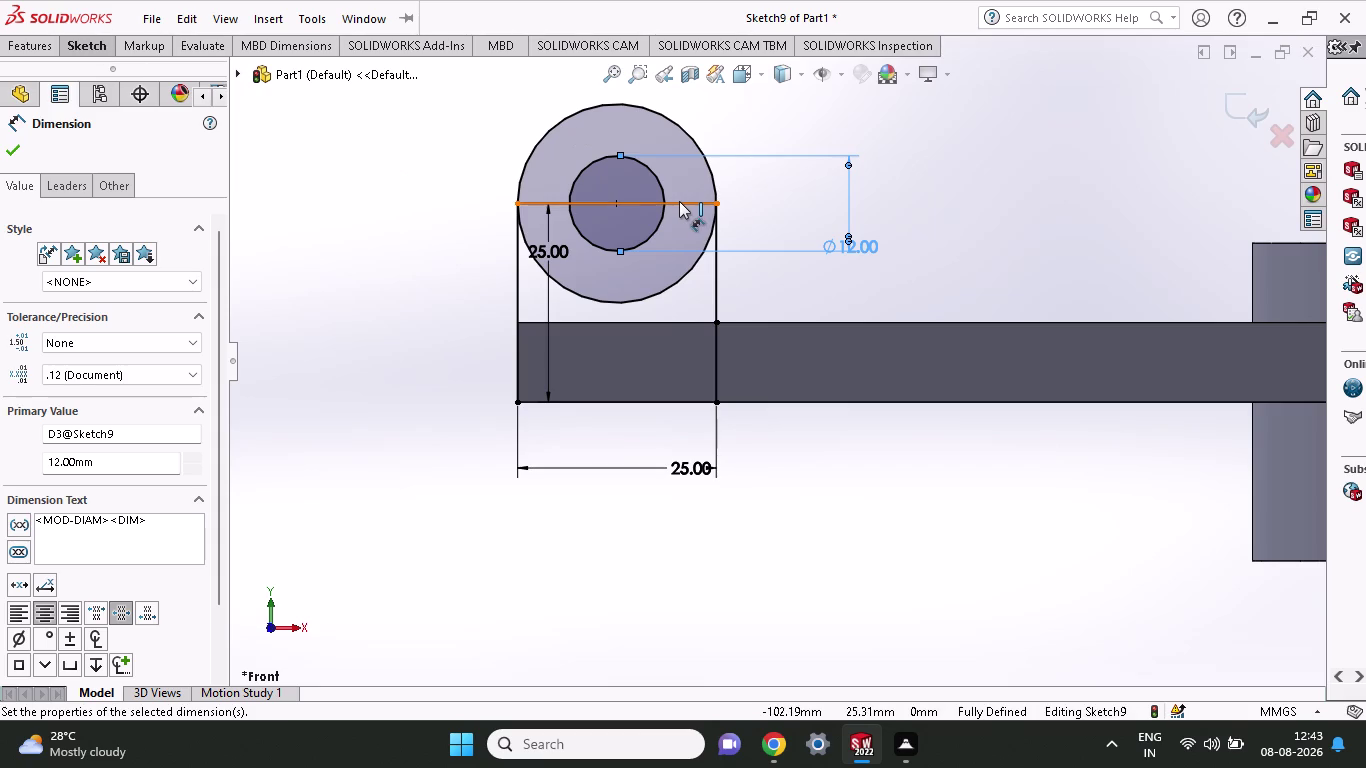
key(Delete)
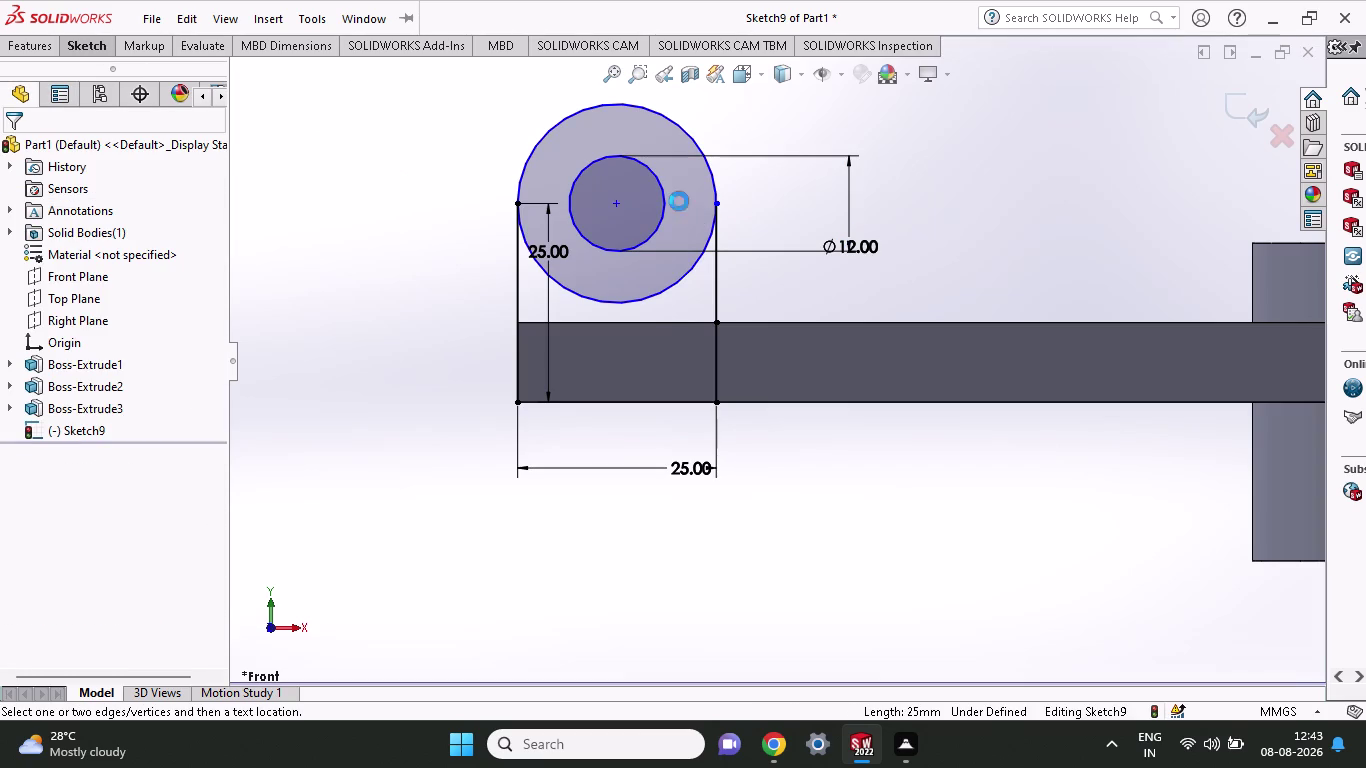
Start Trim Entities on the lug sketch.
click(76, 39)
click(297, 83)
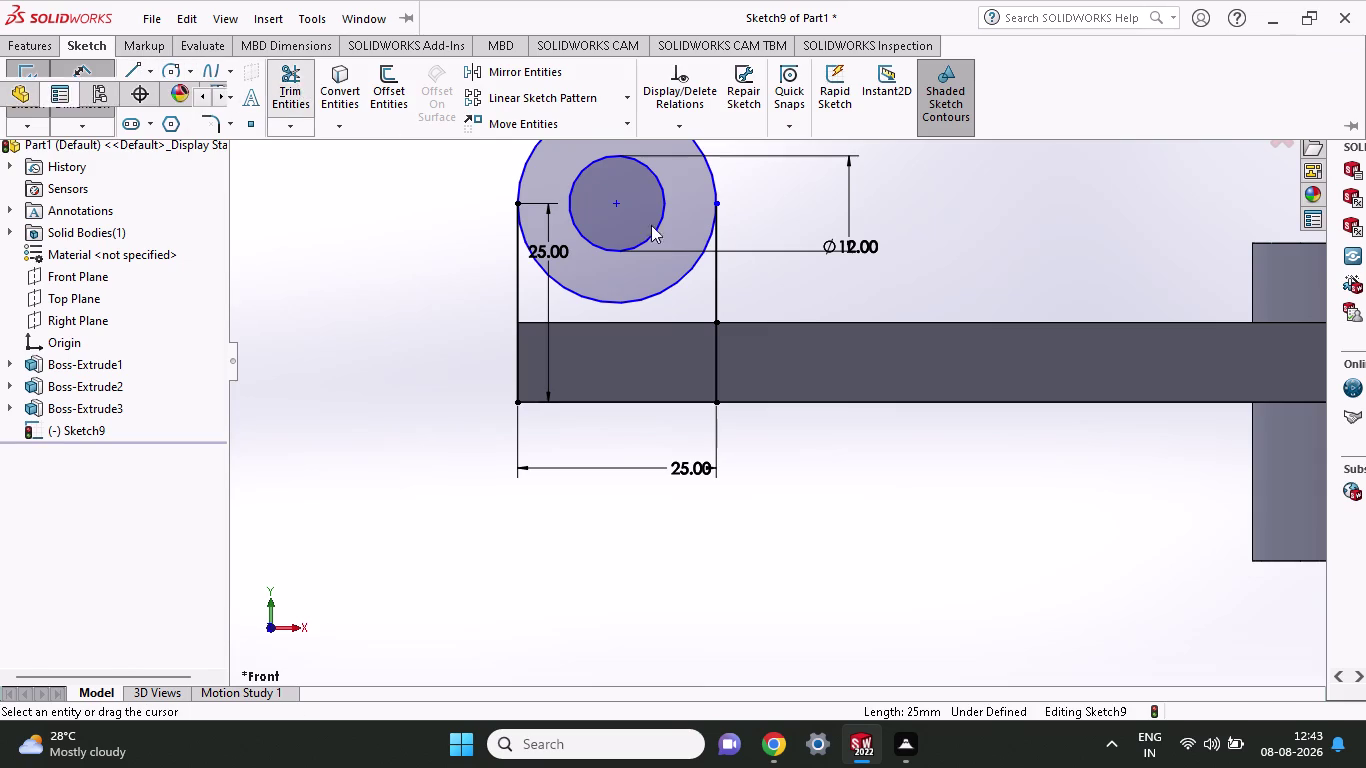
click(690, 295)
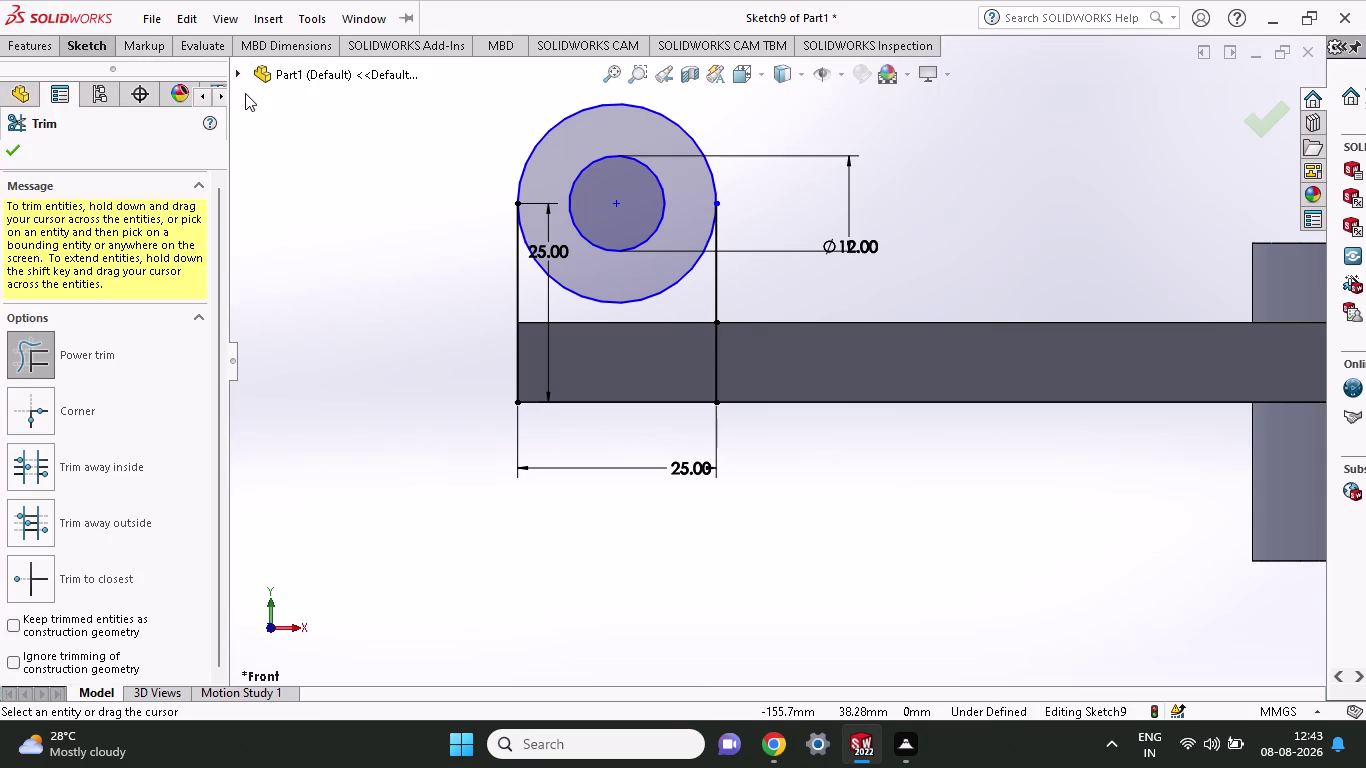
Trim away the outer circle's lower half, leaving an arch over the square.
click(97, 46)
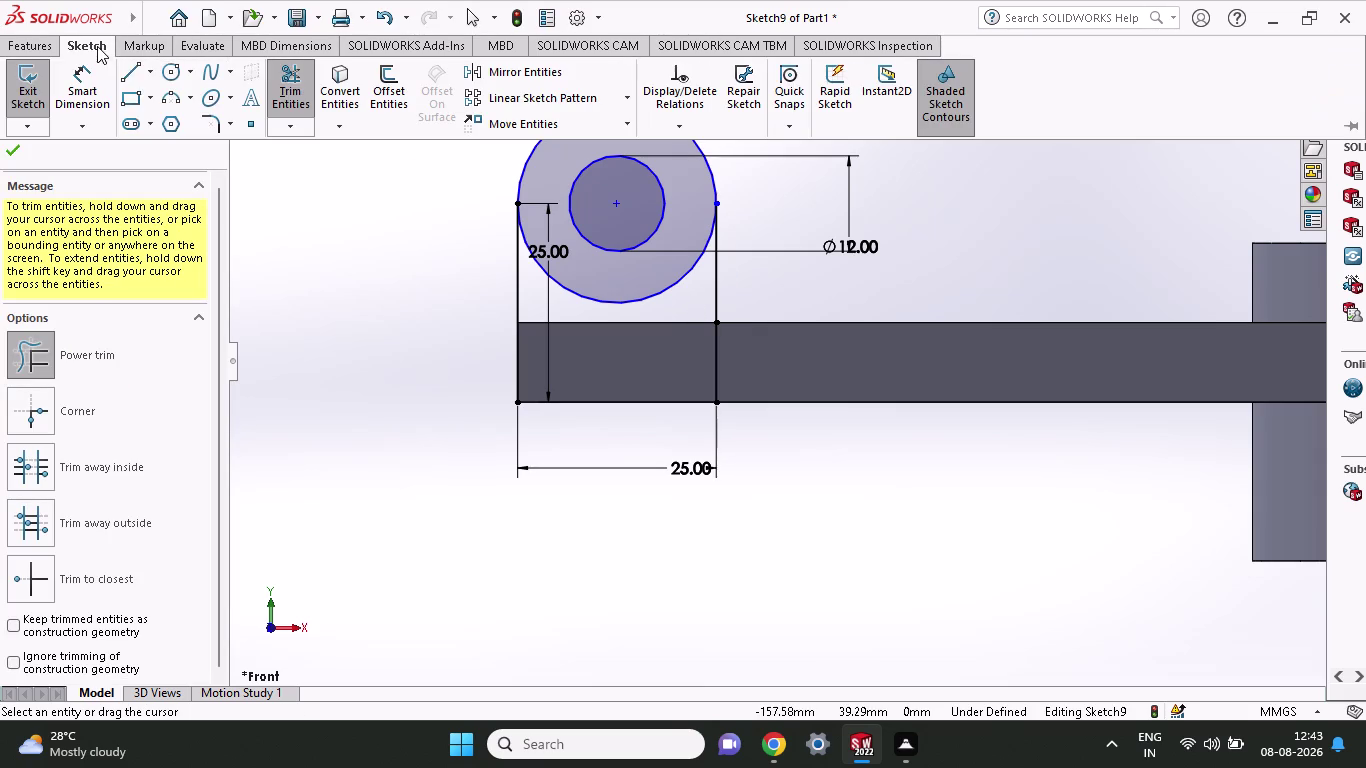
click(283, 71)
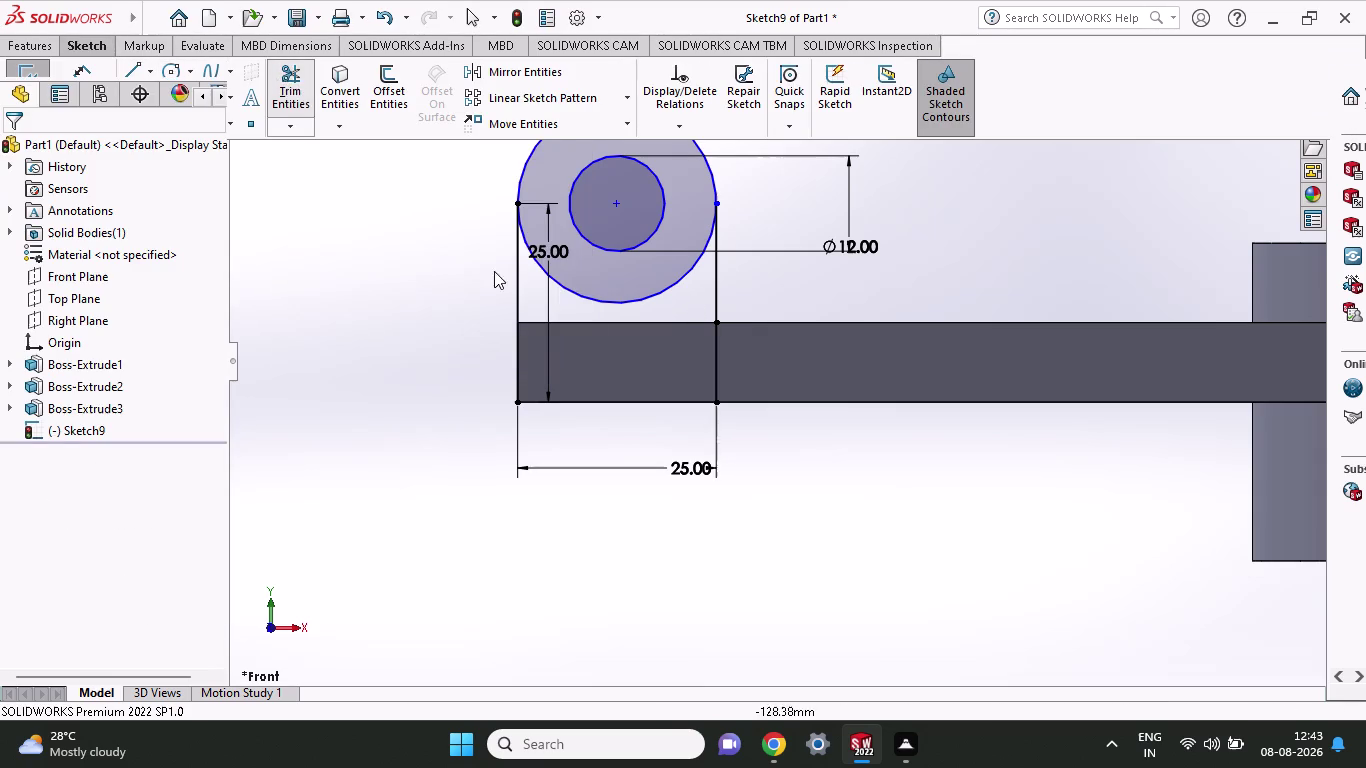
drag(683, 299, 665, 267)
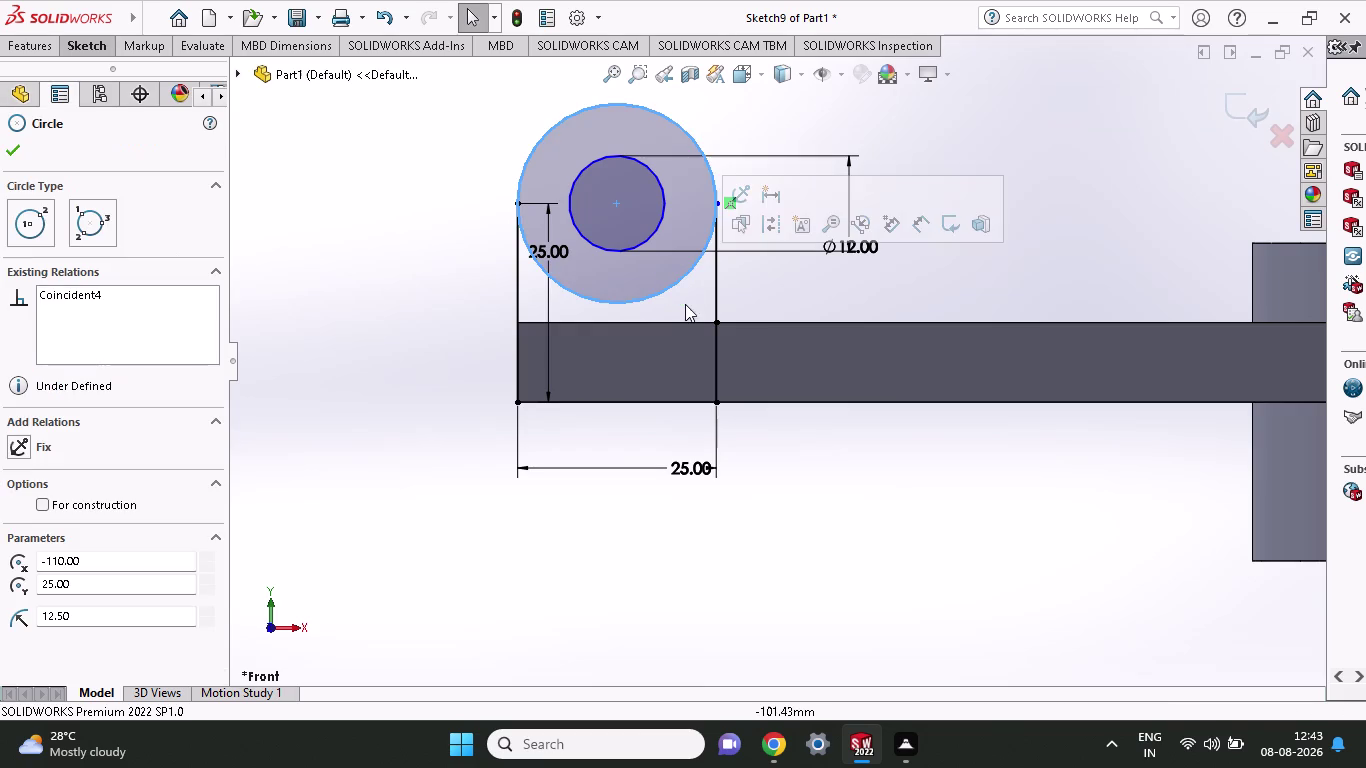
click(97, 49)
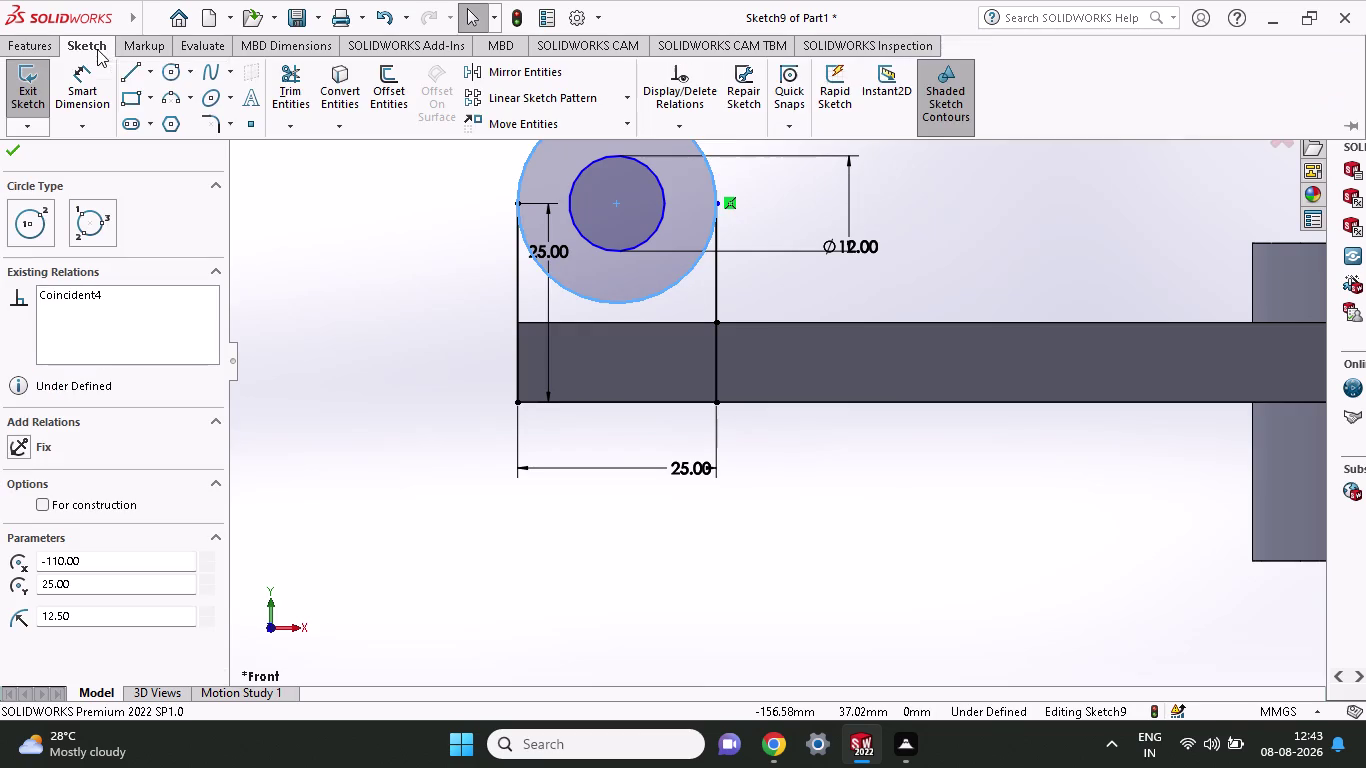
click(304, 81)
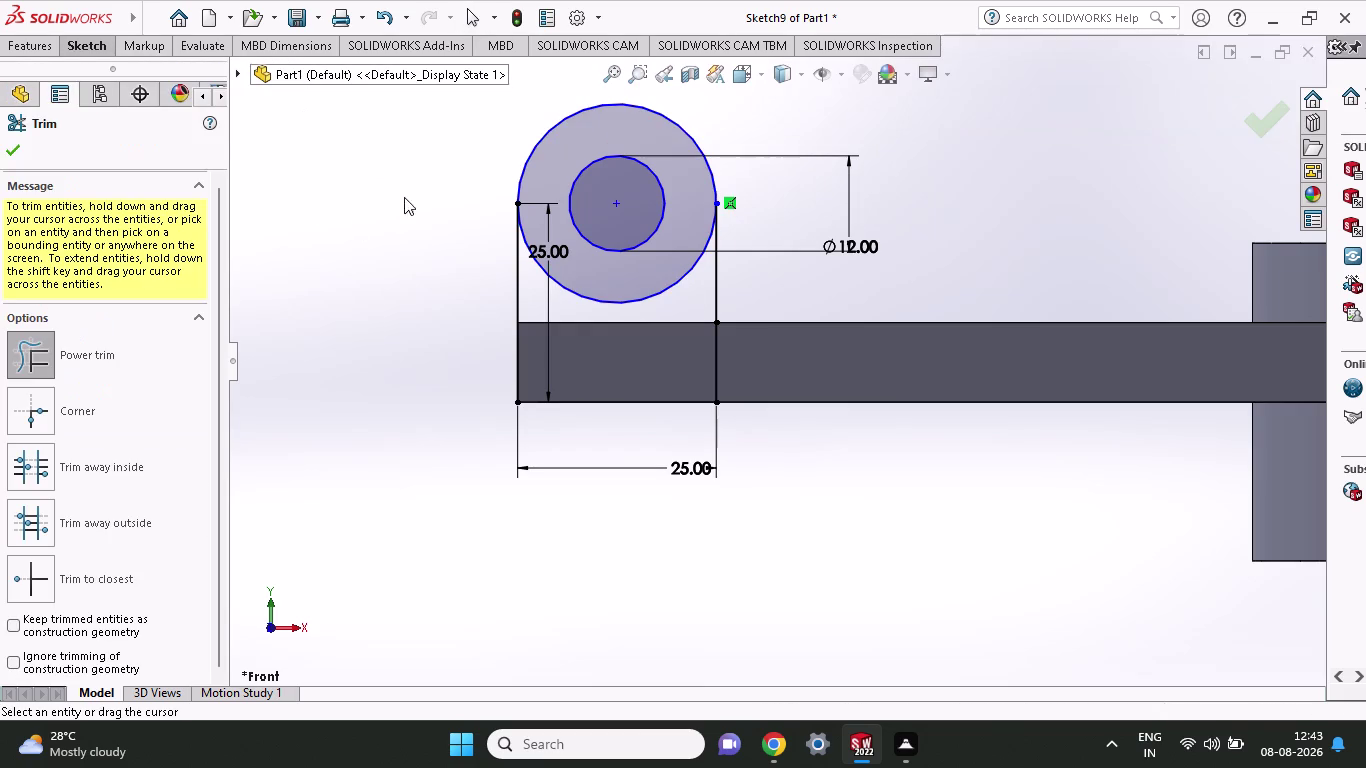
drag(699, 302, 647, 281)
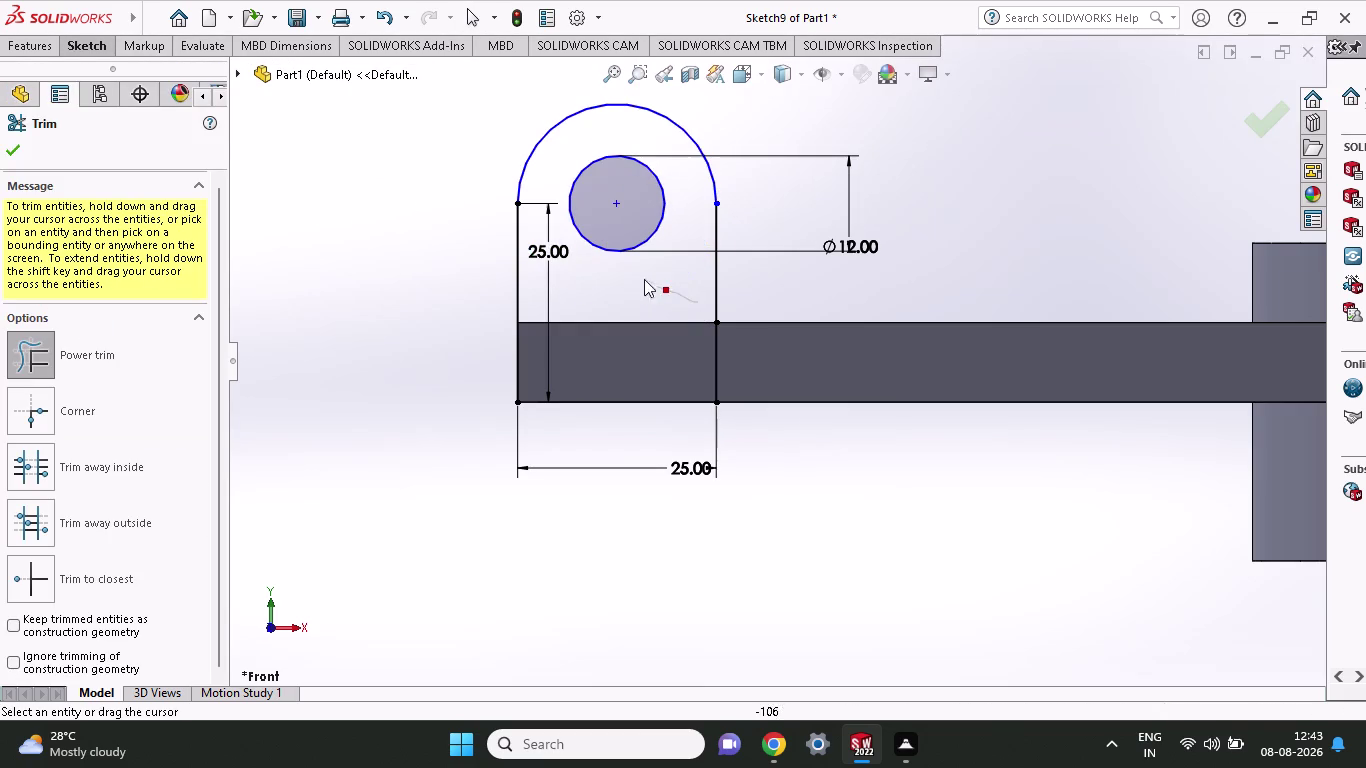
drag(647, 281, 630, 277)
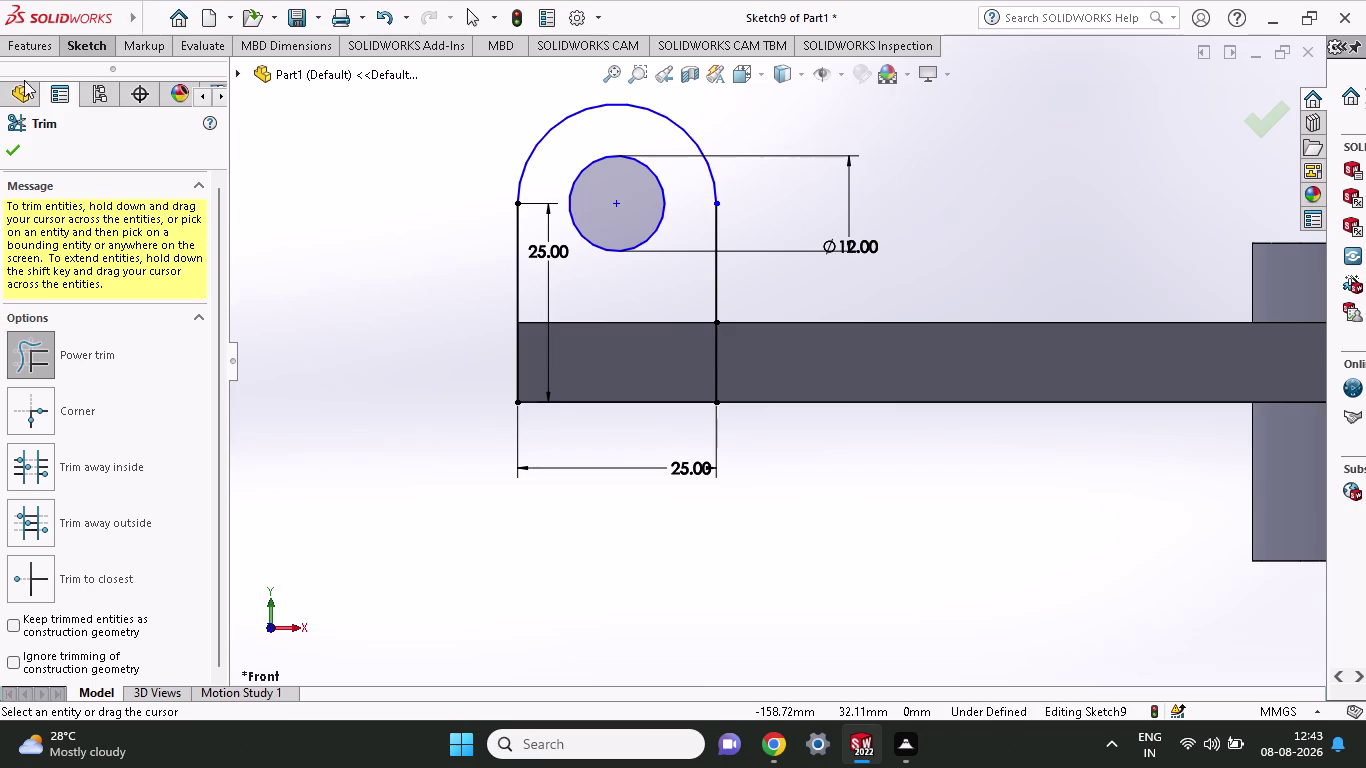
click(10, 139)
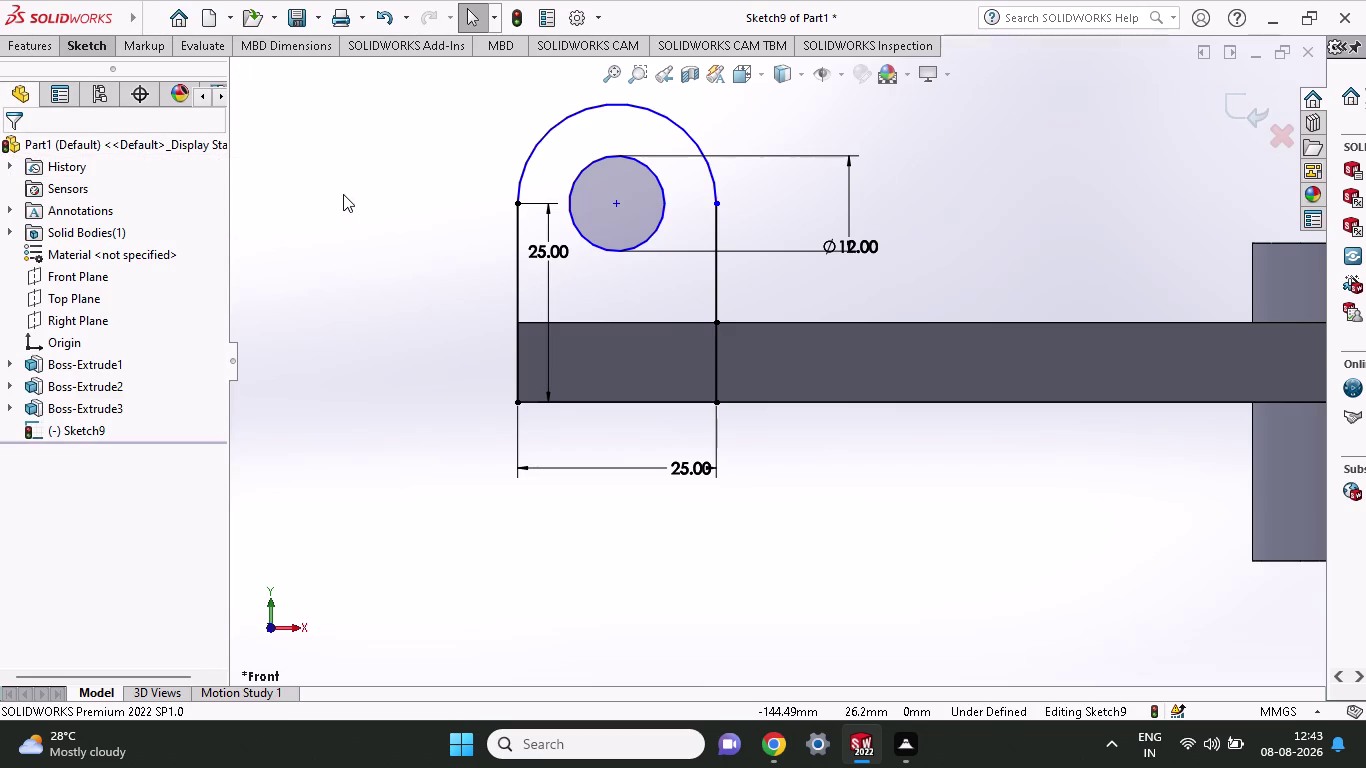
click(47, 46)
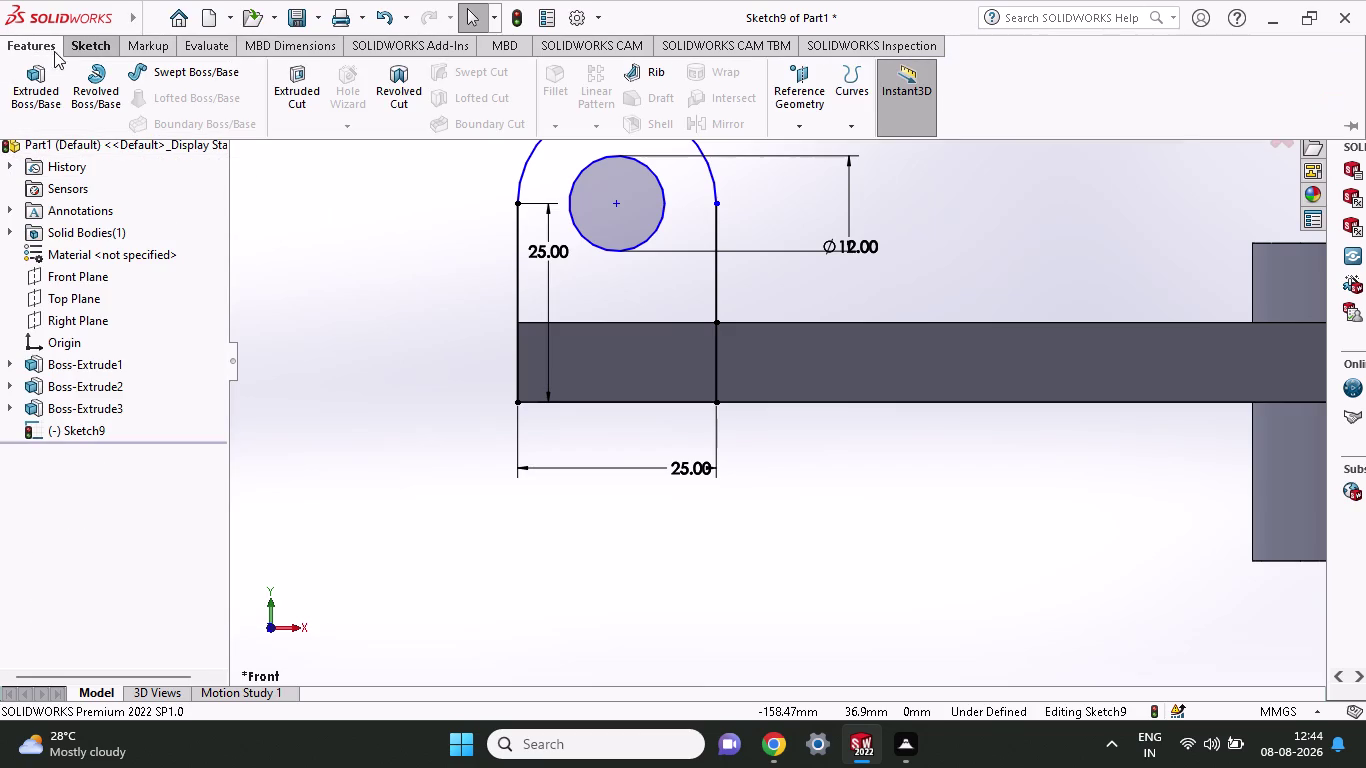
click(53, 77)
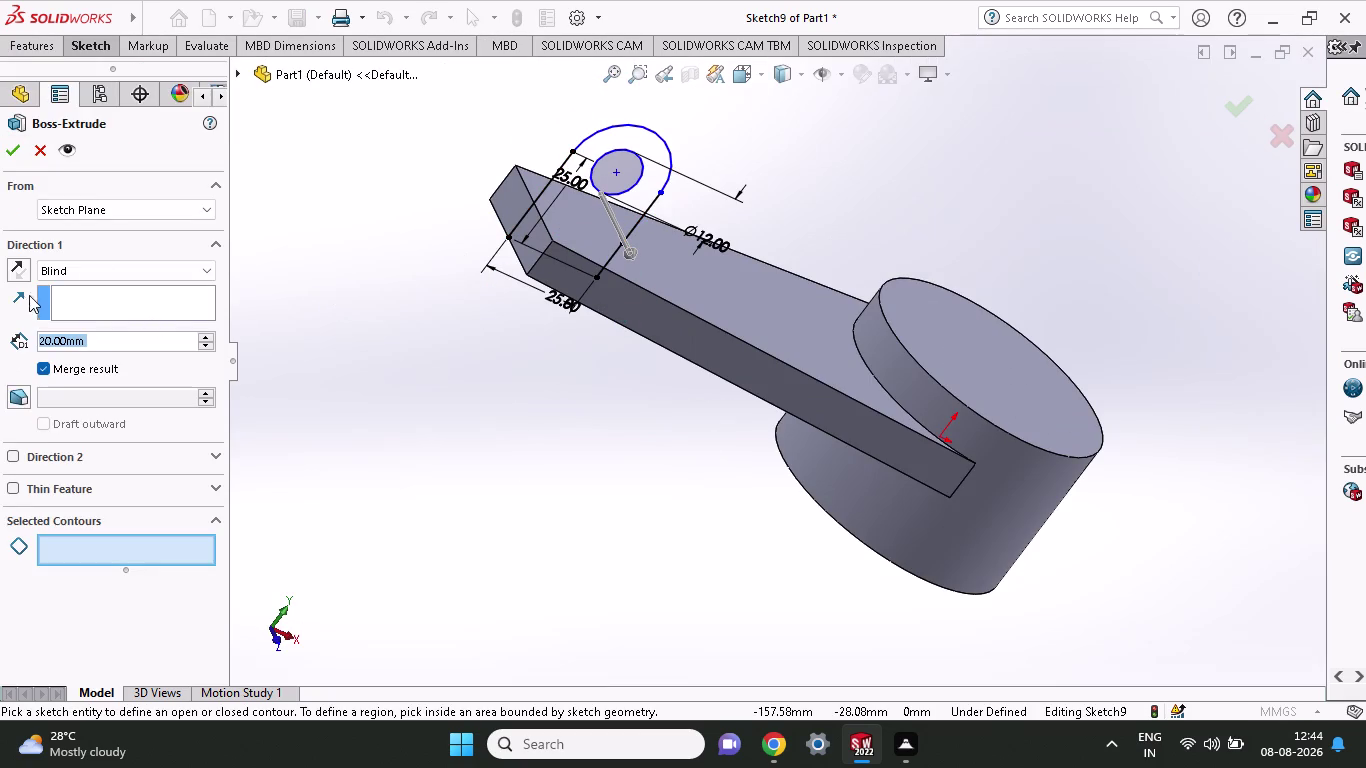
Set the boss-extrude to Mid Plane with 15 mm depth and confirm it.
click(108, 265)
click(96, 364)
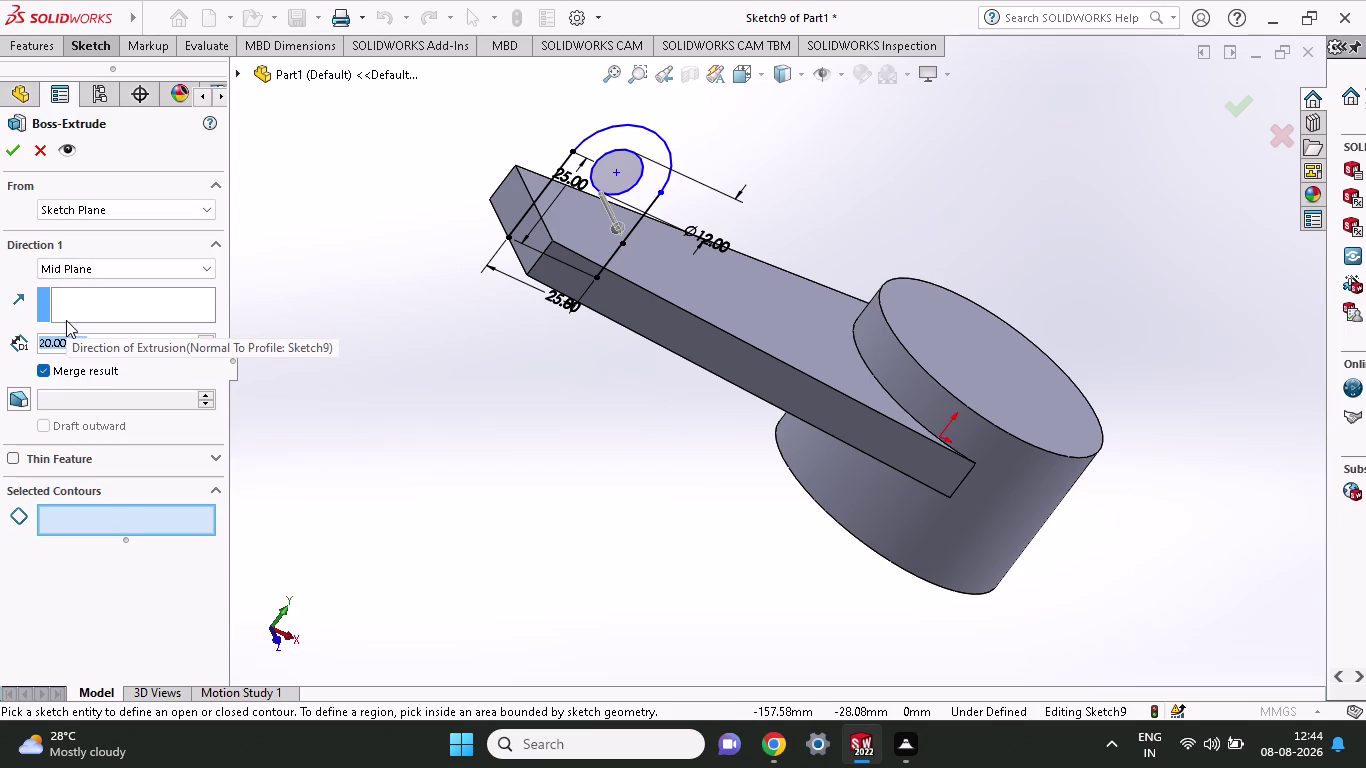
text(1)
text(5)
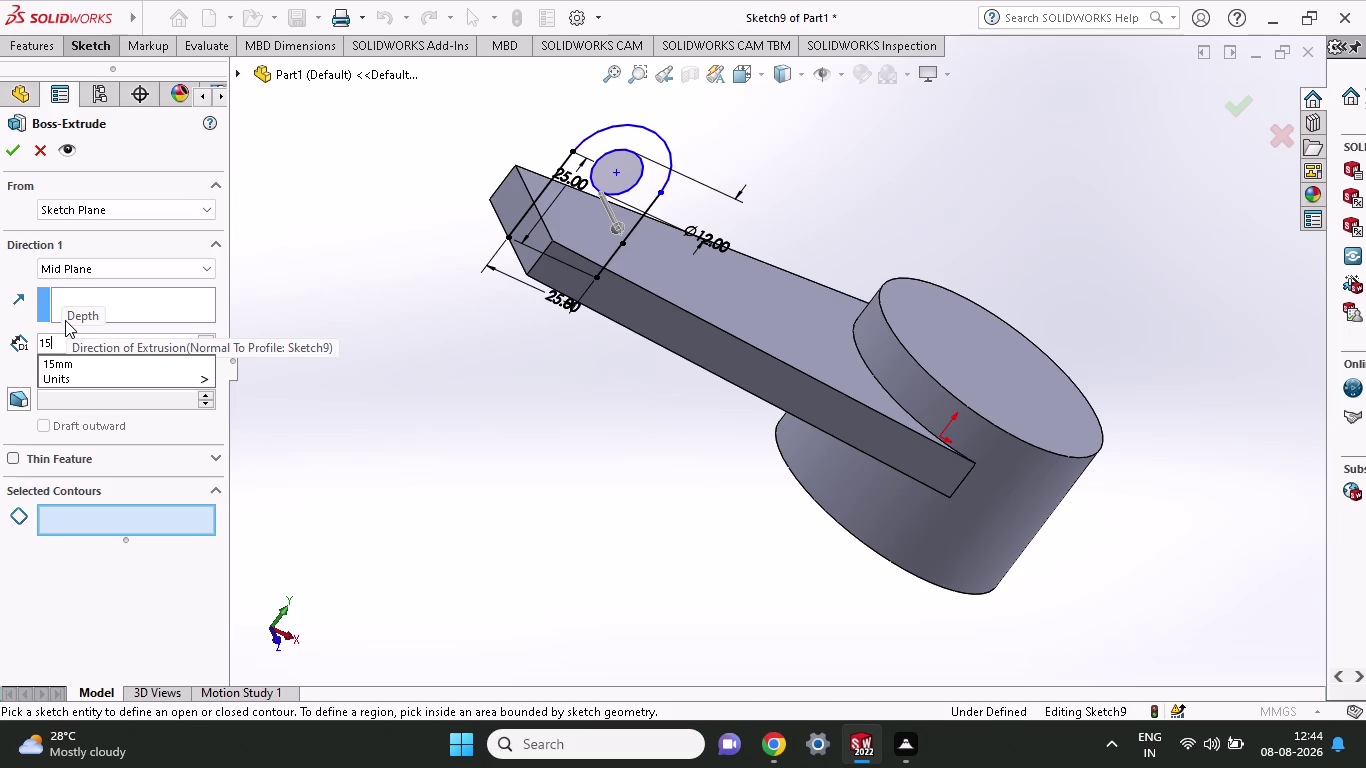
click(6, 146)
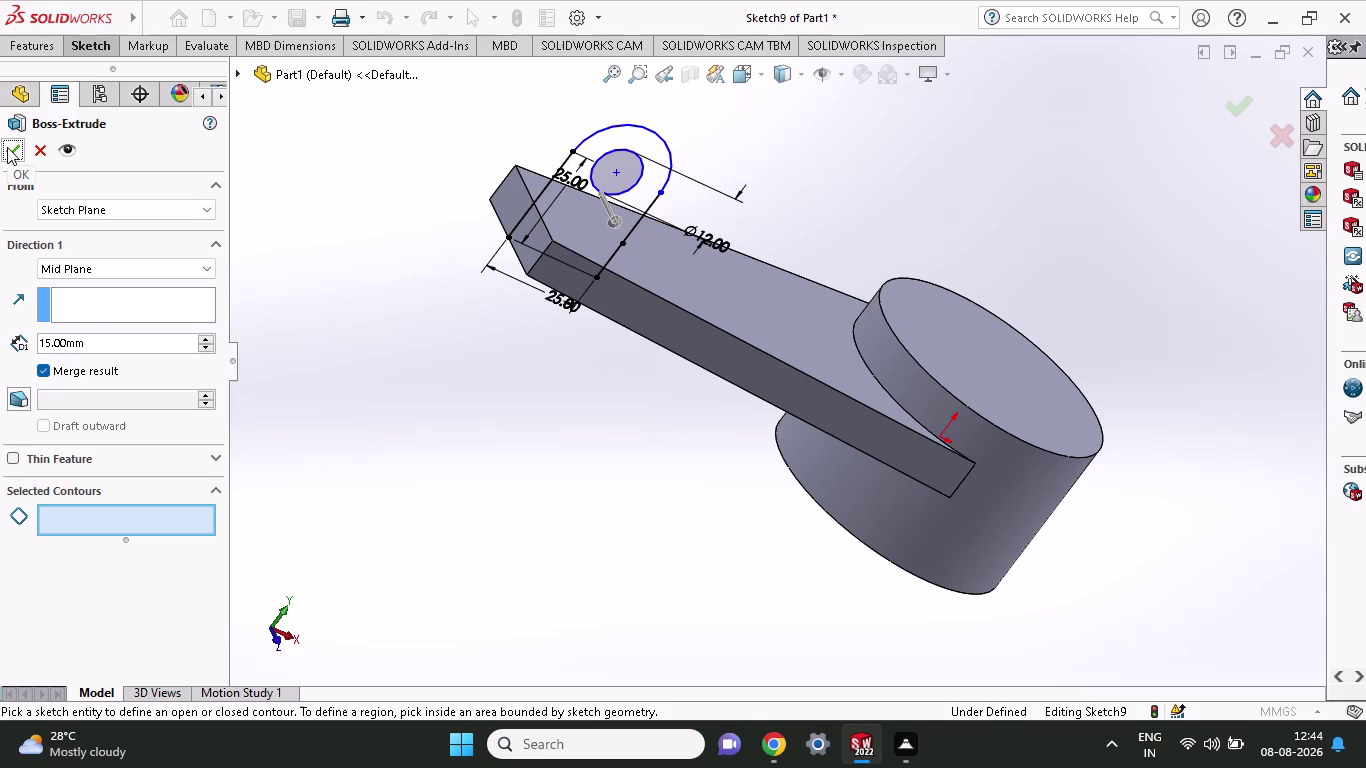
click(7, 147)
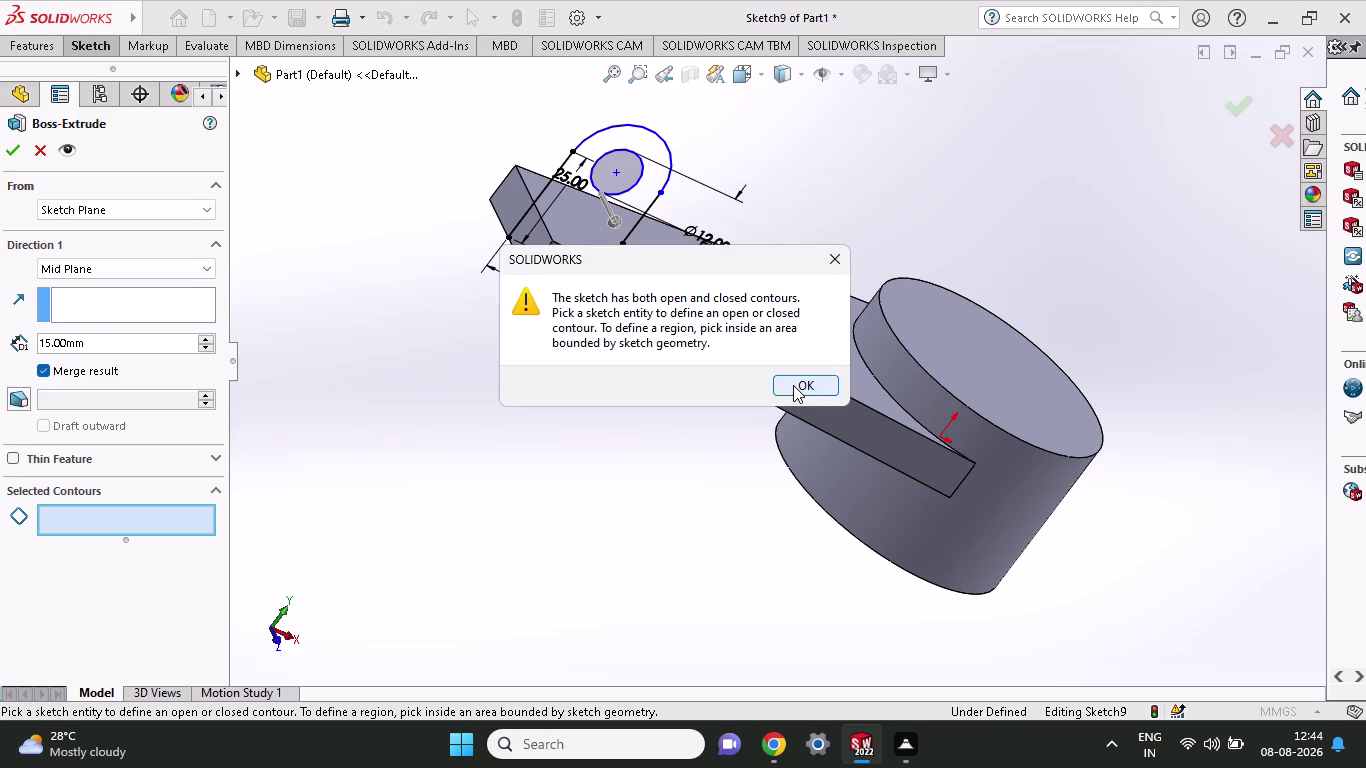
Dismiss the open/closed contour warning and cancel the failed boss-extrude.
click(822, 266)
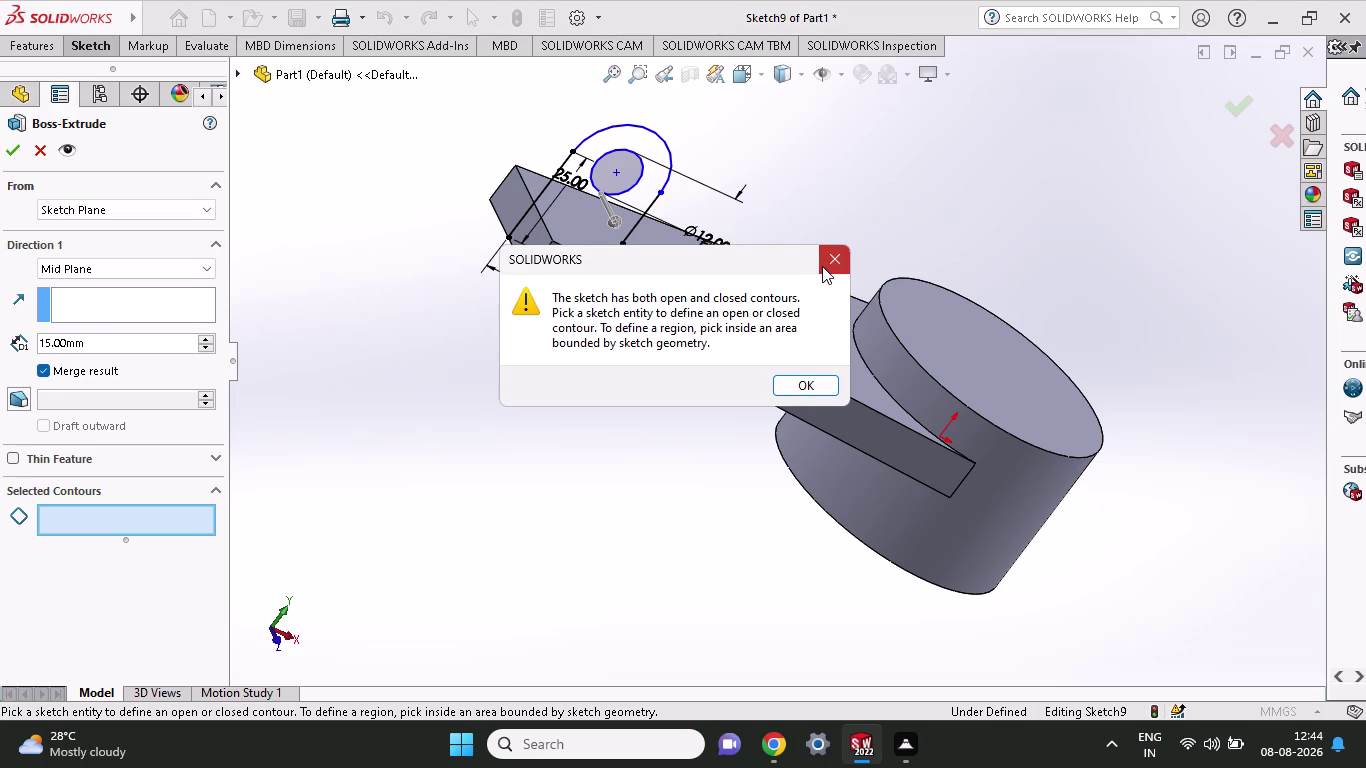
scroll(down, 3)
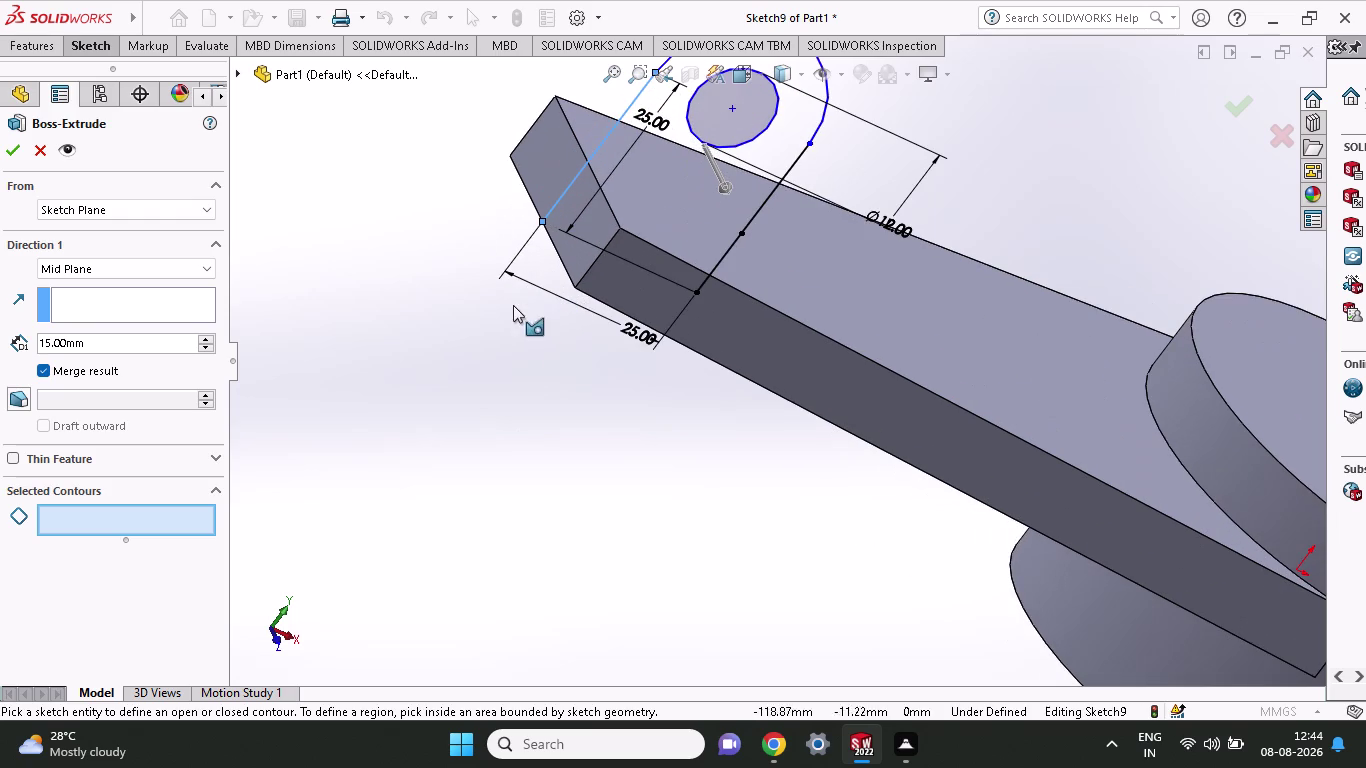
middle_drag(531, 369, 566, 418)
scroll(down, 3)
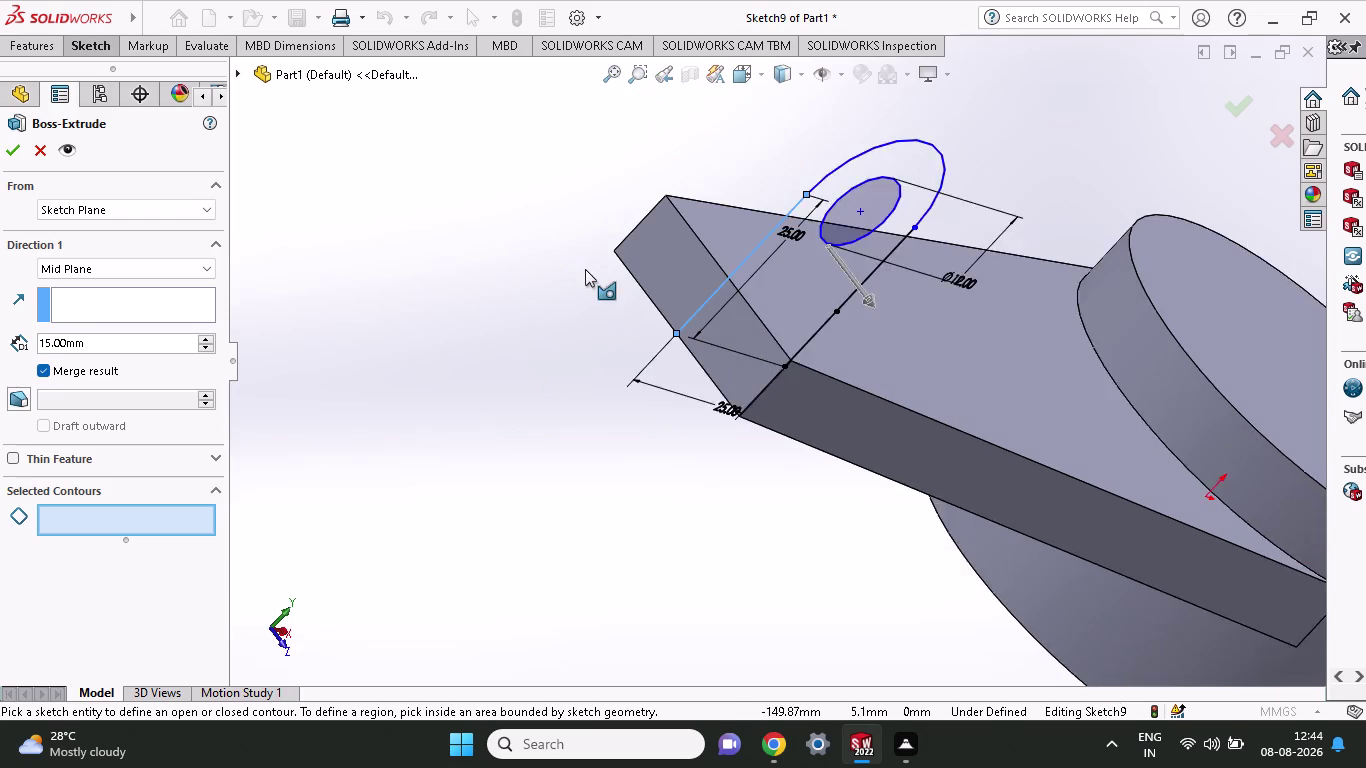
scroll(down, 3)
scroll(down, 3)
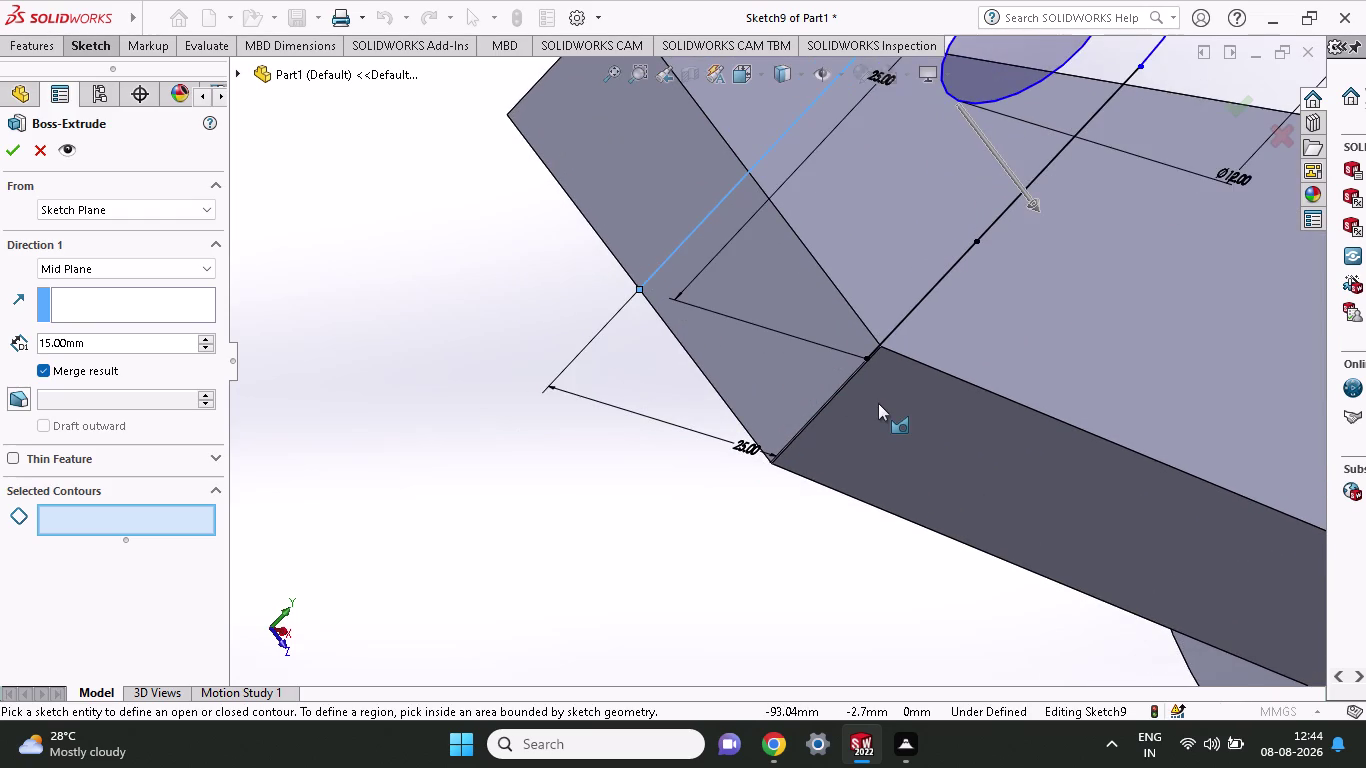
scroll(up, 3)
scroll(up, 3)
middle_drag(866, 485, 802, 431)
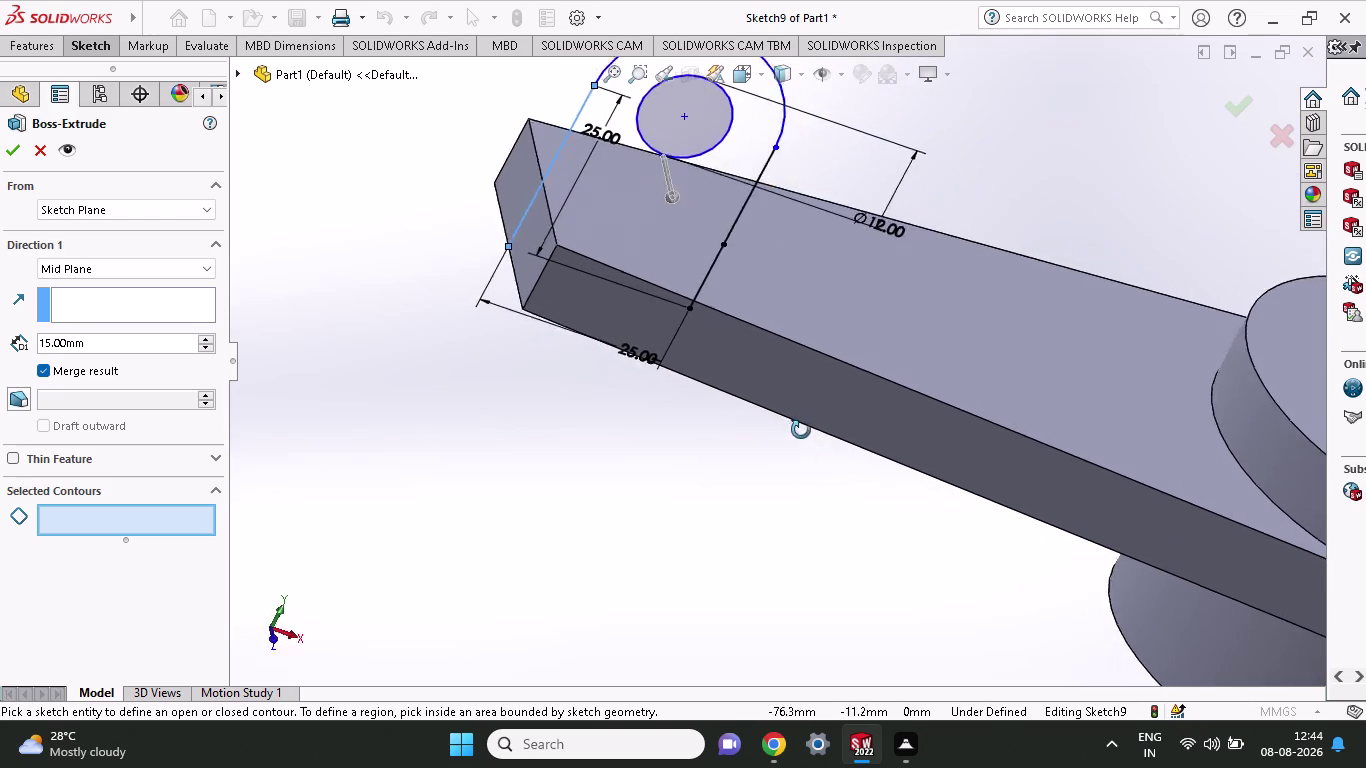
middle_drag(802, 431, 785, 344)
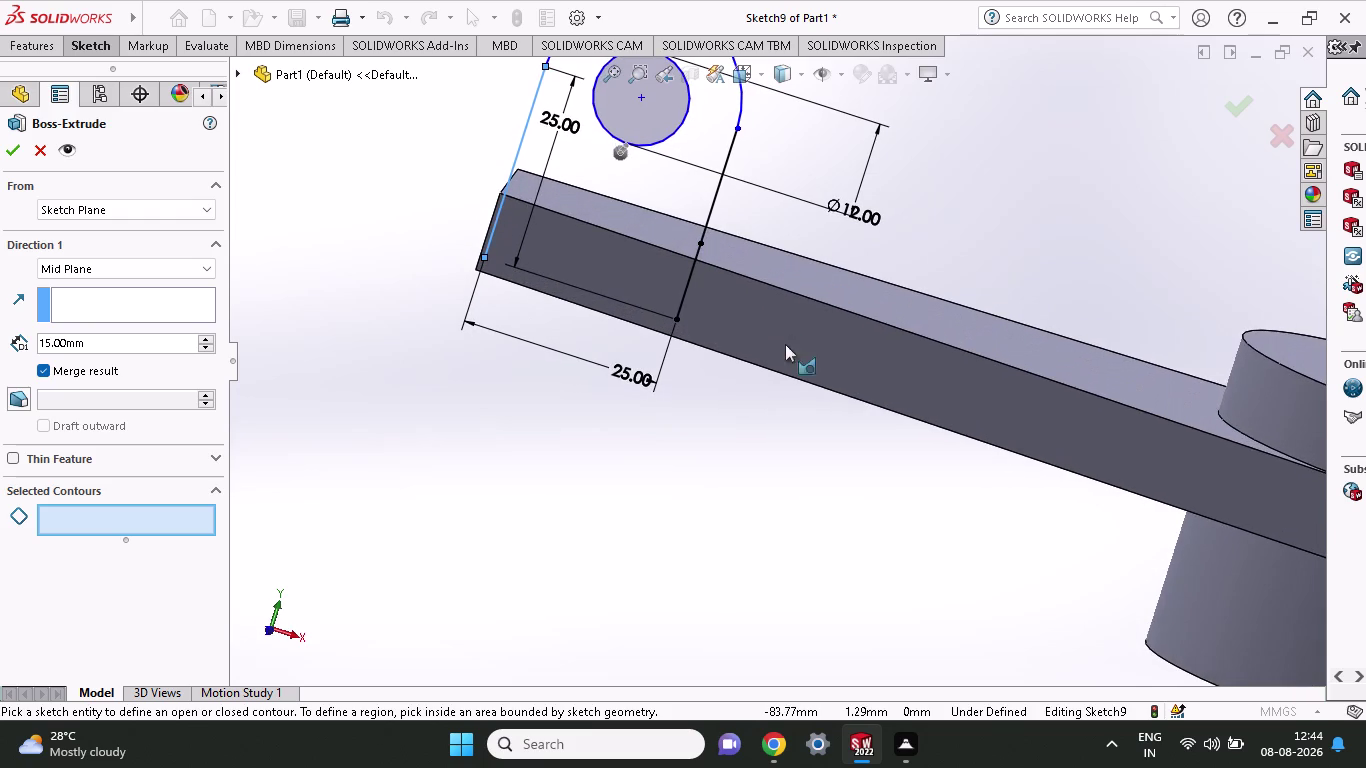
scroll(down, 3)
scroll(down, 3)
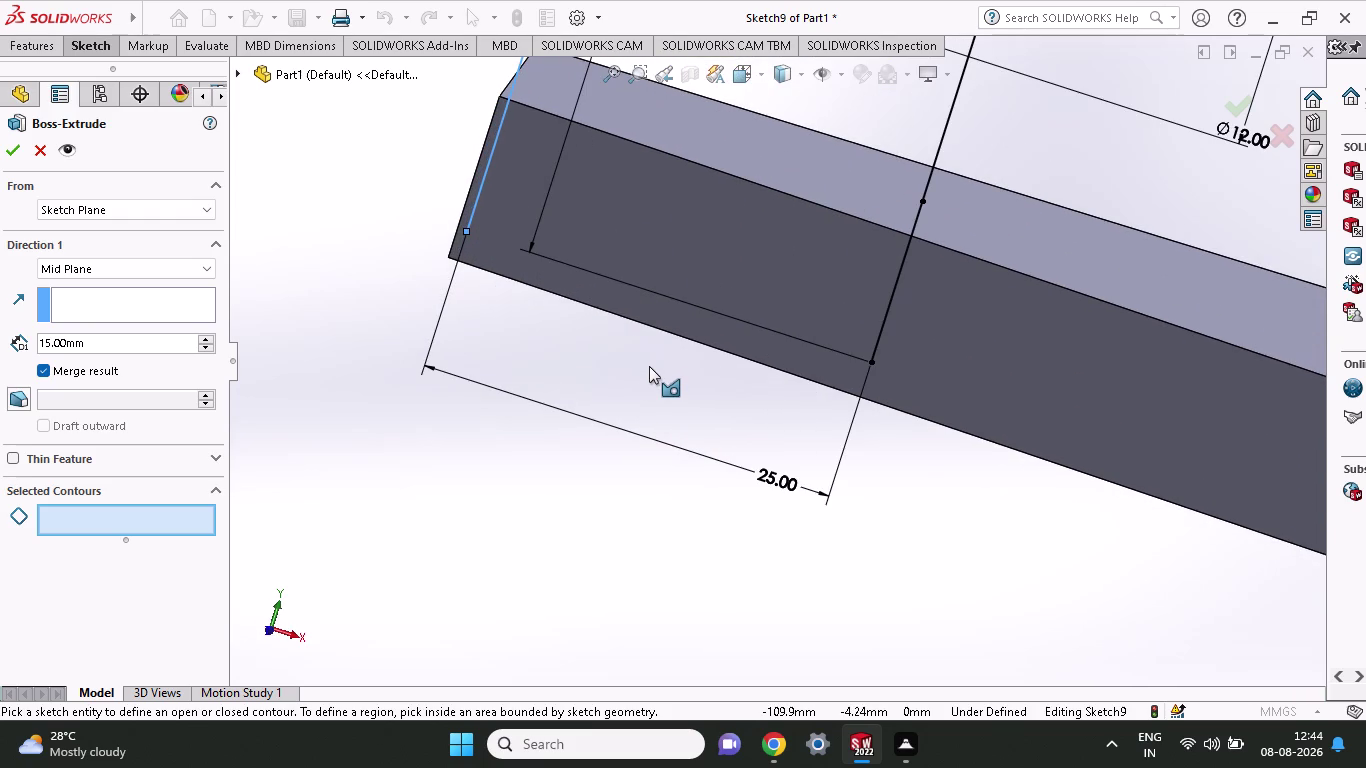
click(82, 44)
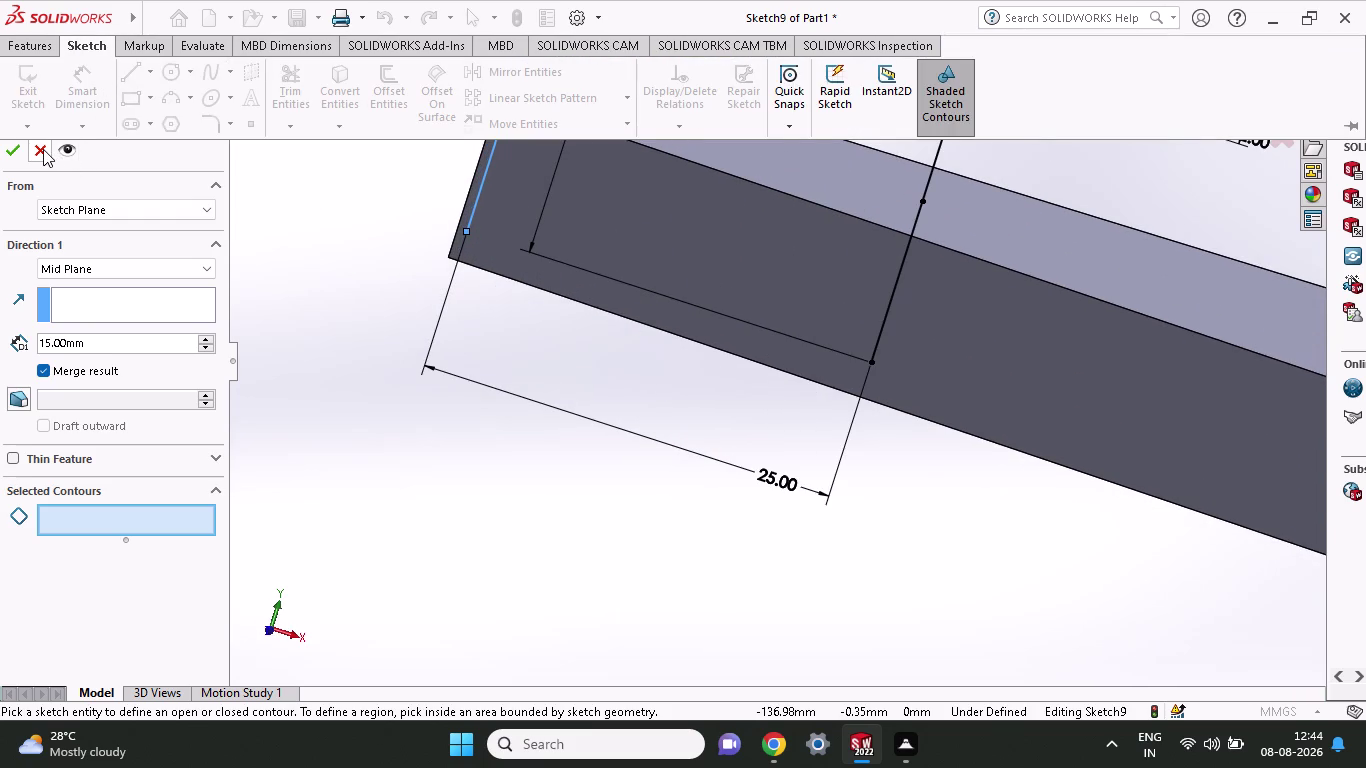
click(43, 149)
click(83, 45)
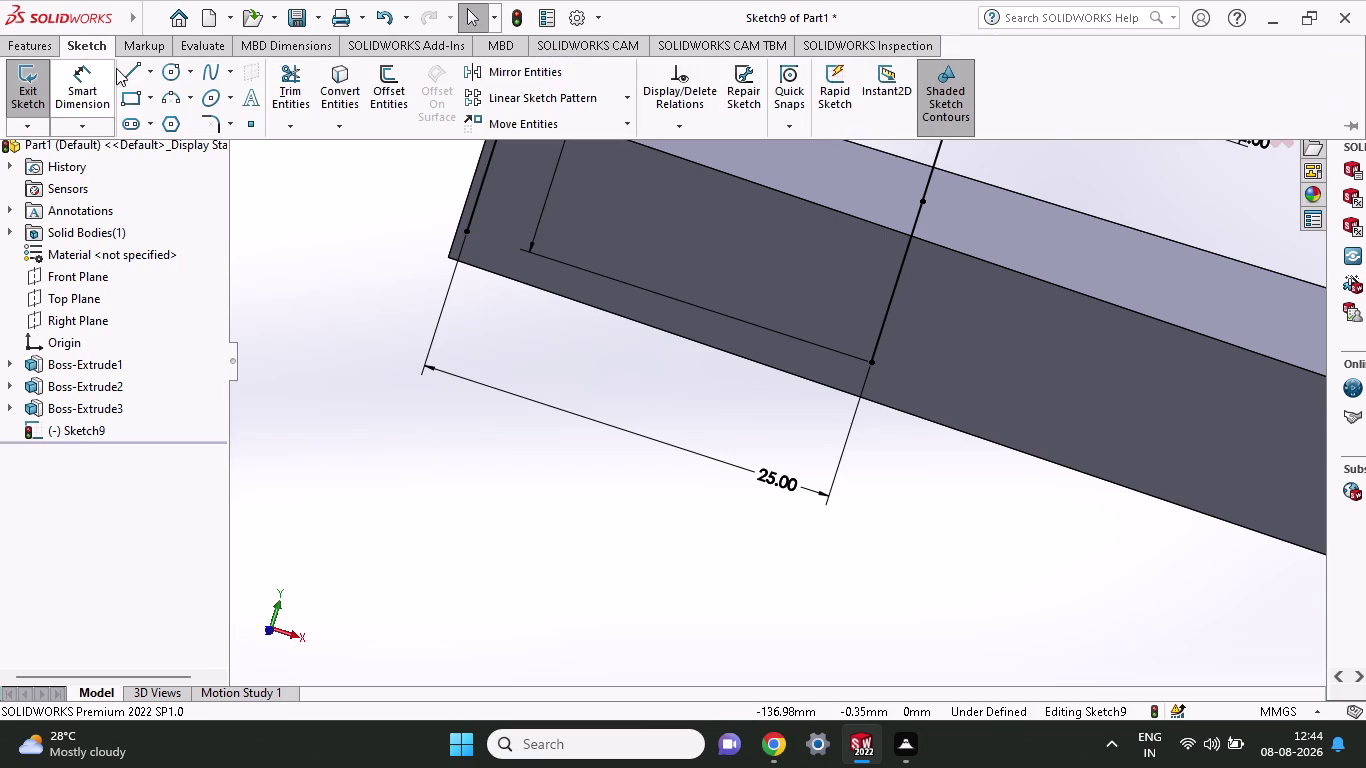
Draw a line from the right line's lower end to the left corner, closing the outline.
click(120, 69)
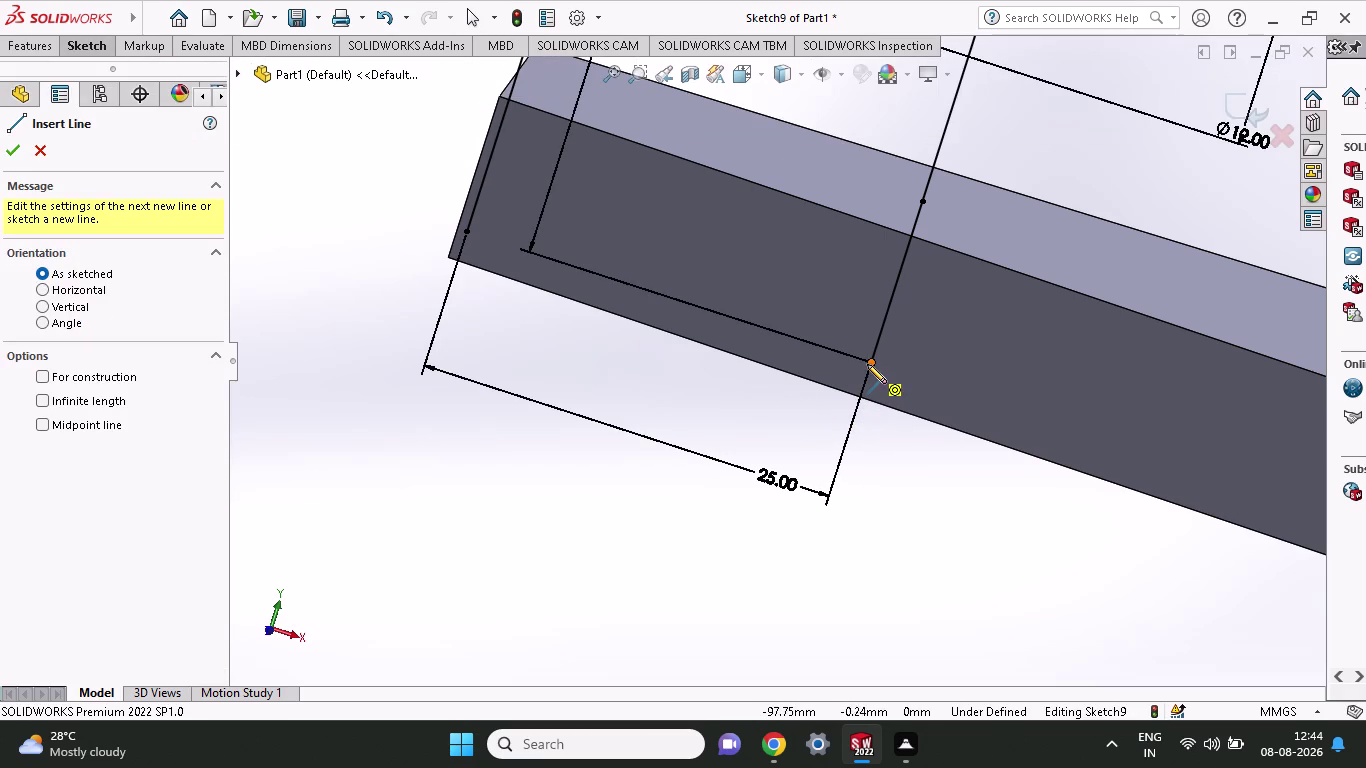
click(869, 363)
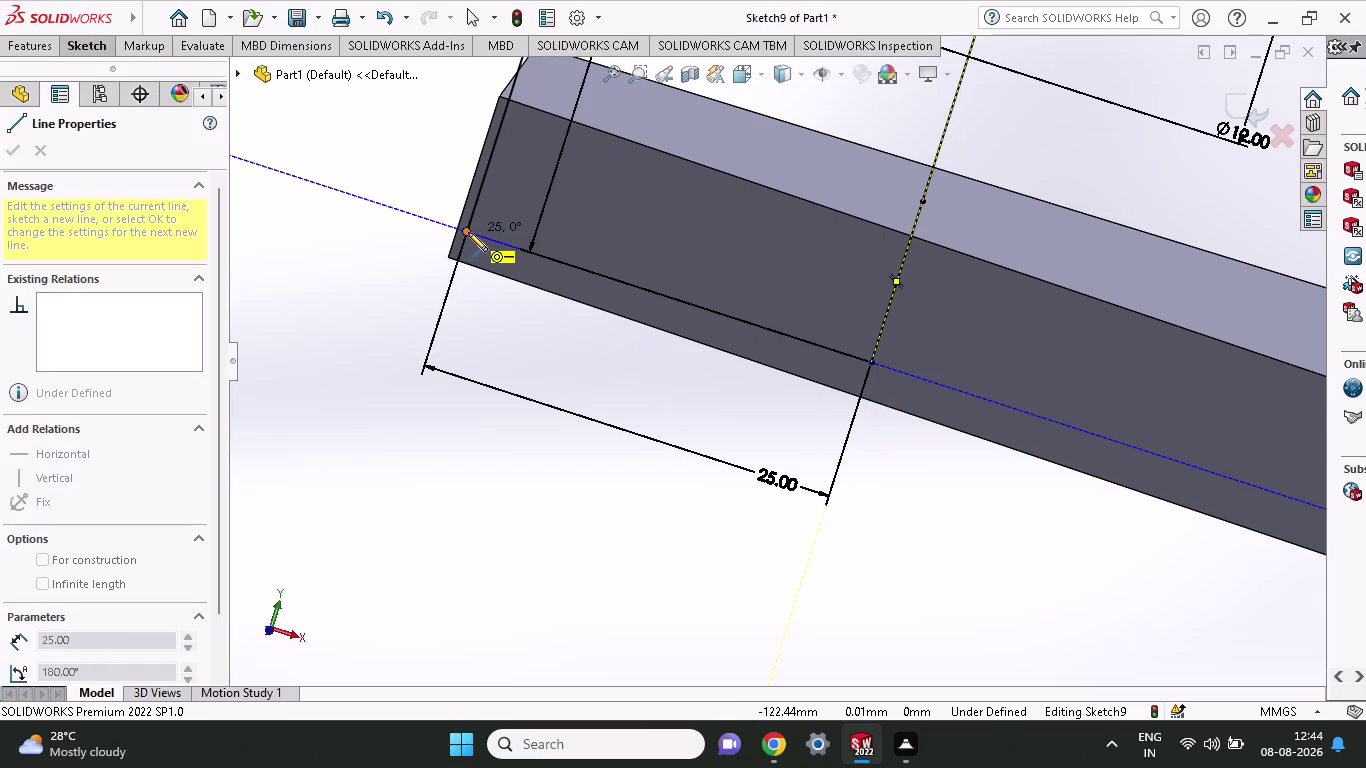
click(468, 232)
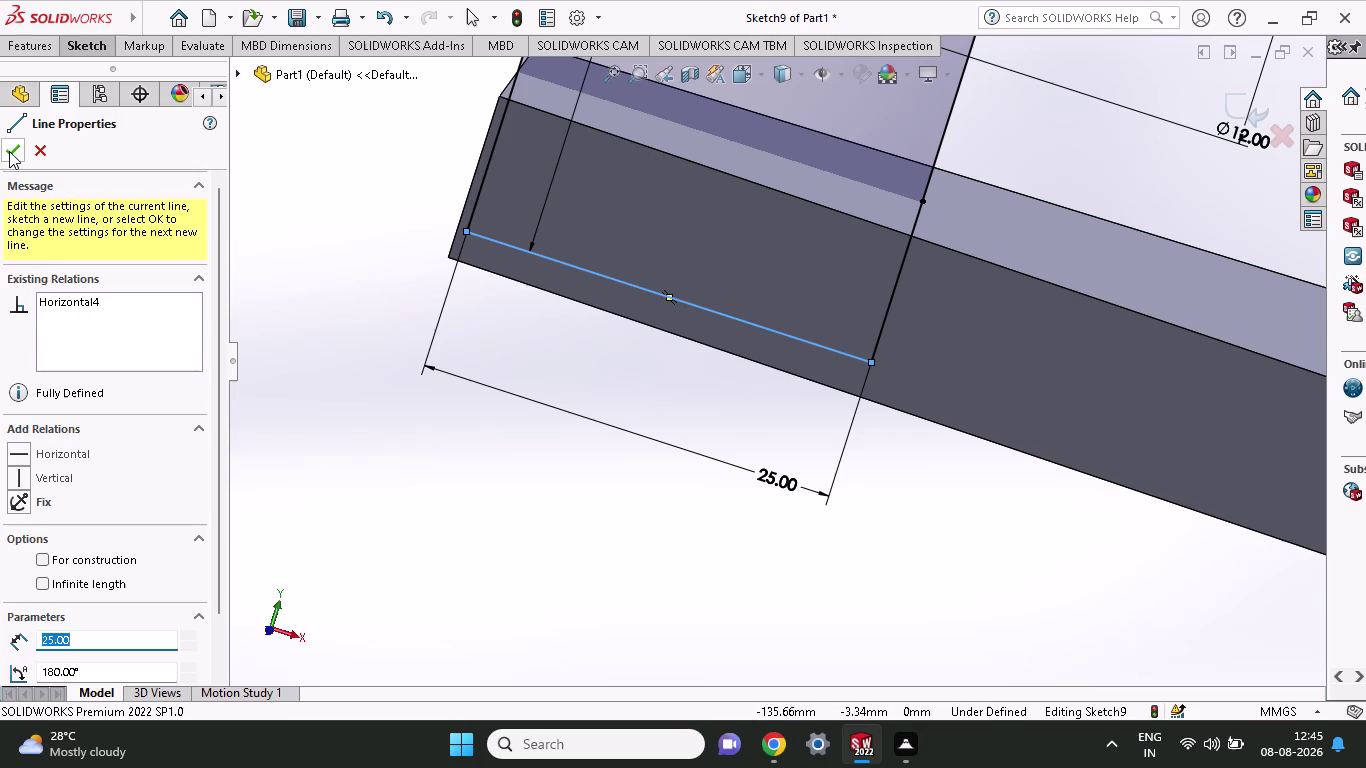
click(8, 151)
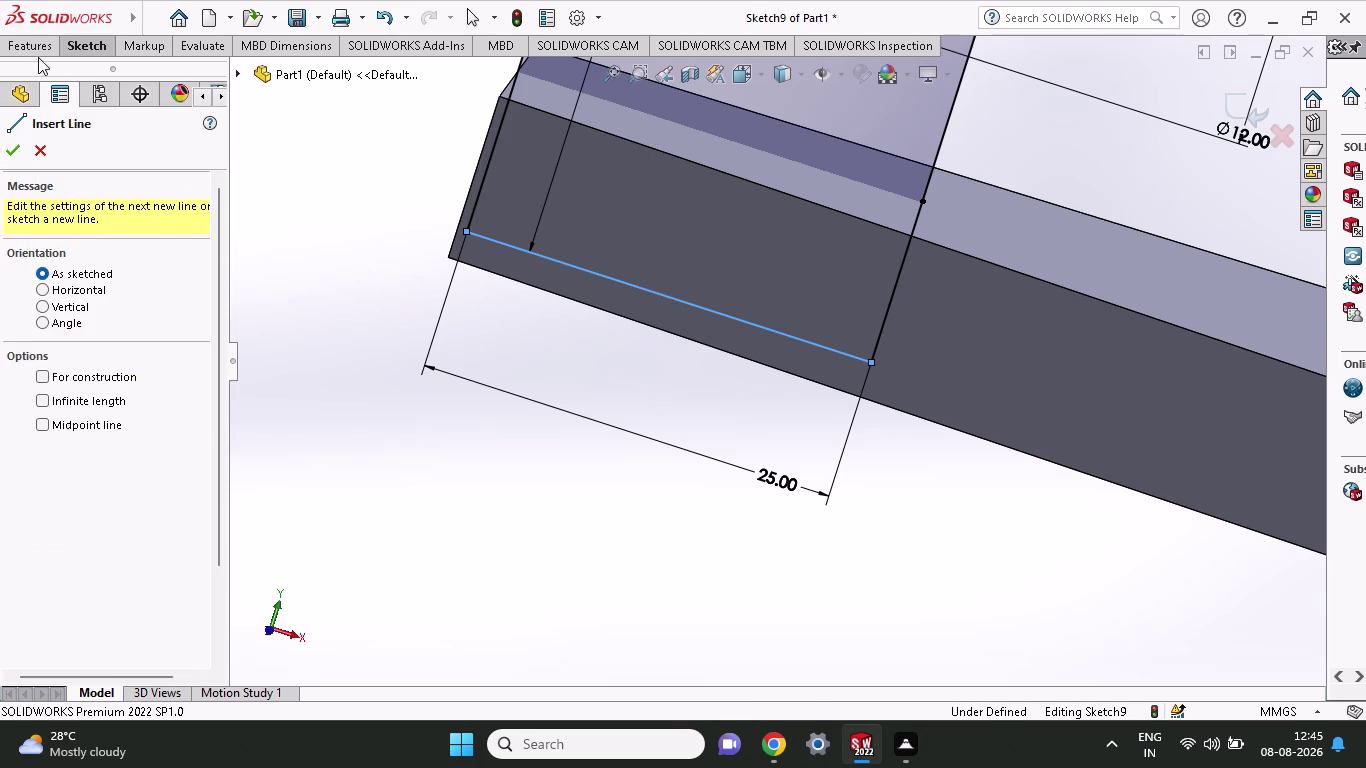
click(31, 44)
click(45, 94)
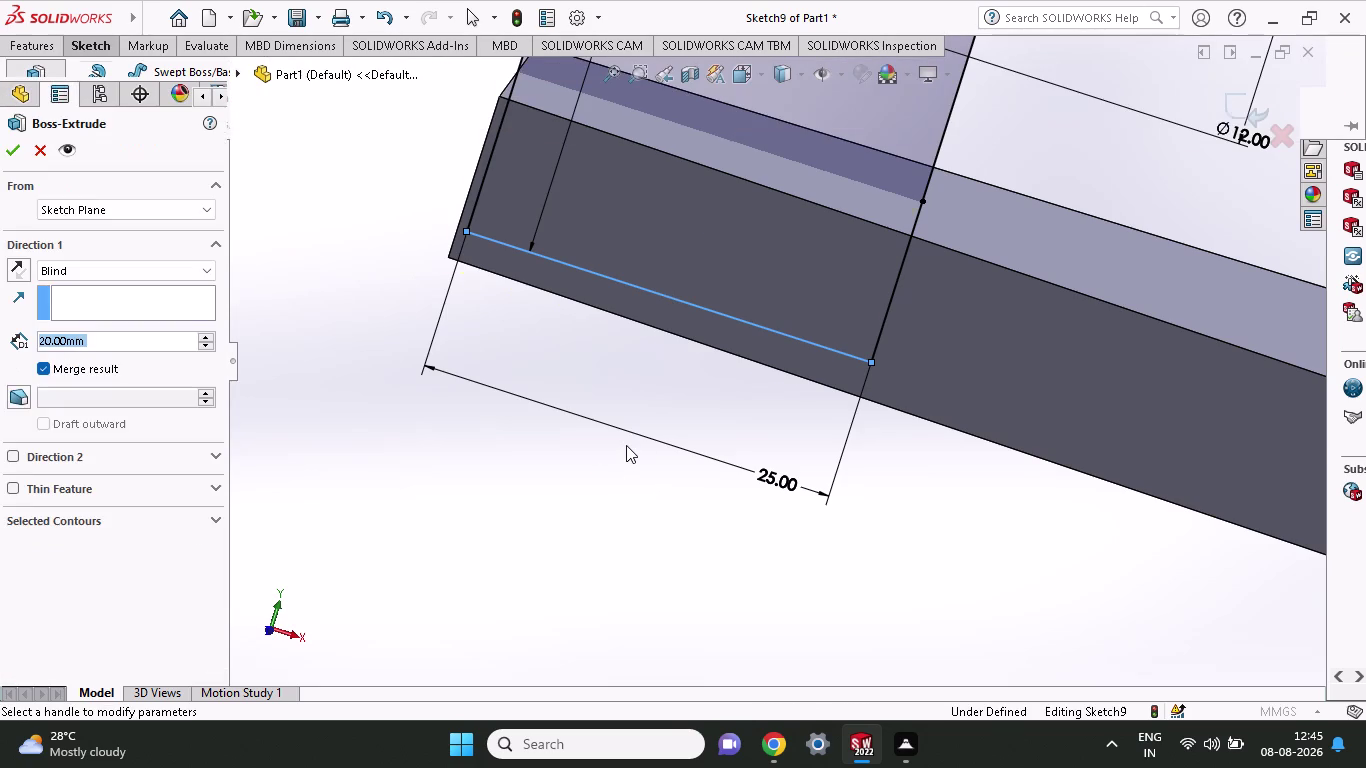
Extrude the closed lug region 15 mm Mid Plane, creating Boss-Extrude4 with its hole.
middle_drag(595, 412, 655, 496)
scroll(up, 3)
click(89, 262)
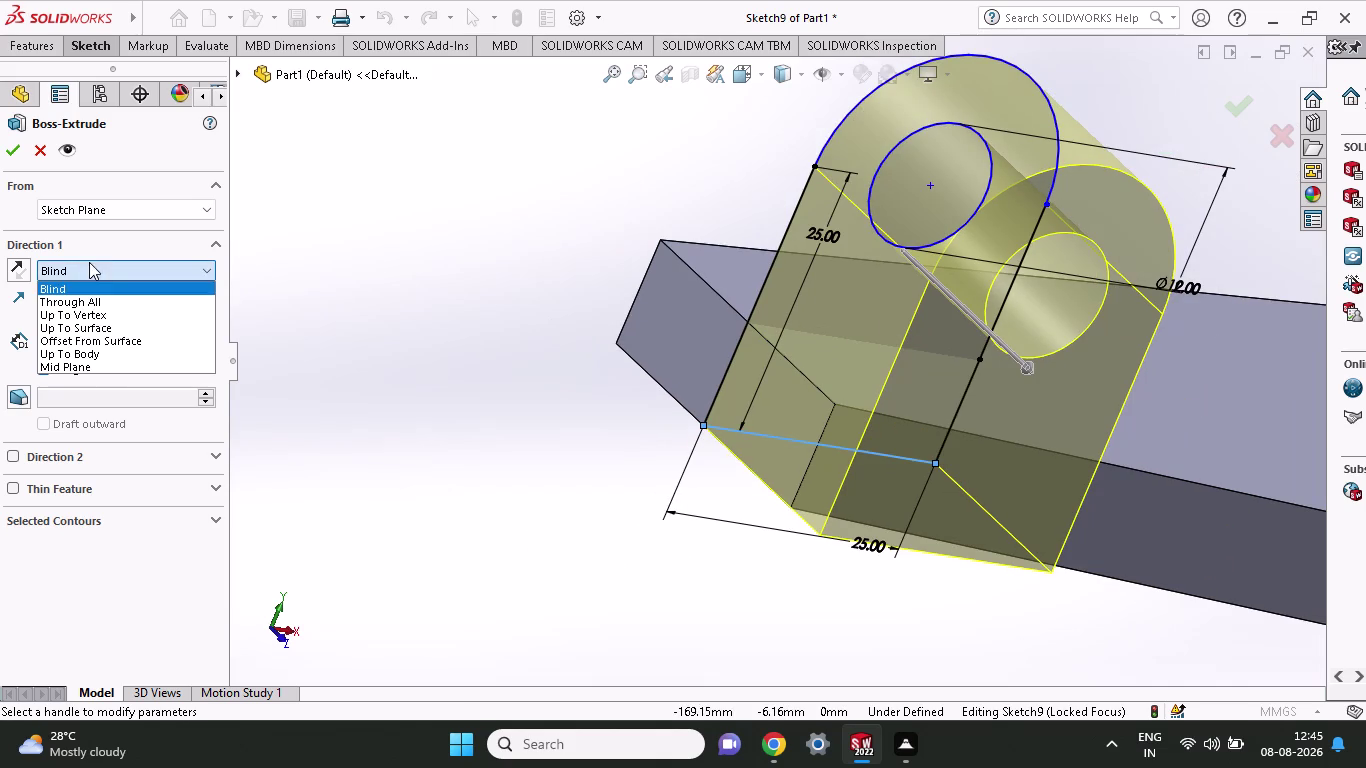
click(76, 361)
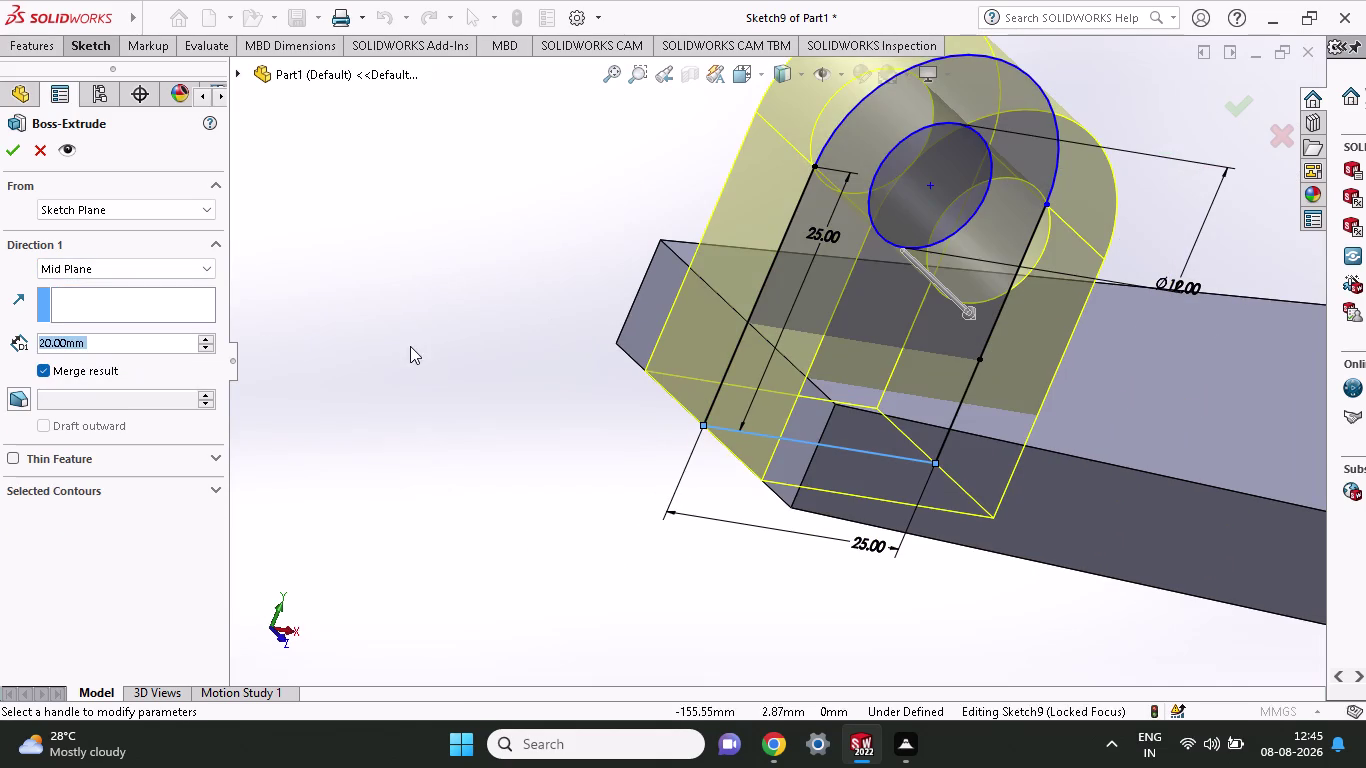
middle_drag(410, 346, 391, 308)
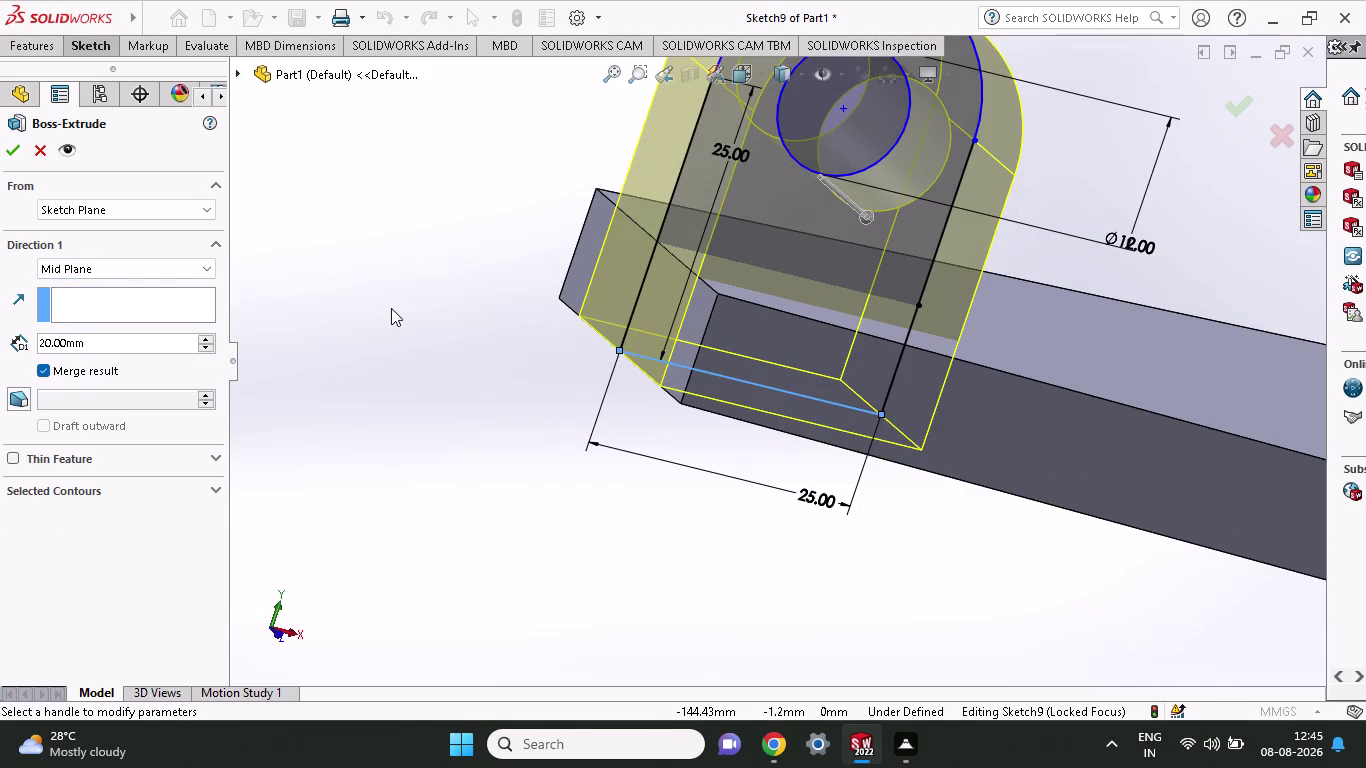
drag(102, 339, 0, 351)
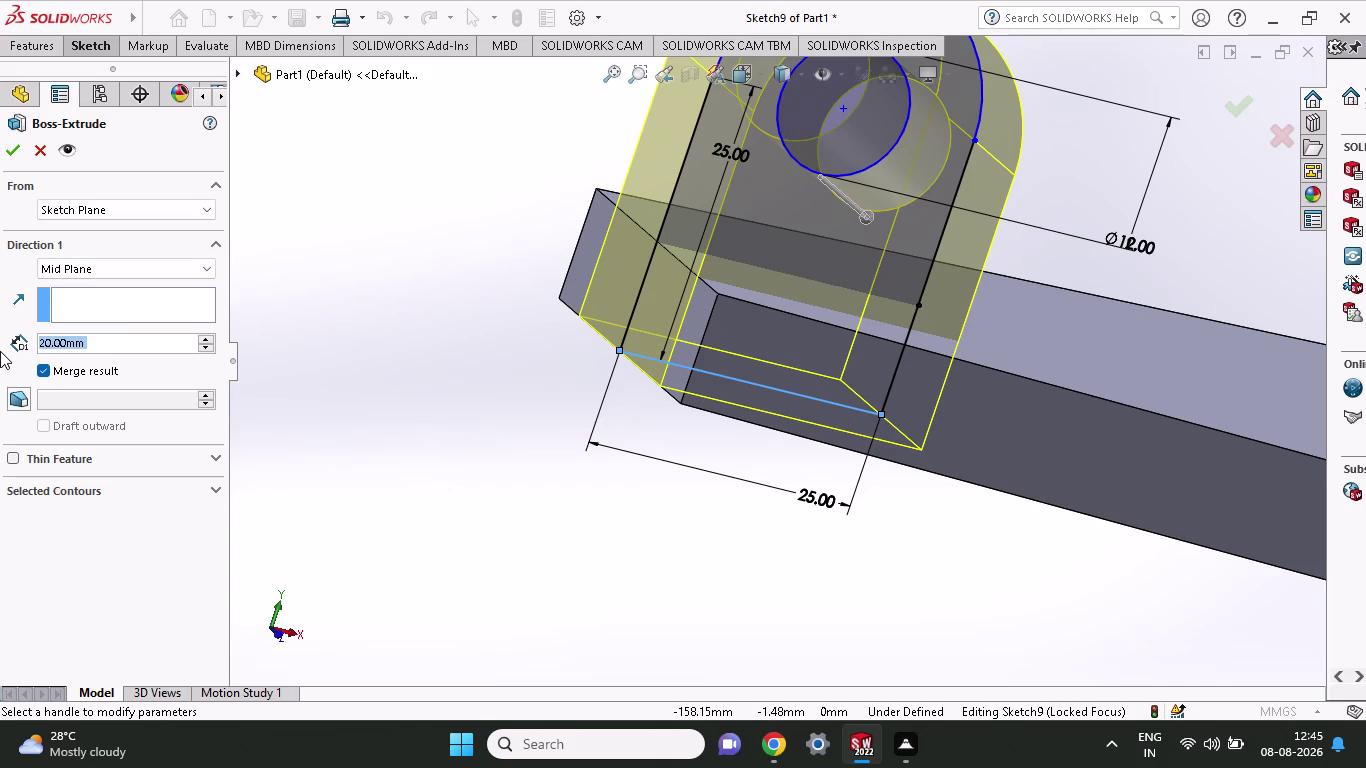
text(15)
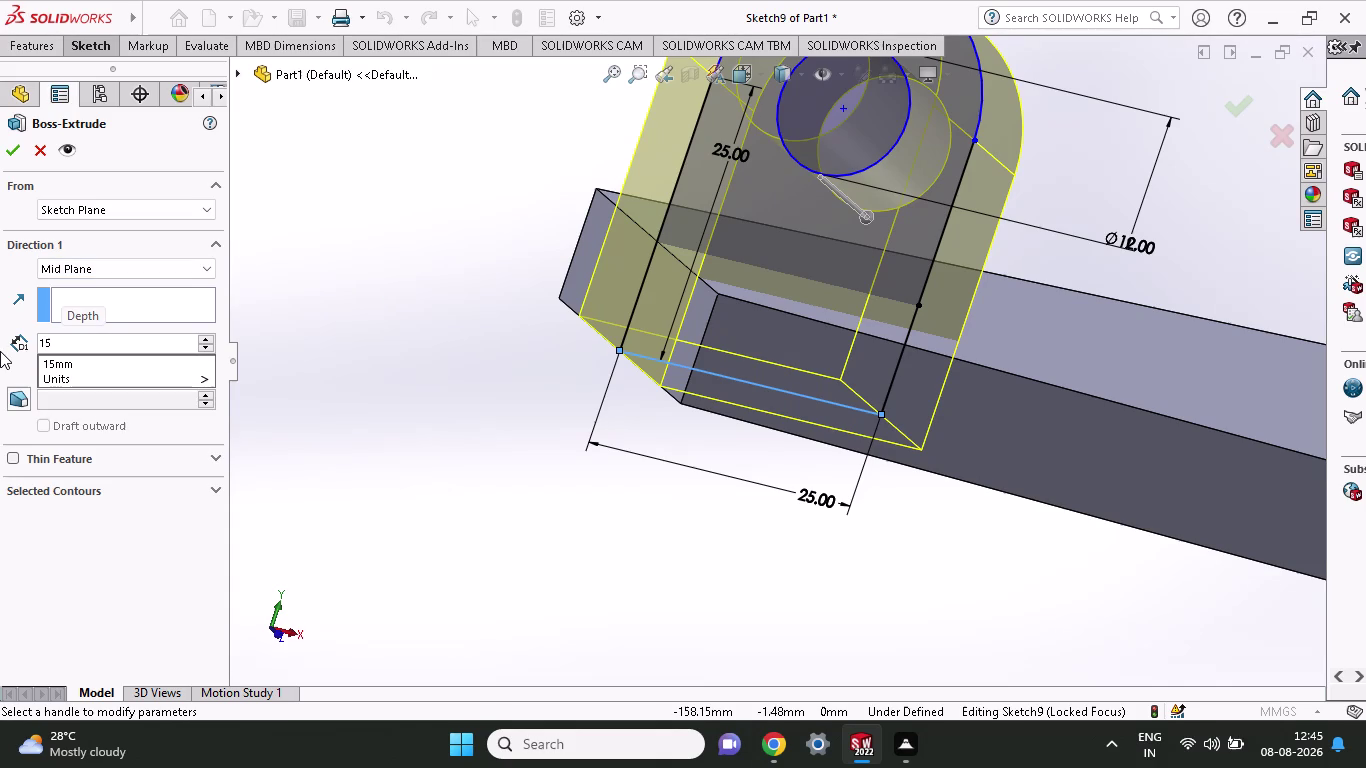
click(0, 155)
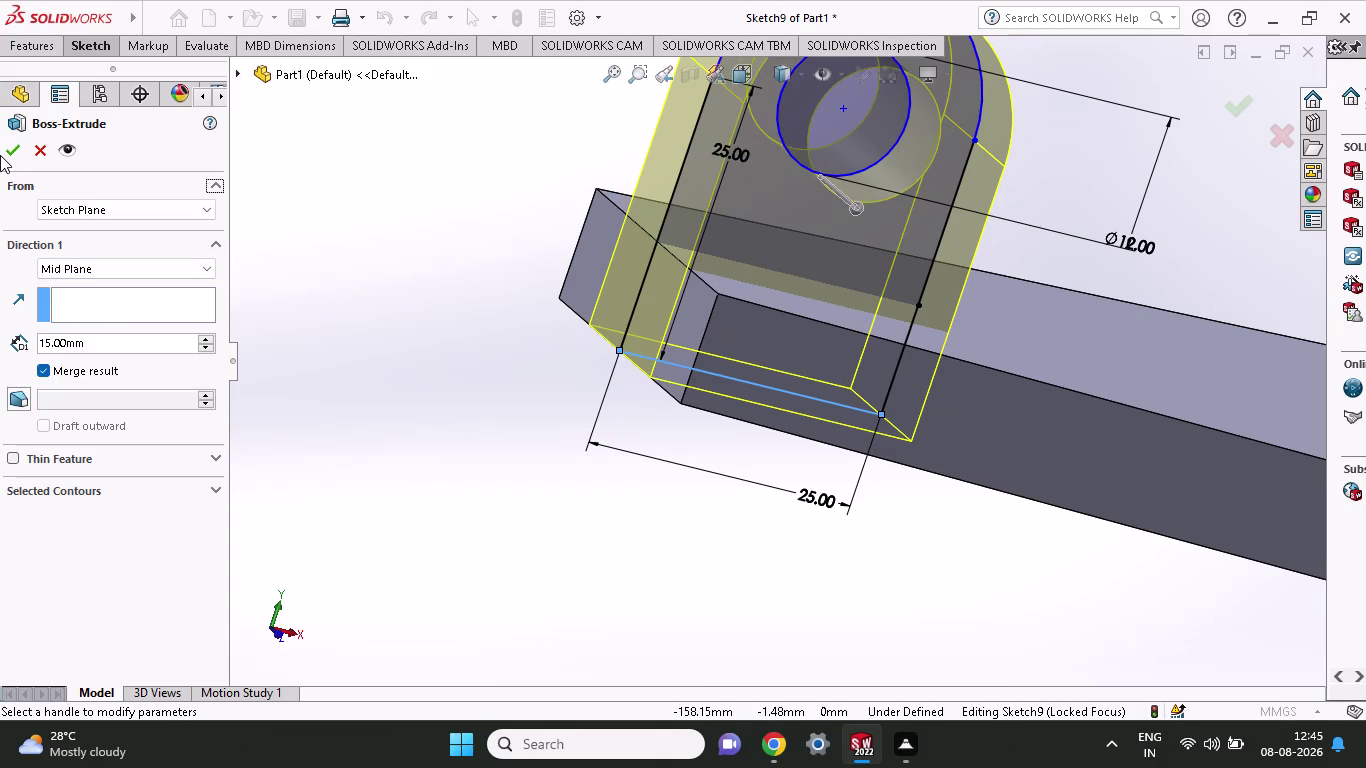
click(7, 150)
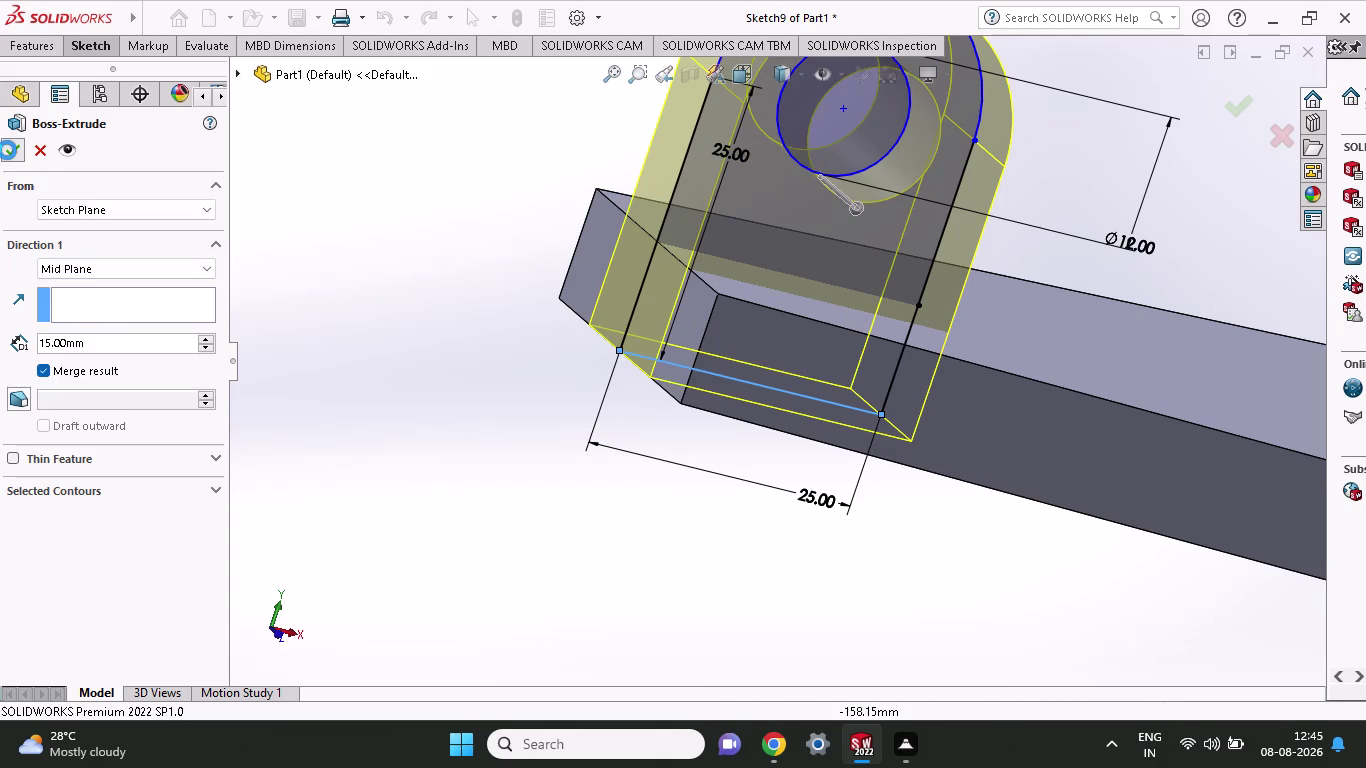
middle_drag(363, 360, 401, 443)
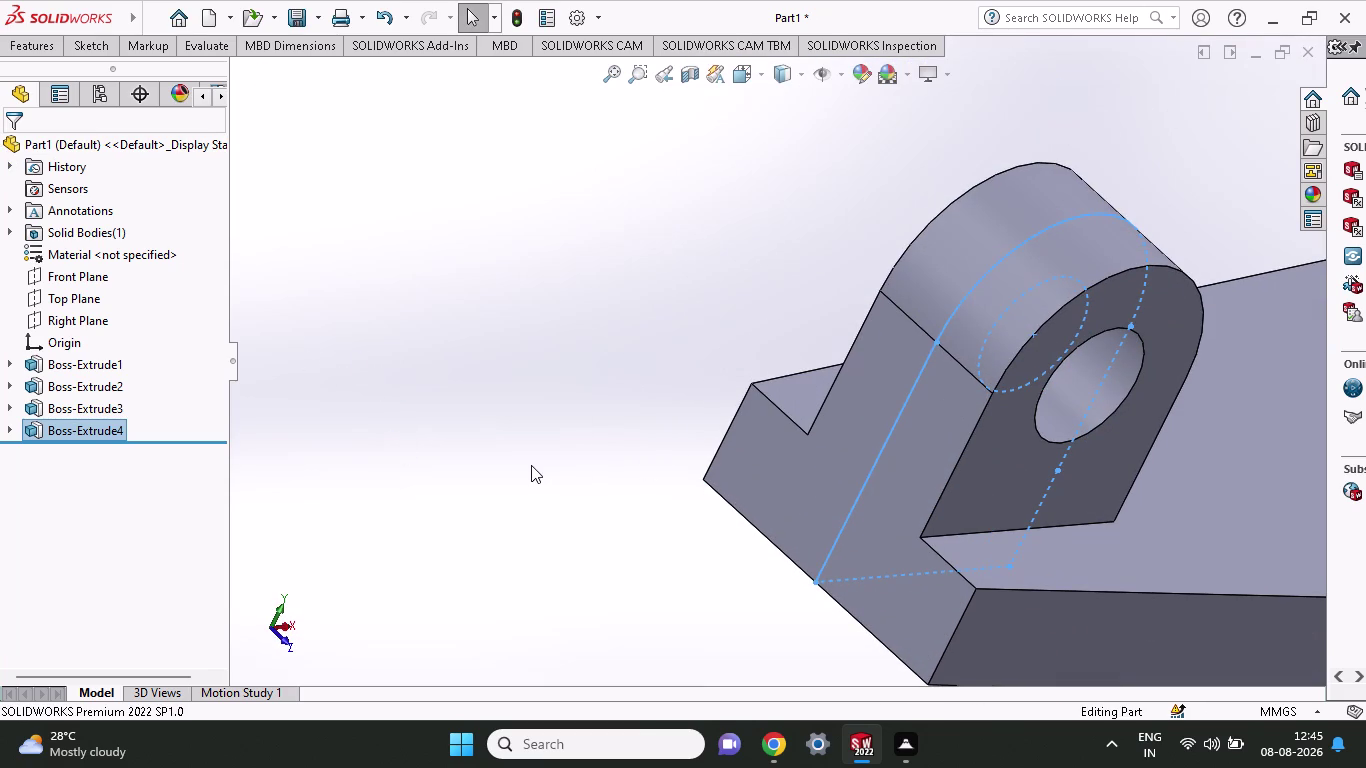
Undo the 15 mm lug and re-extrude the end profile 30 mm Mid Plane as Boss-Extrude5.
key(ctrl+z)
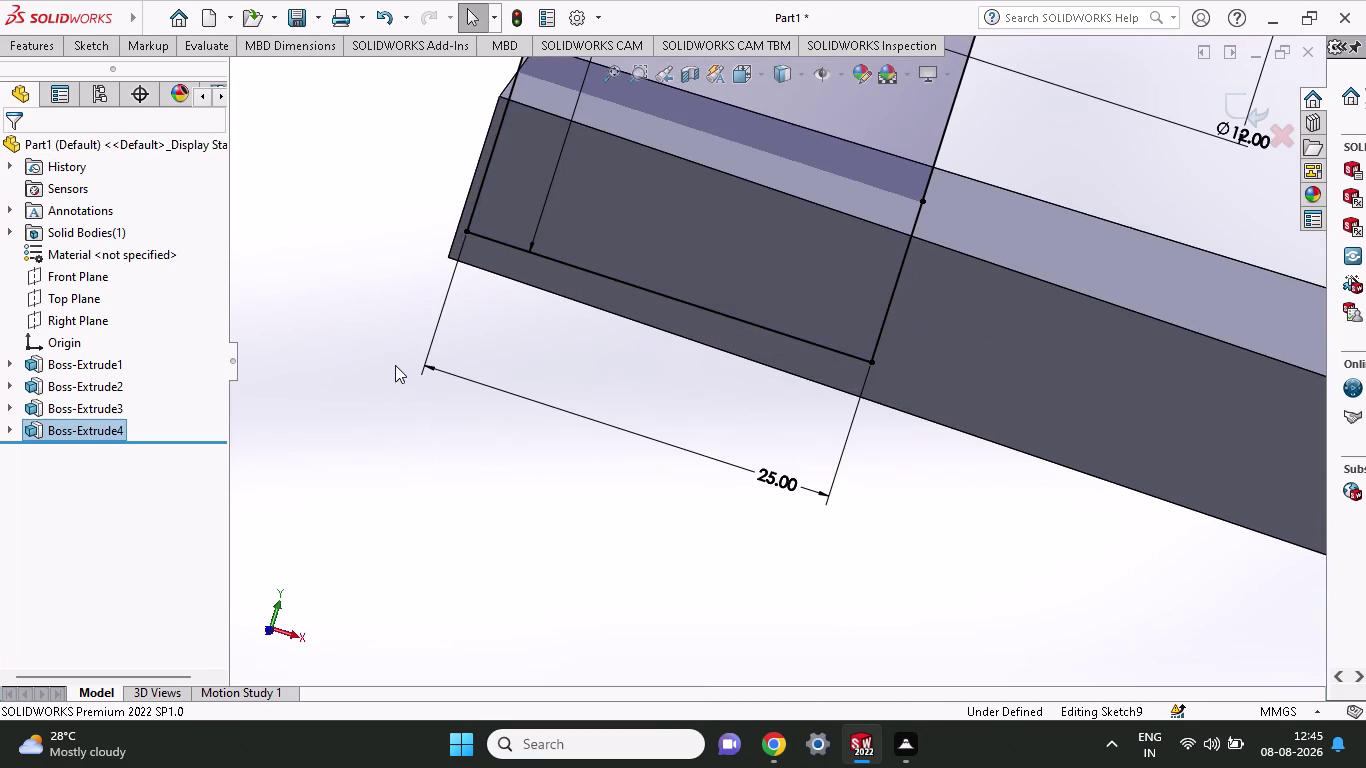
middle_drag(349, 282, 391, 446)
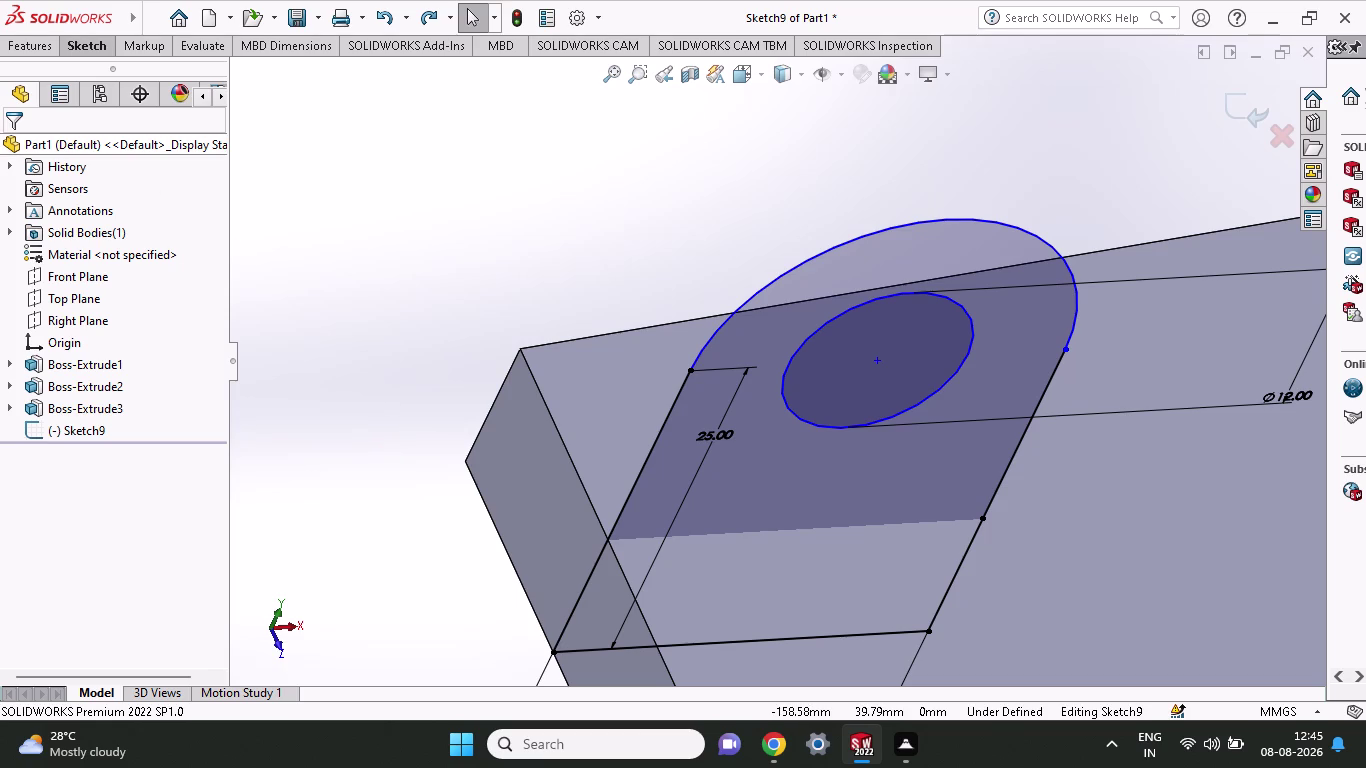
click(24, 38)
click(37, 86)
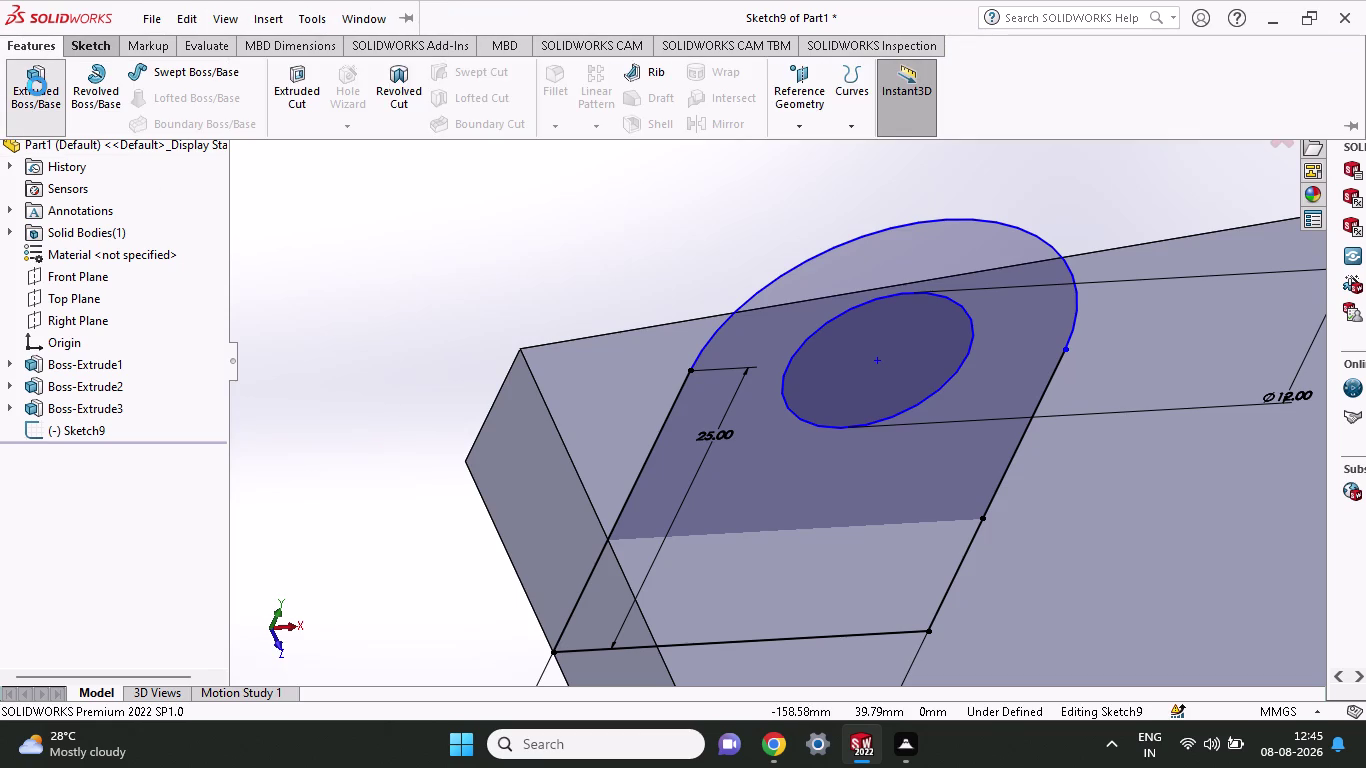
scroll(up, 3)
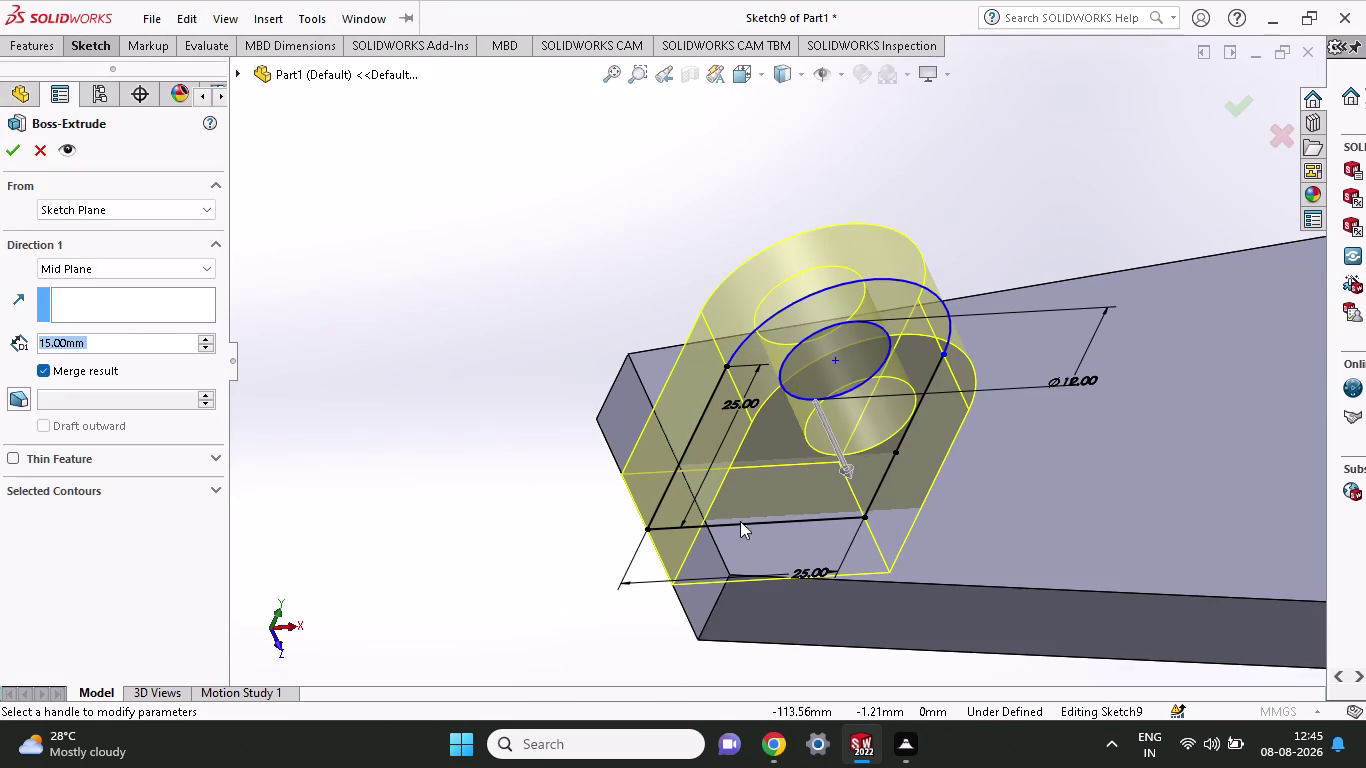
drag(847, 474, 832, 597)
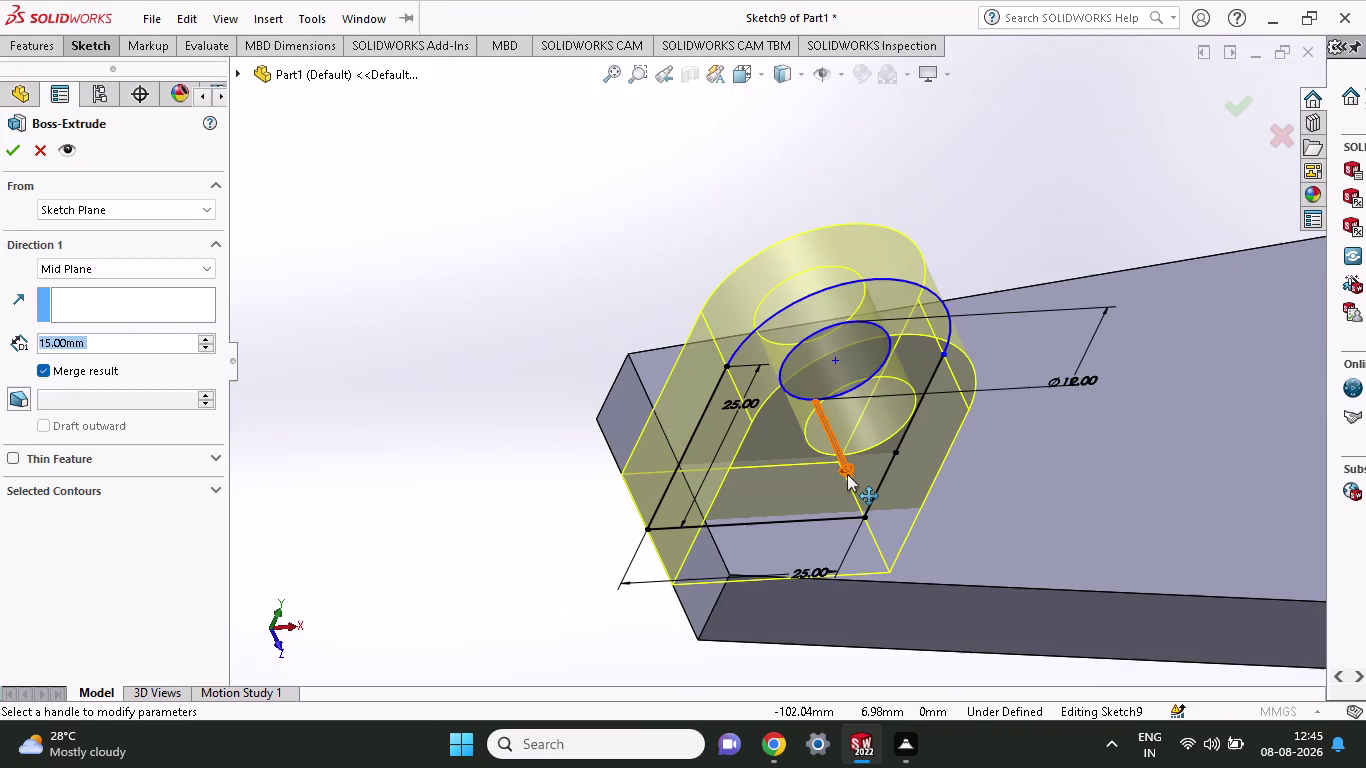
drag(832, 597, 810, 617)
drag(810, 617, 775, 606)
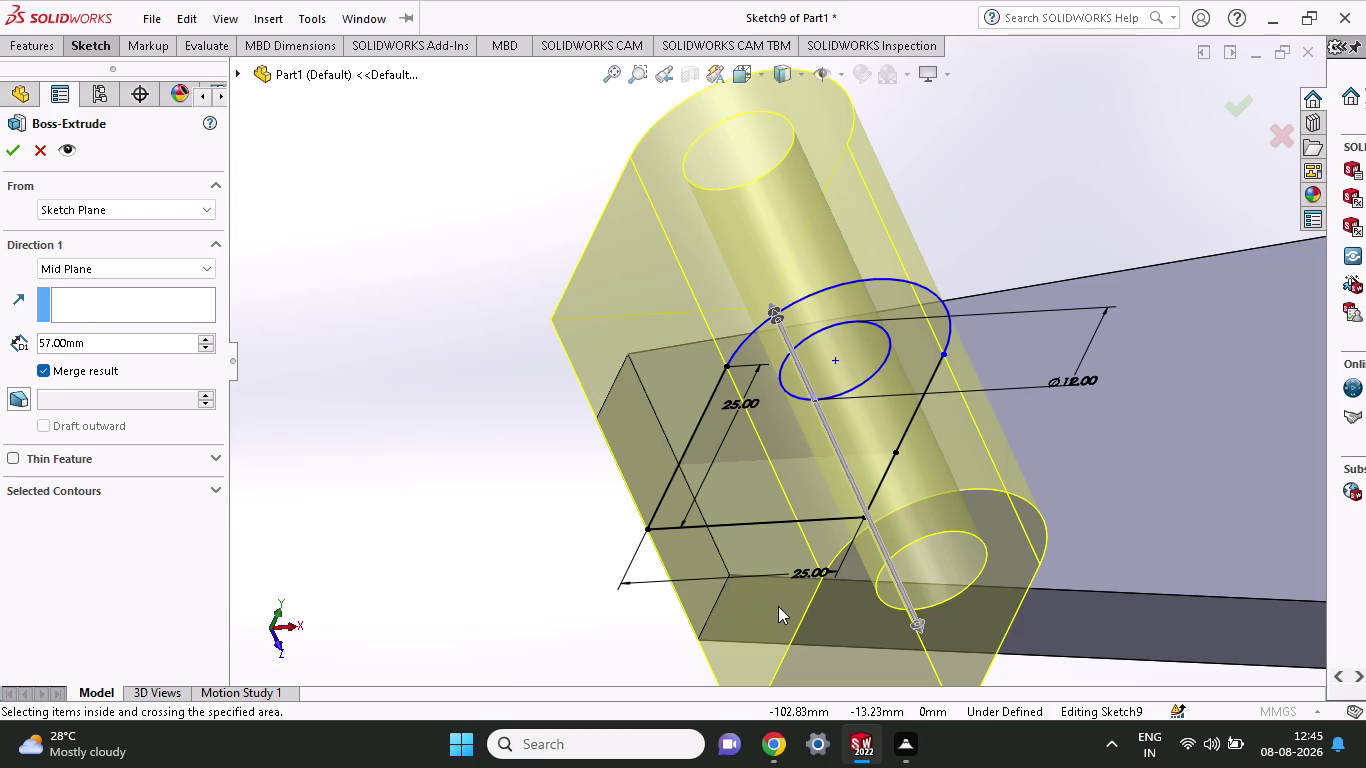
drag(919, 628, 883, 576)
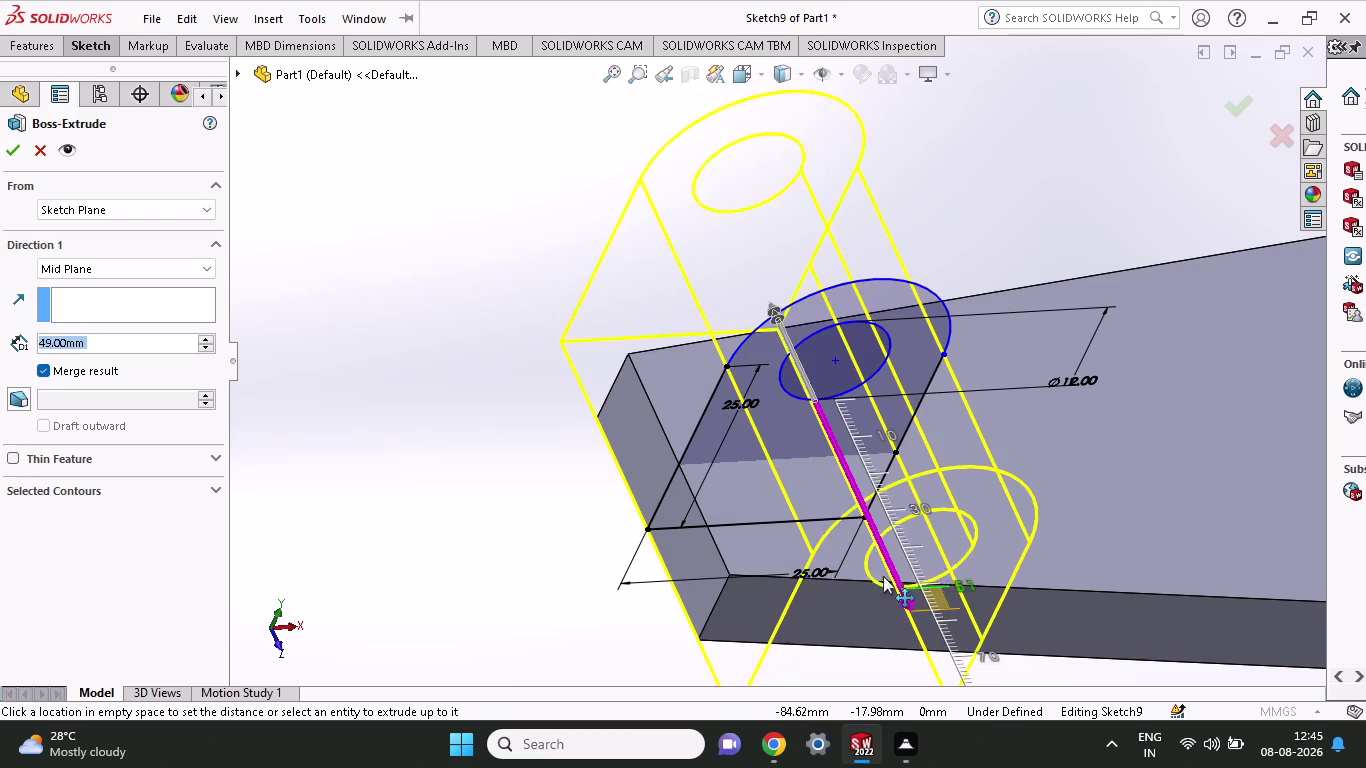
drag(883, 576, 864, 520)
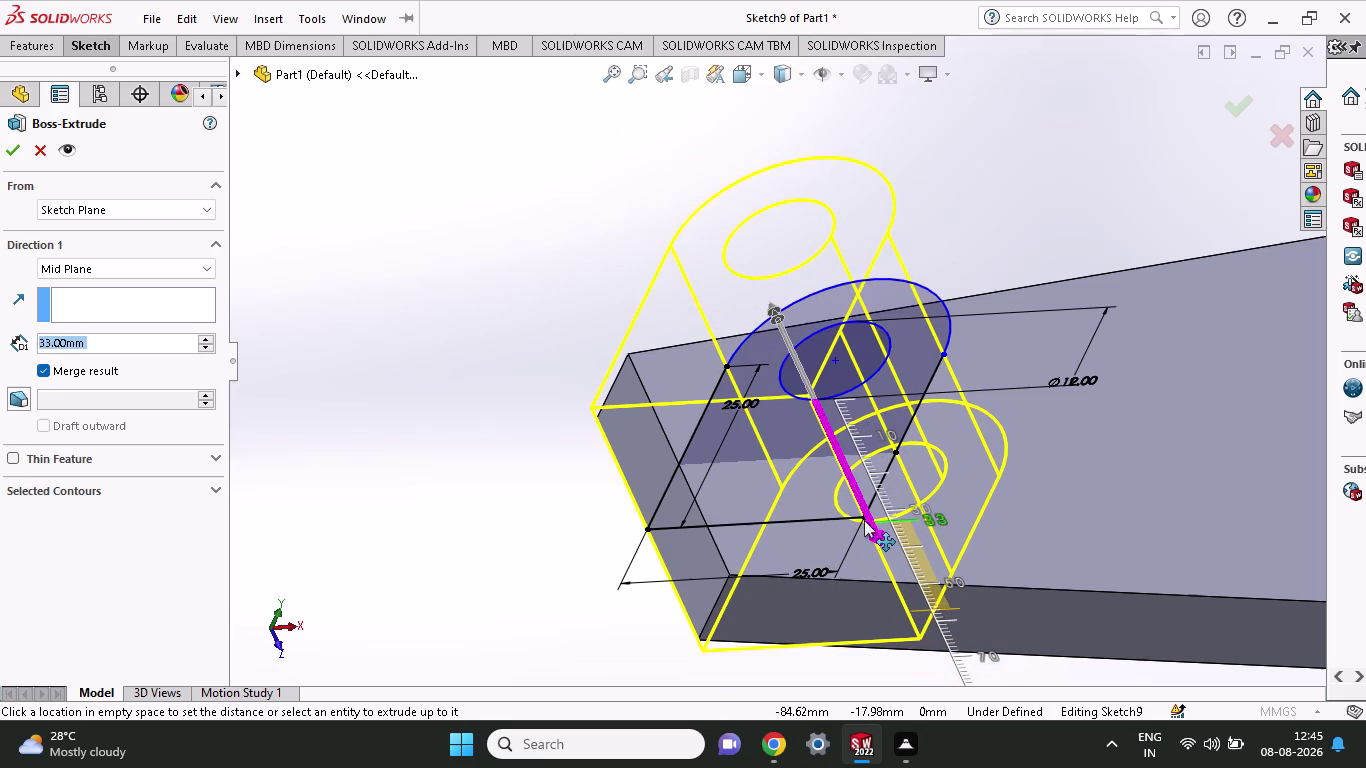
drag(864, 520, 862, 510)
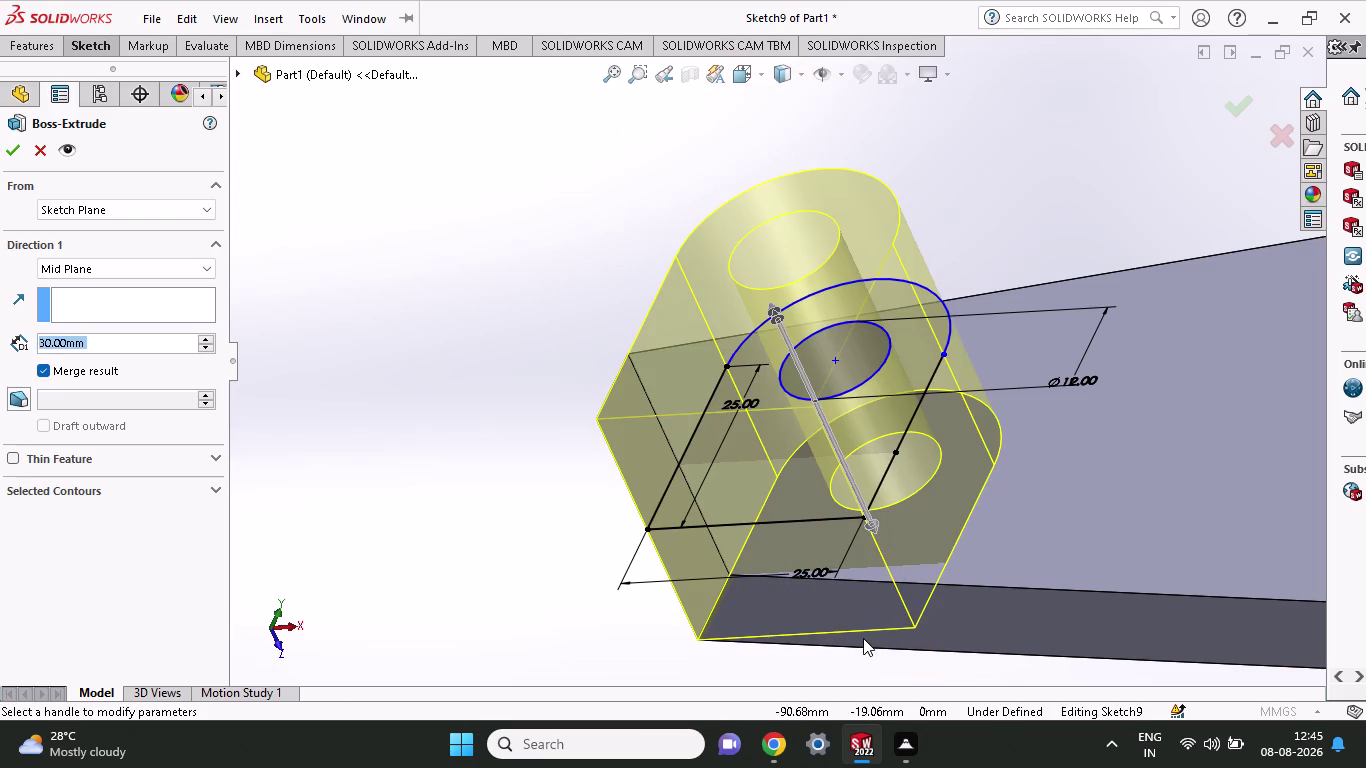
click(2, 157)
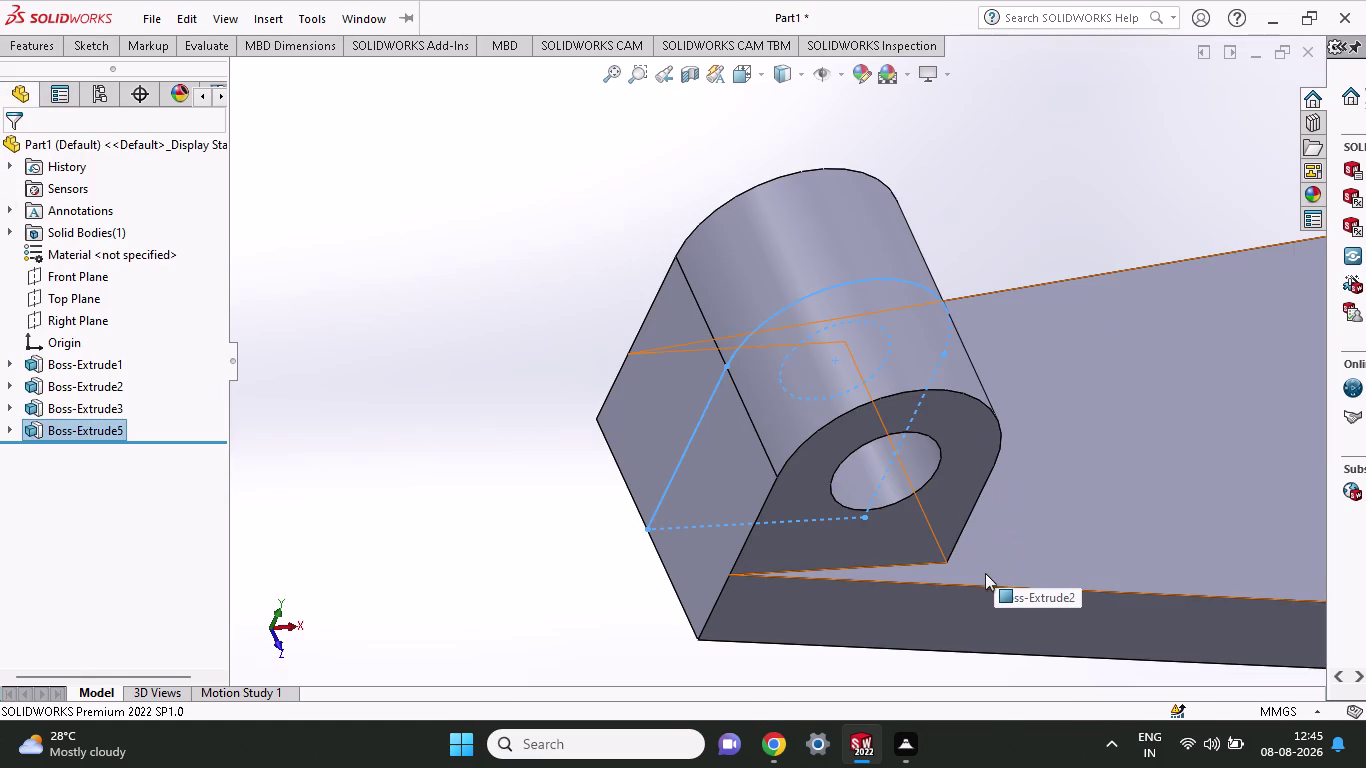
Orbit and zoom around the part to inspect the new lug.
middle_drag(1050, 513, 1018, 464)
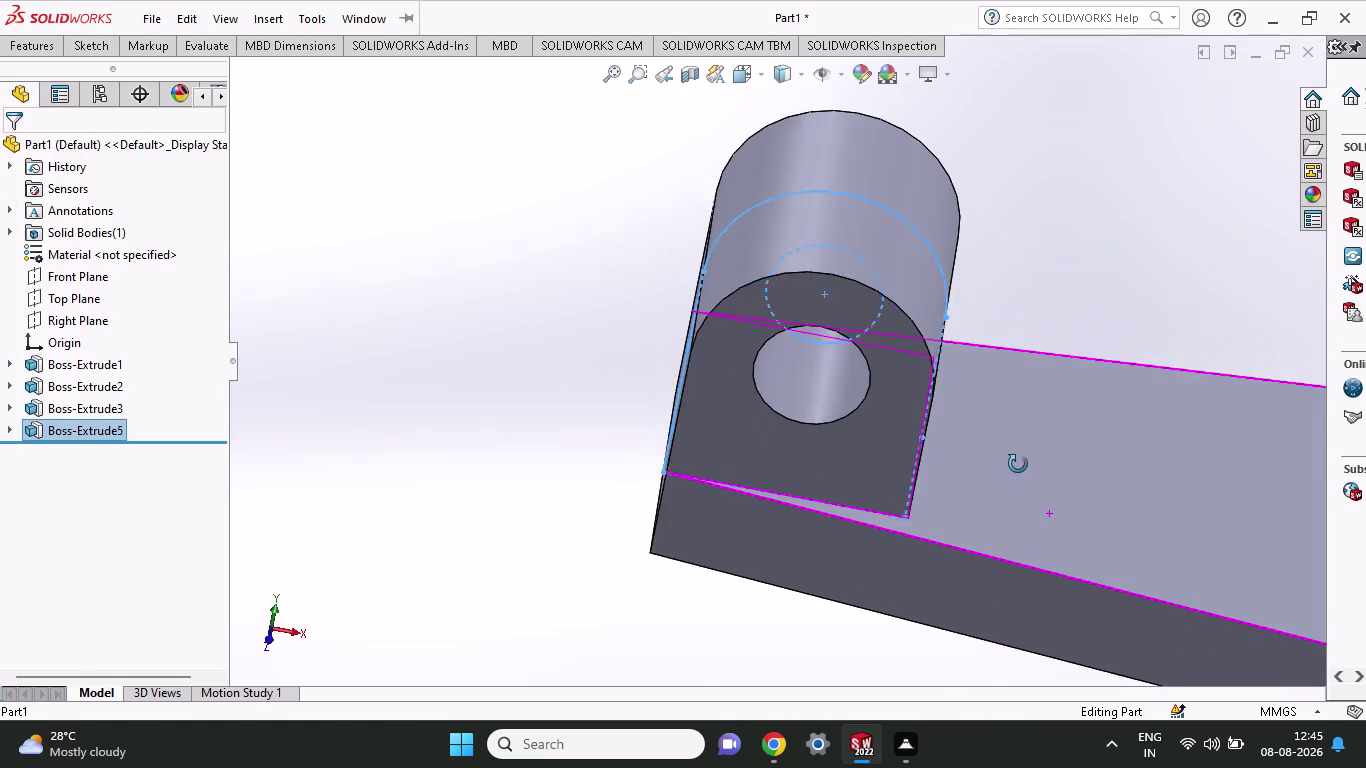
middle_drag(1018, 464, 1022, 441)
scroll(up, 3)
middle_drag(943, 403, 936, 617)
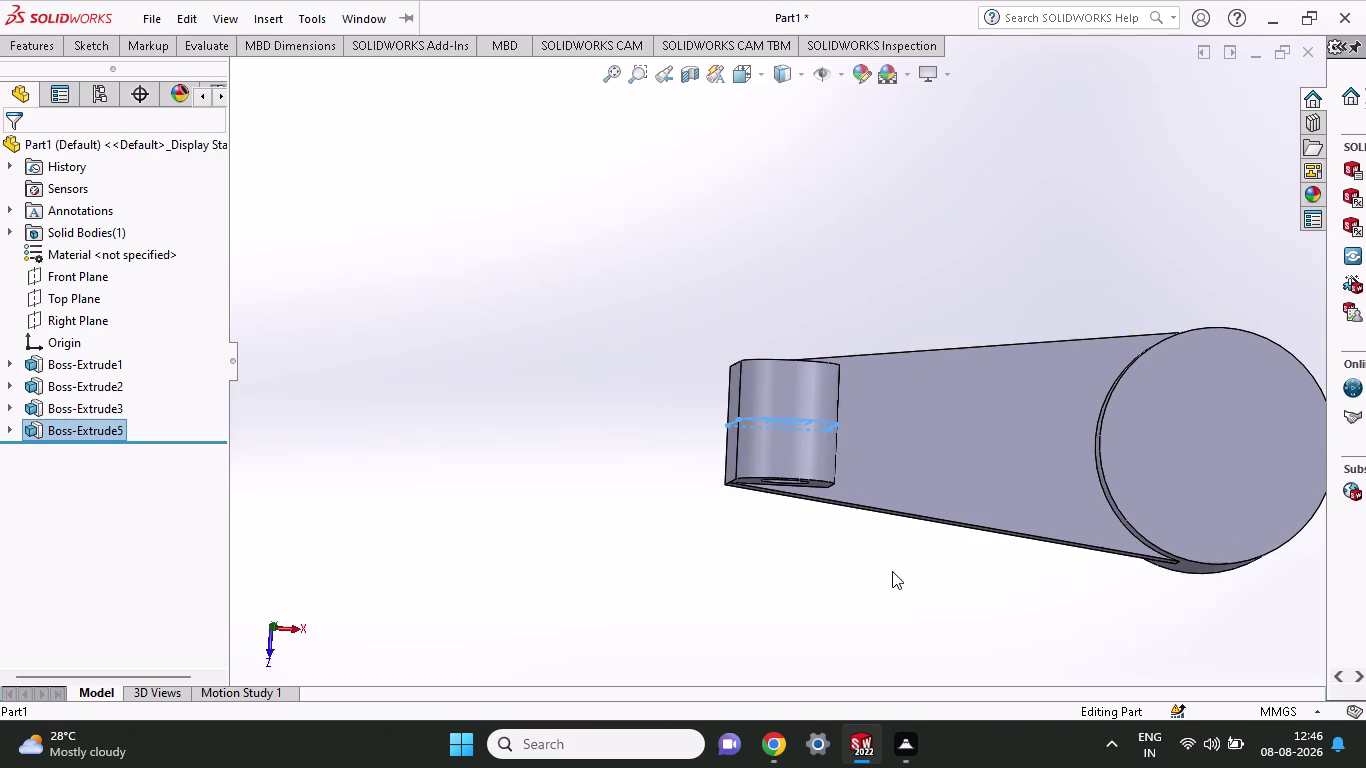
middle_drag(892, 571, 922, 325)
scroll(up, 3)
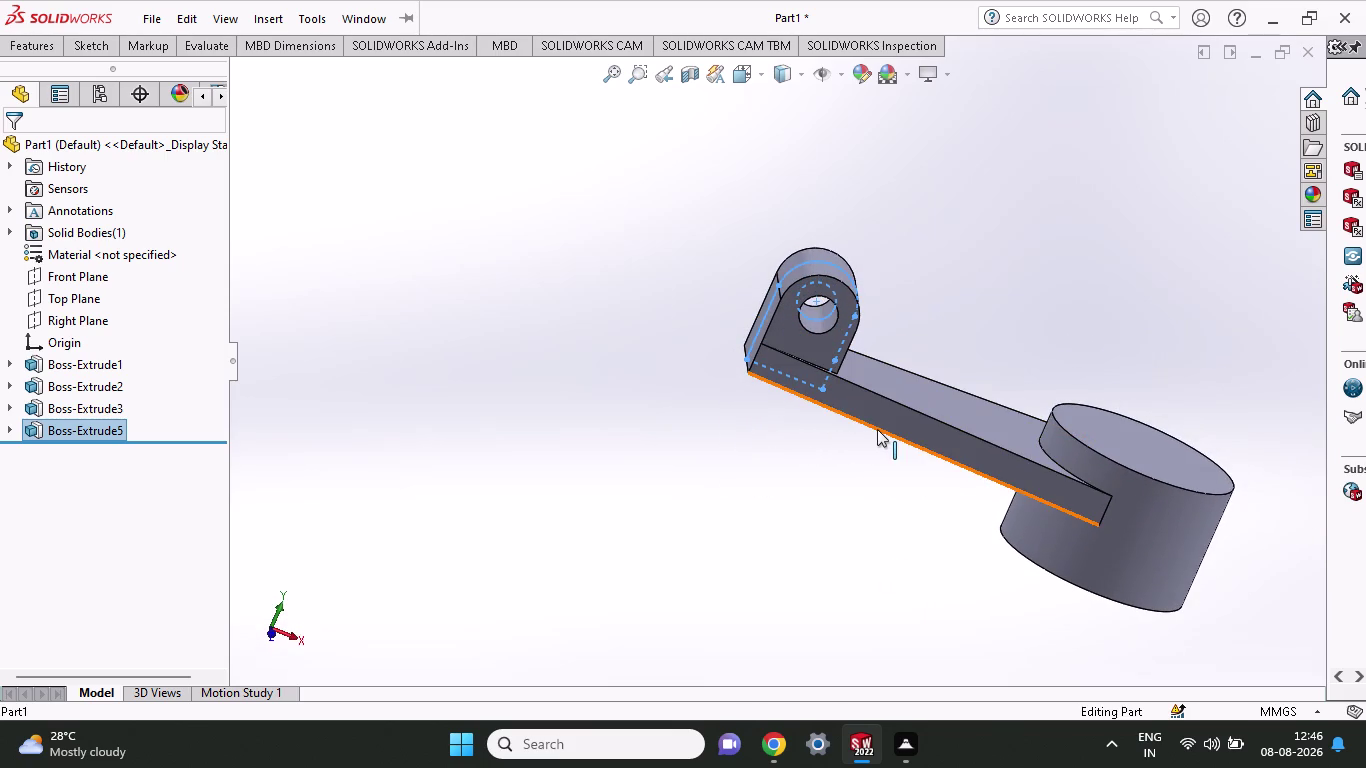
Undo the lug extrusion and all of Sketch9's circles, trims, dimensions and rectangle lines.
key(ctrl+z)
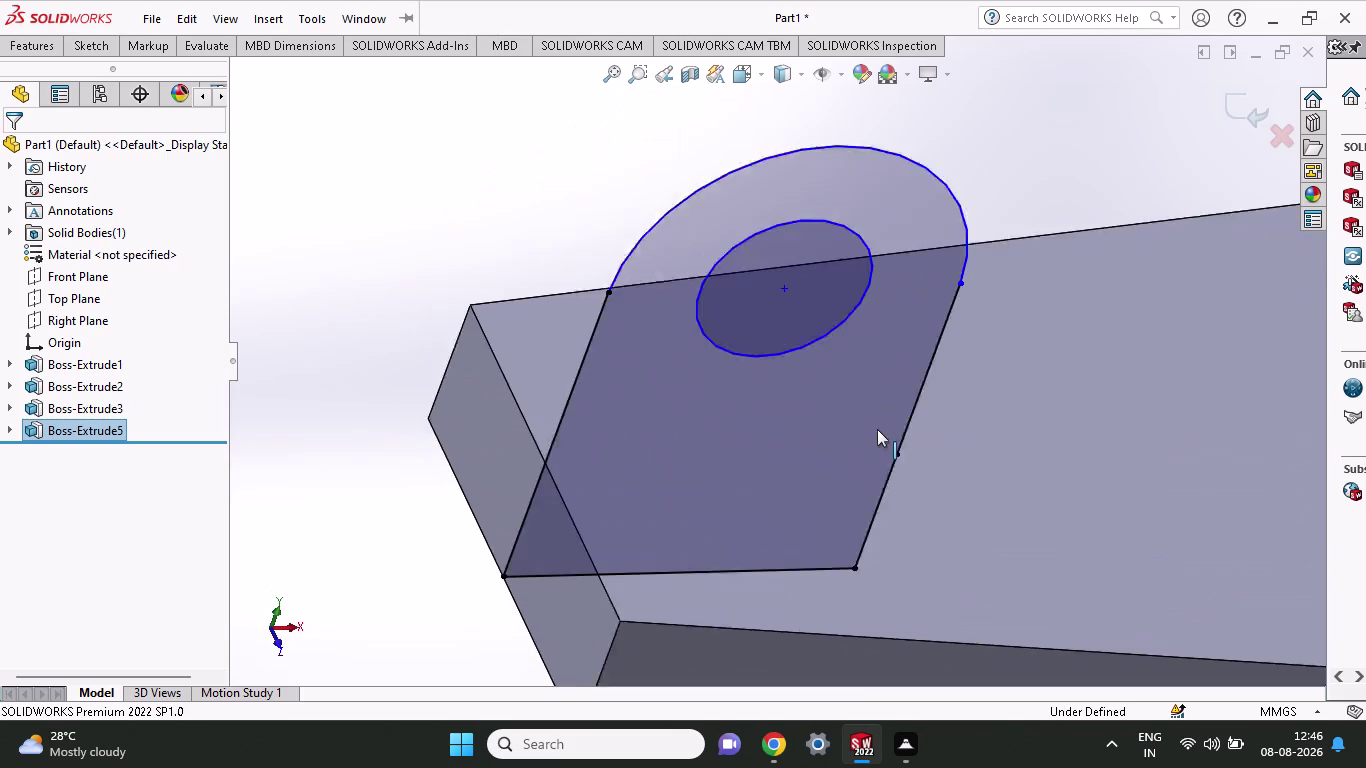
key(ctrl+z)
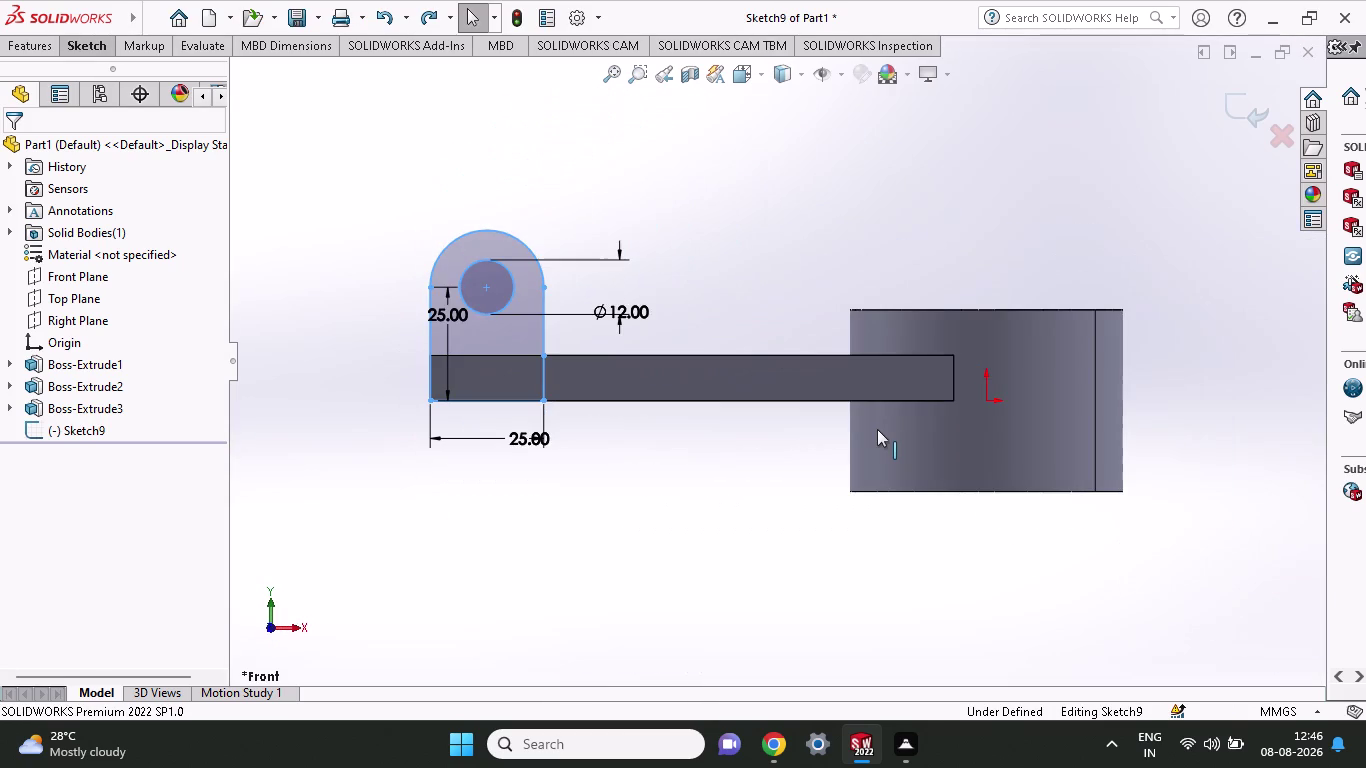
key(ctrl+z)
key(ctrl+z)
key(ctrl+z)
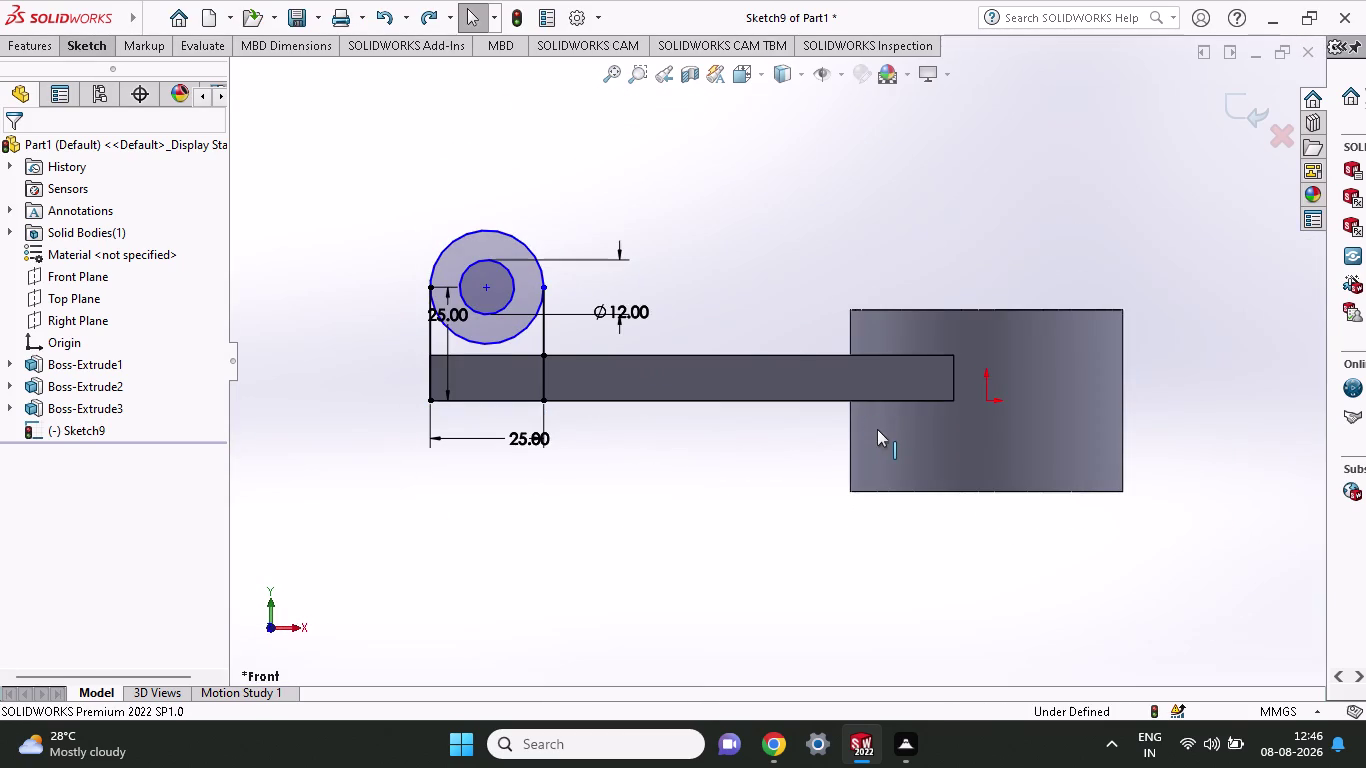
key(ctrl+z)
key(ctrl+z)
key(ctrl+z)
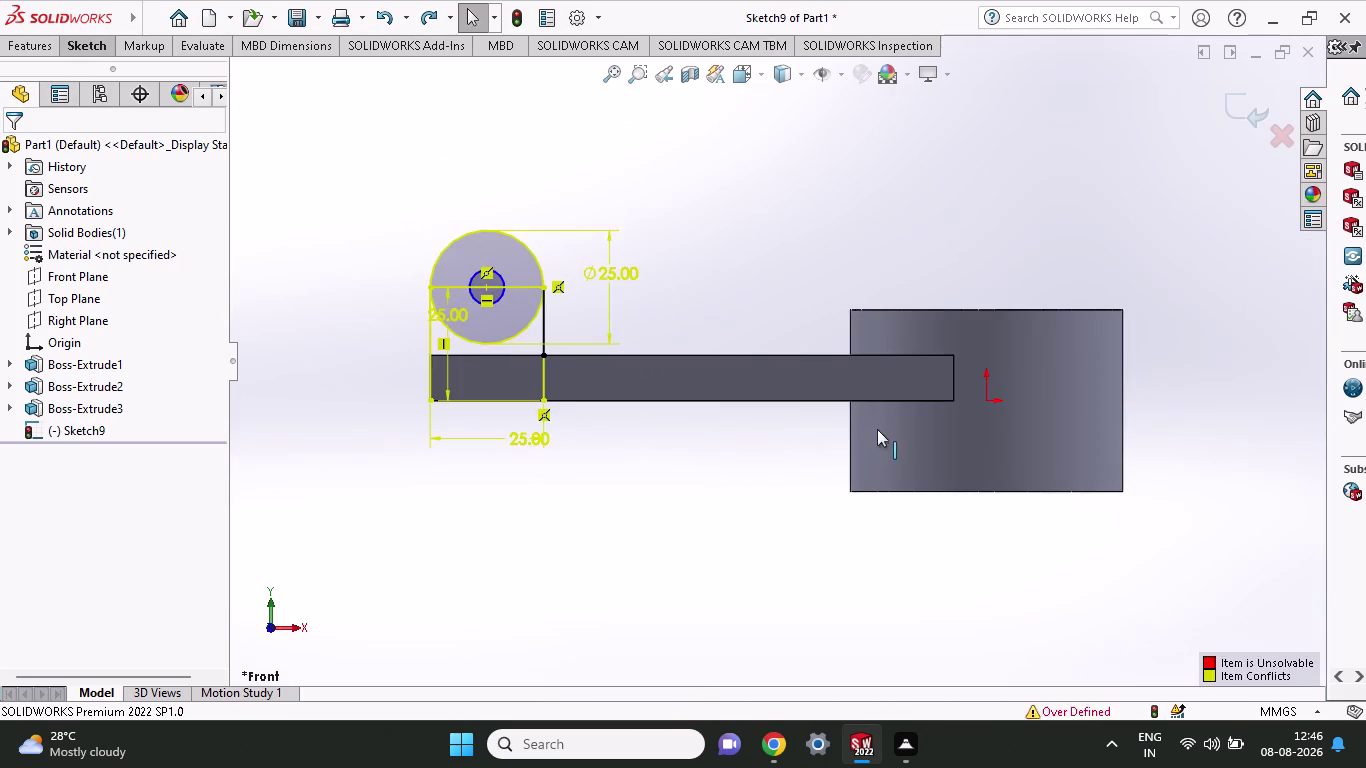
key(ctrl+z)
key(ctrl+z)
key(ctrl+z)
key(ctrl+z)
key(ctrl+z)
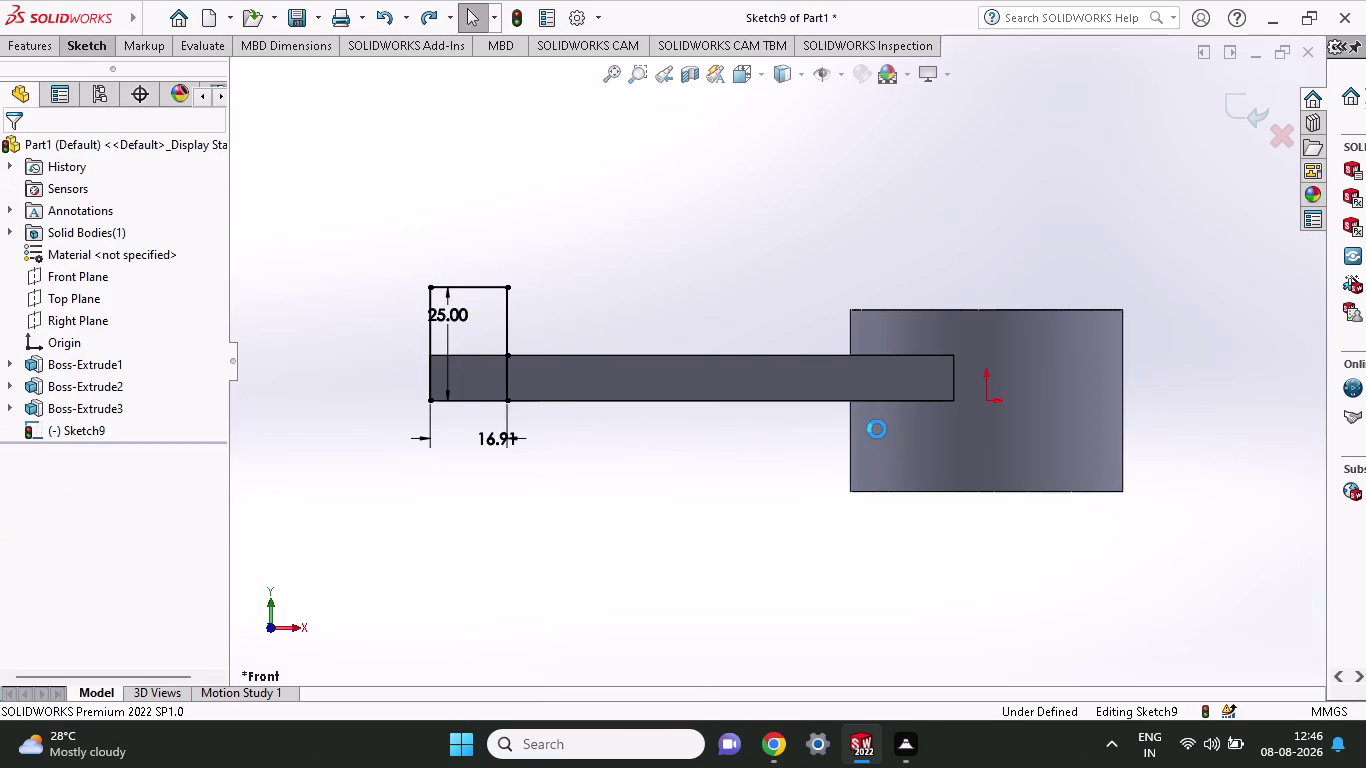
key(ctrl+z)
key(ctrl+z)
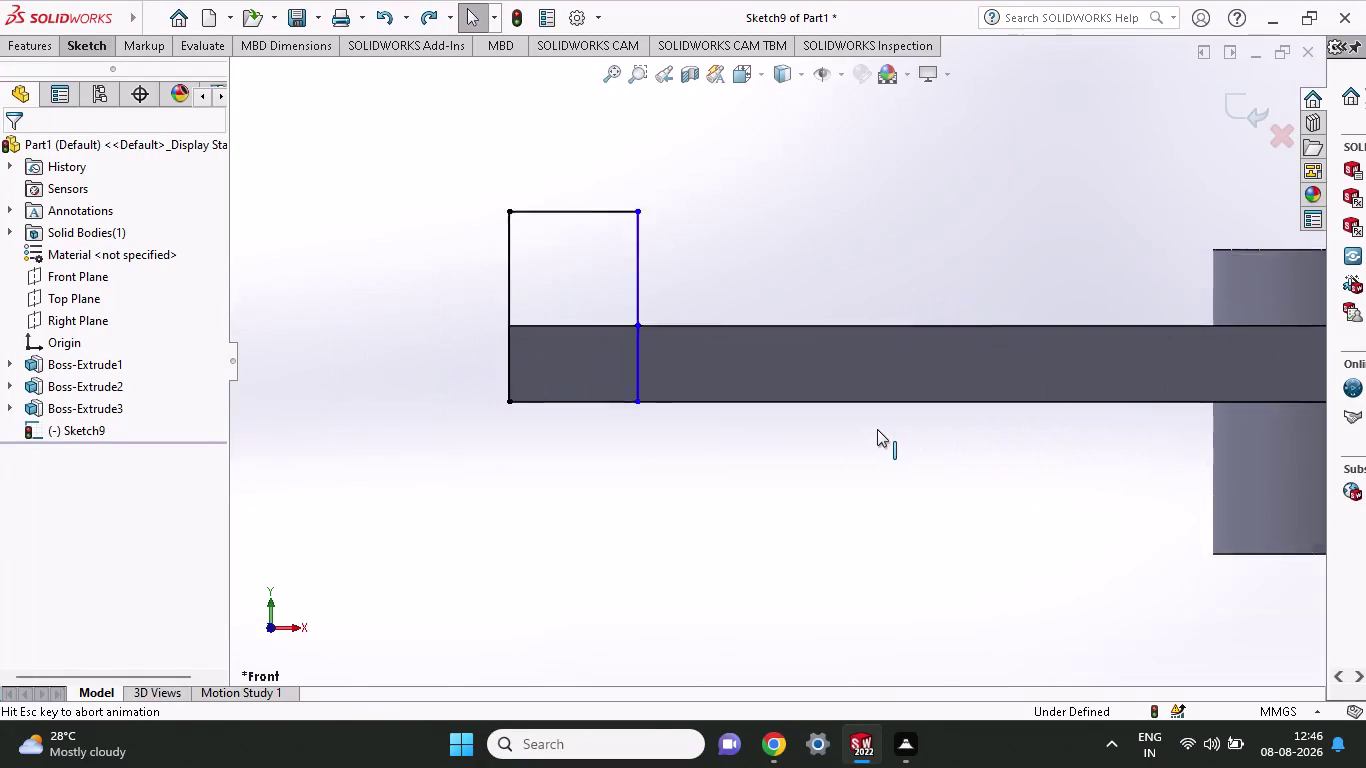
key(ctrl+z)
key(ctrl+z)
key(ctrl+z)
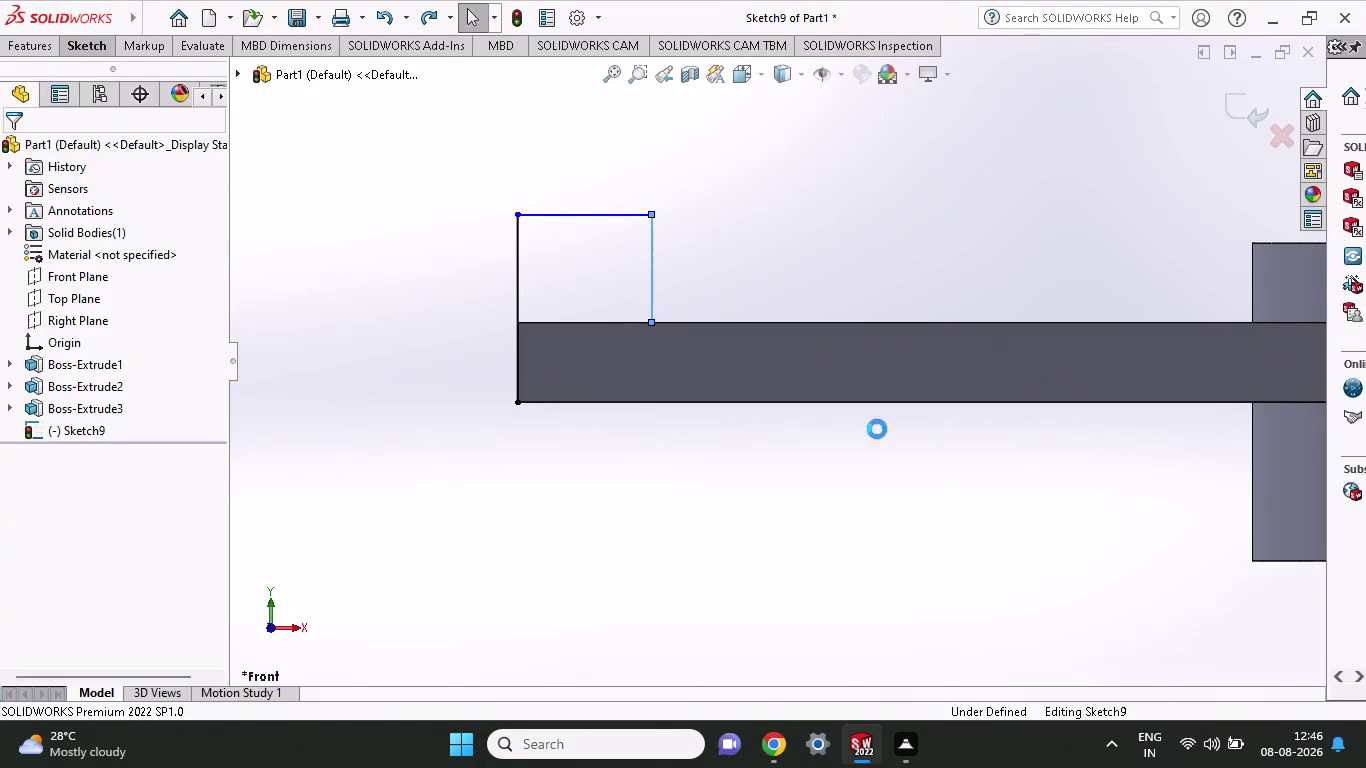
key(ctrl+z)
key(ctrl+z)
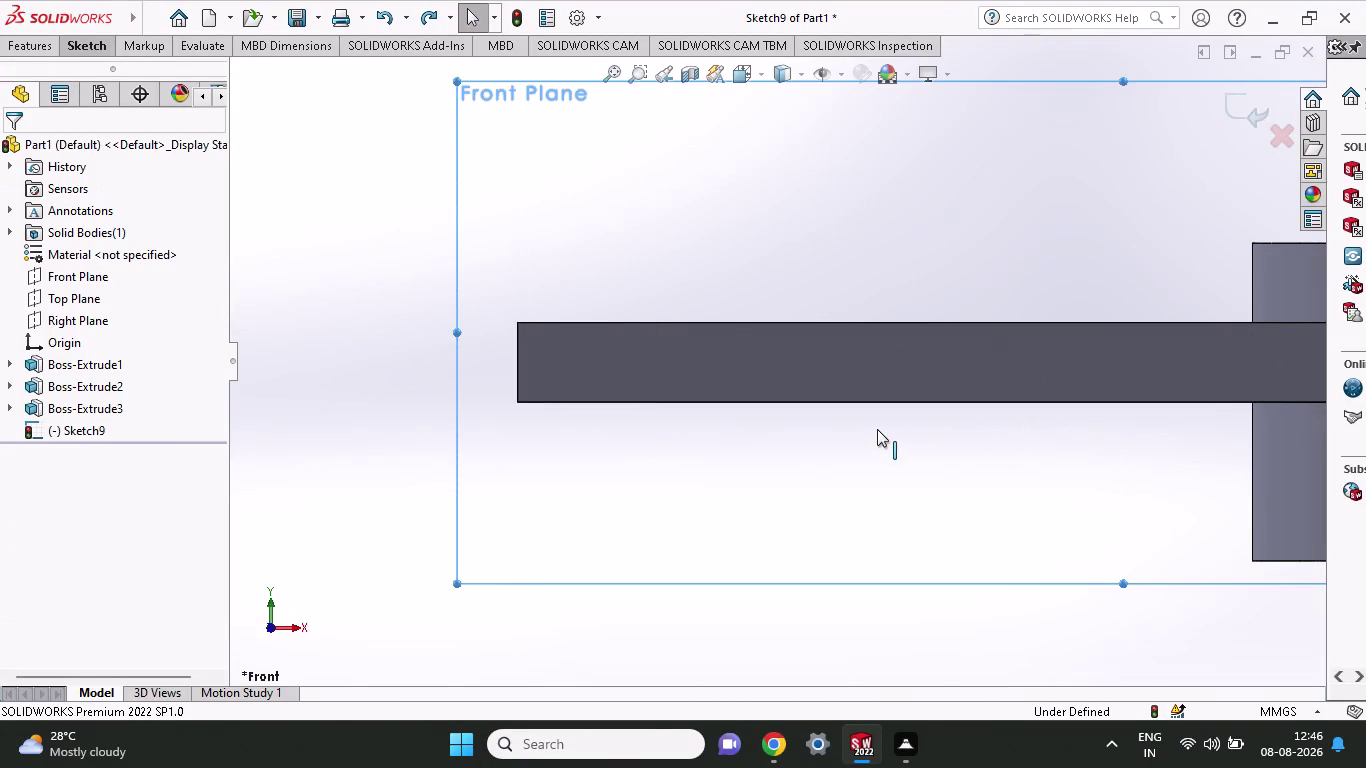
Try drawing a line on the arm's end corner, then cancel it.
click(632, 370)
right_click(632, 370)
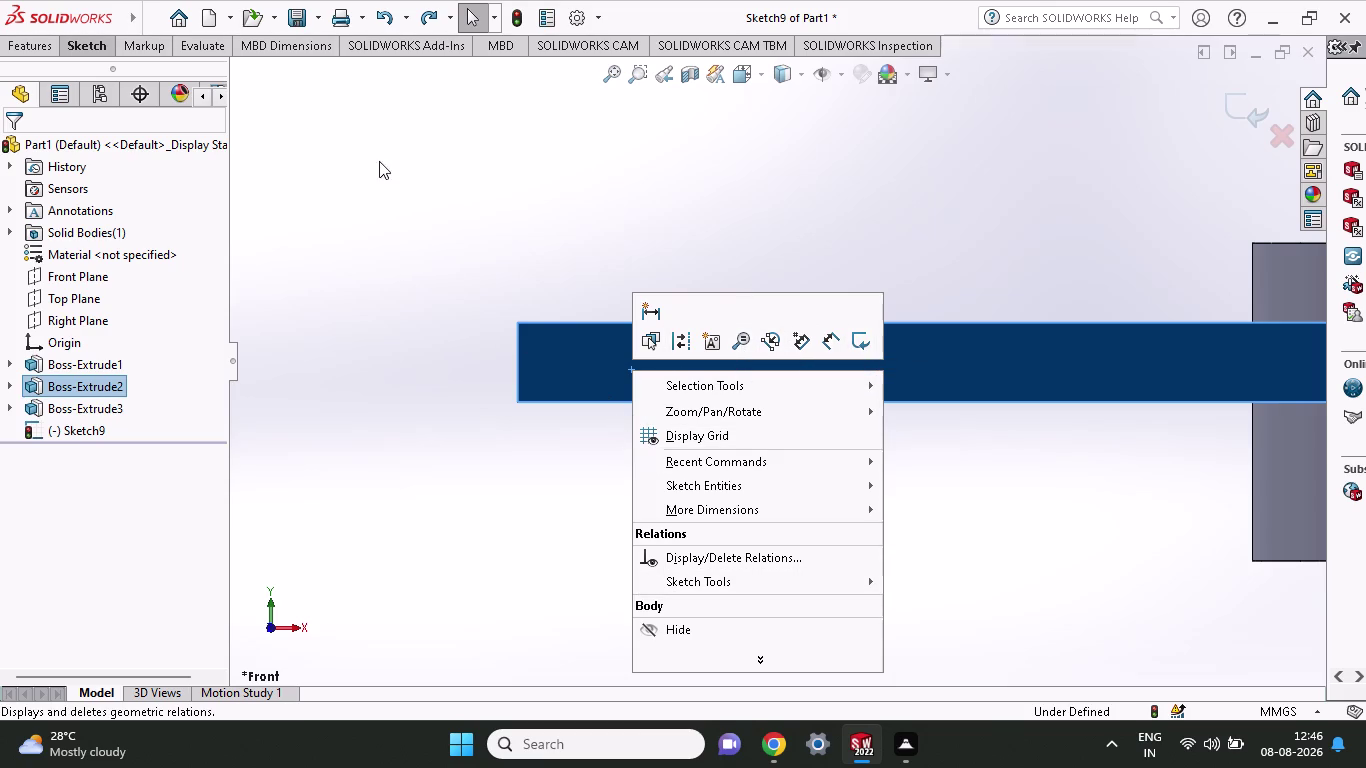
click(87, 50)
click(119, 71)
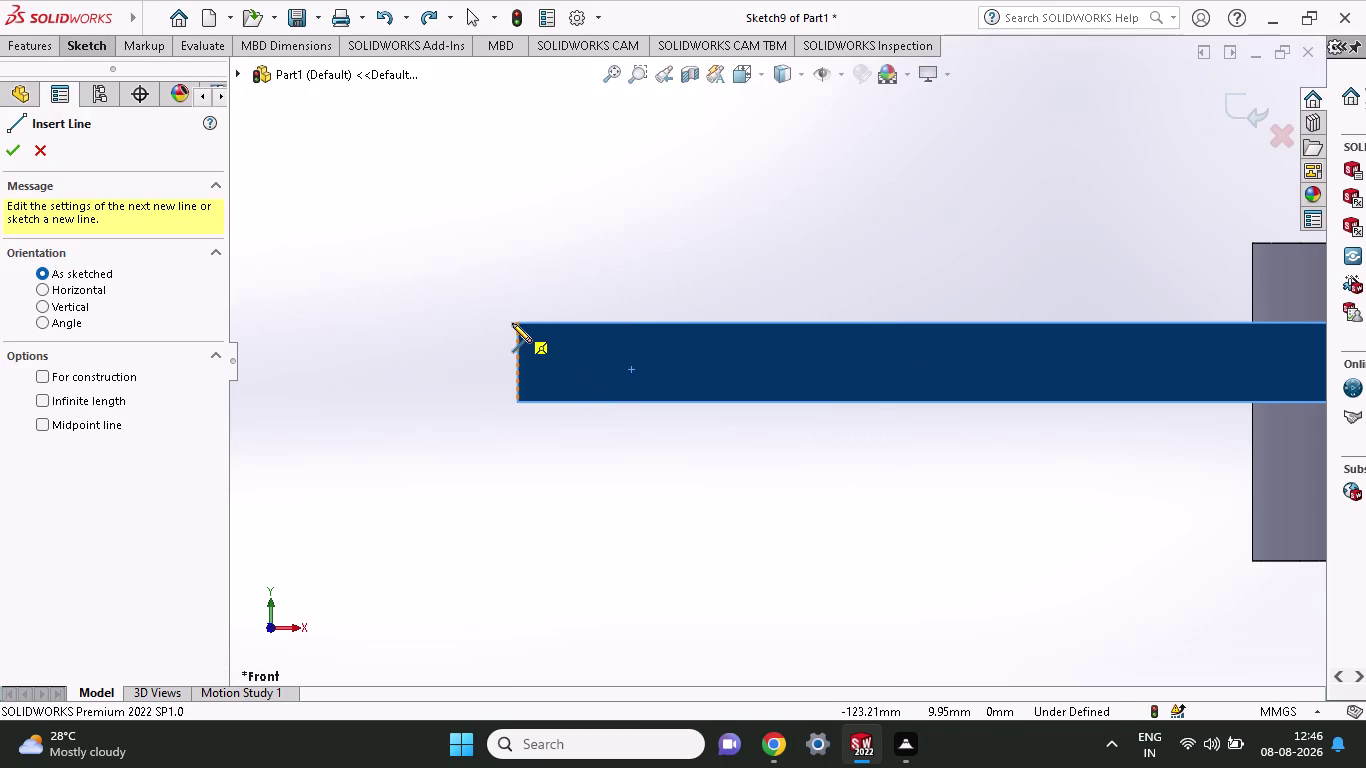
click(521, 405)
click(519, 218)
middle_drag(560, 227, 594, 271)
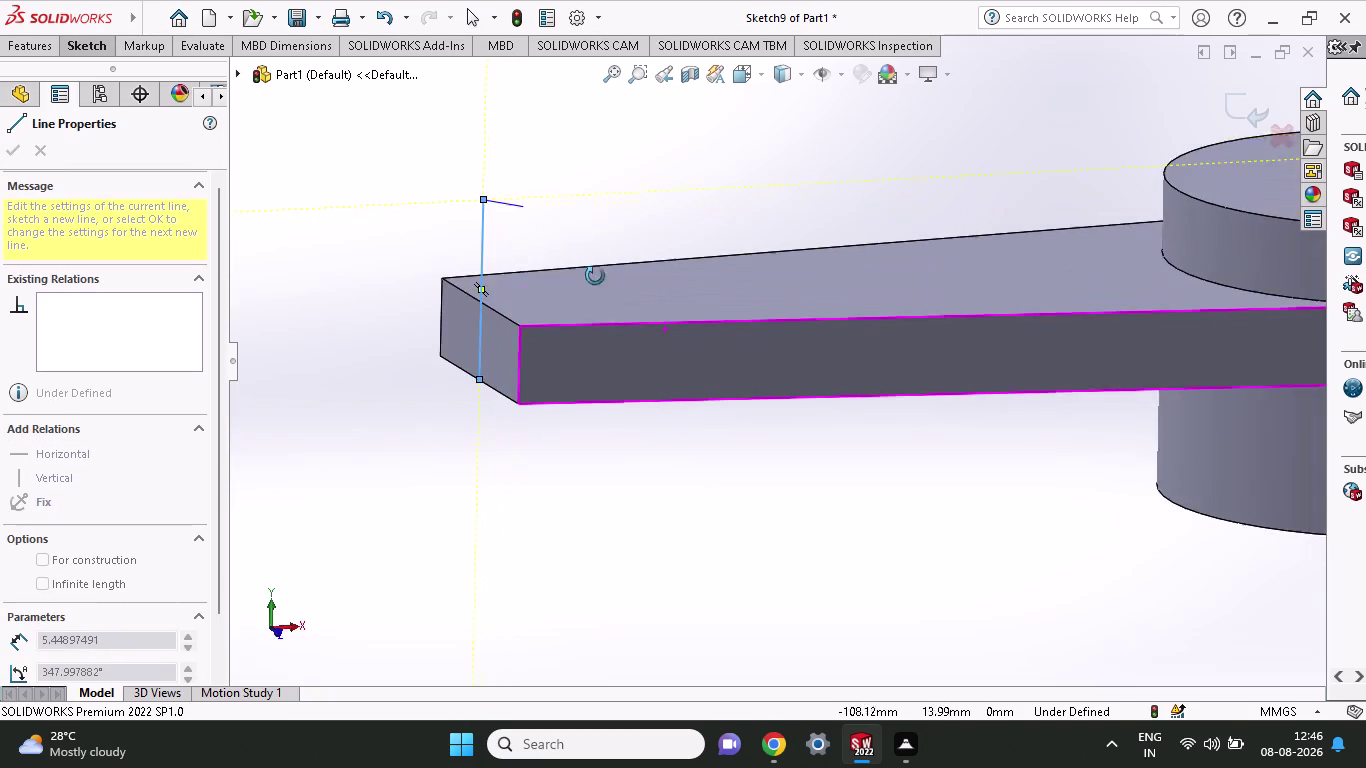
middle_drag(594, 271, 604, 294)
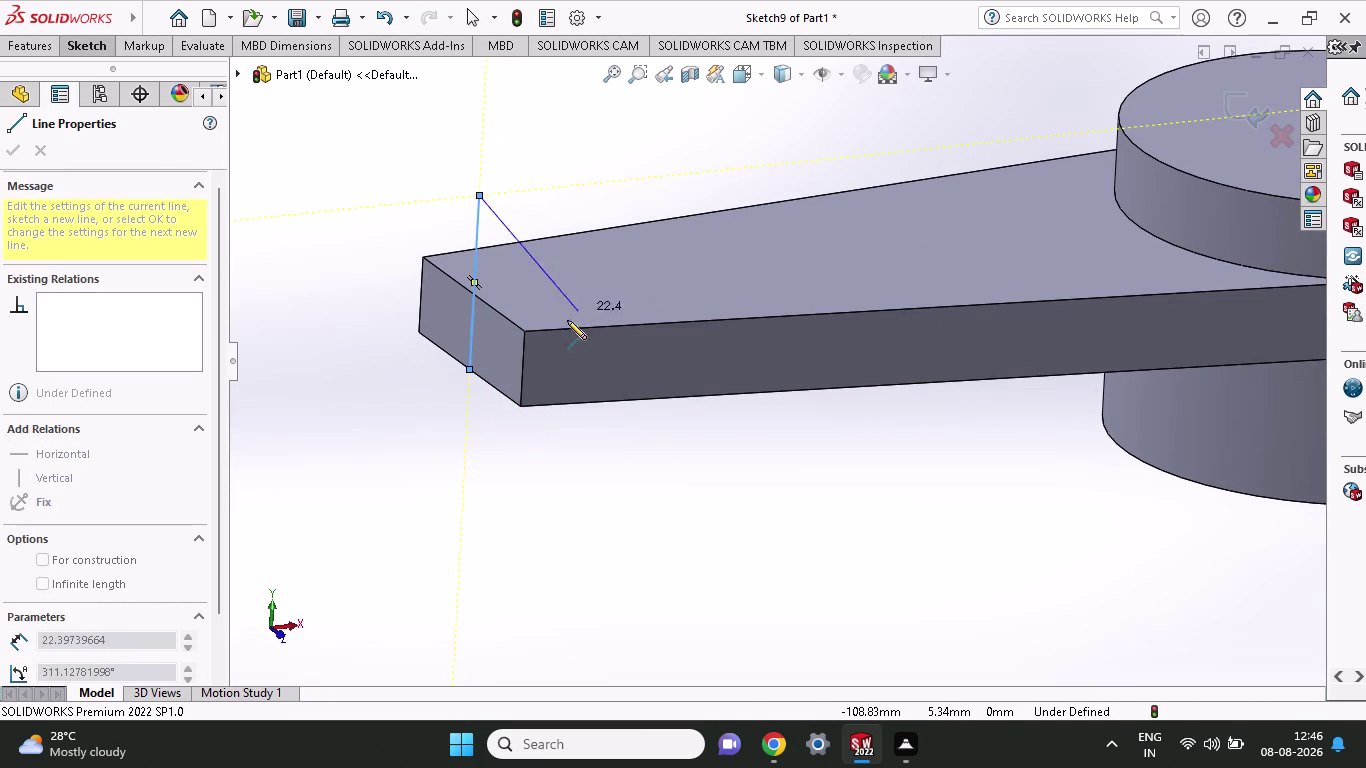
key(ctrl+z)
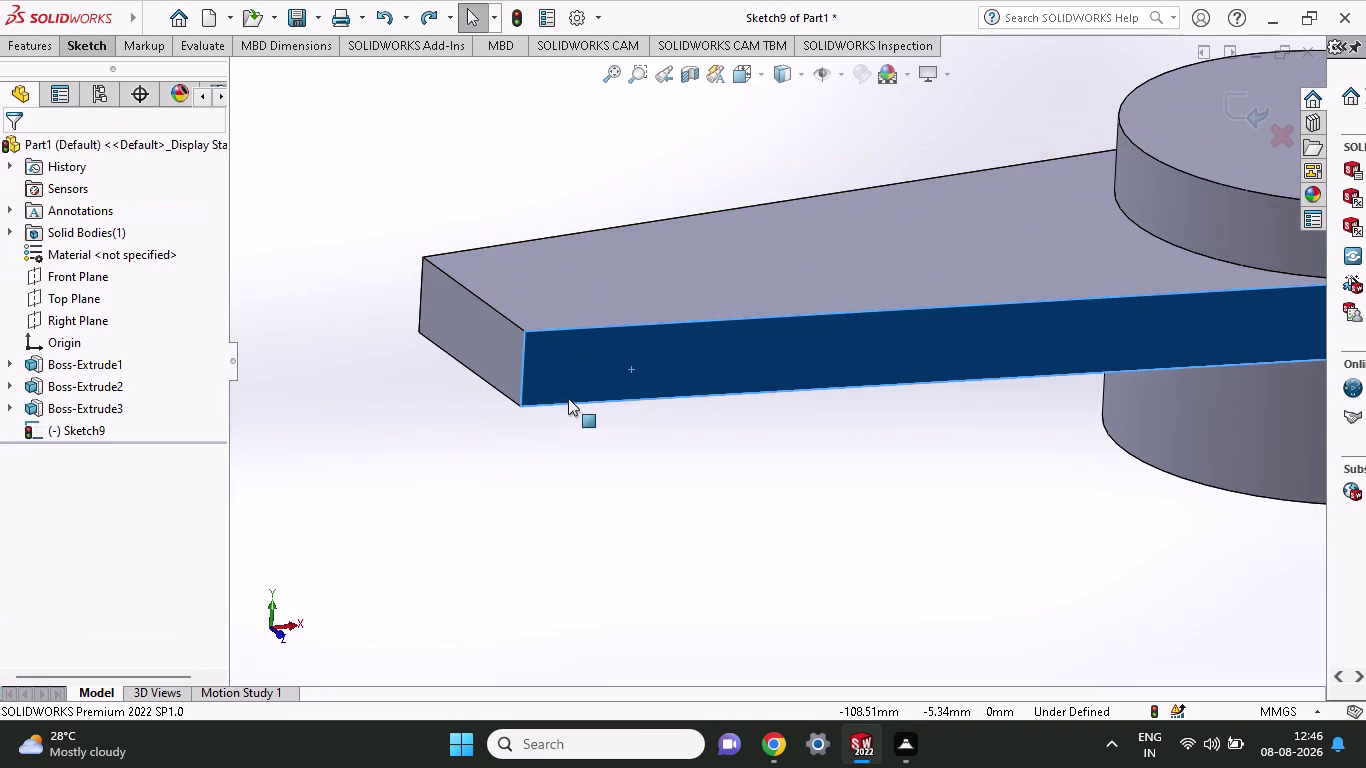
Reselect the arm's front face, check its options, then clear the selection.
double_click(568, 371)
right_click(568, 371)
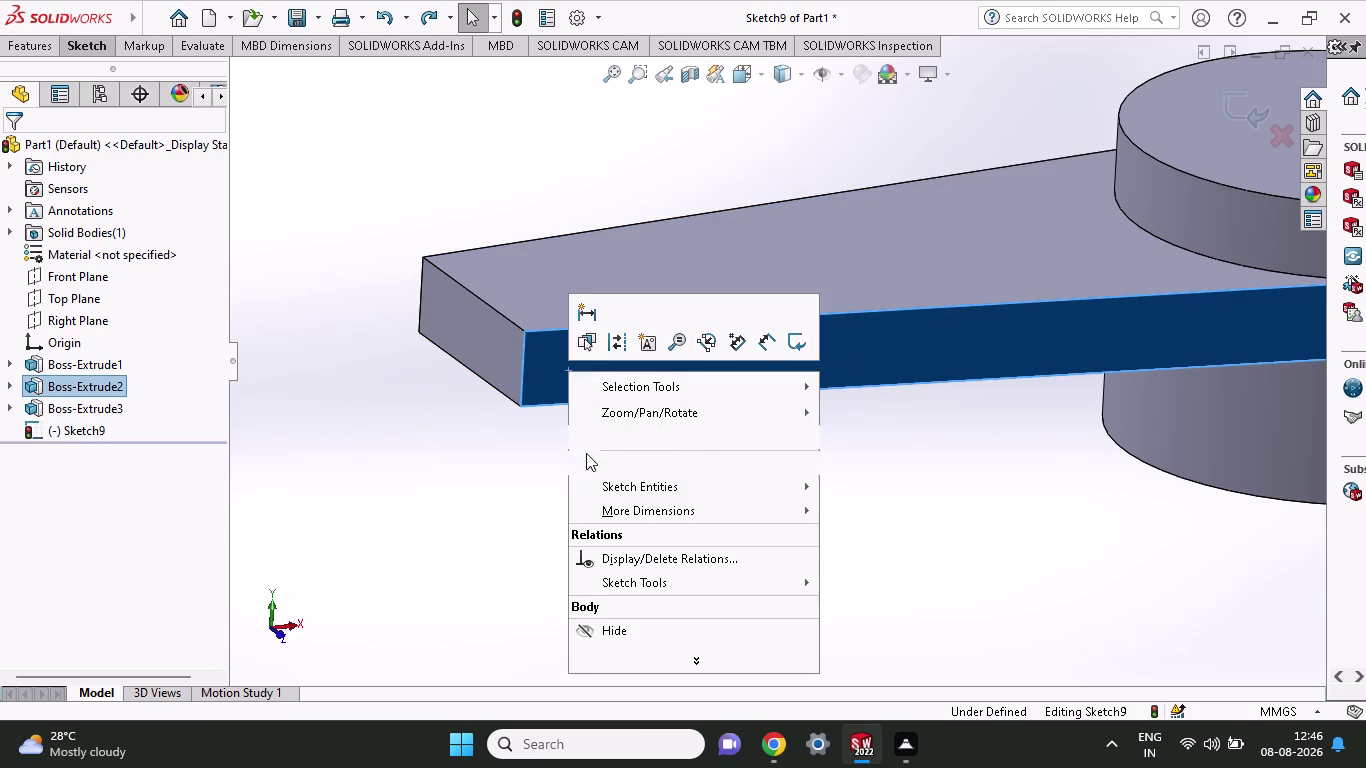
click(504, 492)
key(Escape)
key(Escape)
key(Escape)
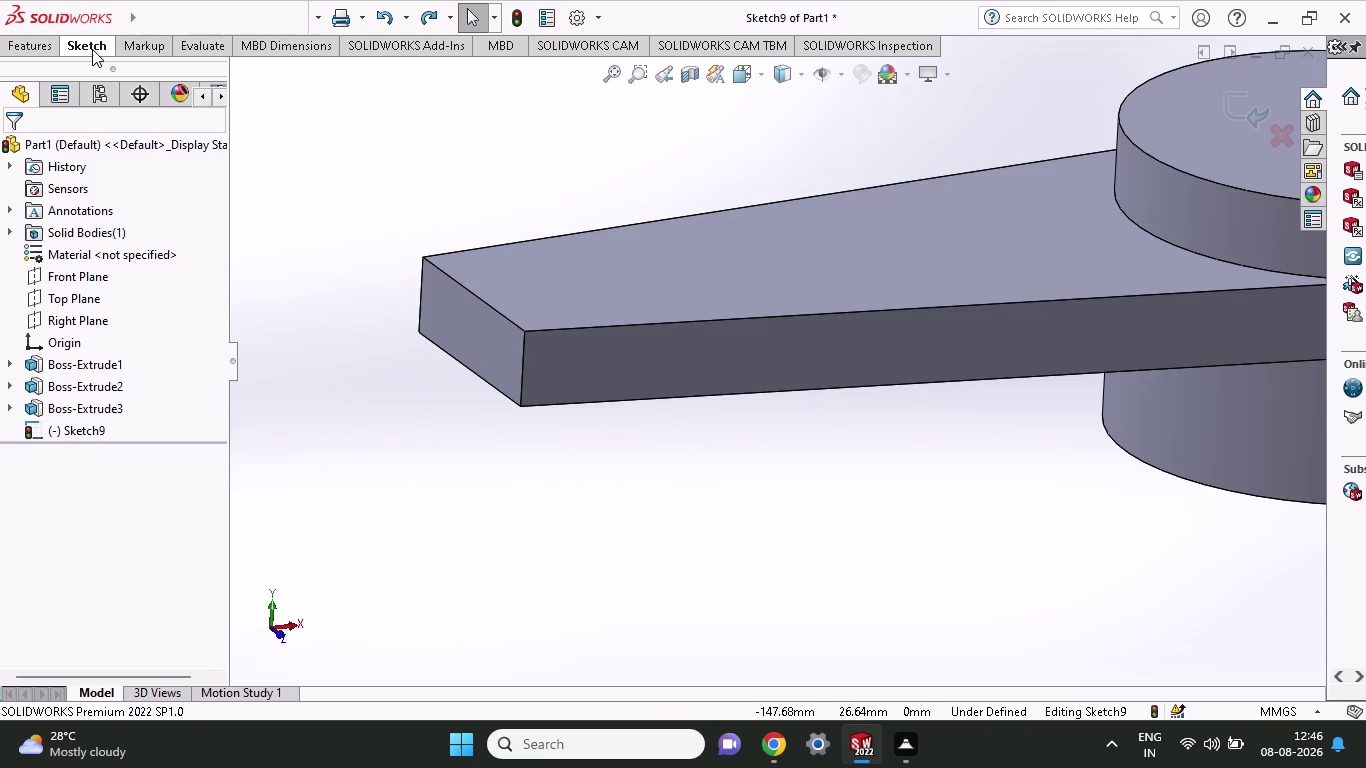
Start another line on the arm's front face, undo it, and reorient the view.
click(92, 49)
click(125, 73)
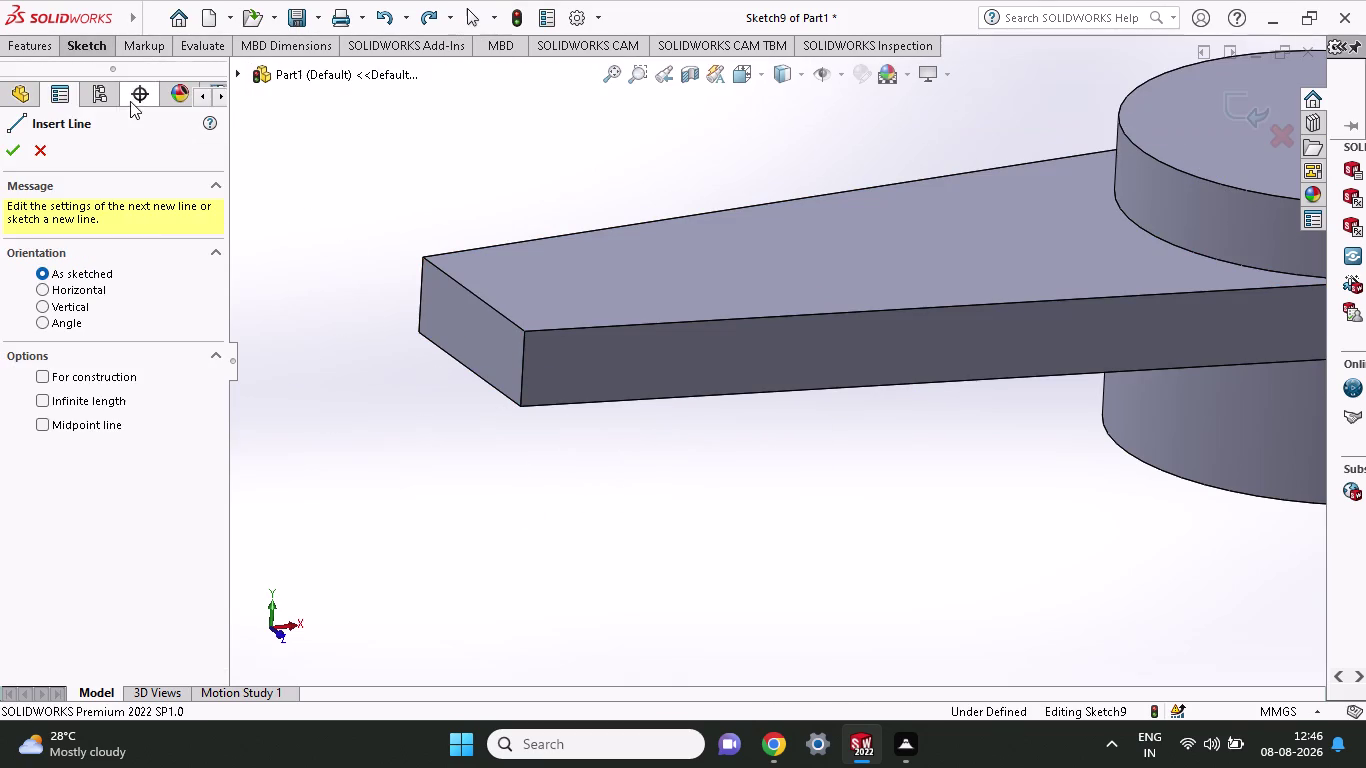
click(628, 350)
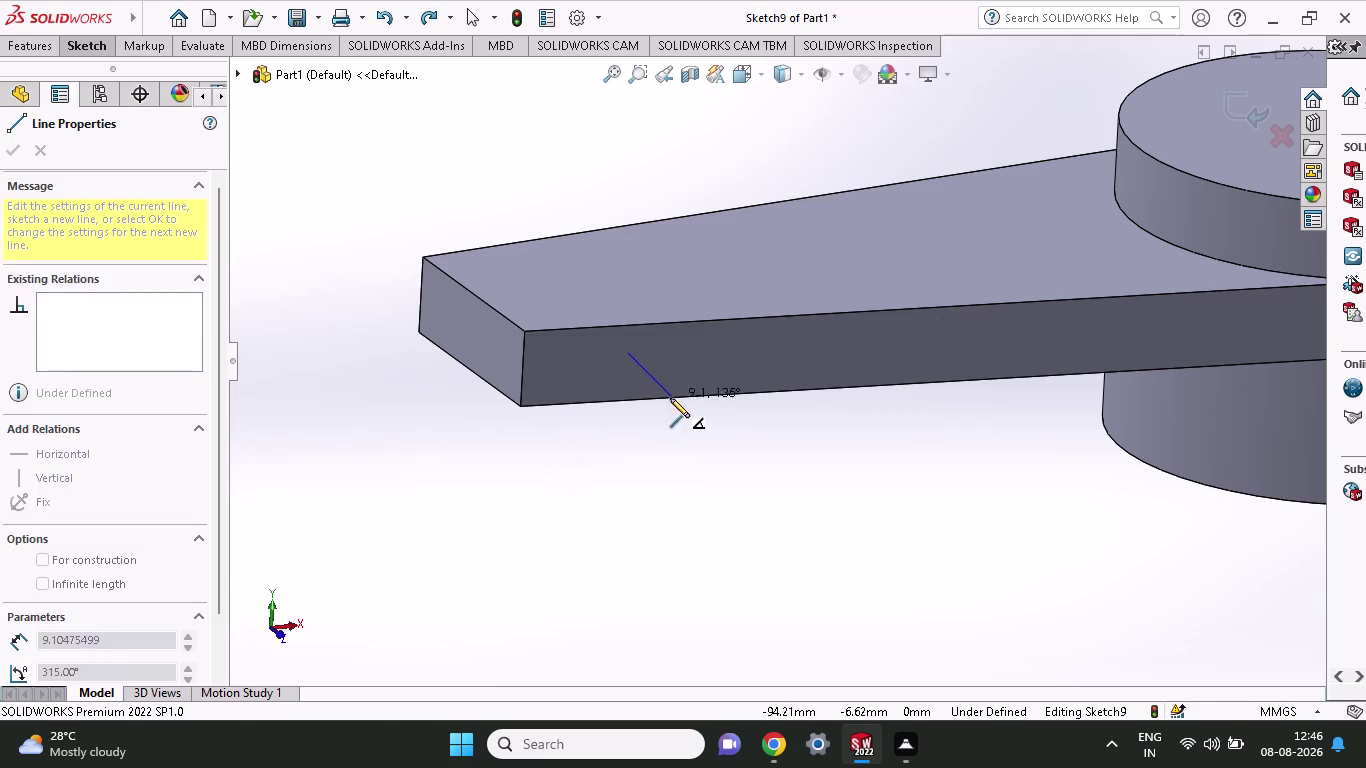
middle_drag(690, 154, 678, 159)
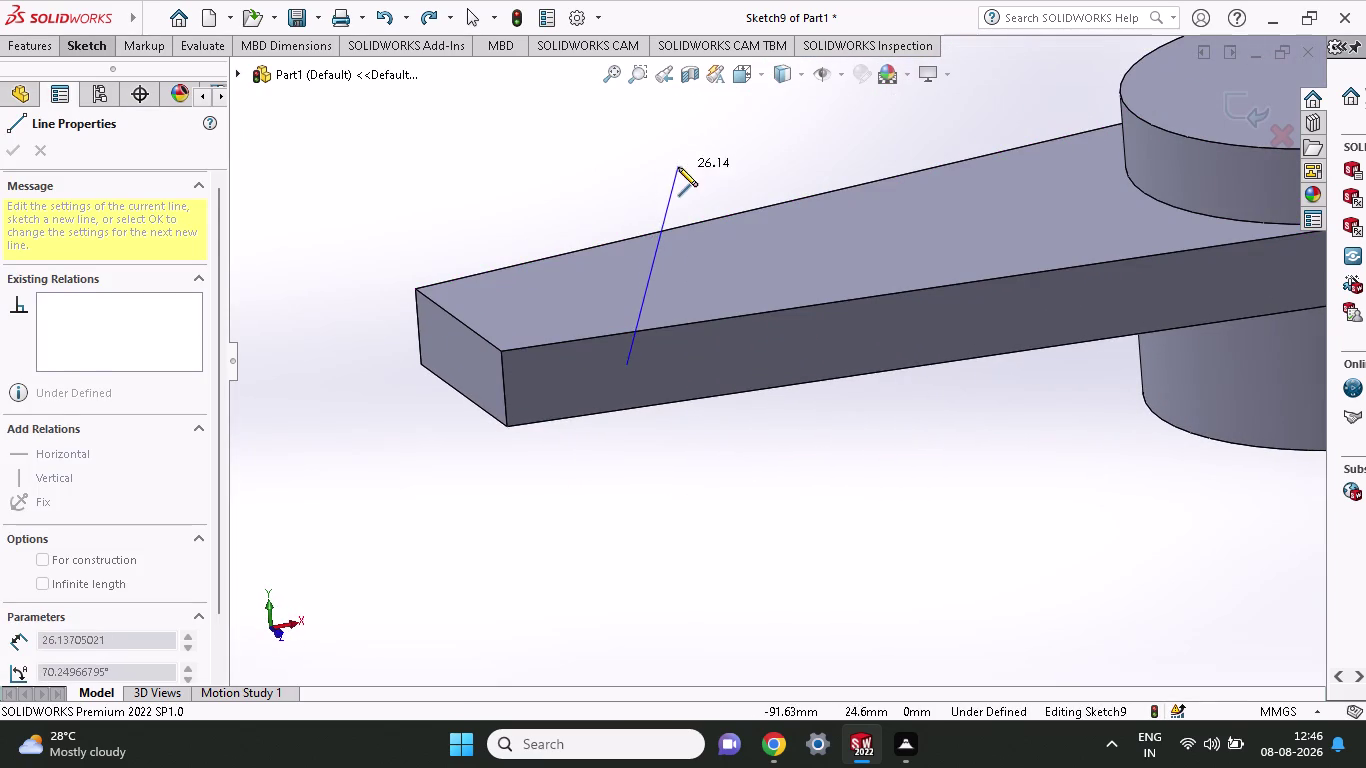
key(ctrl+z)
middle_drag(638, 448, 634, 585)
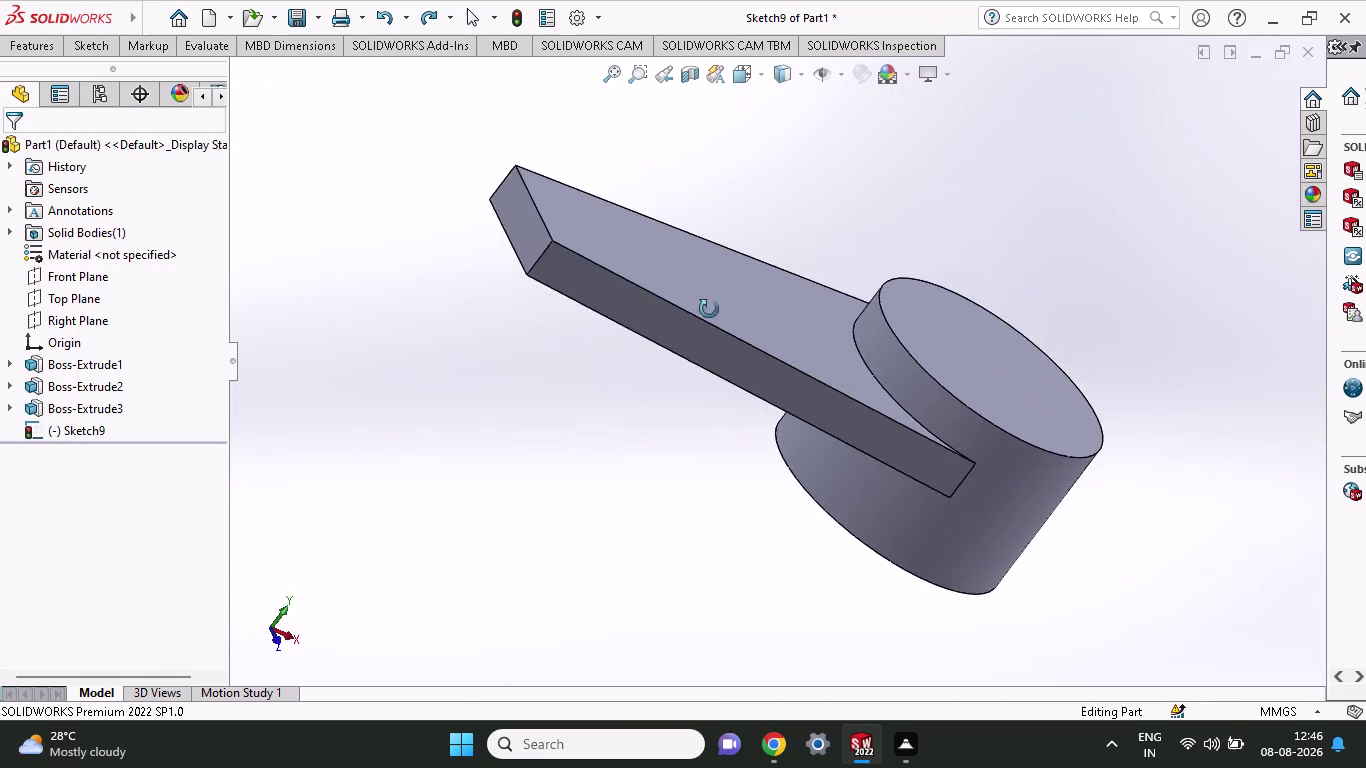
scroll(up, 3)
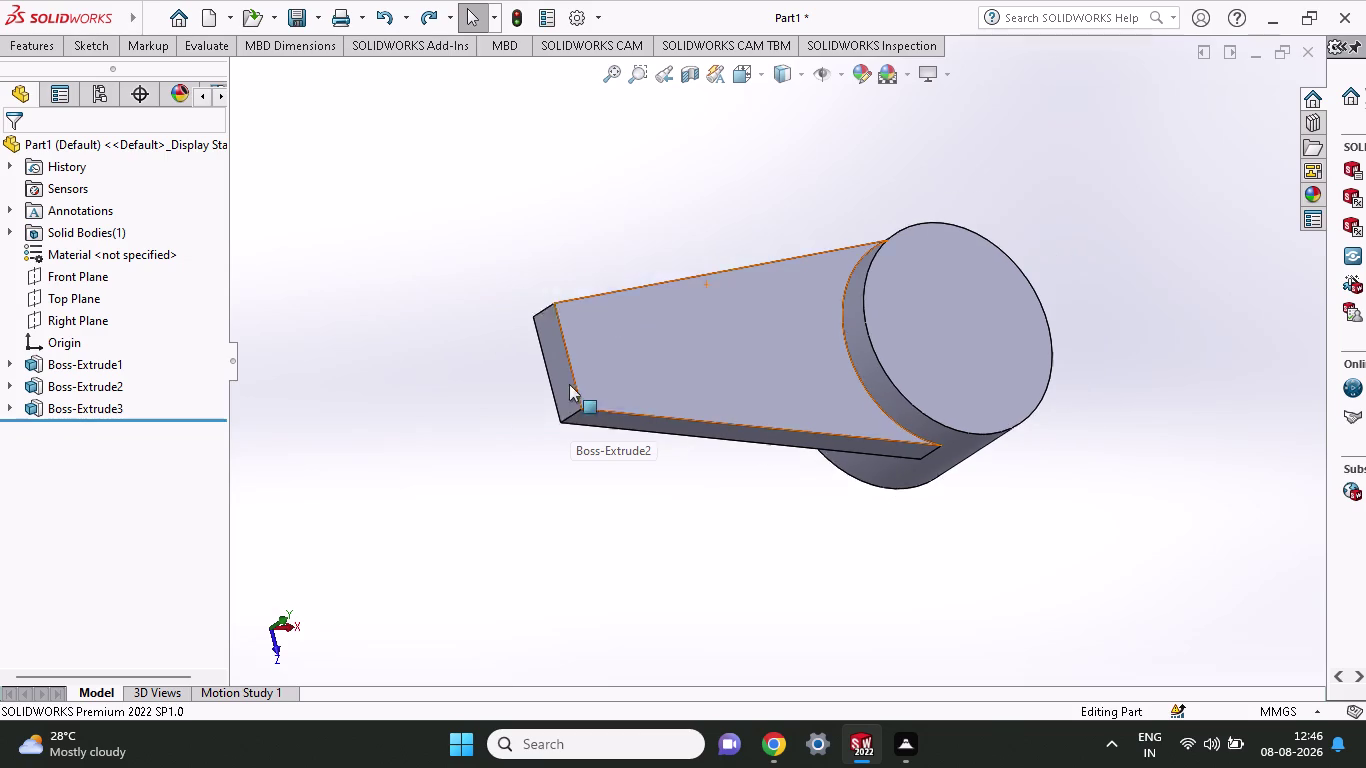
Orbit to Boss-Extrude2's side face and start Sketch10 on it.
scroll(up, 3)
middle_drag(741, 480, 740, 271)
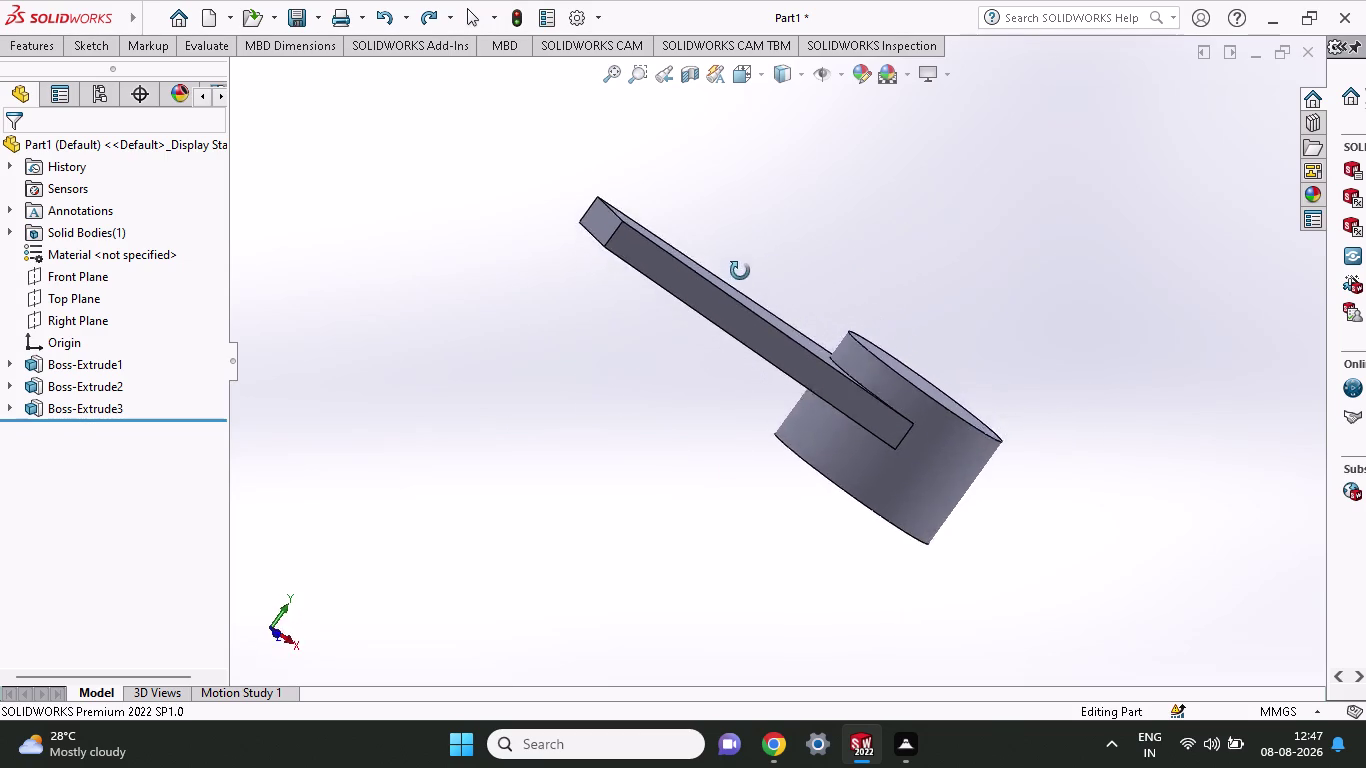
middle_drag(740, 271, 443, 762)
scroll(up, 3)
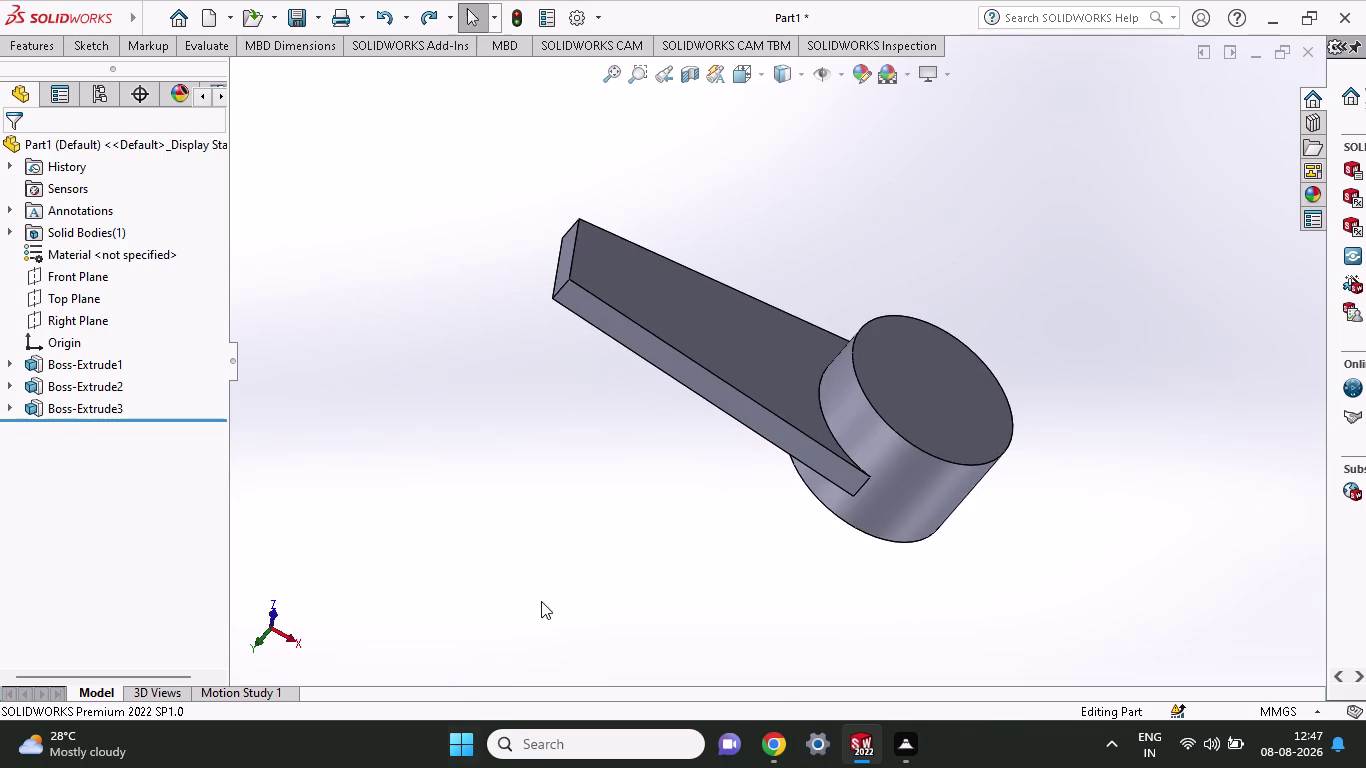
click(589, 300)
double_click(589, 300)
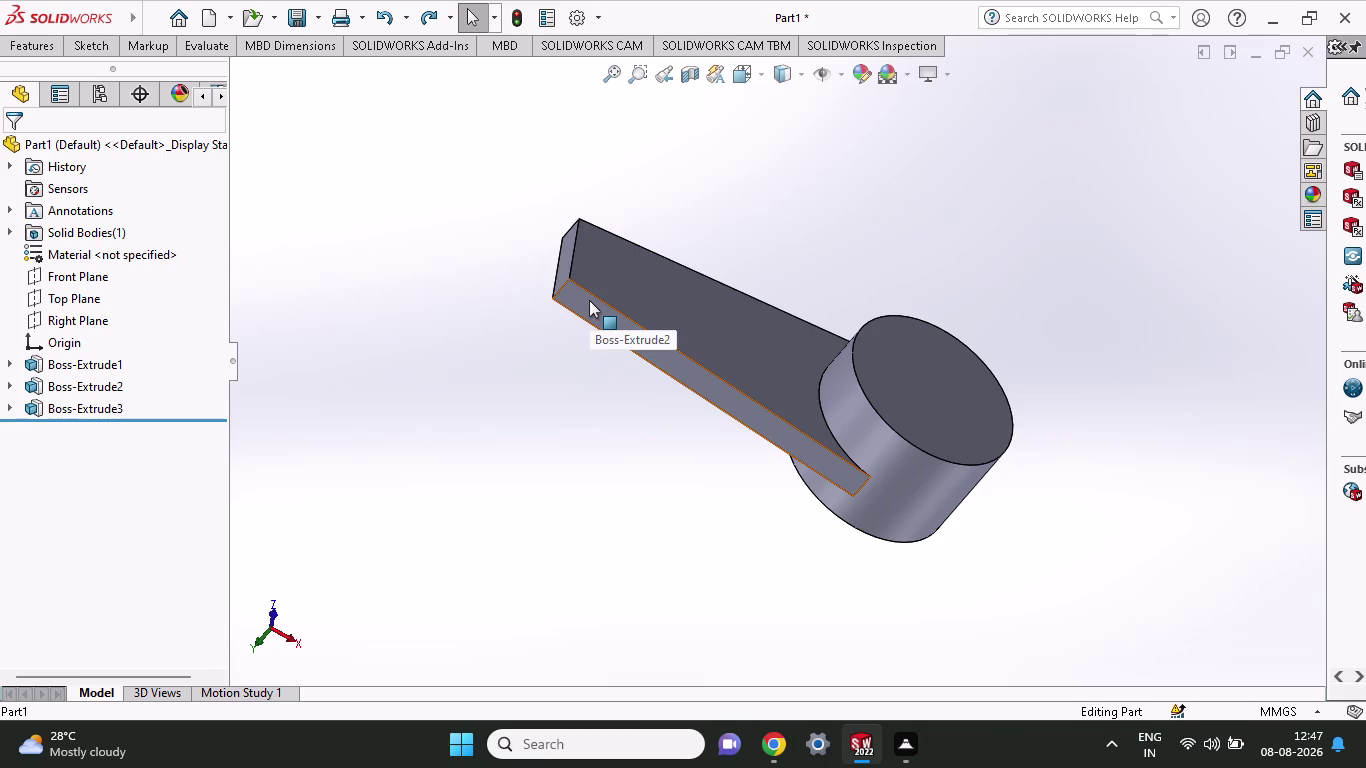
click(95, 36)
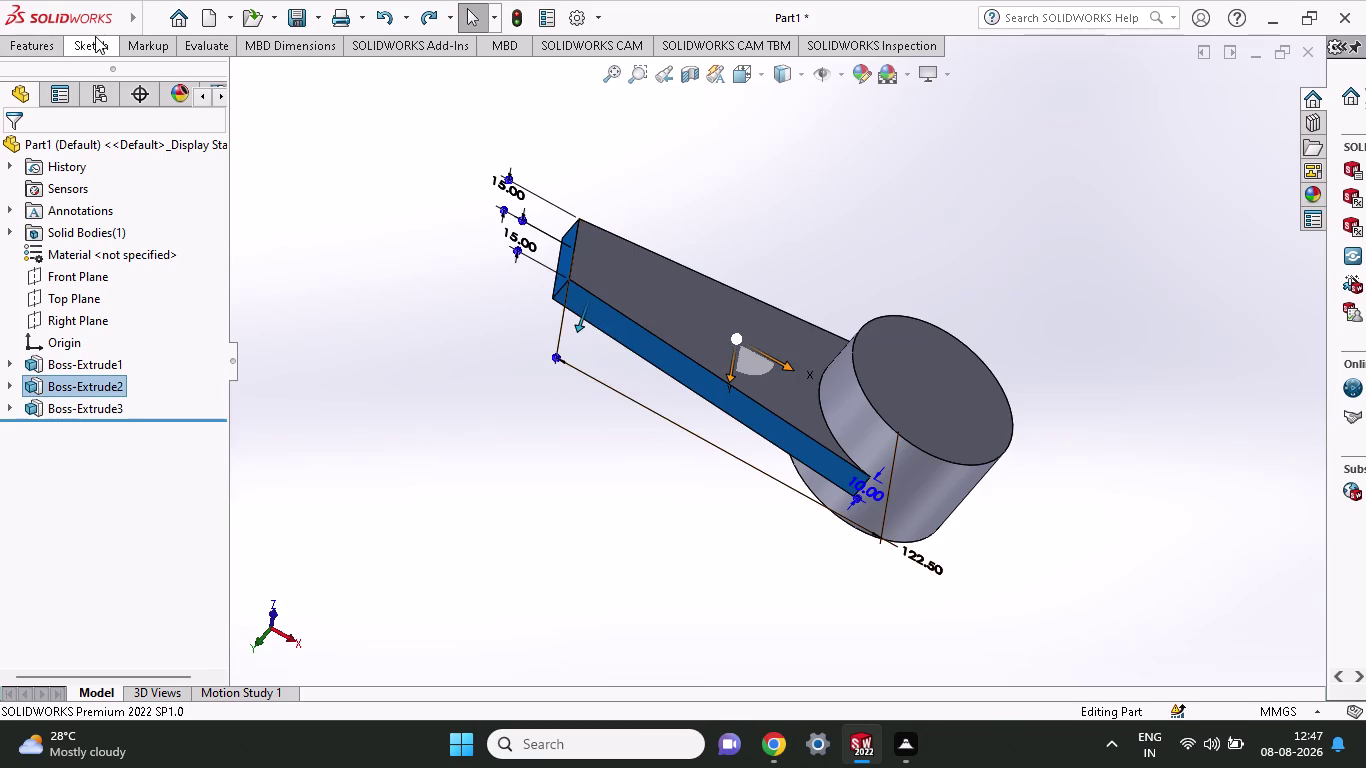
click(130, 75)
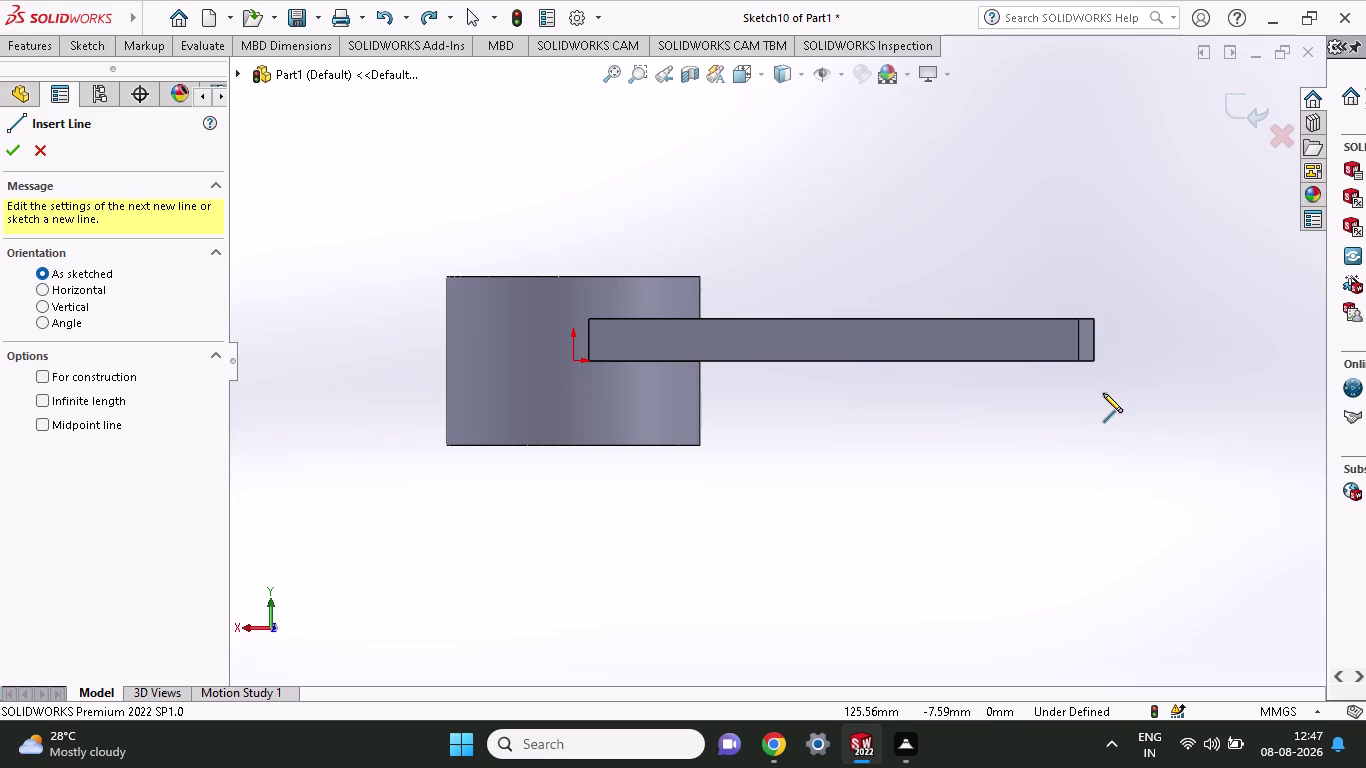
Drop the stray line started at the arm's end corner.
click(1096, 317)
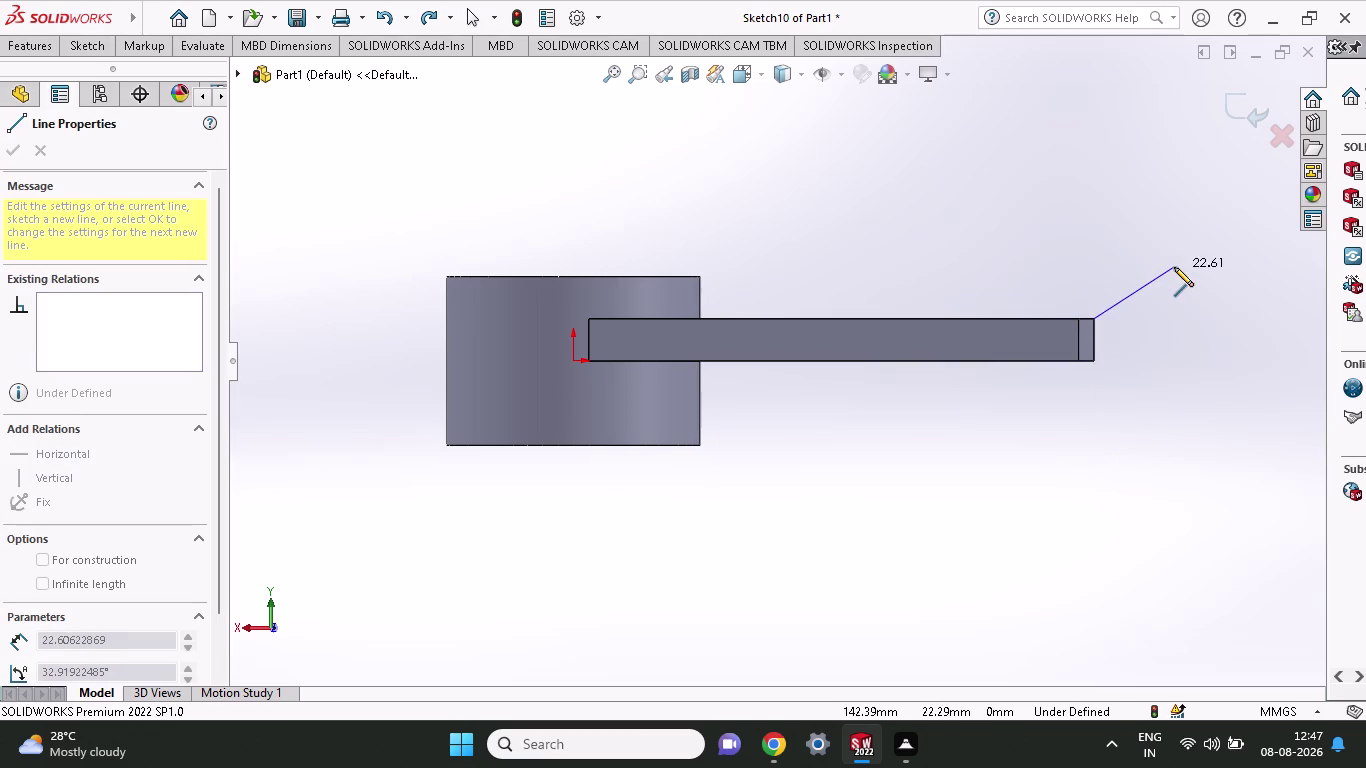
key(Escape)
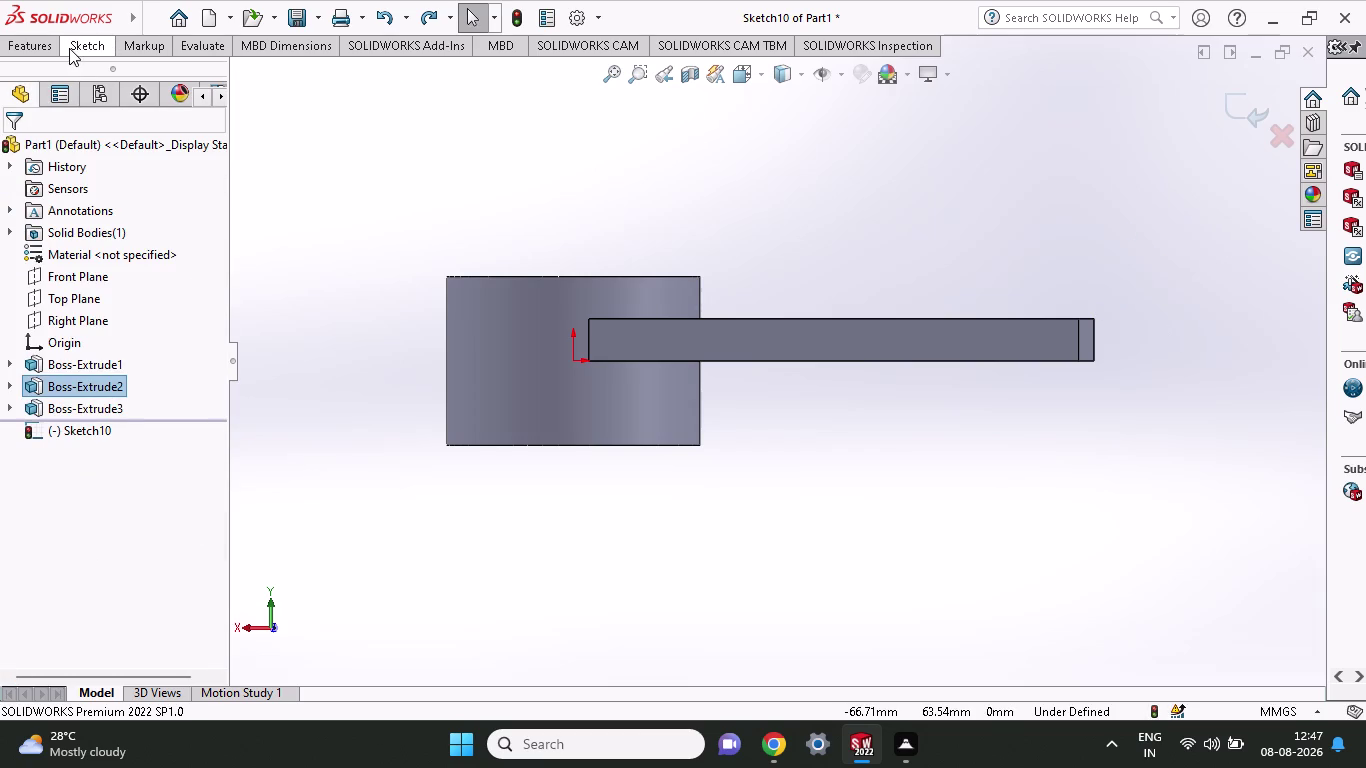
click(70, 48)
click(124, 72)
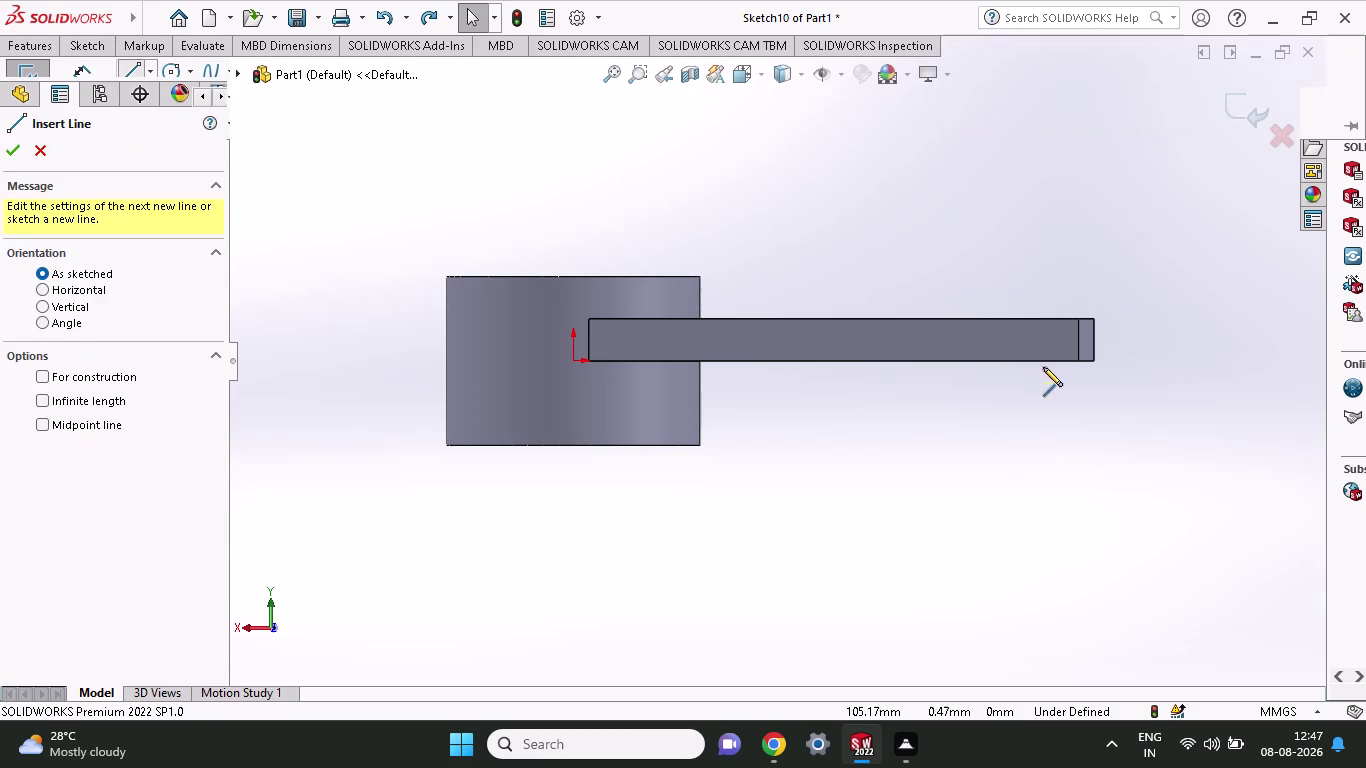
Draw lines from the arm's lower end corner down below the arm and back up.
click(1093, 359)
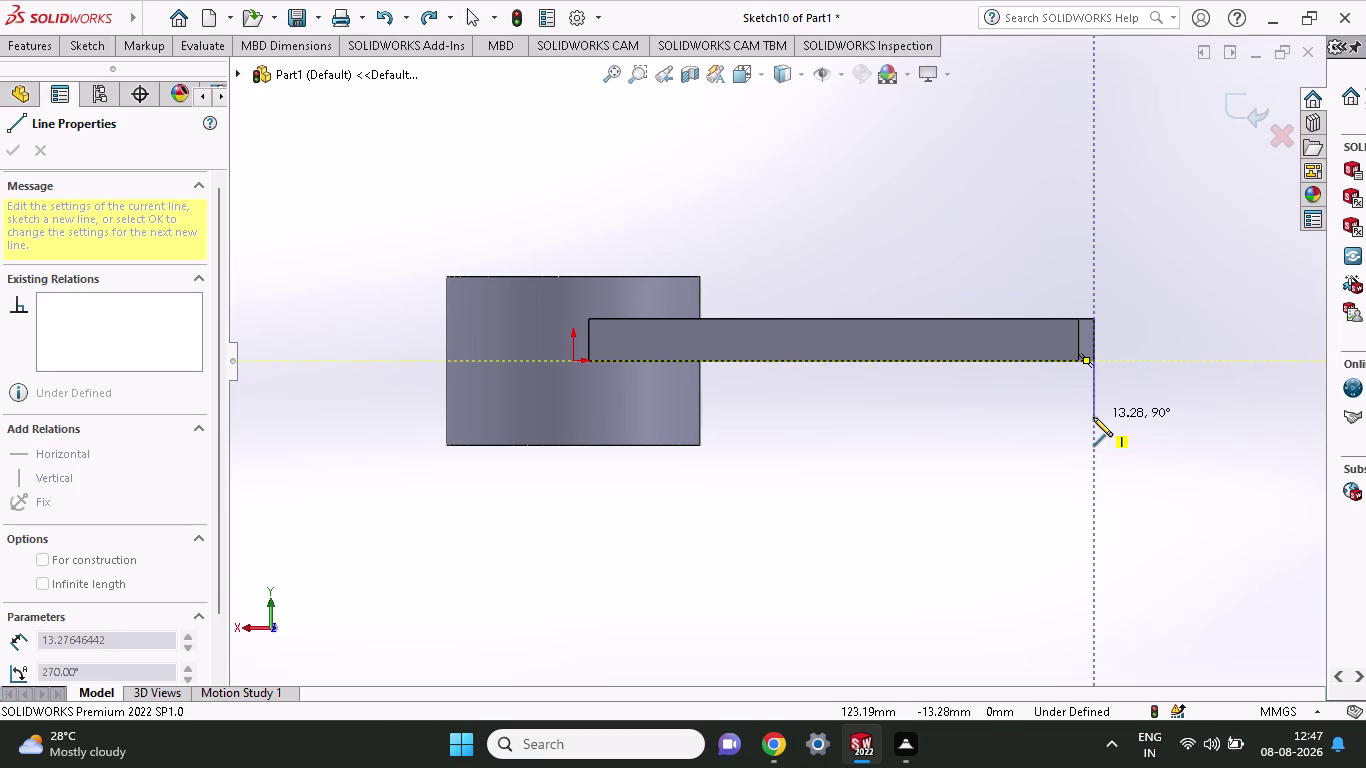
click(1093, 417)
click(1021, 416)
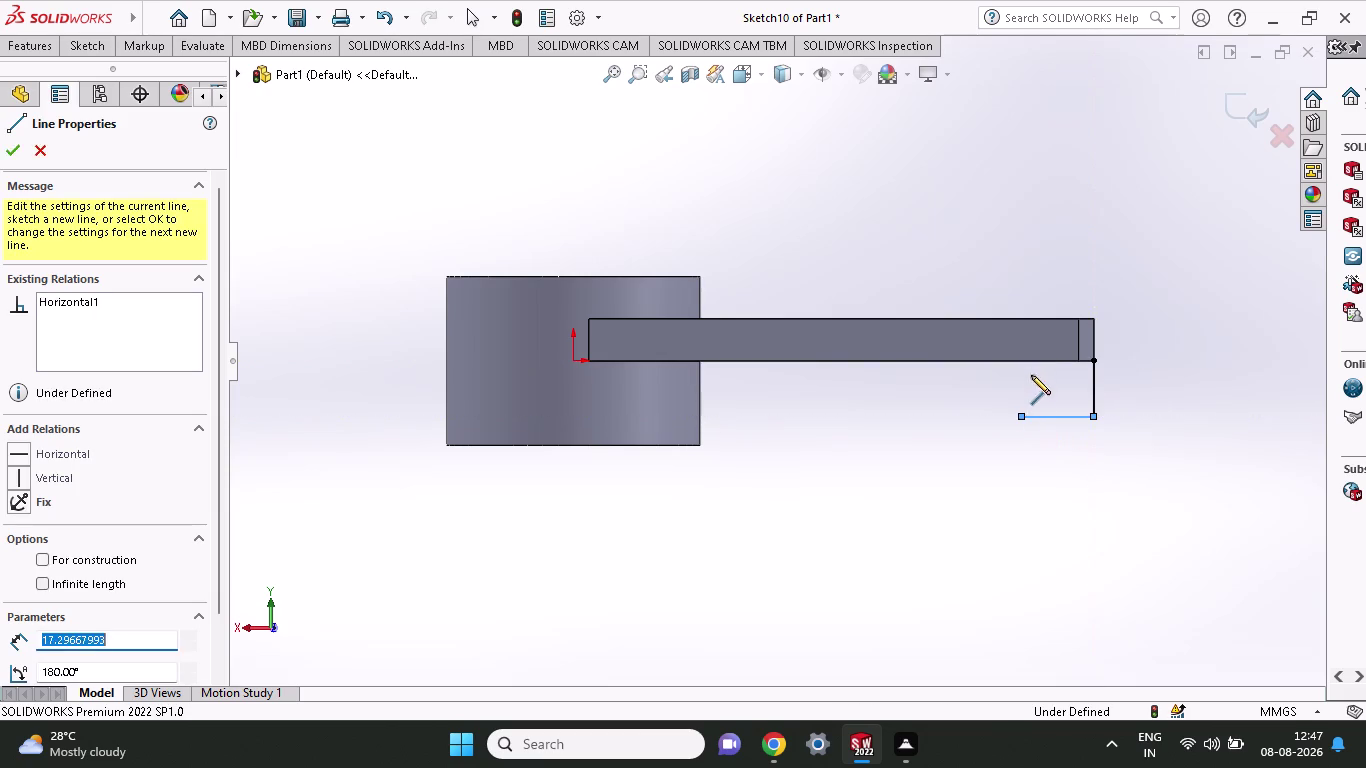
click(1020, 321)
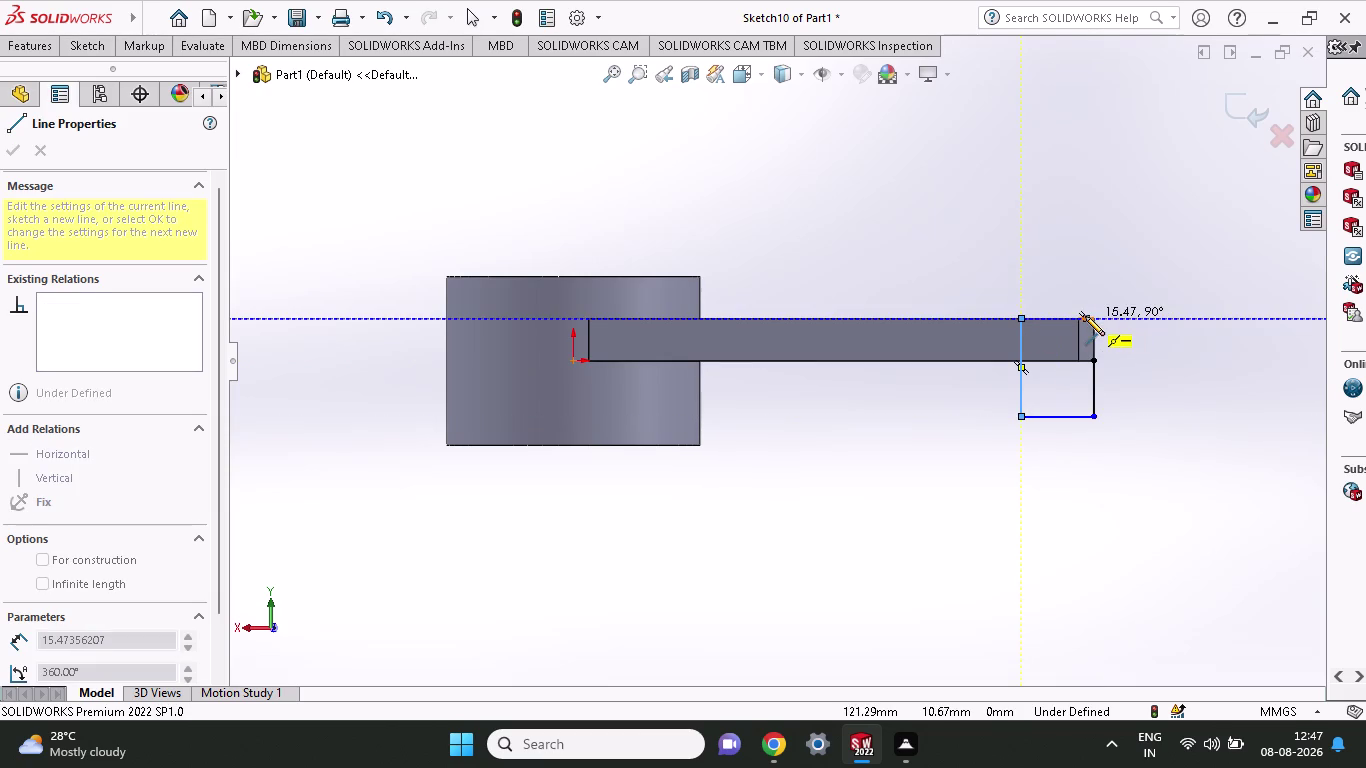
click(1095, 318)
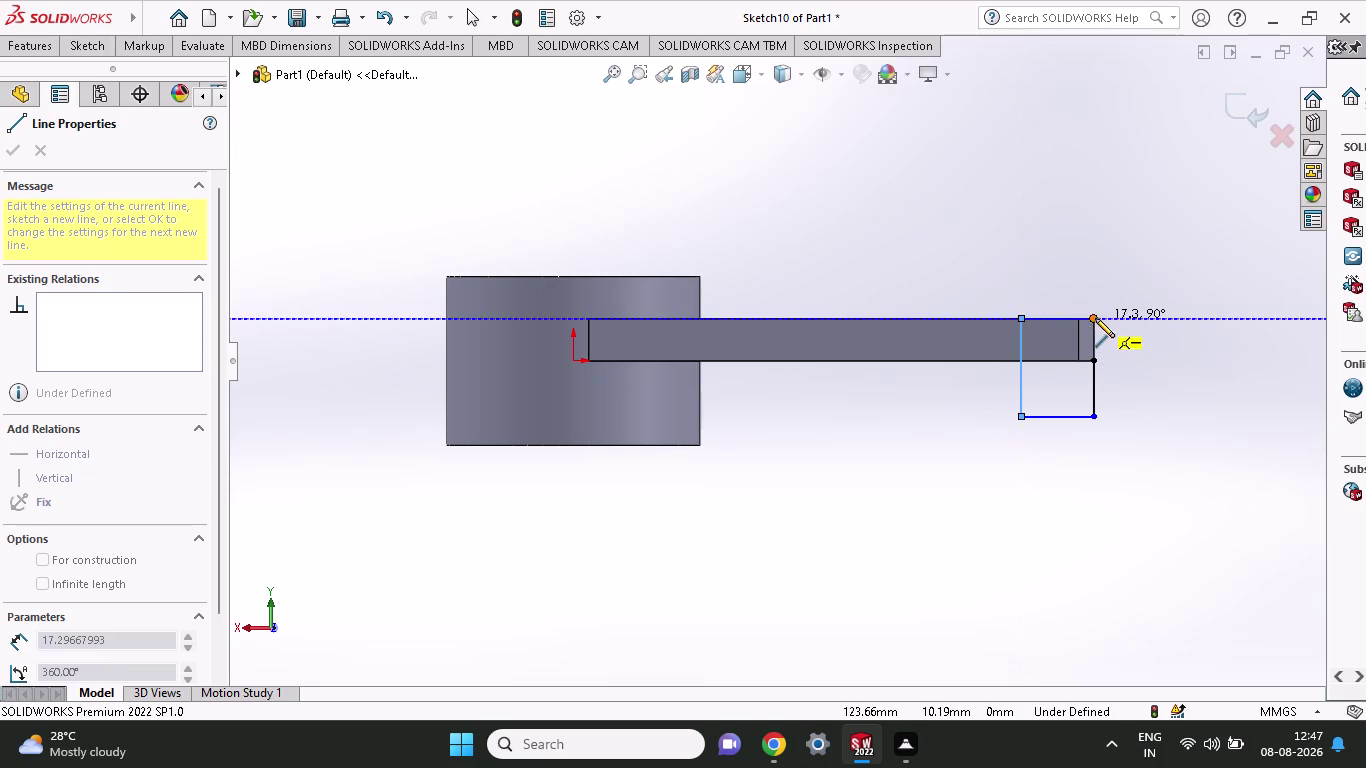
click(1095, 359)
Close the rectangular outline at the arm's corner and end the line chain.
key(Escape)
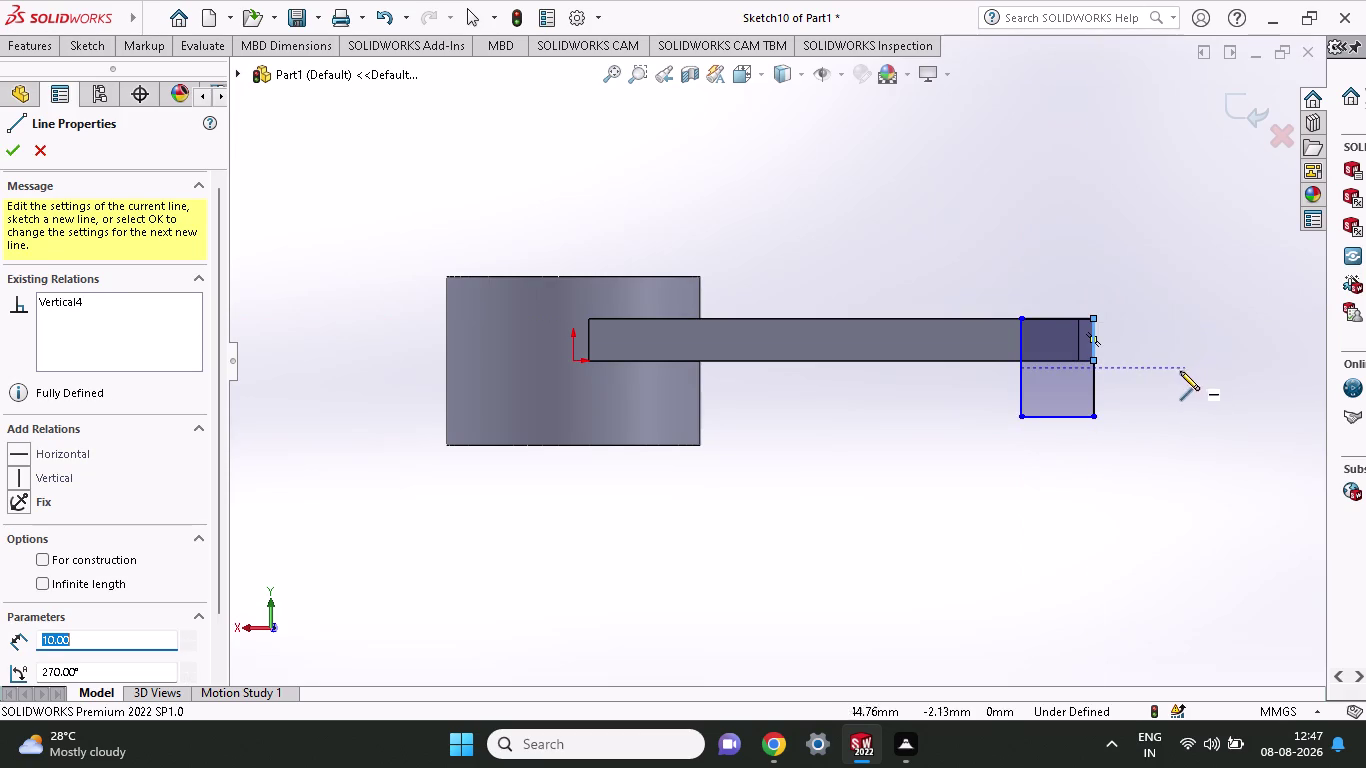
click(82, 51)
click(92, 28)
click(94, 51)
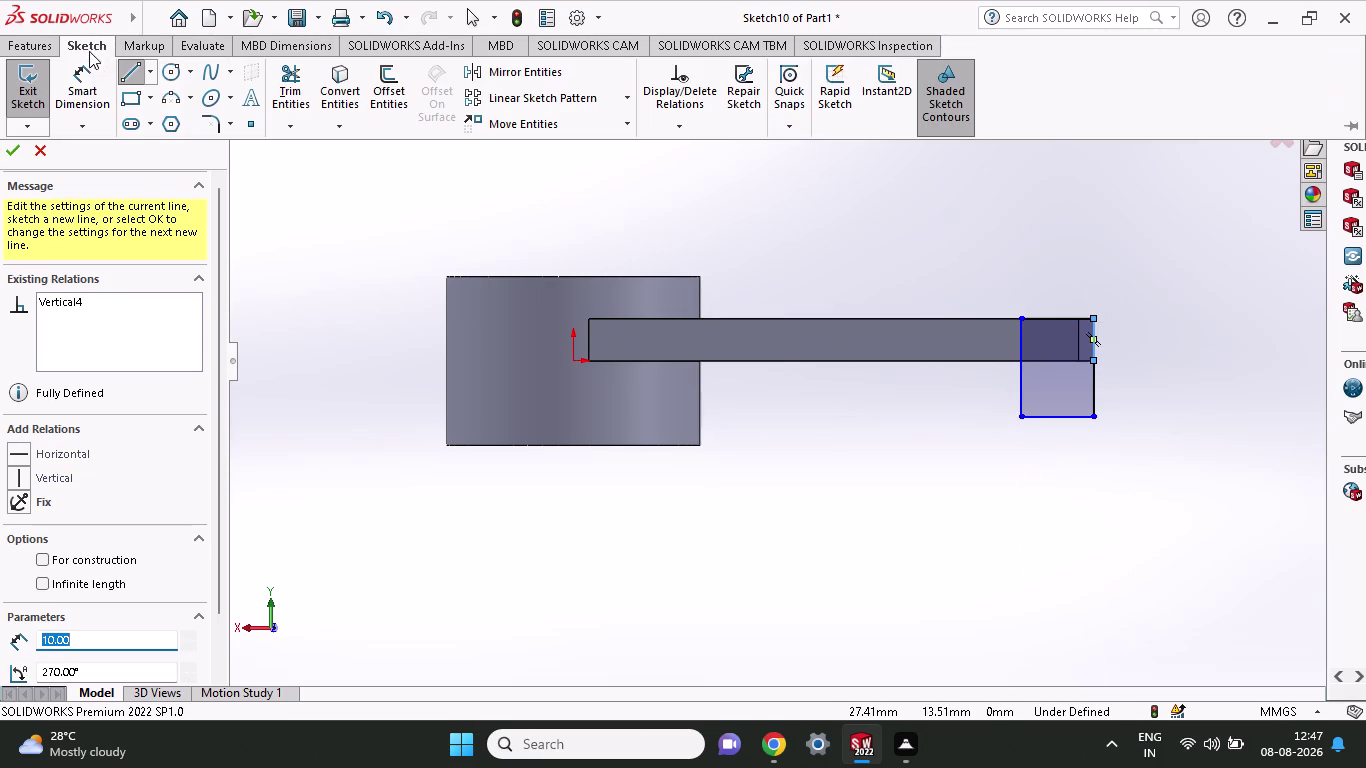
click(172, 65)
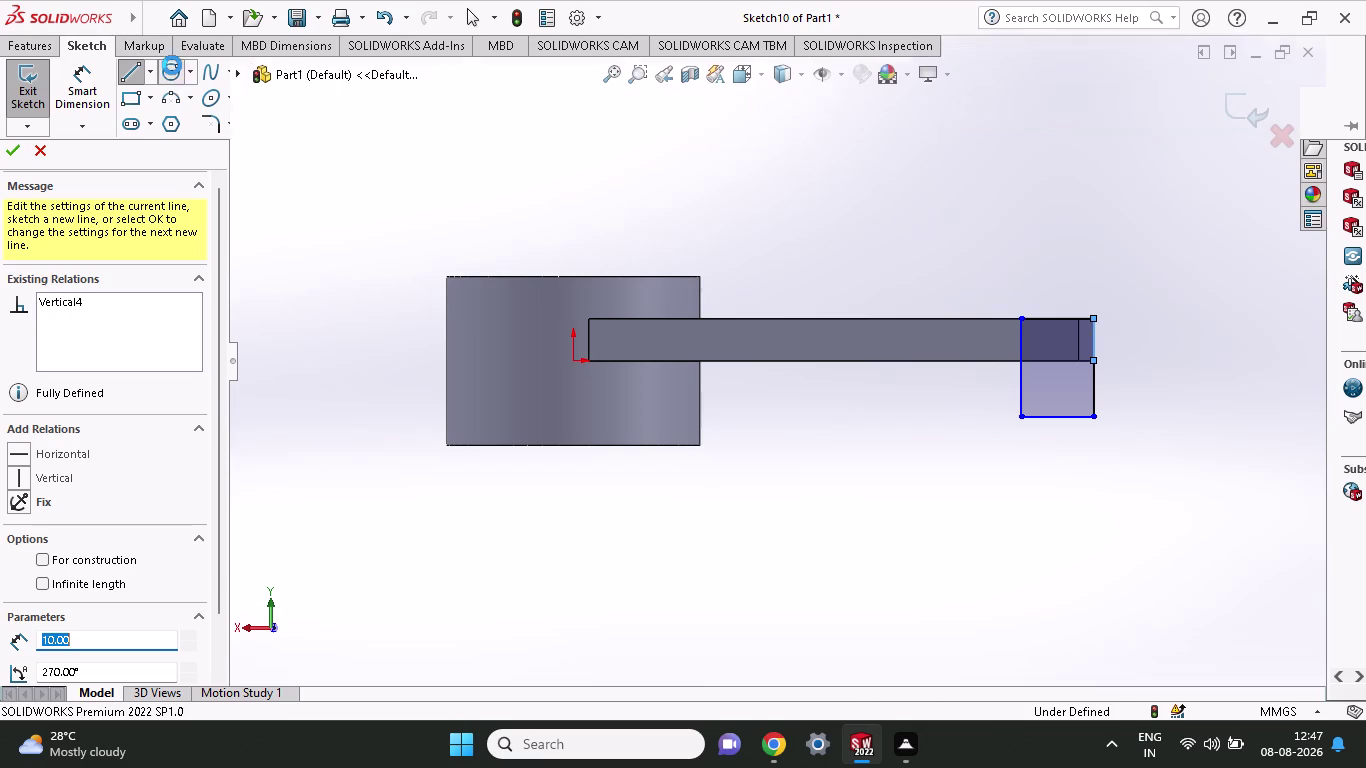
click(1038, 417)
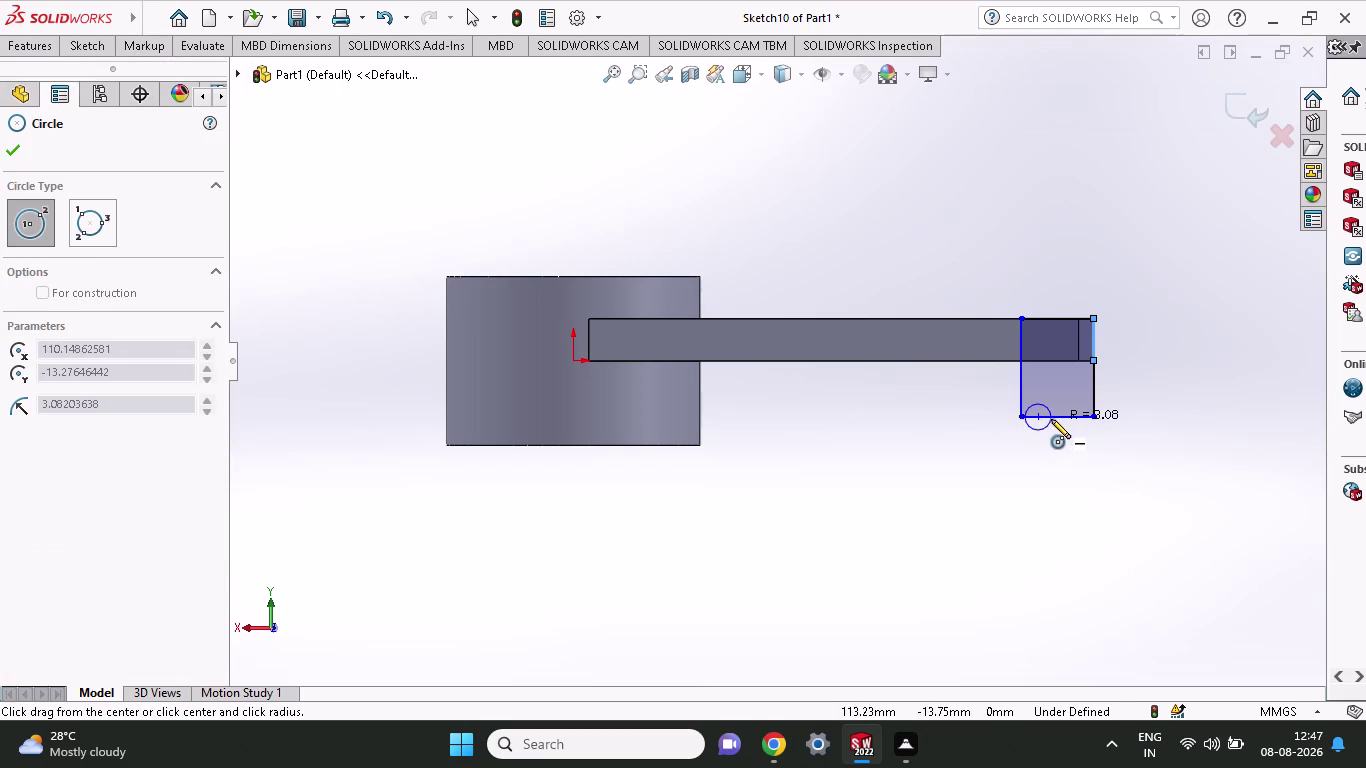
Draw a circle on the bottom edge reaching the corner, plus a smaller concentric circle.
key(Escape)
click(94, 41)
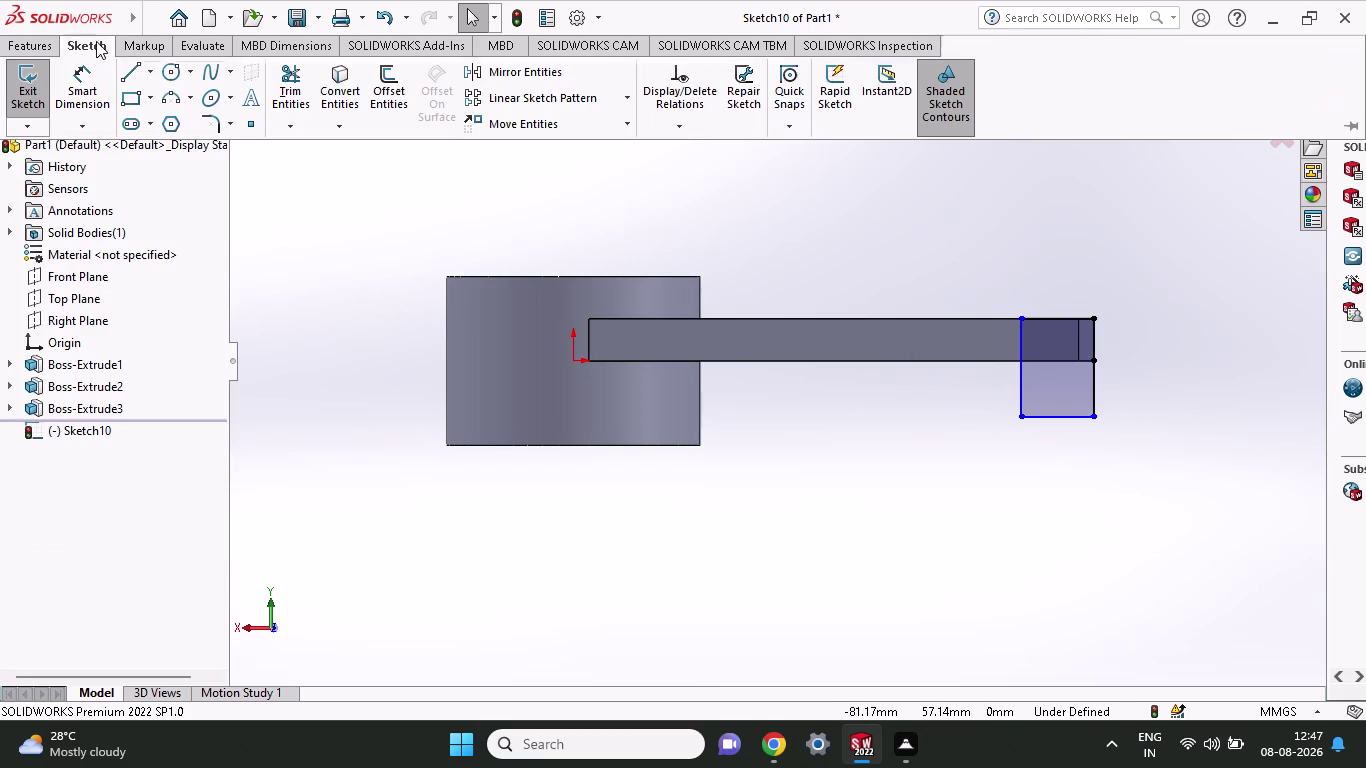
click(161, 69)
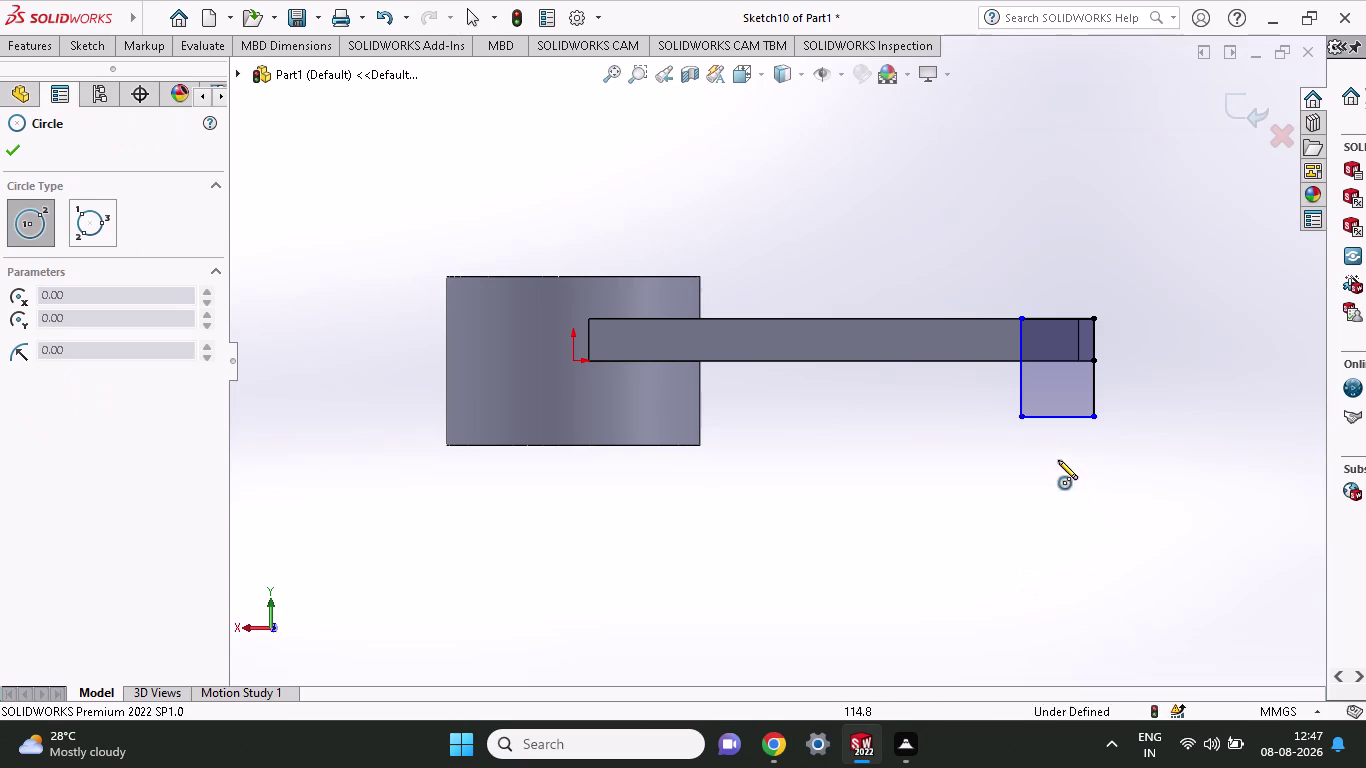
click(1058, 419)
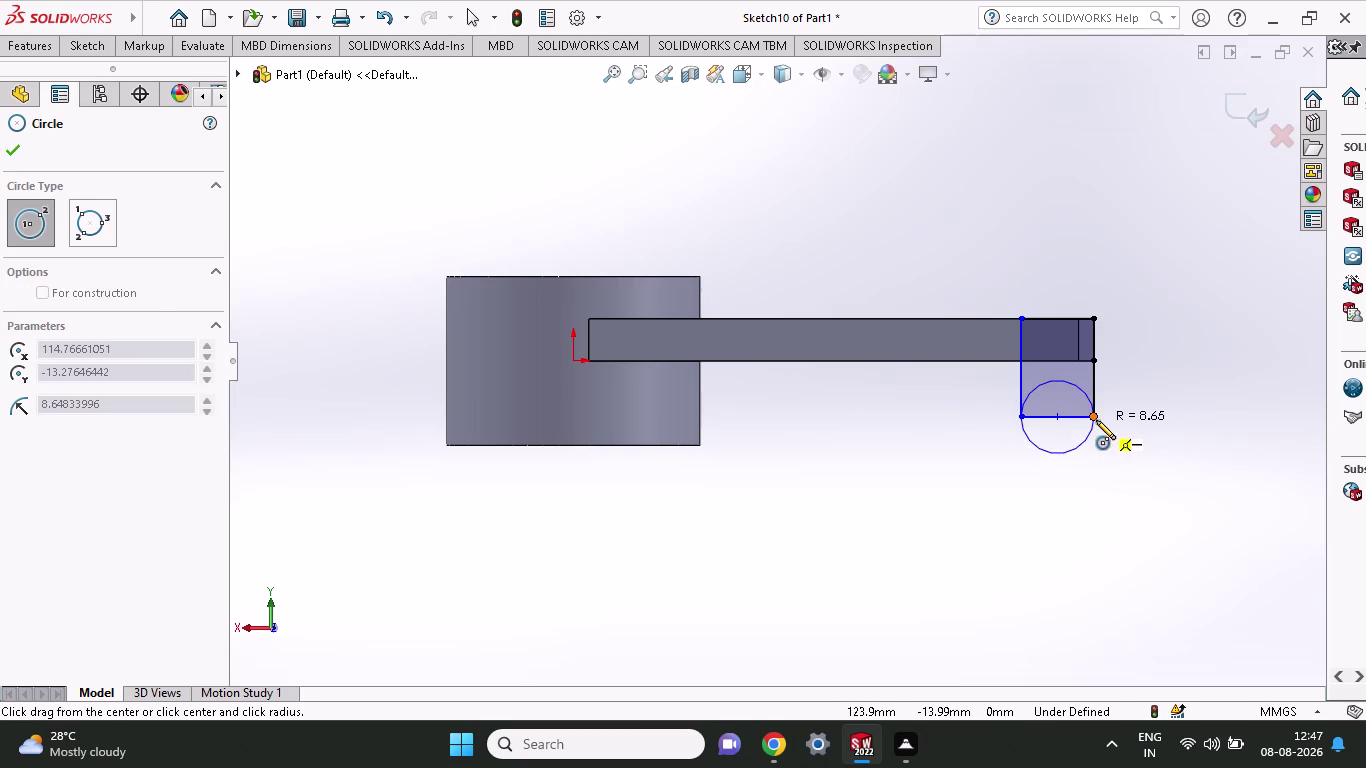
click(1096, 420)
click(1055, 414)
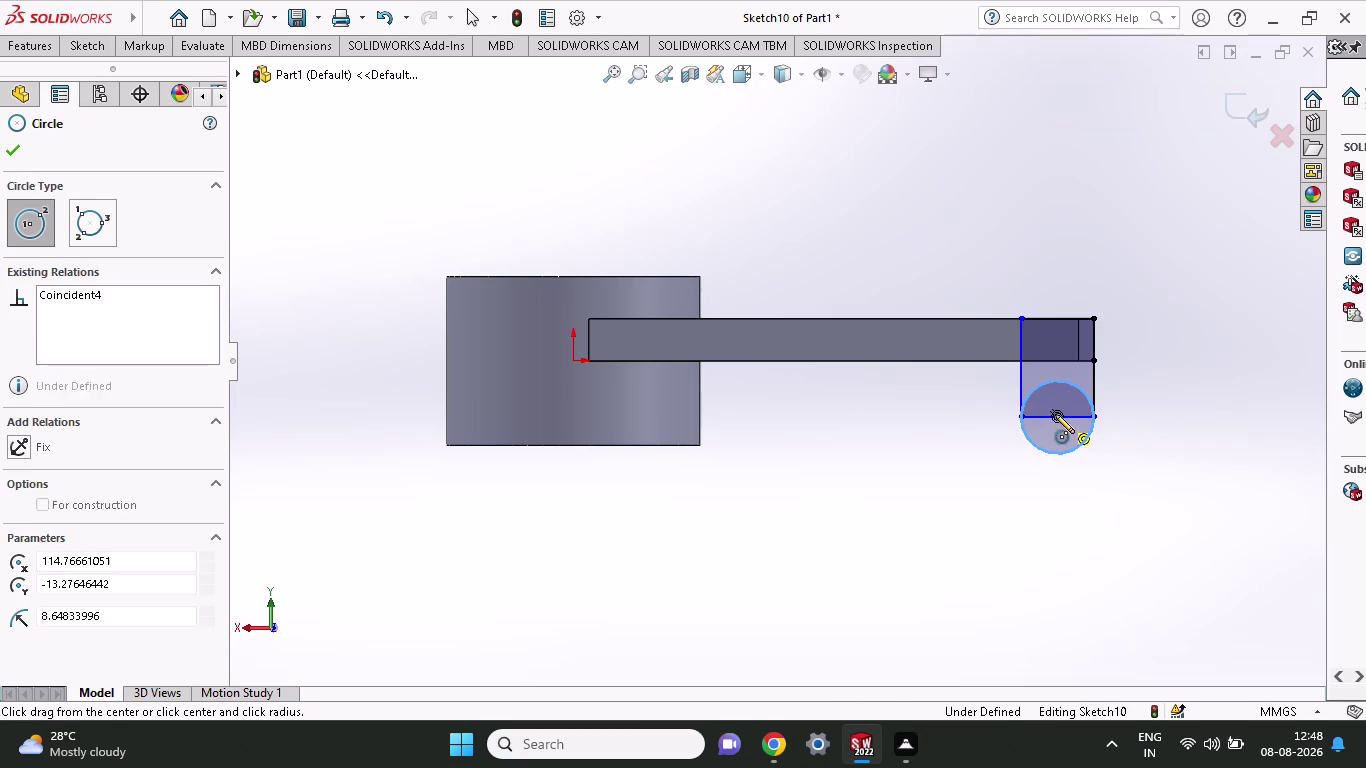
click(1071, 425)
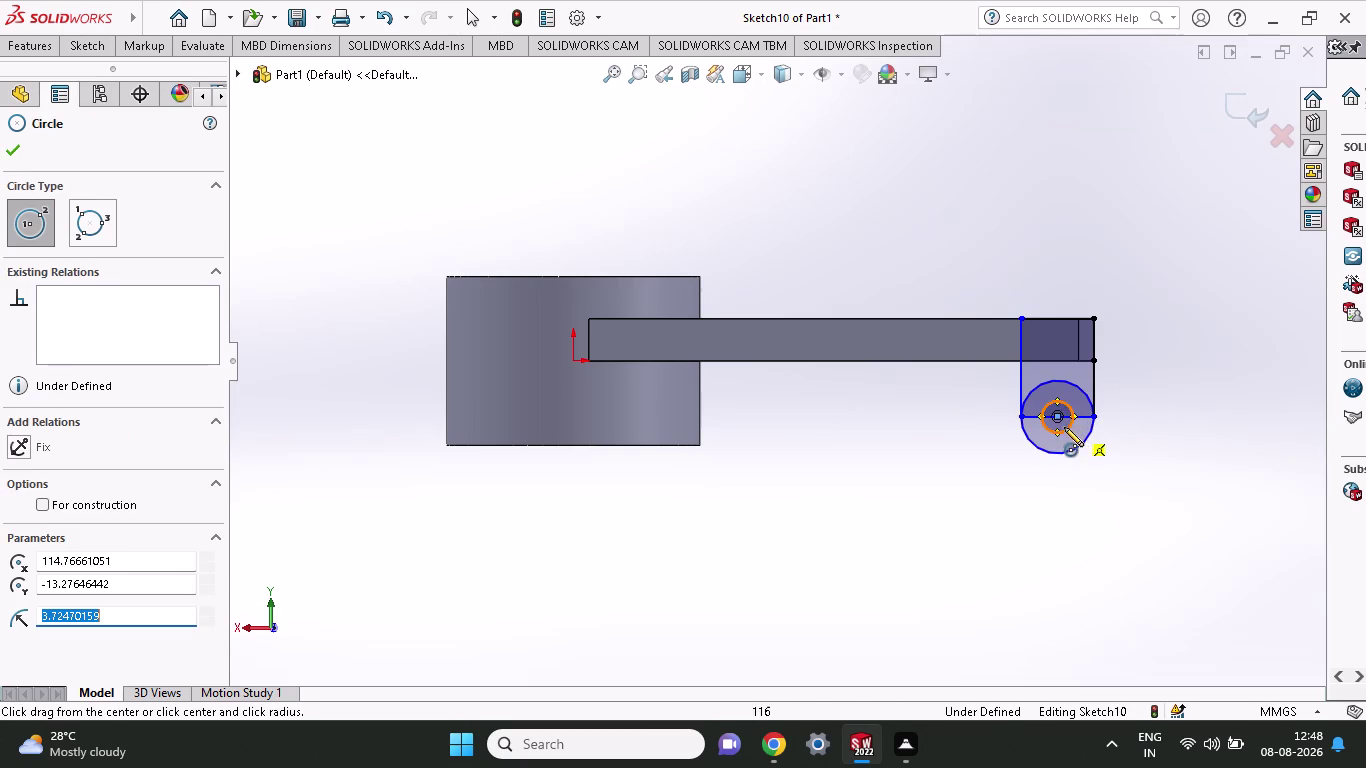
click(89, 49)
click(85, 81)
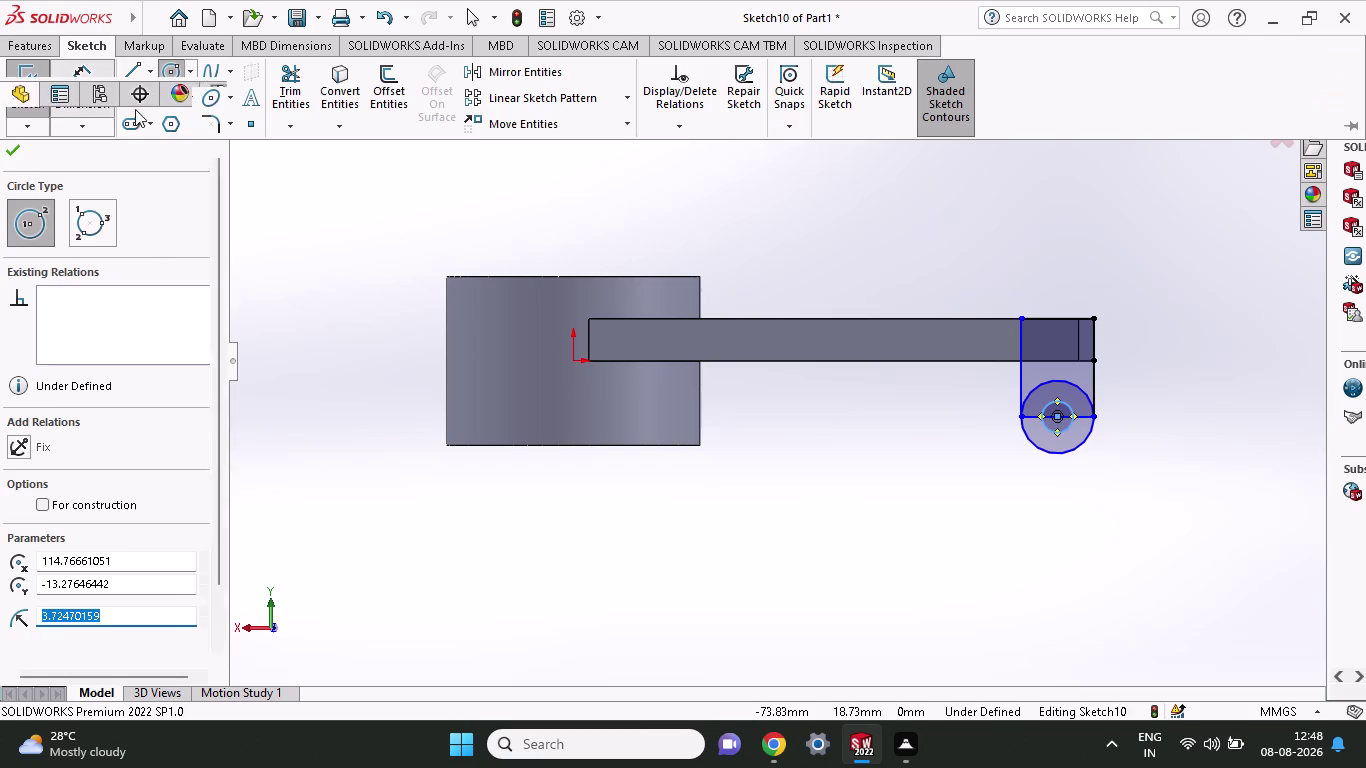
click(1018, 317)
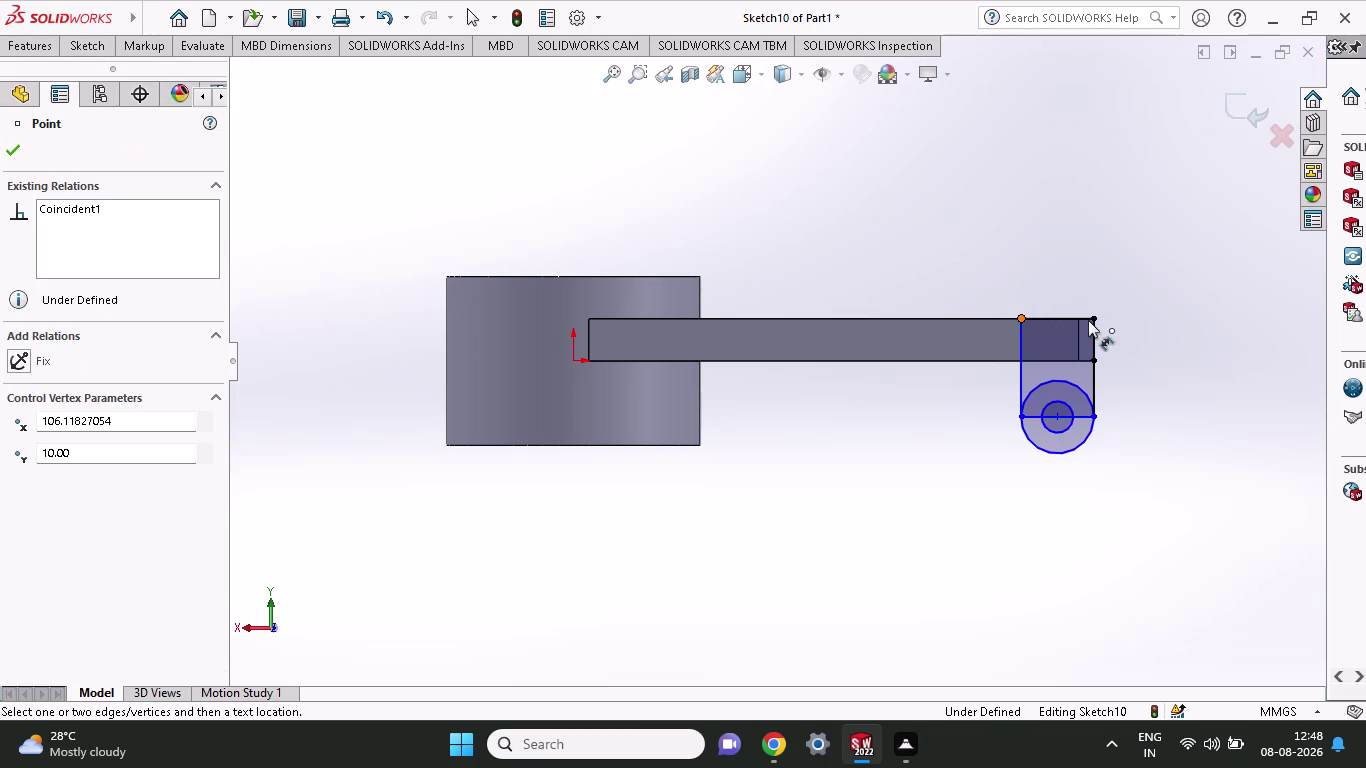
Dimension the outline's width and height to 25 mm each.
click(1092, 320)
click(1082, 244)
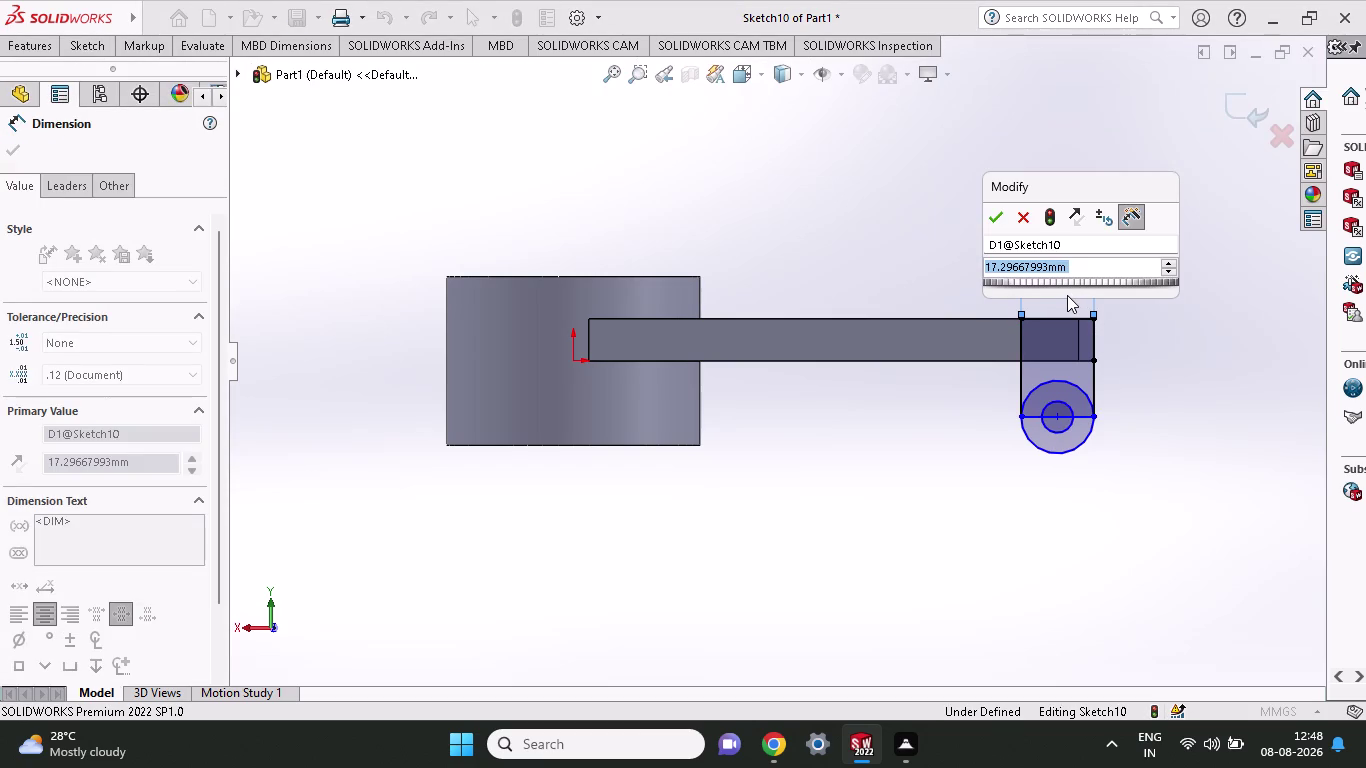
text(2)
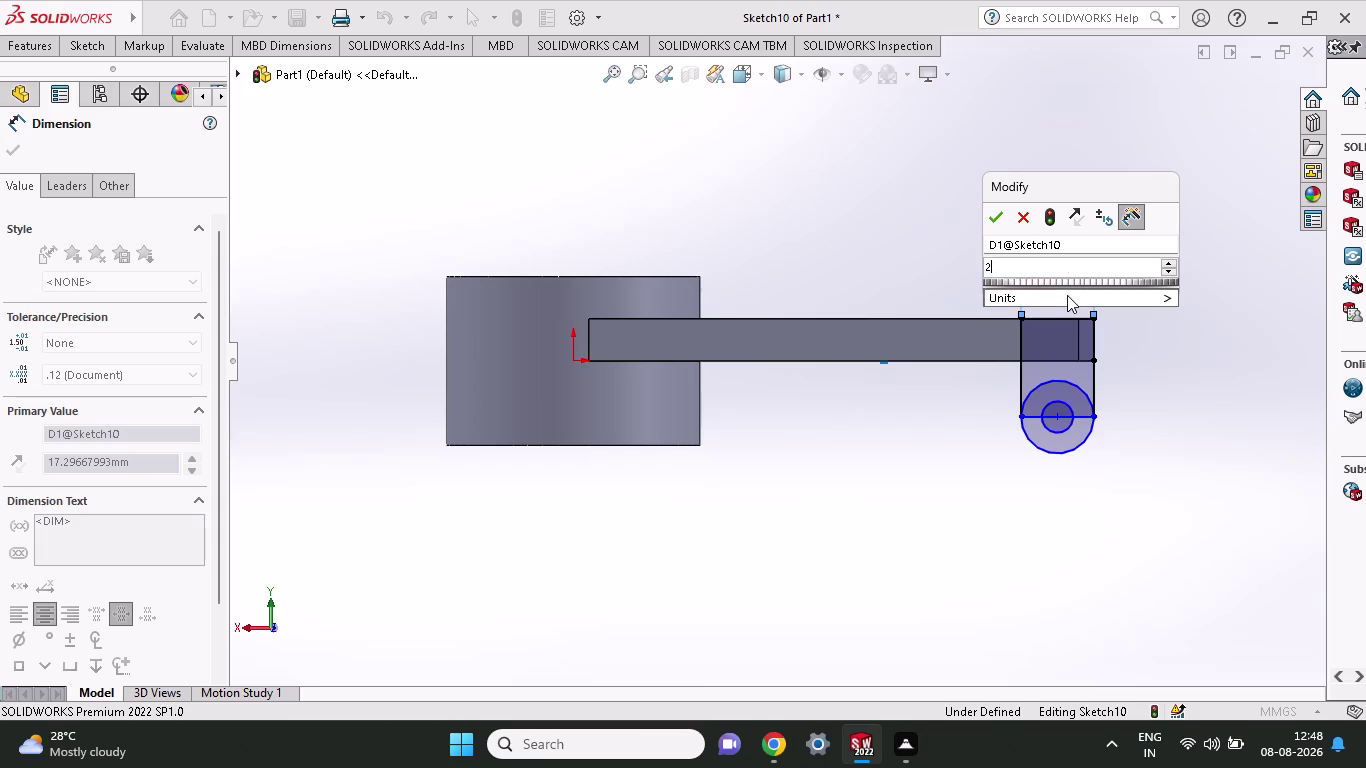
text(5)
key(Return)
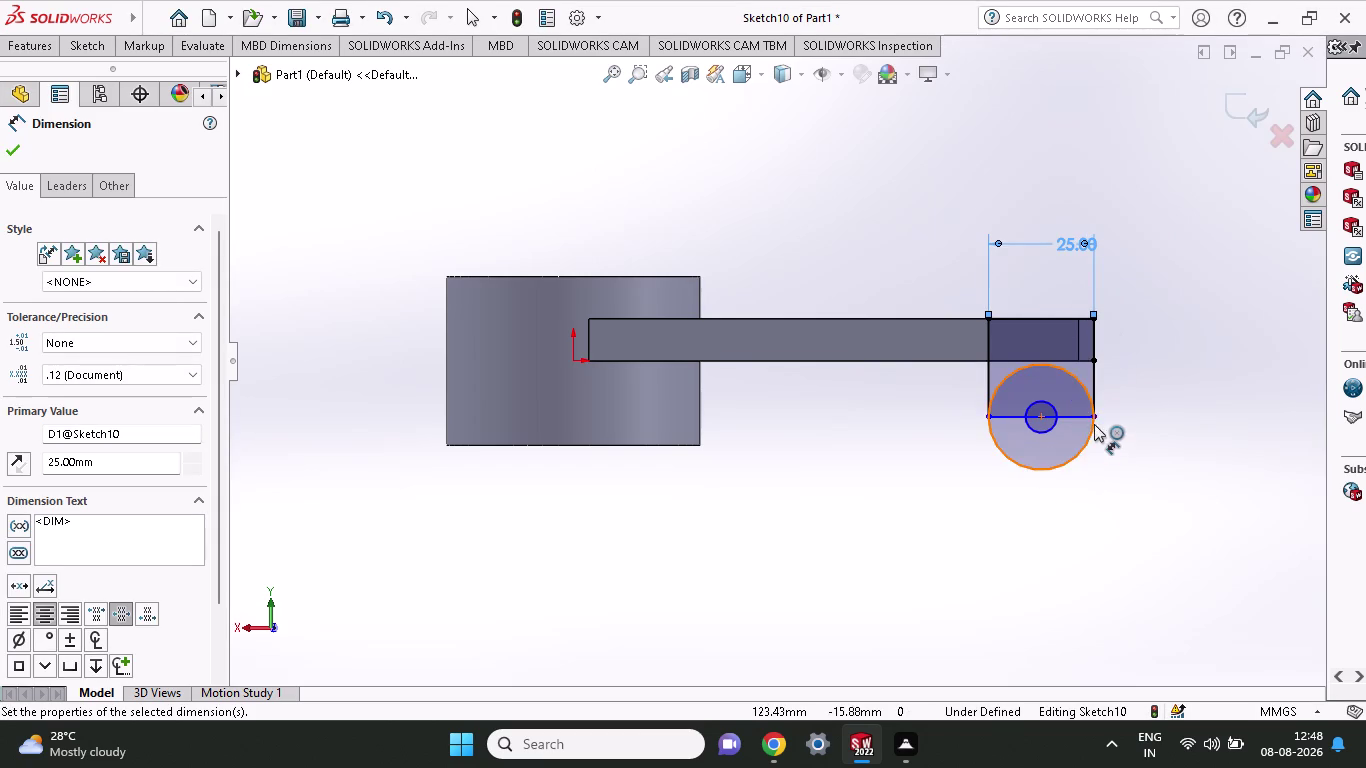
click(1094, 418)
click(1092, 314)
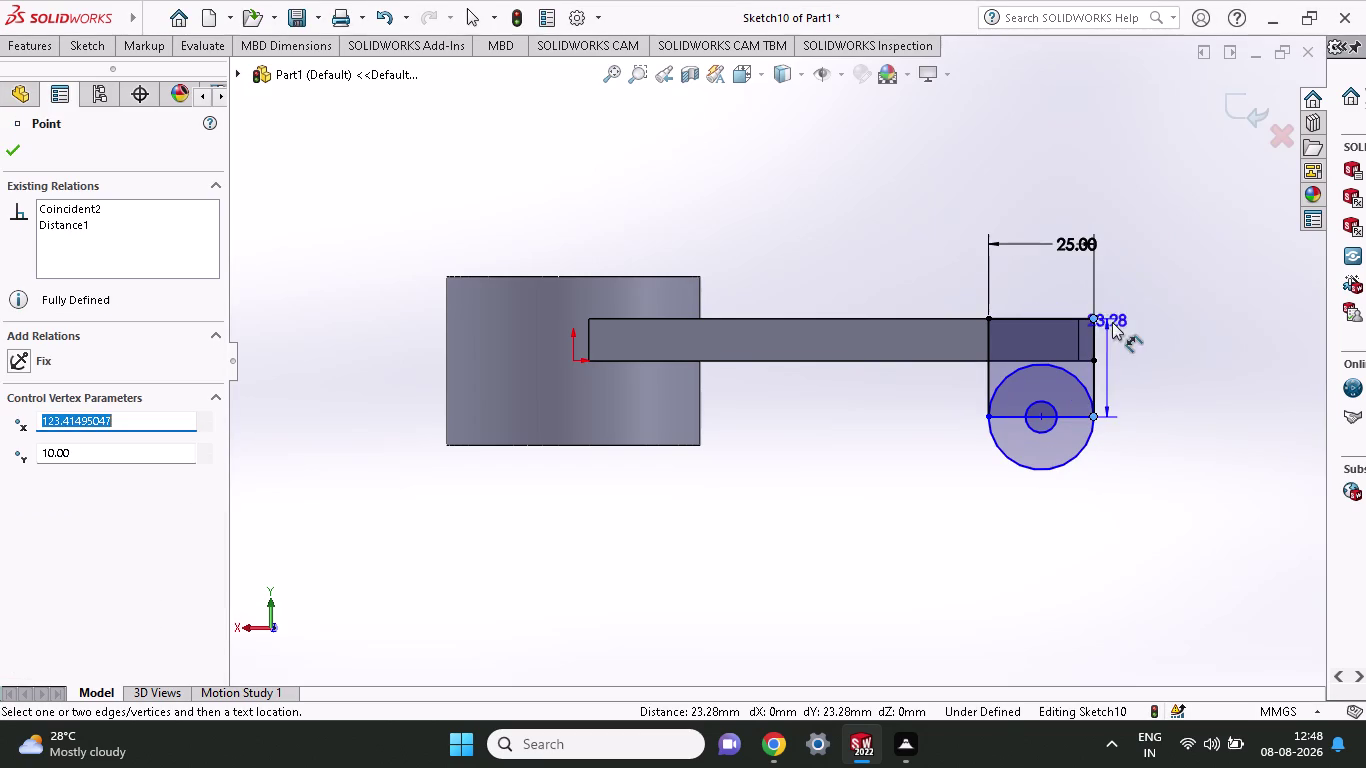
click(1160, 333)
text(2)
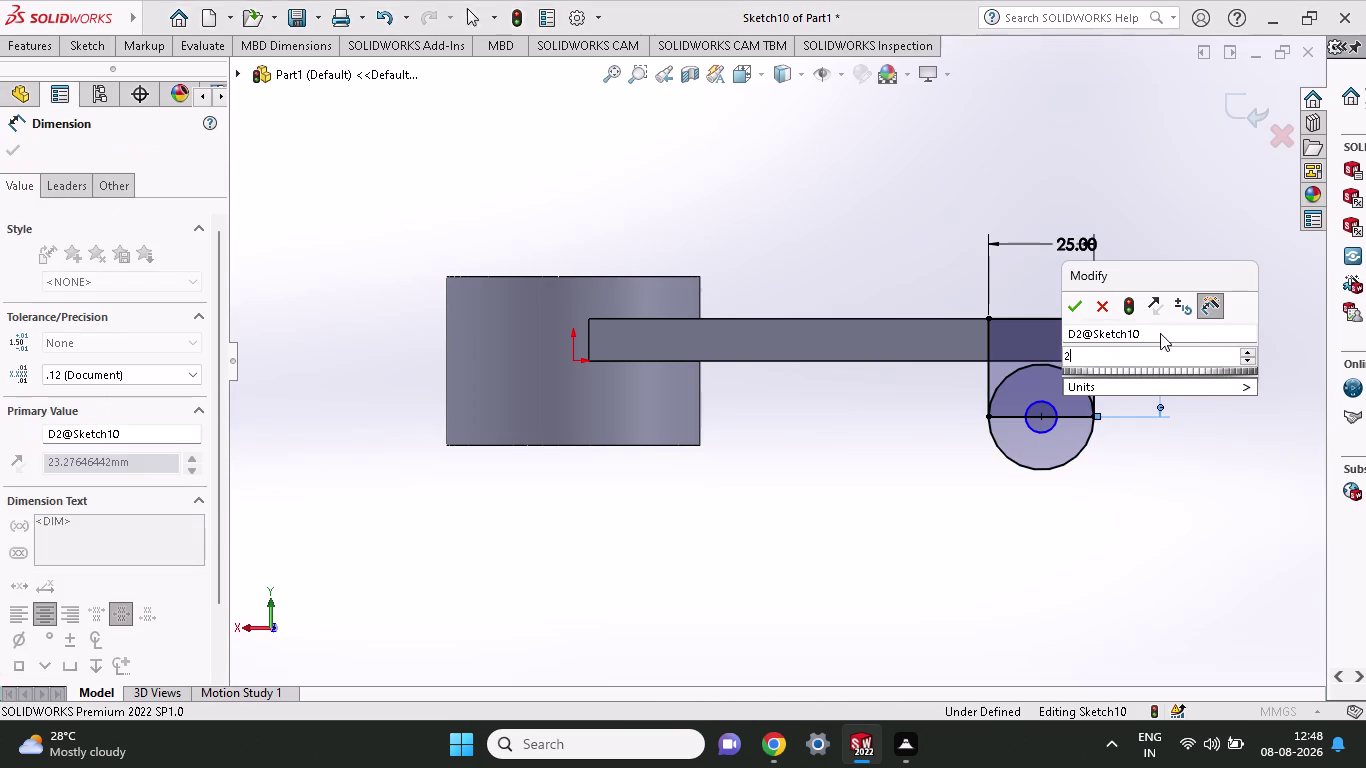
text(5)
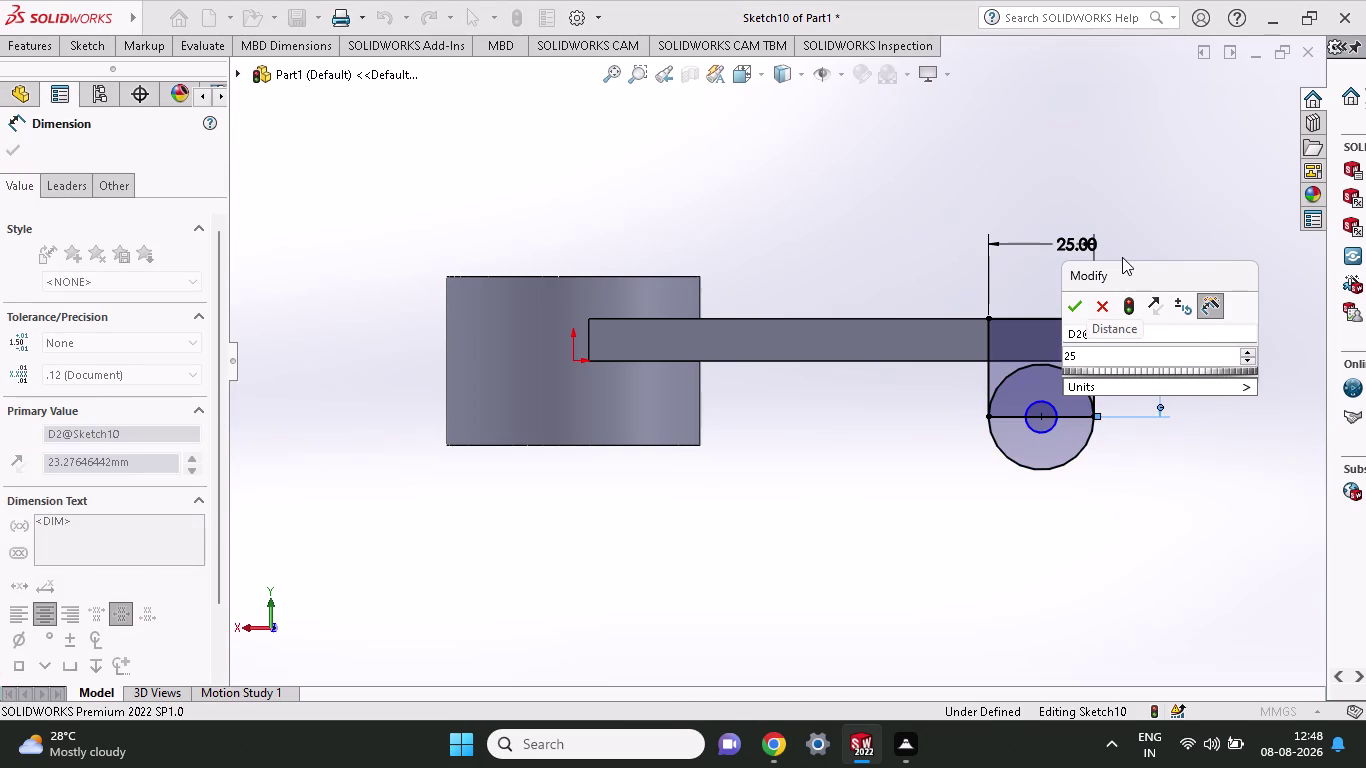
click(1047, 432)
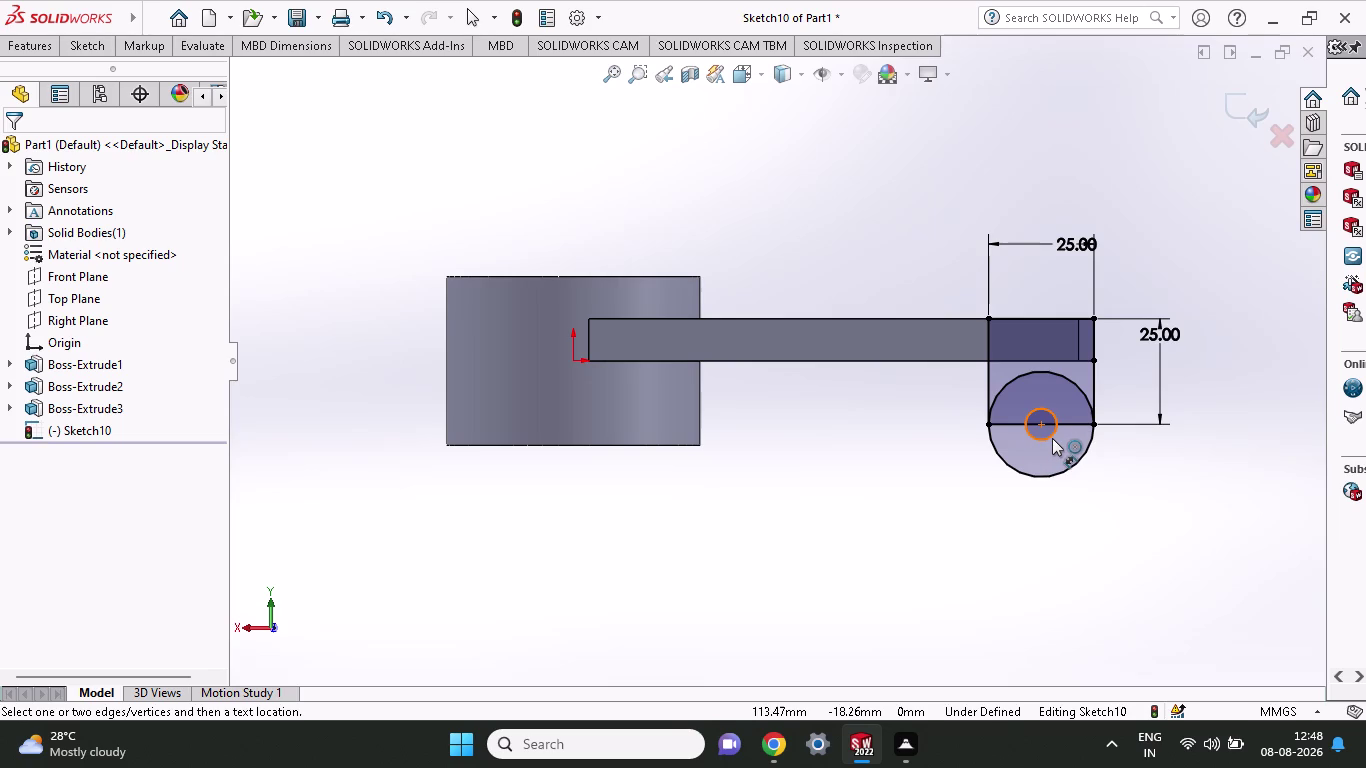
Set the small inner circle's diameter to 12 mm.
click(1048, 436)
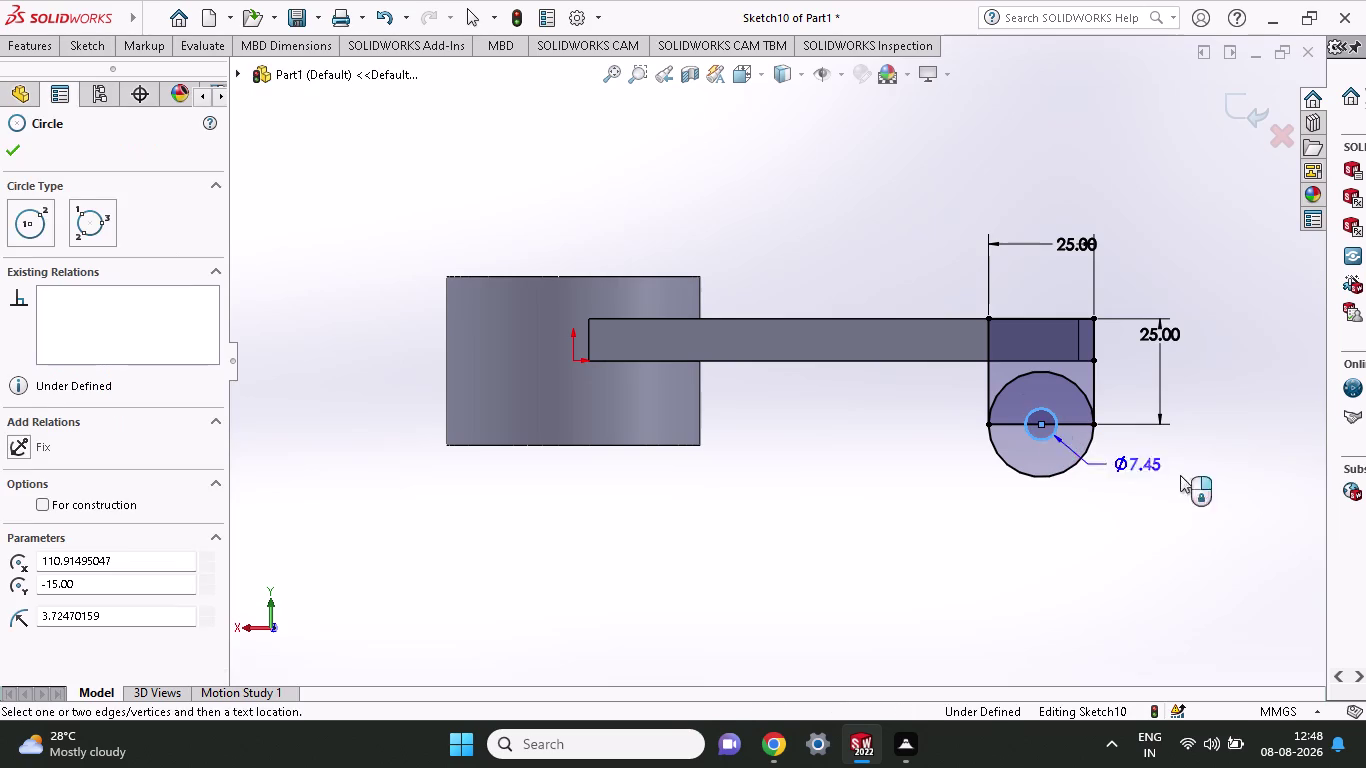
click(1203, 480)
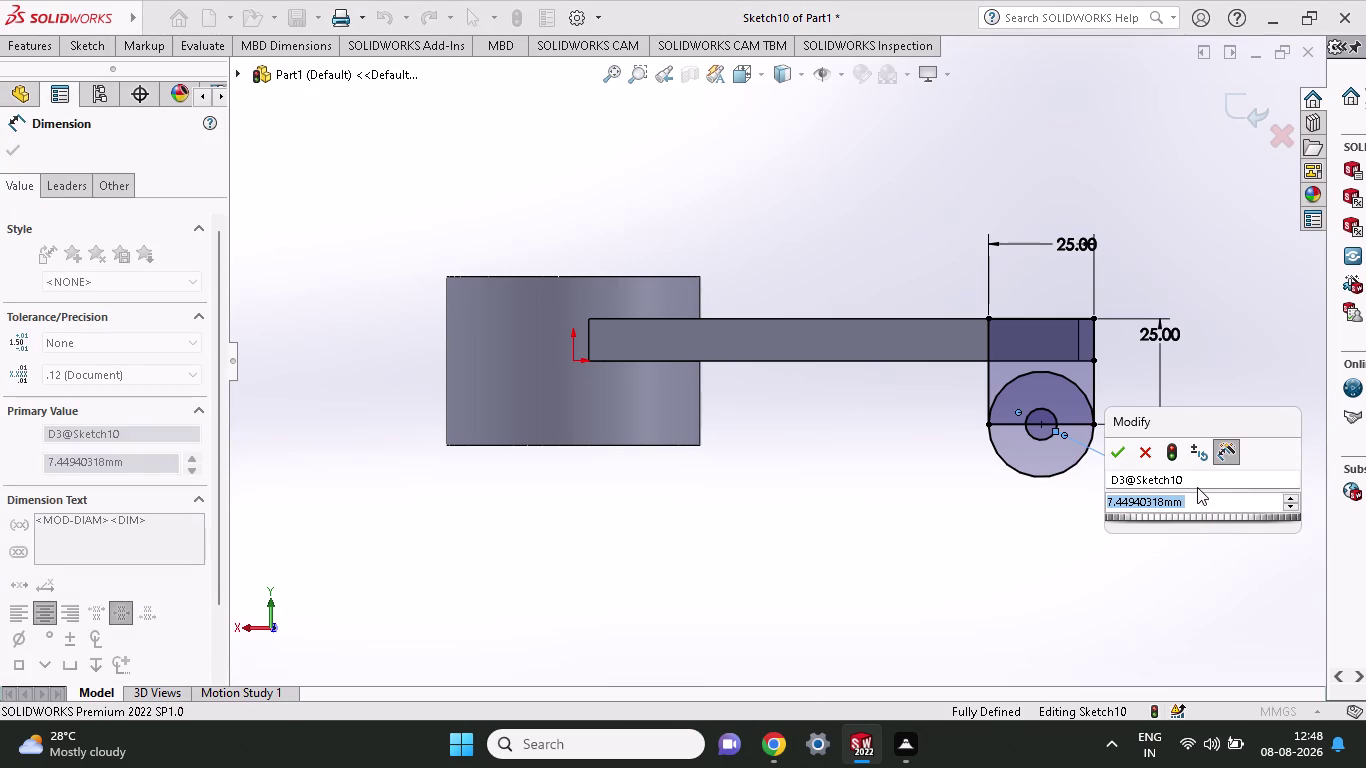
text(12)
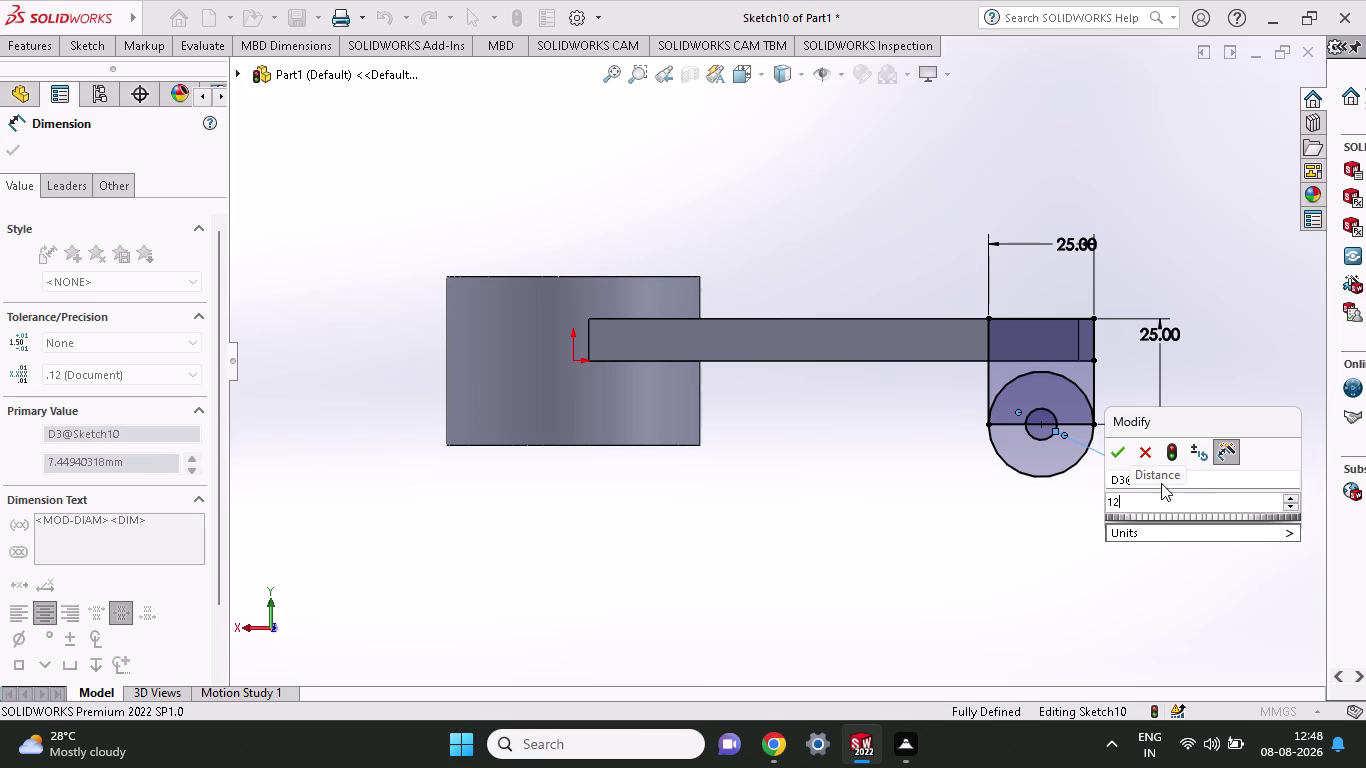
click(1114, 454)
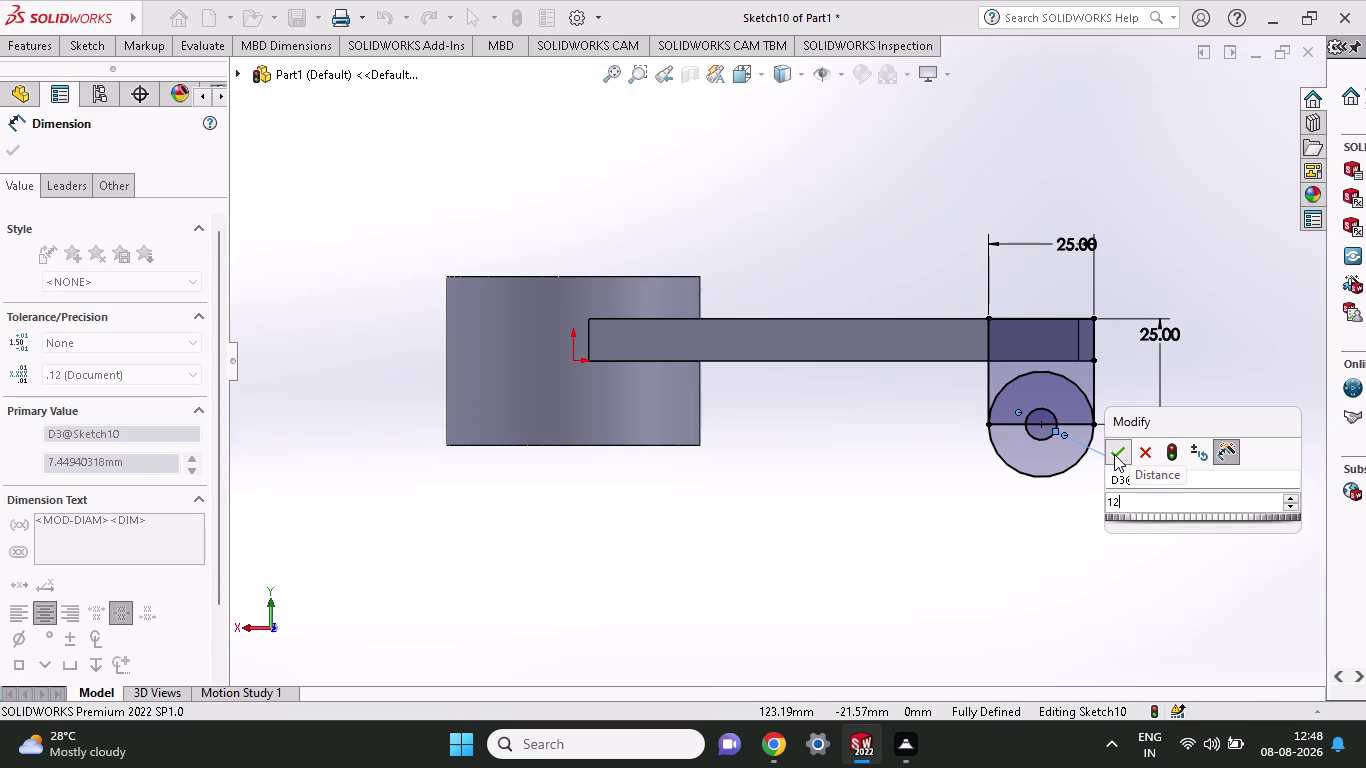
scroll(down, 3)
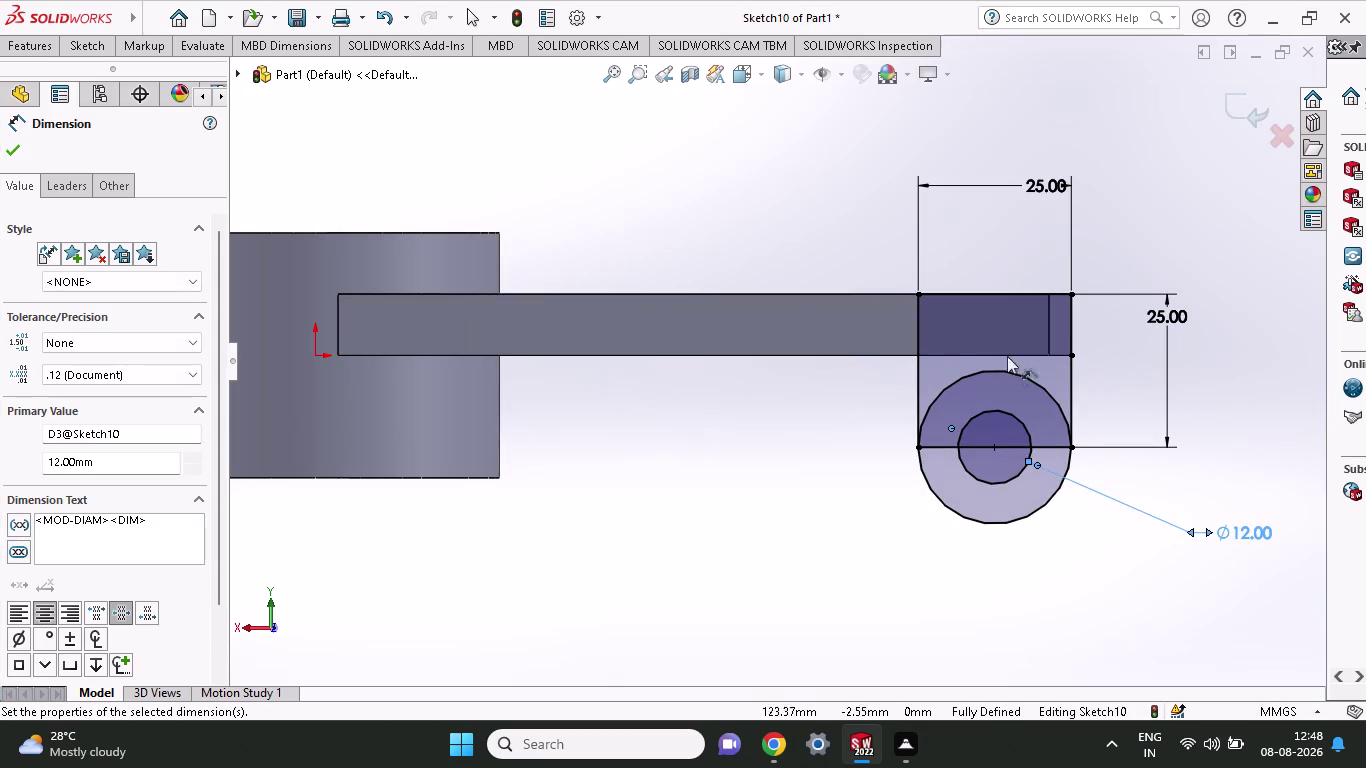
Power-trim the big circle's inner arc and the stray line segments around the rounded end.
click(93, 52)
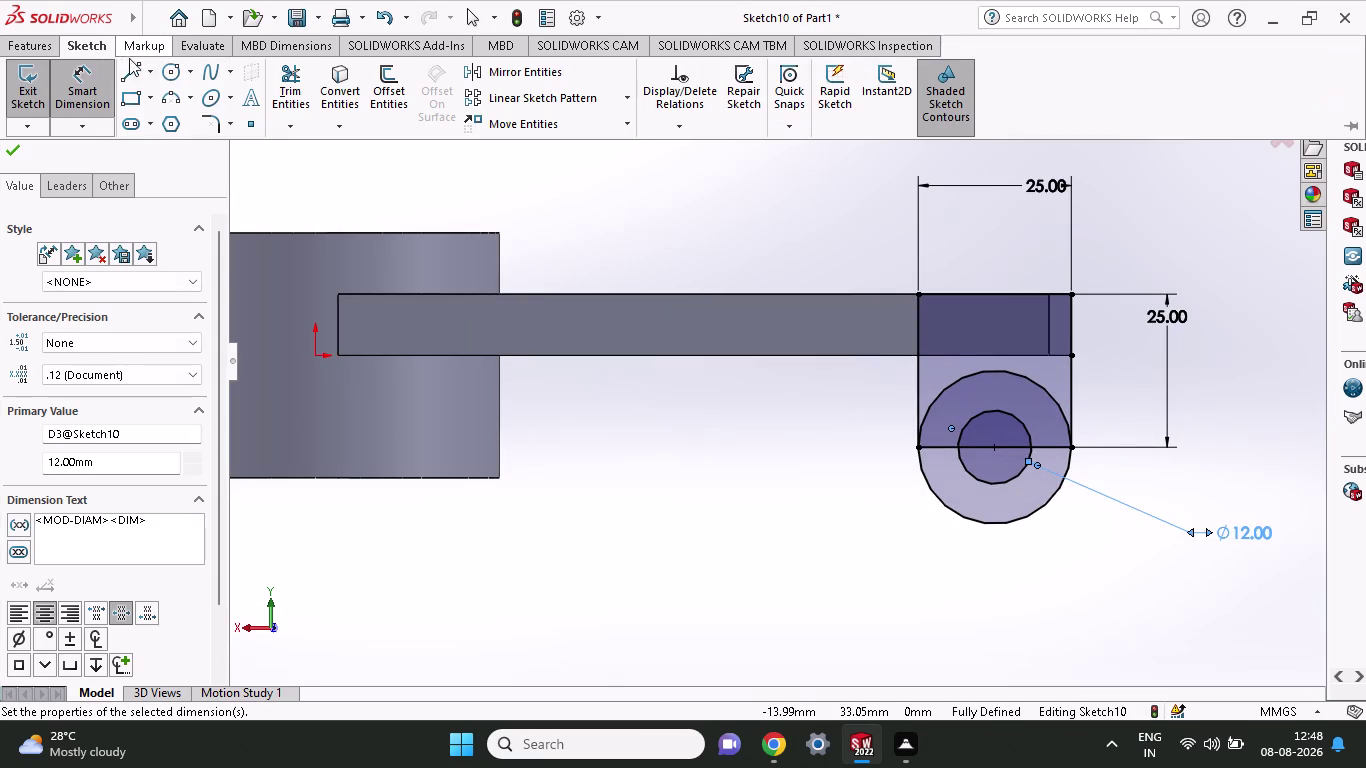
click(285, 75)
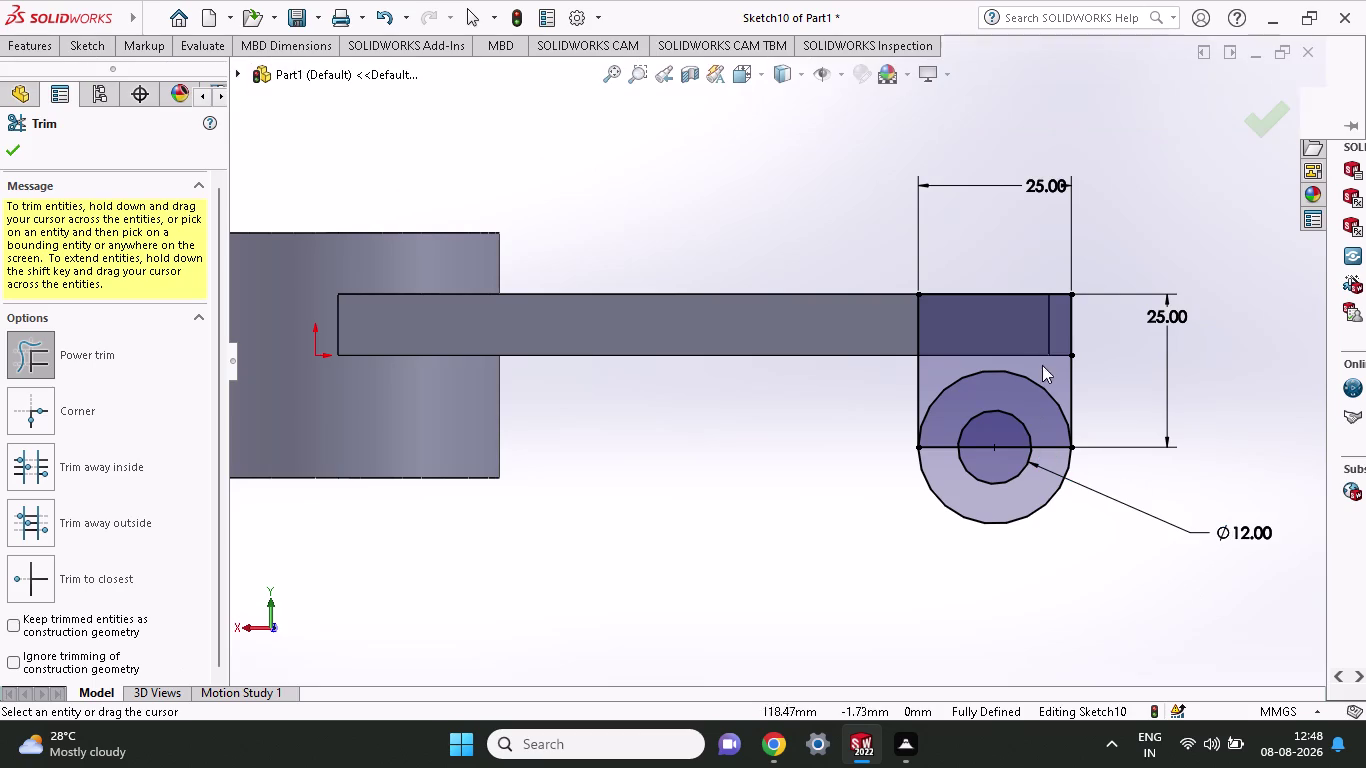
drag(1053, 372, 1043, 411)
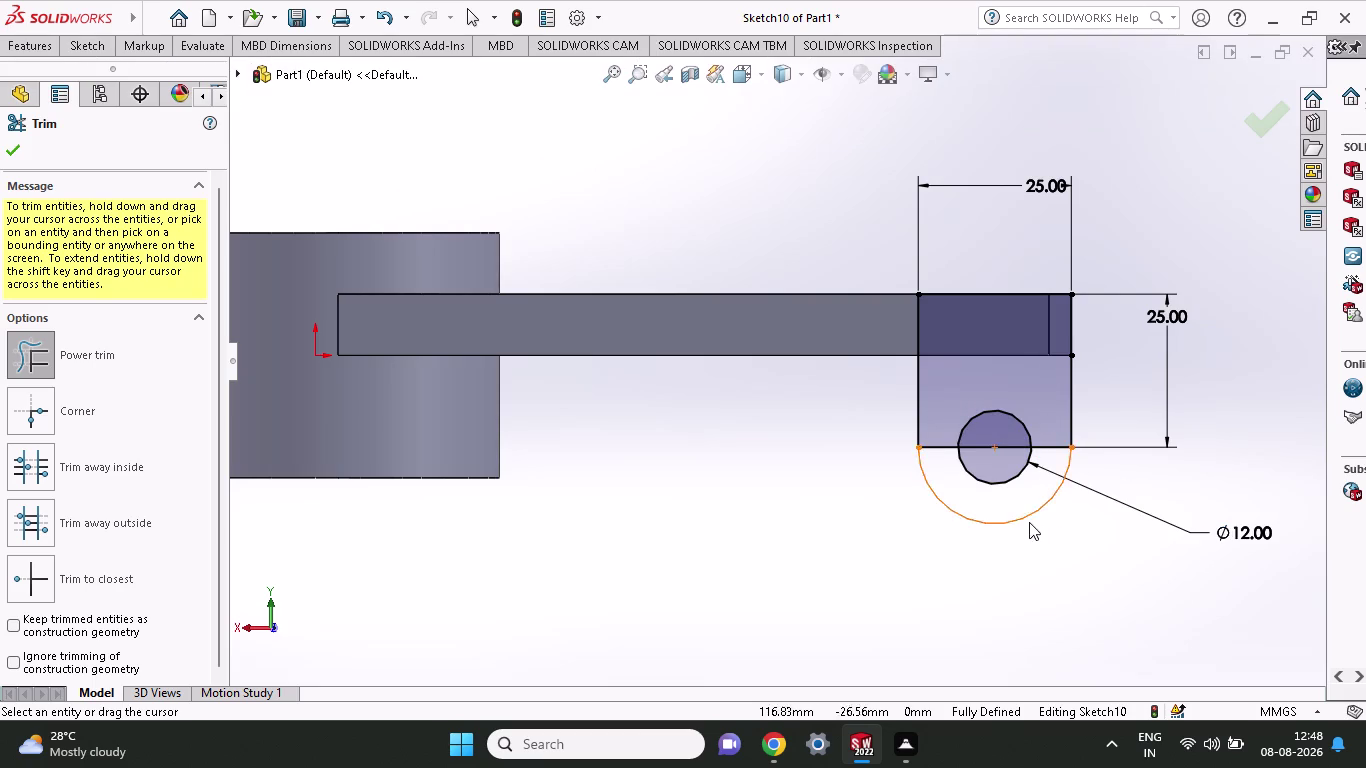
drag(1048, 421, 1049, 463)
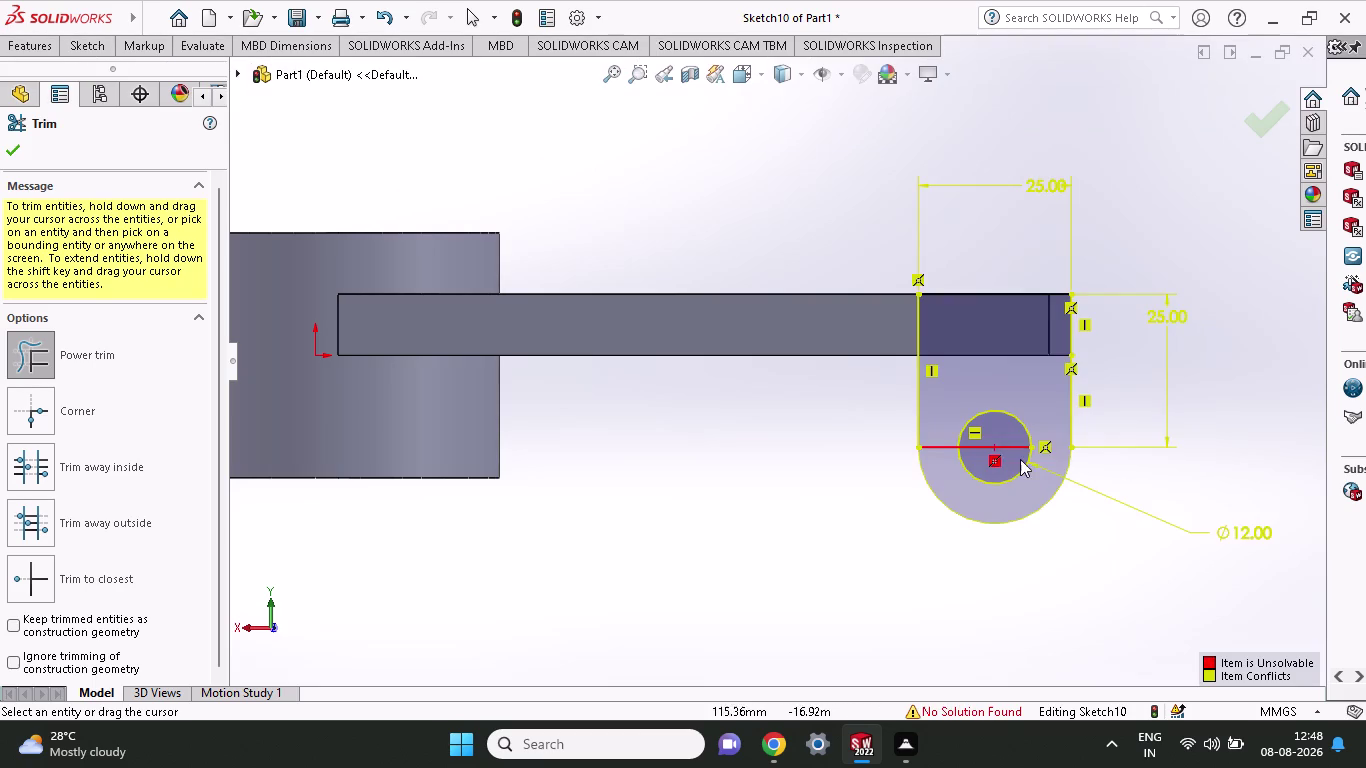
drag(999, 432, 999, 453)
drag(929, 417, 938, 453)
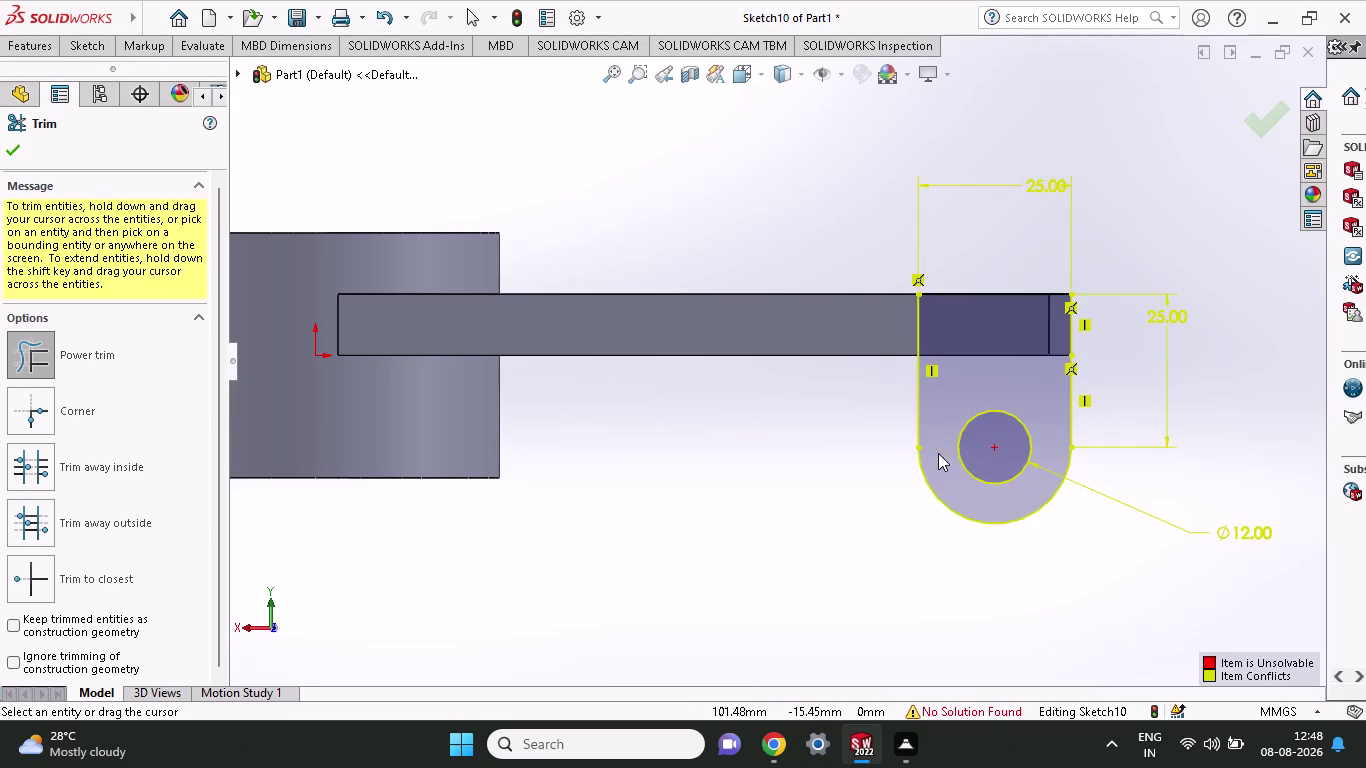
drag(938, 453, 940, 469)
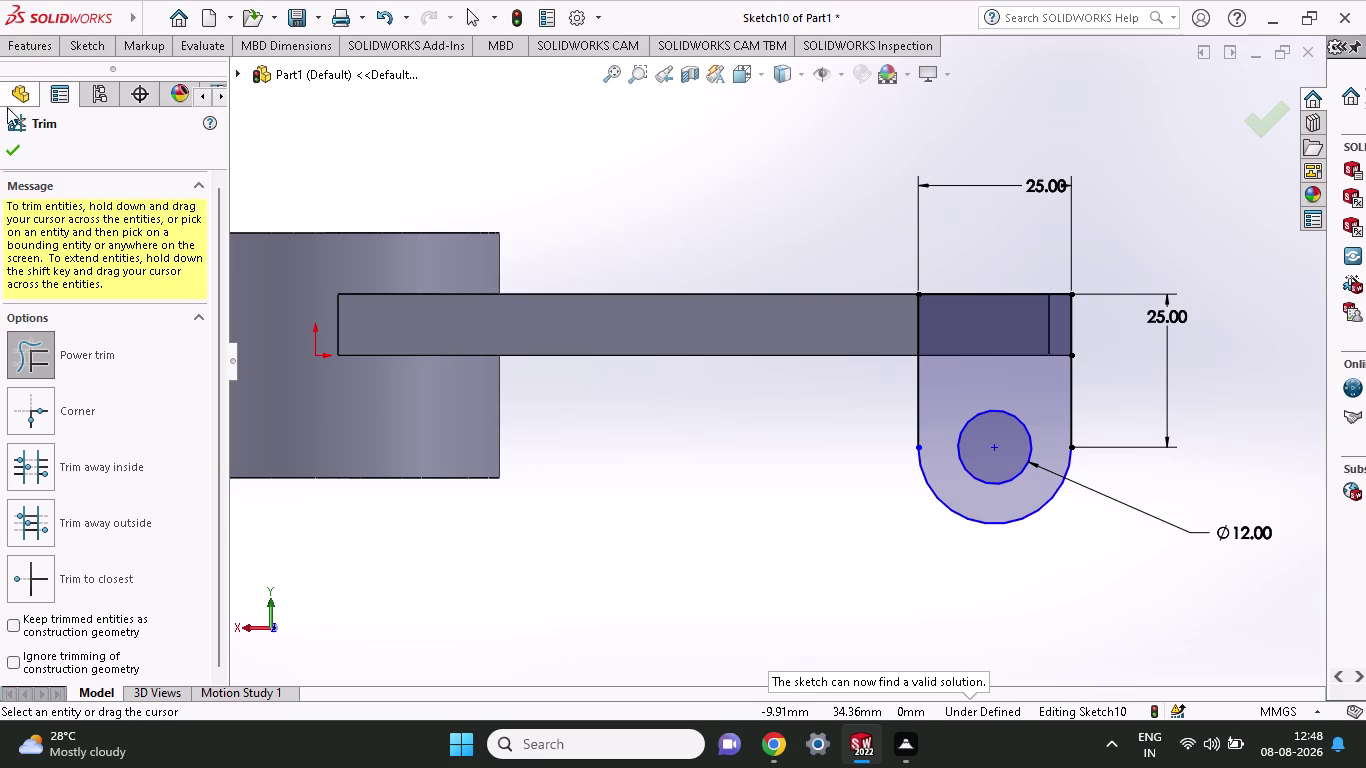
click(13, 140)
click(24, 48)
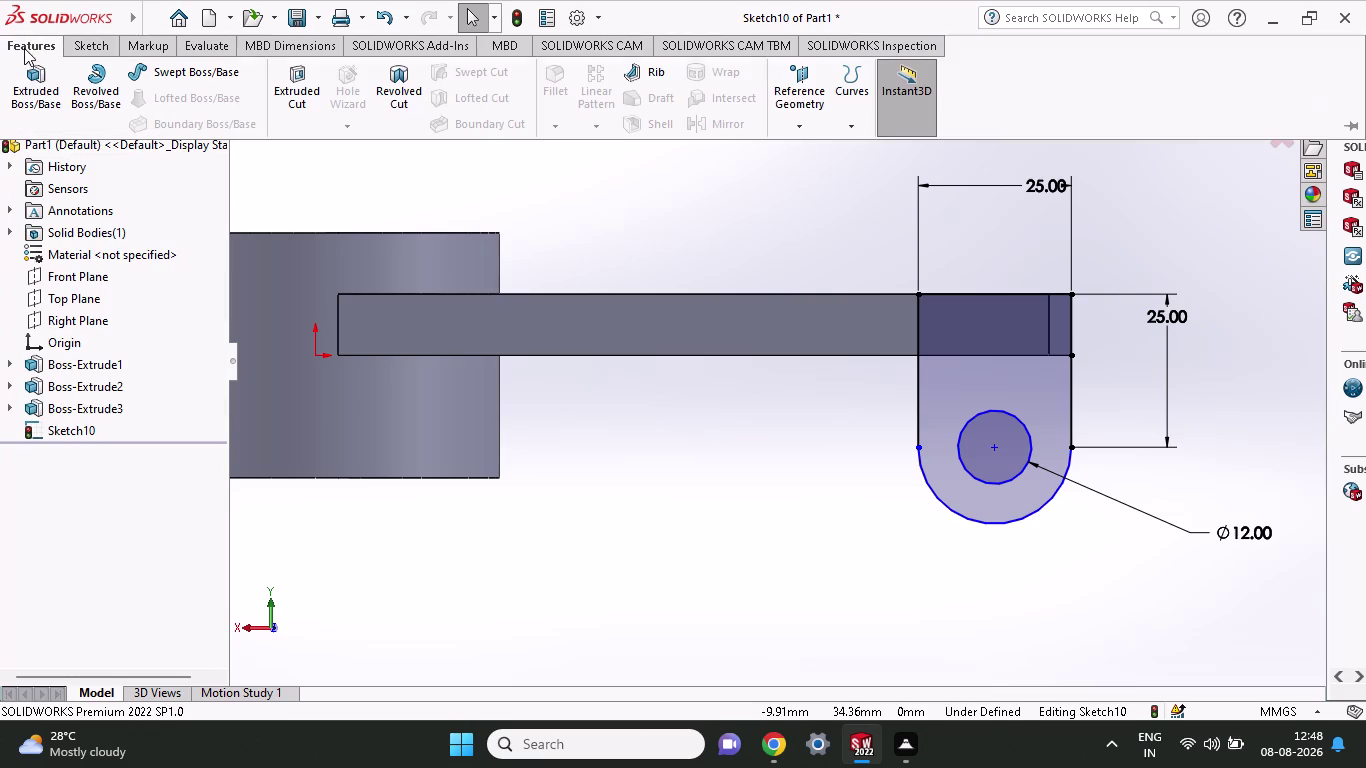
Preview a boss extrusion of the lug profile, changed from Mid Plane to Blind at 21 mm.
click(32, 77)
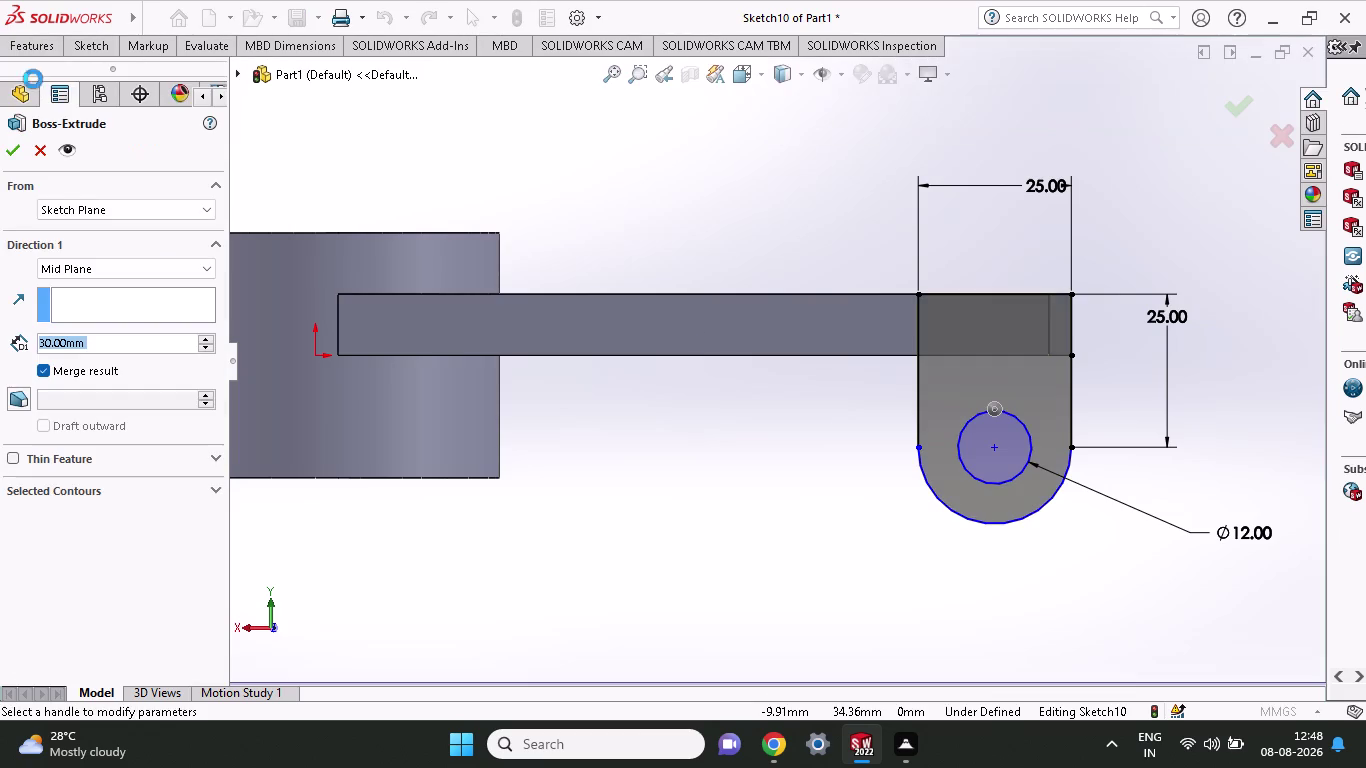
middle_drag(865, 548, 869, 234)
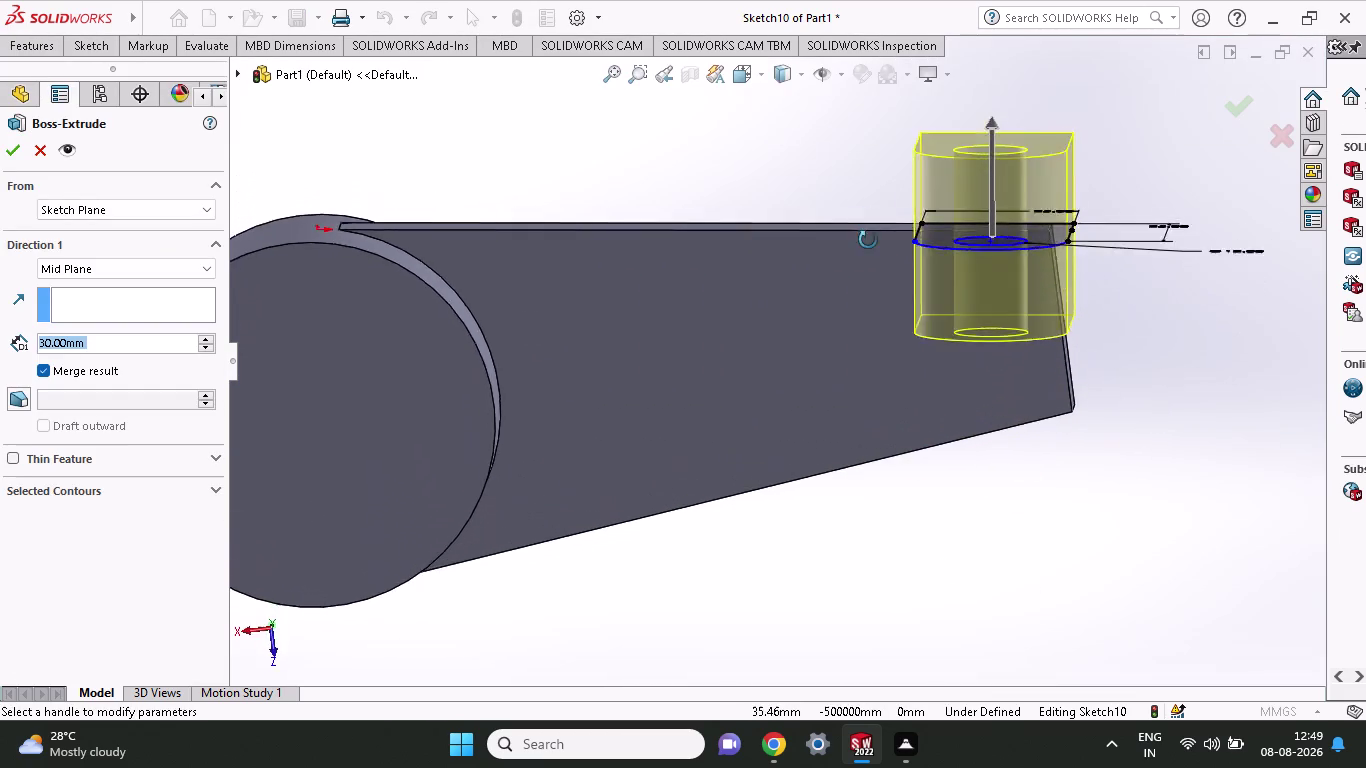
middle_drag(869, 234, 874, 191)
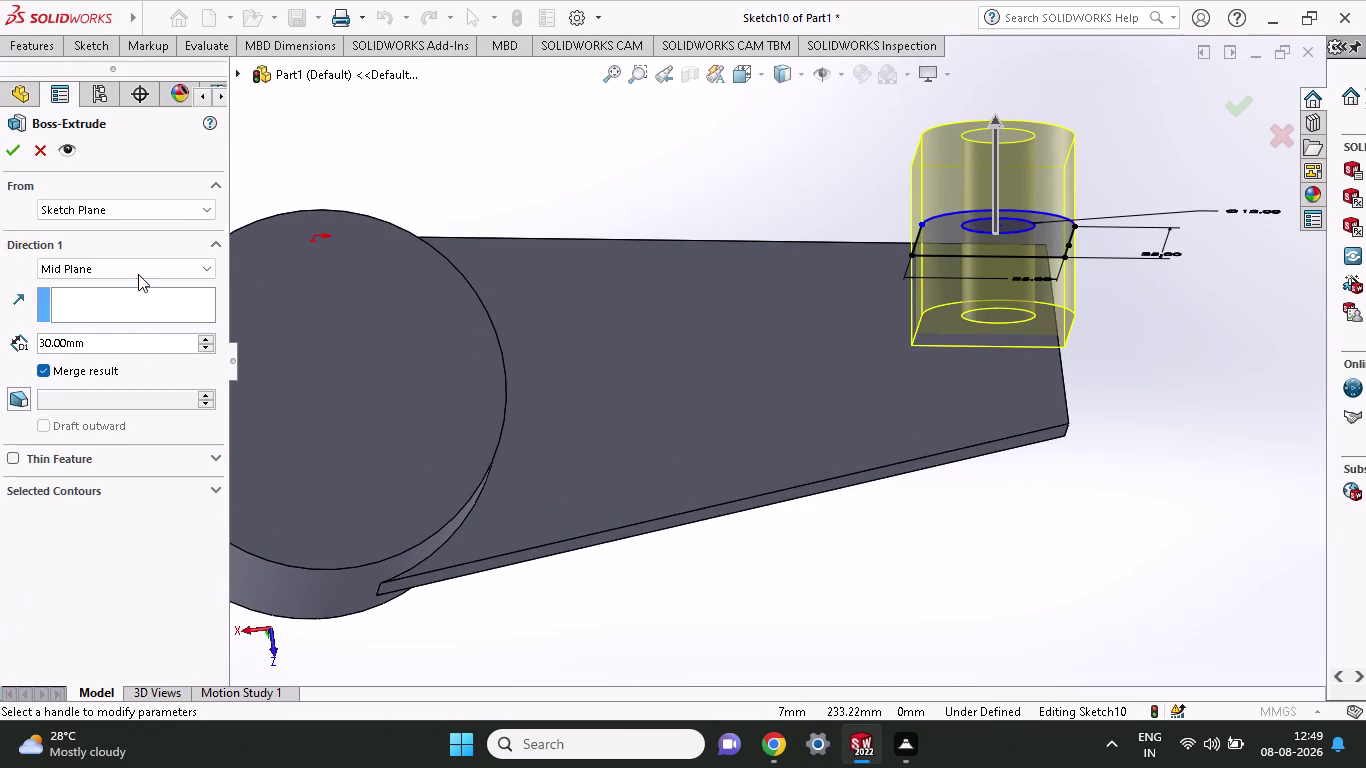
click(138, 265)
click(138, 286)
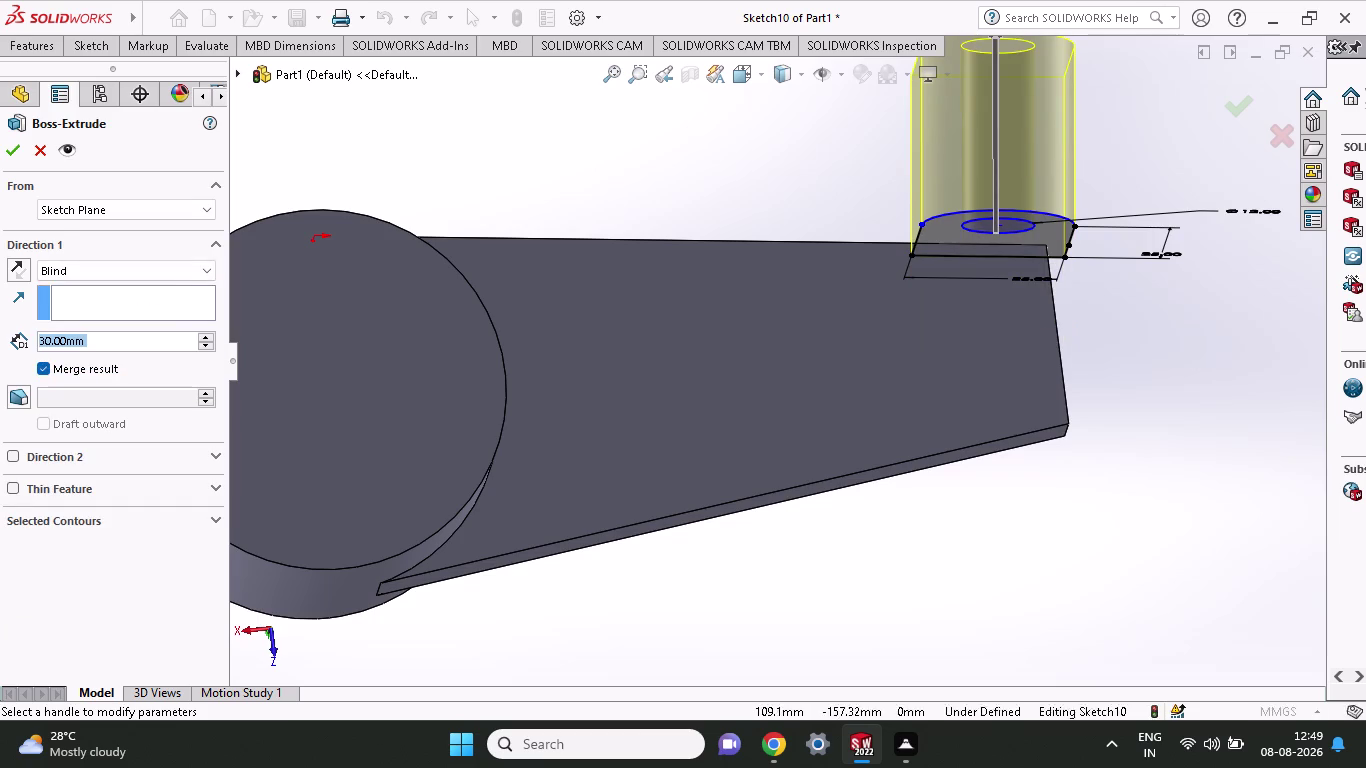
scroll(up, 3)
drag(959, 77, 952, 360)
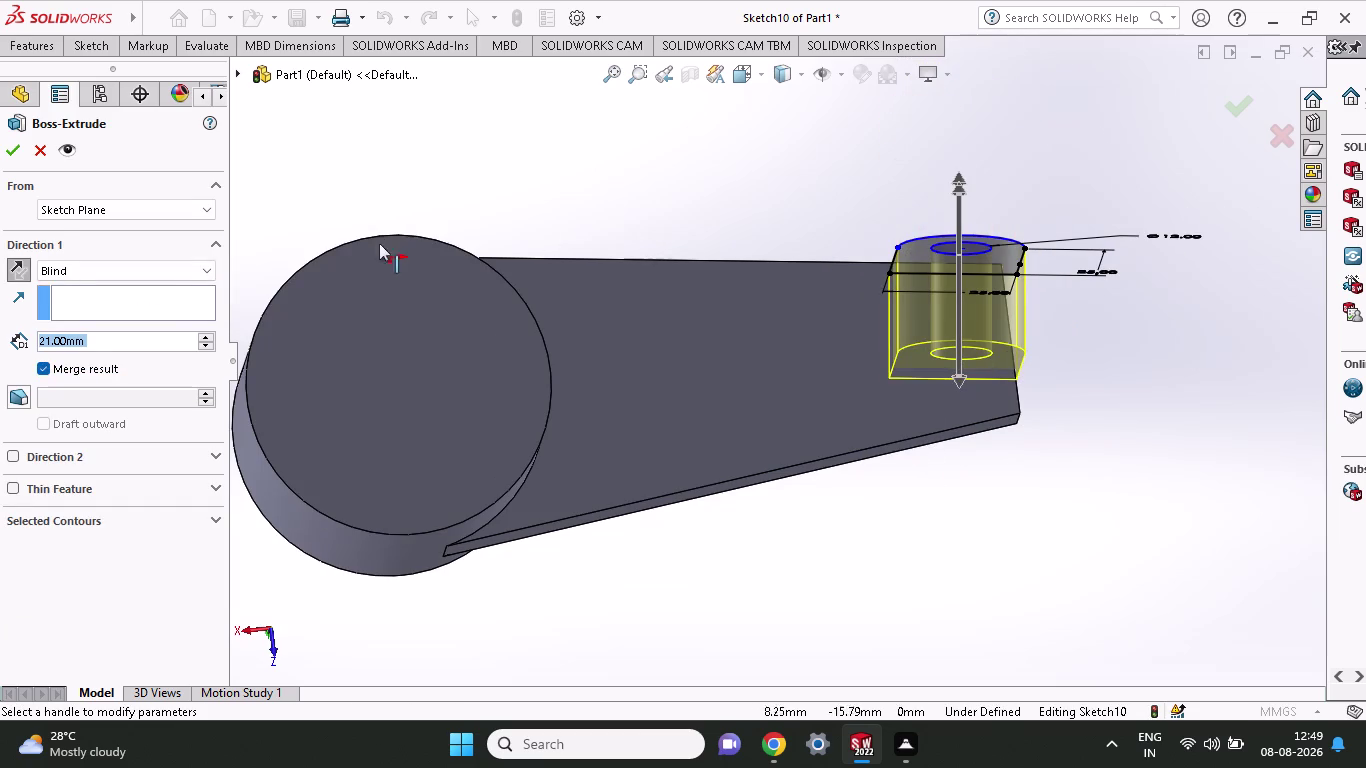
scroll(up, 3)
Orbit around the arm to inspect the 21 mm lug preview from below and the end.
middle_drag(1212, 499, 1062, 620)
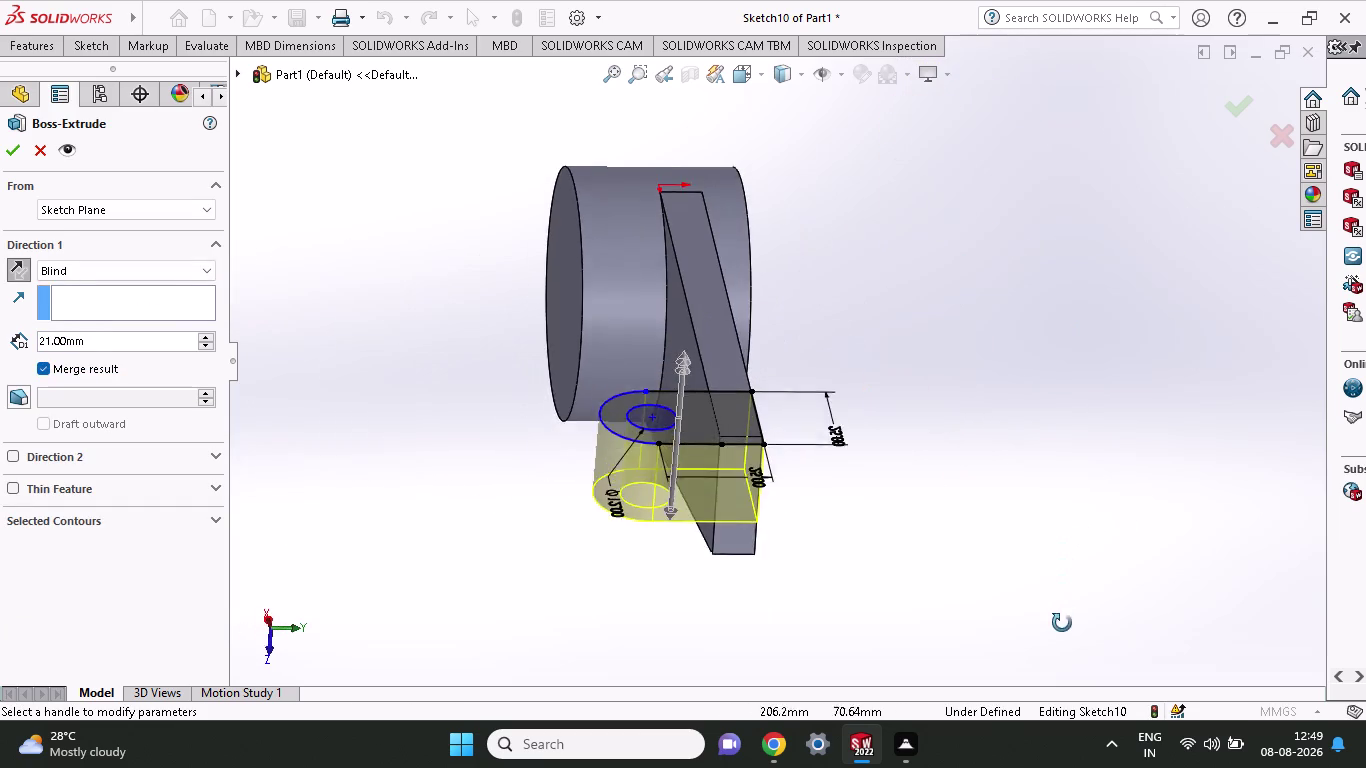
middle_drag(1062, 620, 1117, 757)
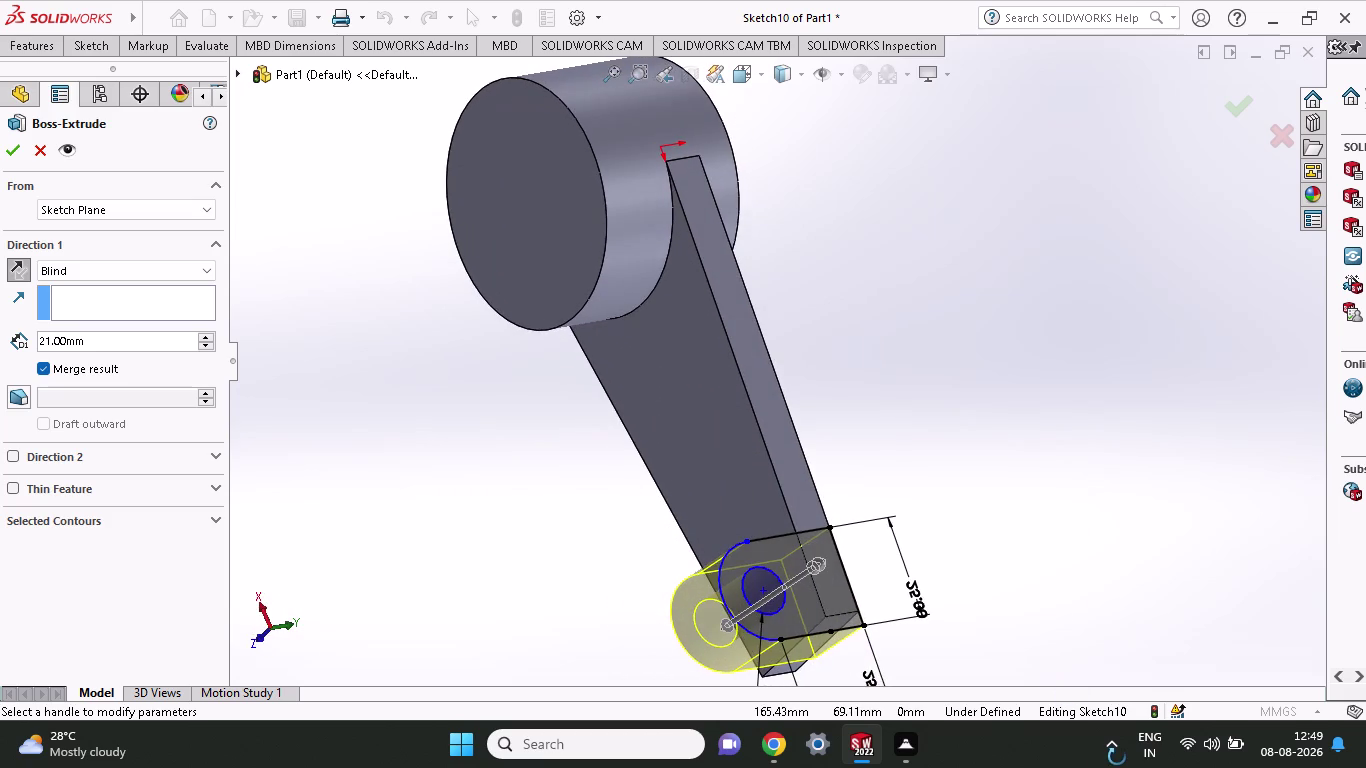
middle_drag(1117, 757, 1280, 592)
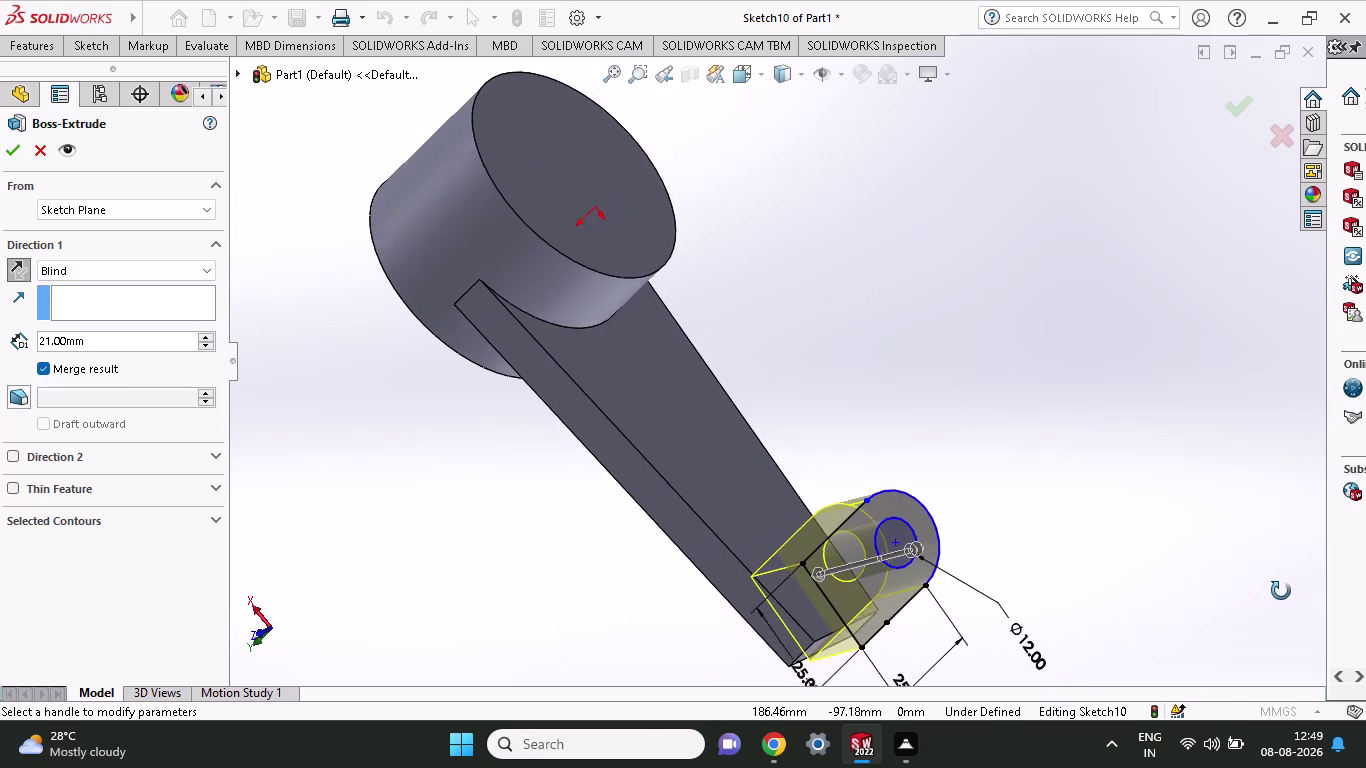
middle_drag(1280, 592, 1010, 749)
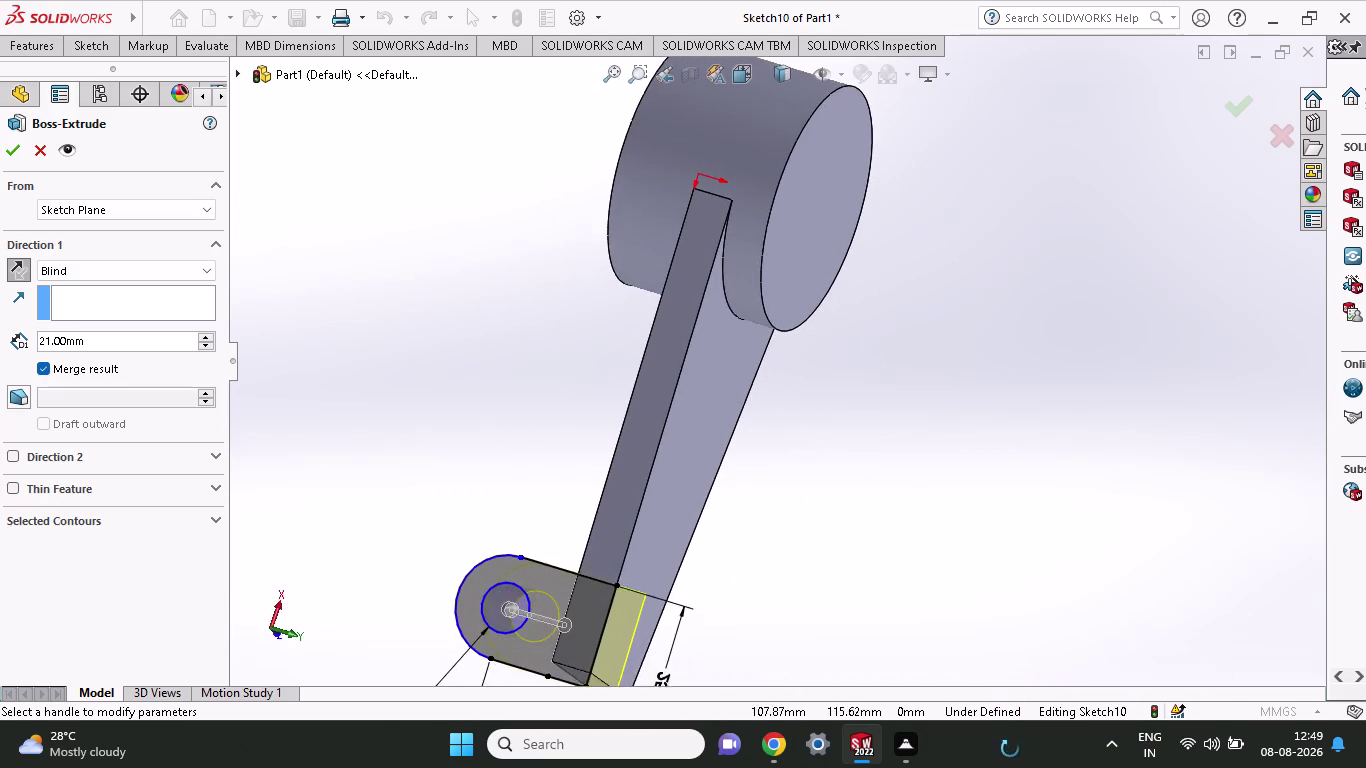
middle_drag(1010, 749, 1338, 585)
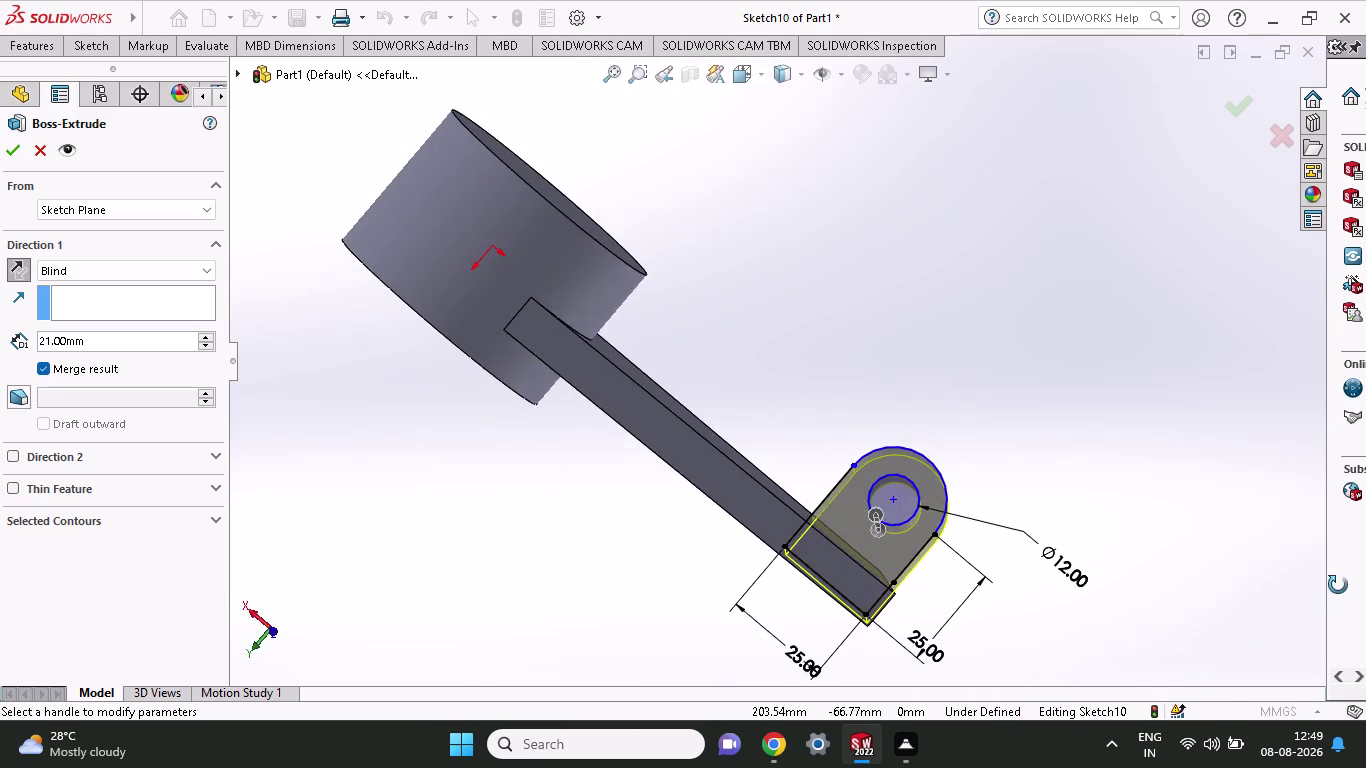
middle_drag(1338, 585, 988, 711)
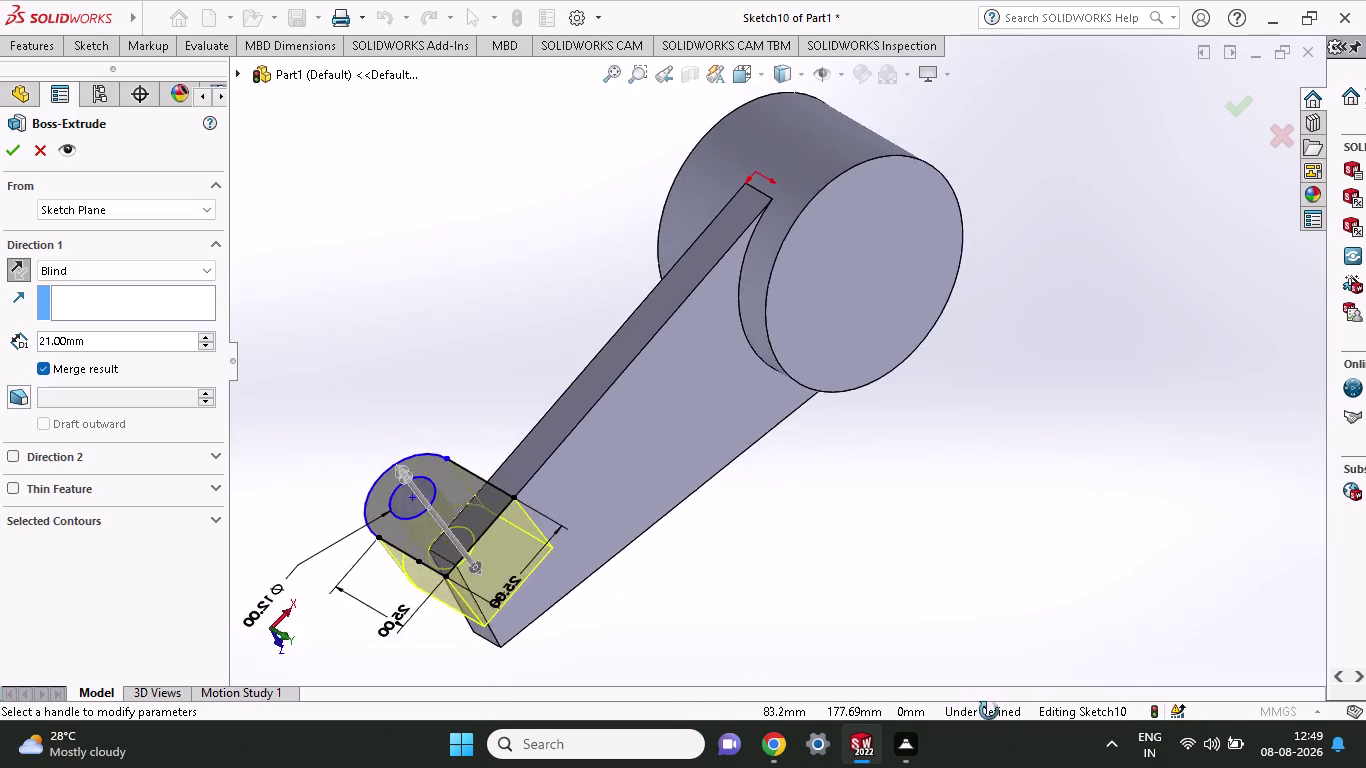
middle_drag(988, 711, 1042, 767)
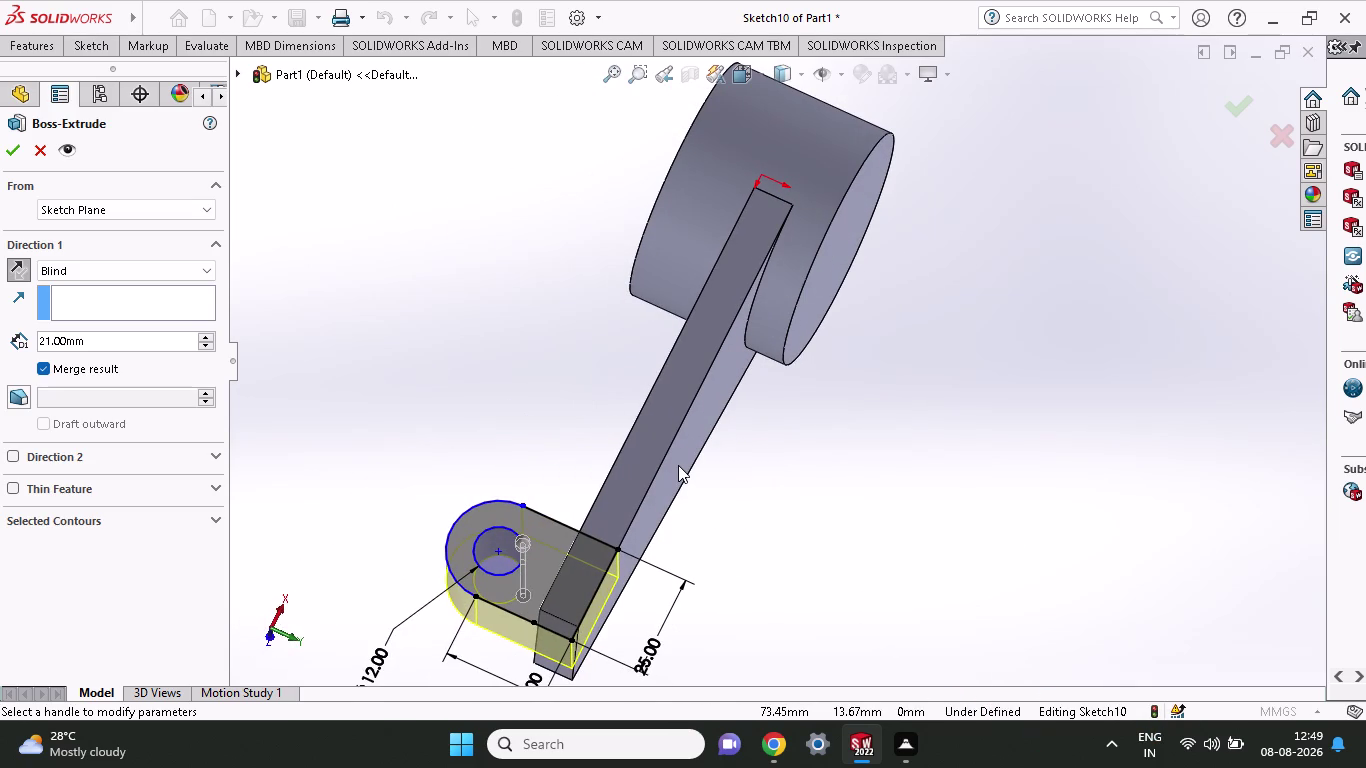
Abandon the lug extrusion and undo all of Sketch10's lines, circles, dimensions and trims.
key(ctrl+z)
key(ctrl+z)
key(Escape)
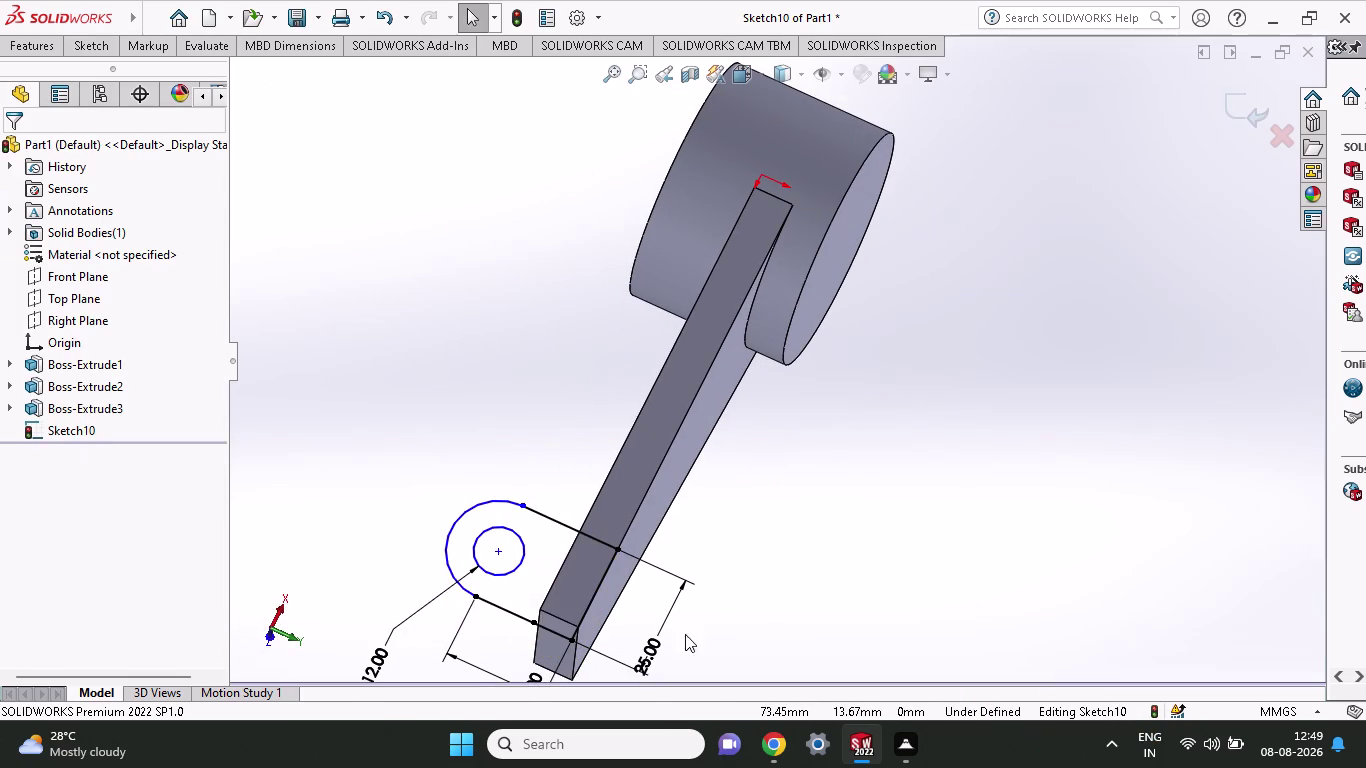
key(ctrl+z)
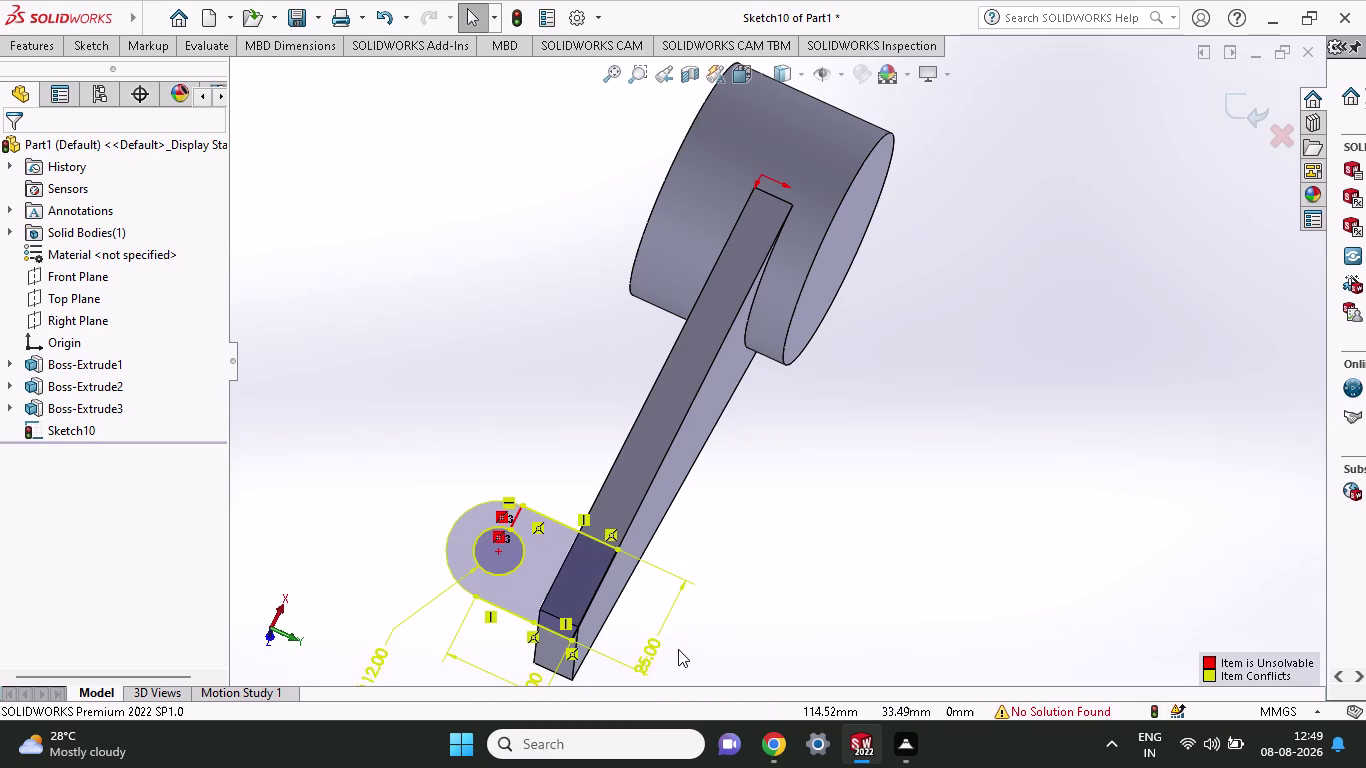
key(ctrl+z)
key(ctrl+z)
key(ctrl+z)
key(ctrl+z)
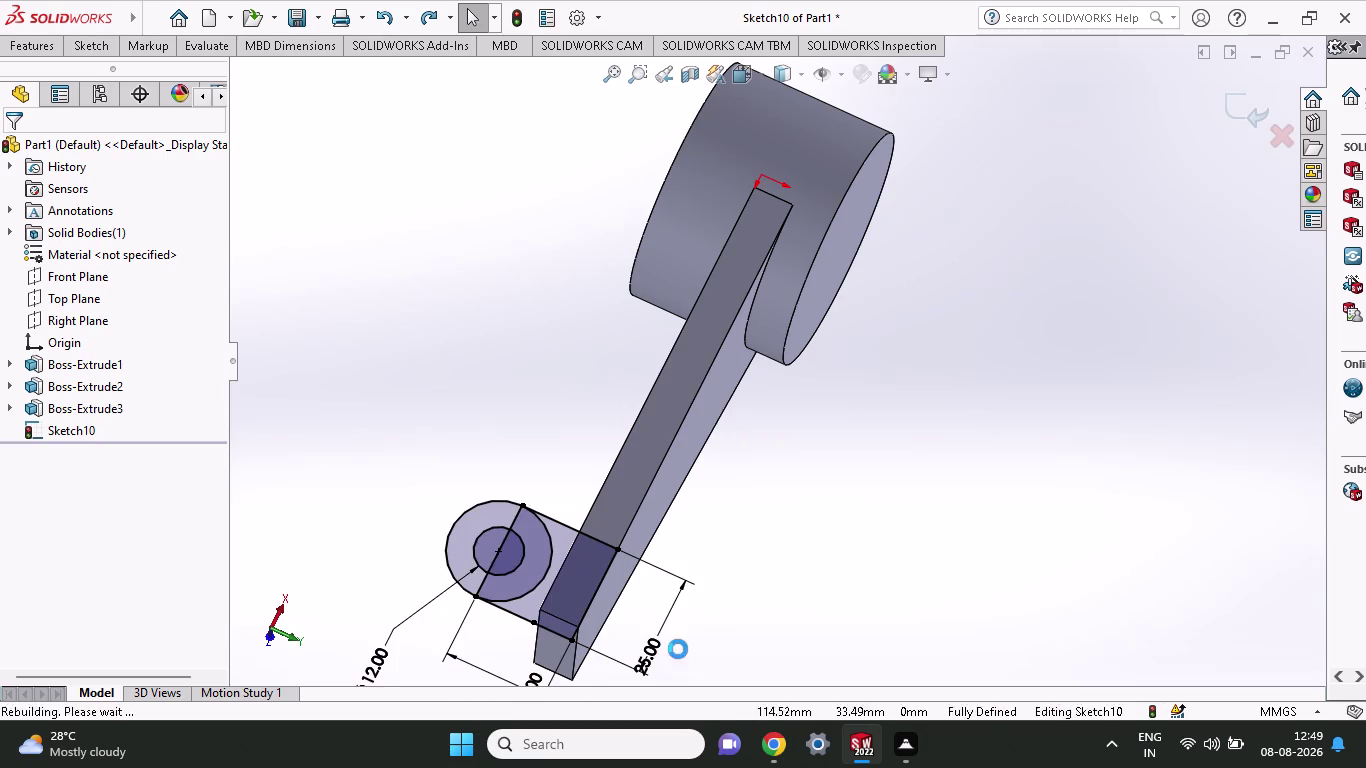
key(ctrl+z)
key(ctrl+z)
key(ctrl+z)
key(ctrl+z)
key(ctrl+z)
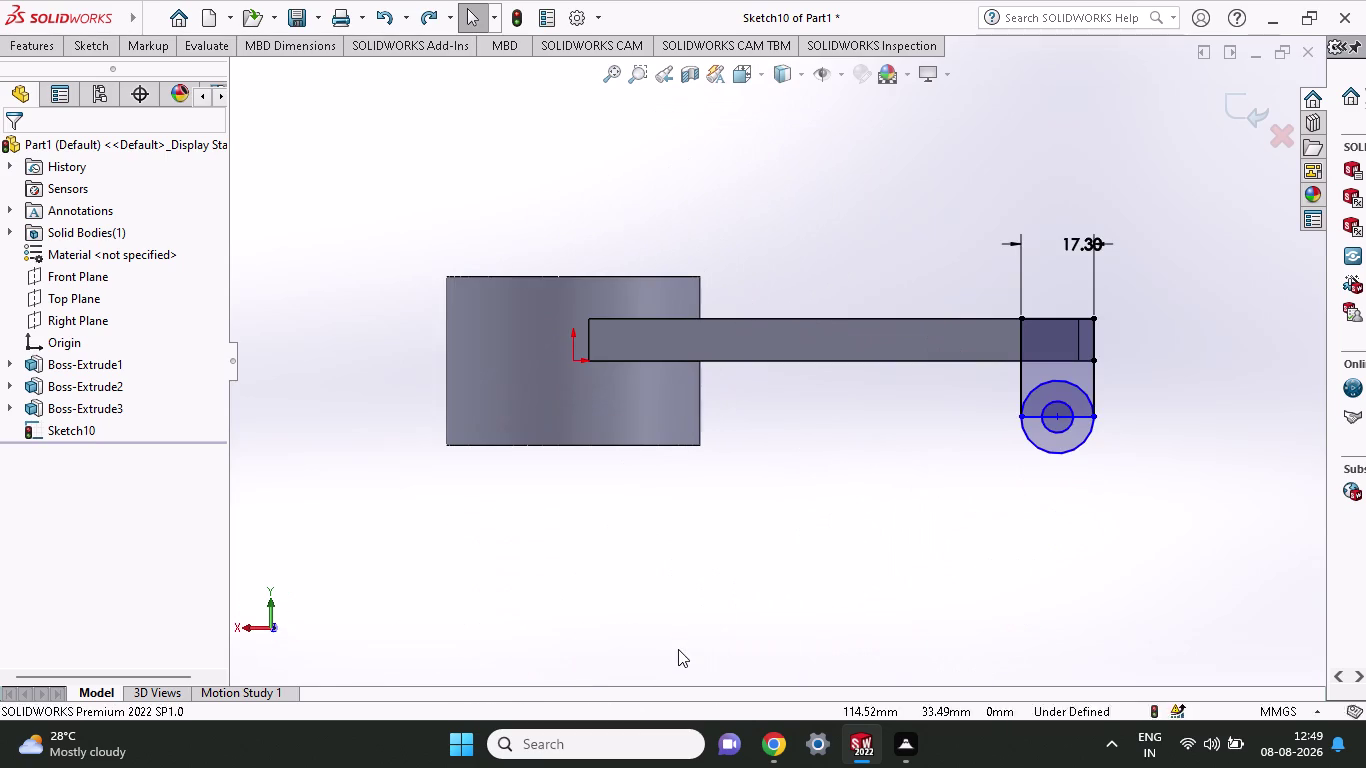
key(ctrl+z)
key(ctrl+z)
key(ctrl+z)
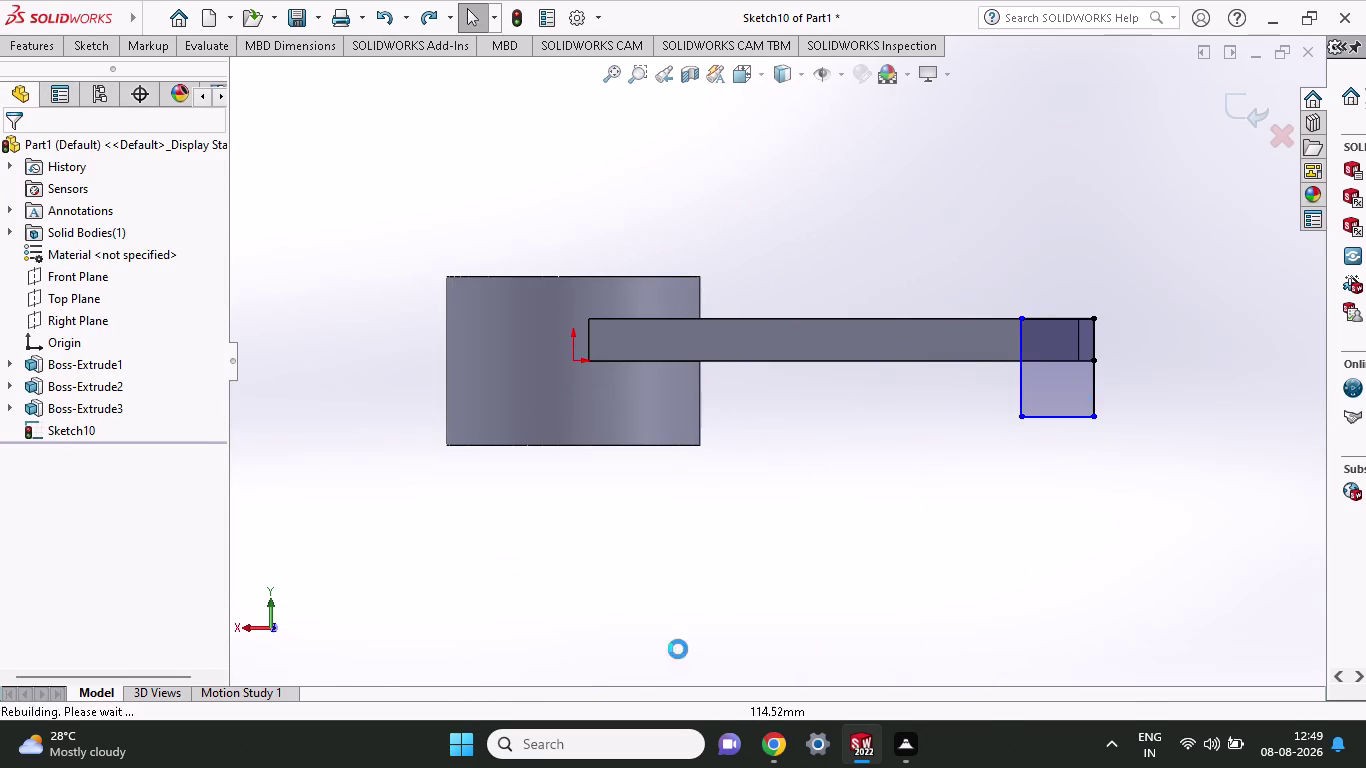
key(ctrl+z)
key(ctrl+z)
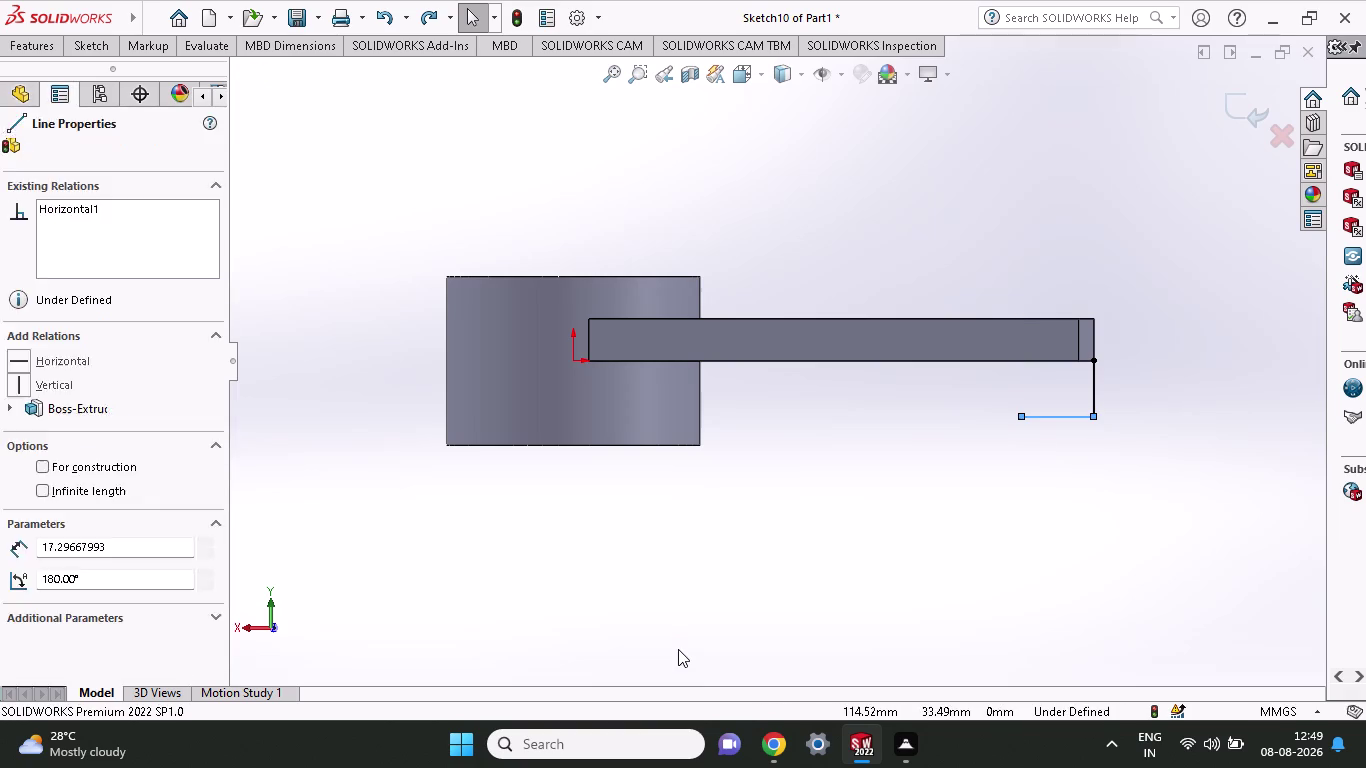
key(ctrl+z)
key(ctrl+z)
key(ctrl+z)
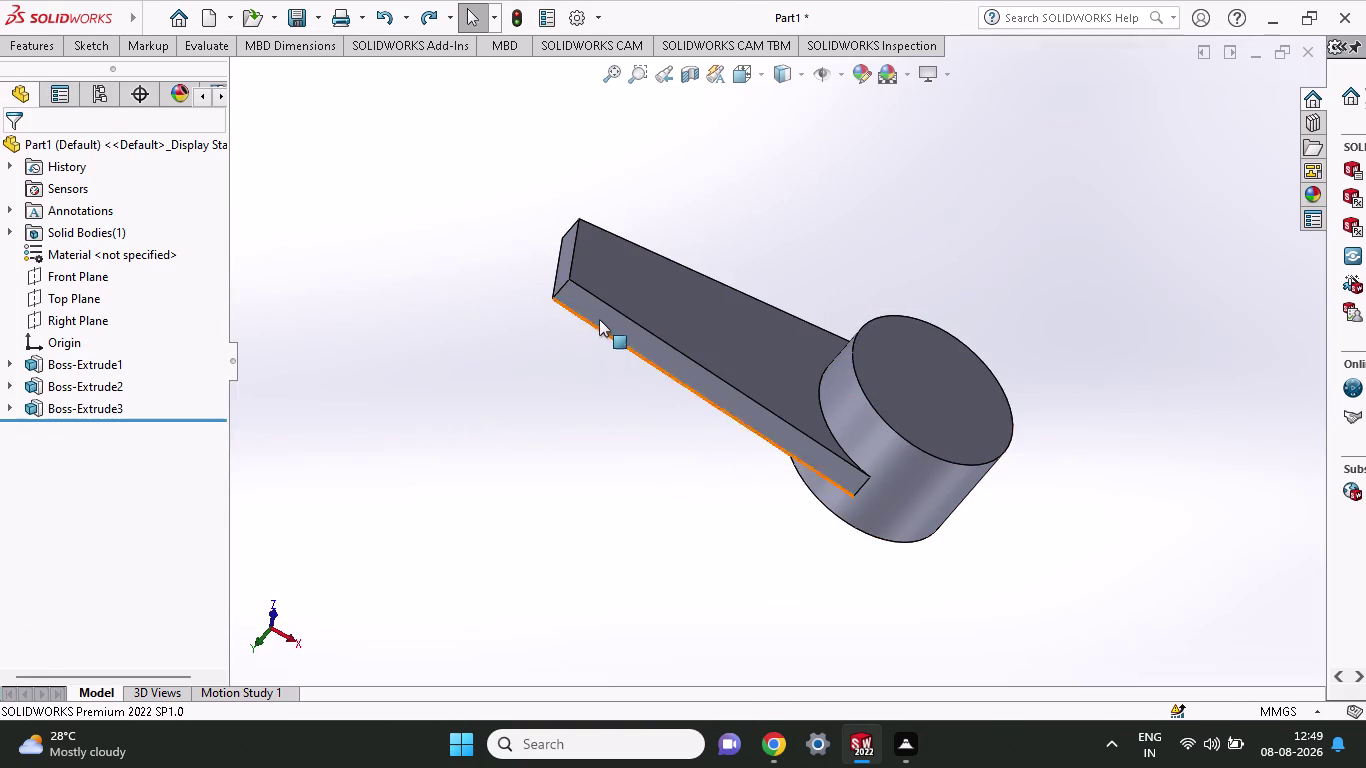
Start a new sketch on the arm's long side face.
click(600, 317)
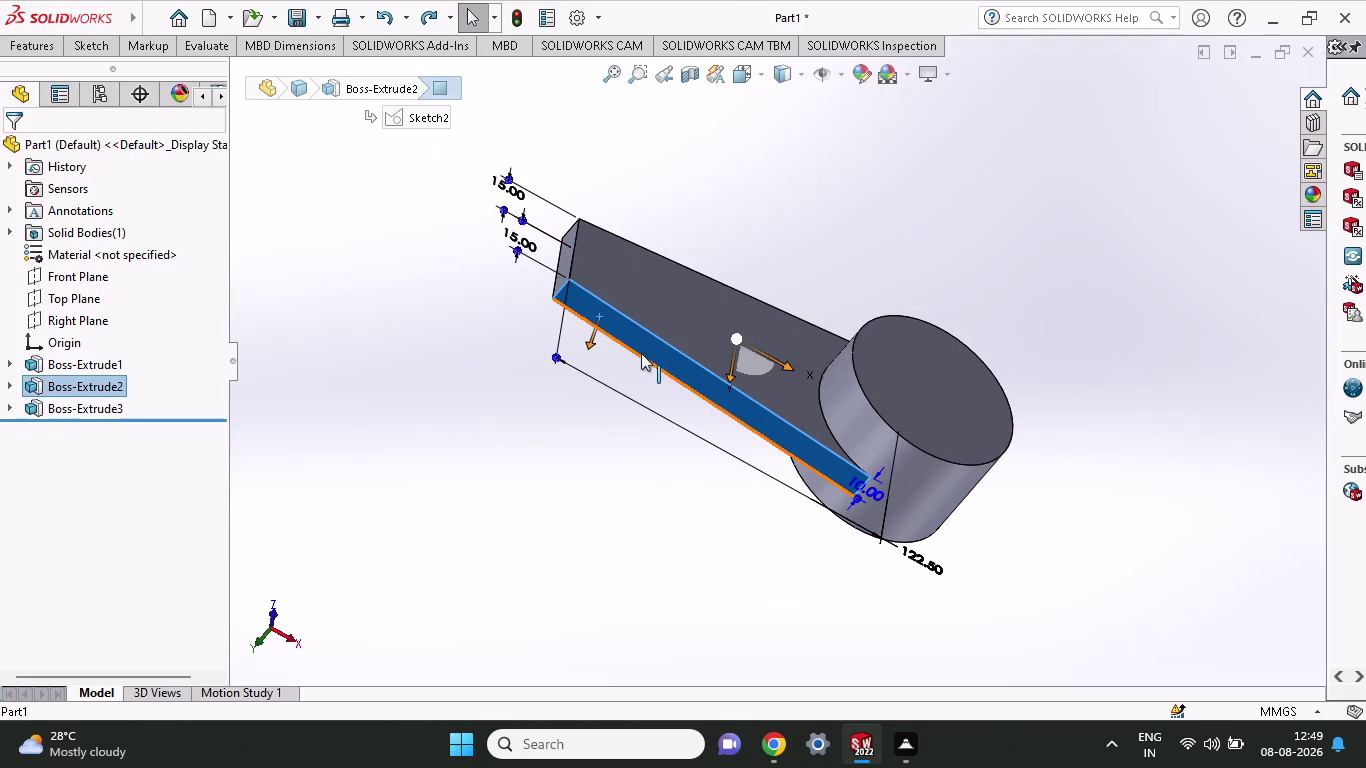
right_click(650, 343)
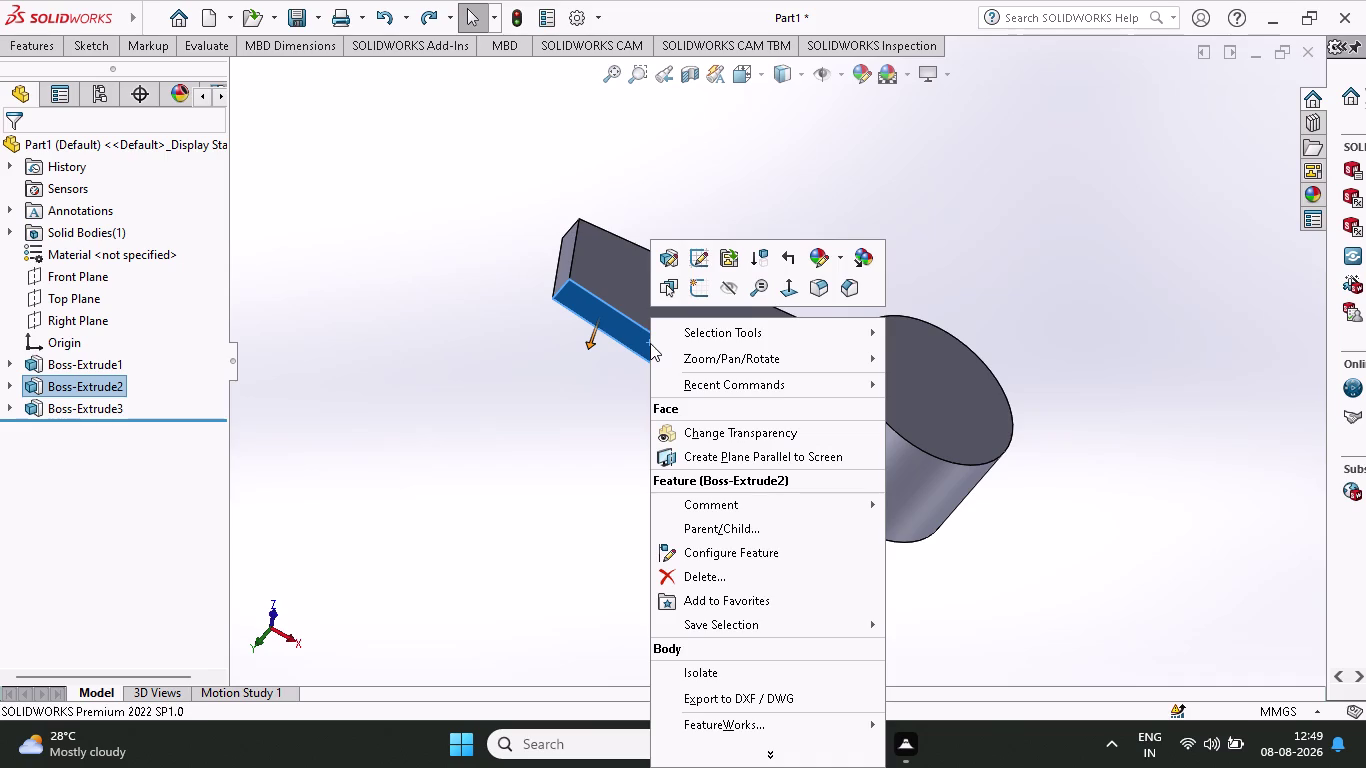
click(694, 298)
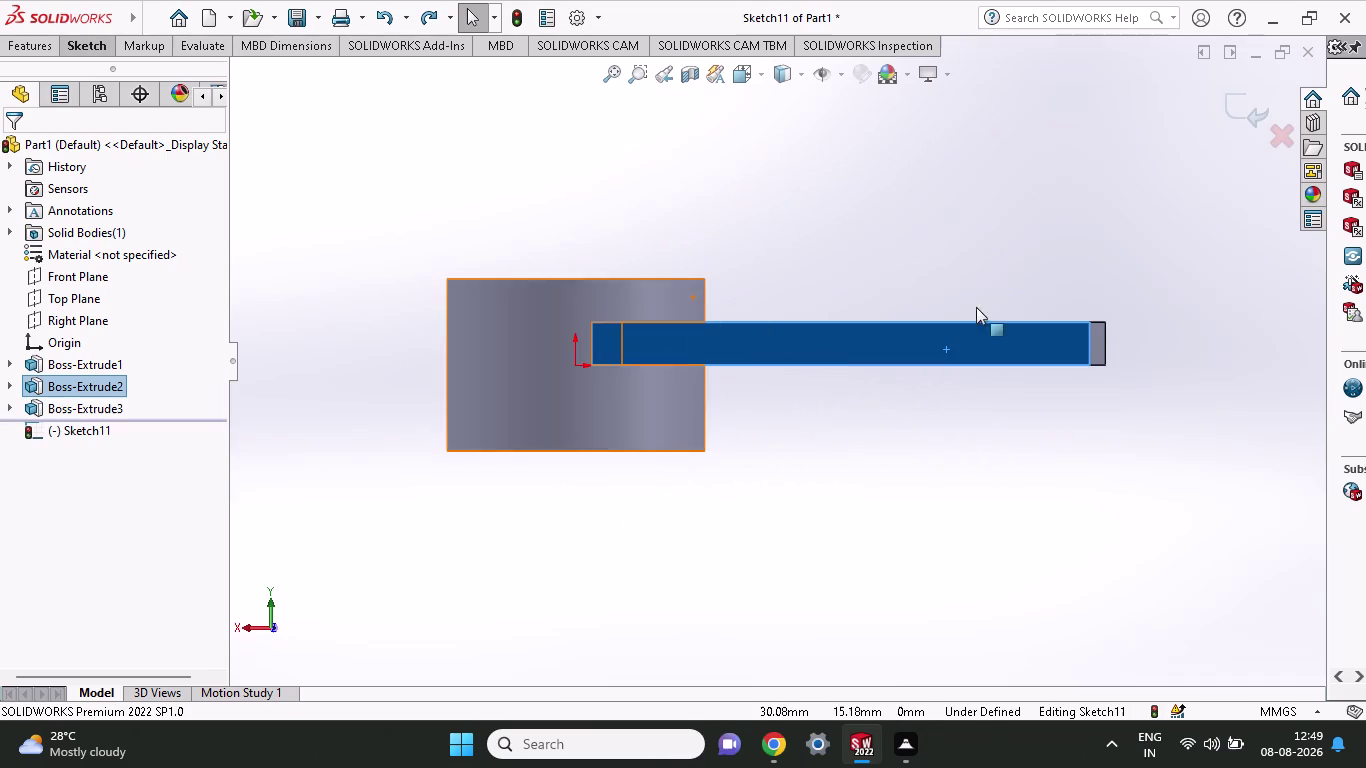
Draw a closed line rectangle over the arm's far end, rising above the arm.
click(95, 42)
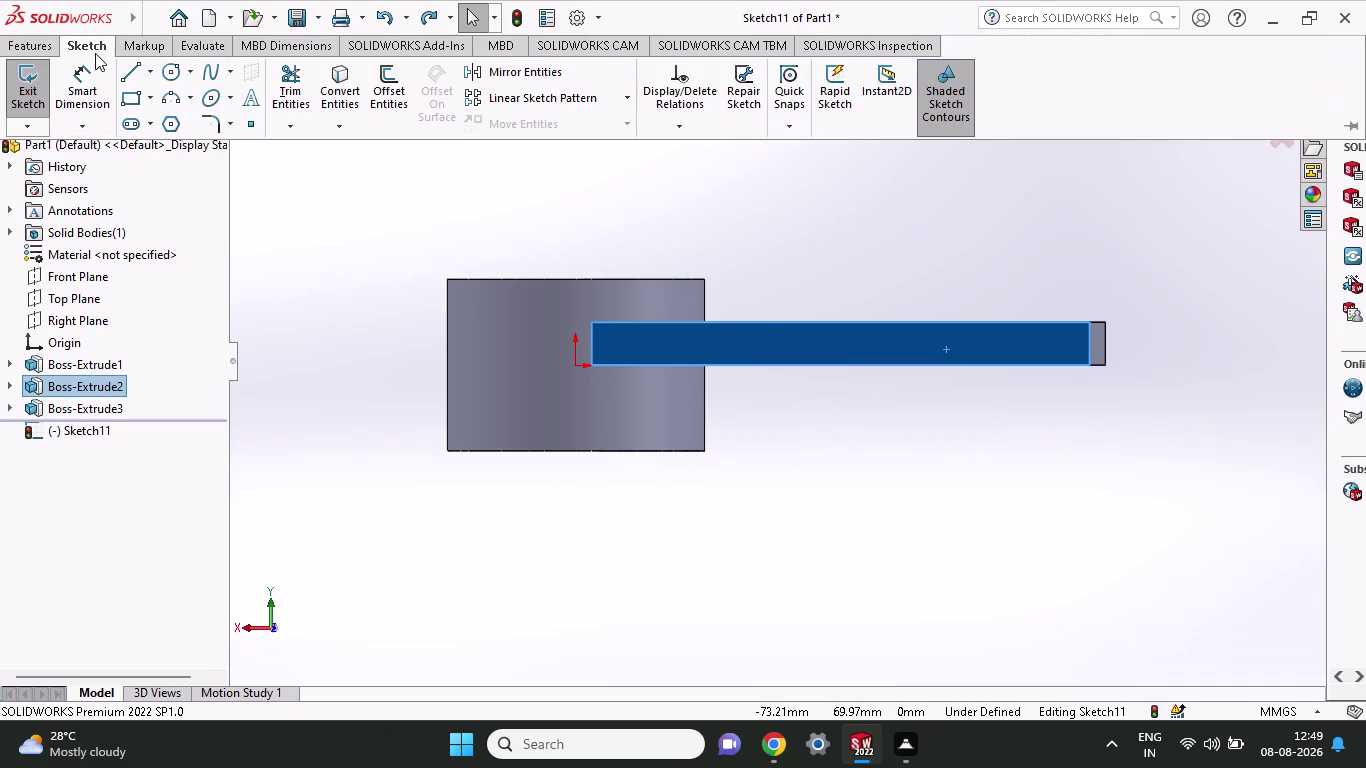
click(131, 75)
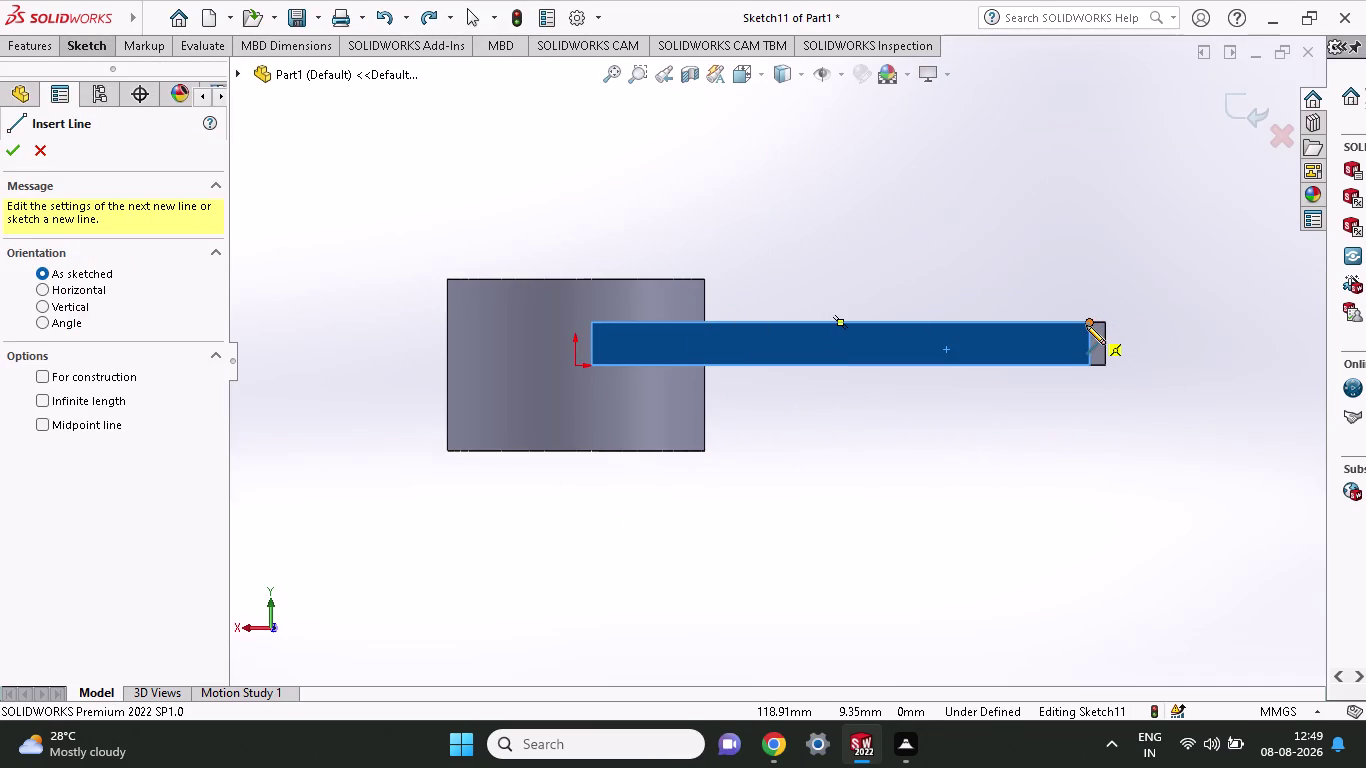
click(1089, 362)
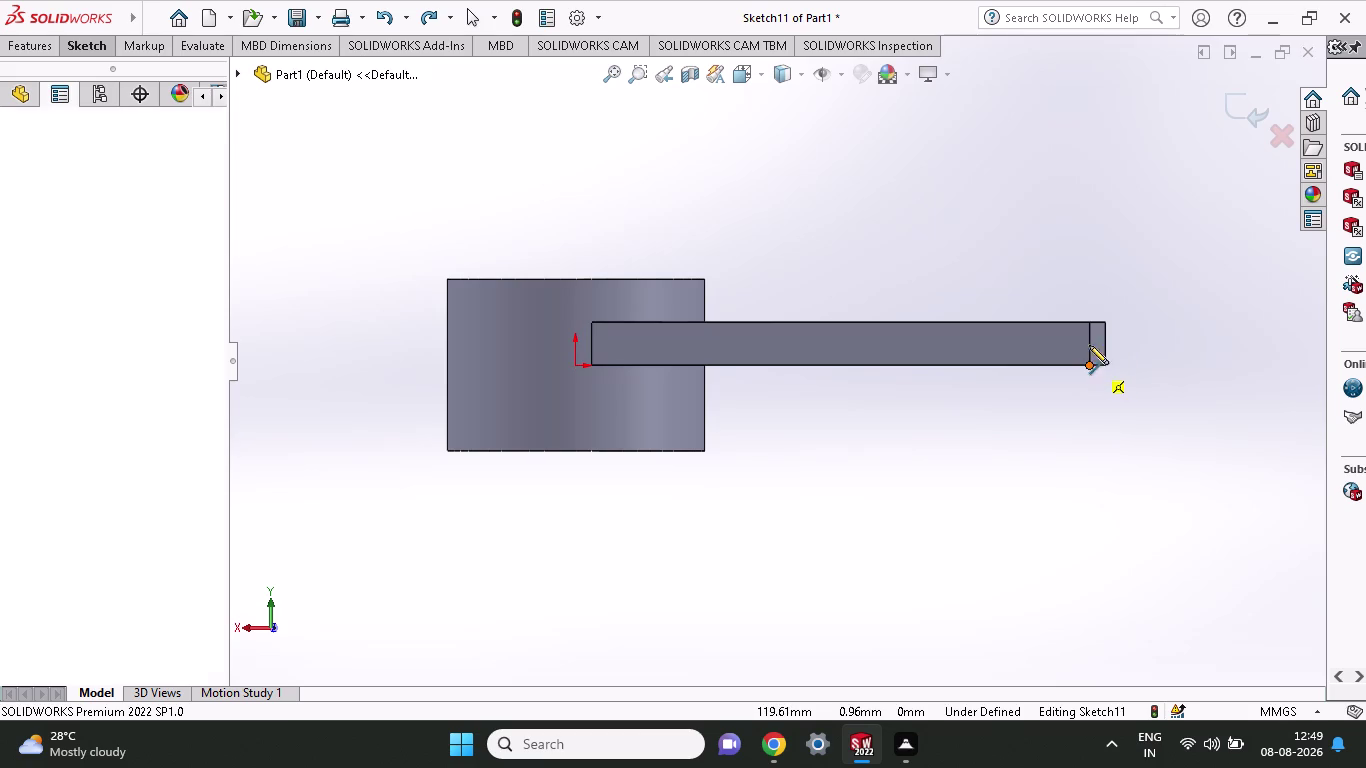
click(1089, 233)
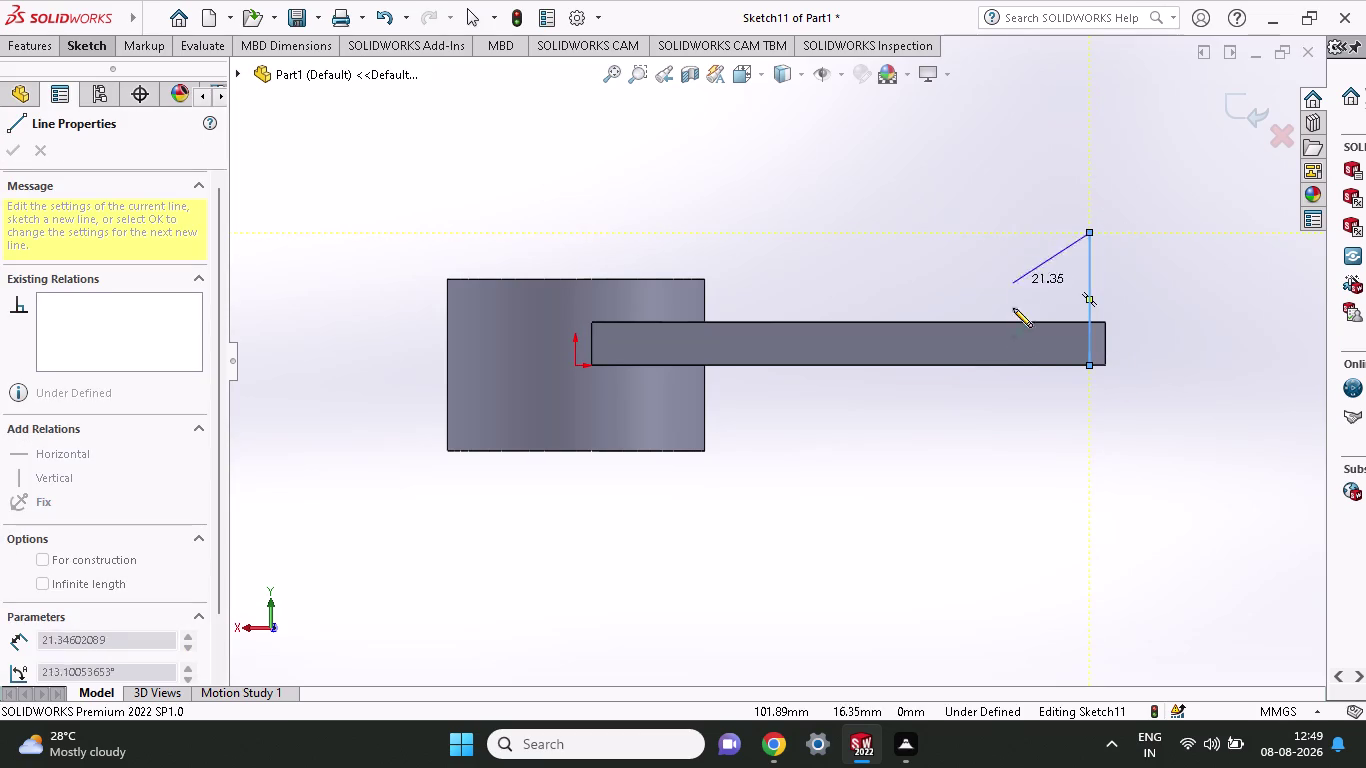
click(1000, 228)
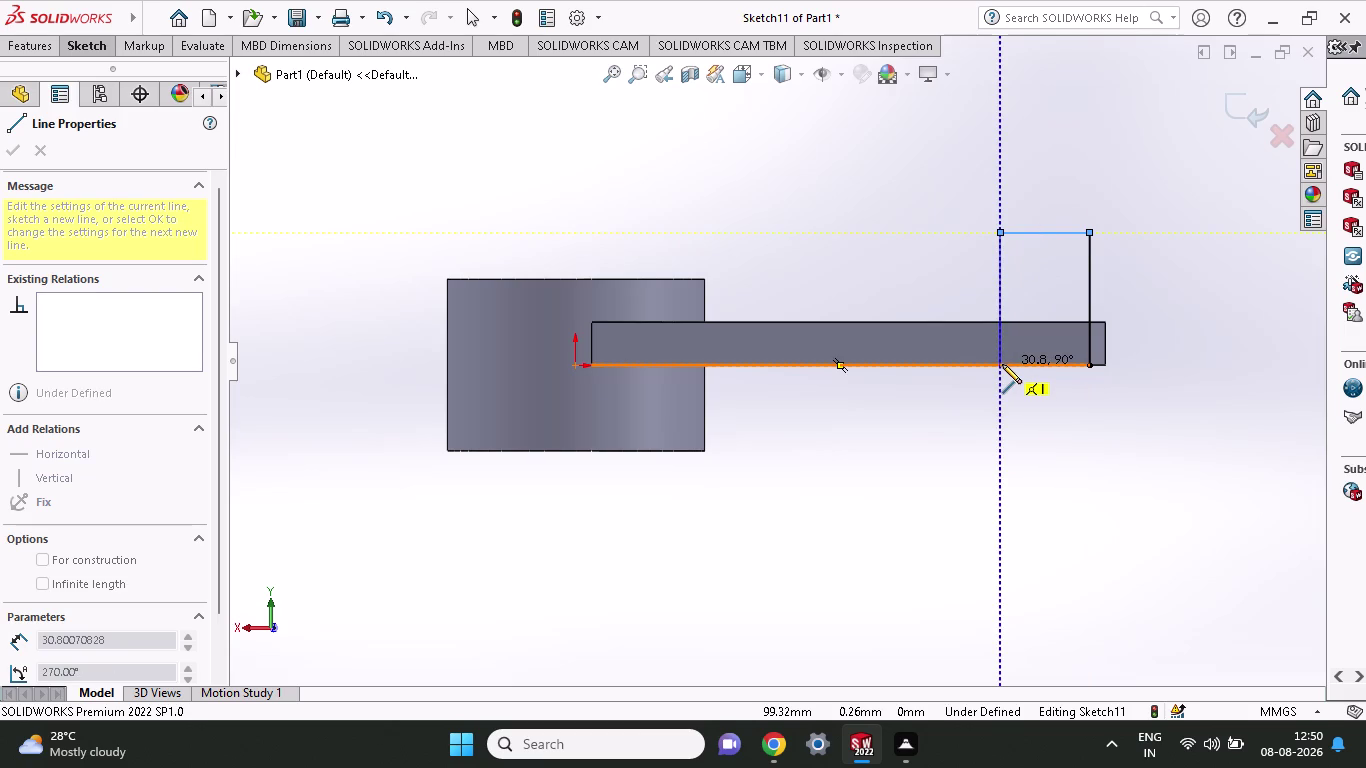
click(999, 362)
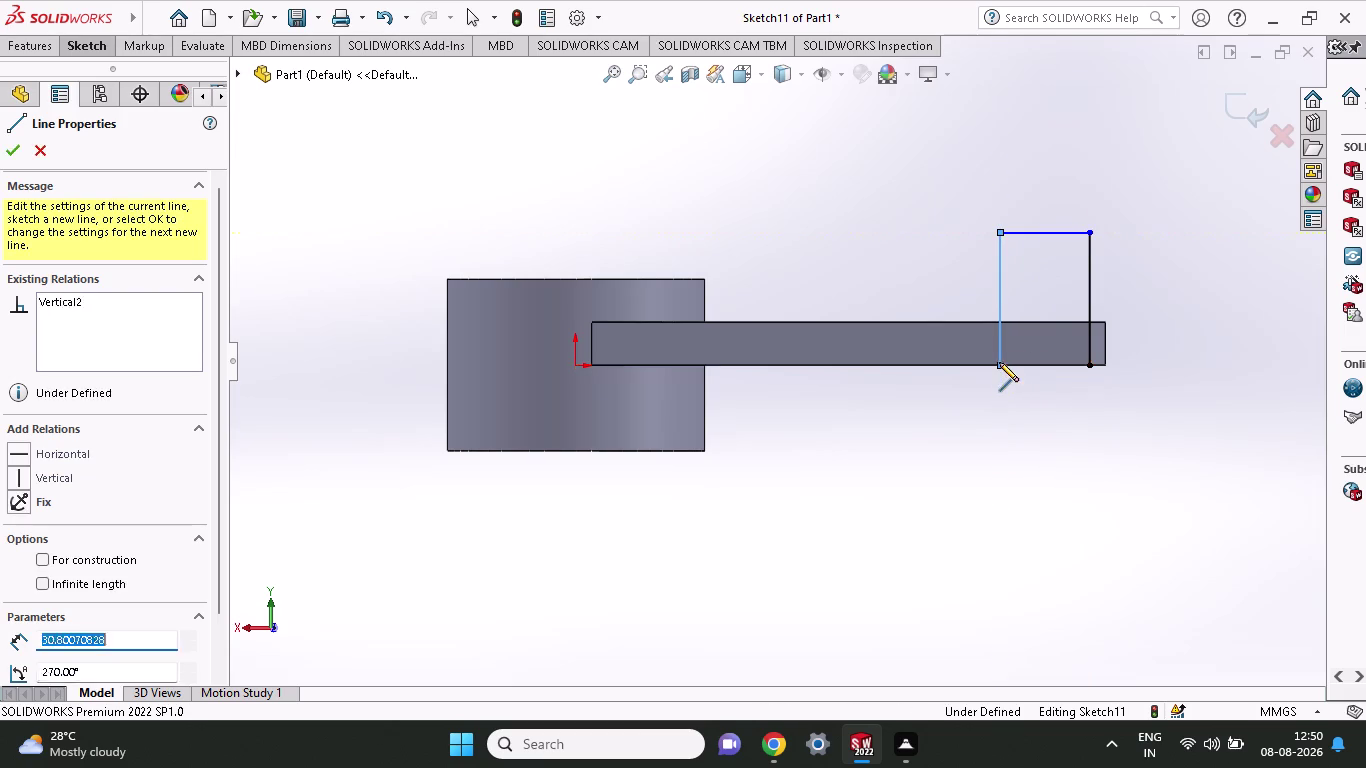
click(1089, 366)
key(grave)
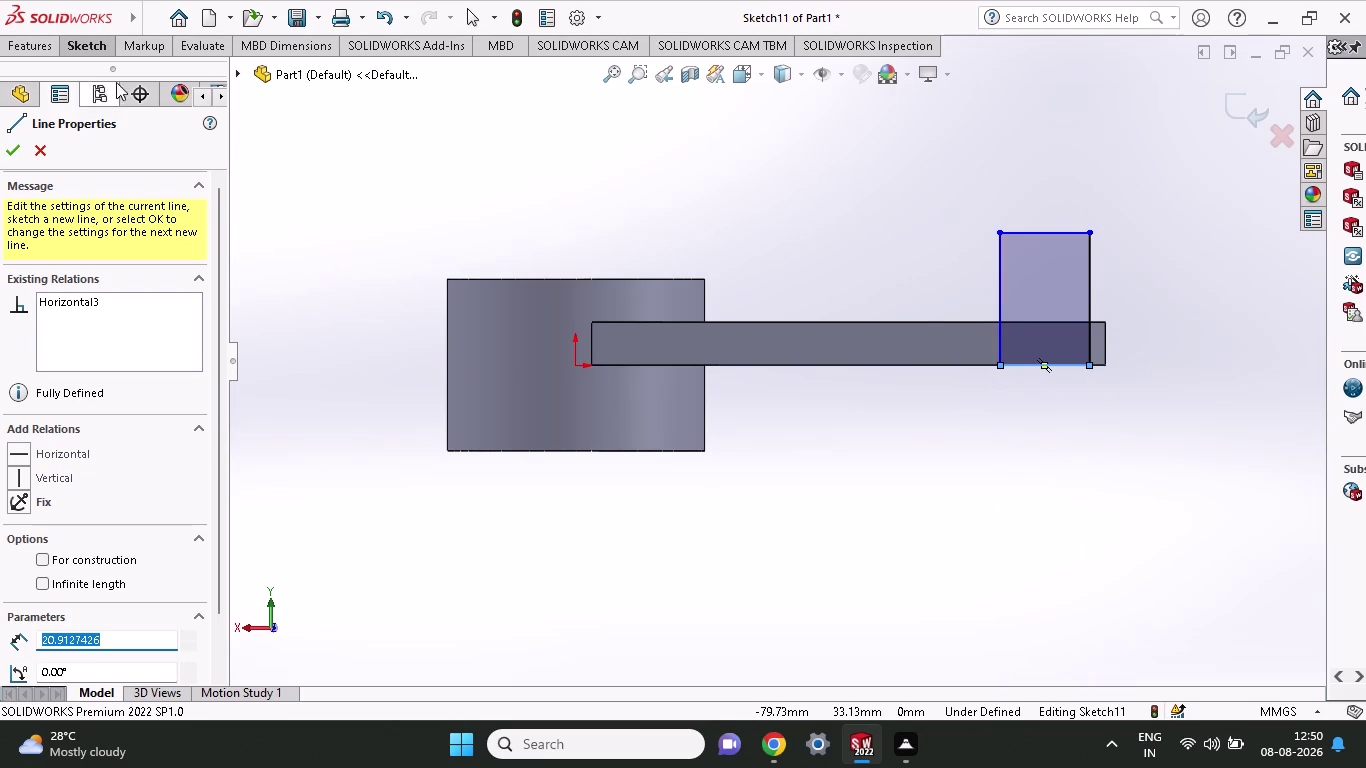
click(84, 49)
click(162, 70)
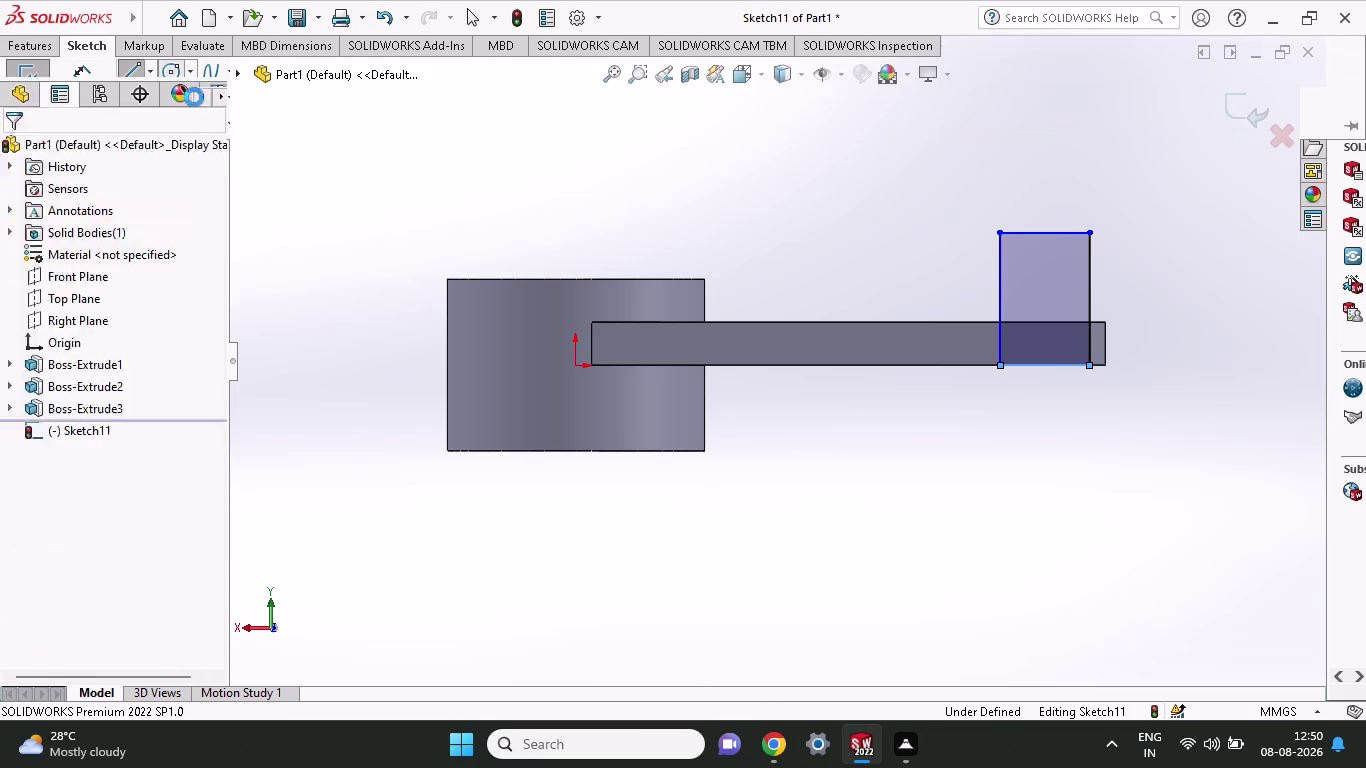
Draw two concentric circles centred on the rectangle's top edge.
click(1045, 232)
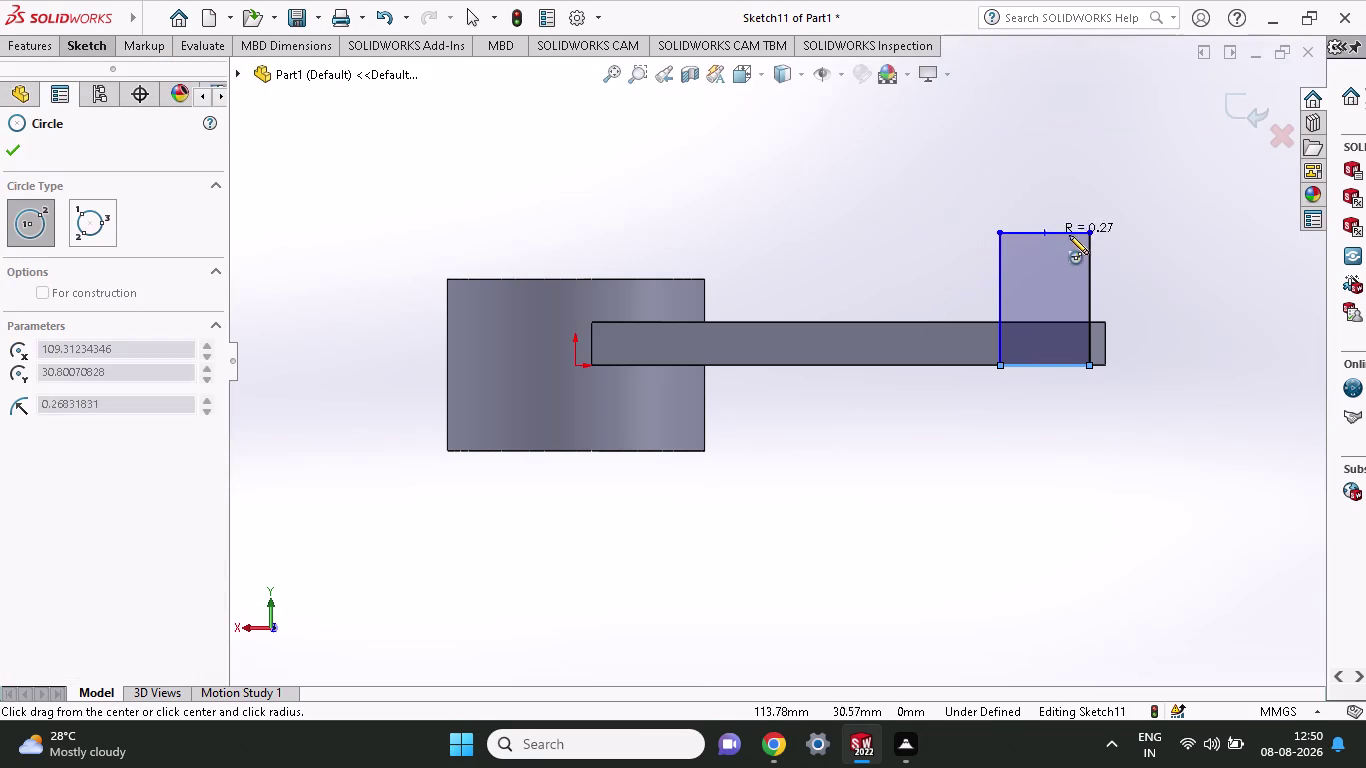
click(1085, 234)
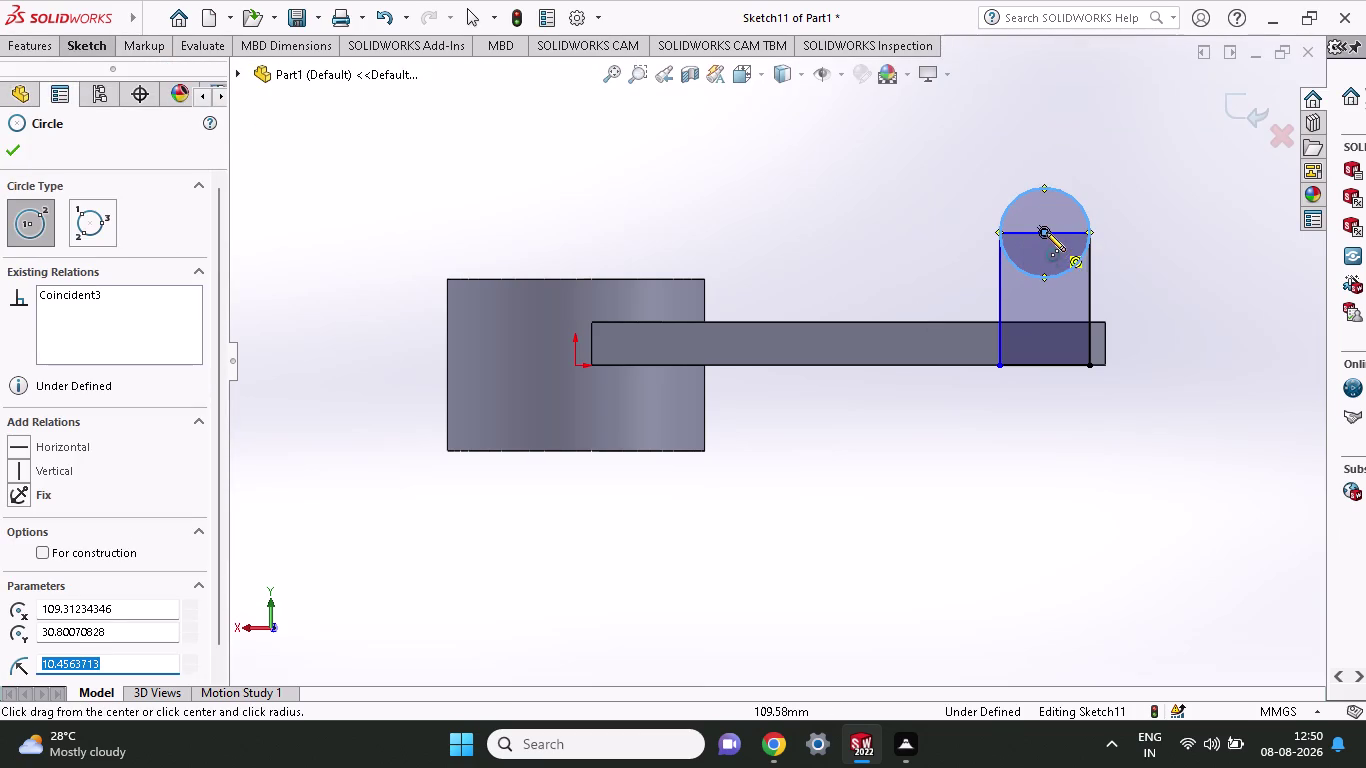
click(1046, 230)
click(1061, 250)
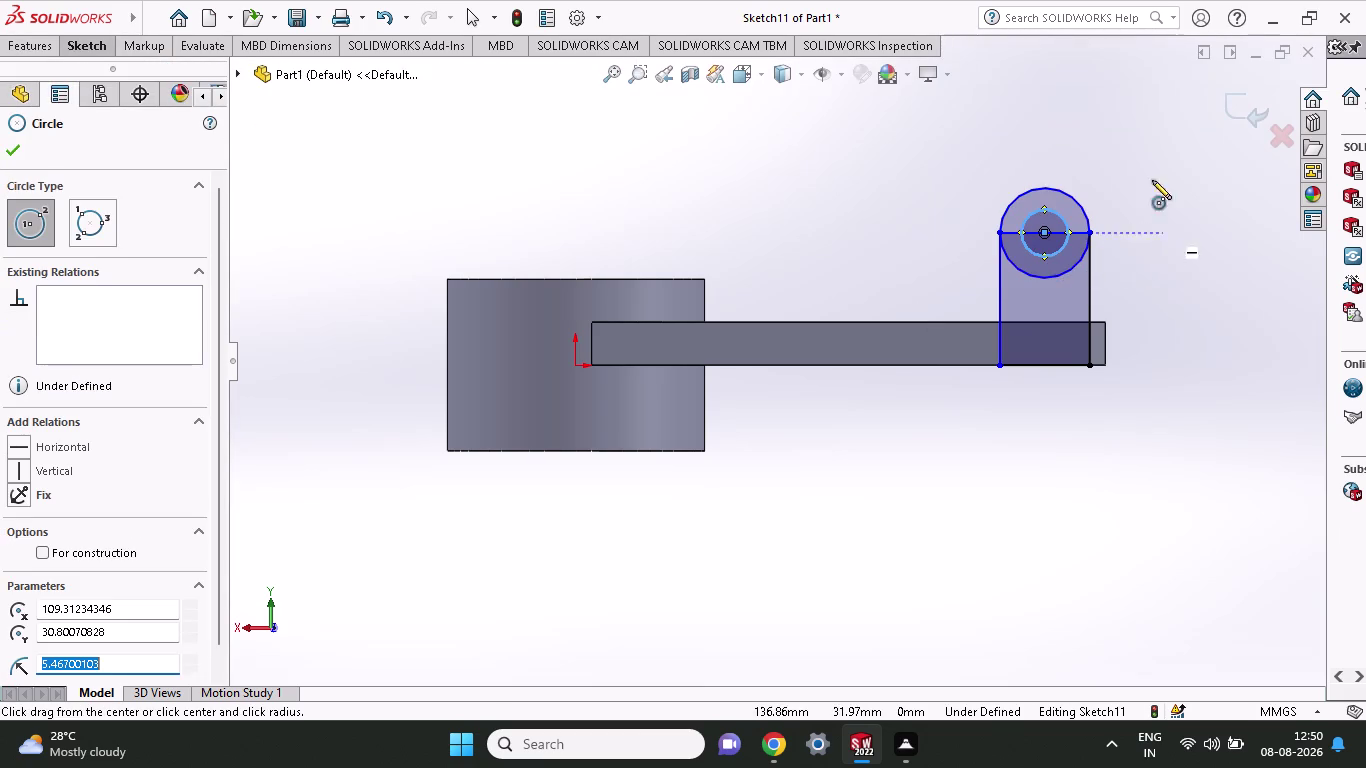
click(35, 42)
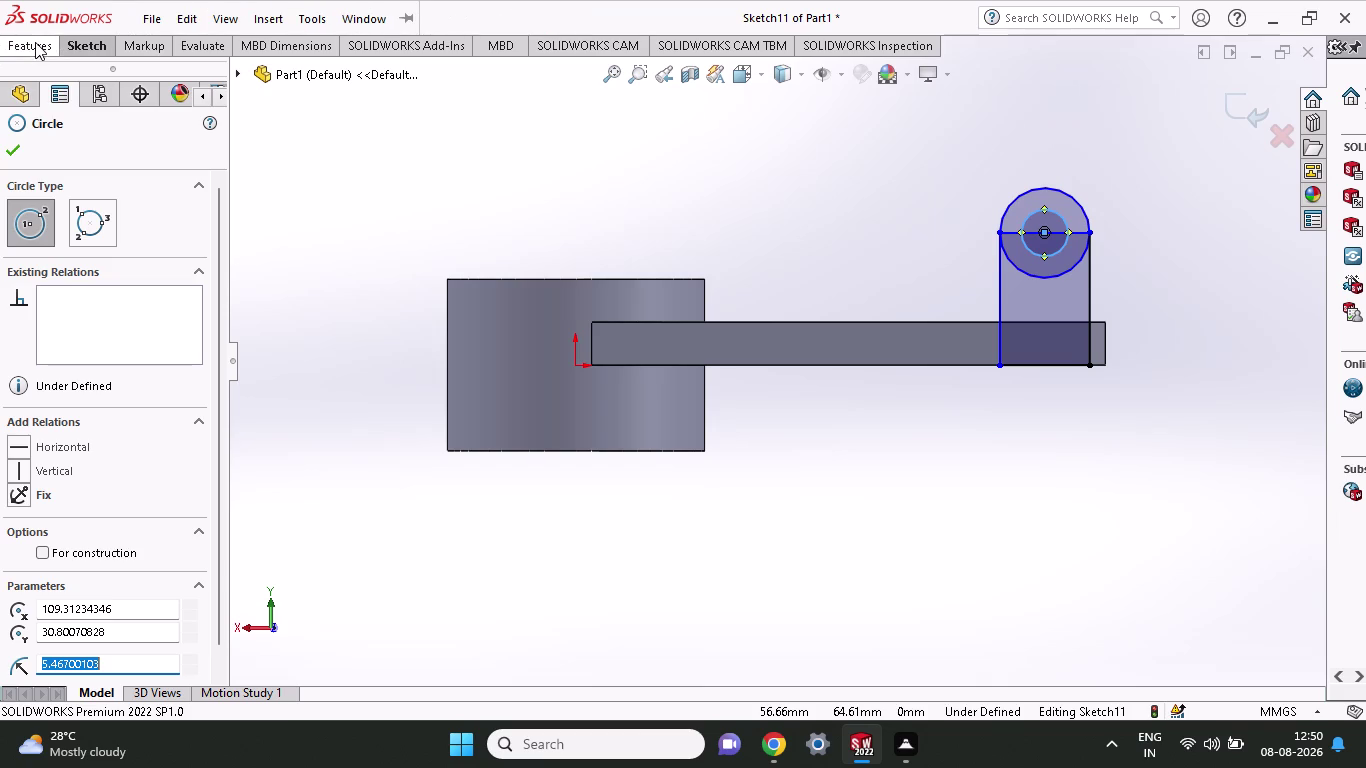
Dimension the rectangle's bottom width to 25 mm.
click(82, 39)
click(86, 79)
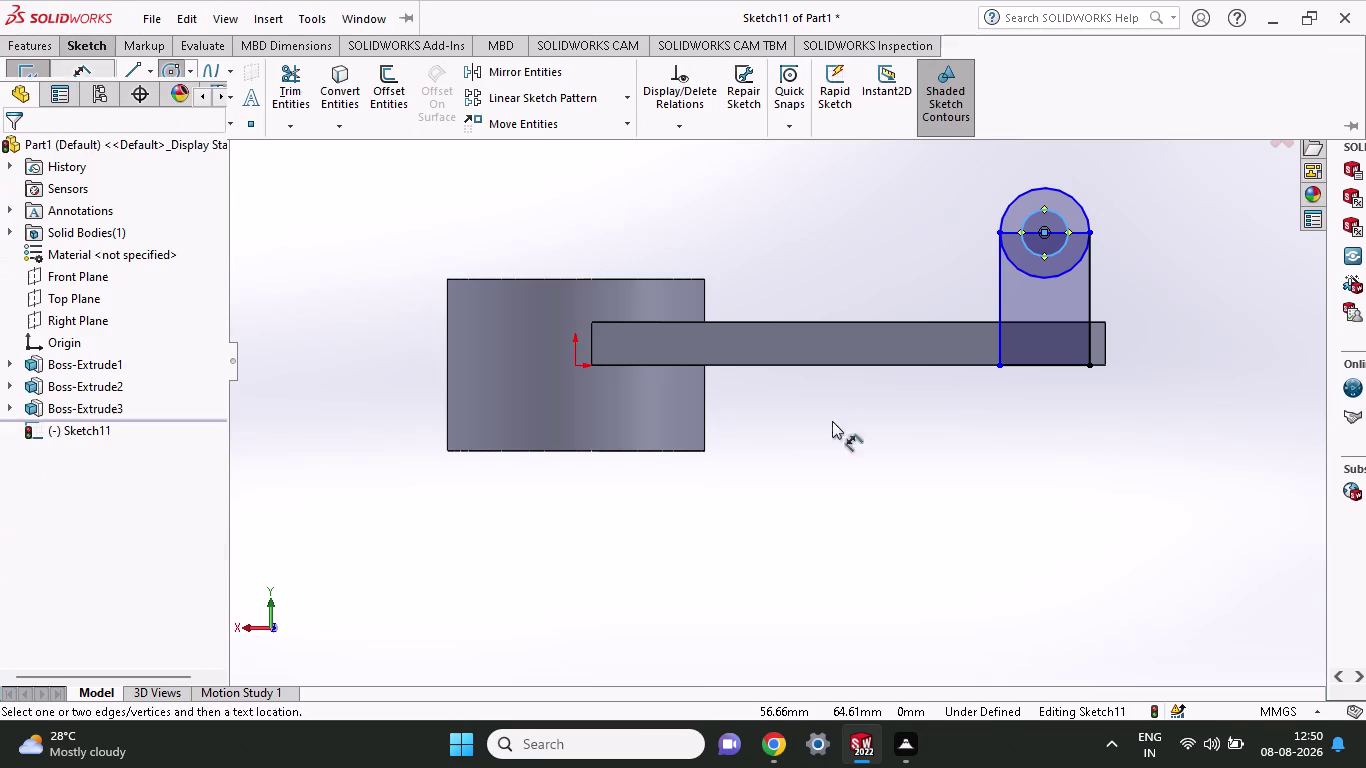
click(997, 368)
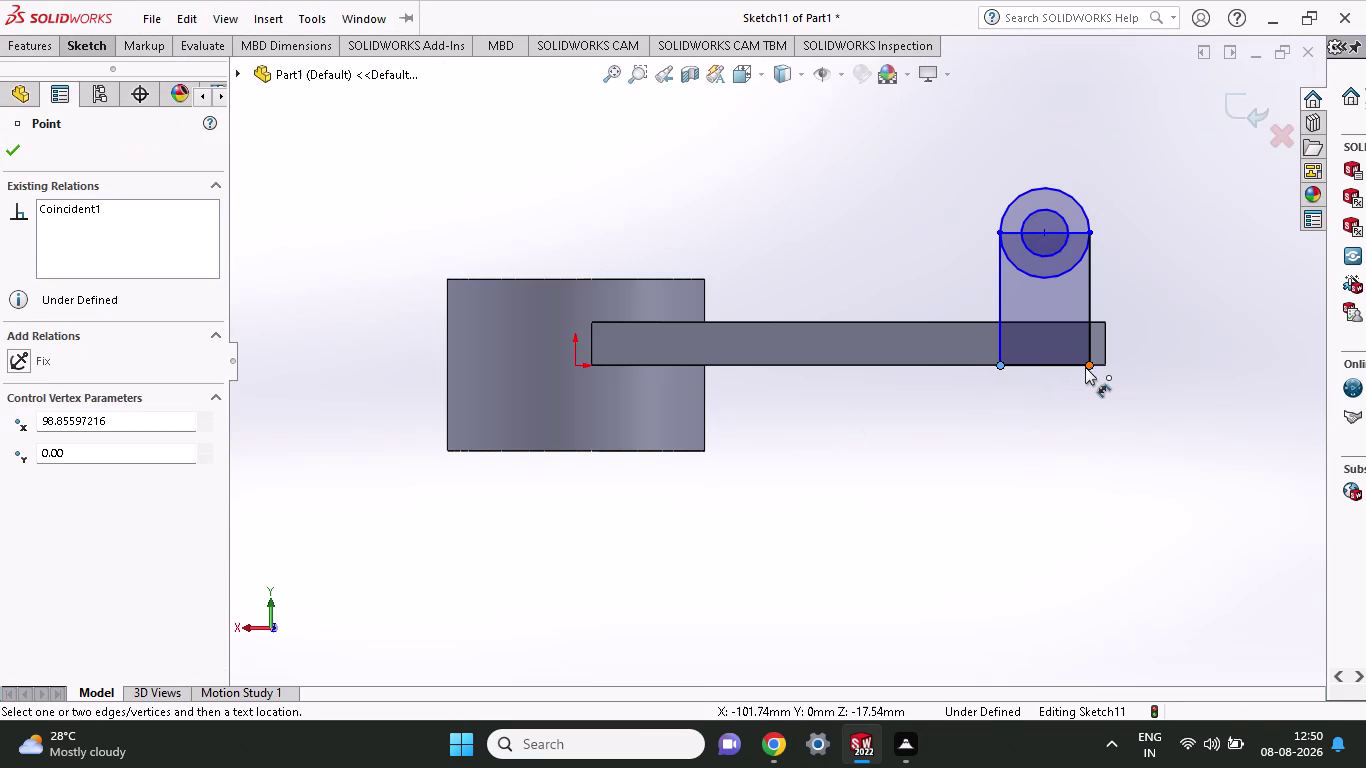
click(1086, 367)
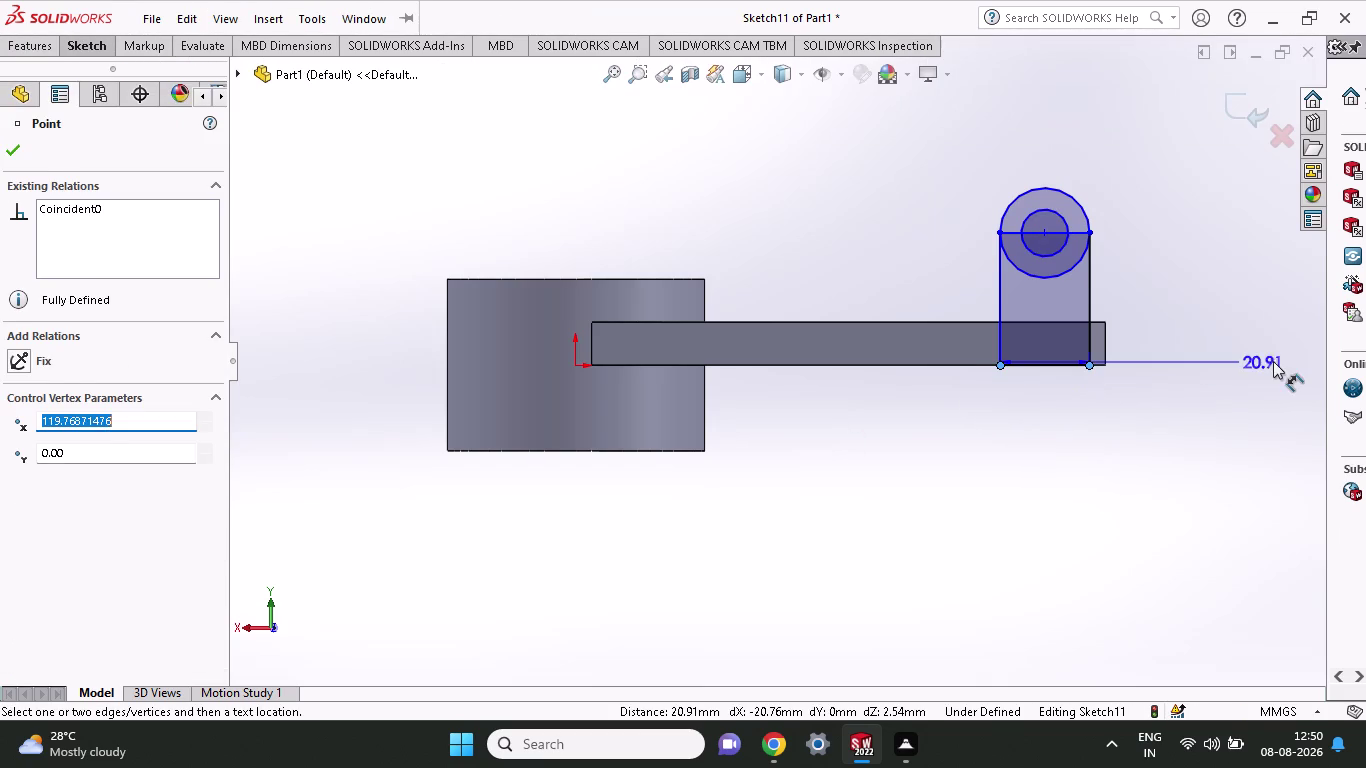
click(1274, 361)
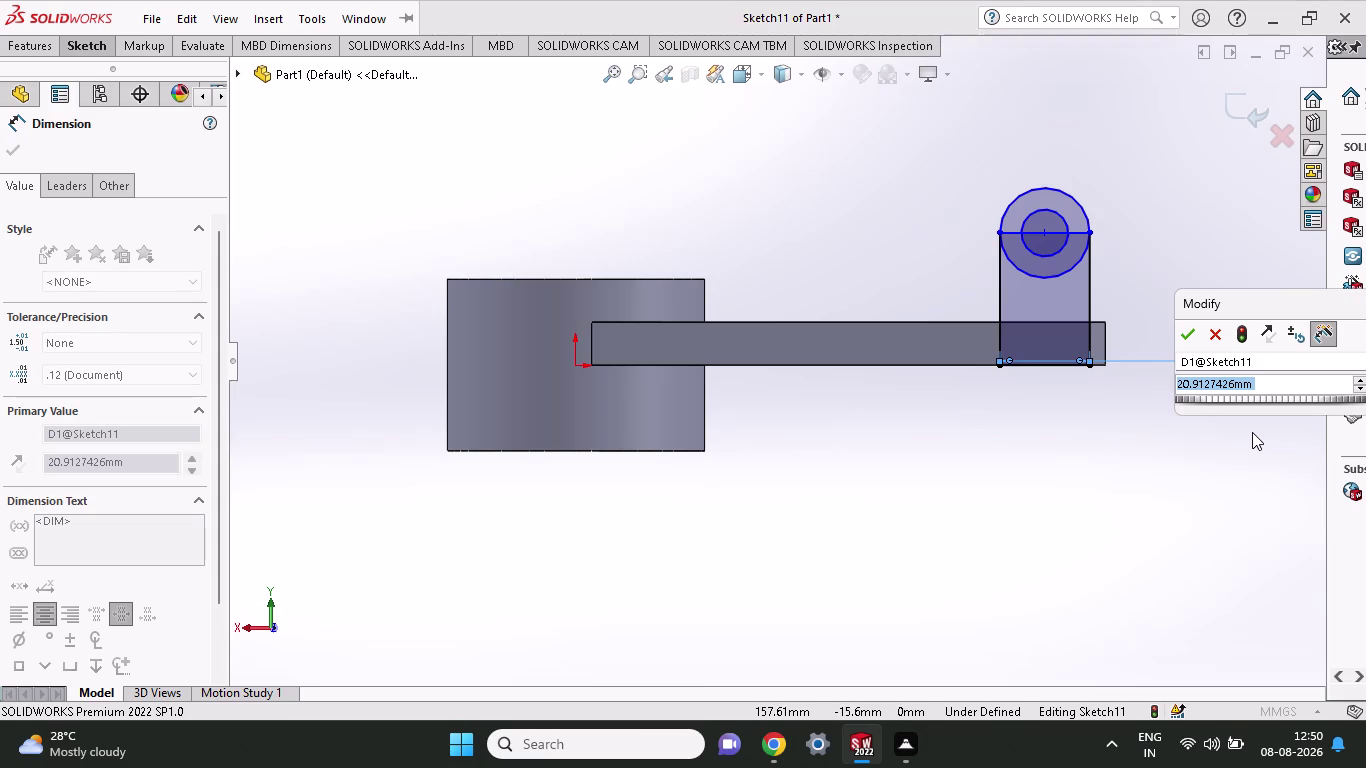
text(25)
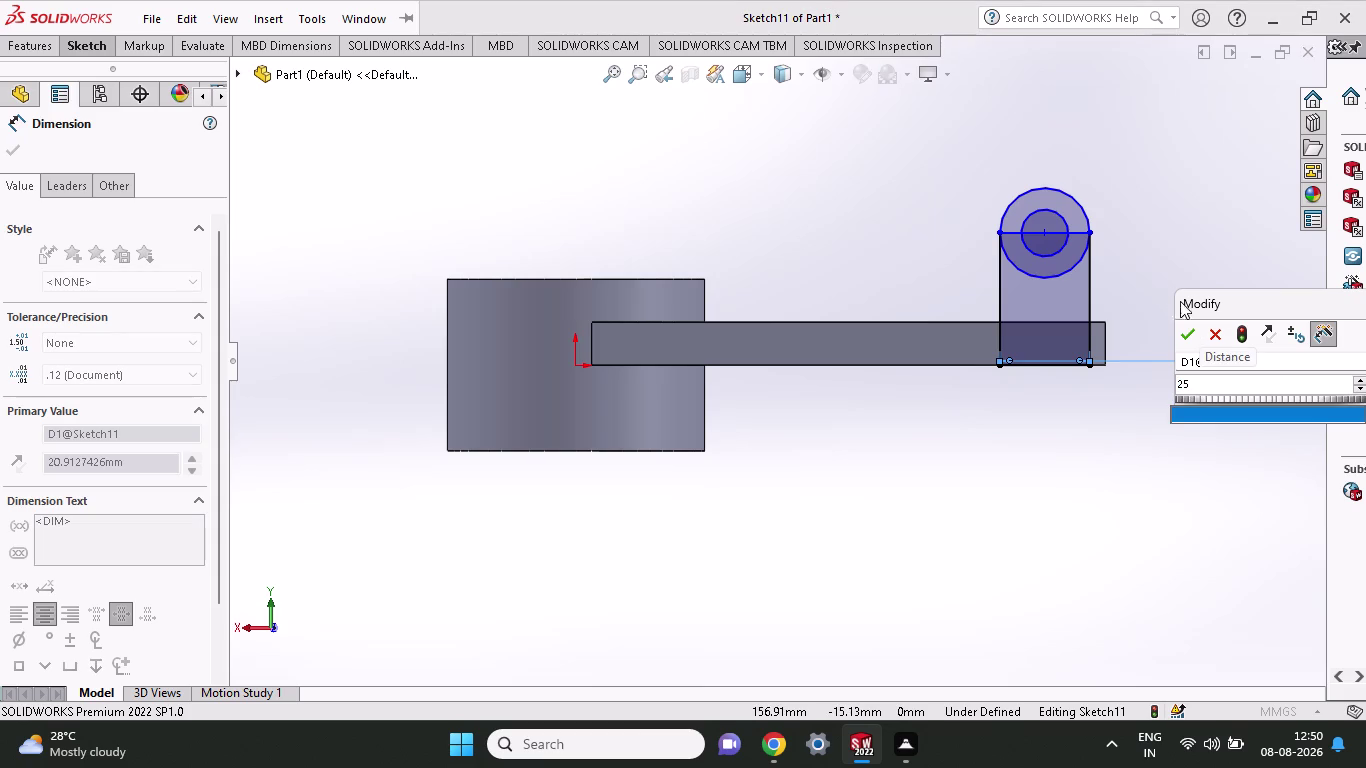
click(1180, 331)
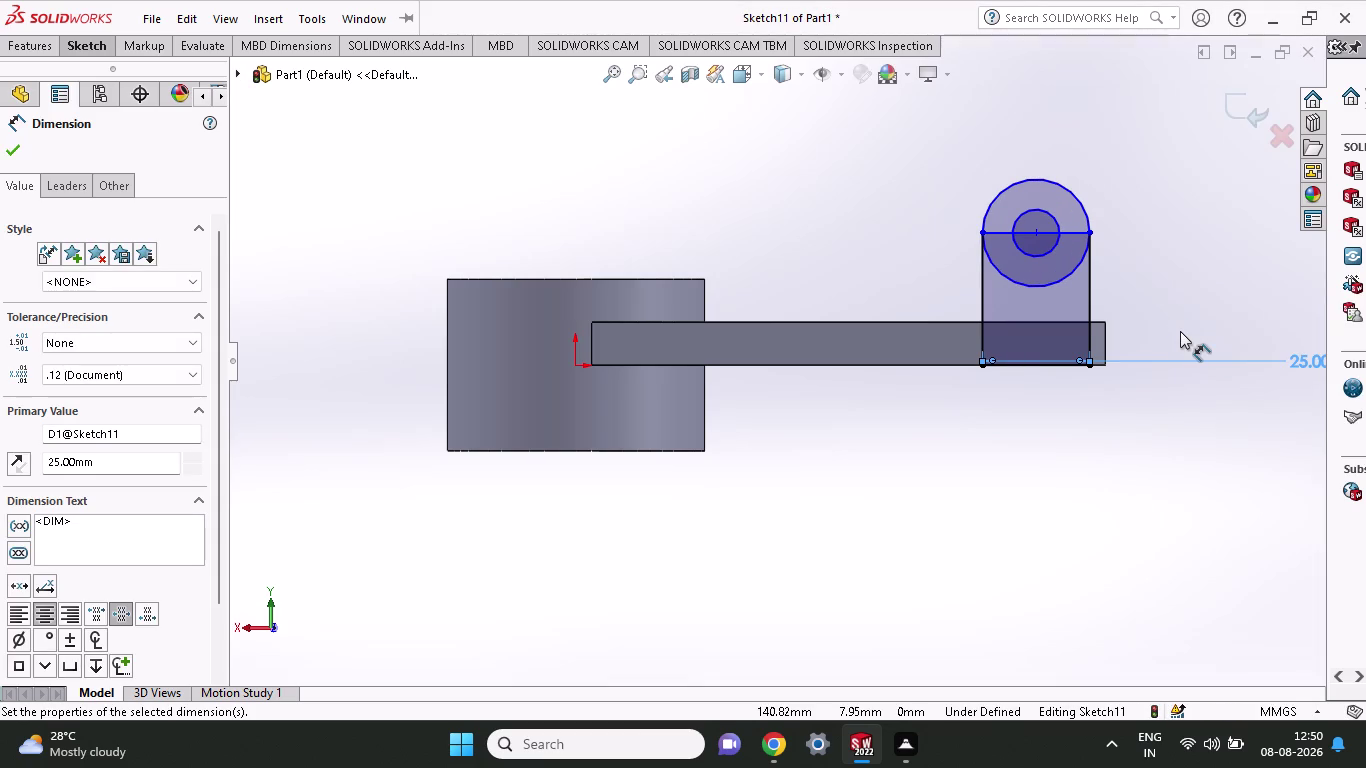
Dimension the rectangle's height, correcting it from 35 mm to 25 mm.
click(1090, 360)
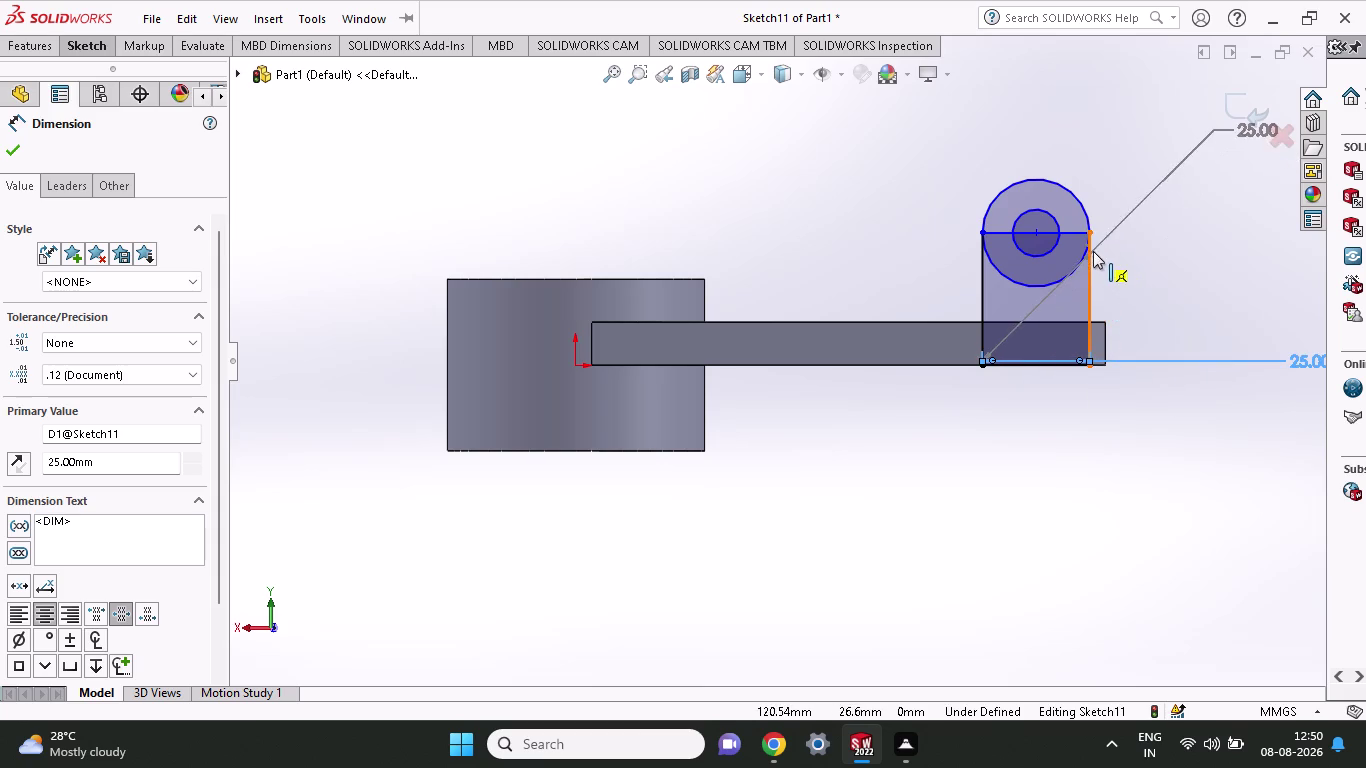
key(Escape)
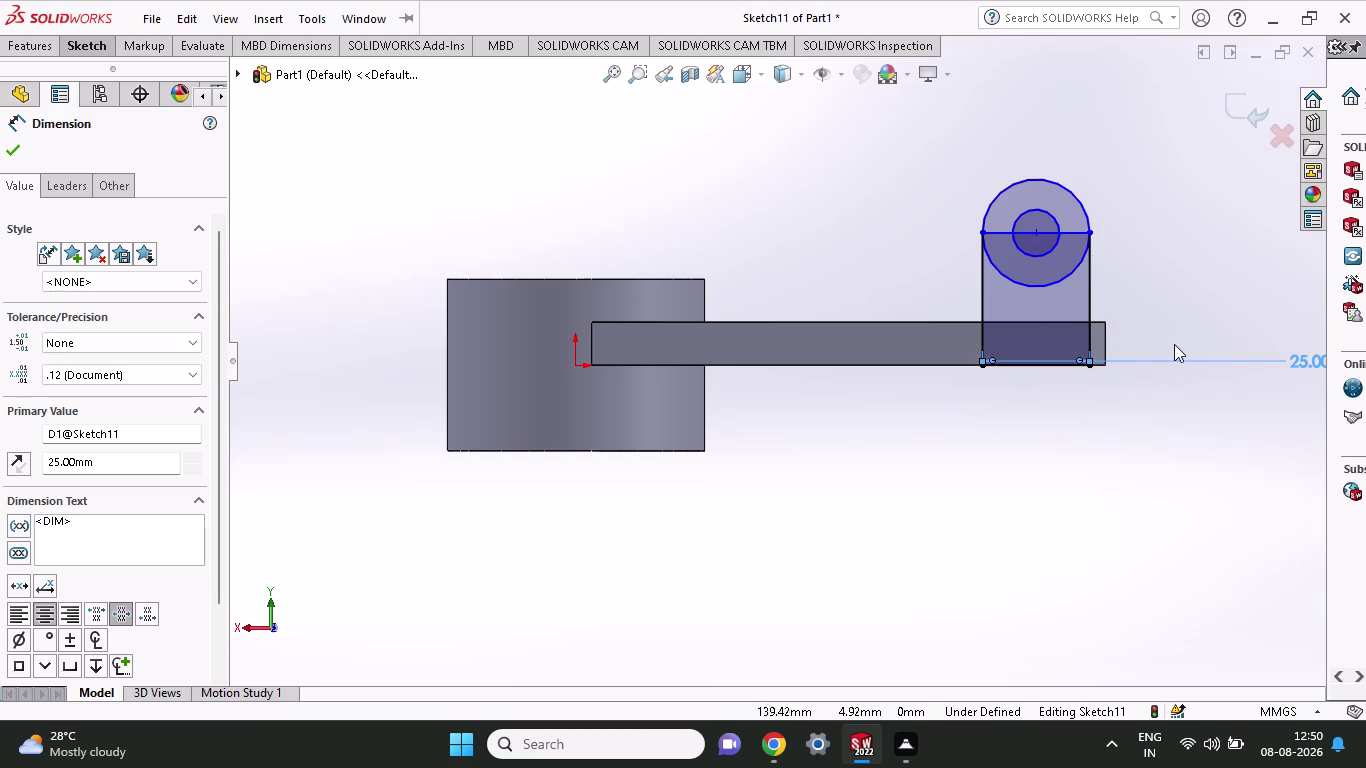
click(99, 50)
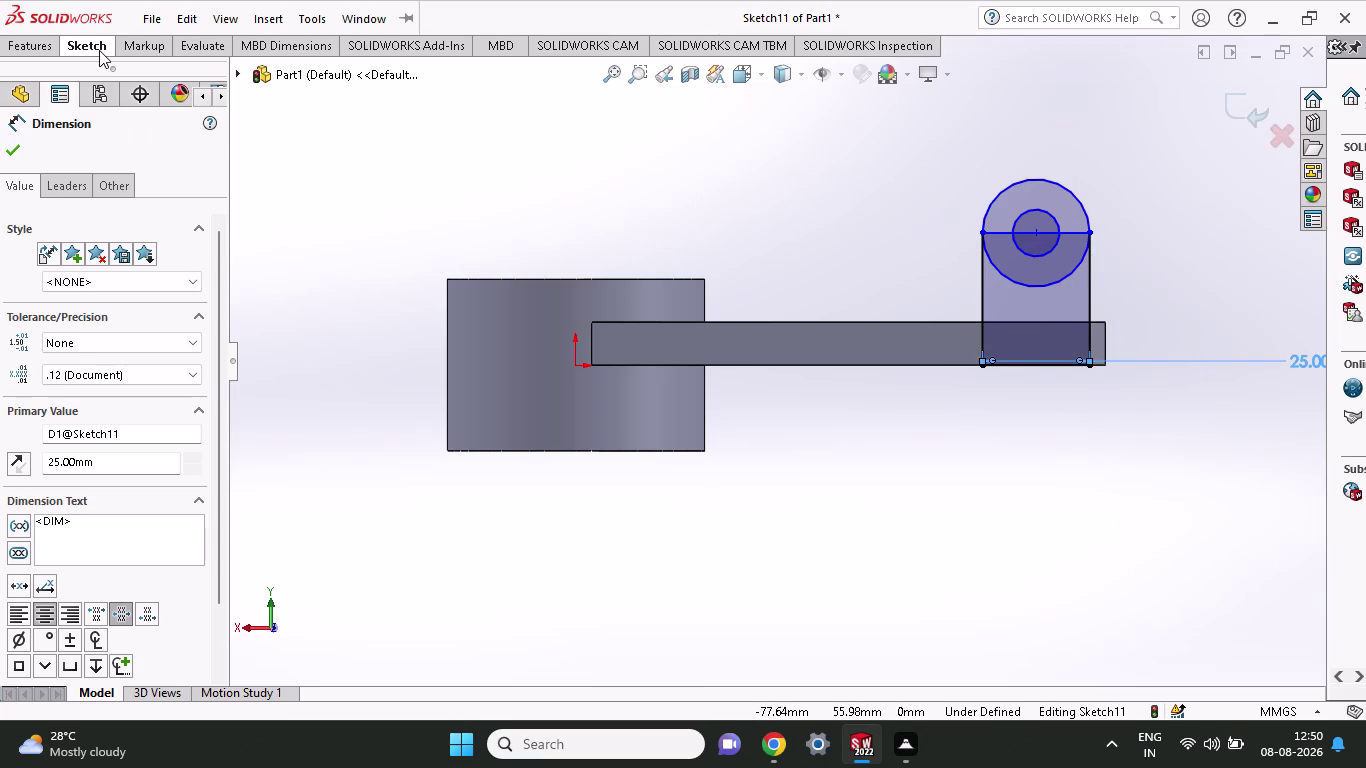
click(92, 78)
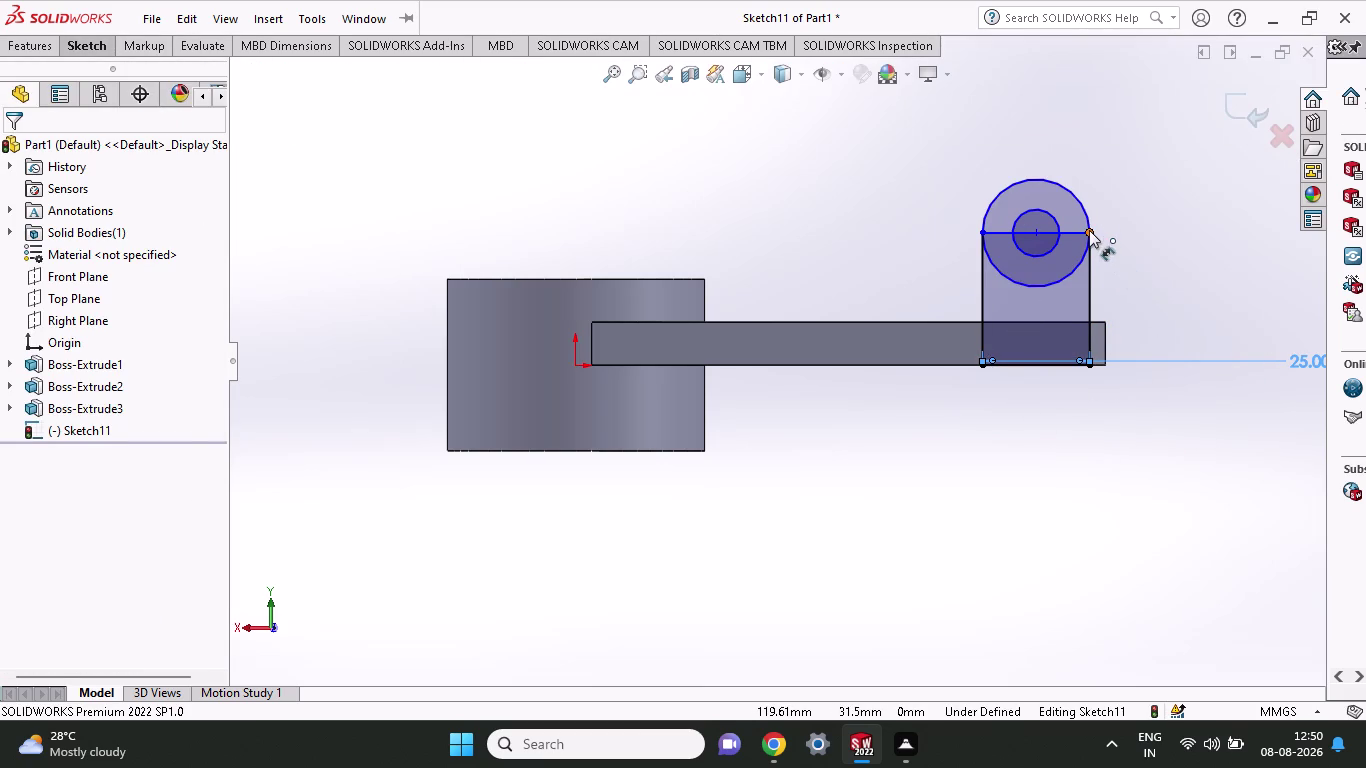
click(1089, 230)
click(1091, 365)
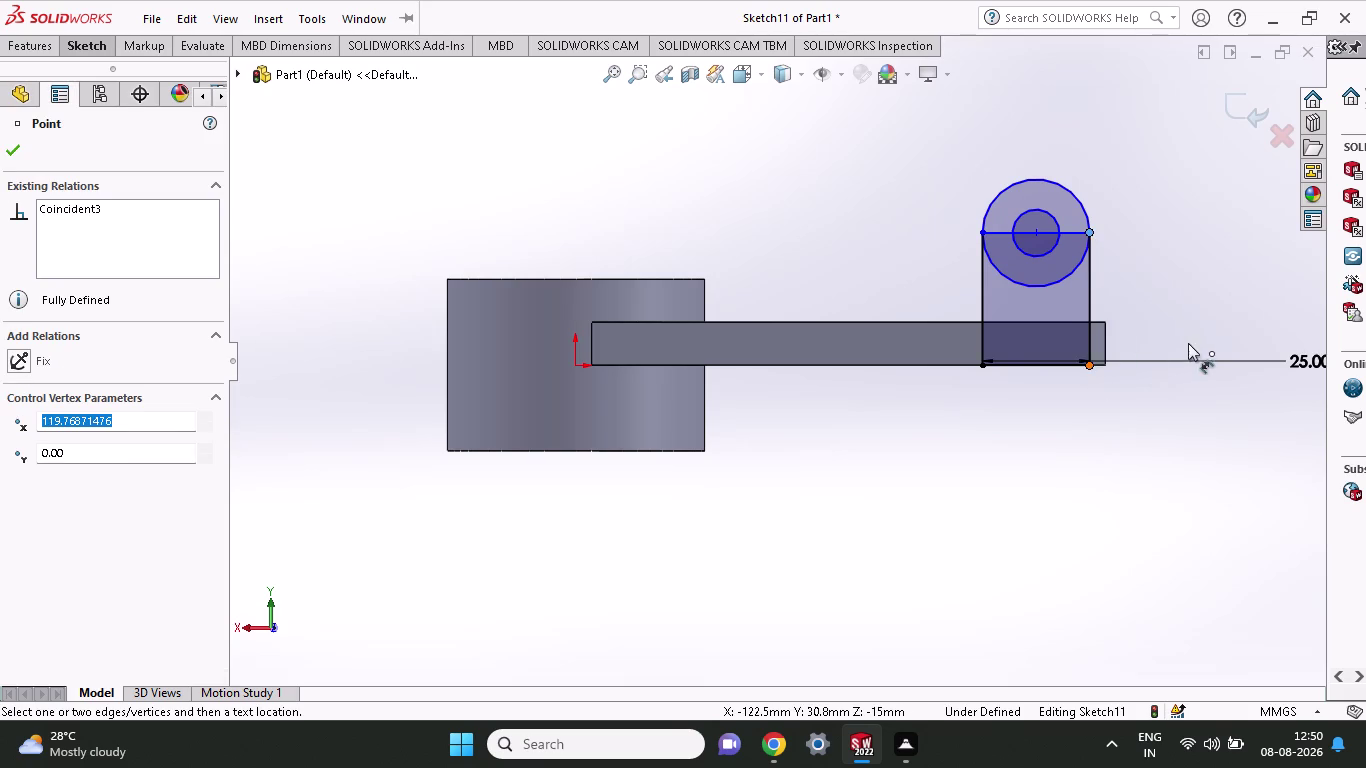
click(1201, 311)
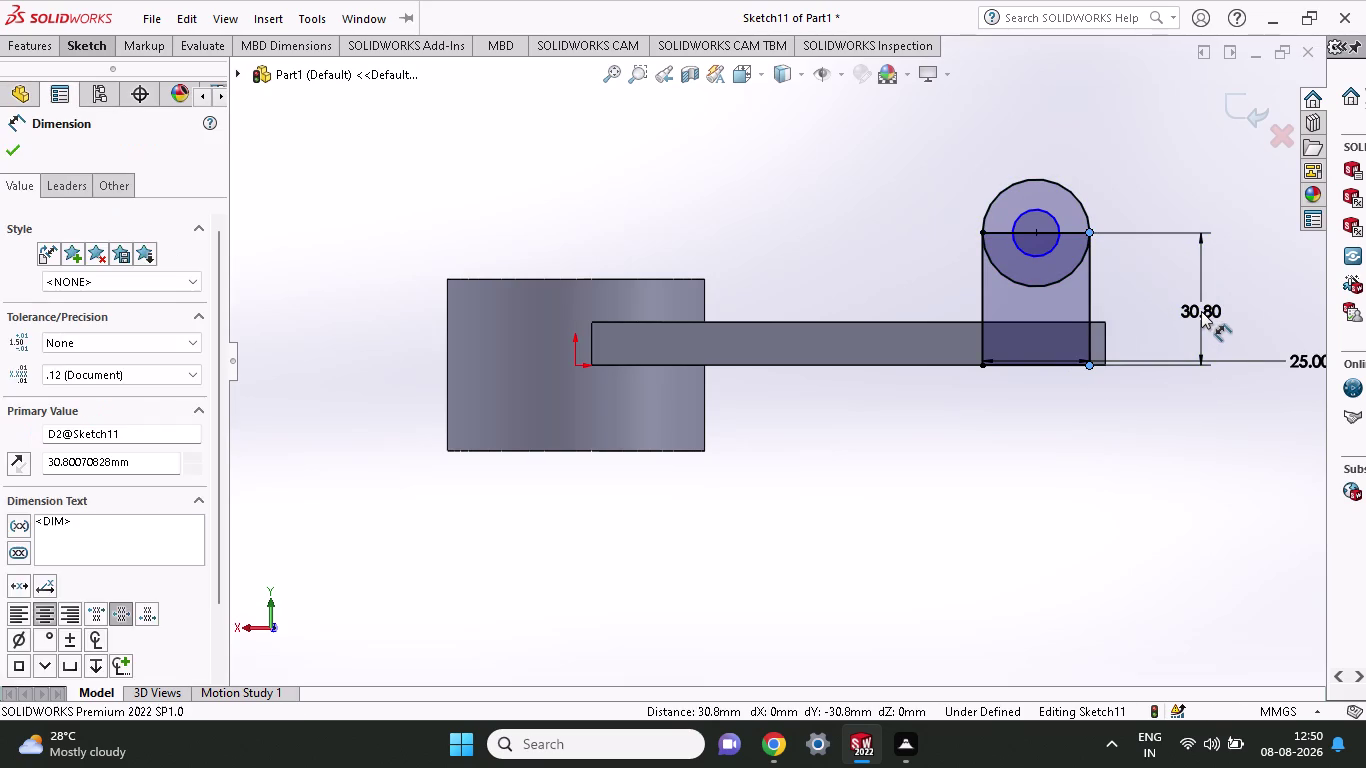
text(35)
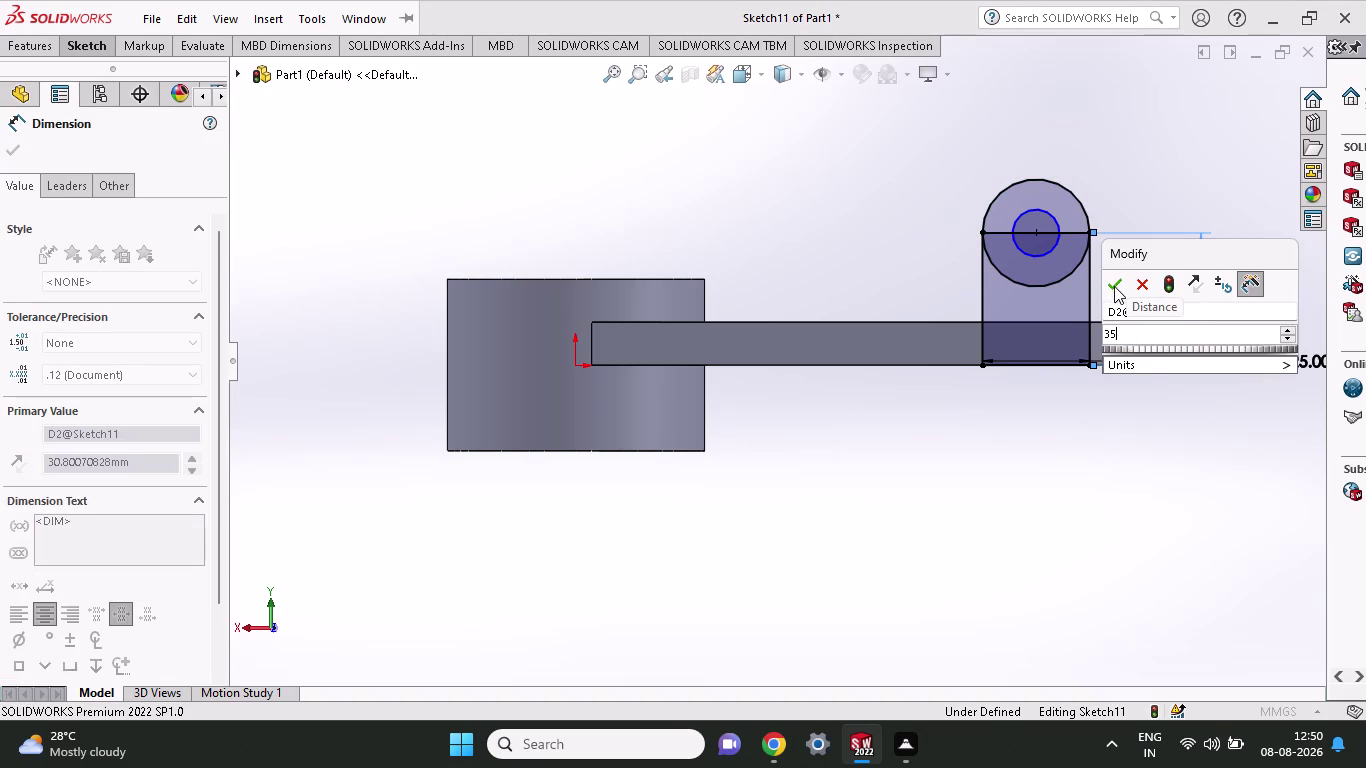
click(1114, 285)
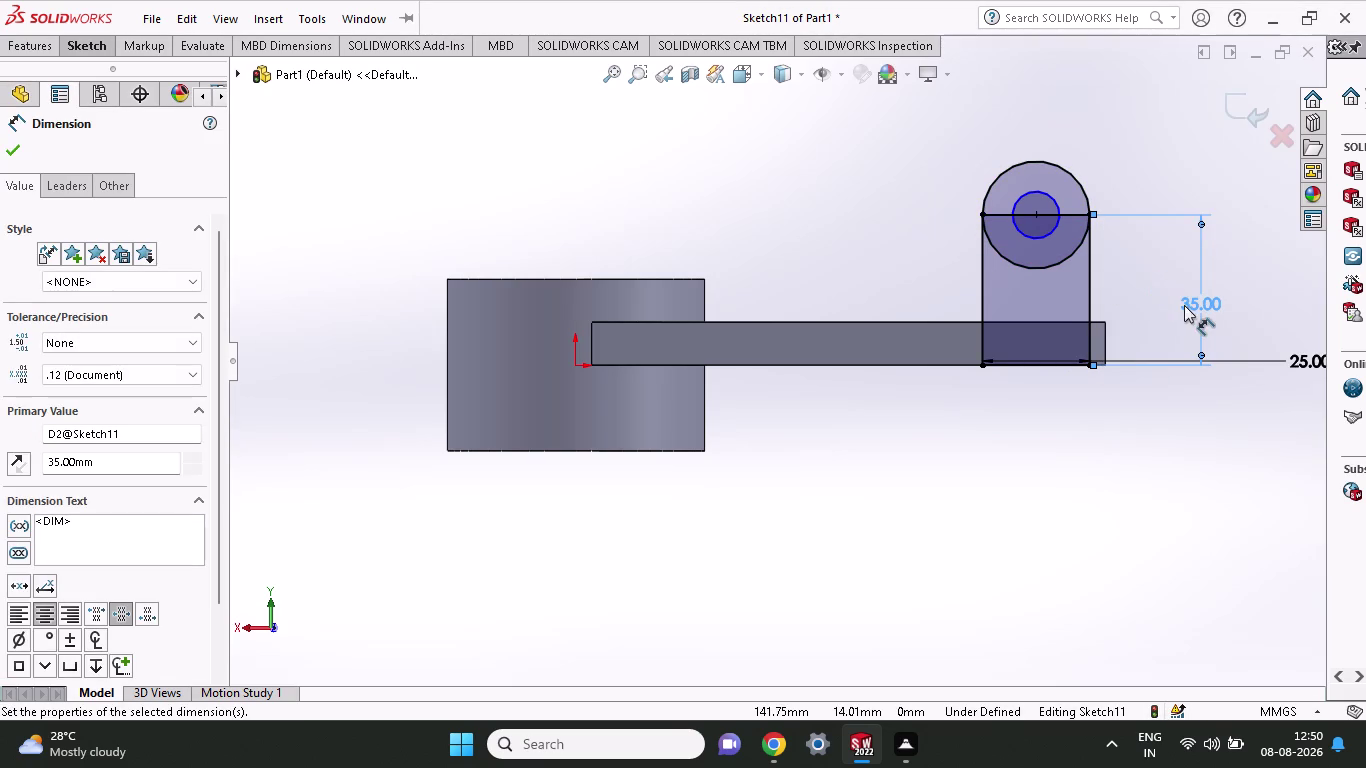
double_click(1184, 304)
text(25)
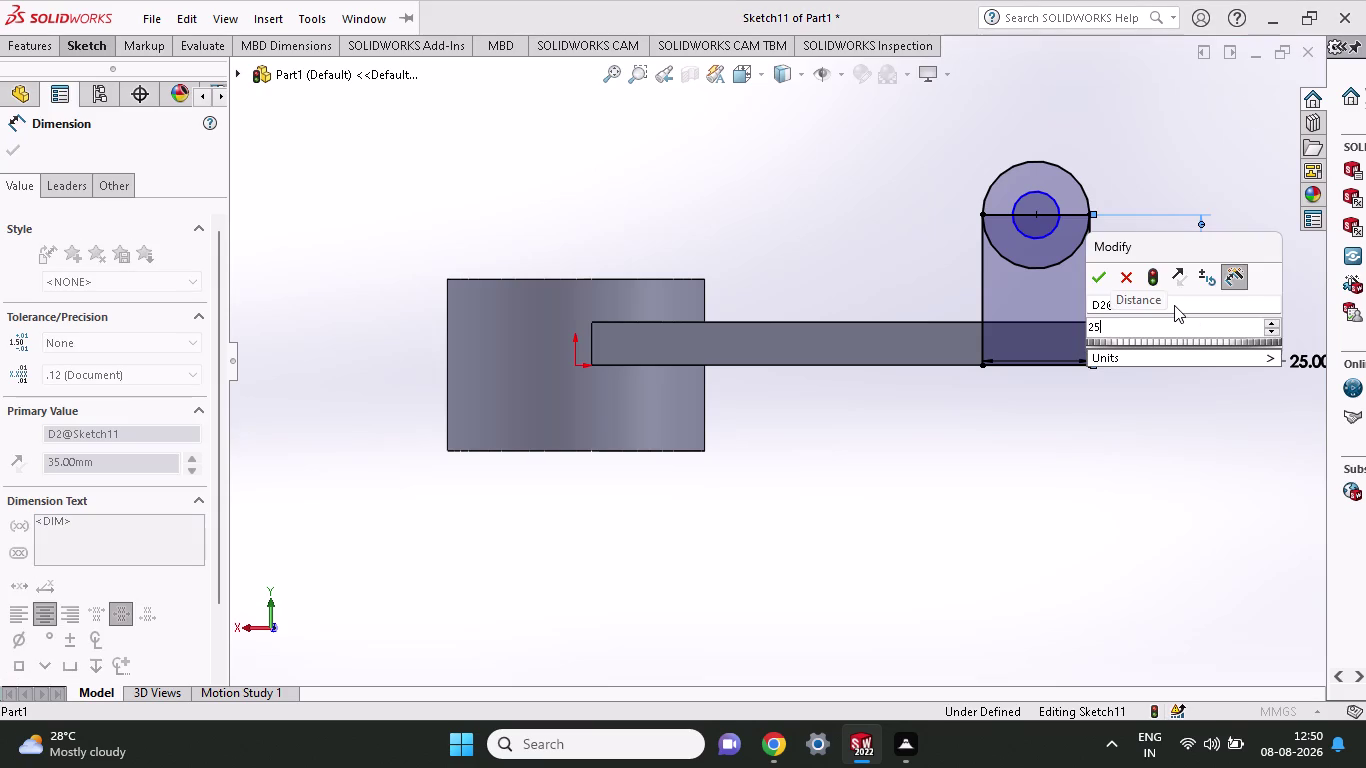
click(1107, 278)
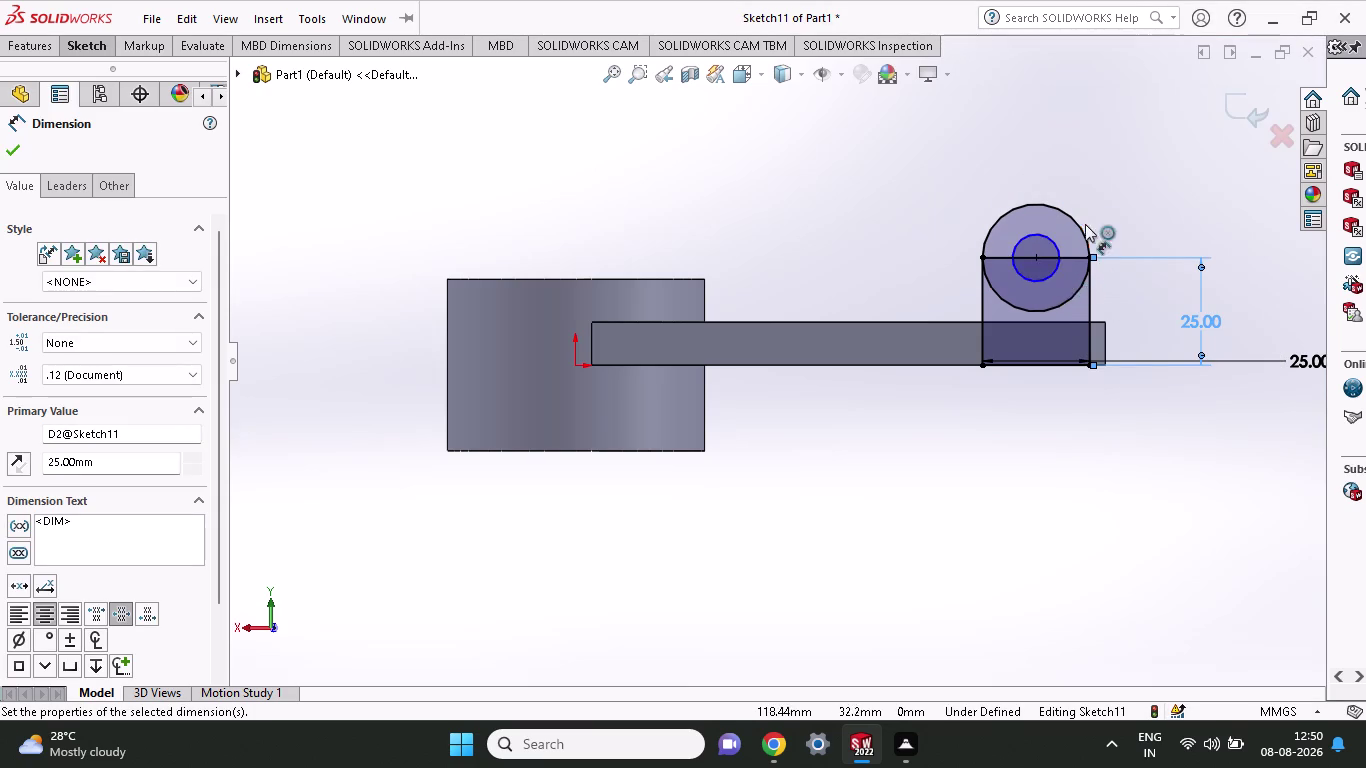
click(1045, 278)
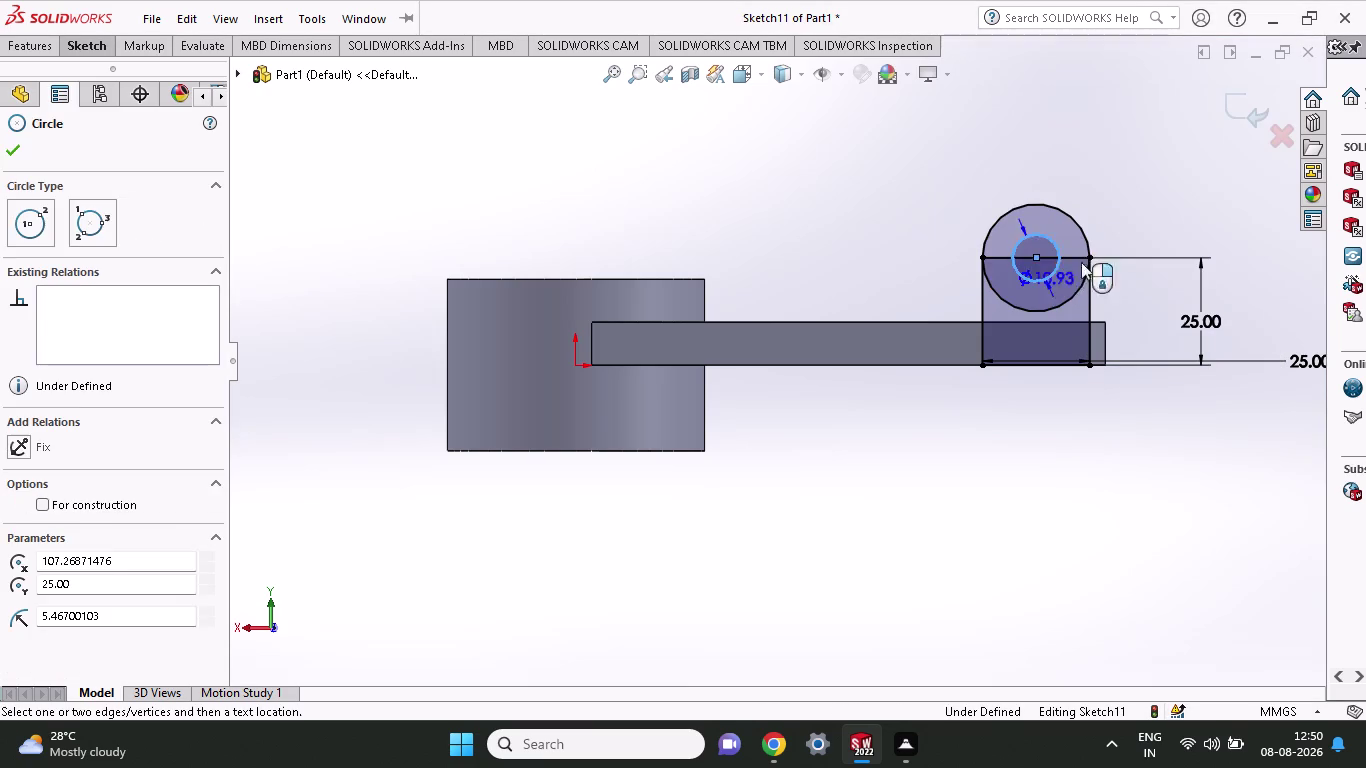
Give the small inner hole circle a 12 mm diameter dimension.
click(1190, 161)
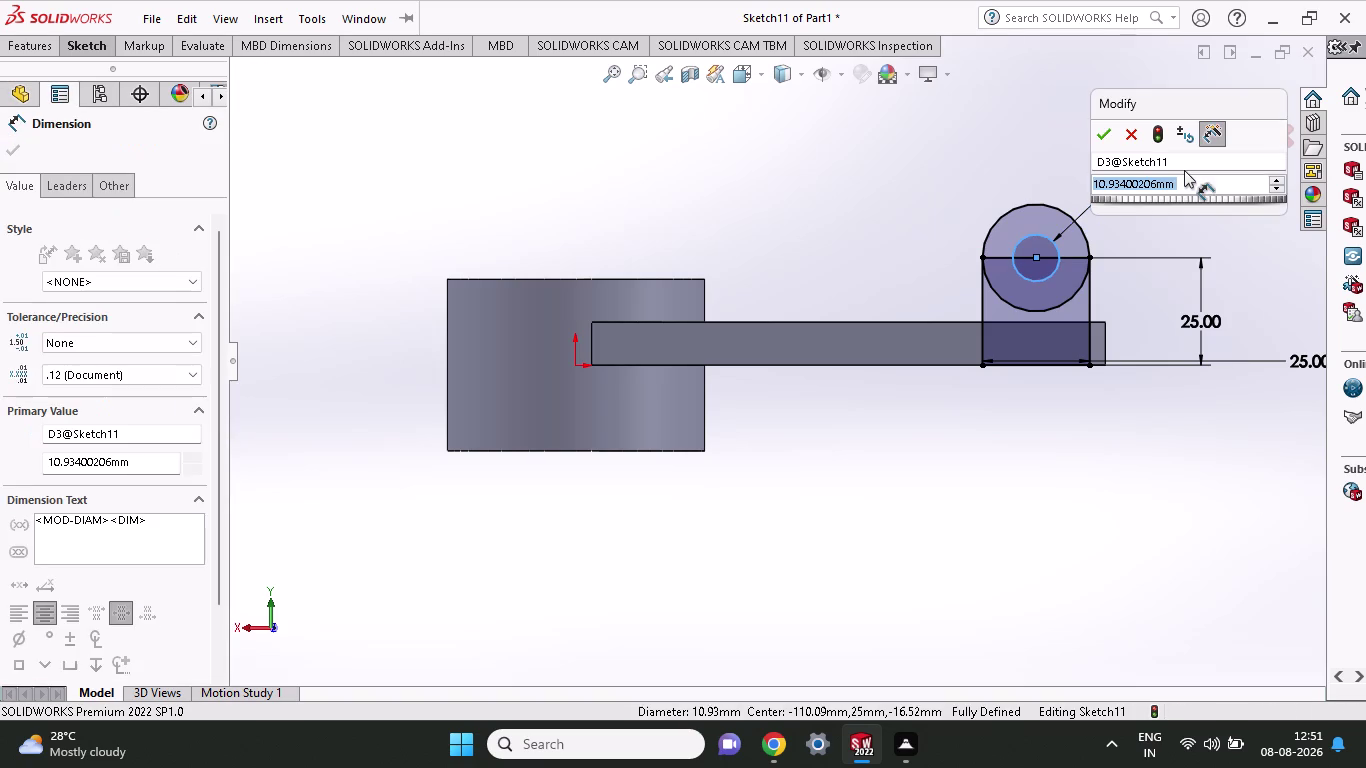
text(12)
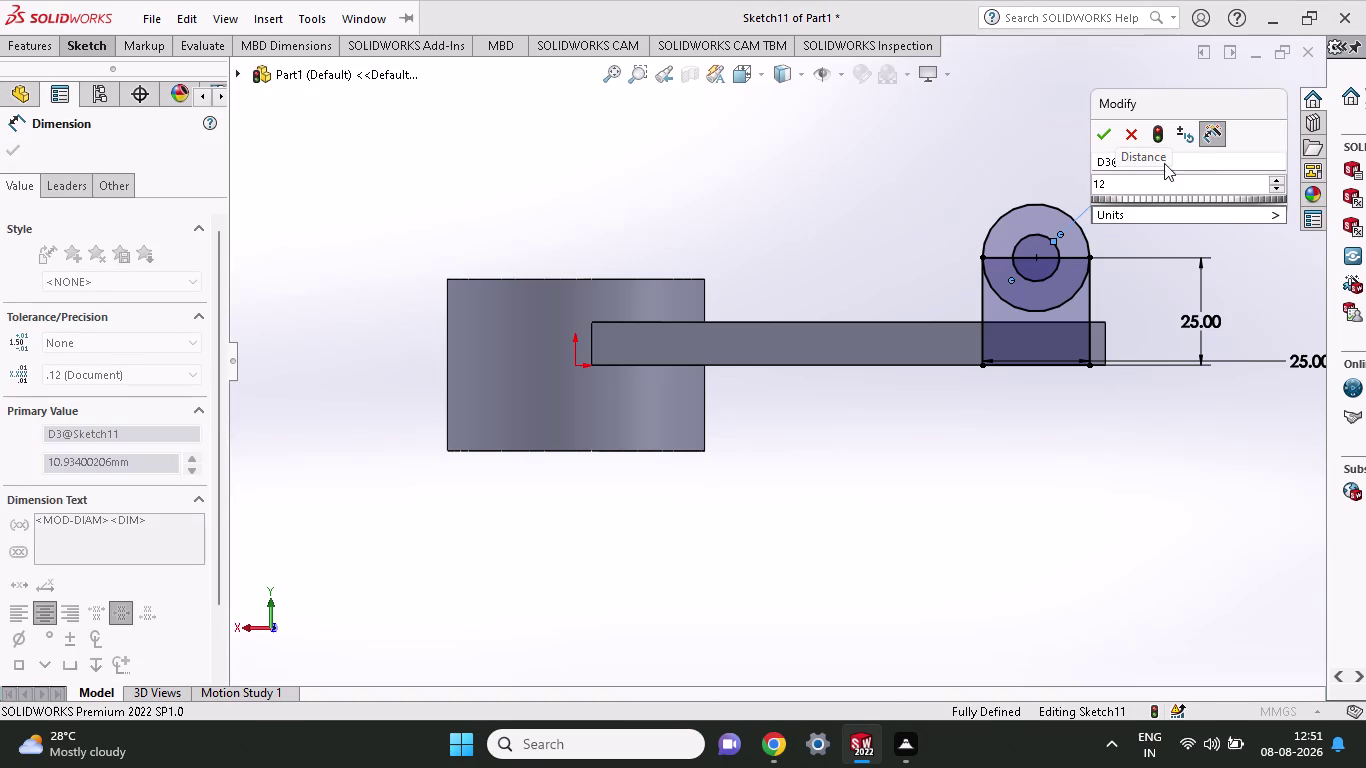
click(1099, 131)
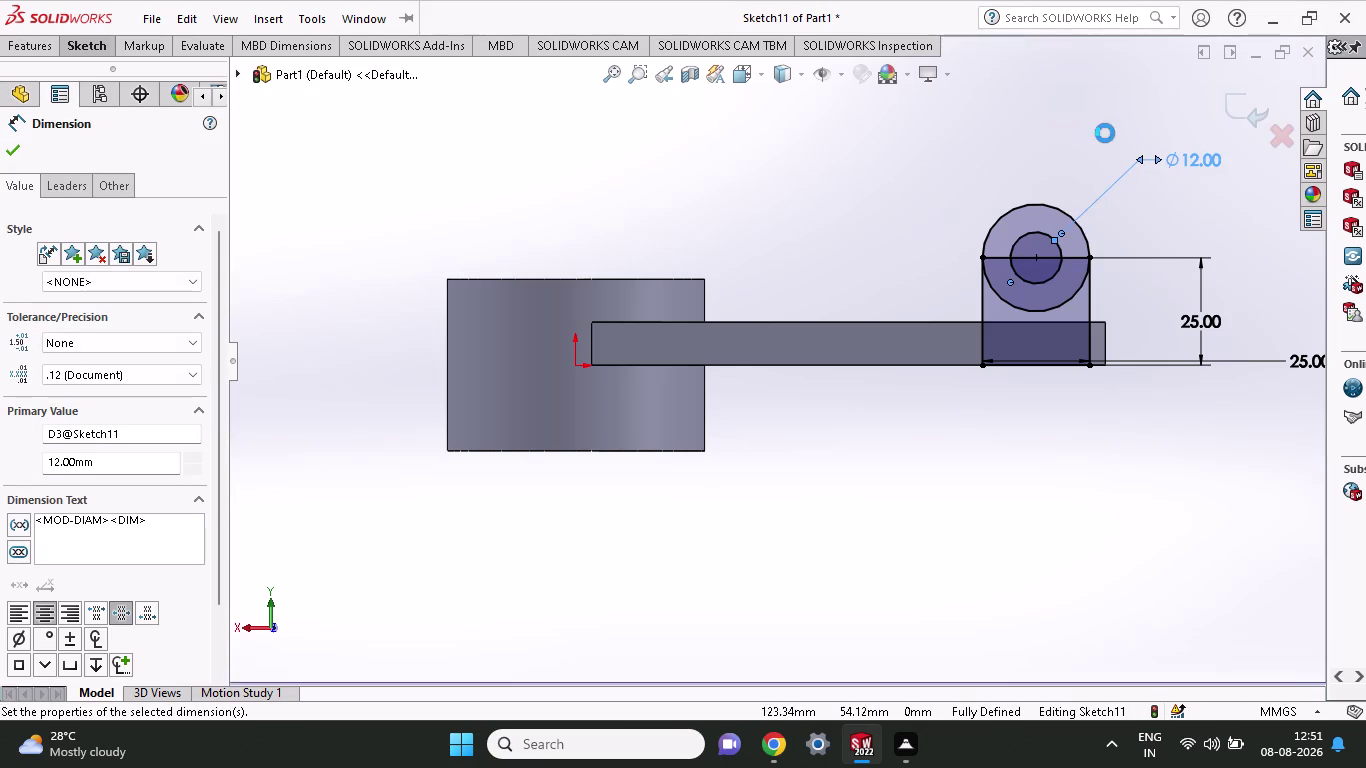
click(81, 47)
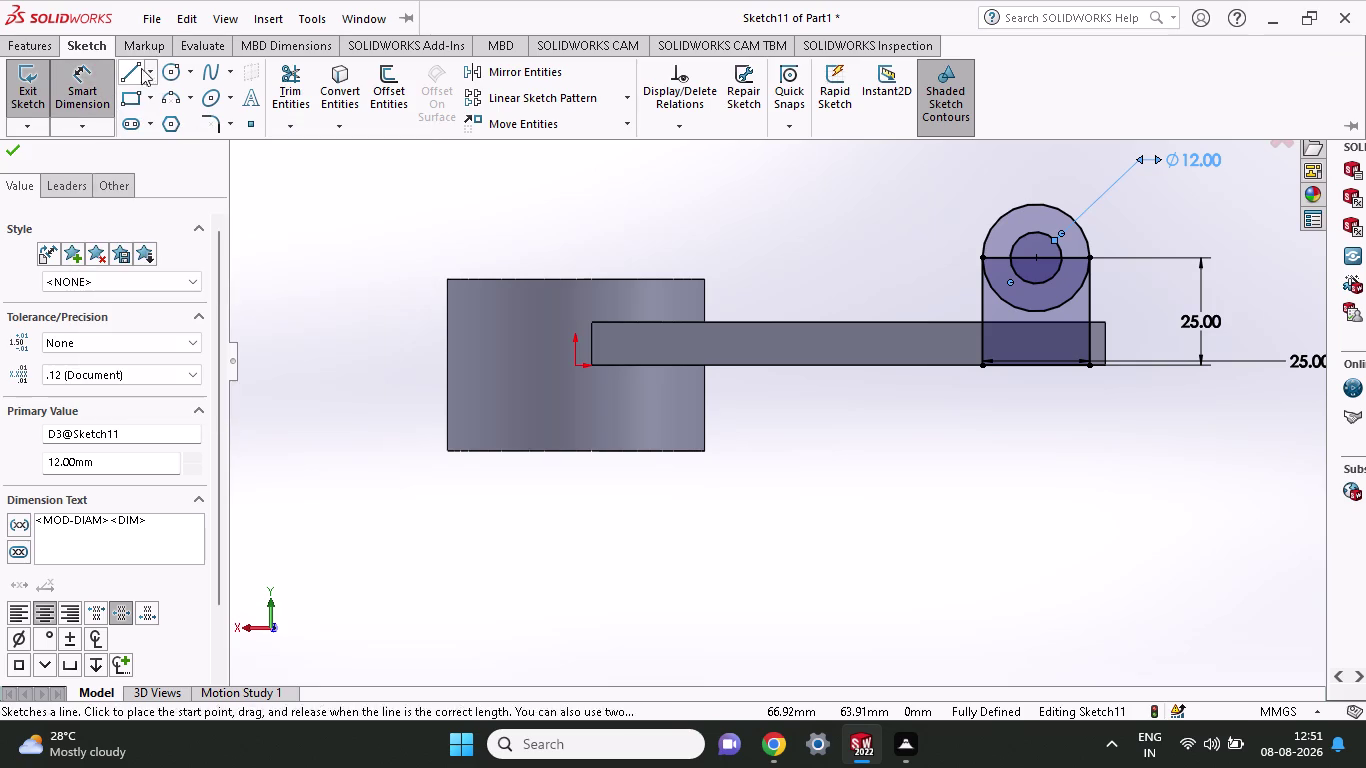
click(289, 64)
Power-trim the outer circle's lower half and the rectangle's top edge into an arched outline.
scroll(down, 3)
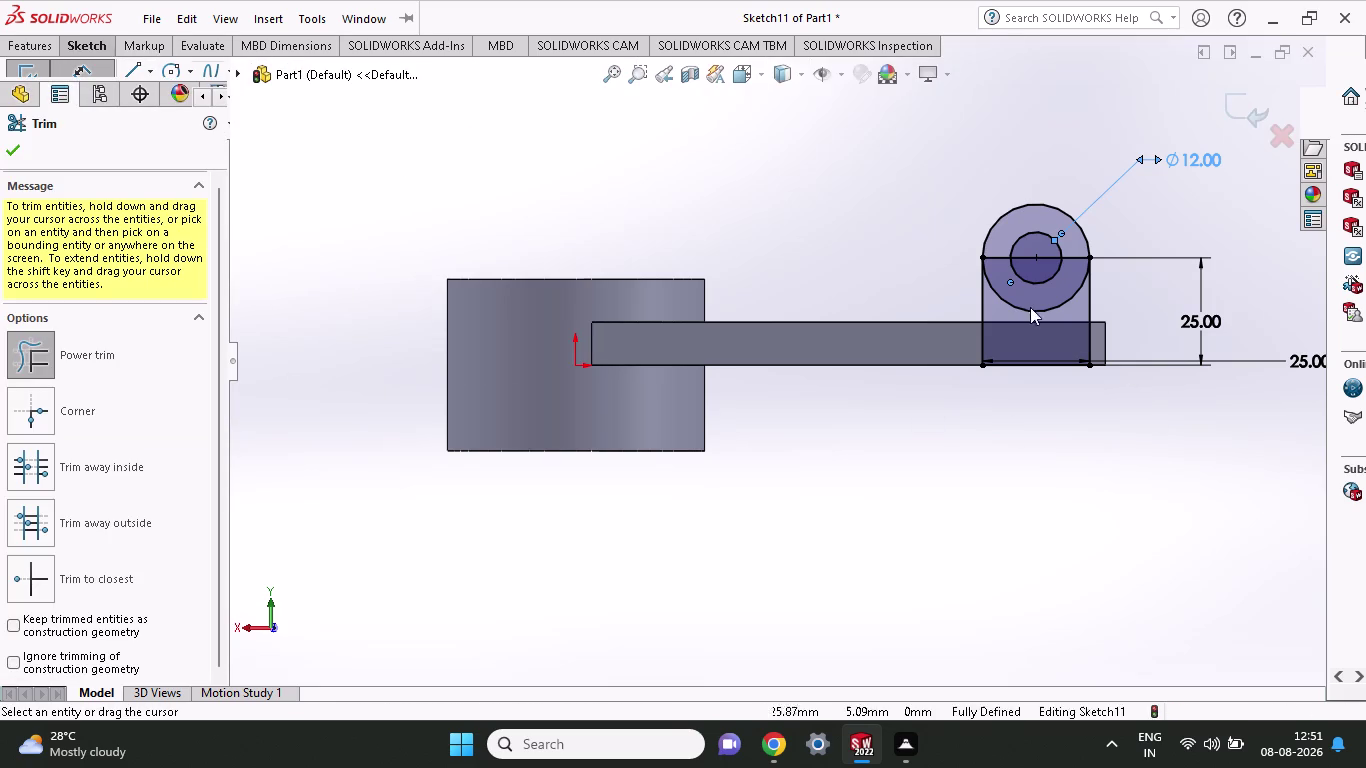
scroll(down, 3)
scroll(down, 3)
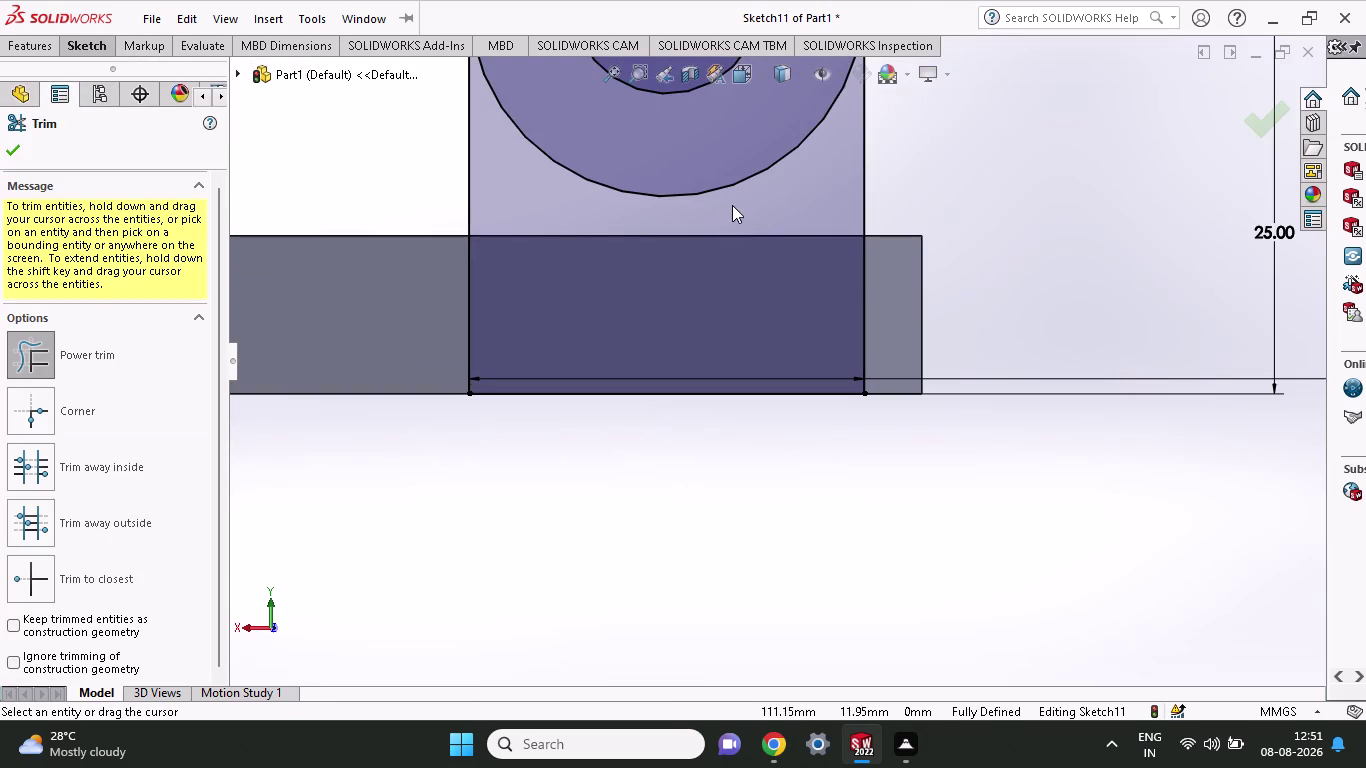
drag(742, 208, 736, 150)
scroll(up, 3)
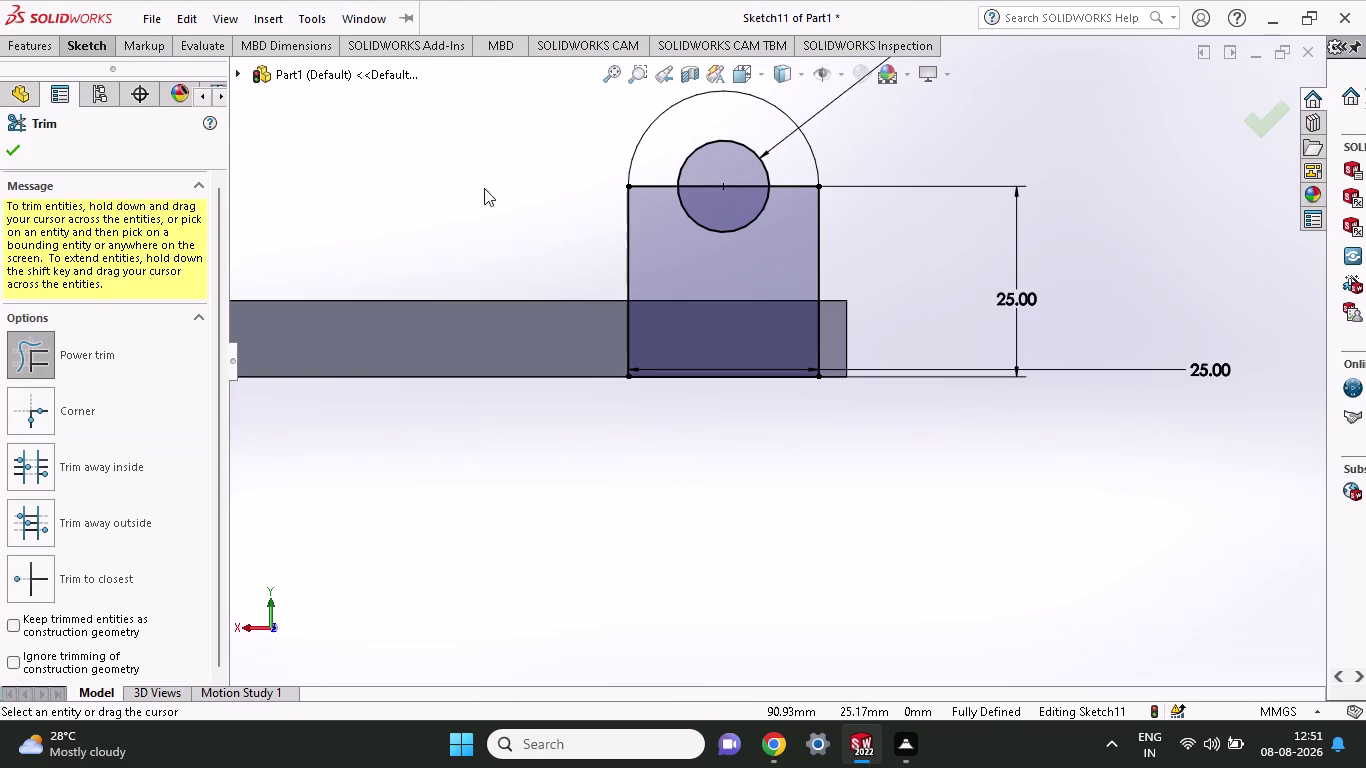
drag(807, 246, 799, 160)
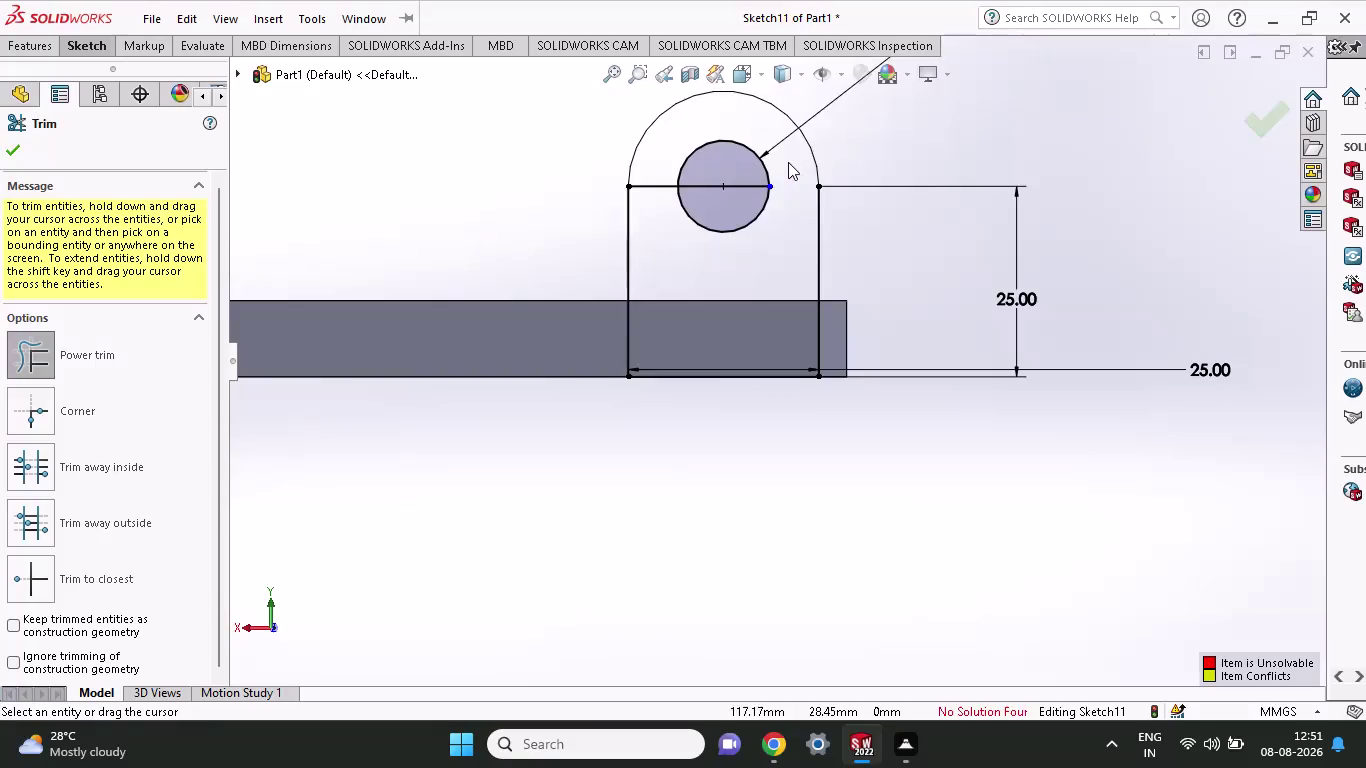
drag(745, 202, 744, 168)
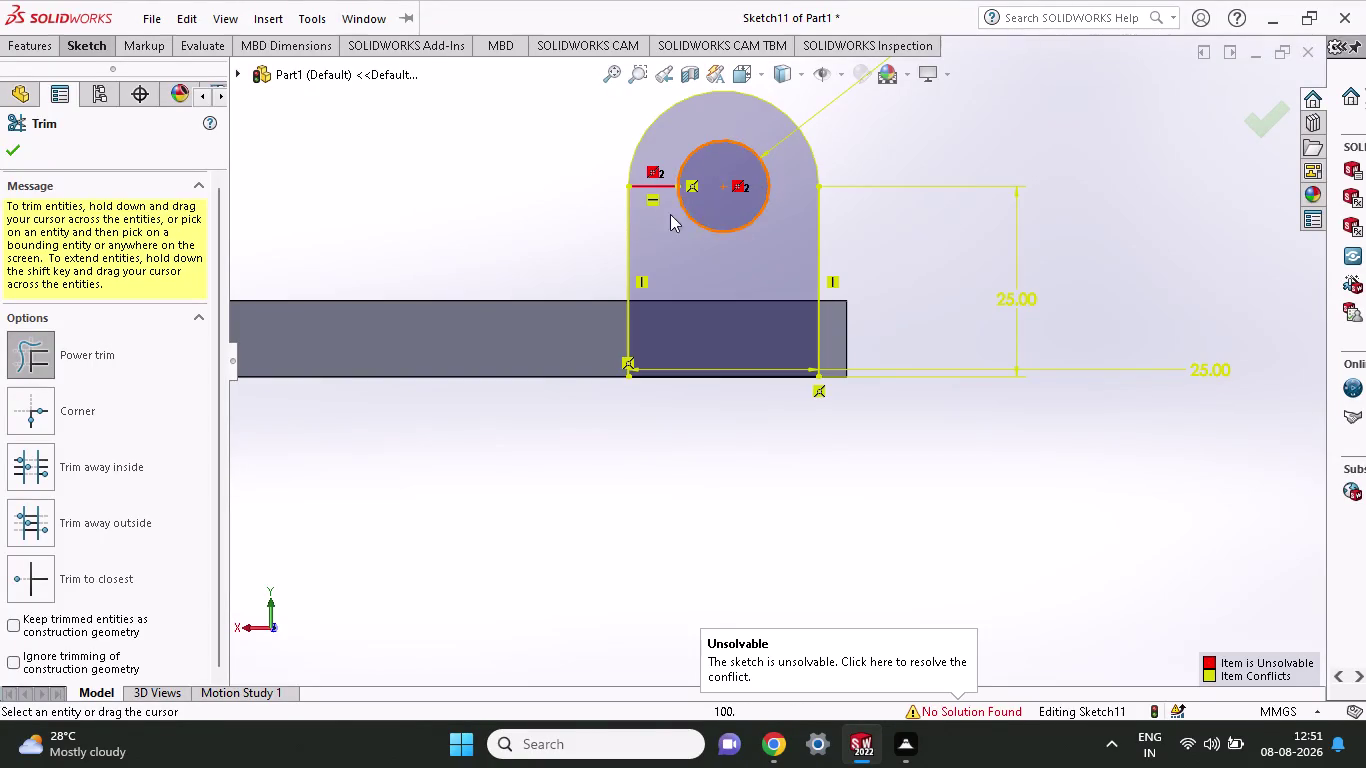
drag(667, 221, 675, 145)
scroll(up, 3)
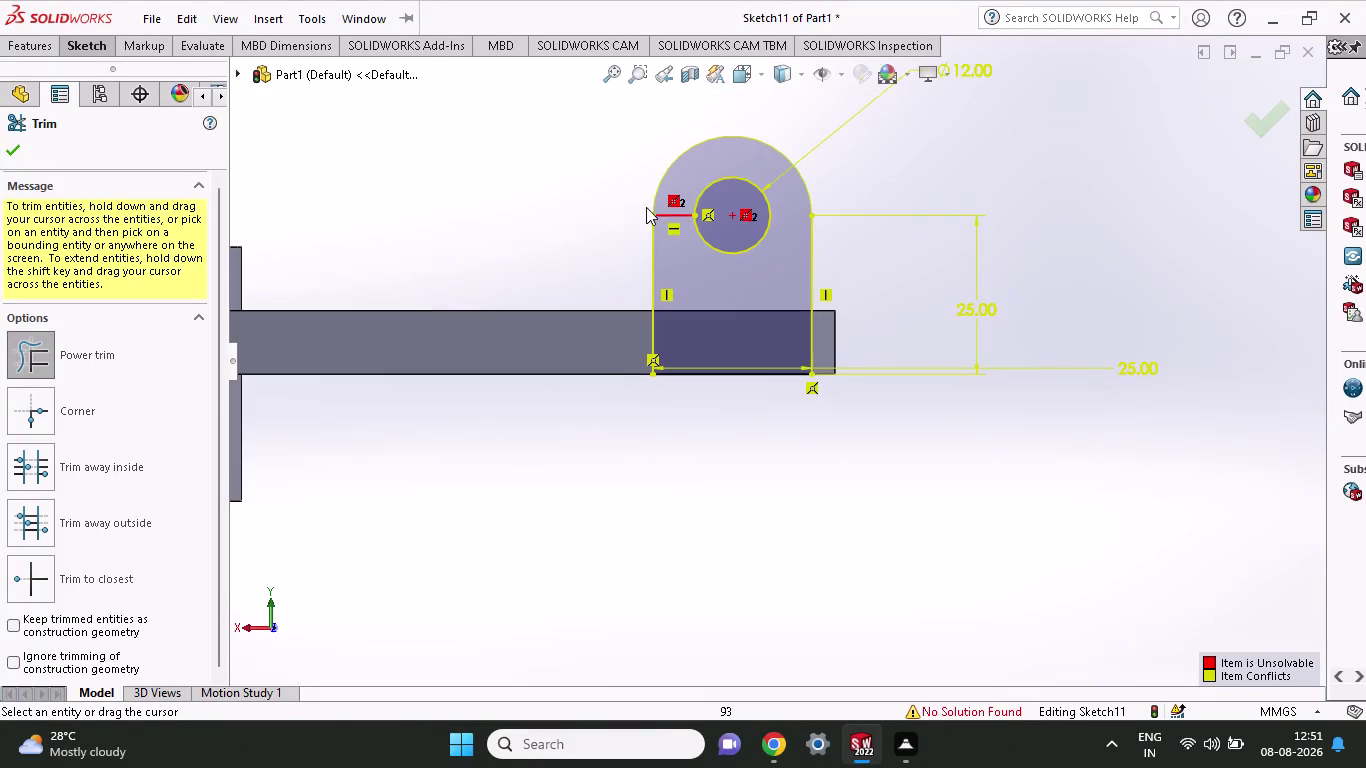
drag(668, 241, 689, 191)
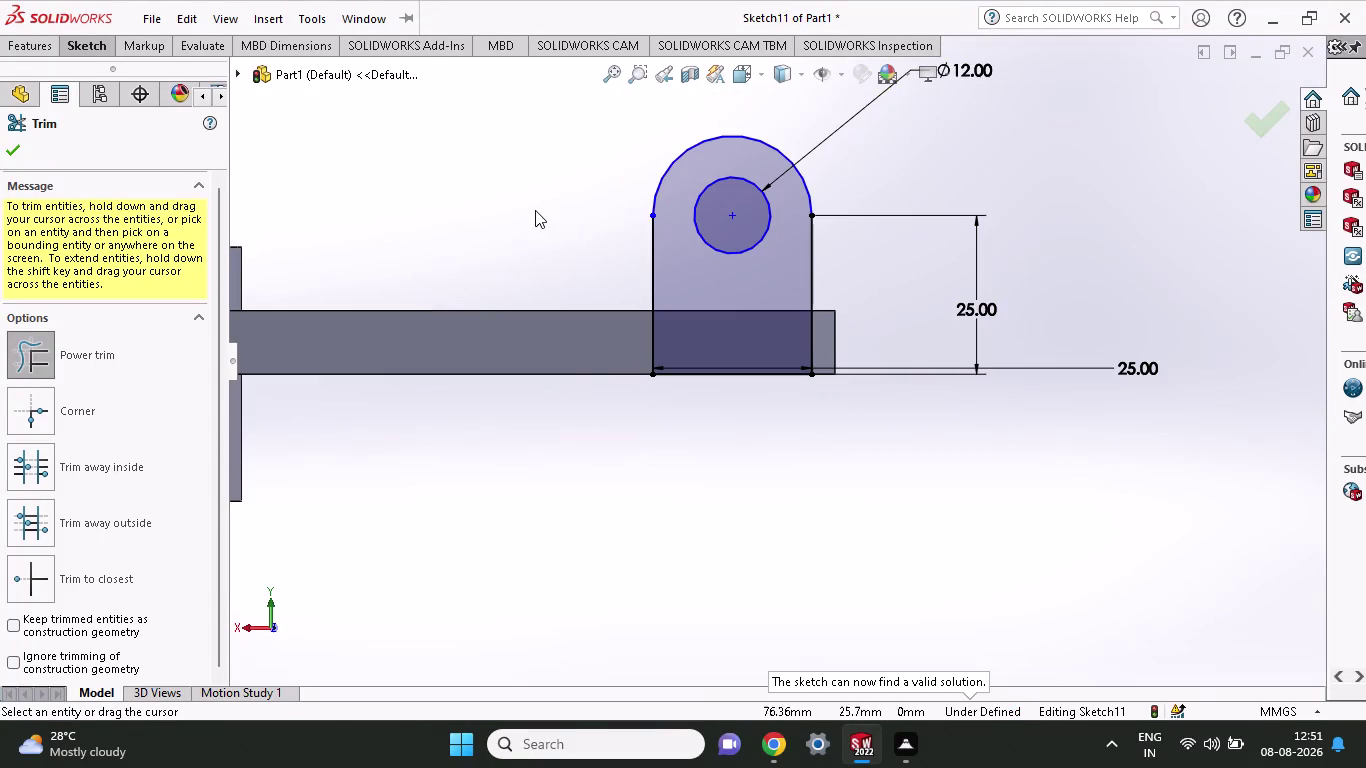
middle_drag(532, 203, 555, 293)
scroll(down, 3)
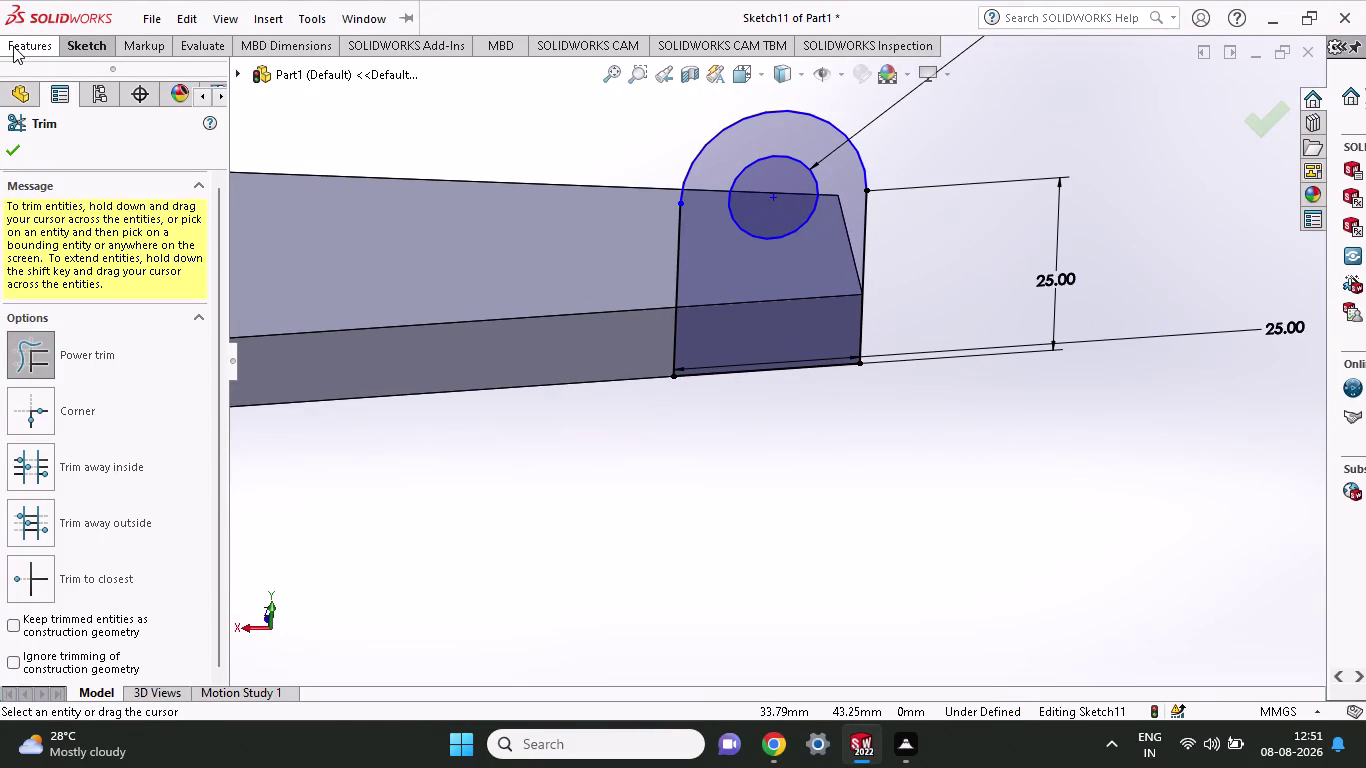
click(20, 46)
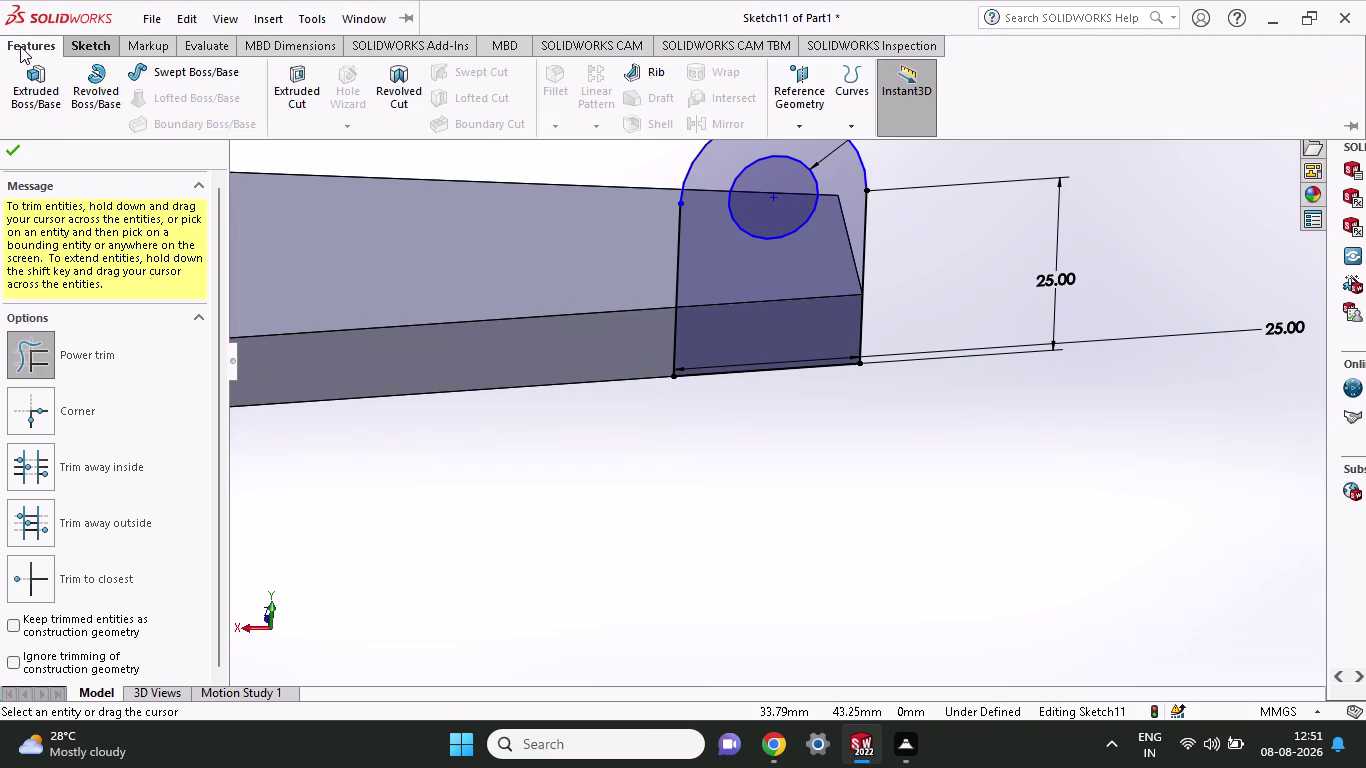
Extrude the lug sketch as a Blind boss, flipped back toward the arm.
click(31, 75)
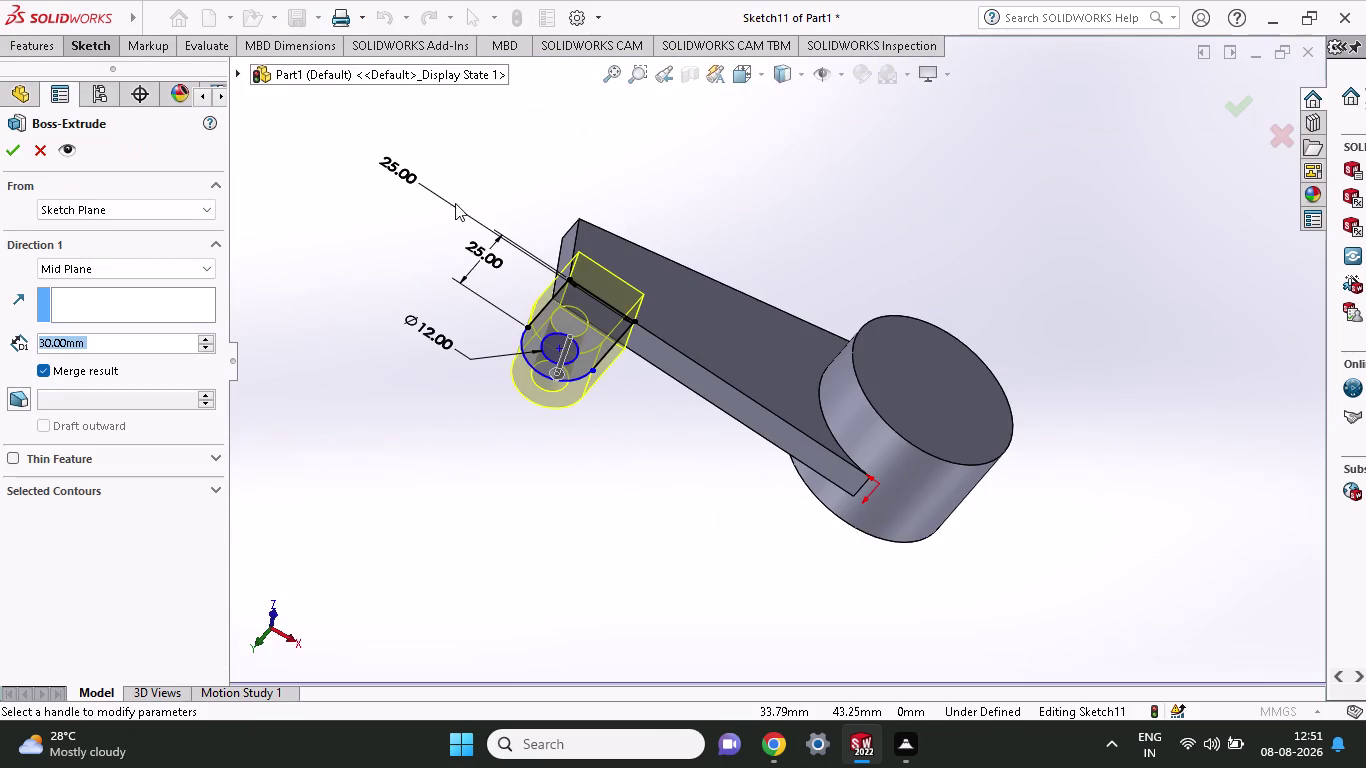
middle_drag(417, 423, 634, 360)
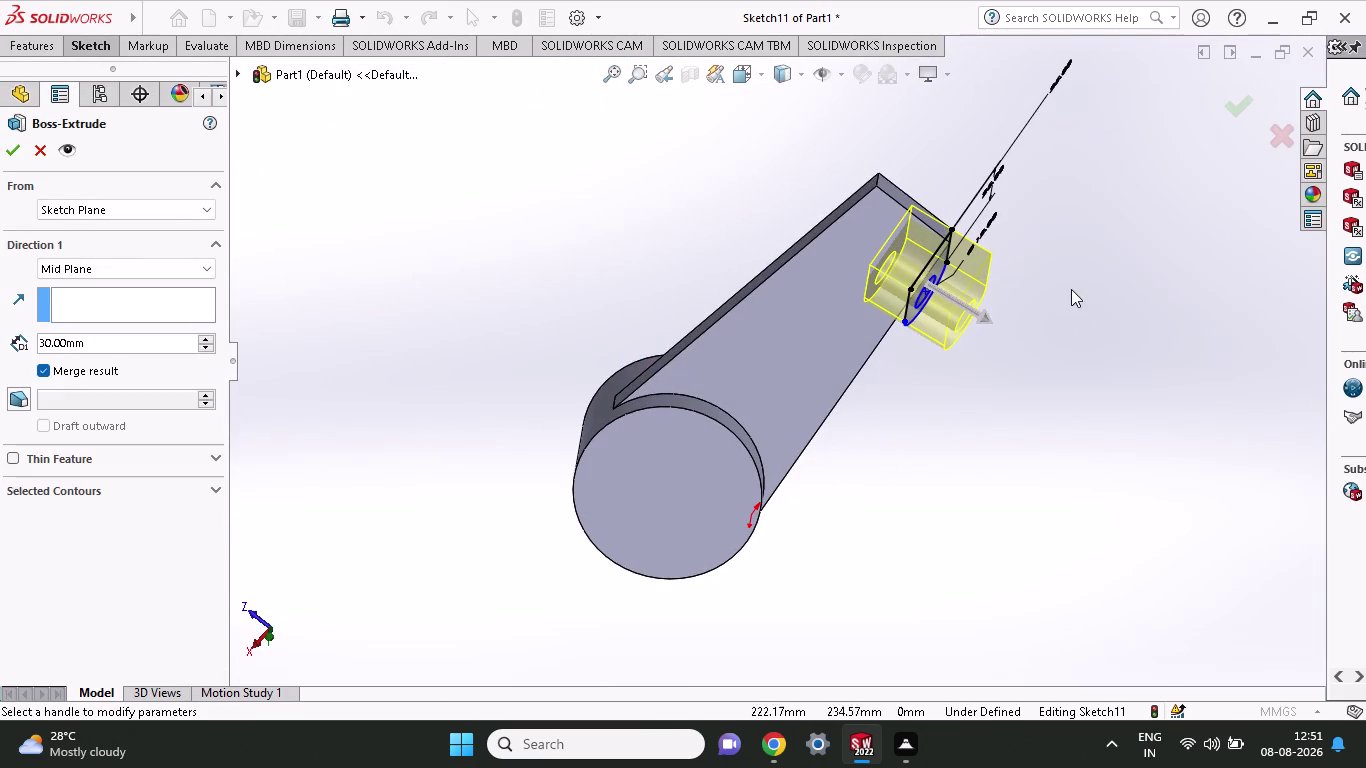
click(105, 264)
click(104, 286)
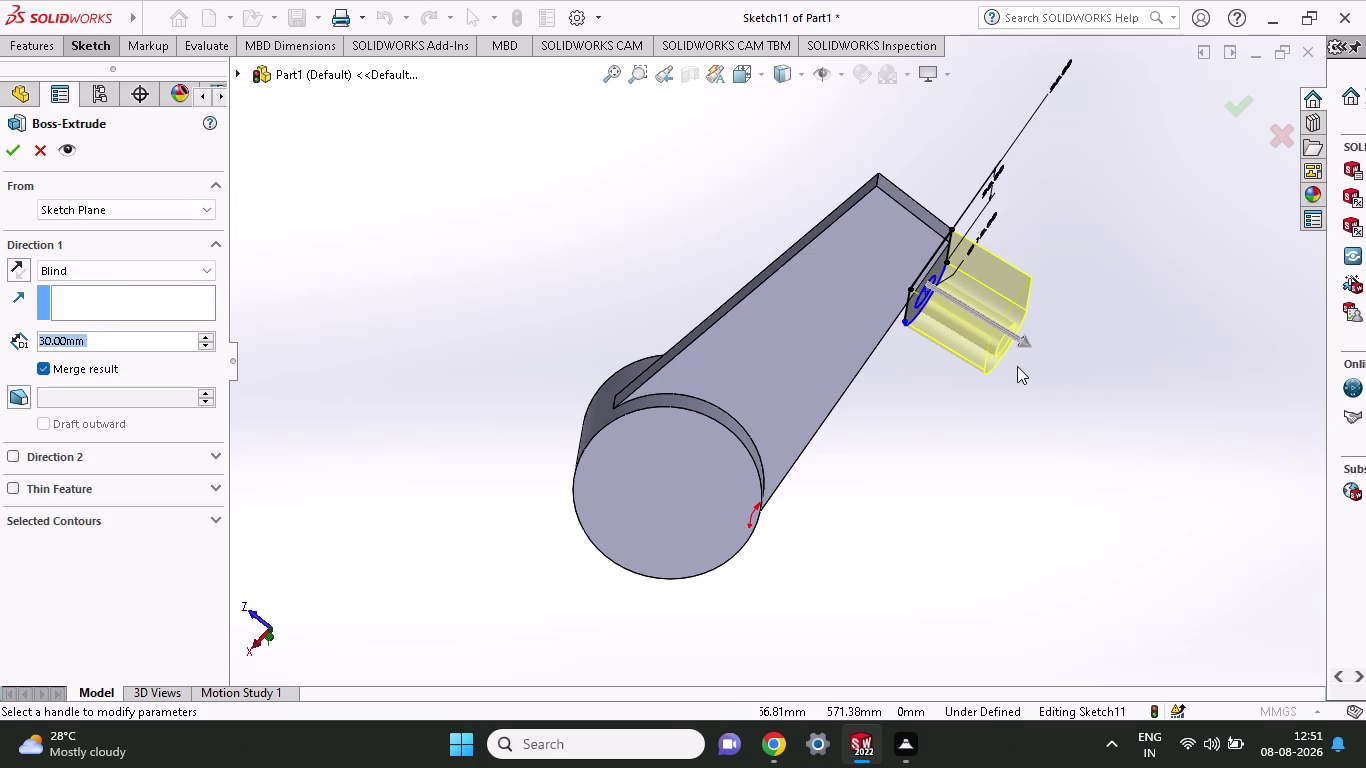
drag(1024, 339, 873, 296)
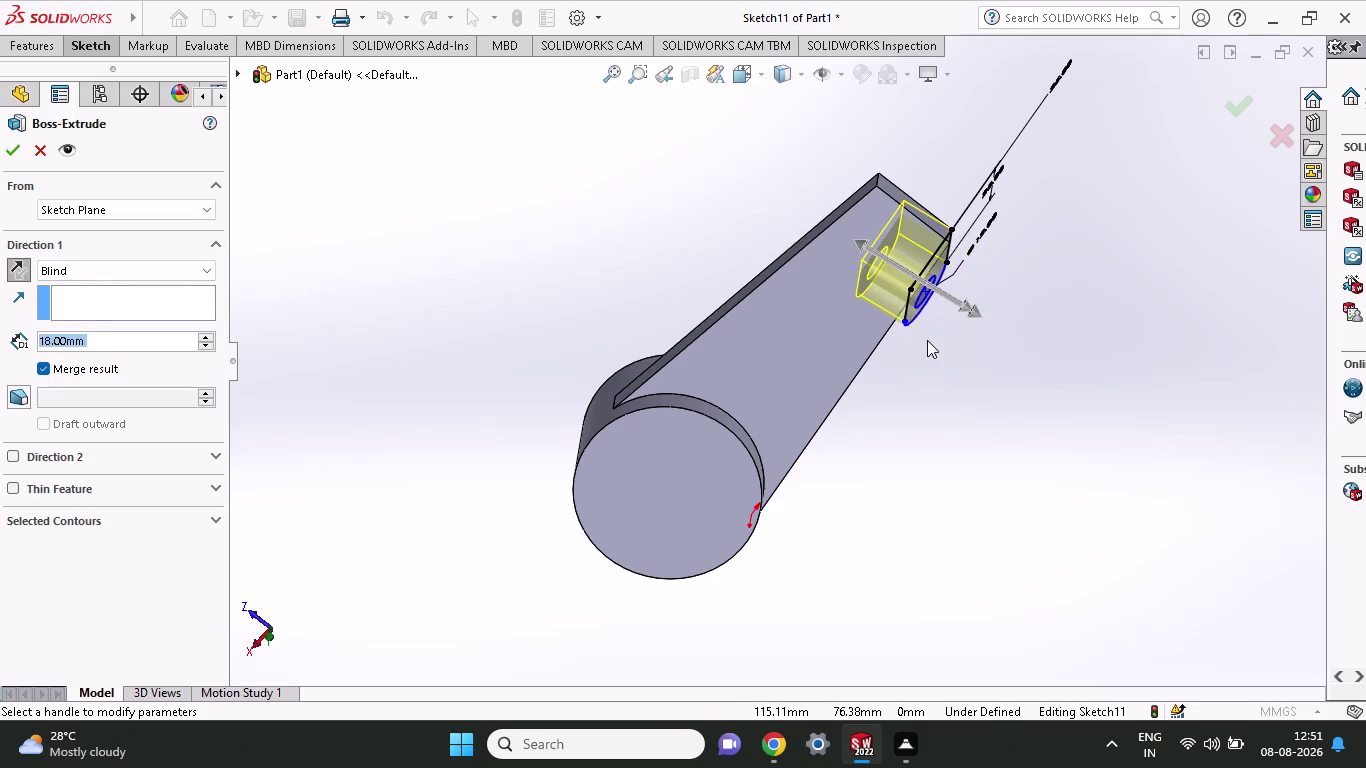
Set the lug extrusion depth to 9 mm and confirm it.
scroll(up, 3)
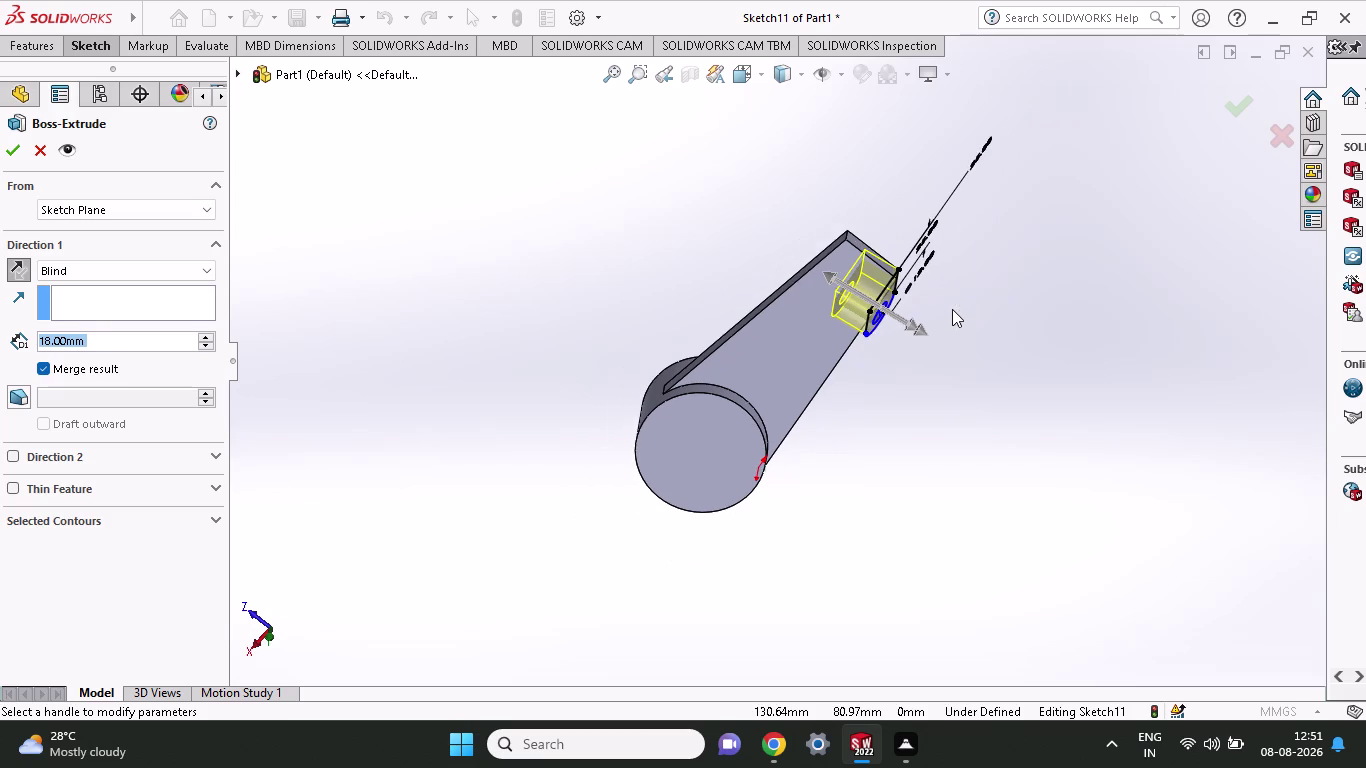
middle_drag(944, 307, 976, 245)
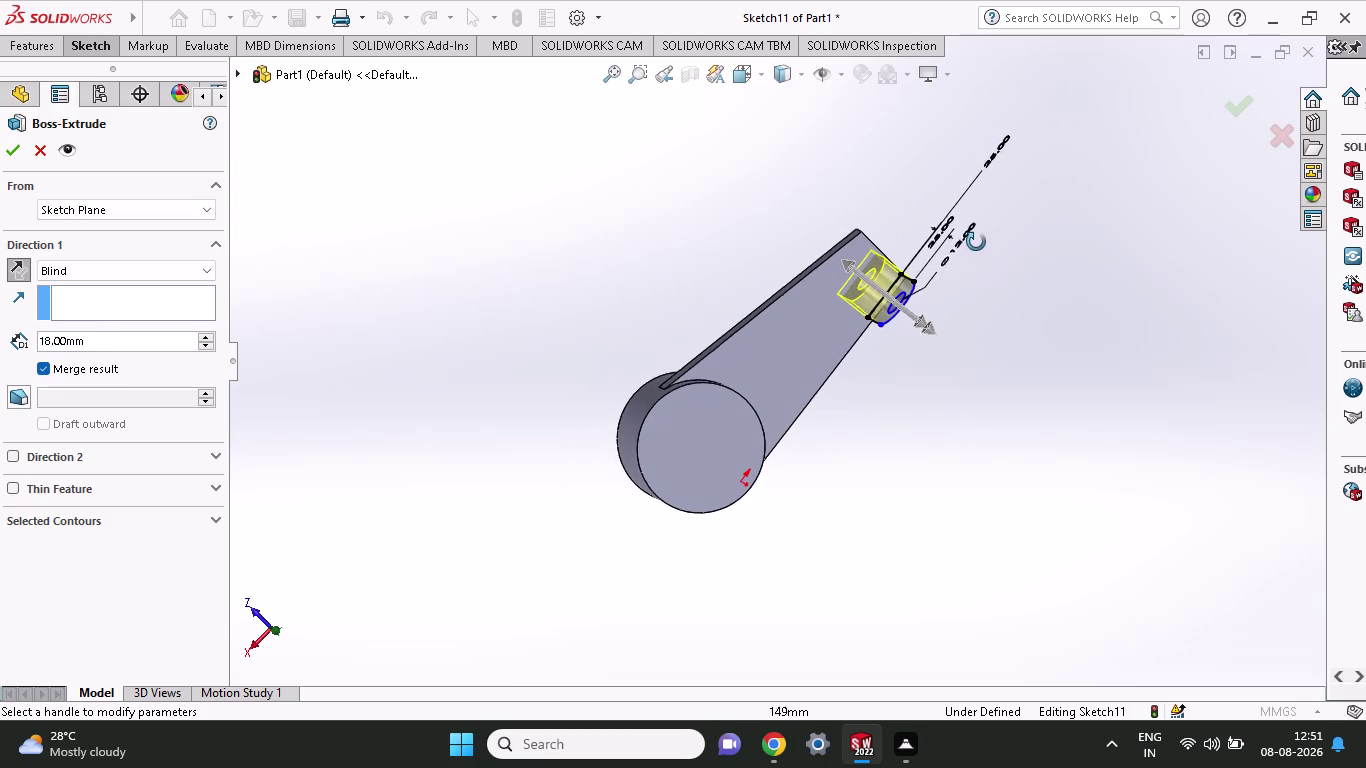
middle_drag(976, 245, 976, 241)
scroll(down, 3)
scroll(down, 3)
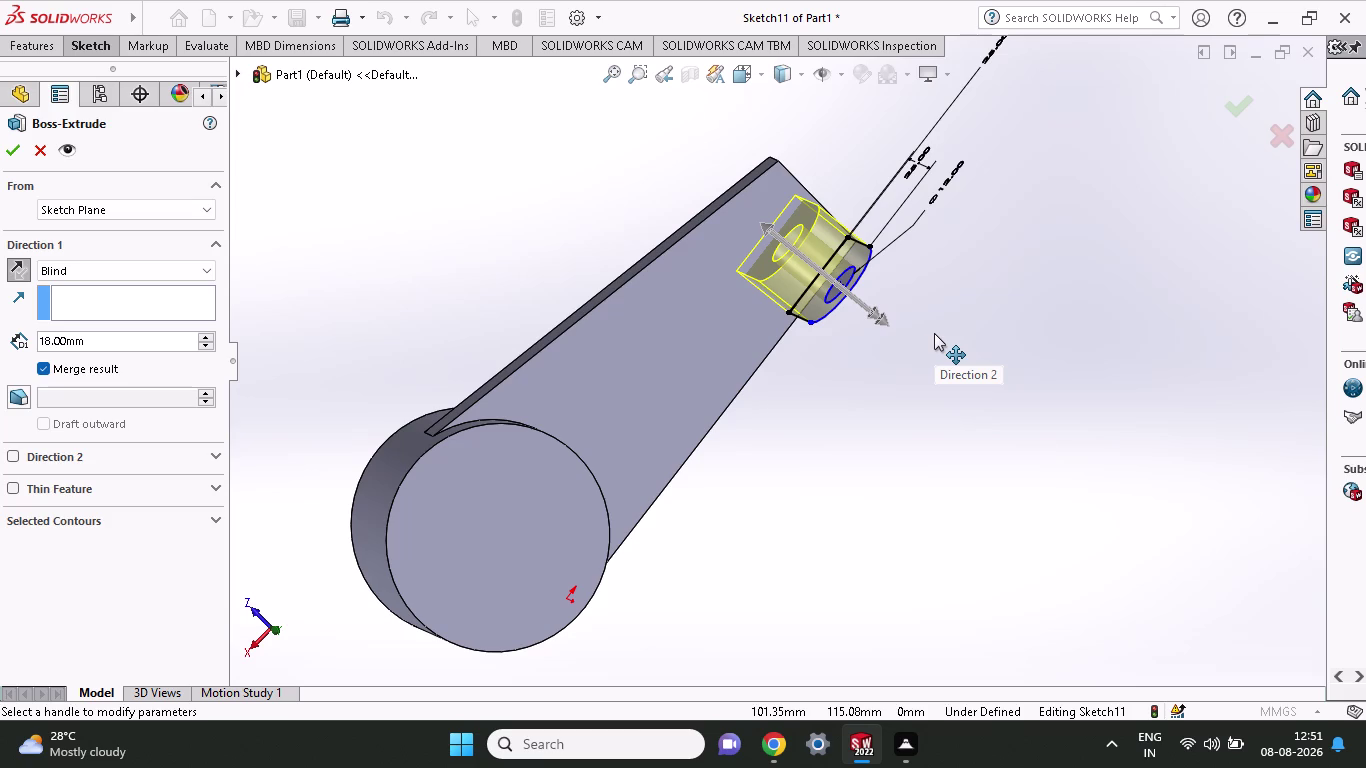
key(9)
drag(103, 346, 0, 363)
key(9)
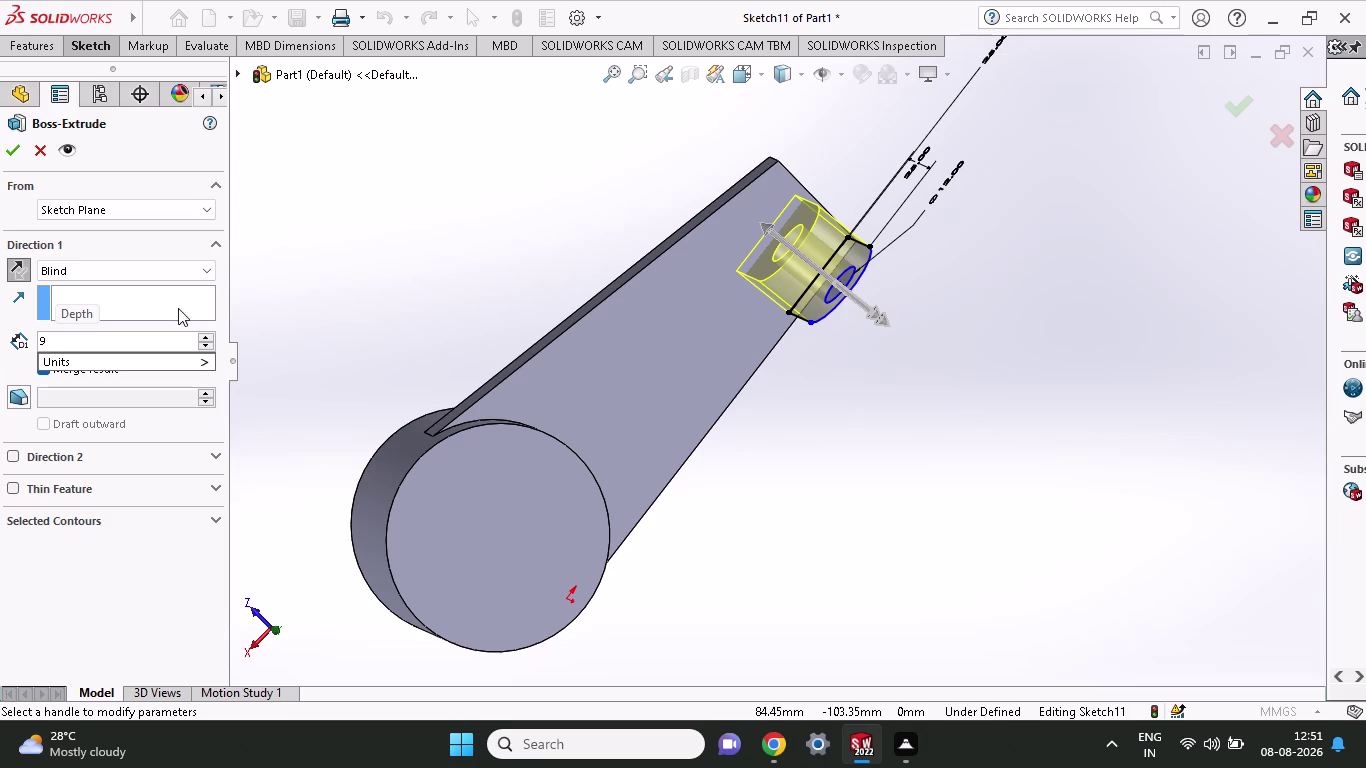
click(7, 149)
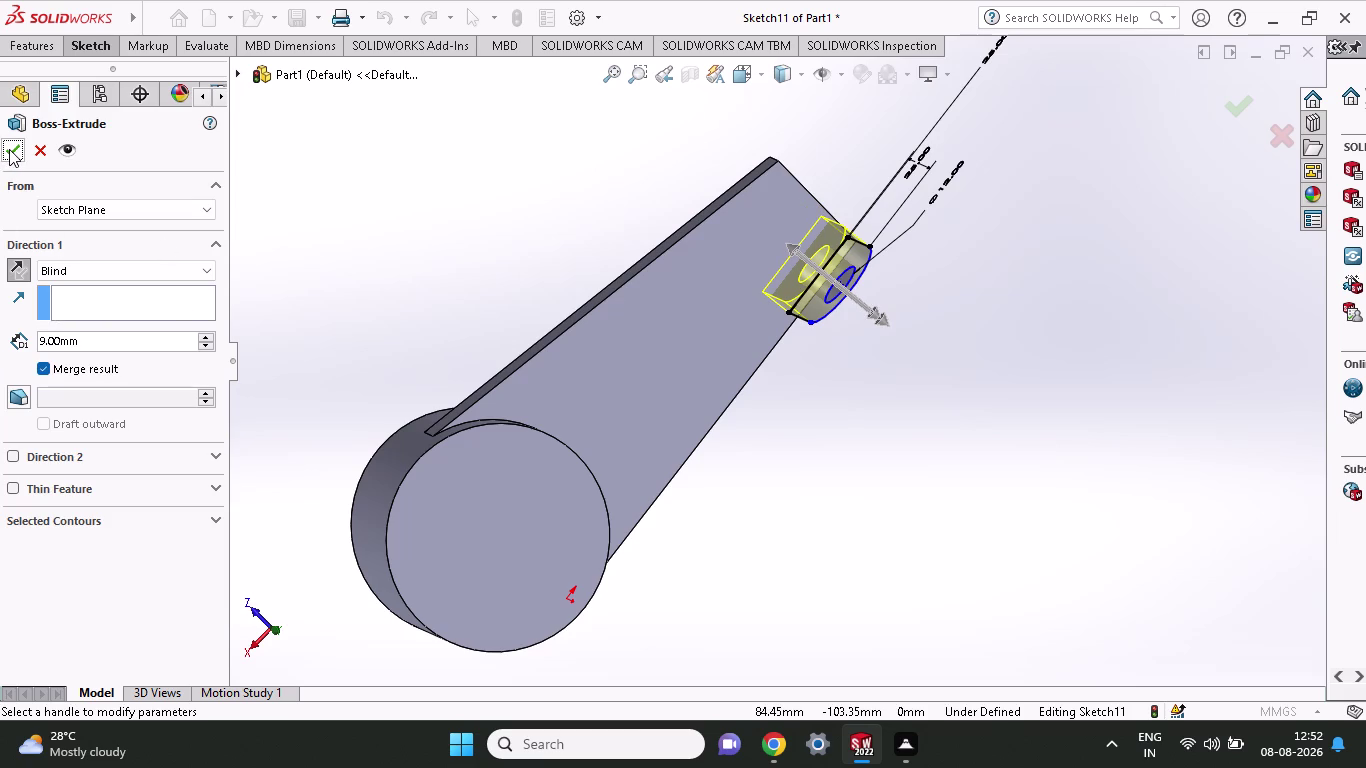
click(9, 149)
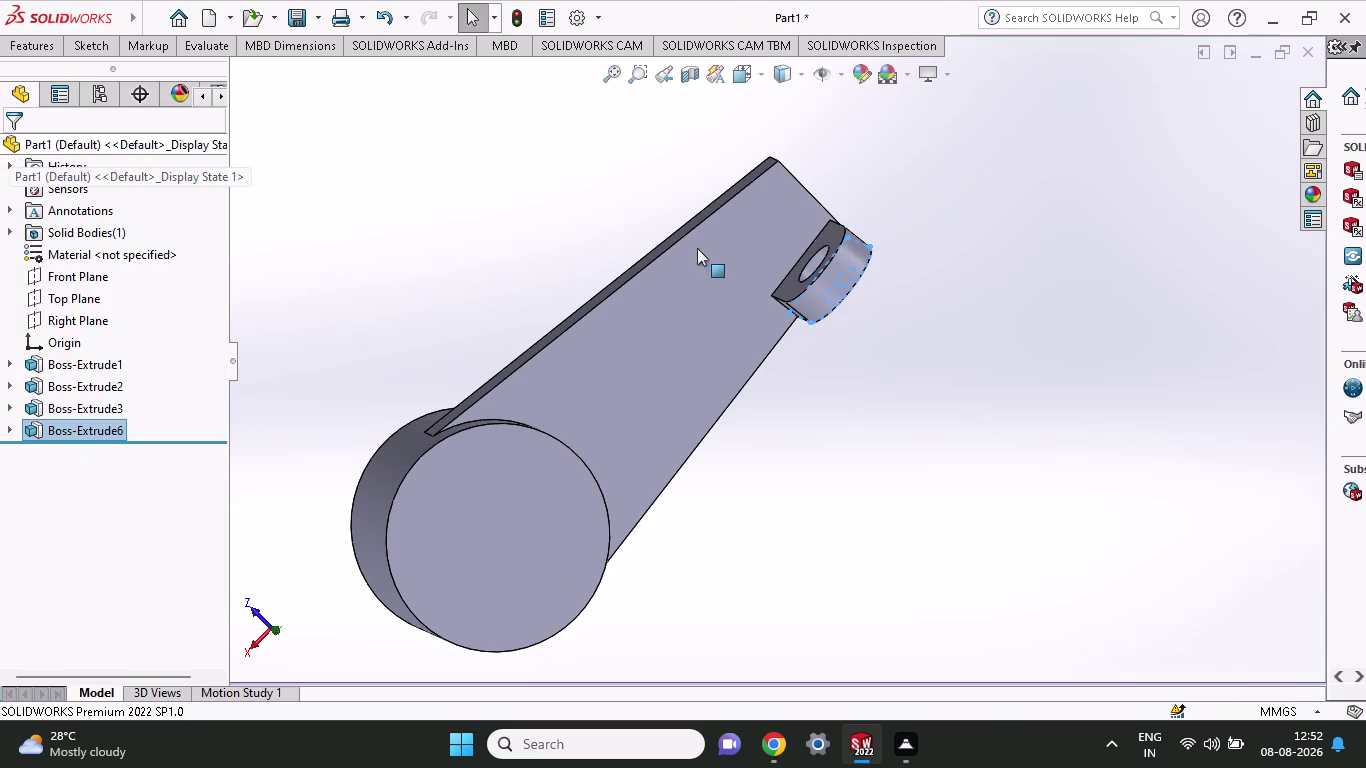
middle_drag(800, 357, 679, 525)
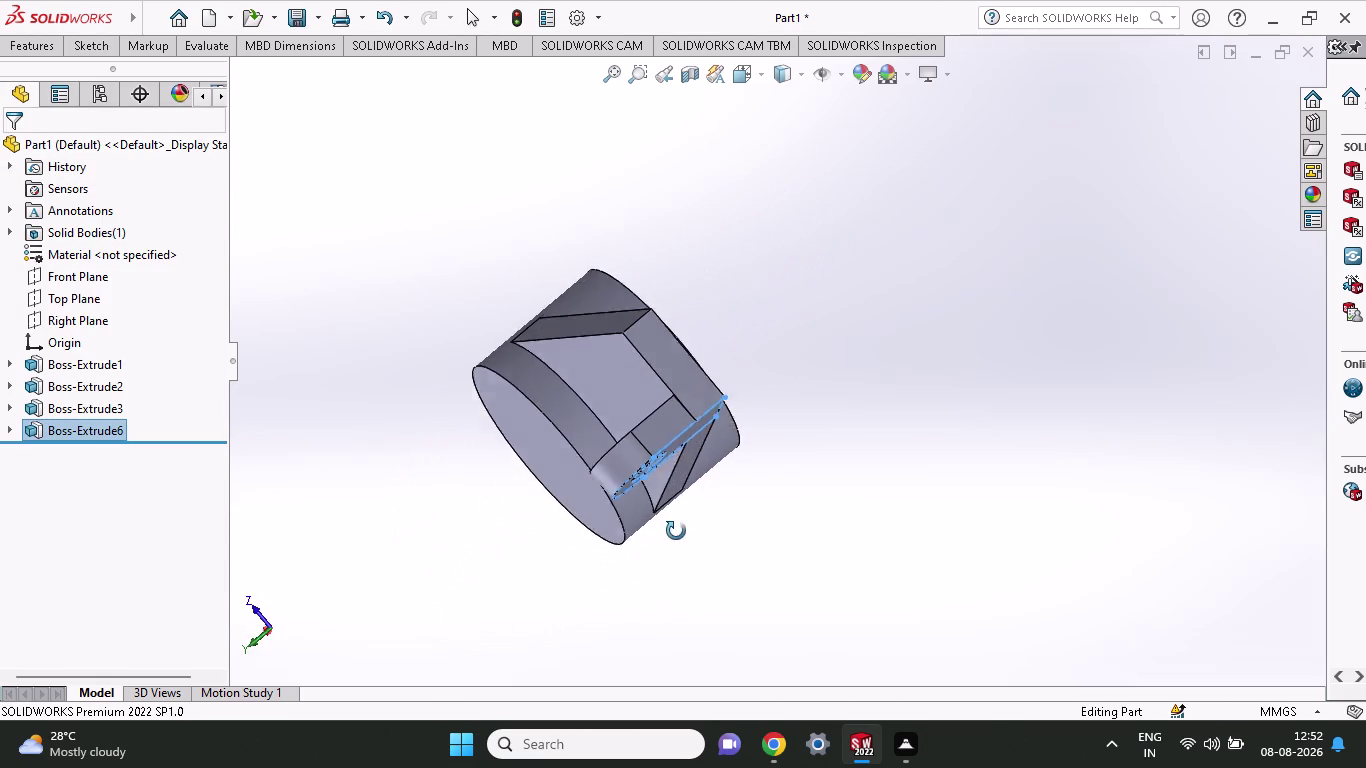
middle_drag(679, 525, 675, 531)
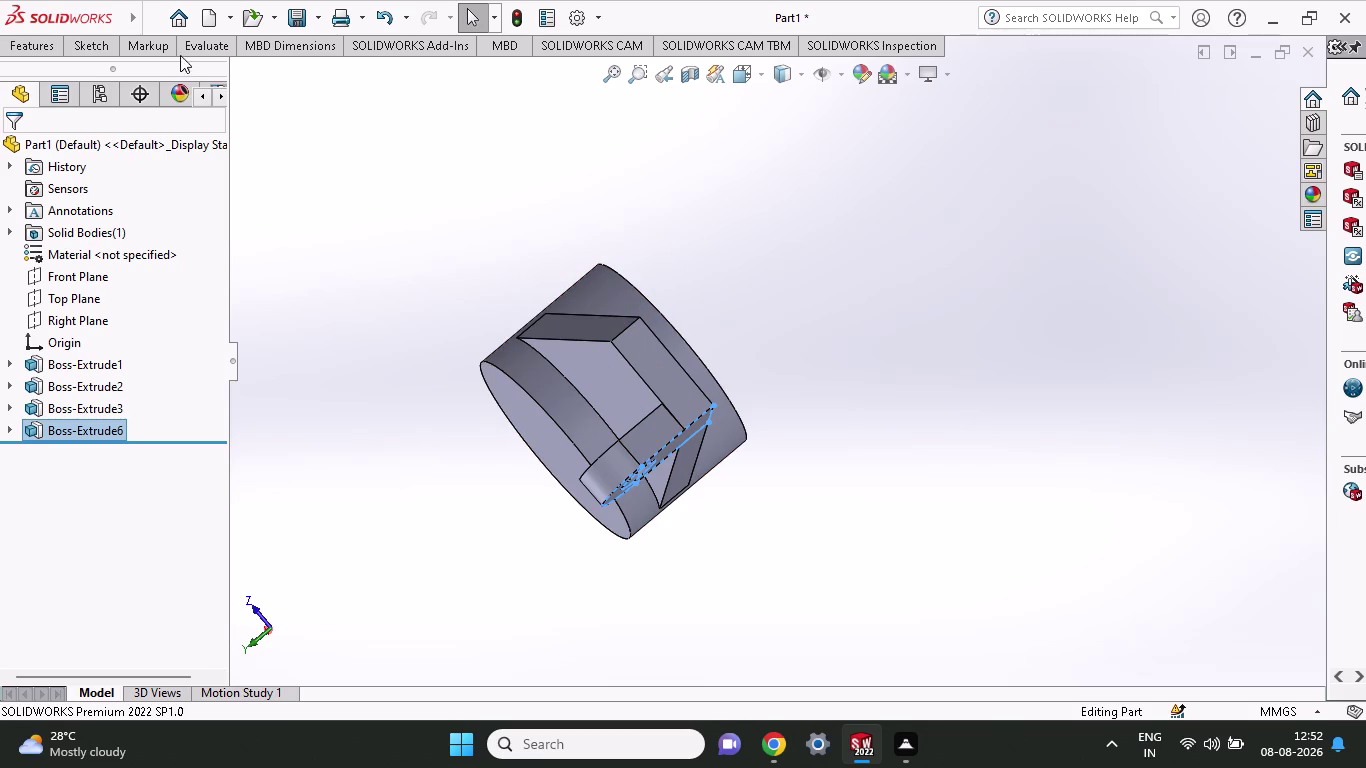
click(94, 56)
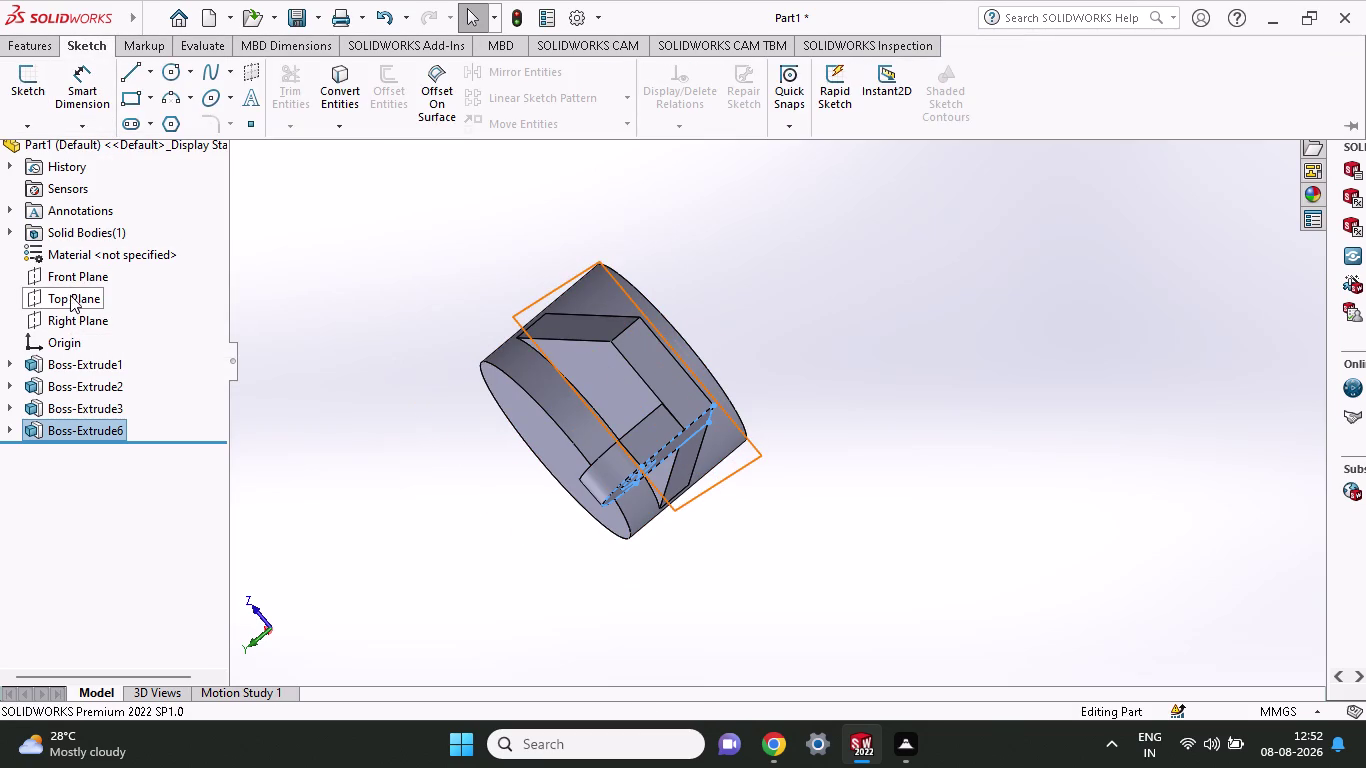
right_click(72, 284)
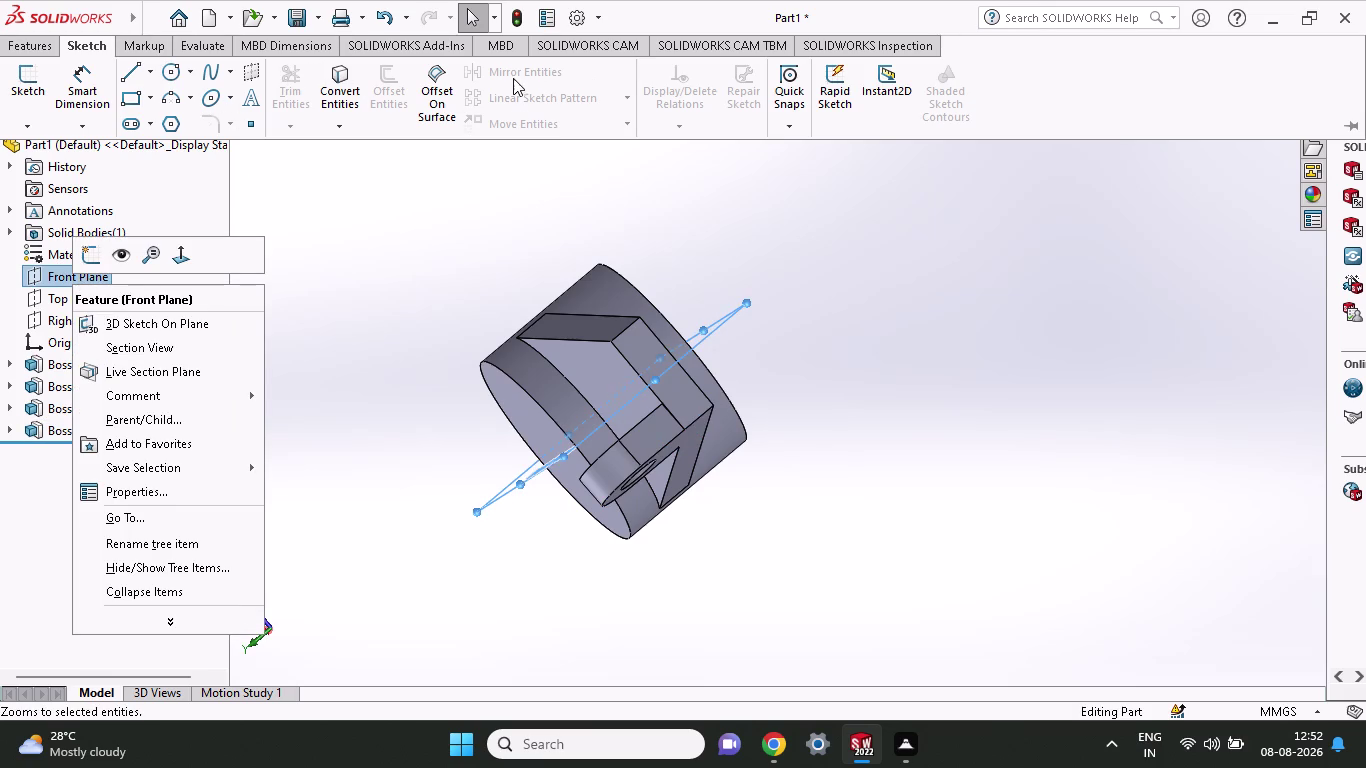
click(152, 51)
click(52, 47)
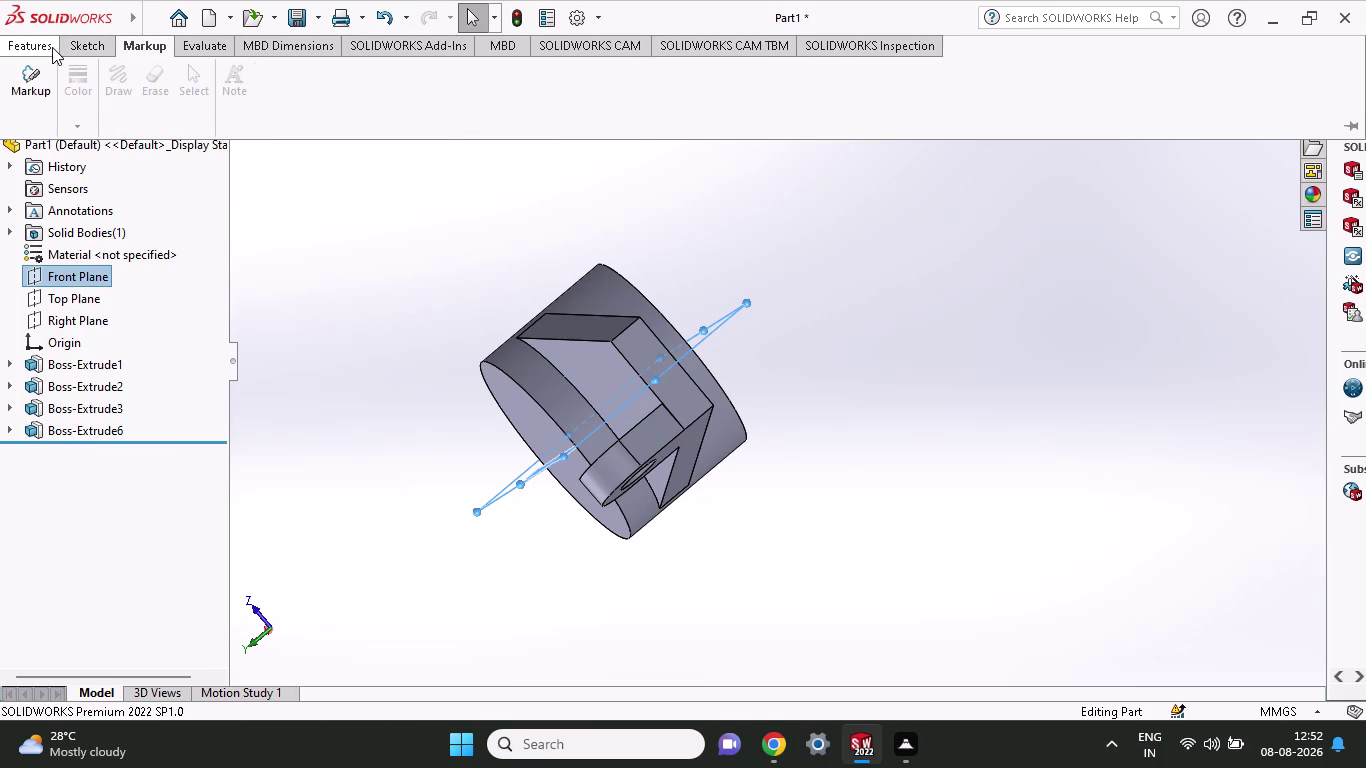
click(714, 117)
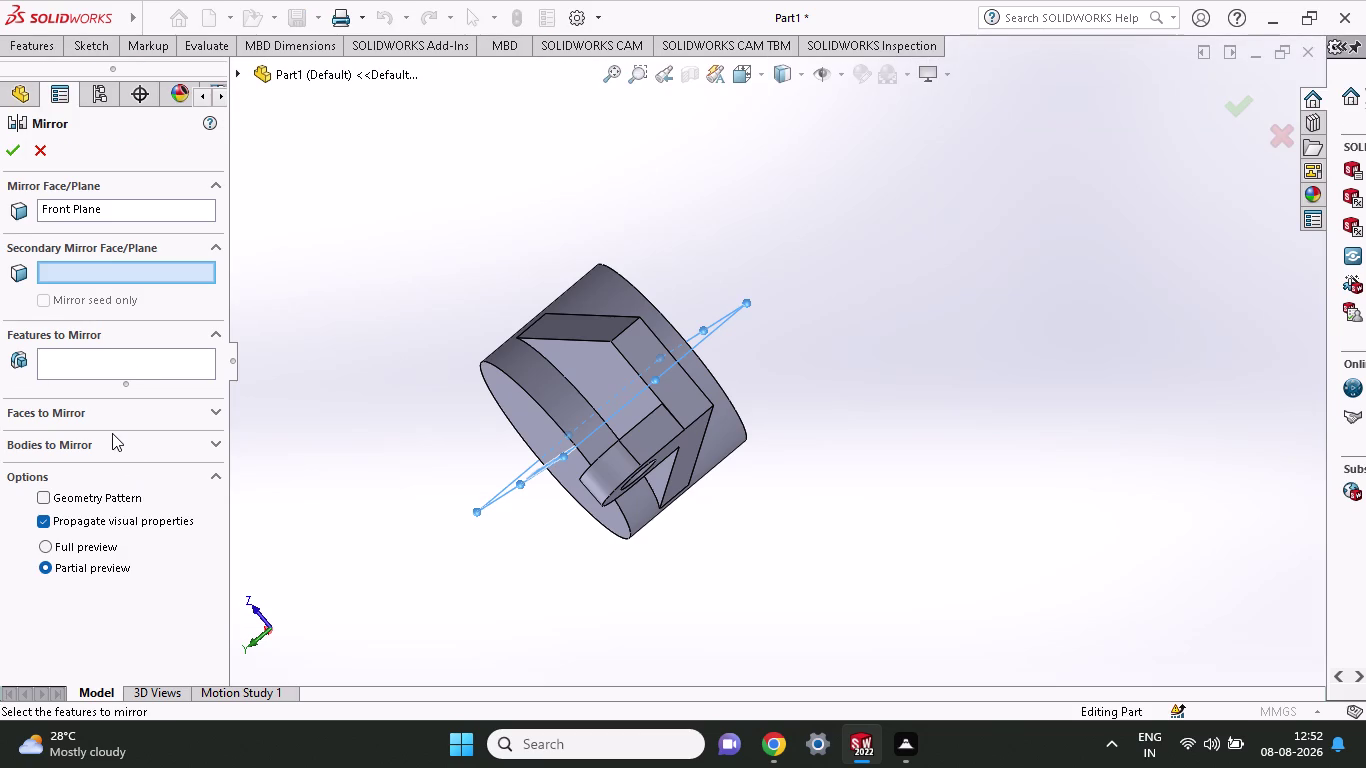
Mirror the Boss-Extrude6 lug body across the Front Plane, then orbit to inspect the fork.
click(112, 444)
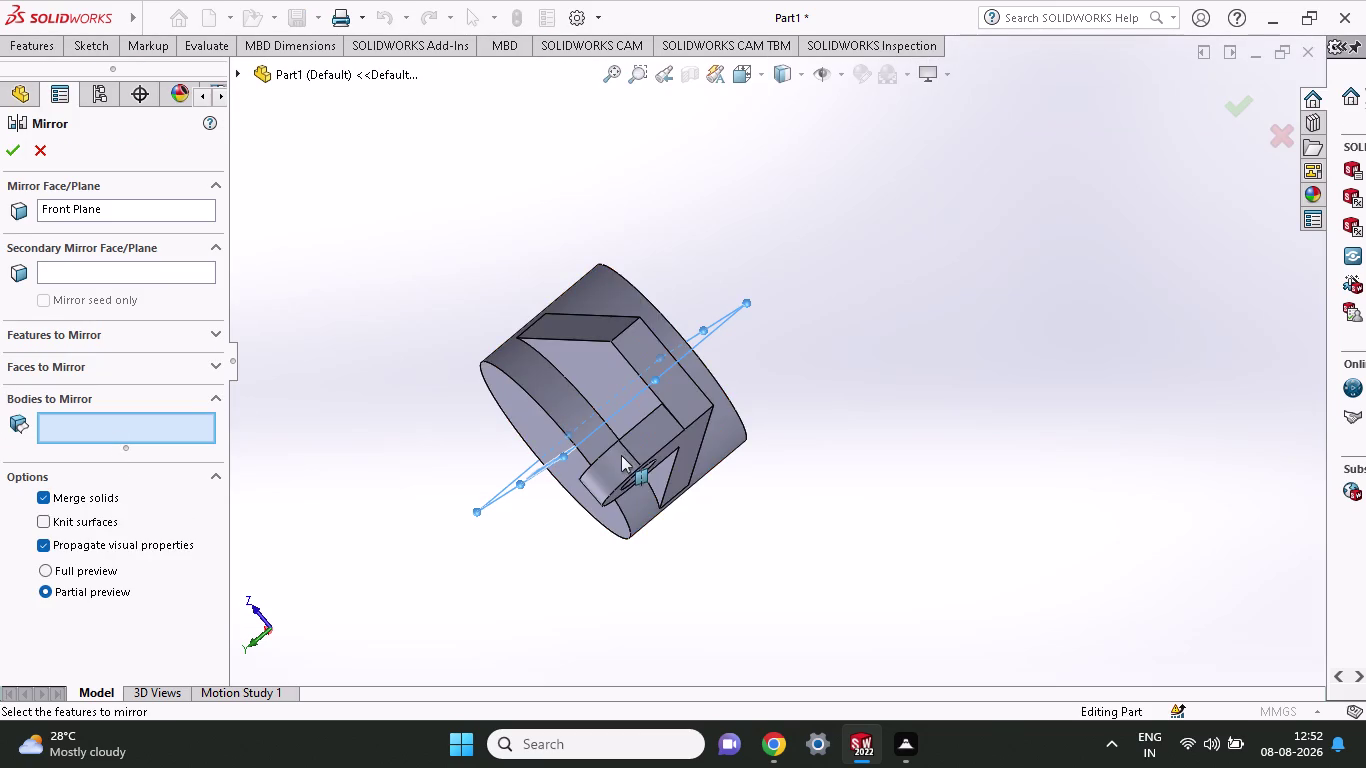
click(621, 455)
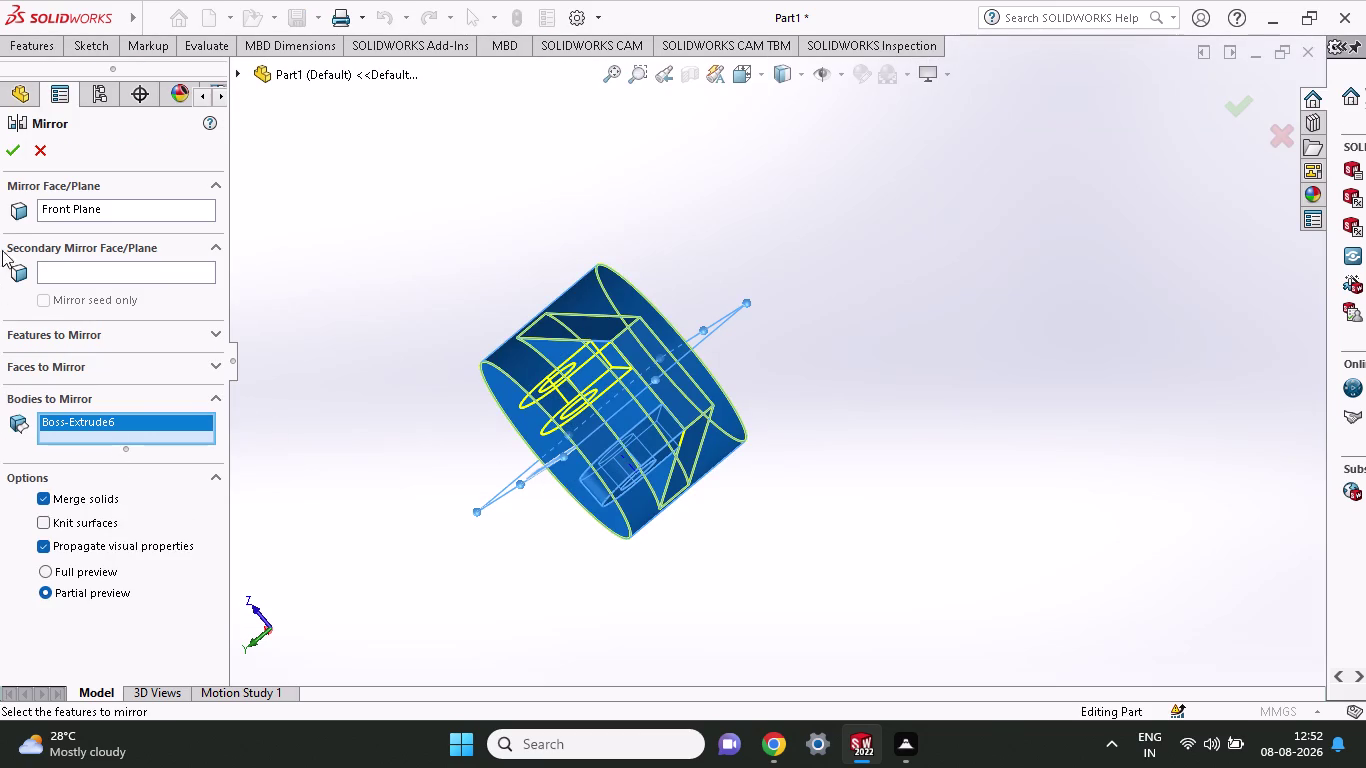
click(14, 153)
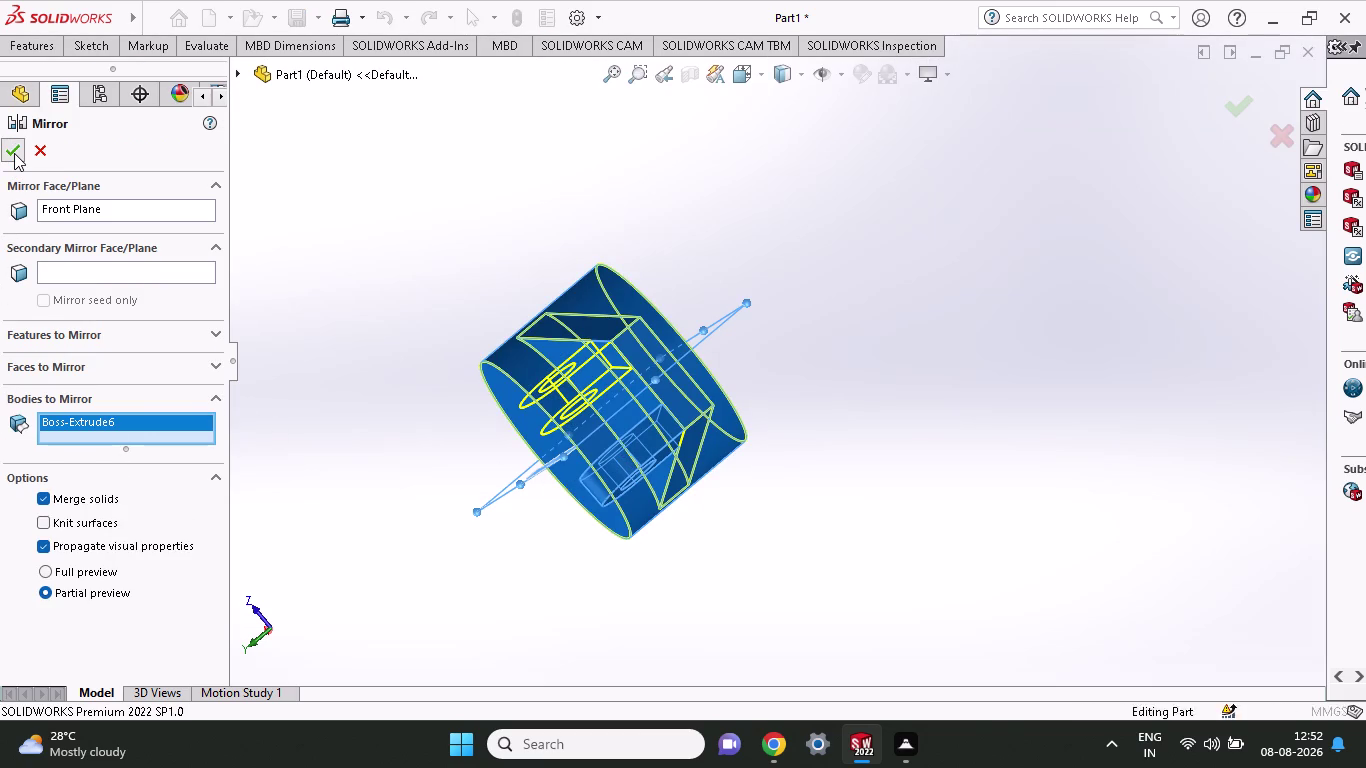
middle_drag(666, 503, 745, 442)
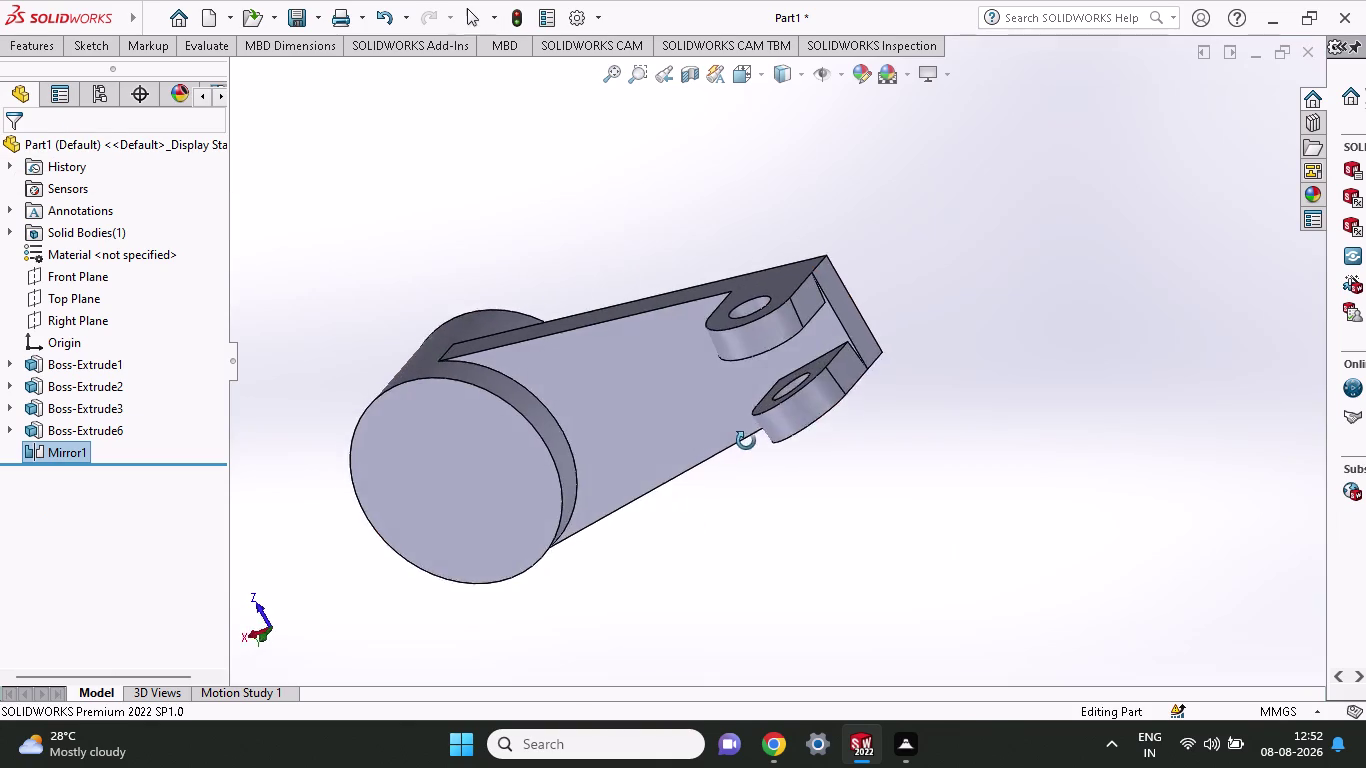
middle_drag(745, 442, 828, 125)
middle_drag(765, 481, 805, 453)
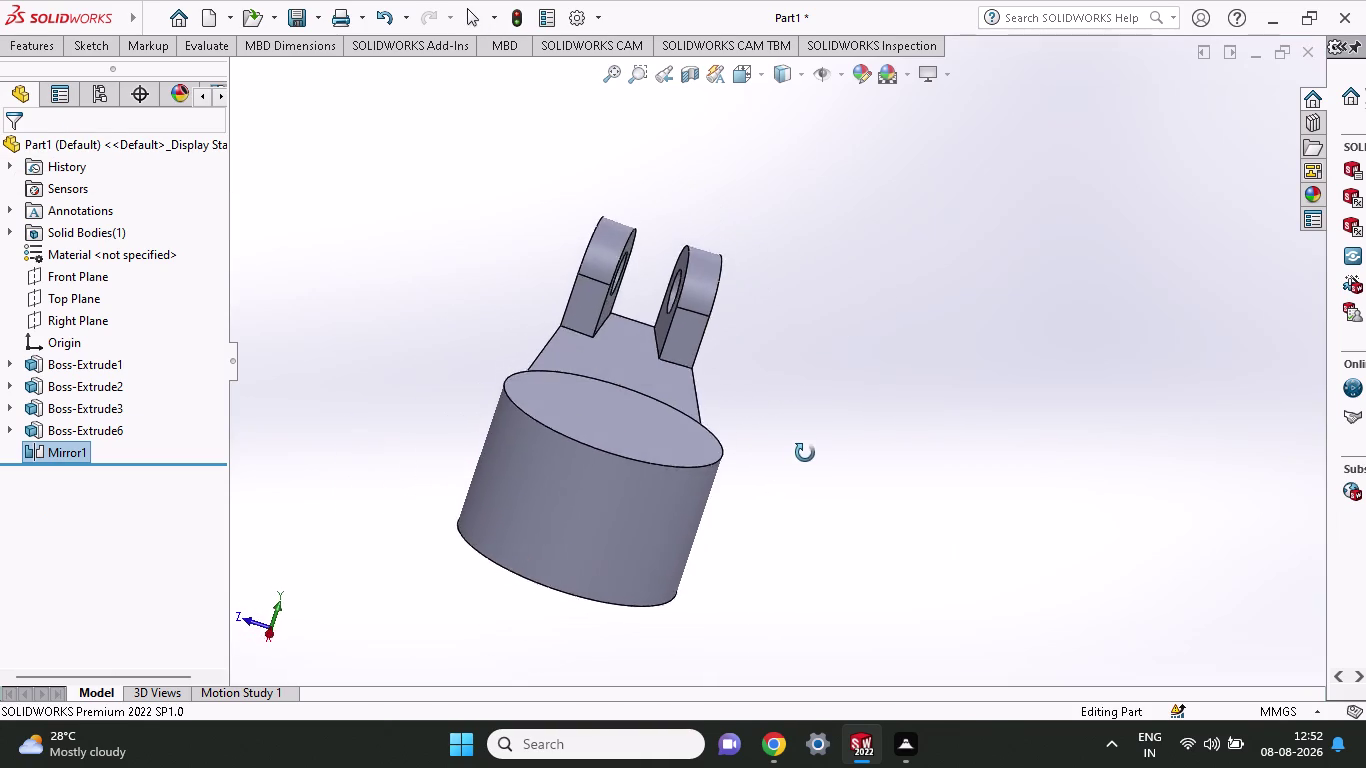
middle_drag(805, 453, 667, 561)
middle_drag(1028, 136, 1027, 67)
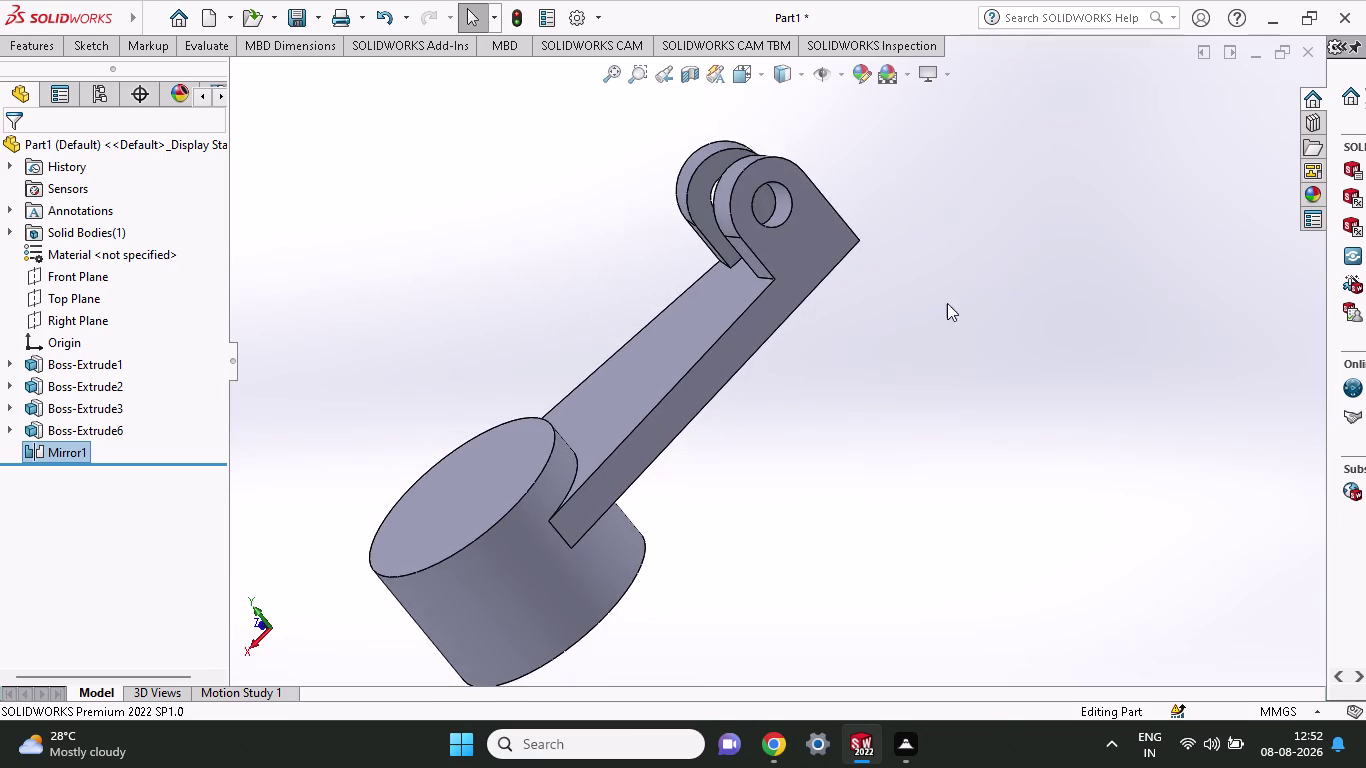
middle_drag(670, 641, 656, 587)
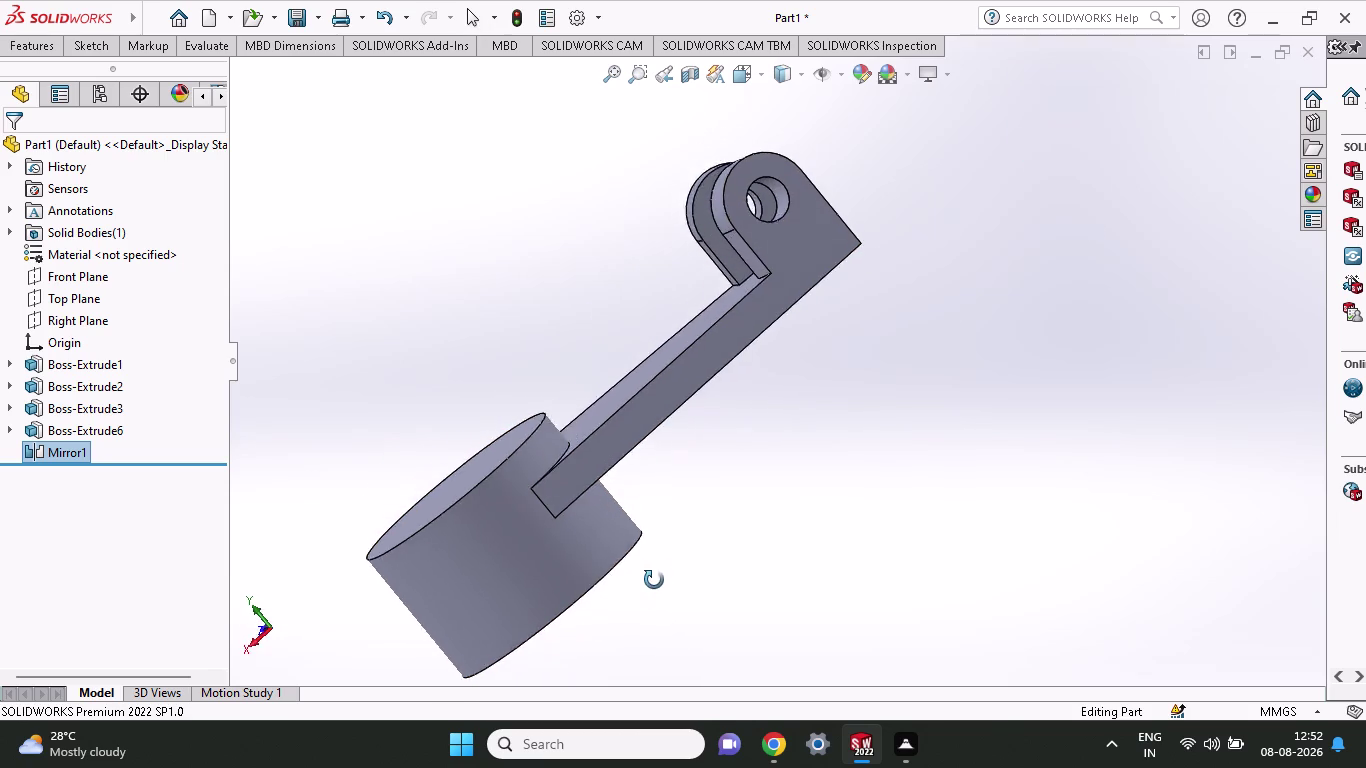
Orbit the forked crank arm to inspect the hub, lugs and underside.
middle_drag(656, 587, 627, 574)
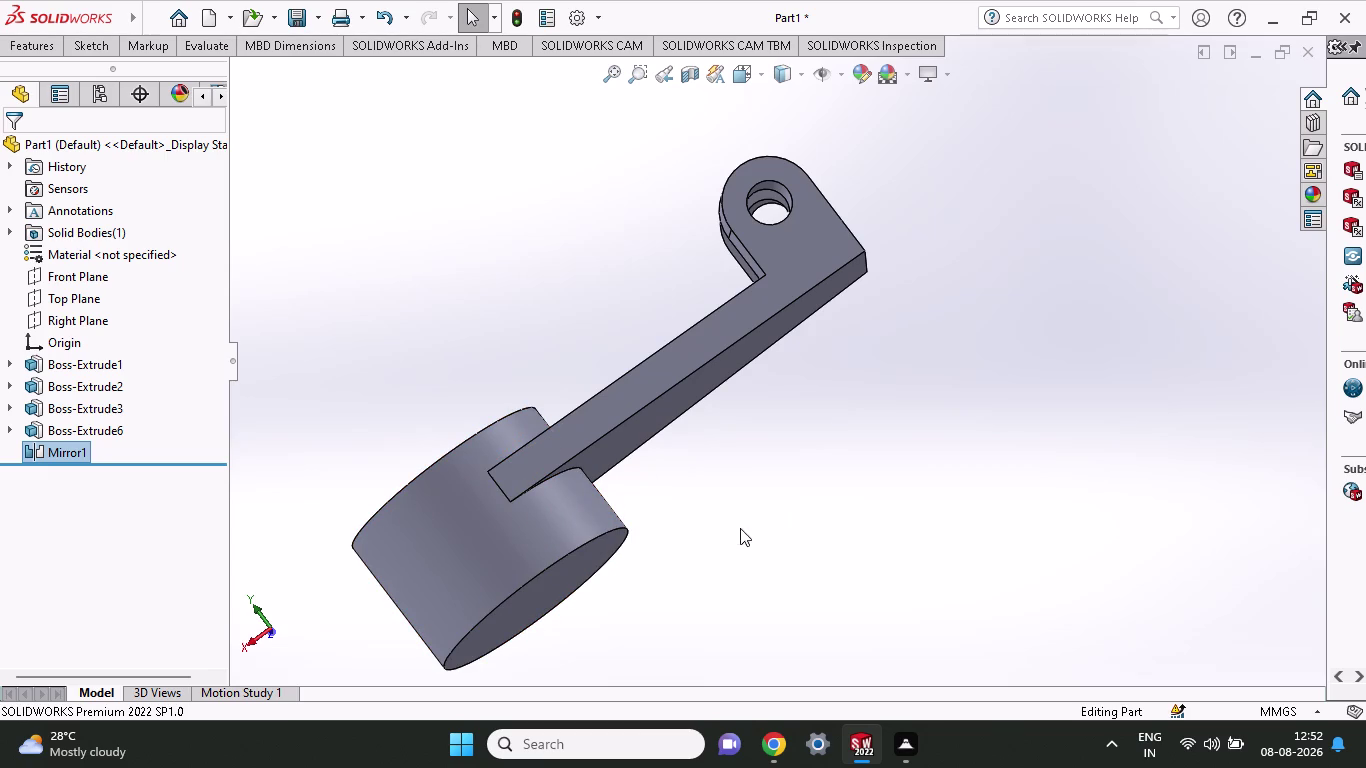
middle_drag(758, 463, 621, 627)
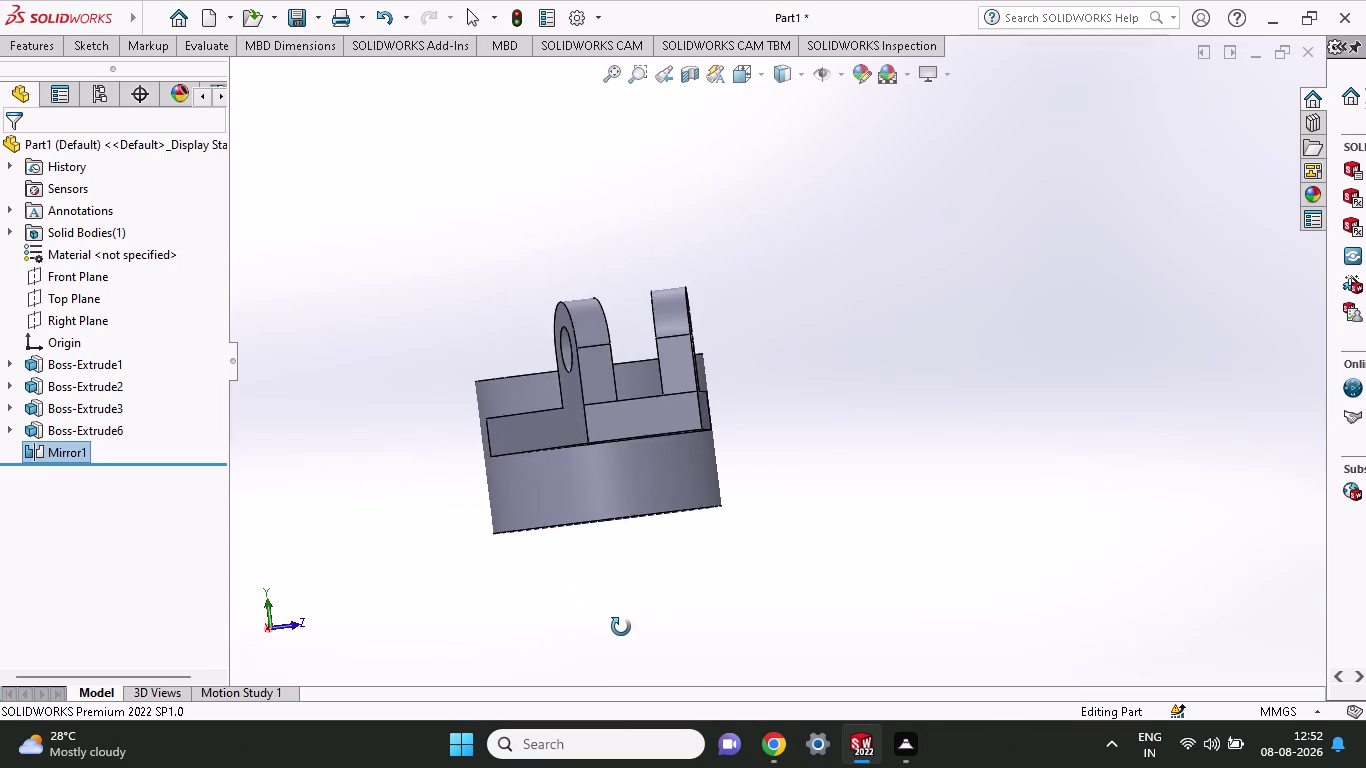
middle_drag(621, 627, 615, 637)
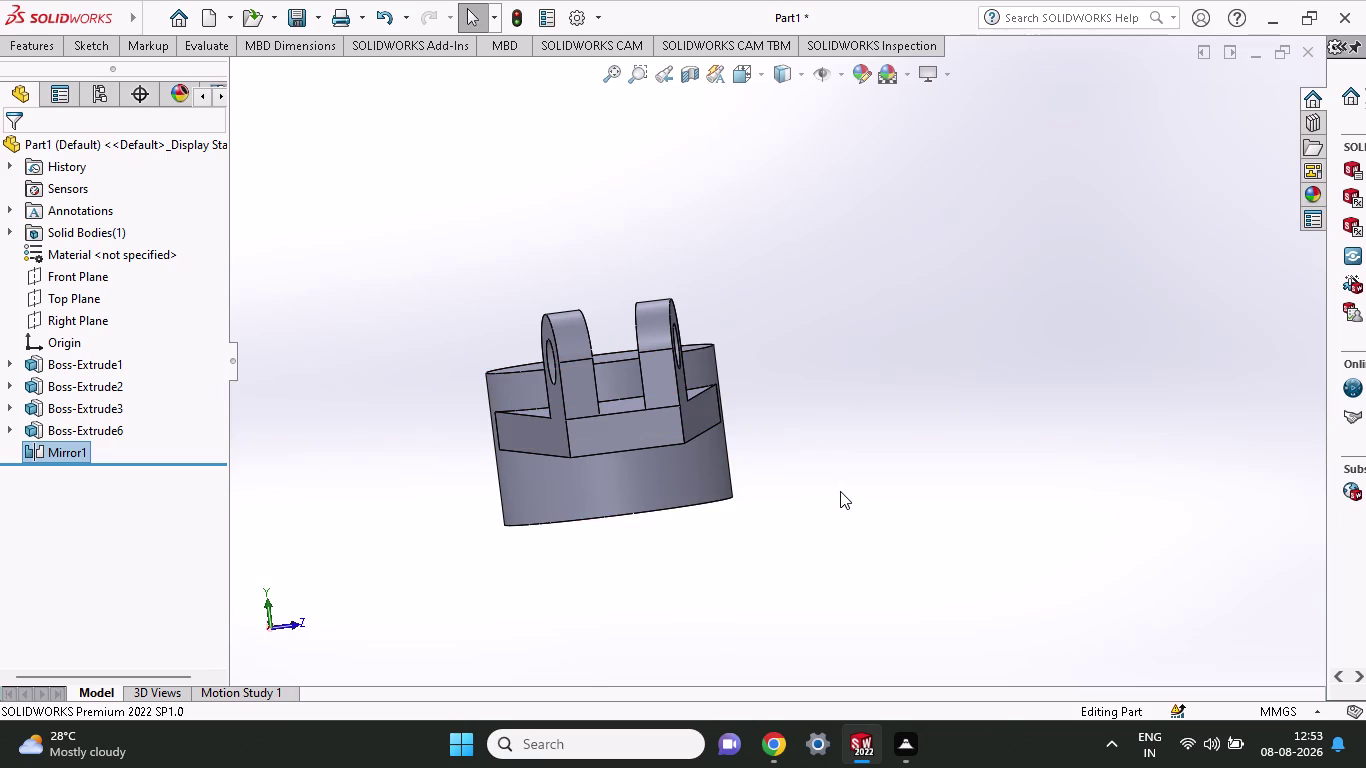
middle_drag(840, 491, 710, 589)
middle_drag(690, 548, 653, 529)
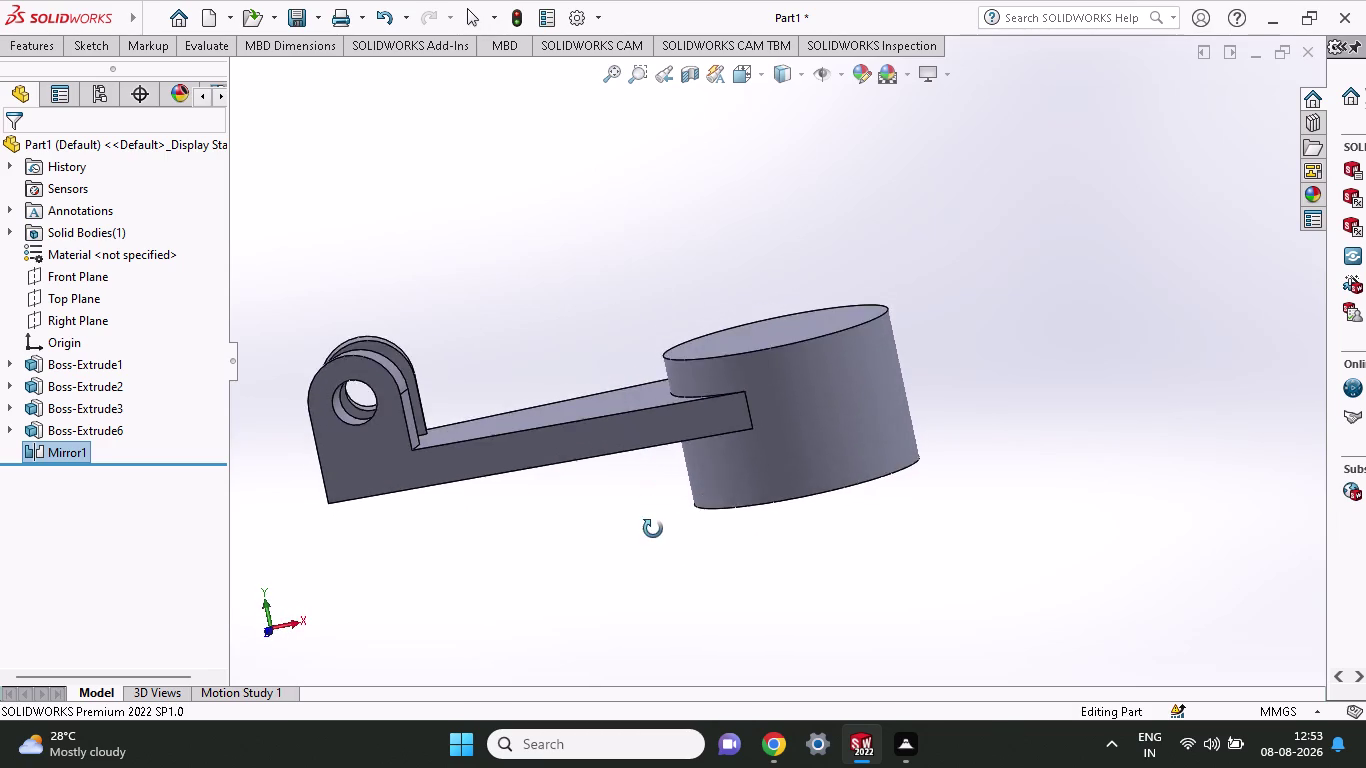
middle_drag(653, 529, 662, 448)
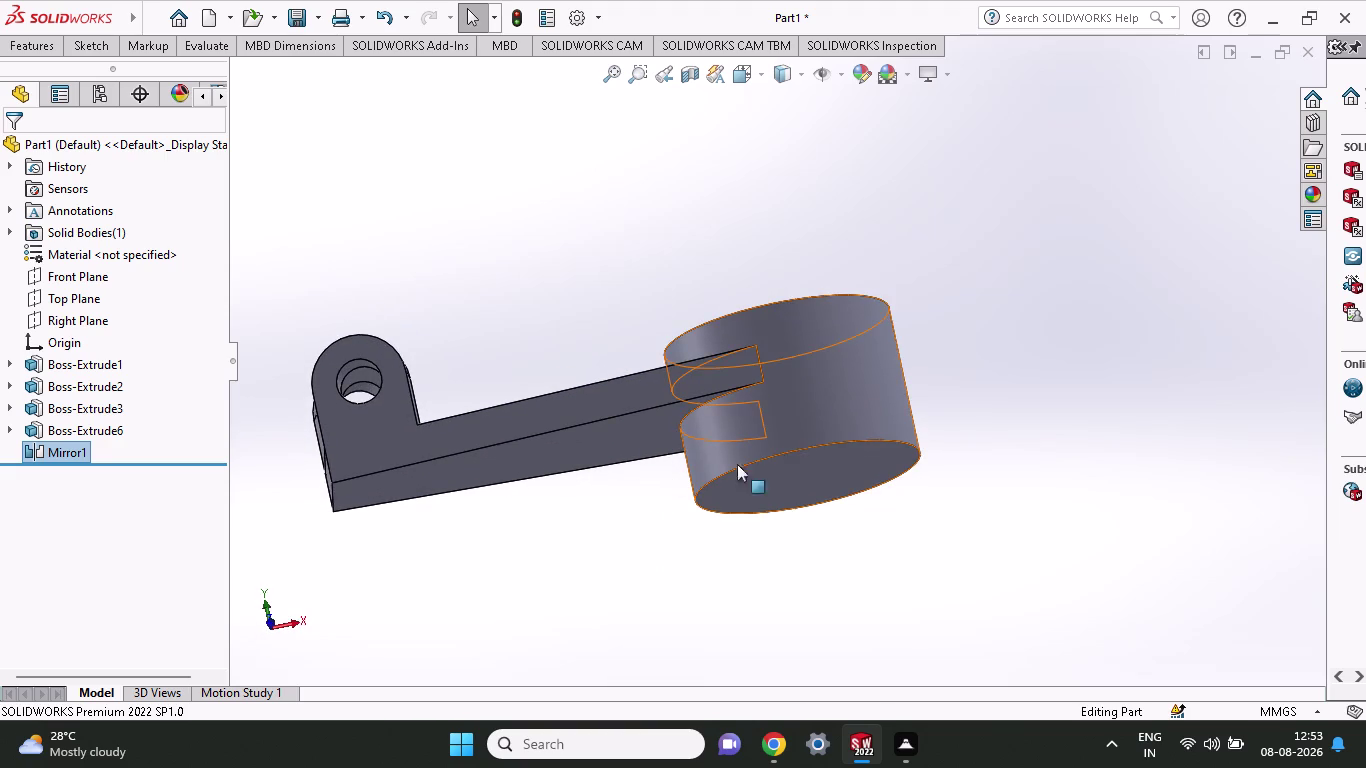
middle_drag(1045, 240, 1045, 258)
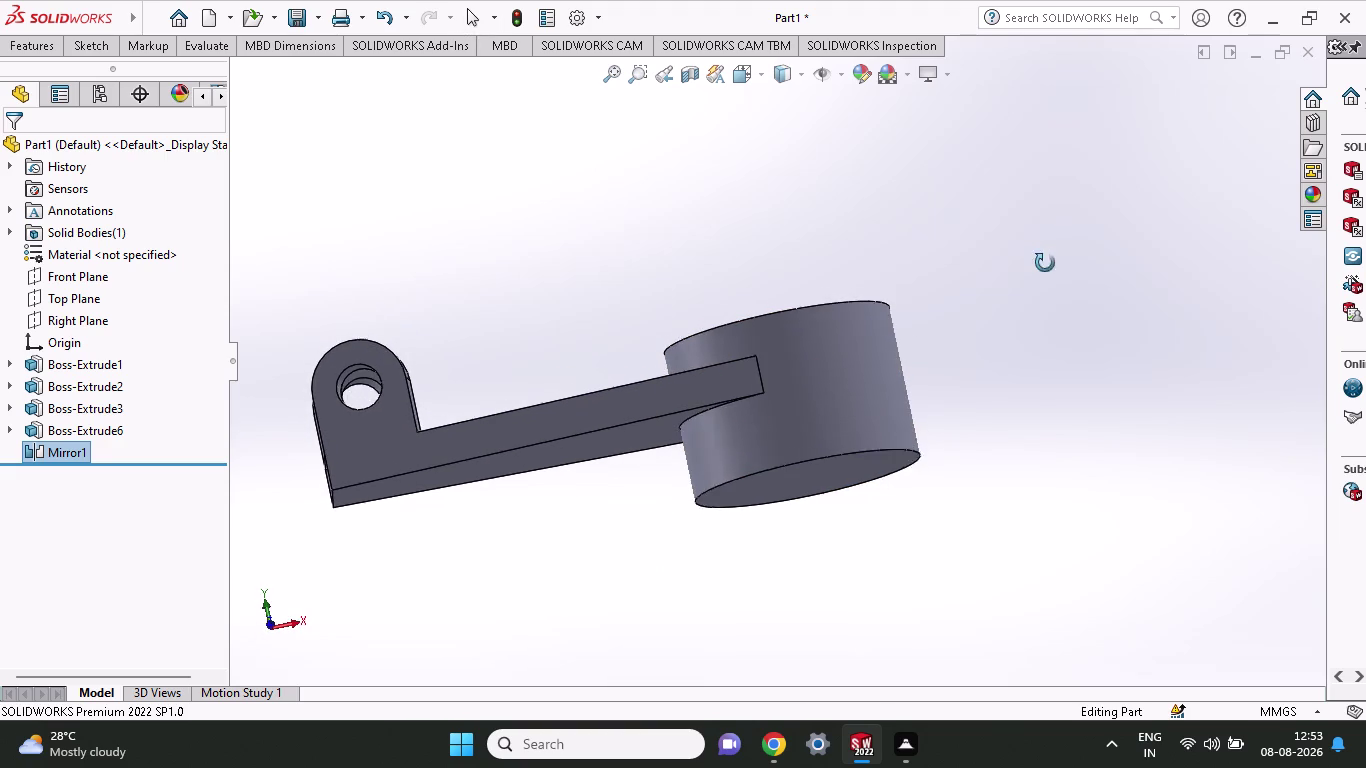
middle_drag(1045, 258, 1047, 292)
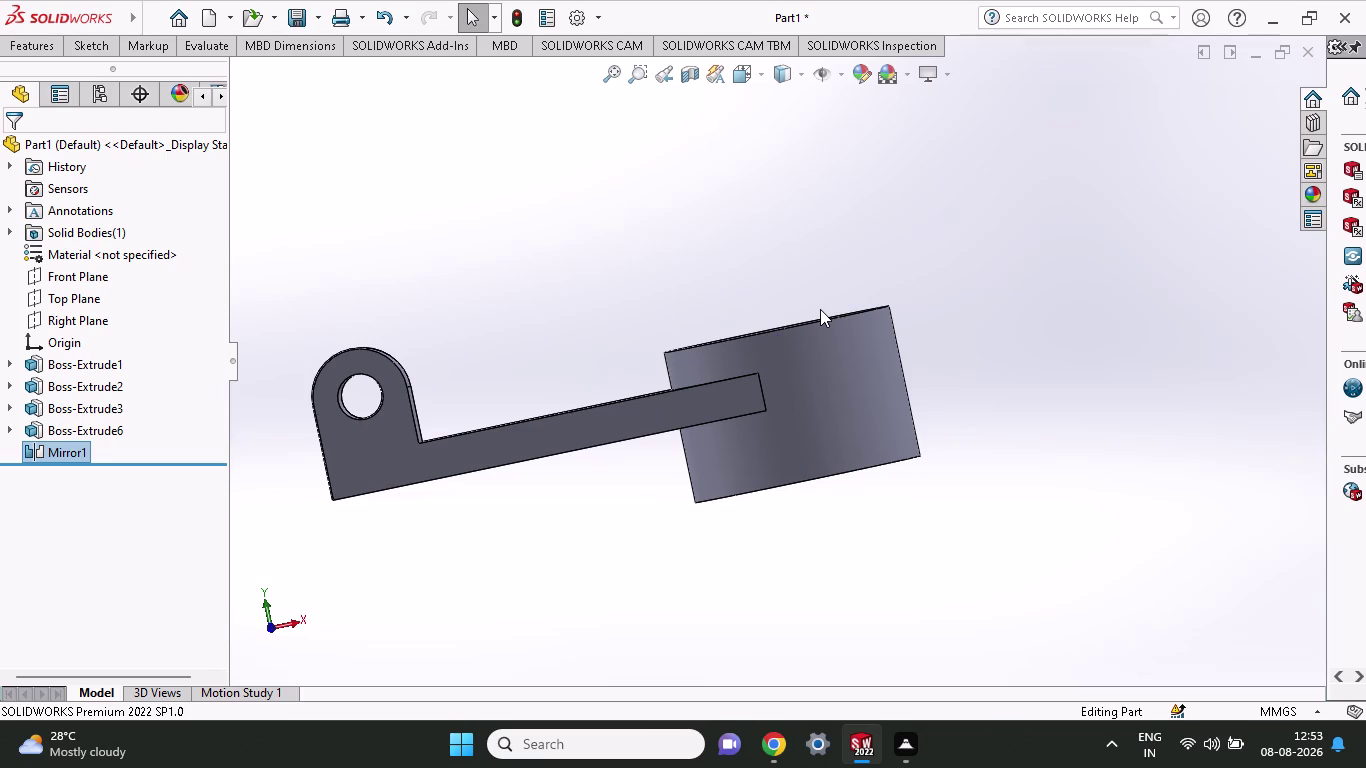
click(76, 43)
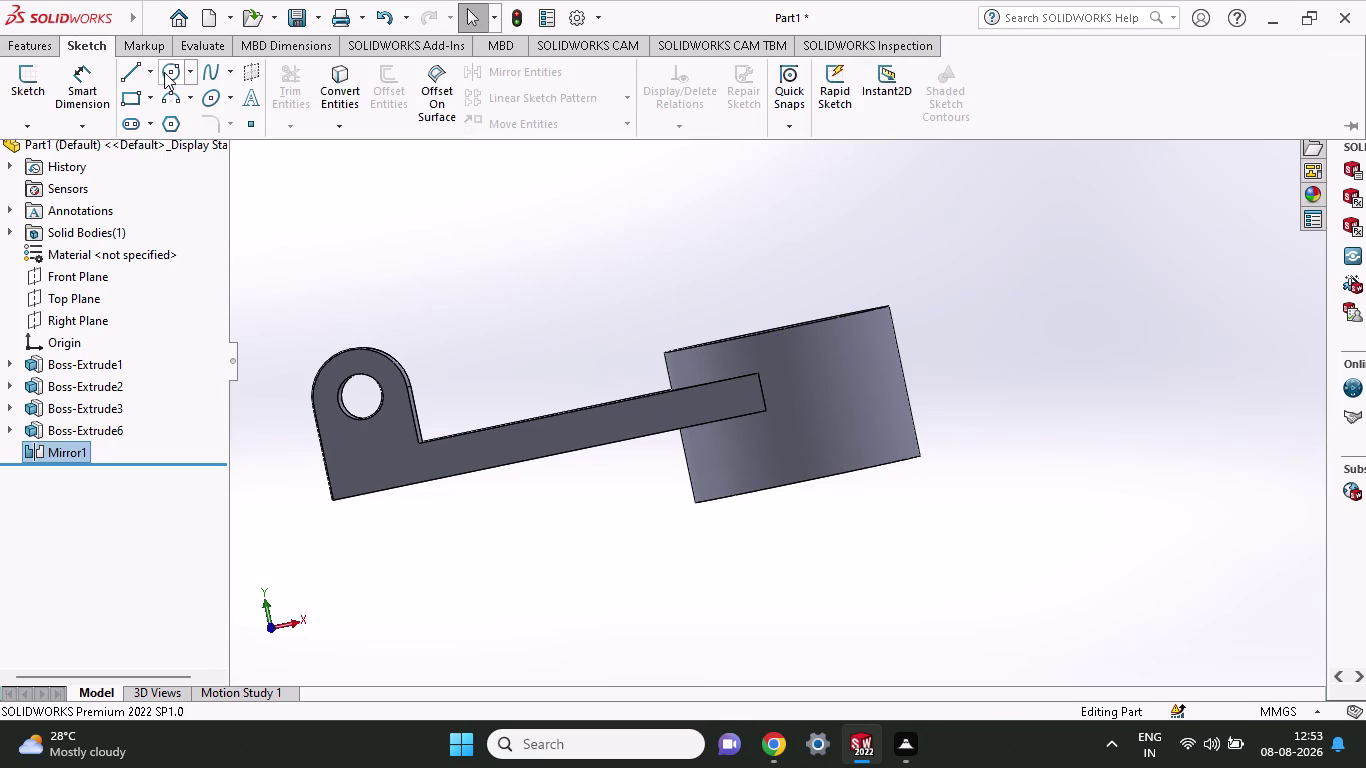
Sketch a 30 mm radius circle centred on the origin on the hub's end face.
click(164, 72)
middle_drag(842, 591, 812, 349)
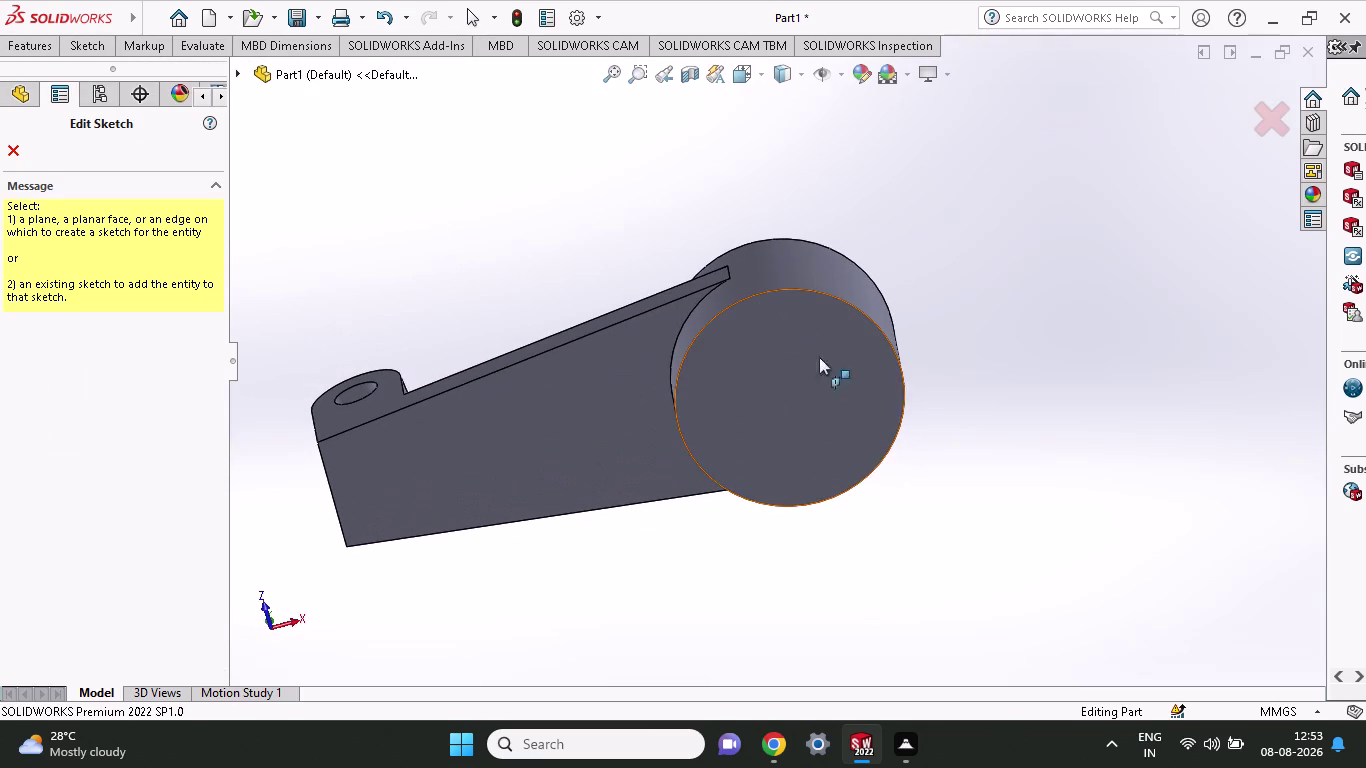
click(815, 417)
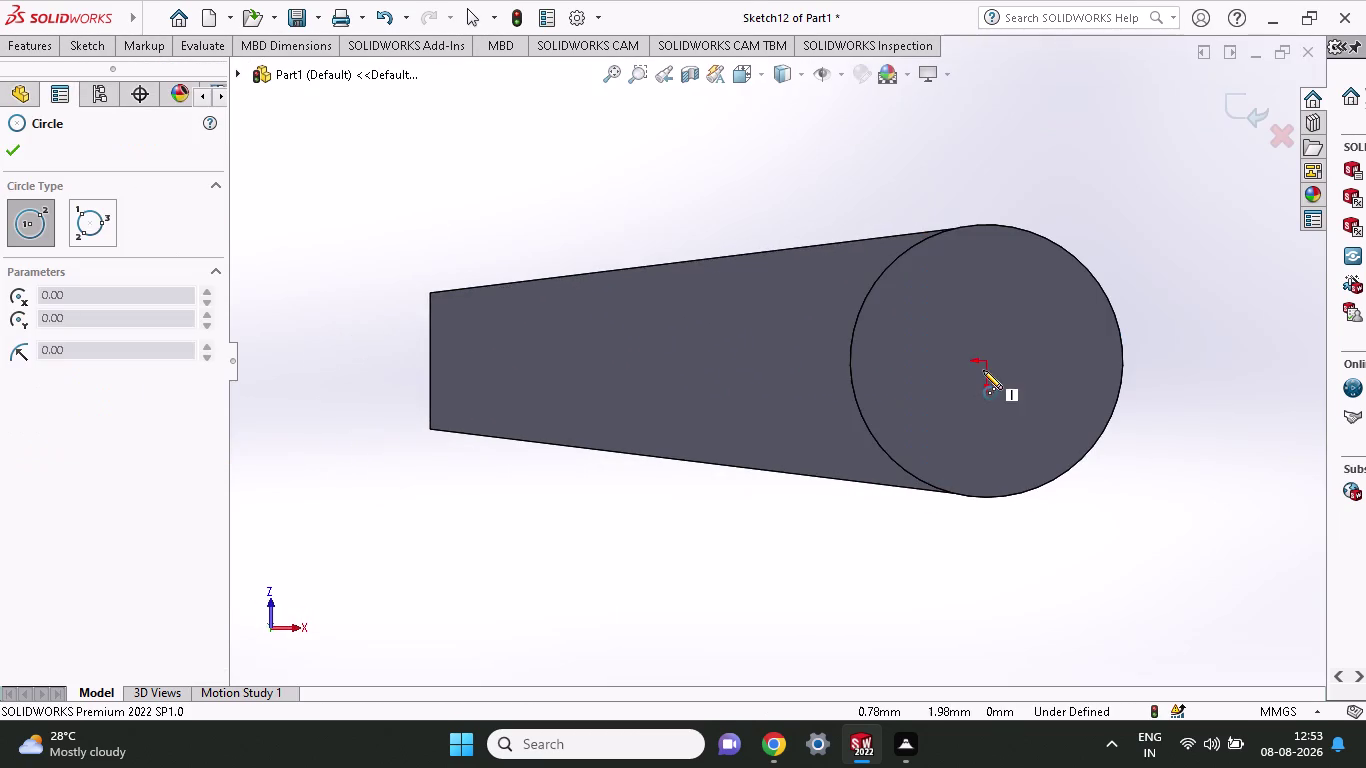
click(985, 363)
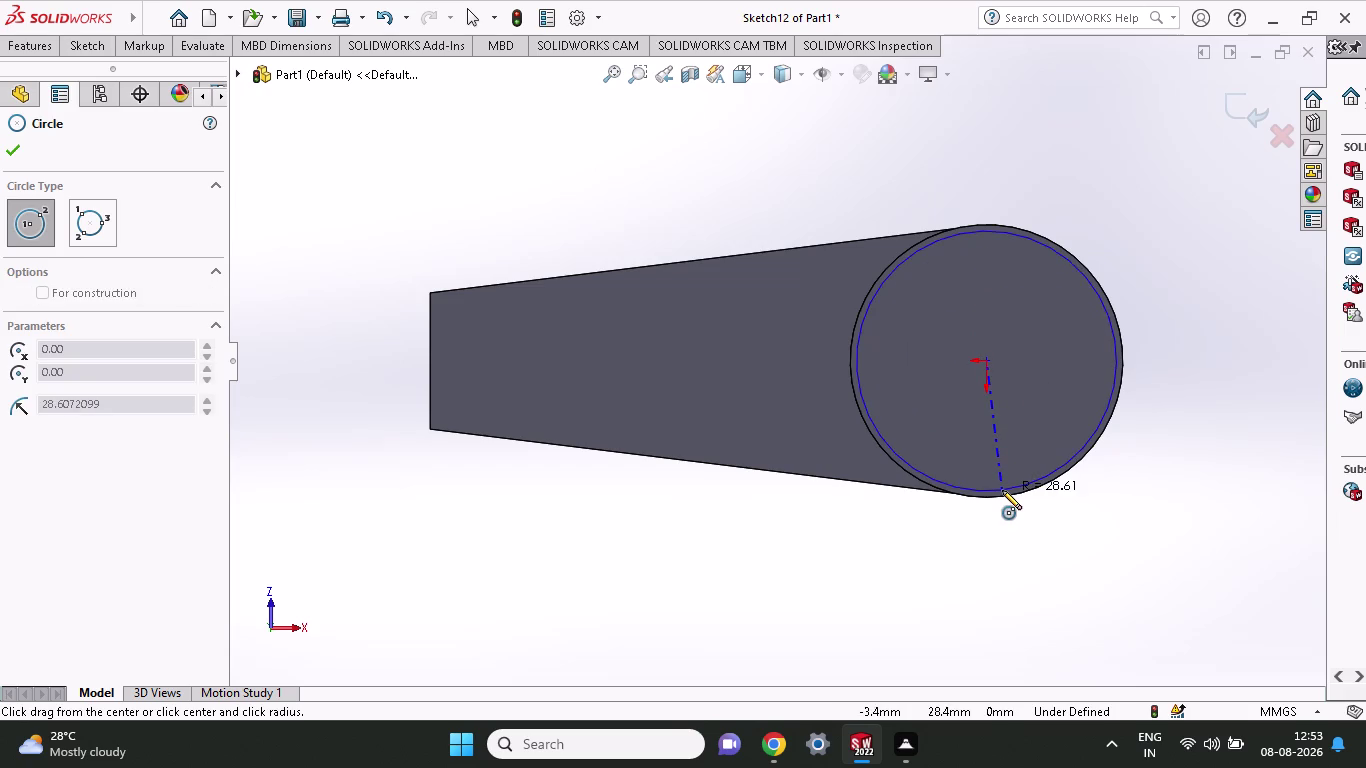
click(1002, 495)
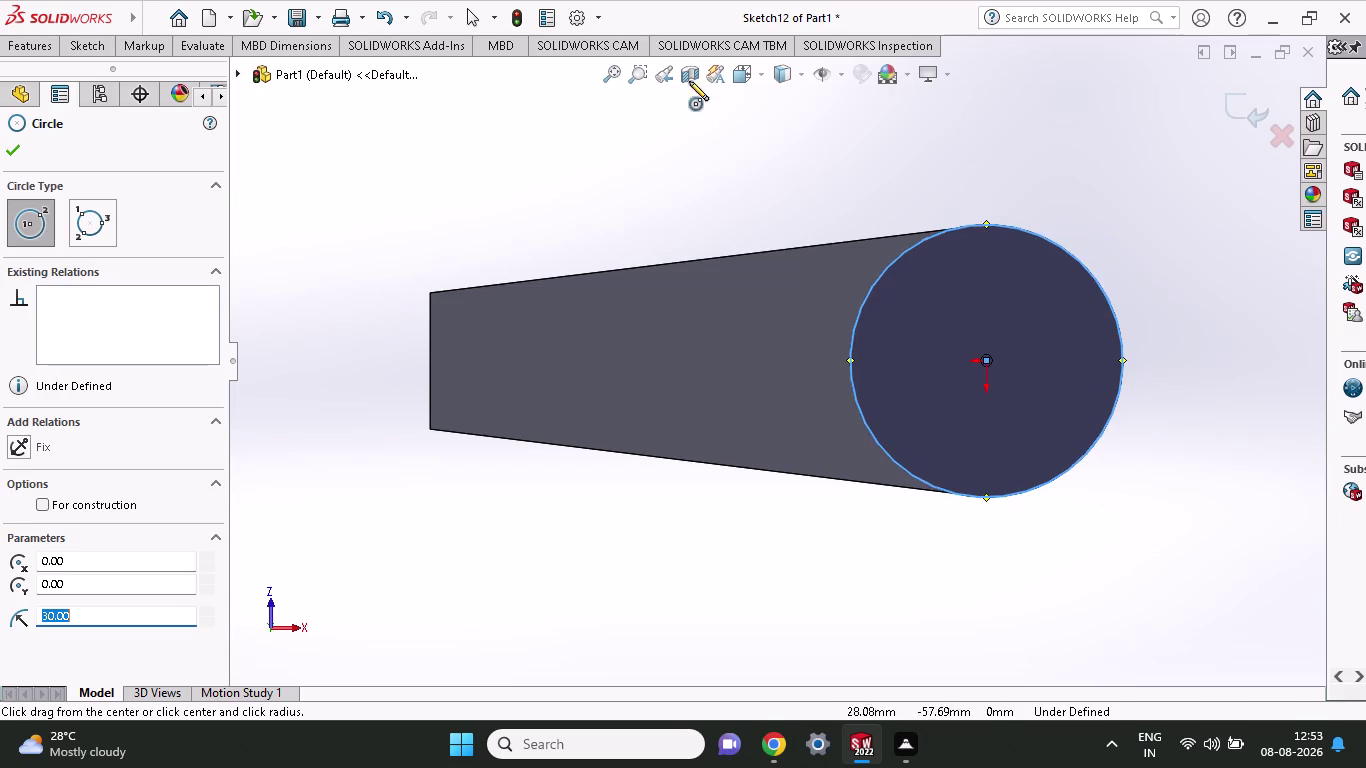
Start an Extruded Cut from the hub circle and preview it.
click(90, 50)
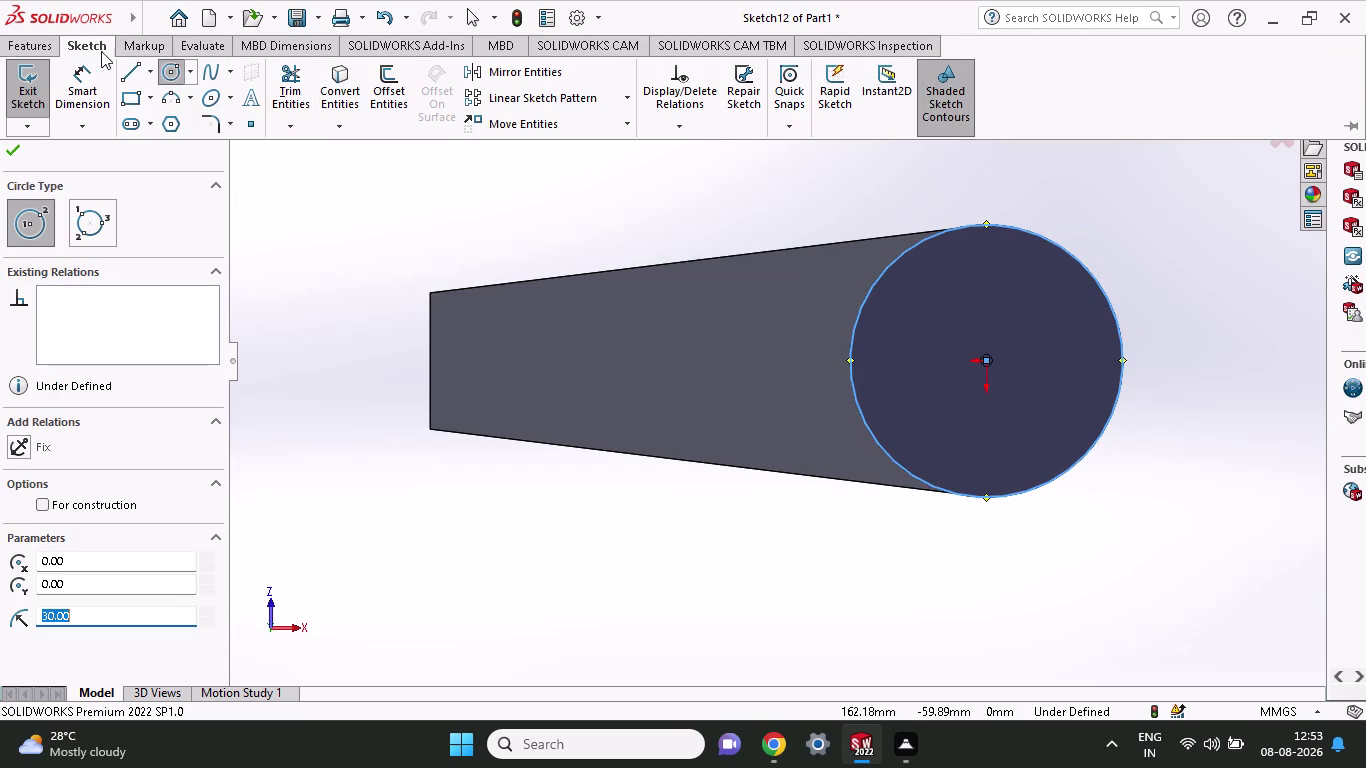
click(25, 41)
click(300, 88)
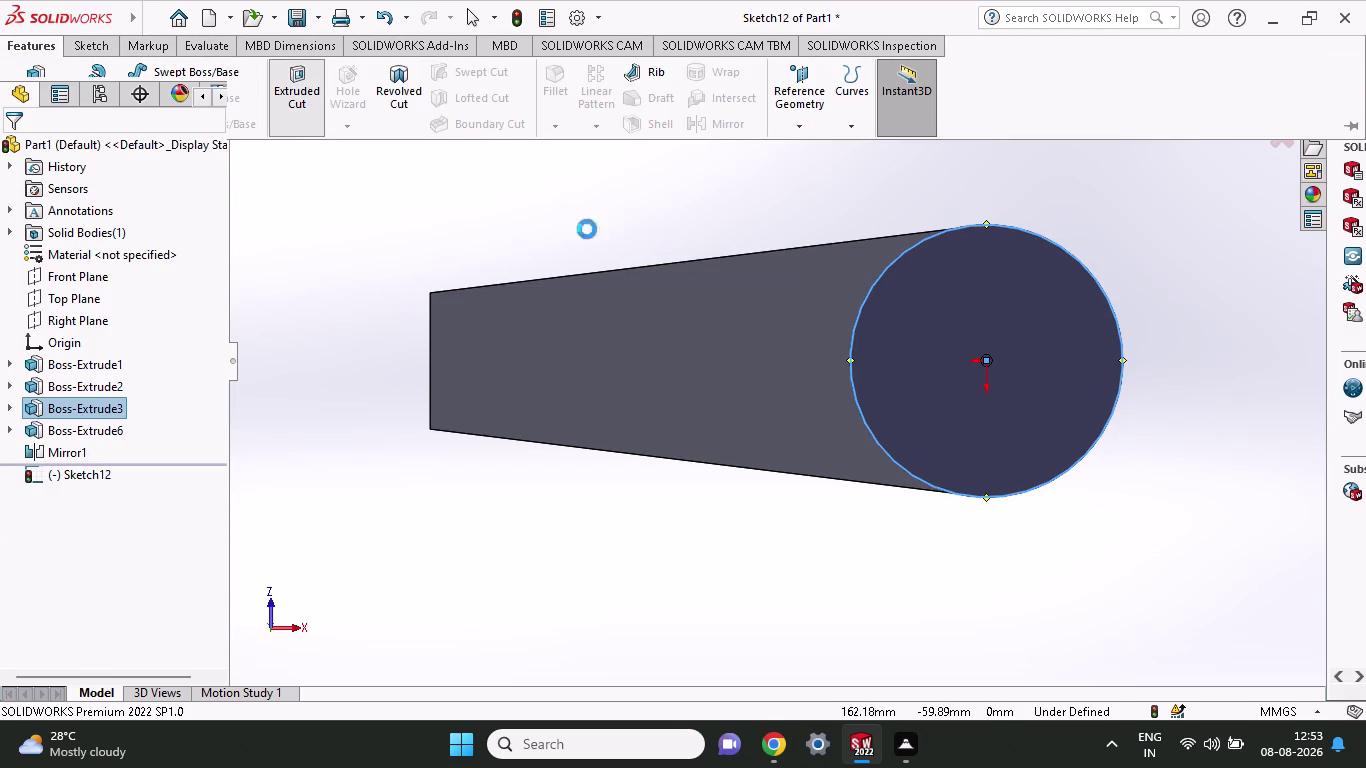
middle_drag(804, 200, 825, 353)
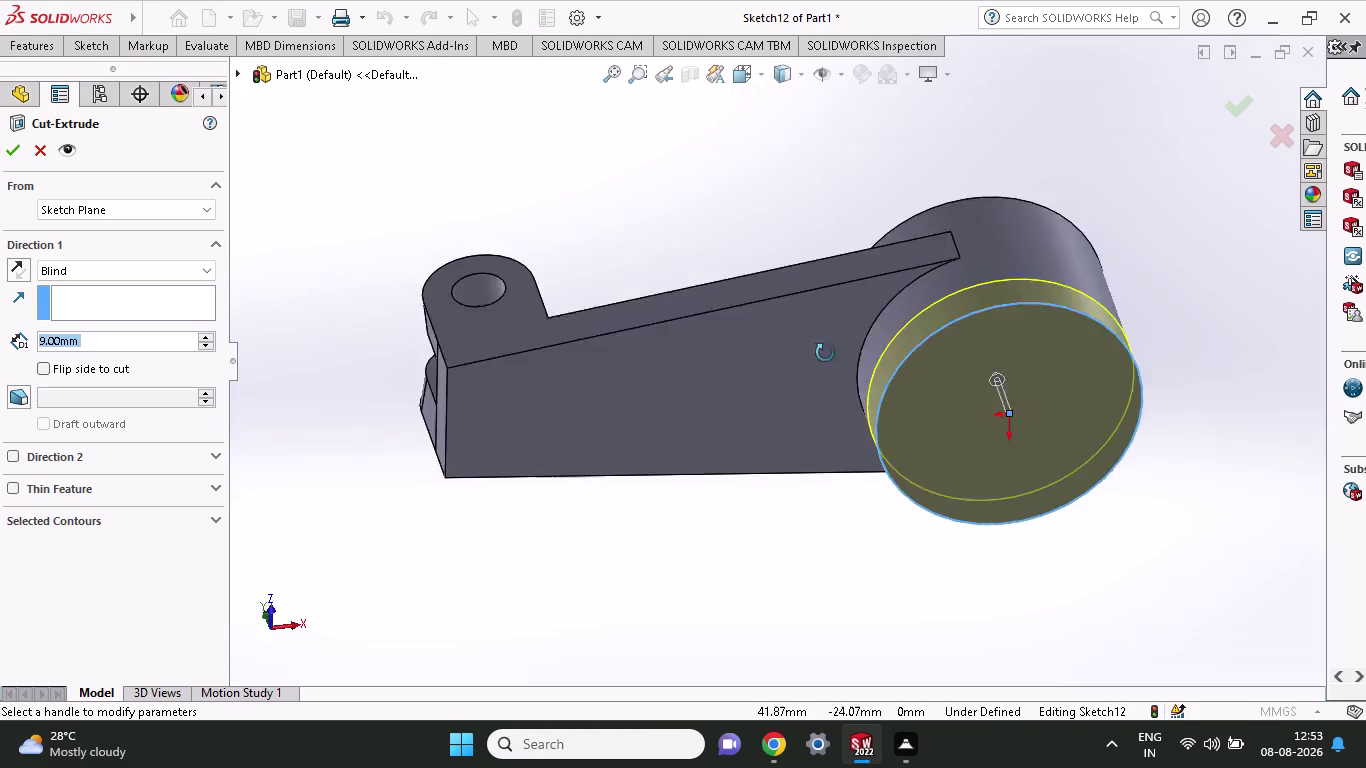
Cut the hub circle 10 mm deep (Blind), then view the recessed base.
middle_drag(825, 353, 832, 449)
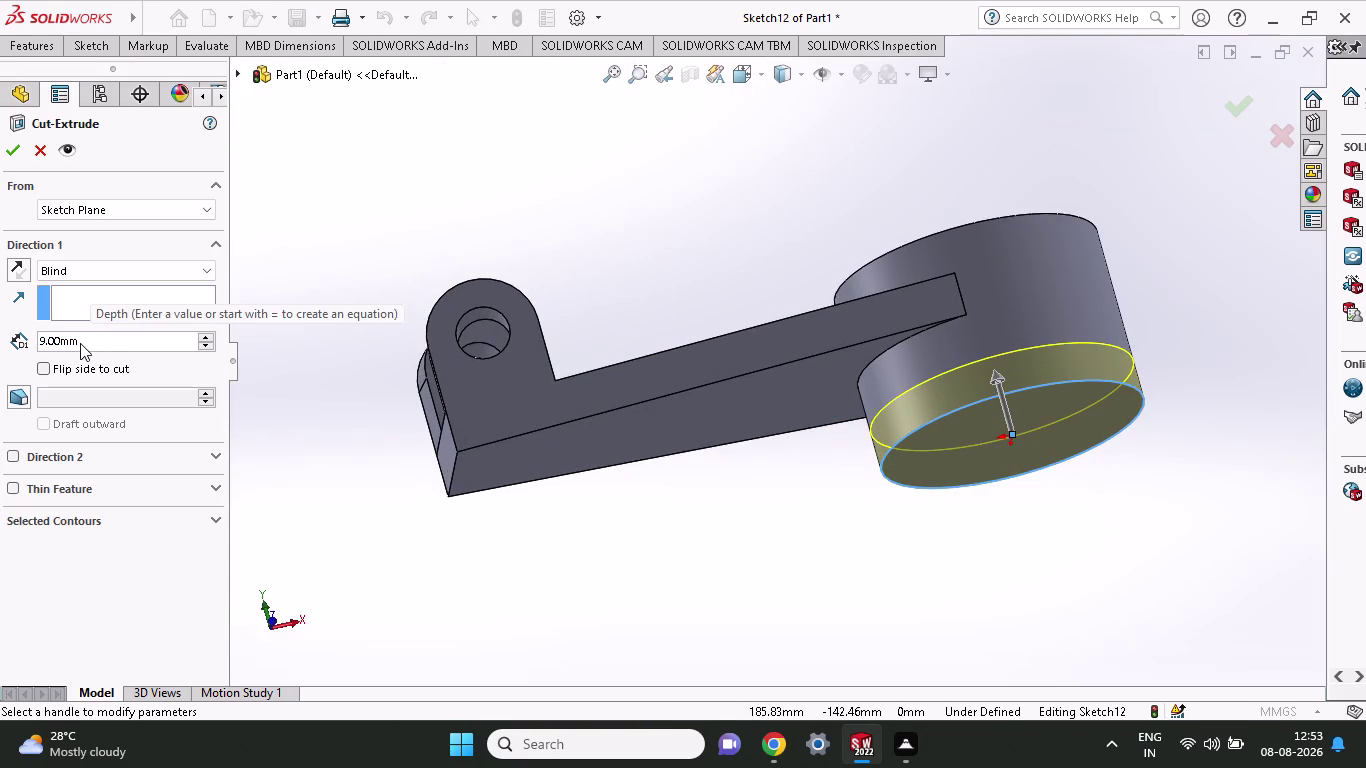
key(1)
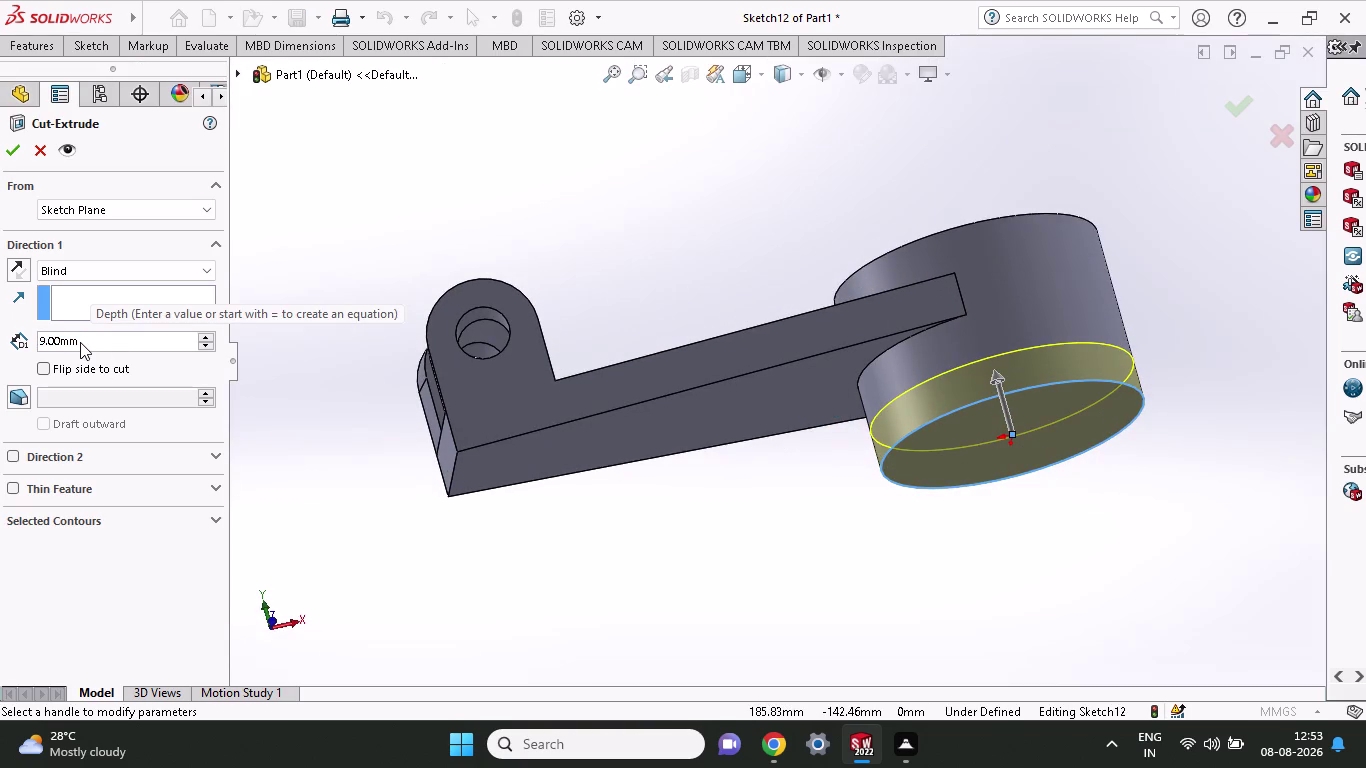
click(86, 342)
drag(85, 342, 27, 372)
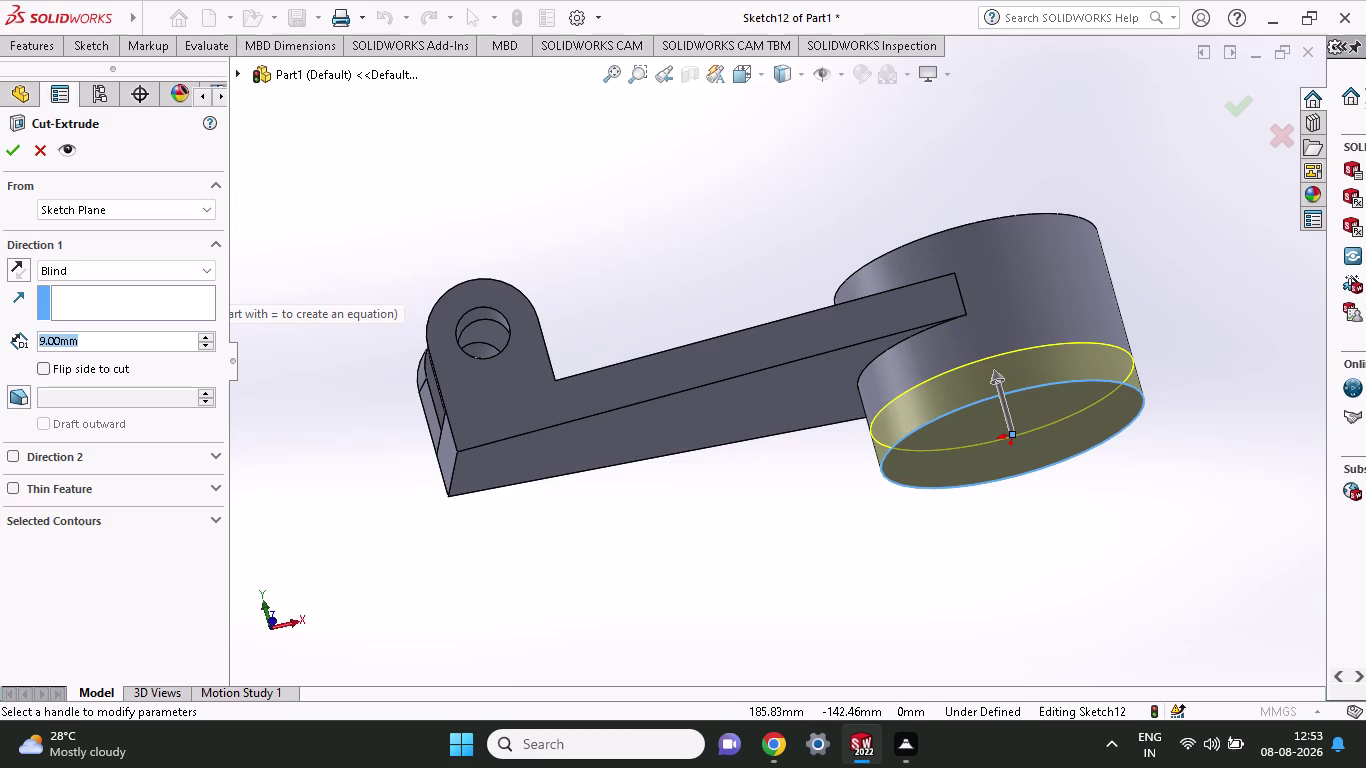
drag(27, 372, 0, 385)
text(10)
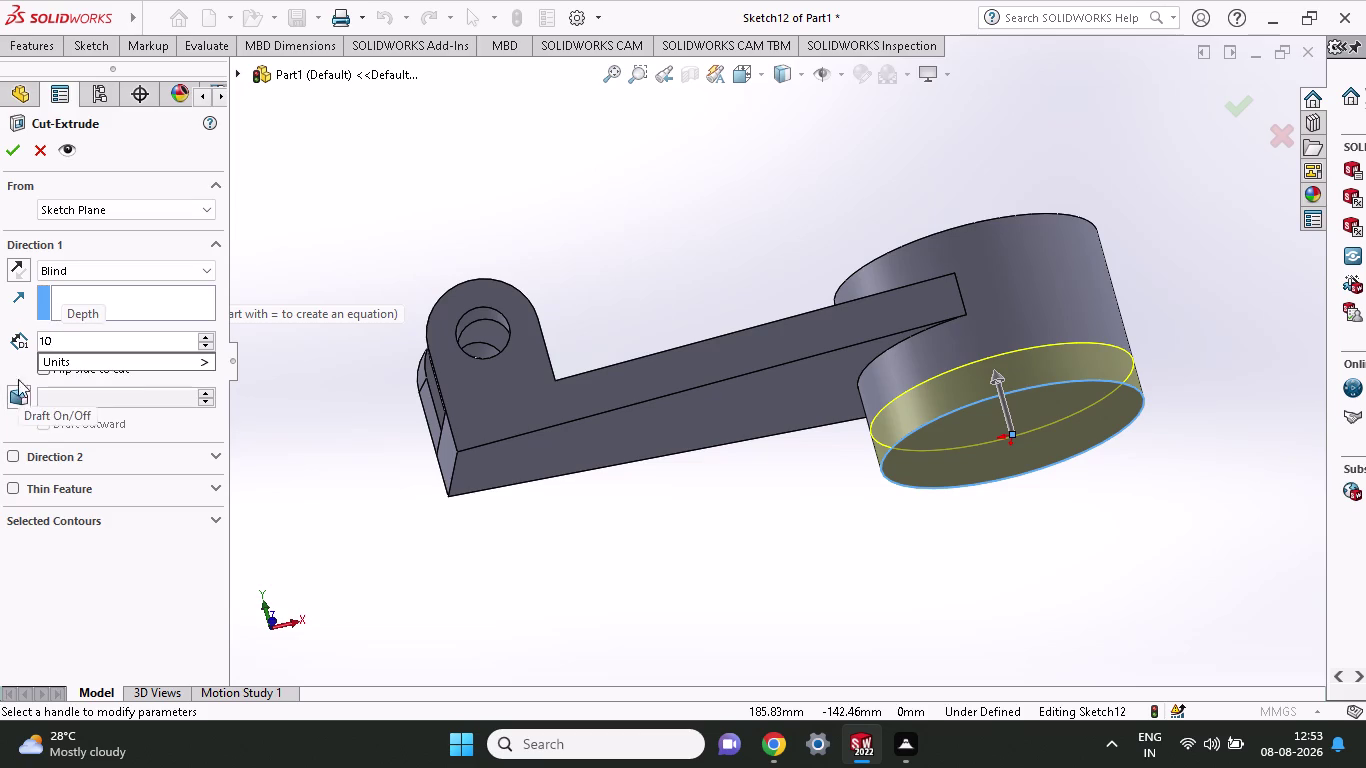
click(13, 145)
click(13, 145)
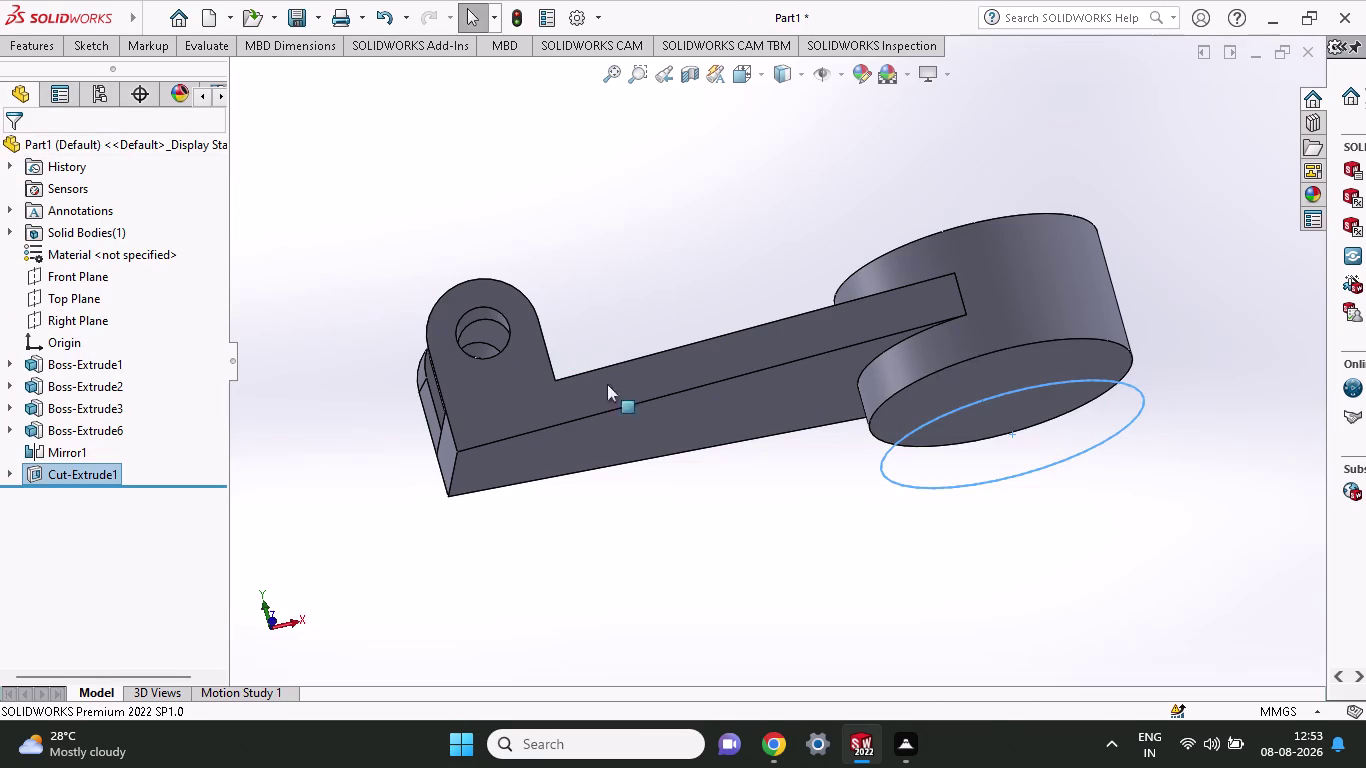
middle_drag(646, 465, 656, 537)
Sketch a circle centred at the origin on the hub's end face.
click(656, 537)
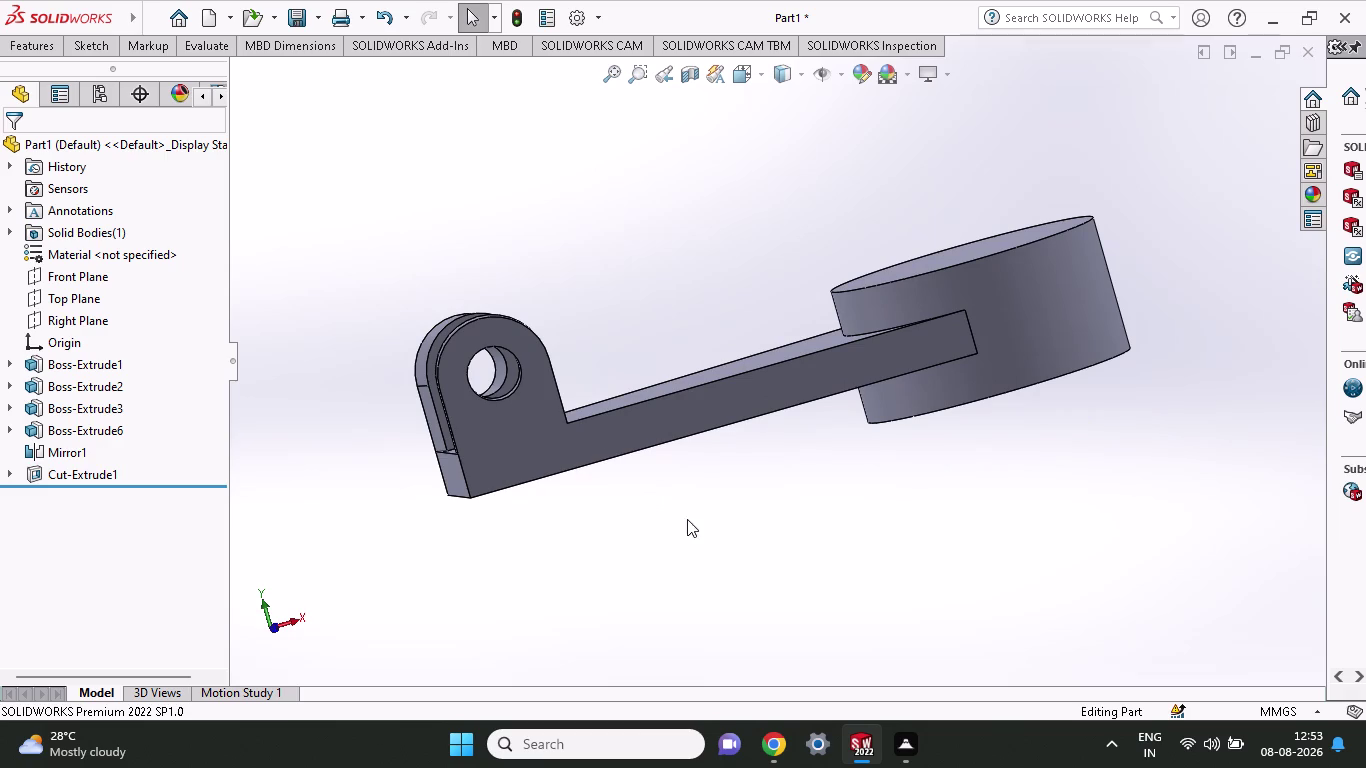
middle_drag(718, 483, 661, 333)
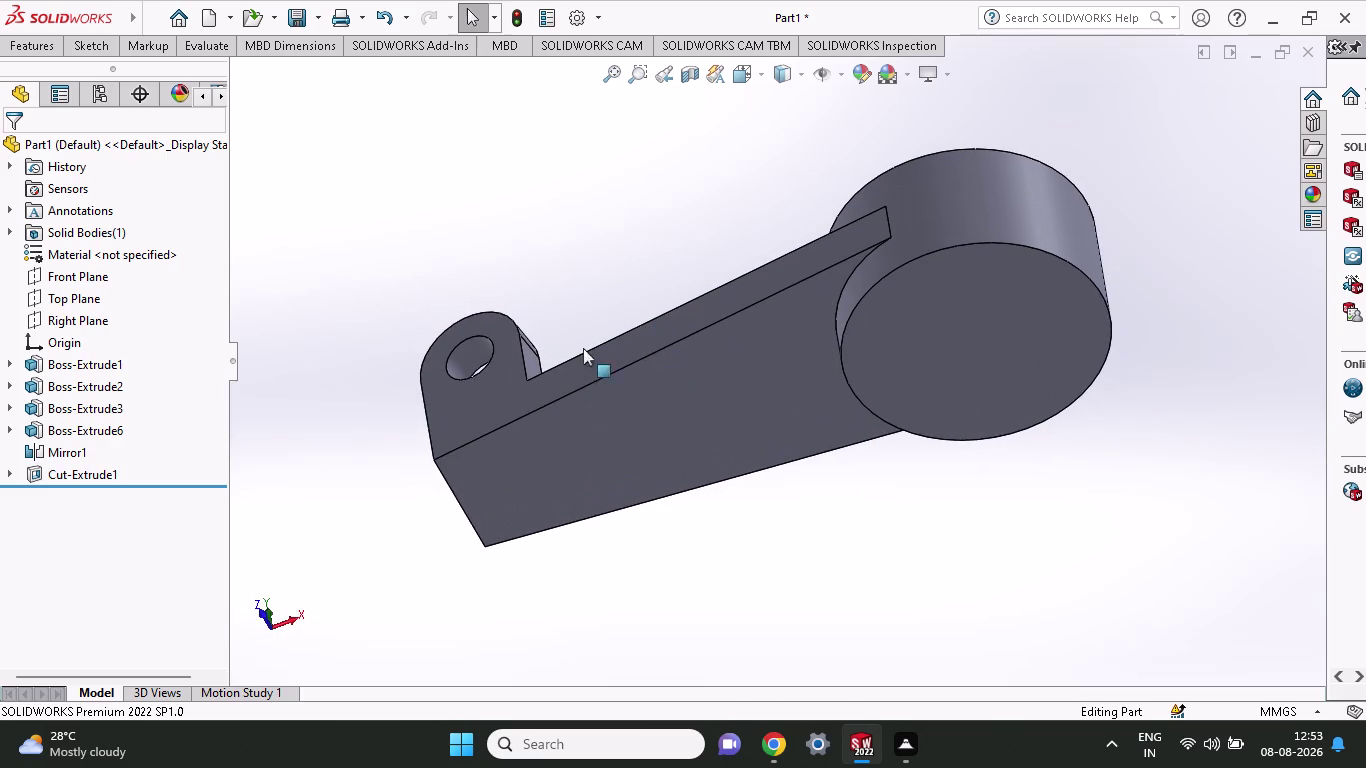
click(90, 50)
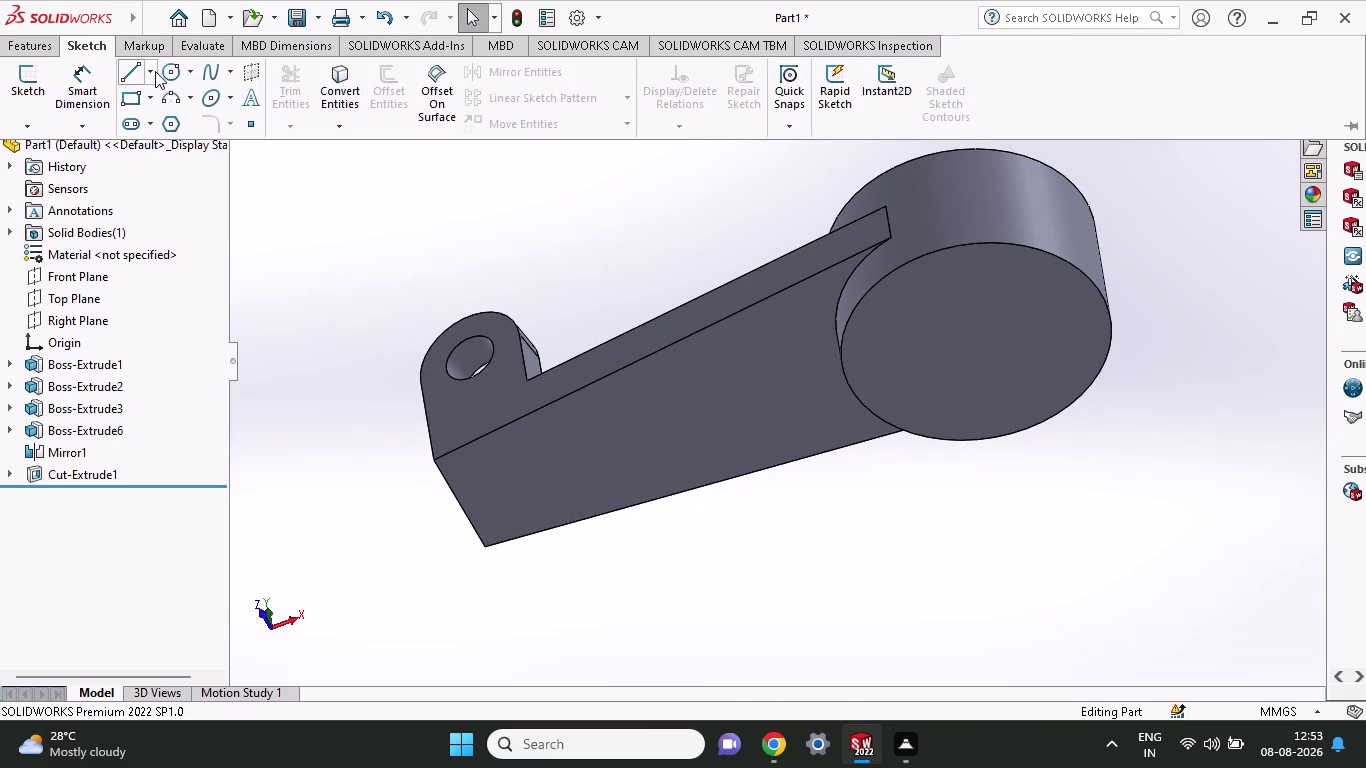
click(174, 70)
click(969, 322)
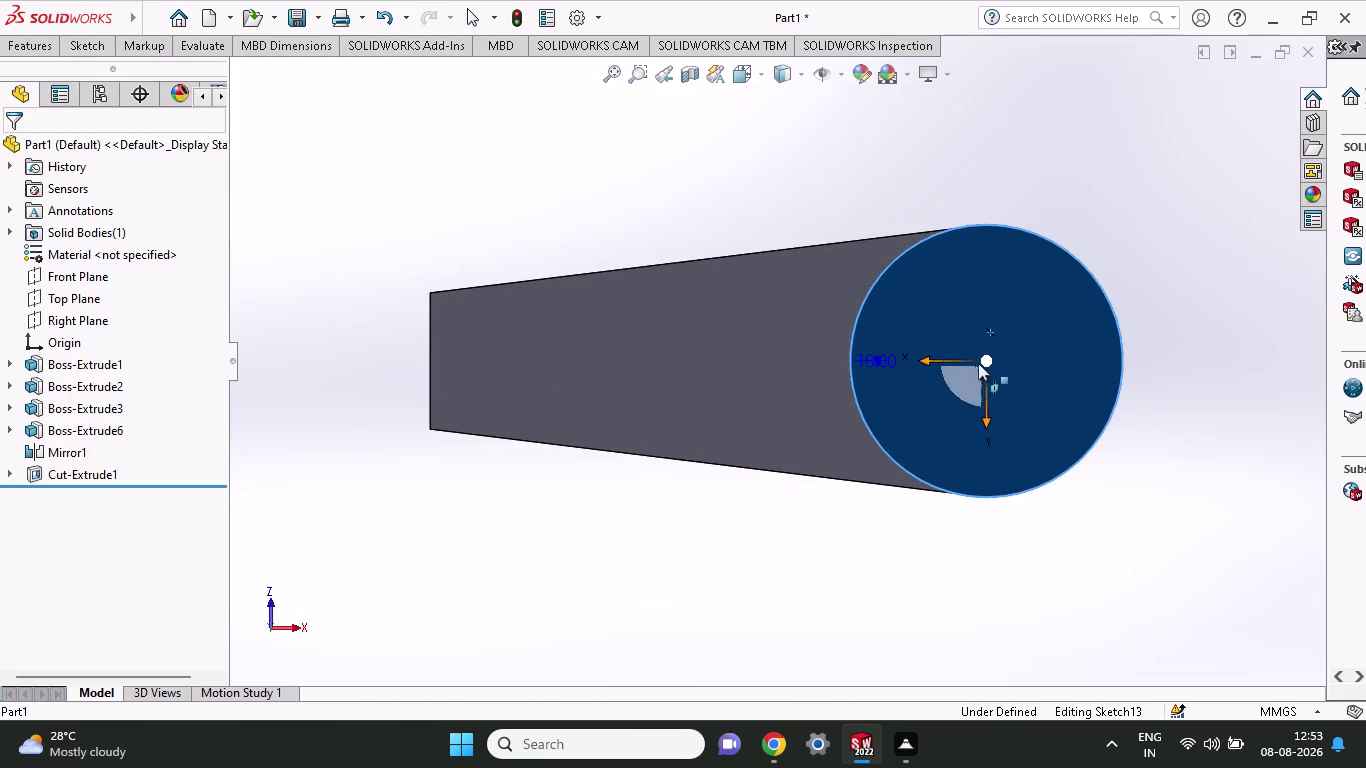
click(982, 359)
click(1012, 414)
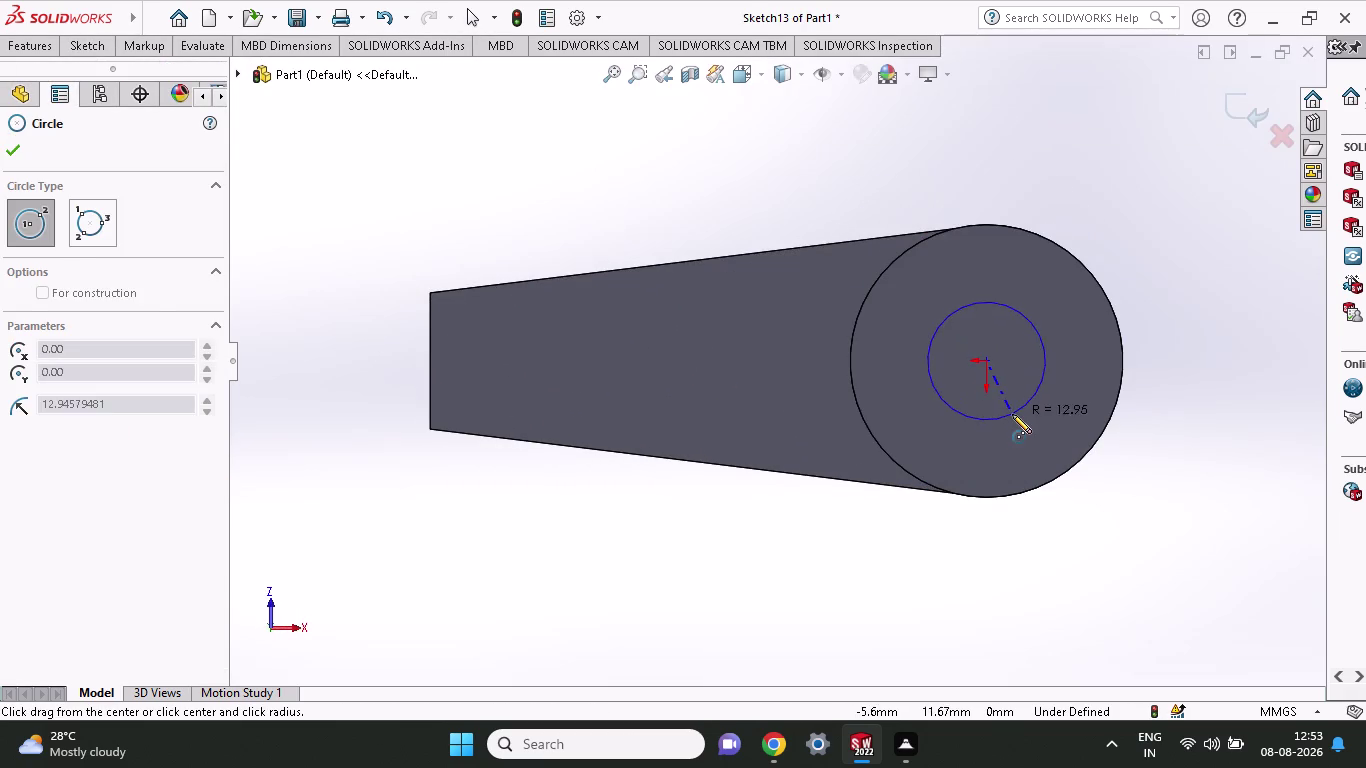
click(101, 48)
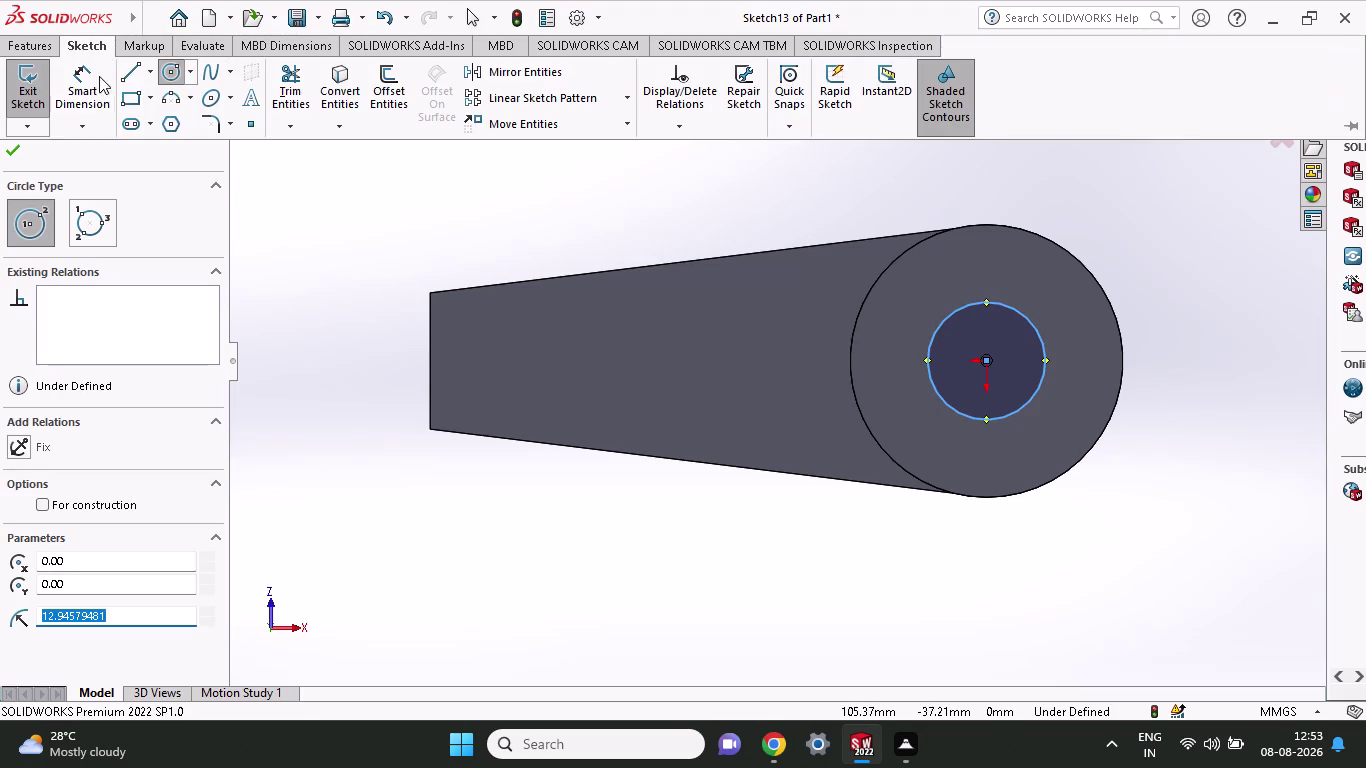
click(96, 108)
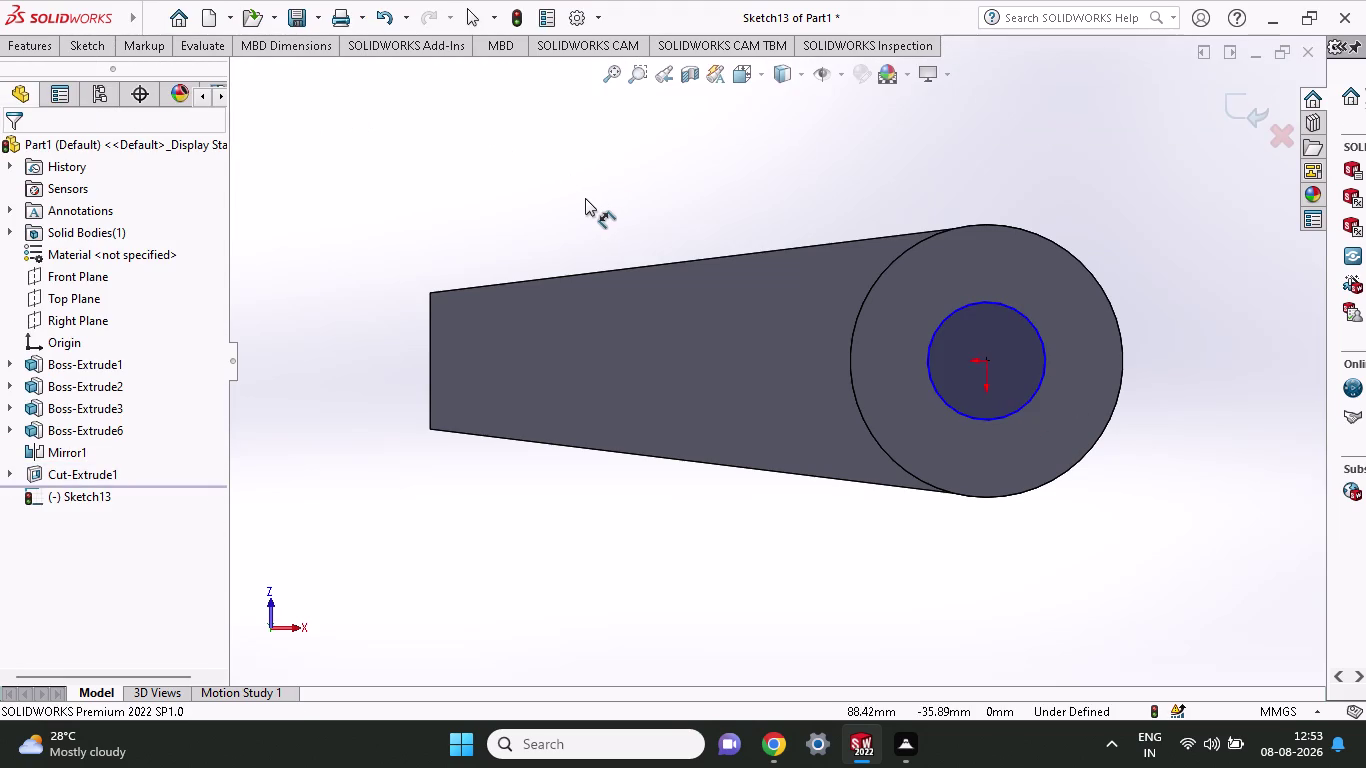
Dimension the bore circle's diameter to 30 mm so the sketch is fully defined.
click(1030, 401)
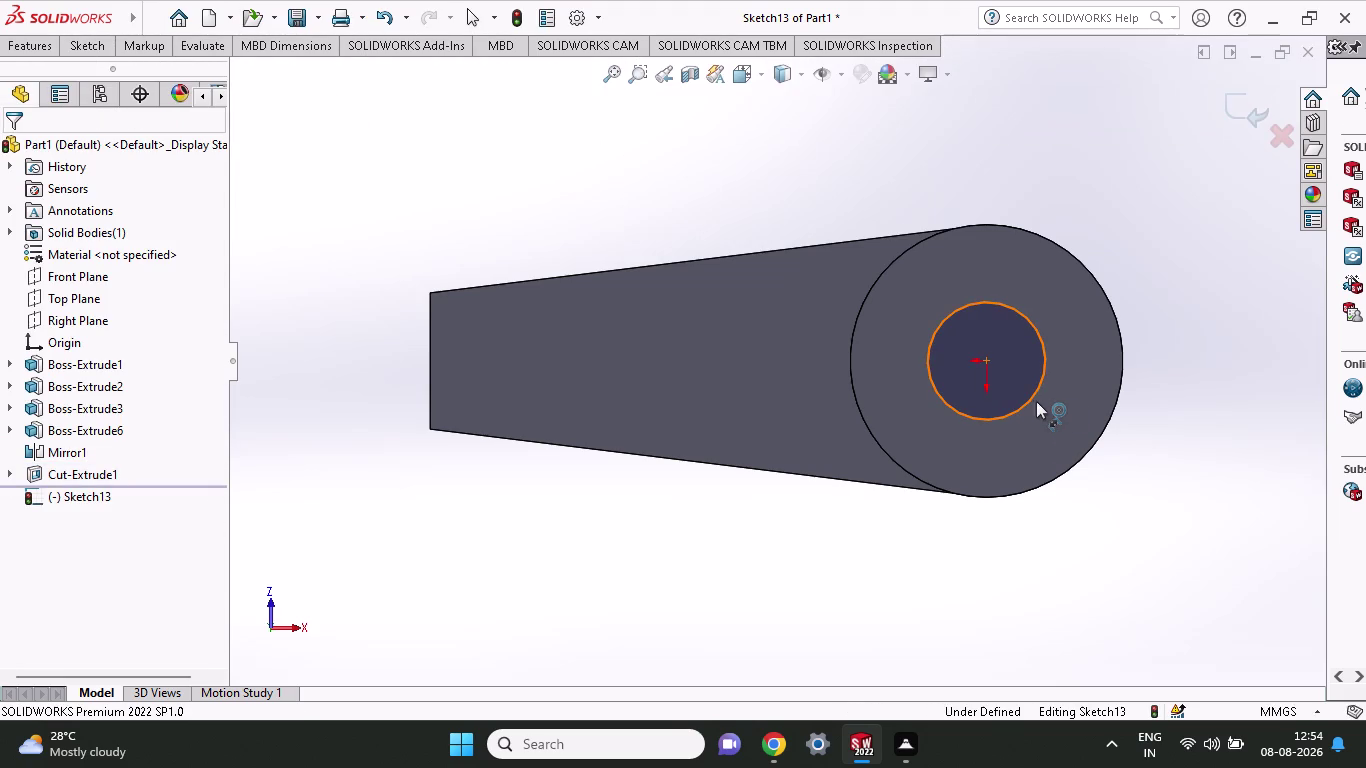
click(1208, 260)
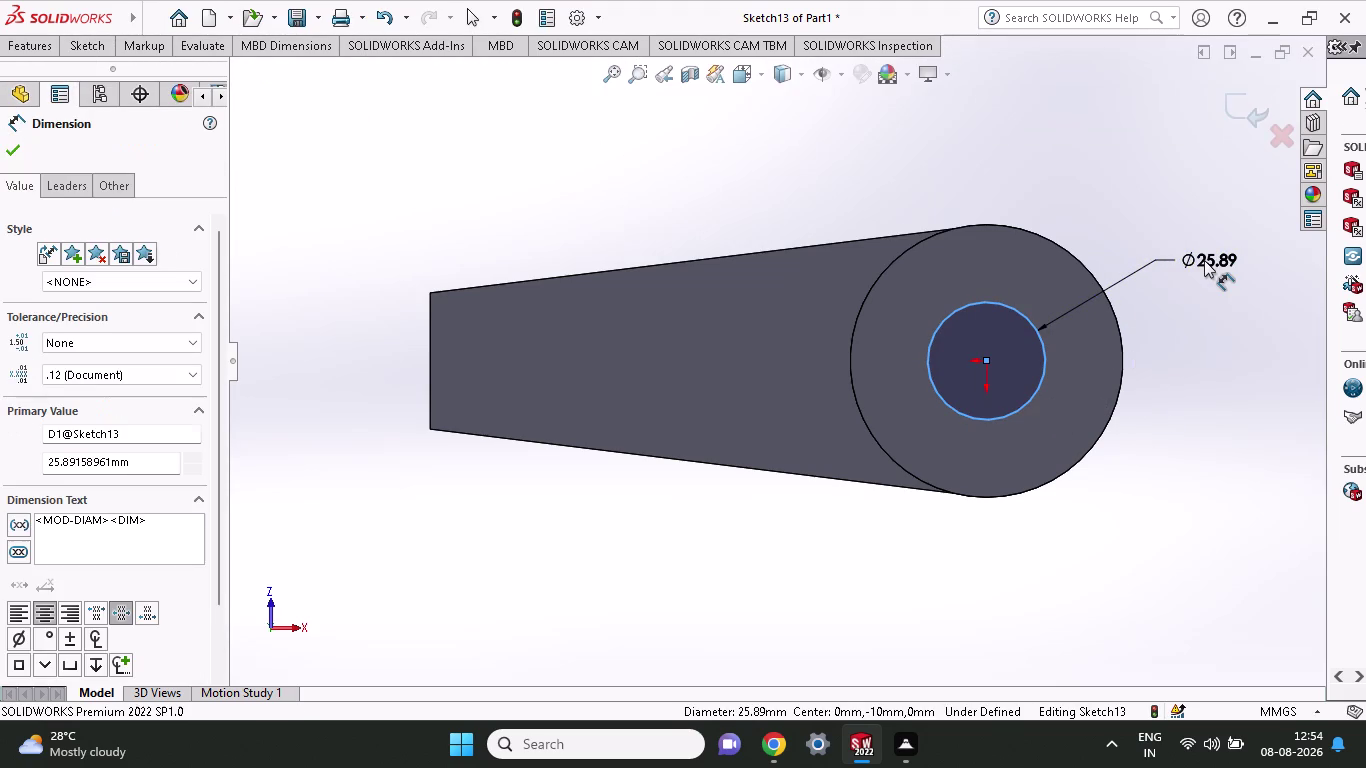
key(3)
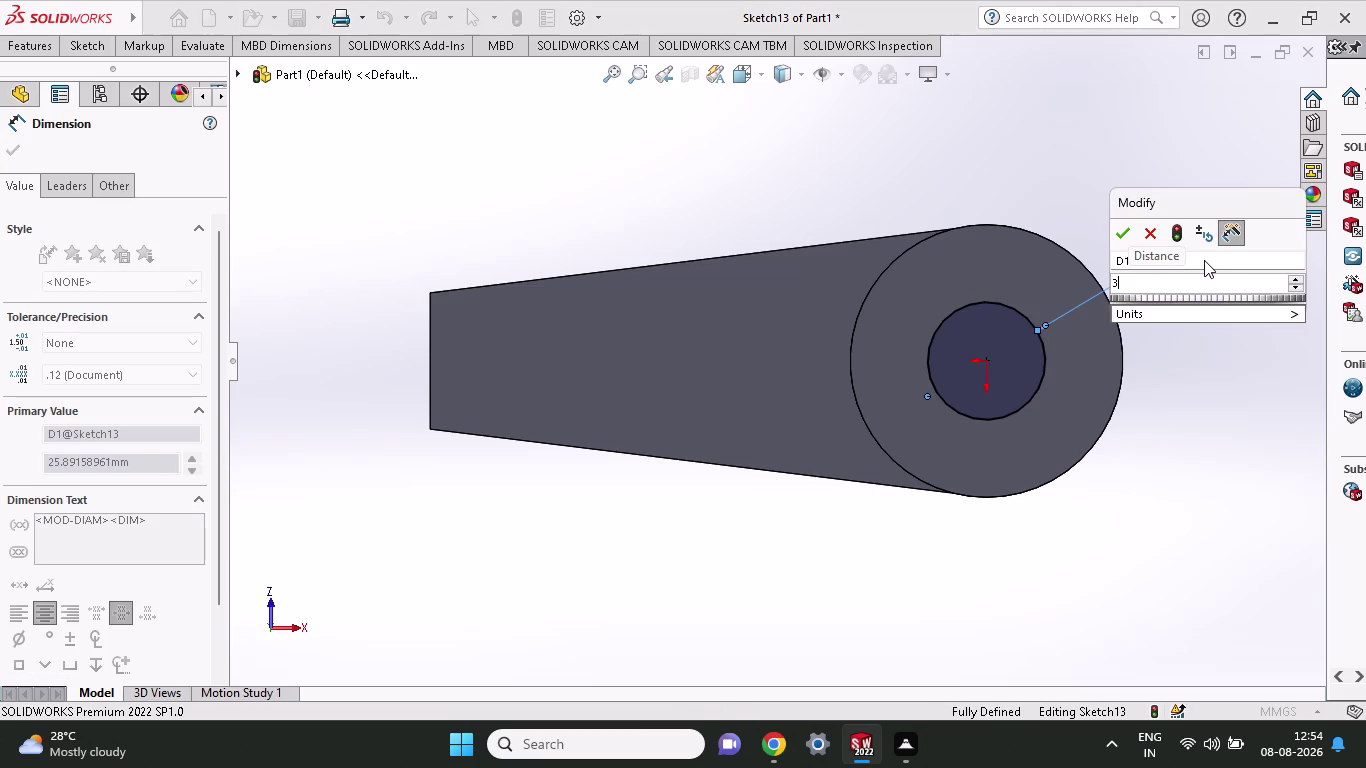
key(0)
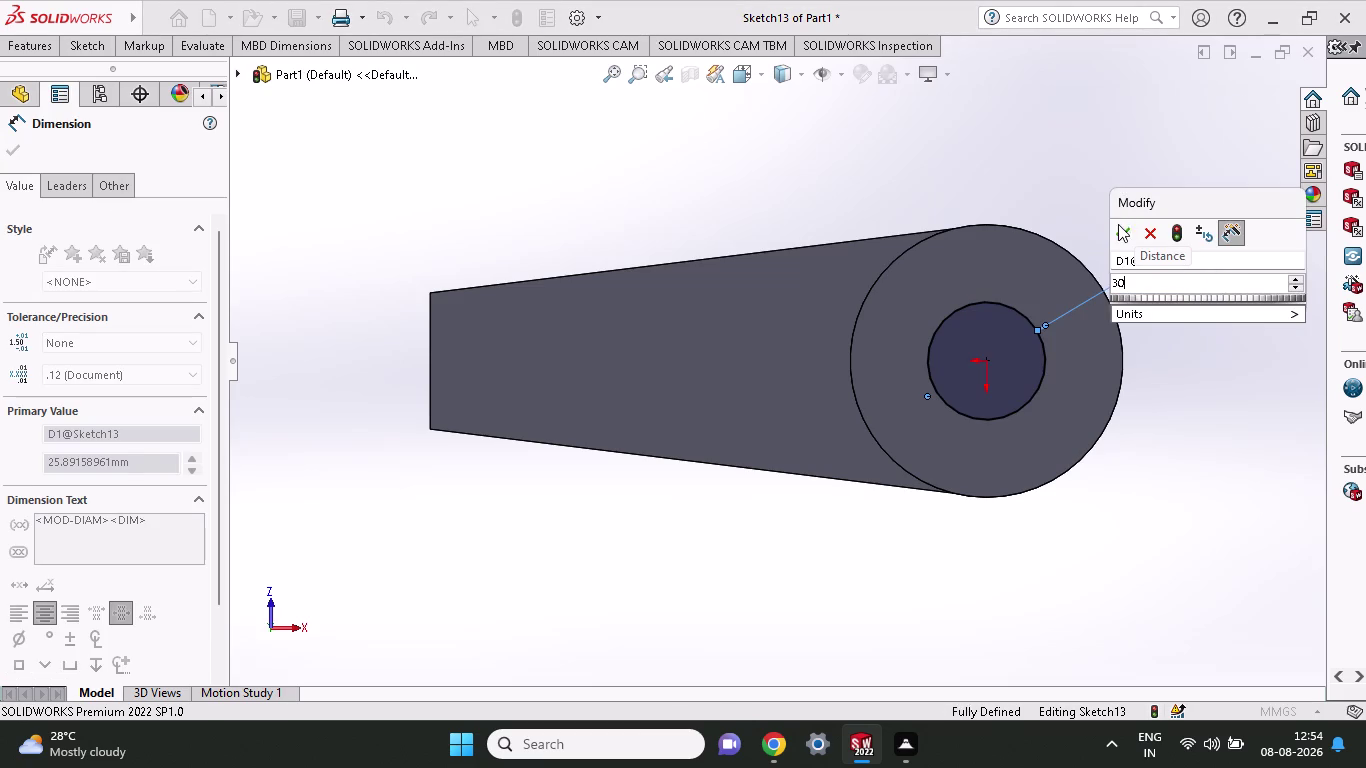
click(1129, 236)
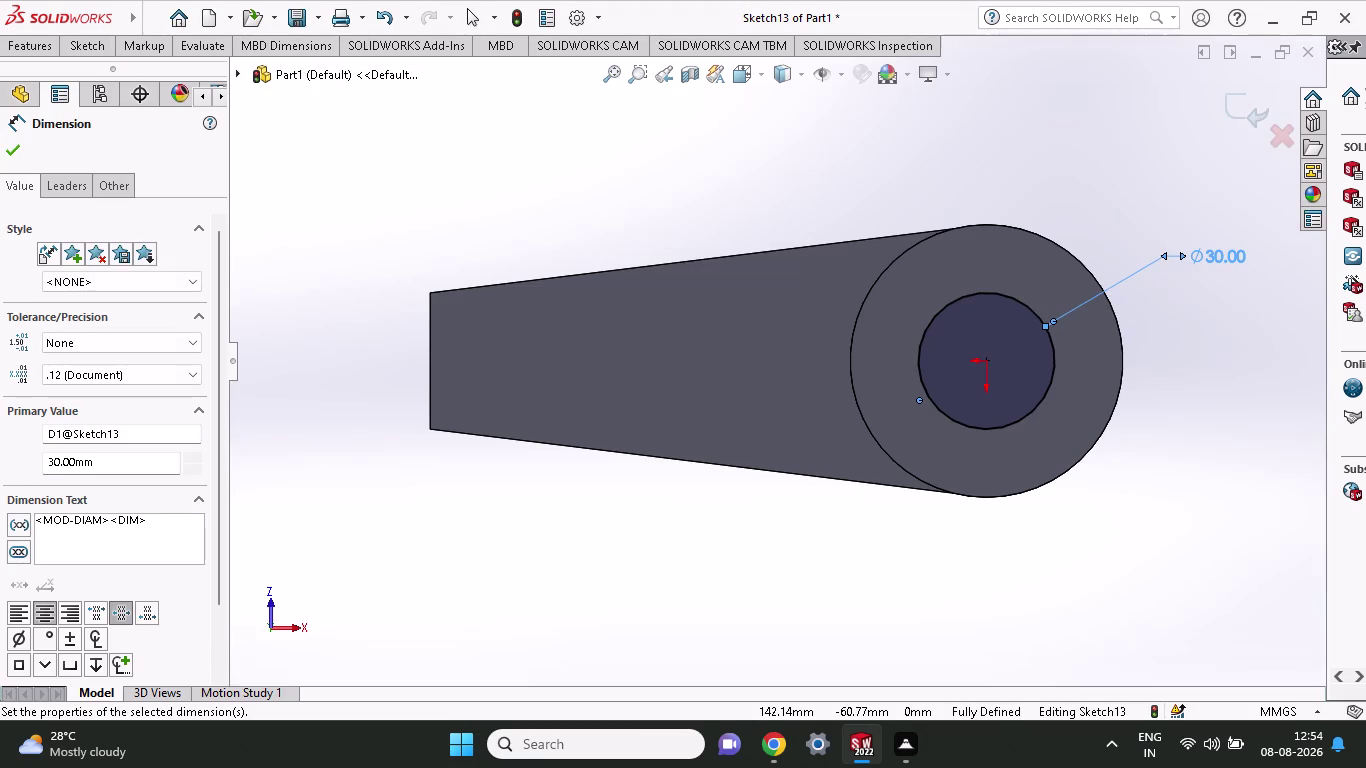
click(93, 49)
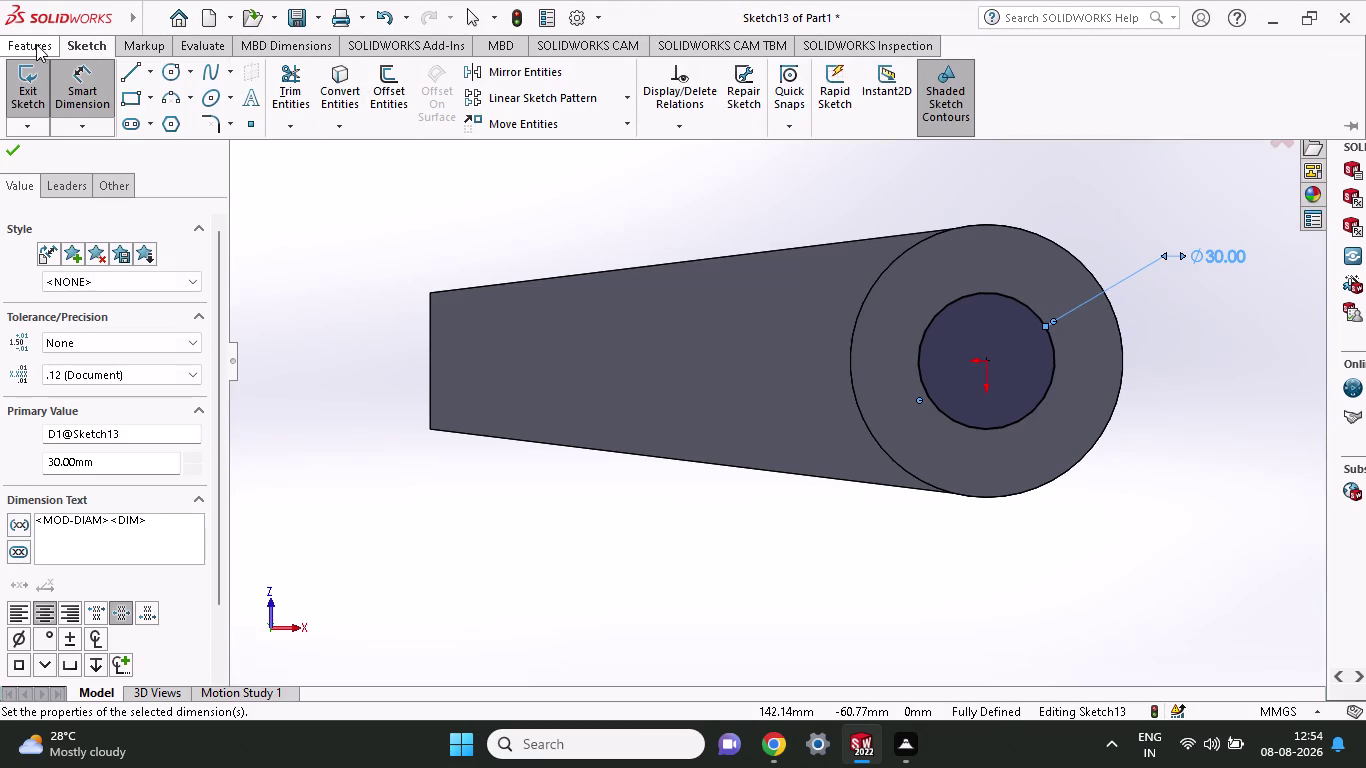
click(30, 43)
Extrude-cut Sketch13's circle Blind to 46 mm through the hub, creating Cut-Extrude2.
click(295, 86)
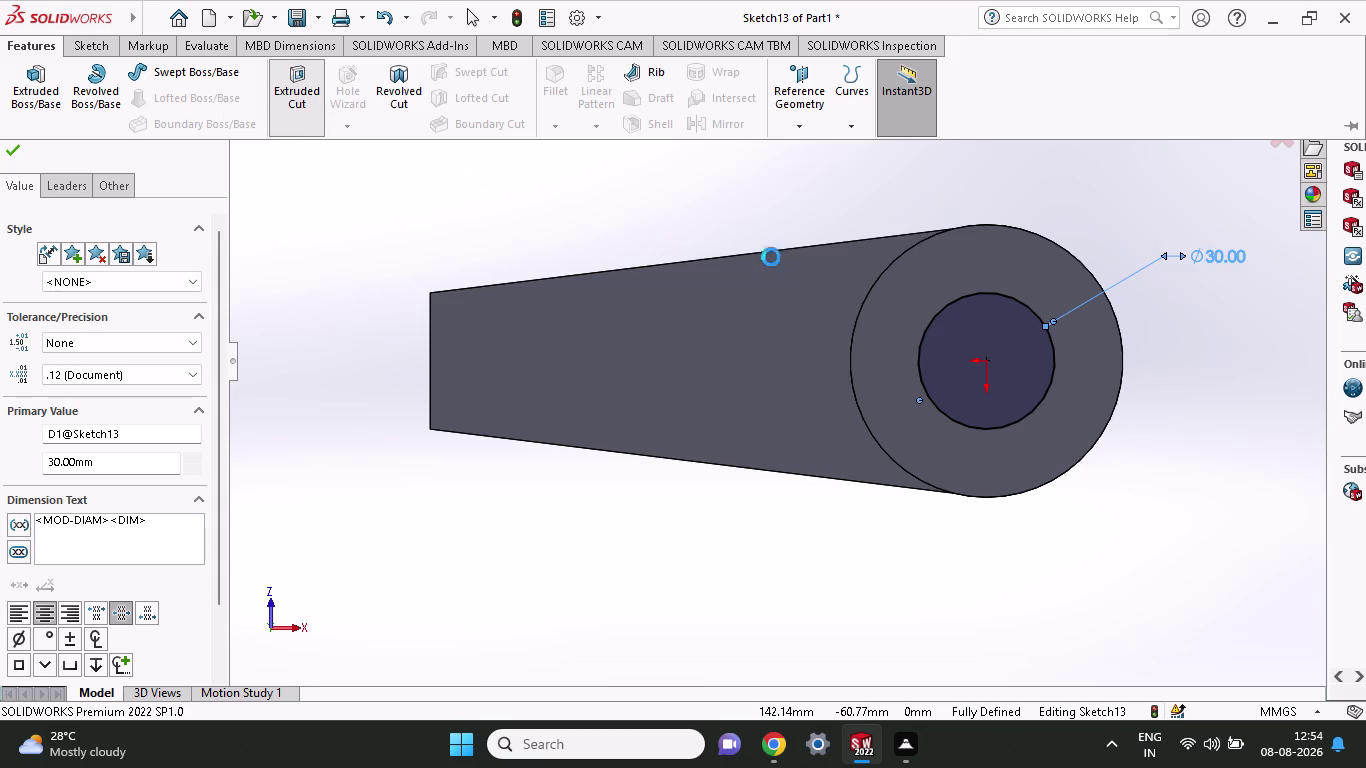
middle_drag(1067, 223, 1082, 398)
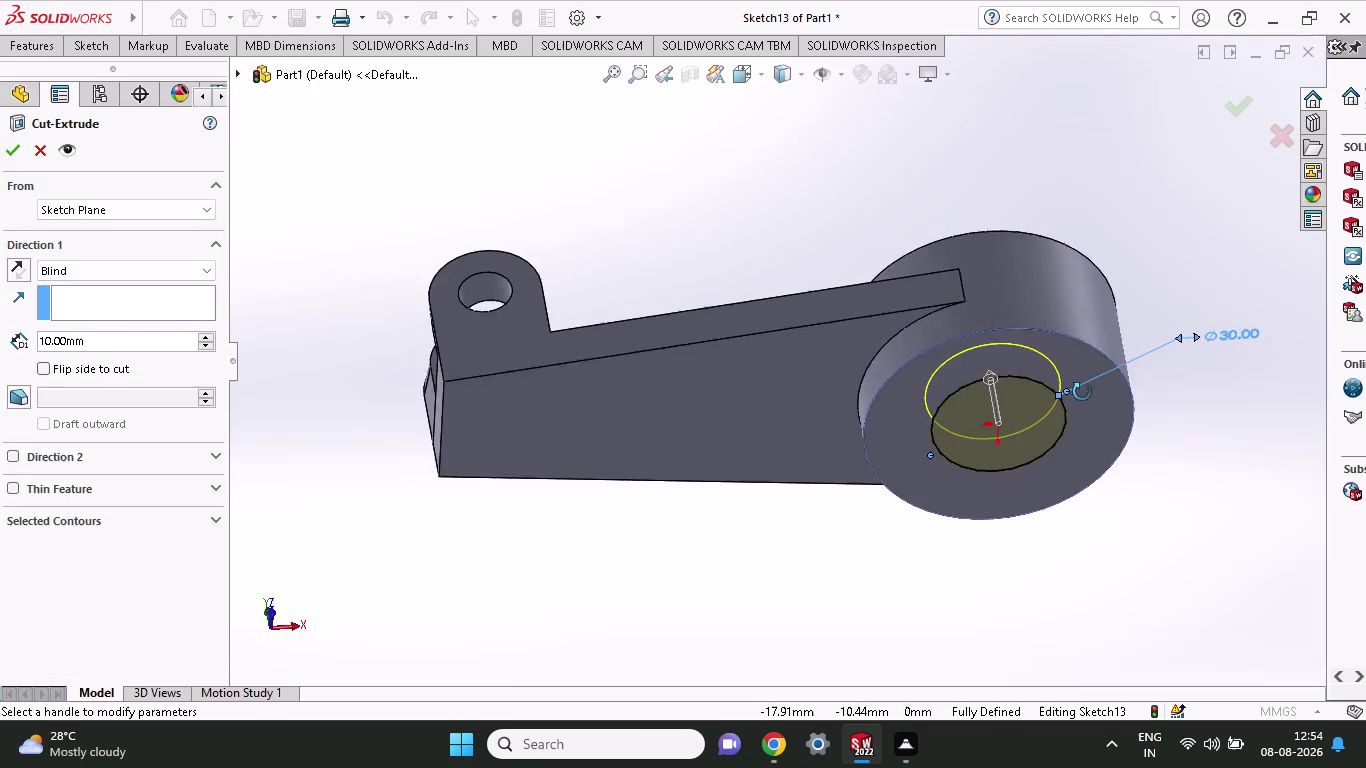
middle_drag(1082, 398, 1102, 523)
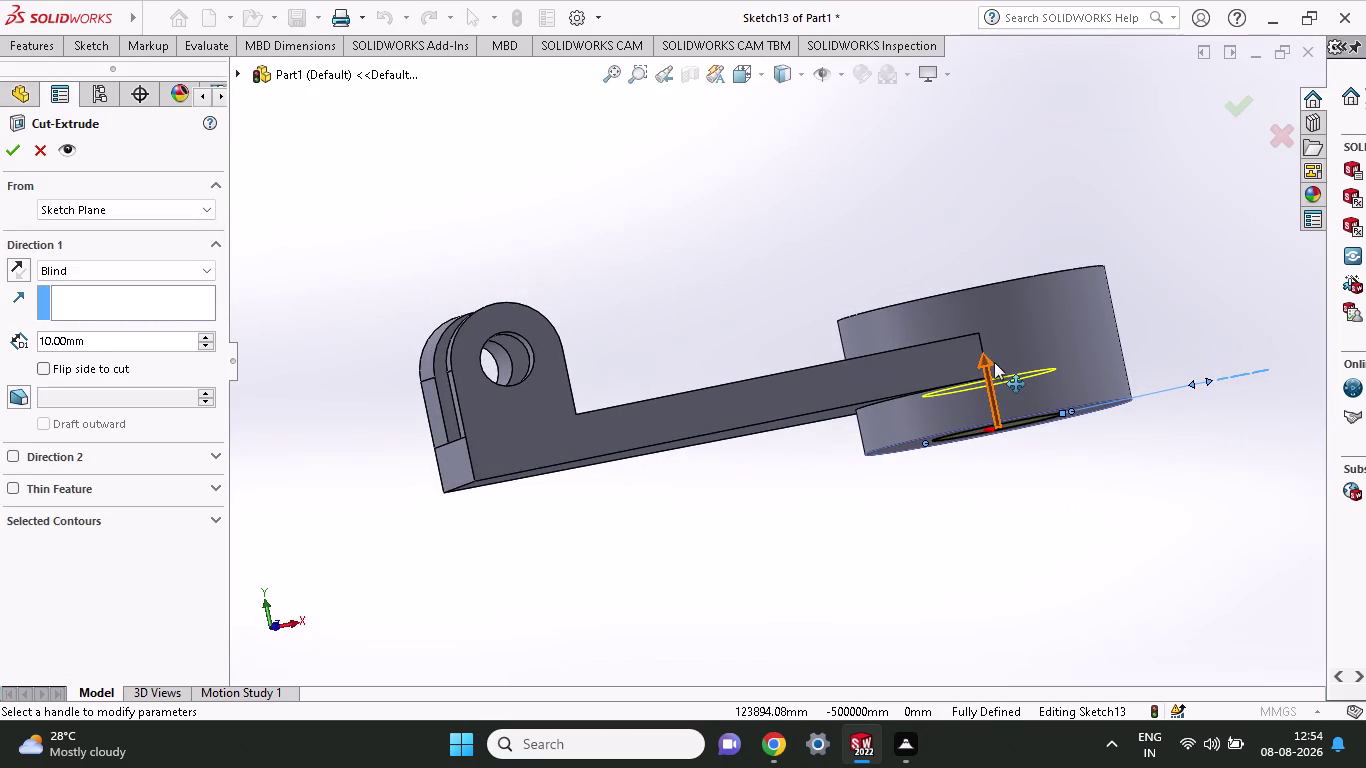
drag(983, 362, 946, 221)
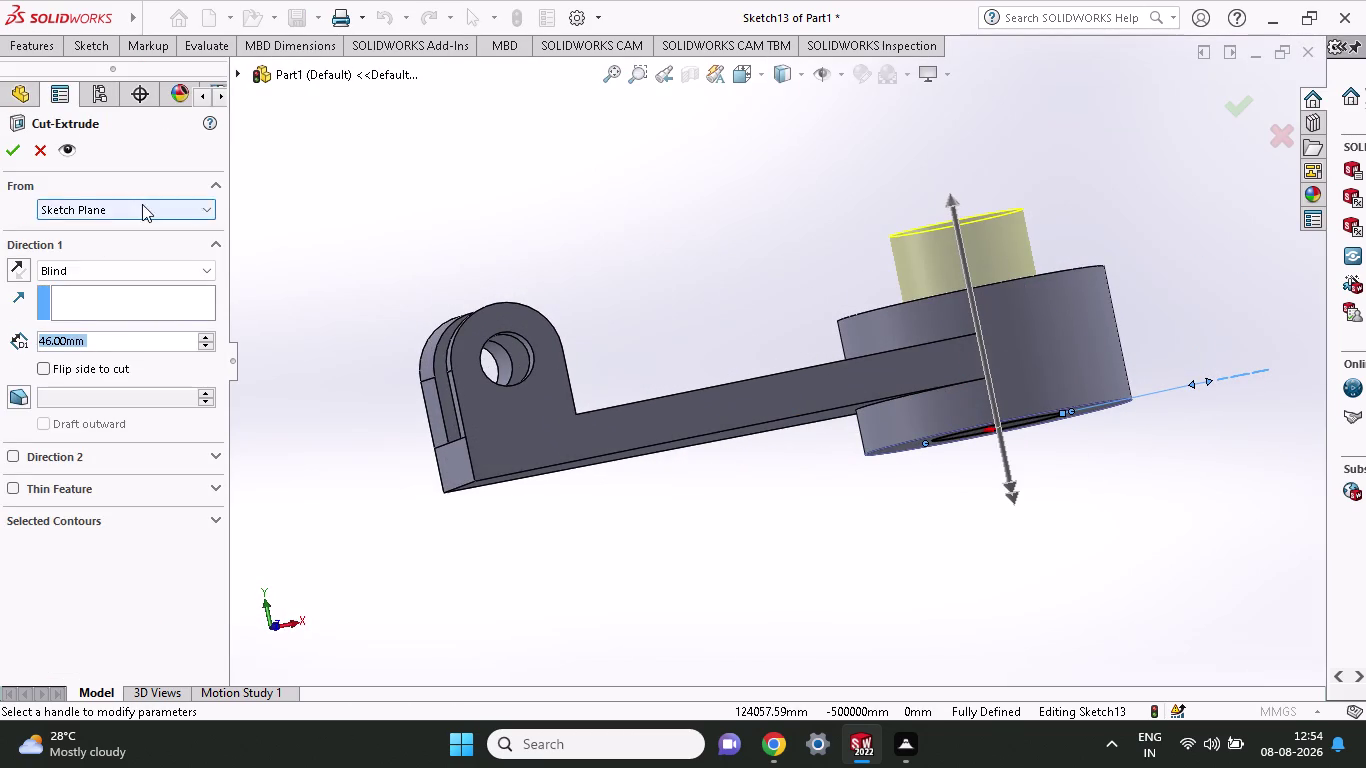
click(6, 152)
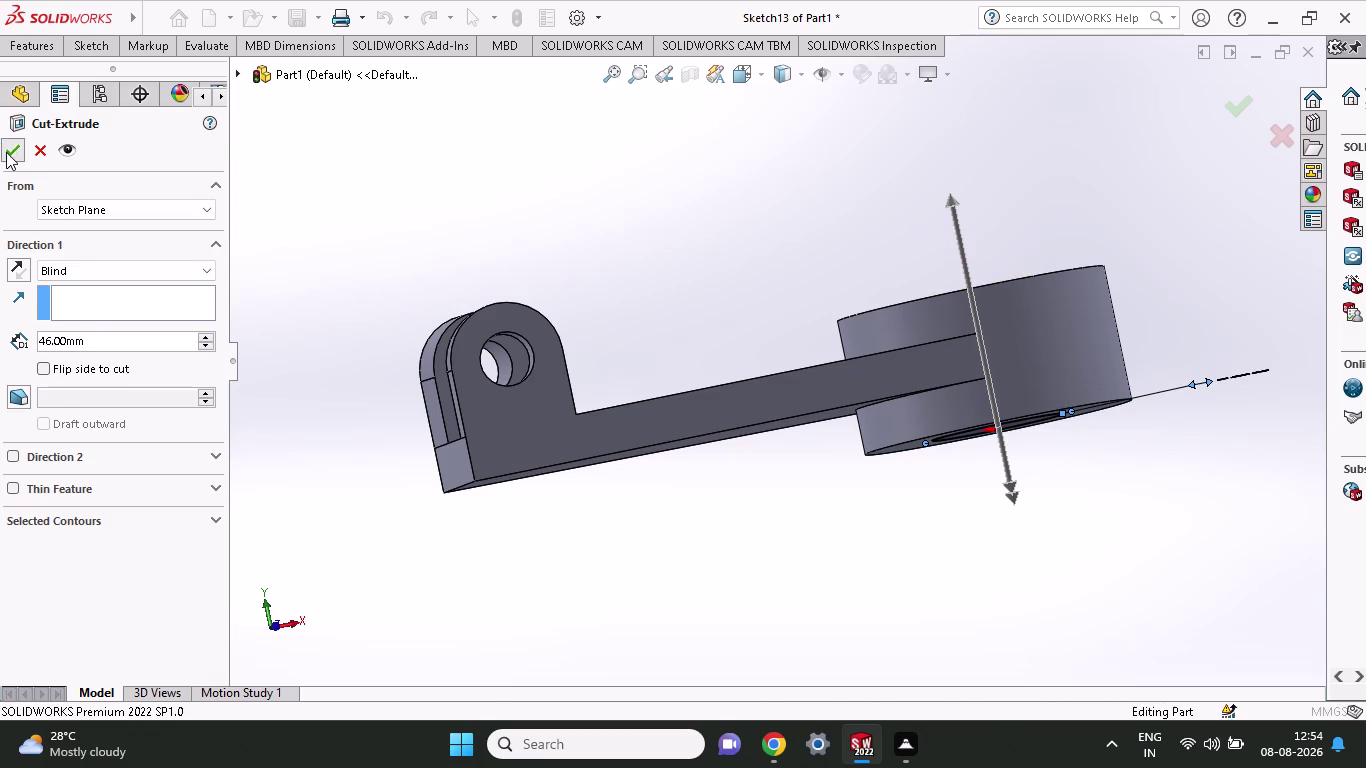
middle_drag(809, 247, 840, 514)
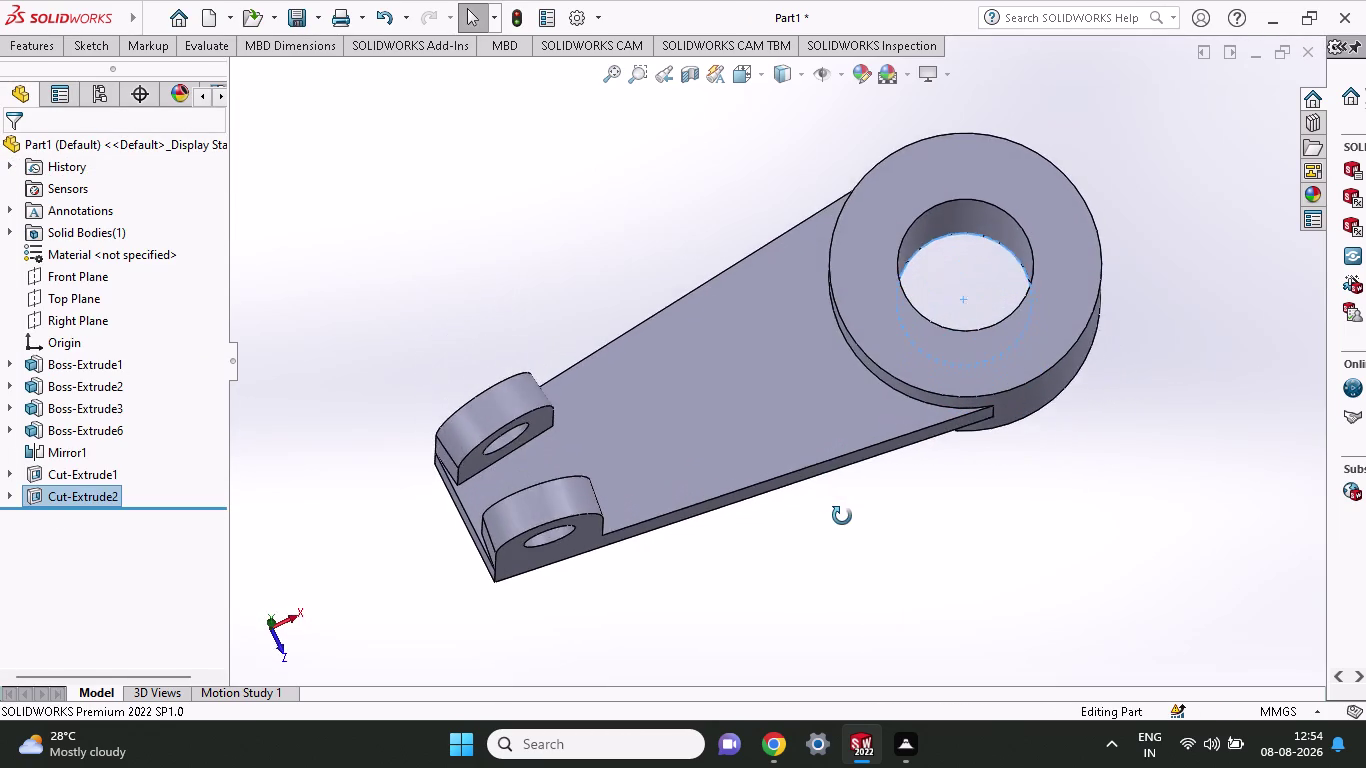
middle_drag(840, 514, 781, 321)
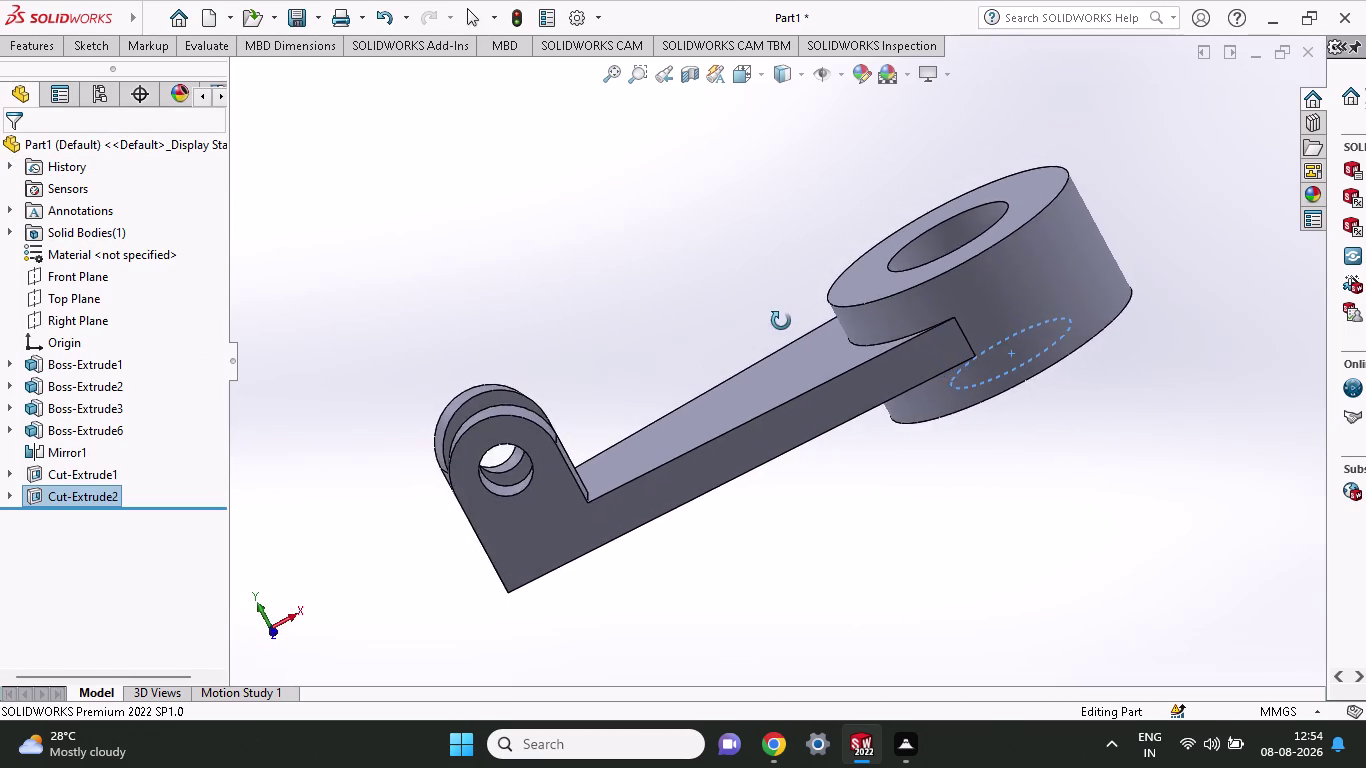
middle_drag(781, 321, 861, 503)
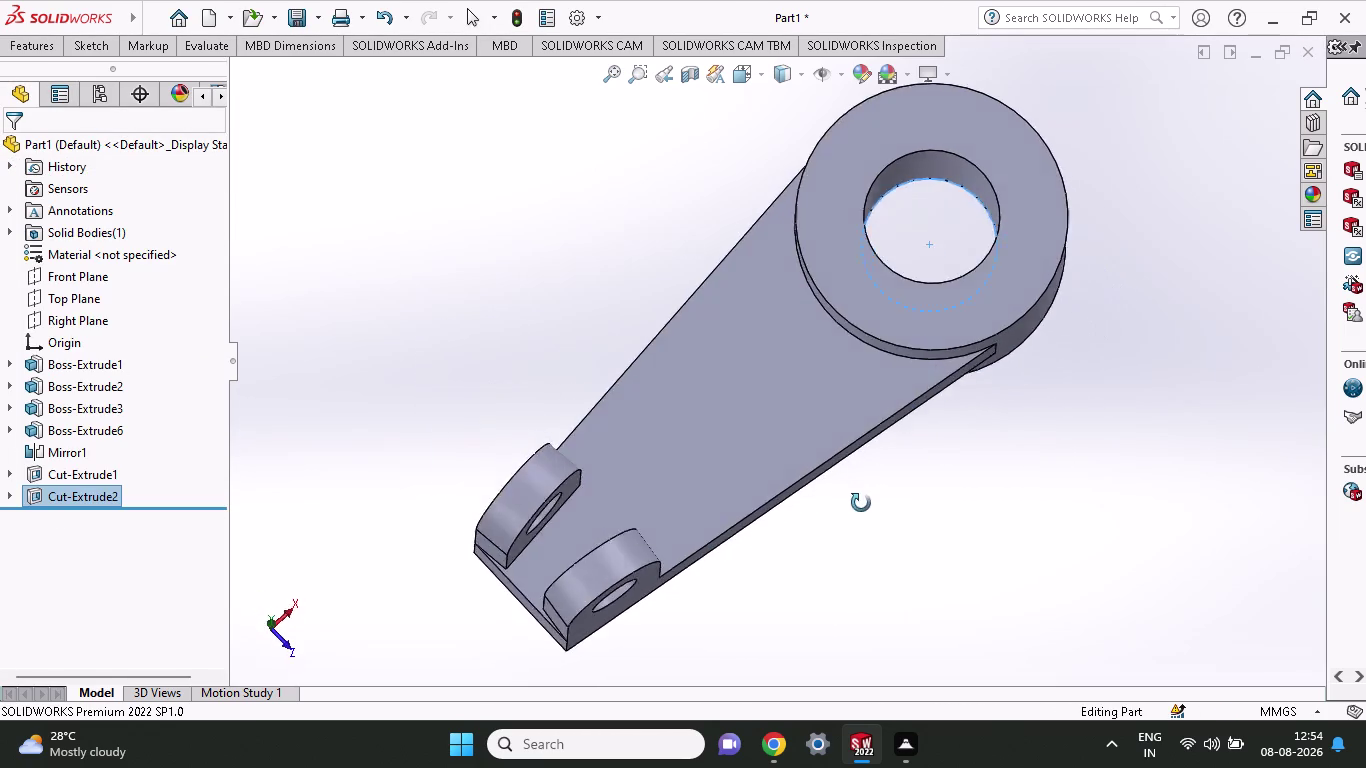
middle_drag(861, 503, 820, 441)
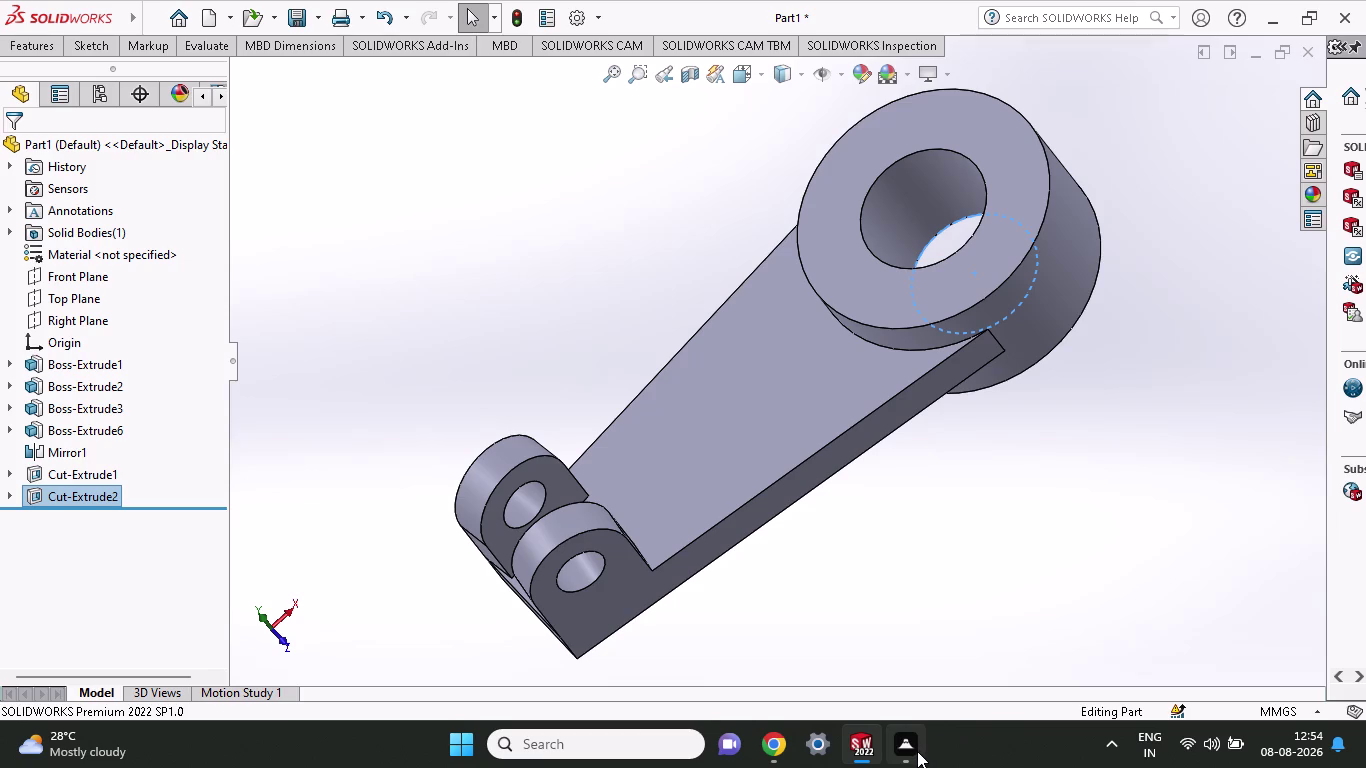
click(917, 751)
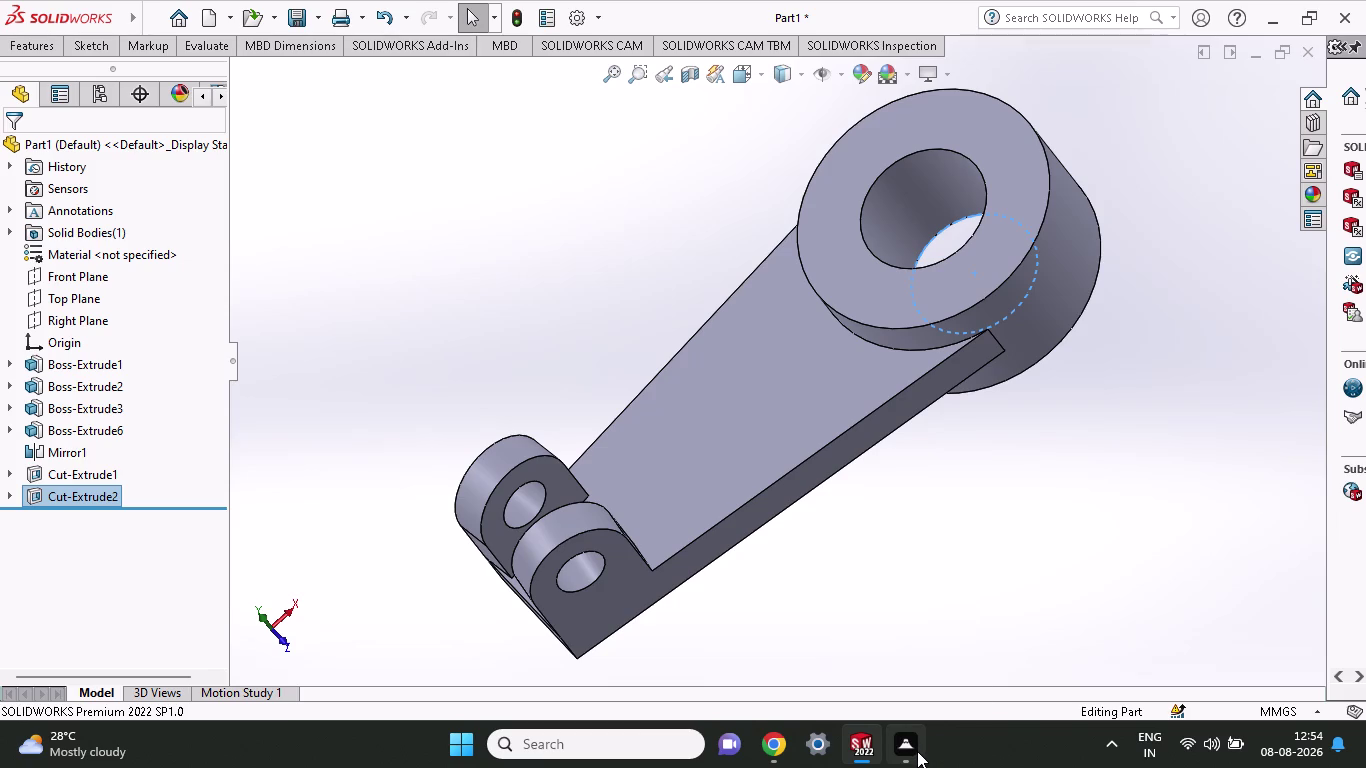